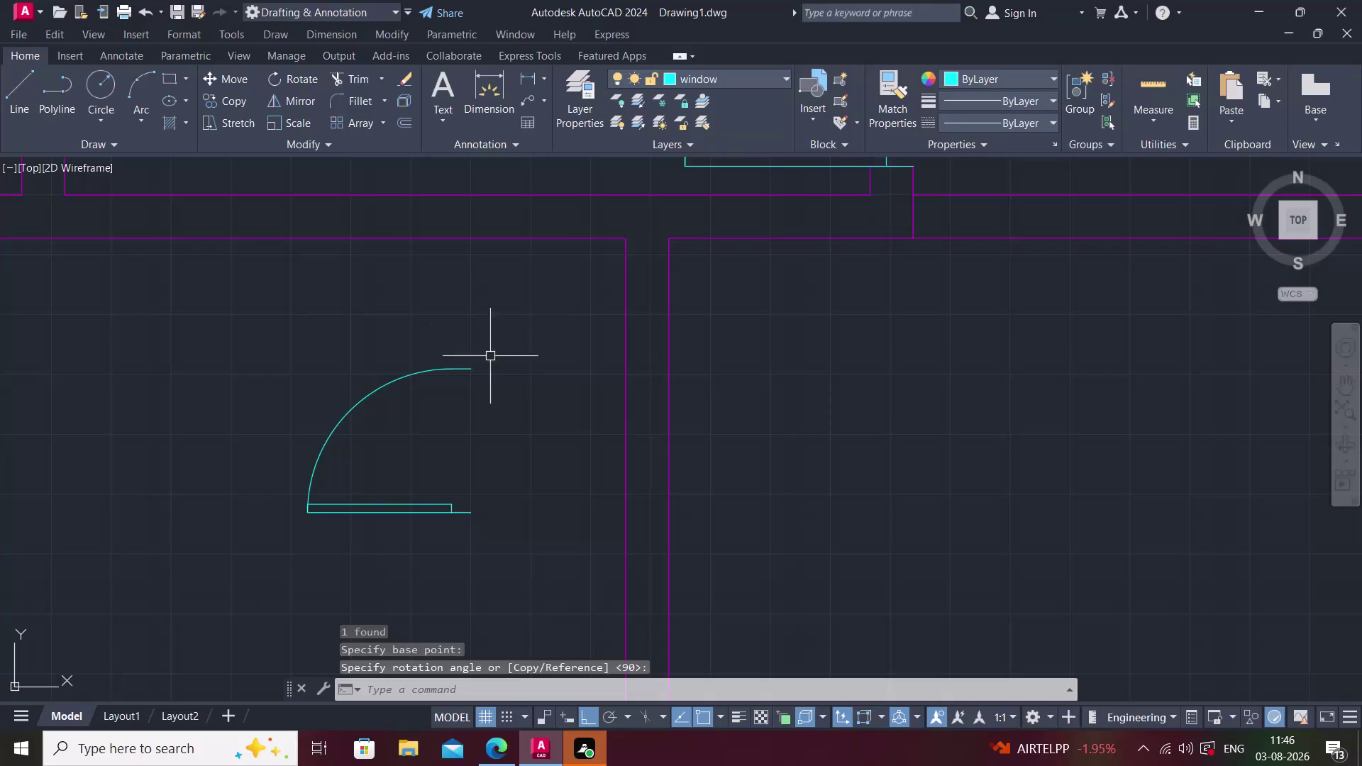
Try rotating the door symbol about its hinge corner, then abandon the rotation.
key(Escape)
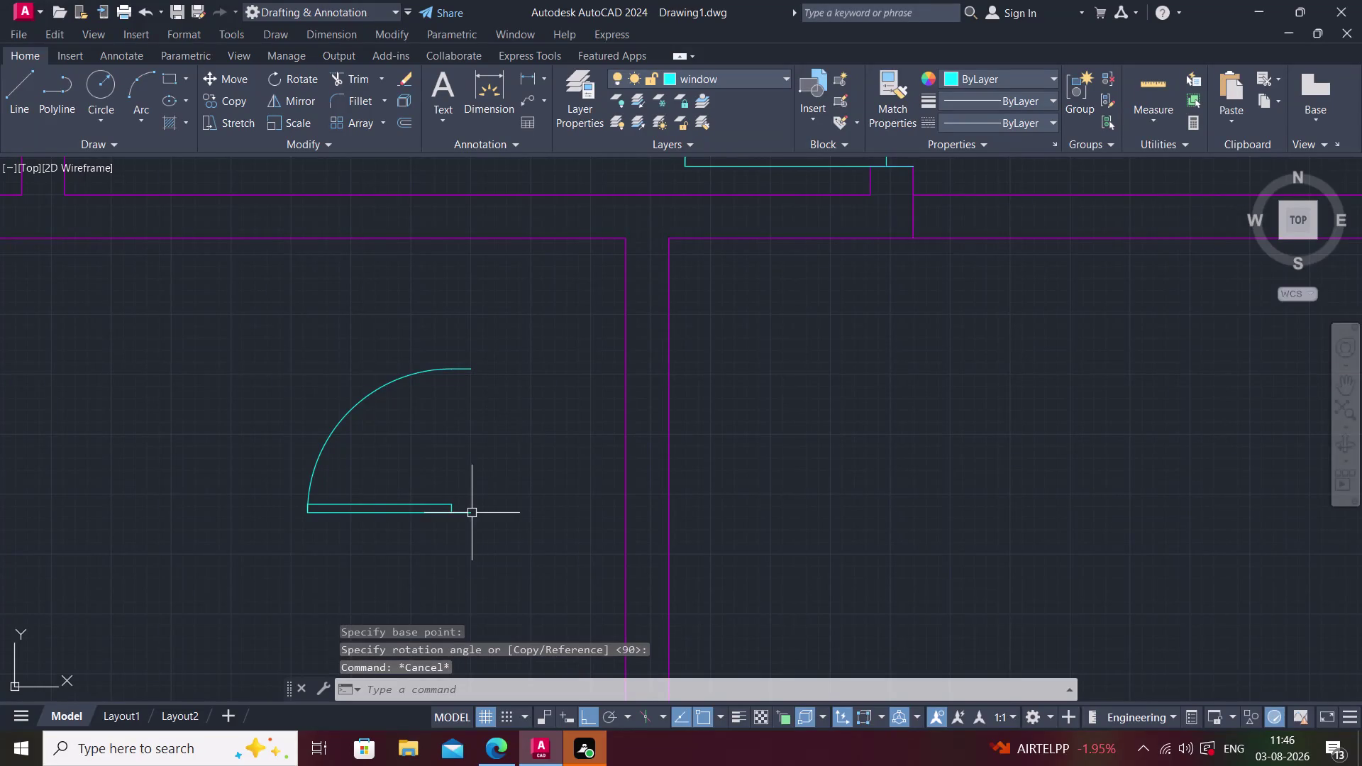
click(463, 510)
text(ro)
key(space)
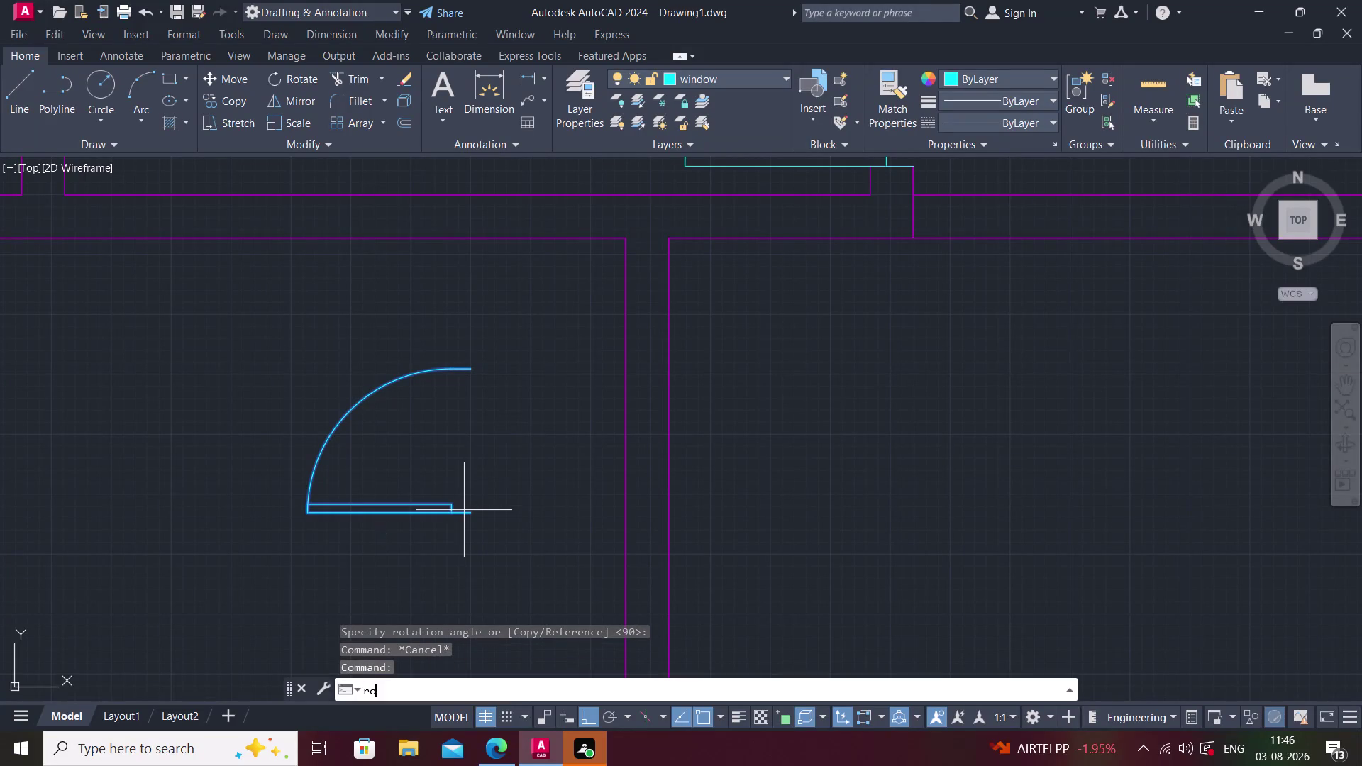
click(464, 509)
click(469, 517)
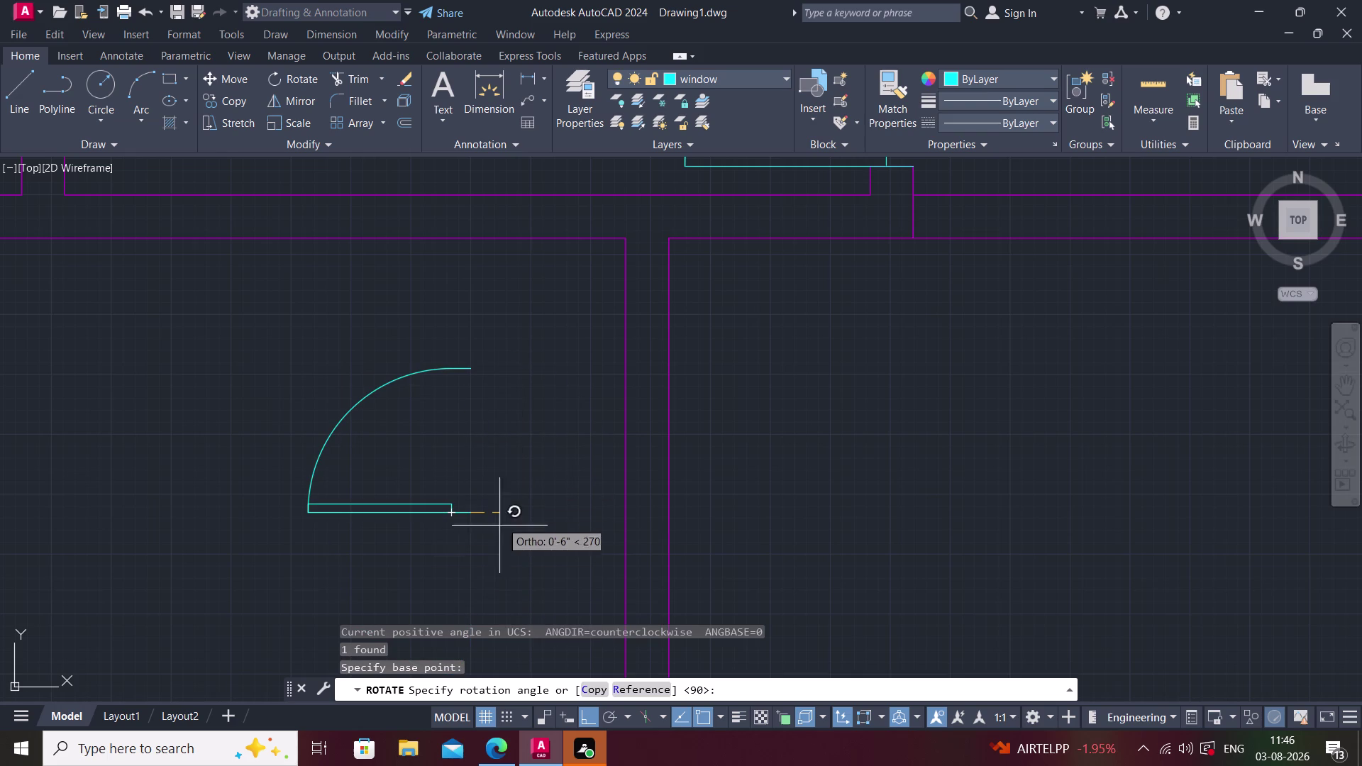
key(Escape)
Mirror the door about a horizontal line, erasing the original door.
middle_drag(507, 495, 556, 424)
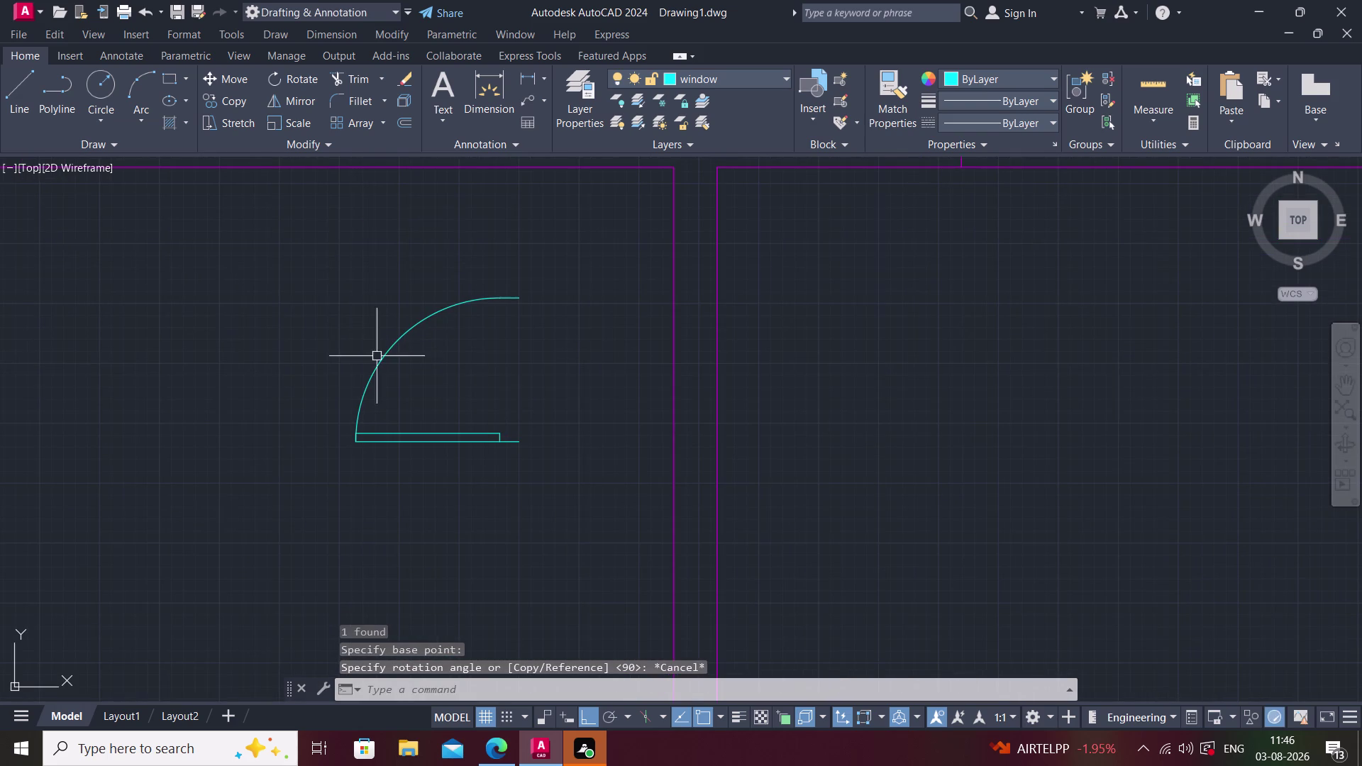
click(321, 308)
click(505, 484)
click(485, 440)
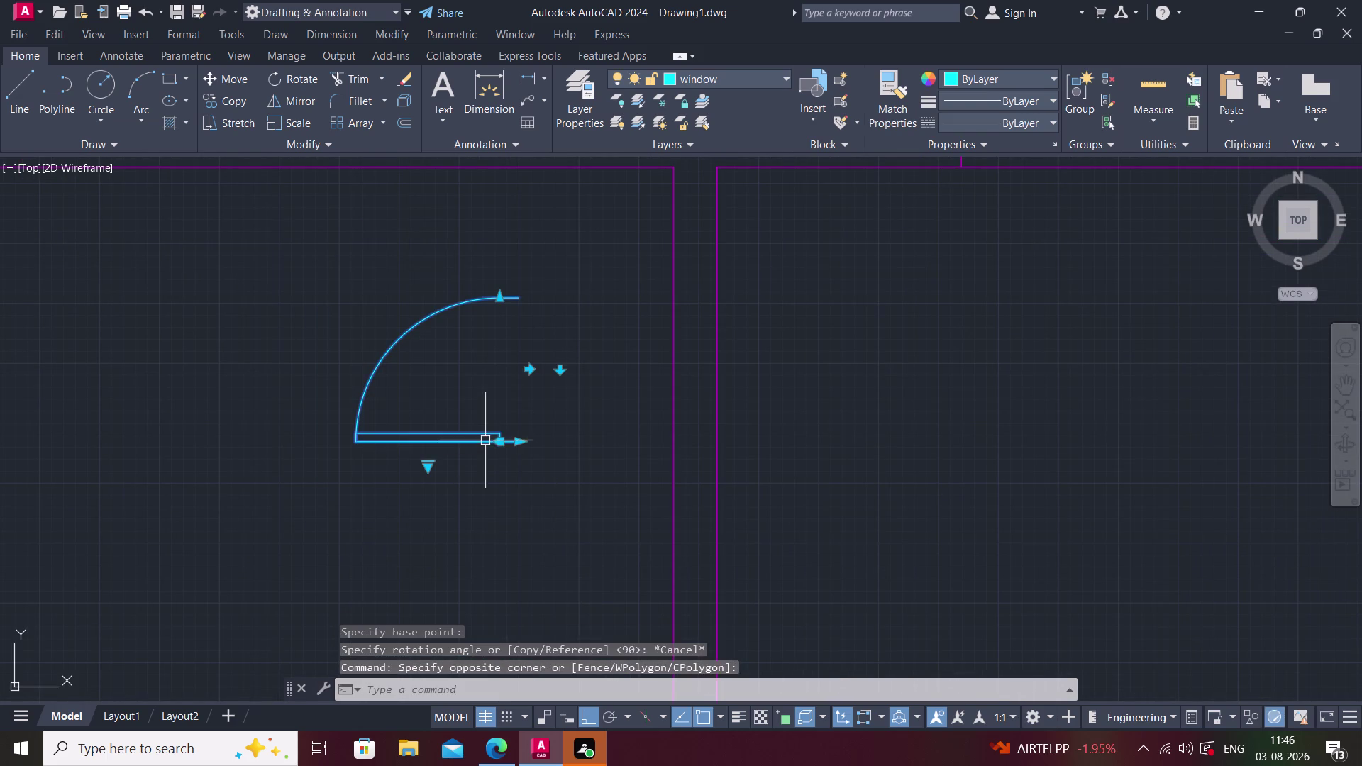
key(m)
text(i)
key(space)
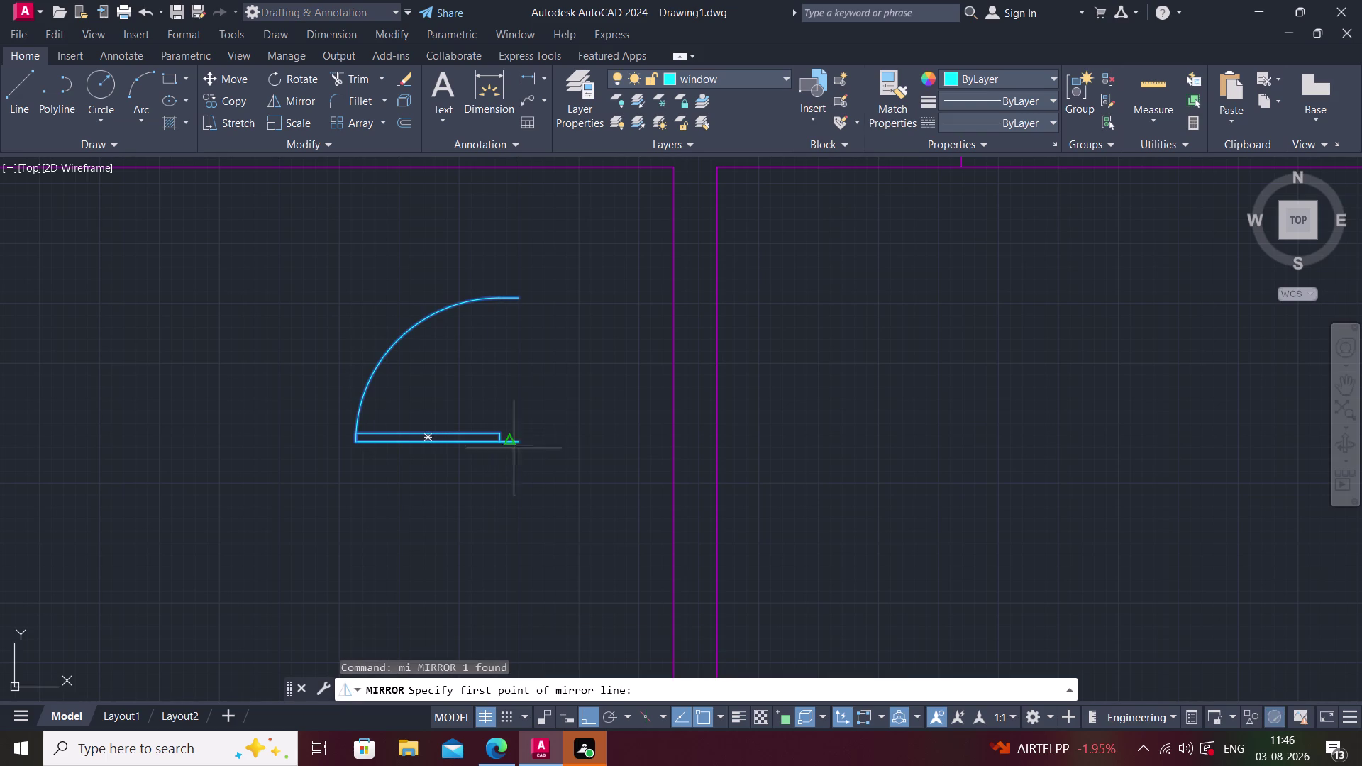
click(521, 445)
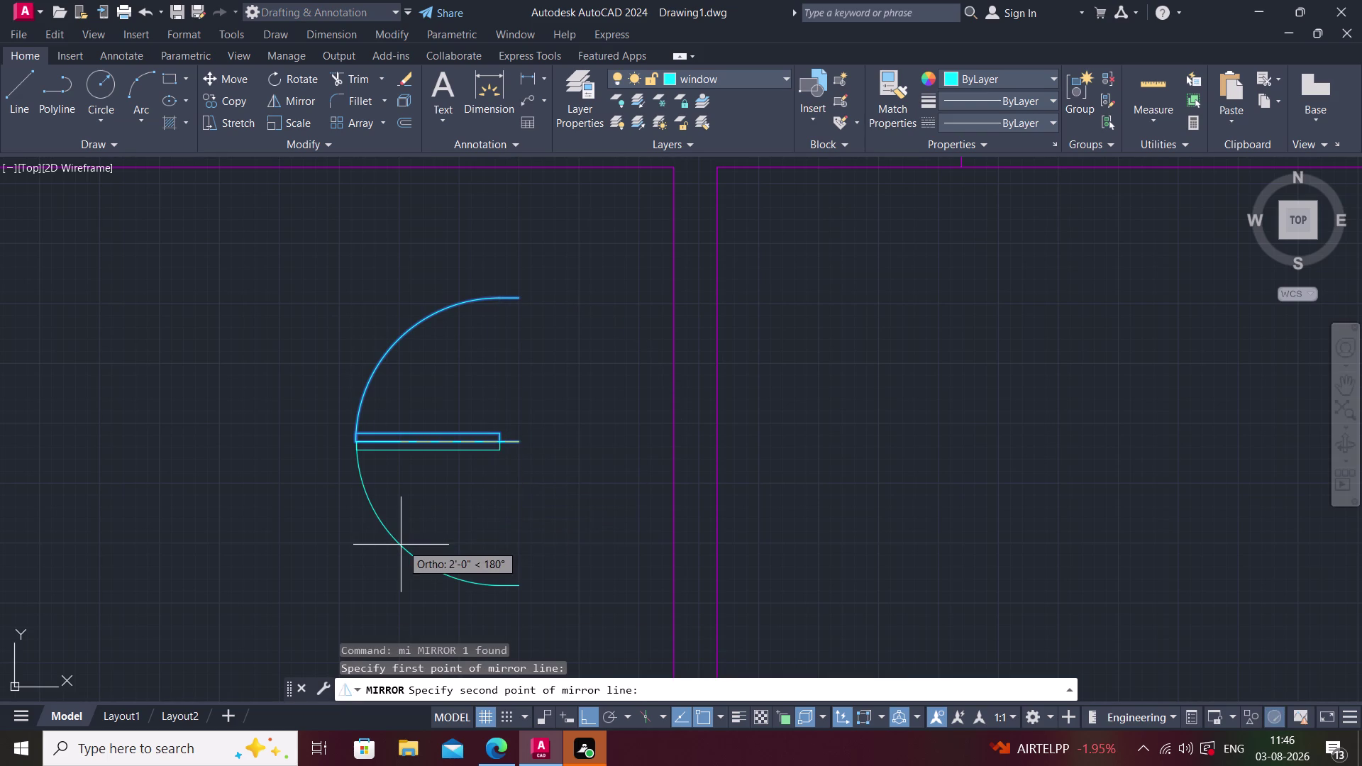
click(401, 545)
click(569, 690)
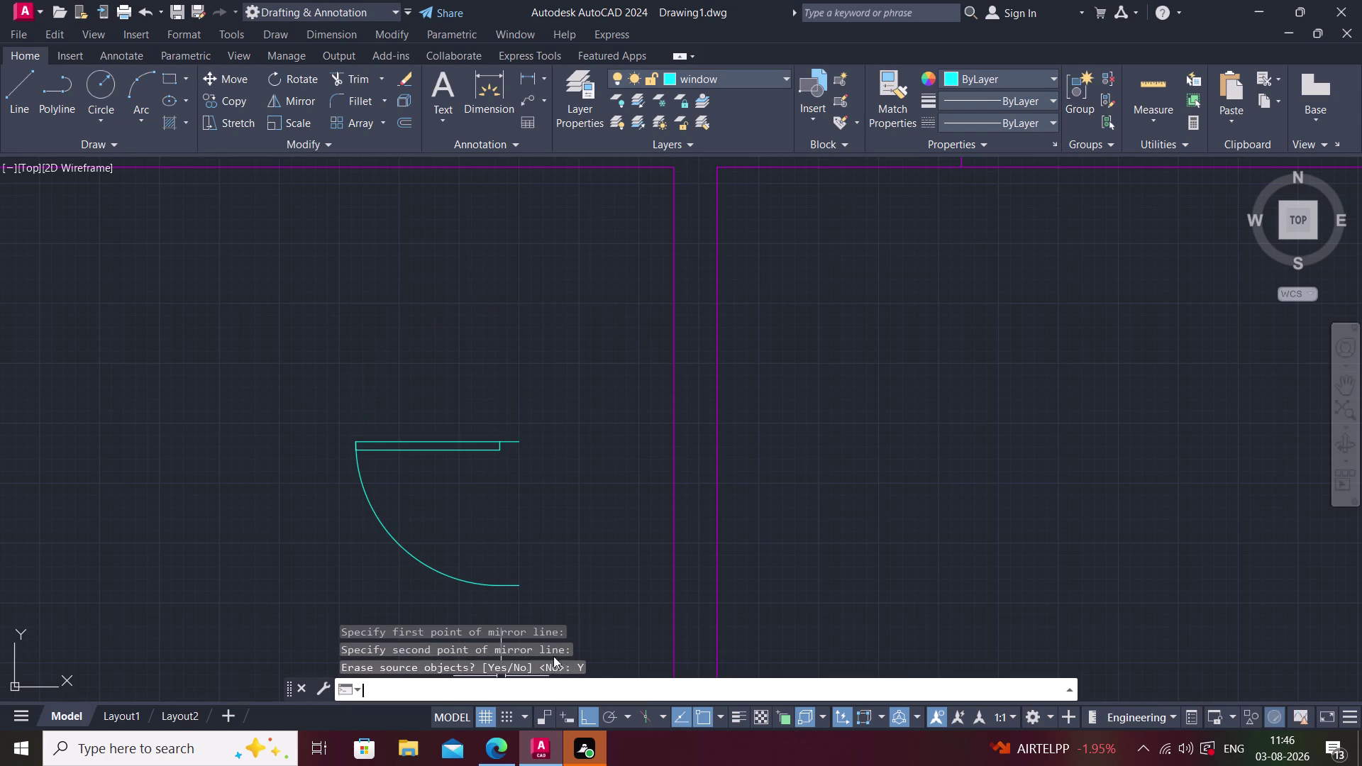
Move the flipped door by its hinge corner into the small lower-left room's wall opening.
click(497, 444)
text(mi)
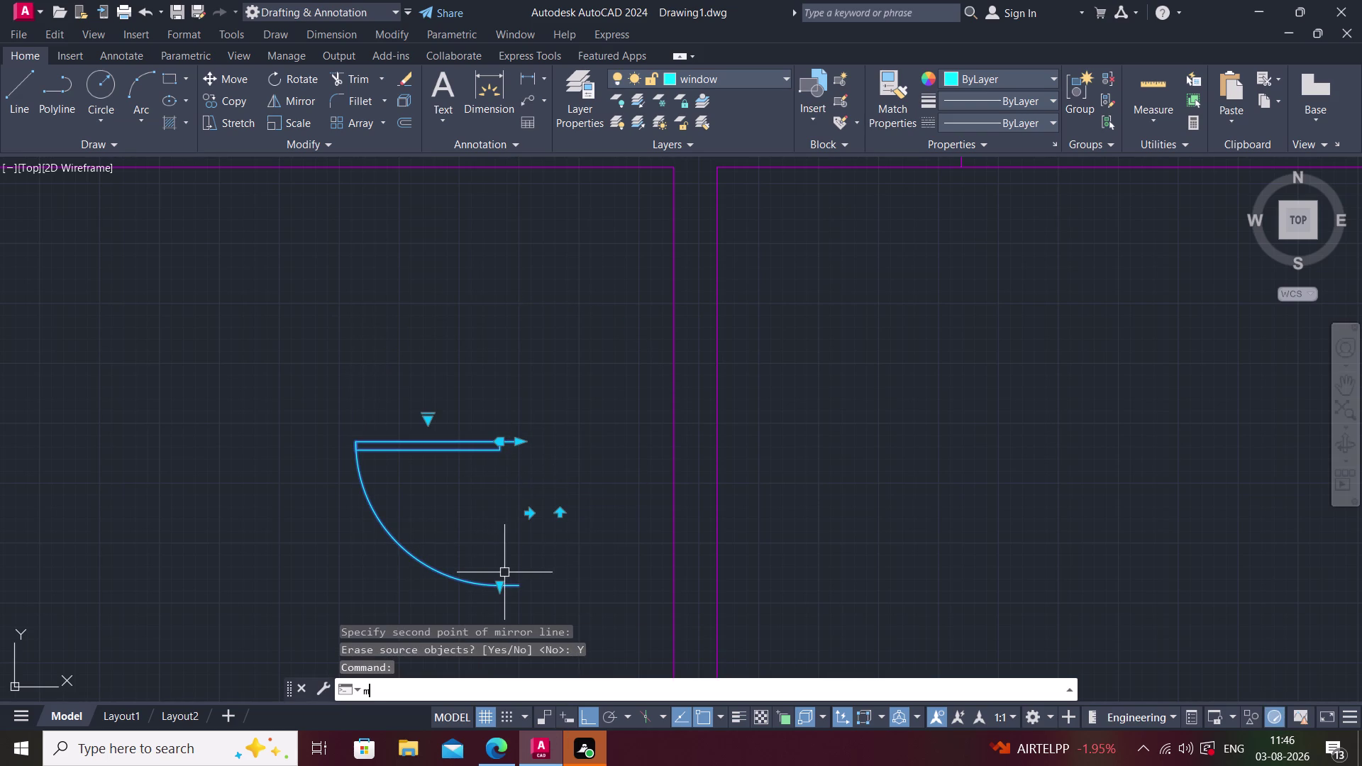
key(BackSpace)
key(space)
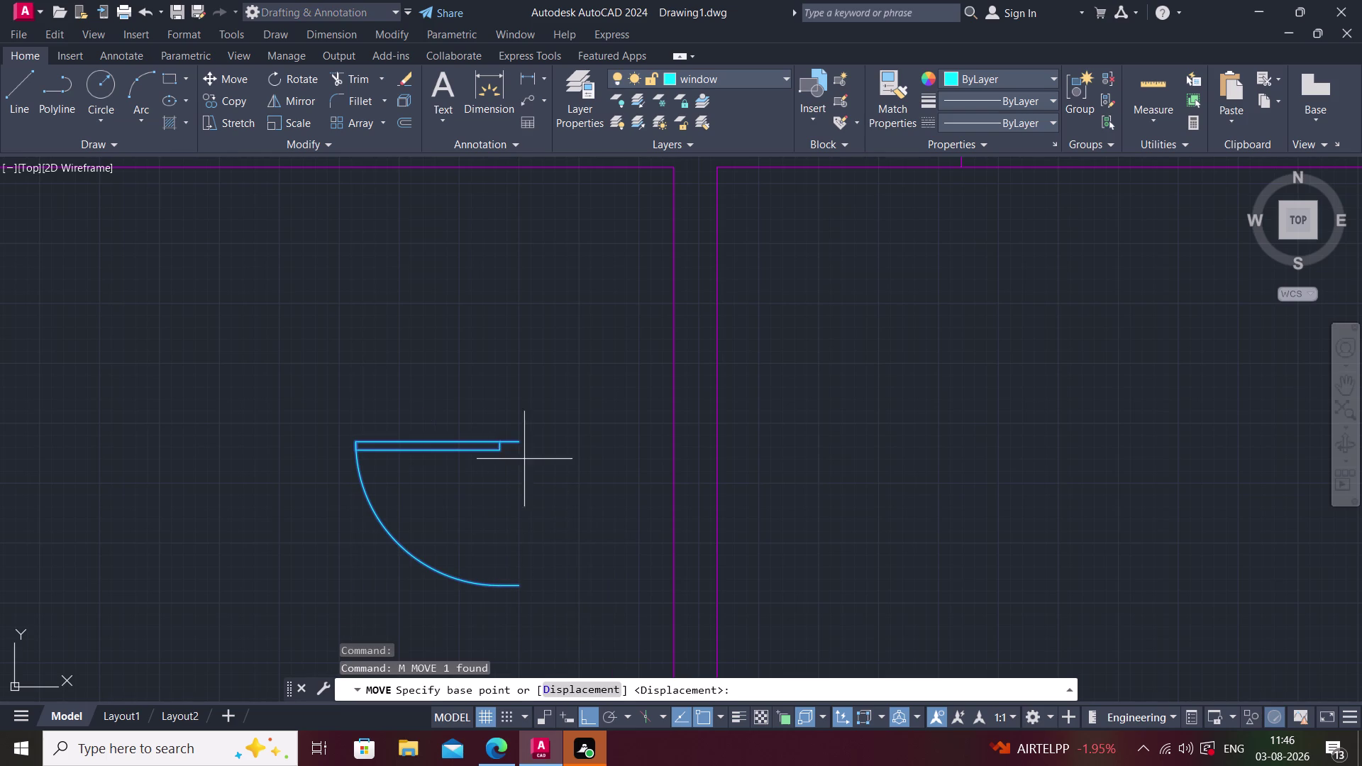
click(519, 439)
scroll(down, 3)
scroll(up, 3)
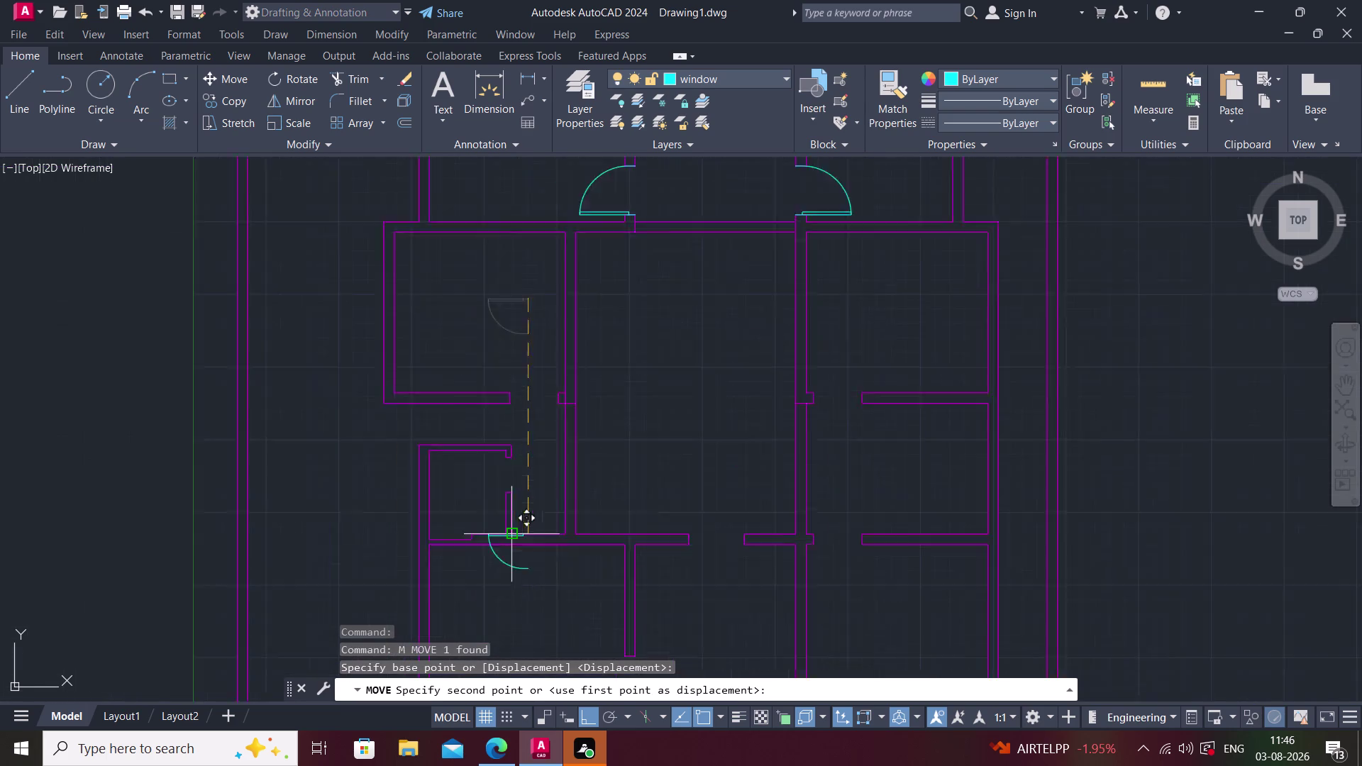
scroll(up, 3)
click(502, 313)
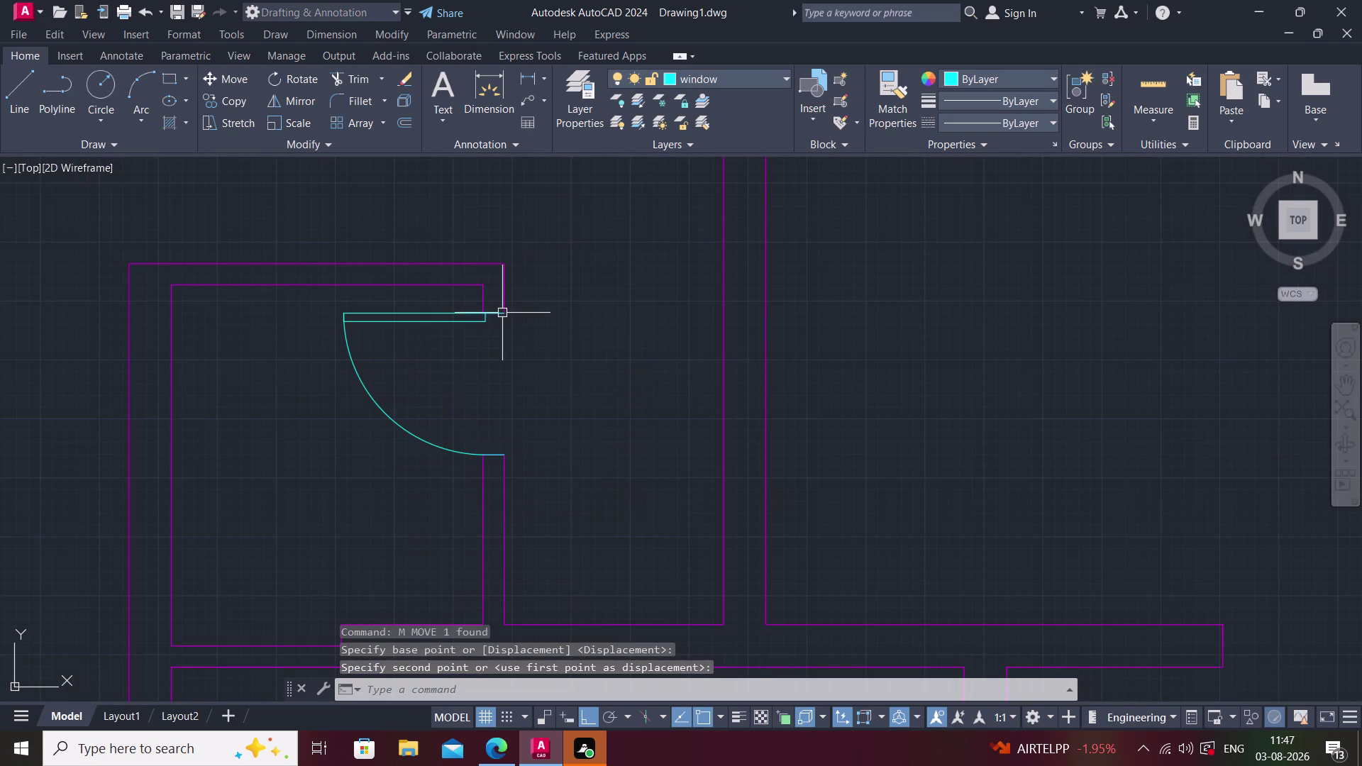
key(Escape)
middle_drag(485, 499, 377, 546)
scroll(down, 3)
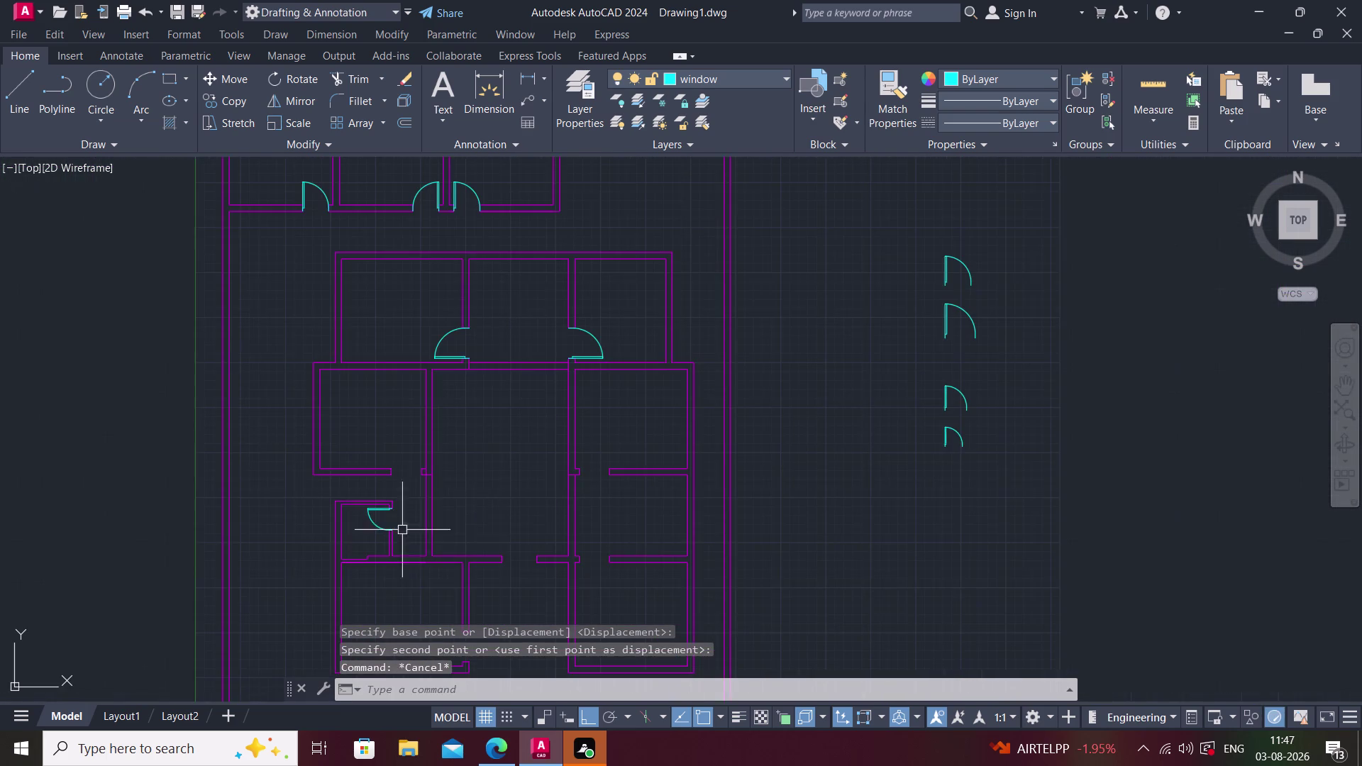
Copy a spare door symbol from its hinge into the right wall opening.
middle_drag(490, 501, 506, 428)
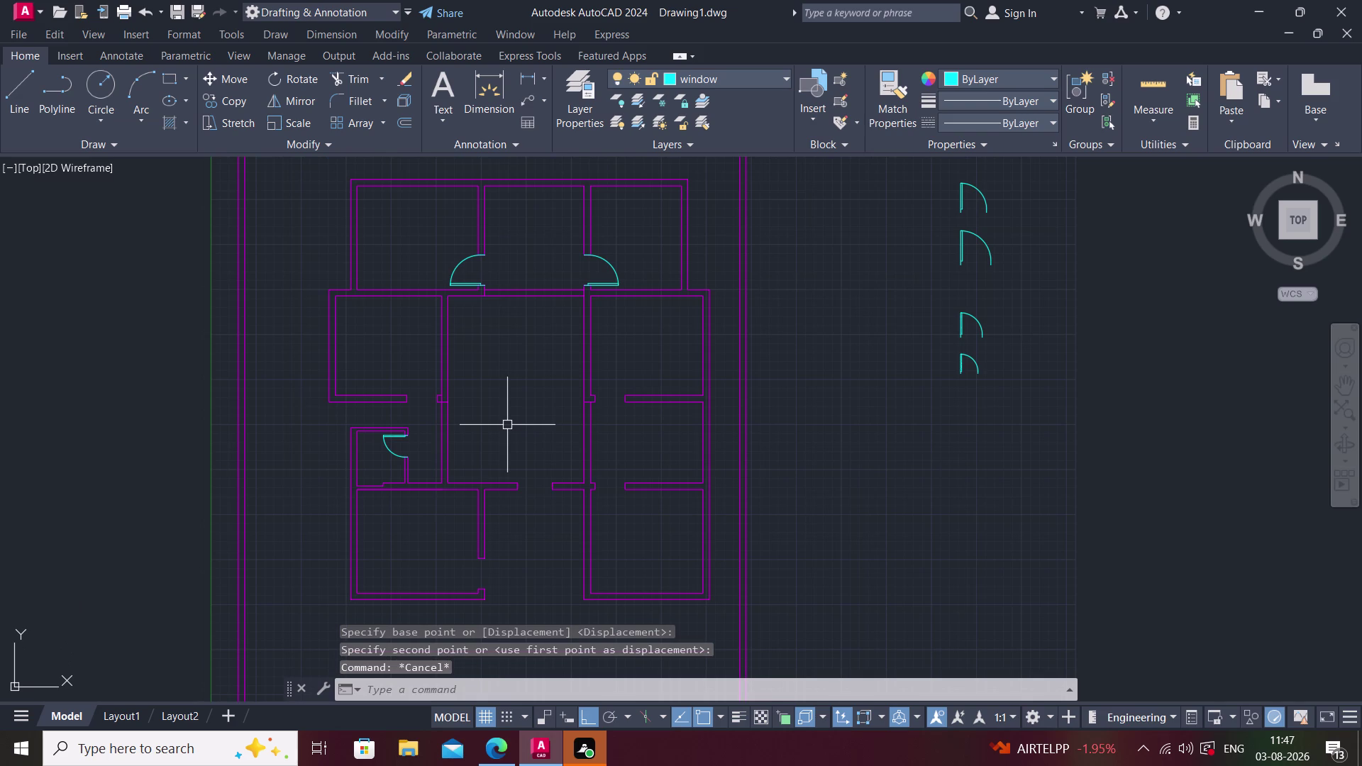
middle_drag(568, 434, 564, 448)
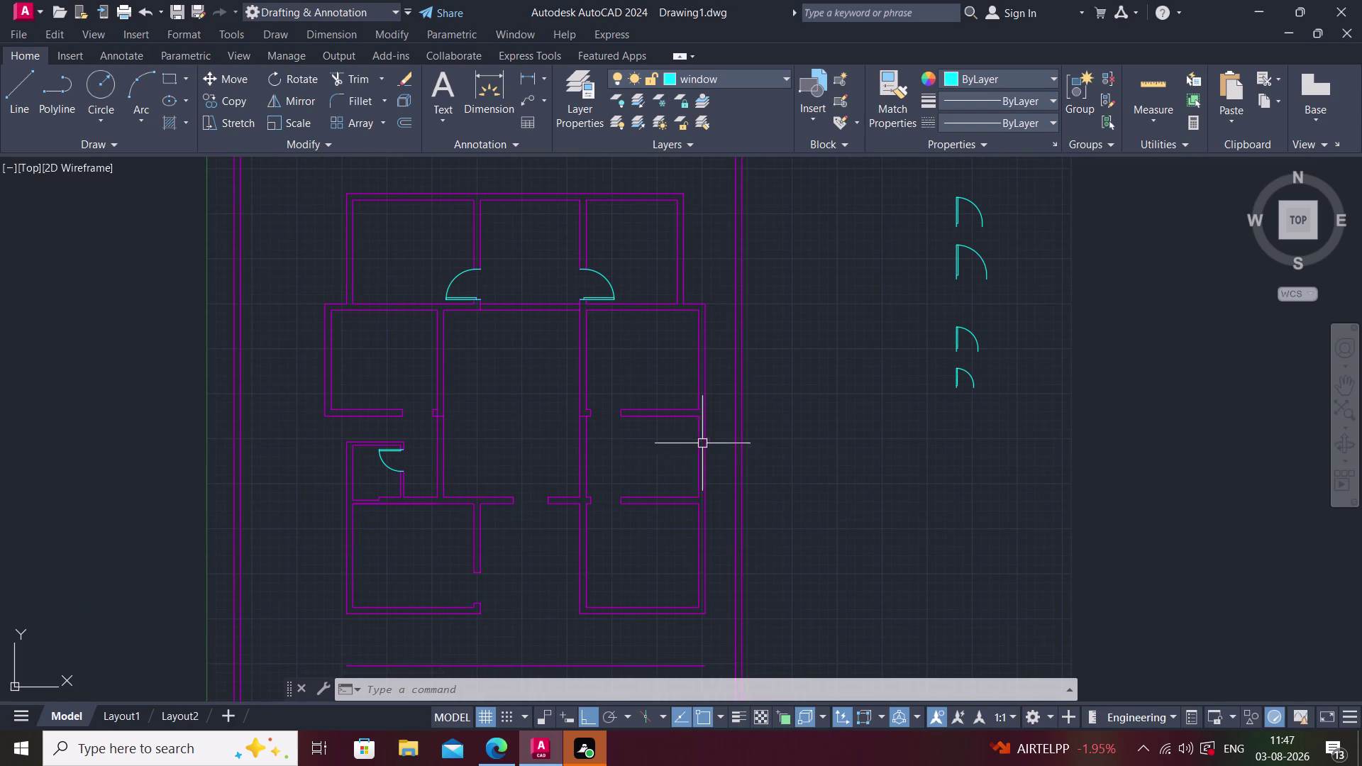
middle_drag(826, 670, 783, 700)
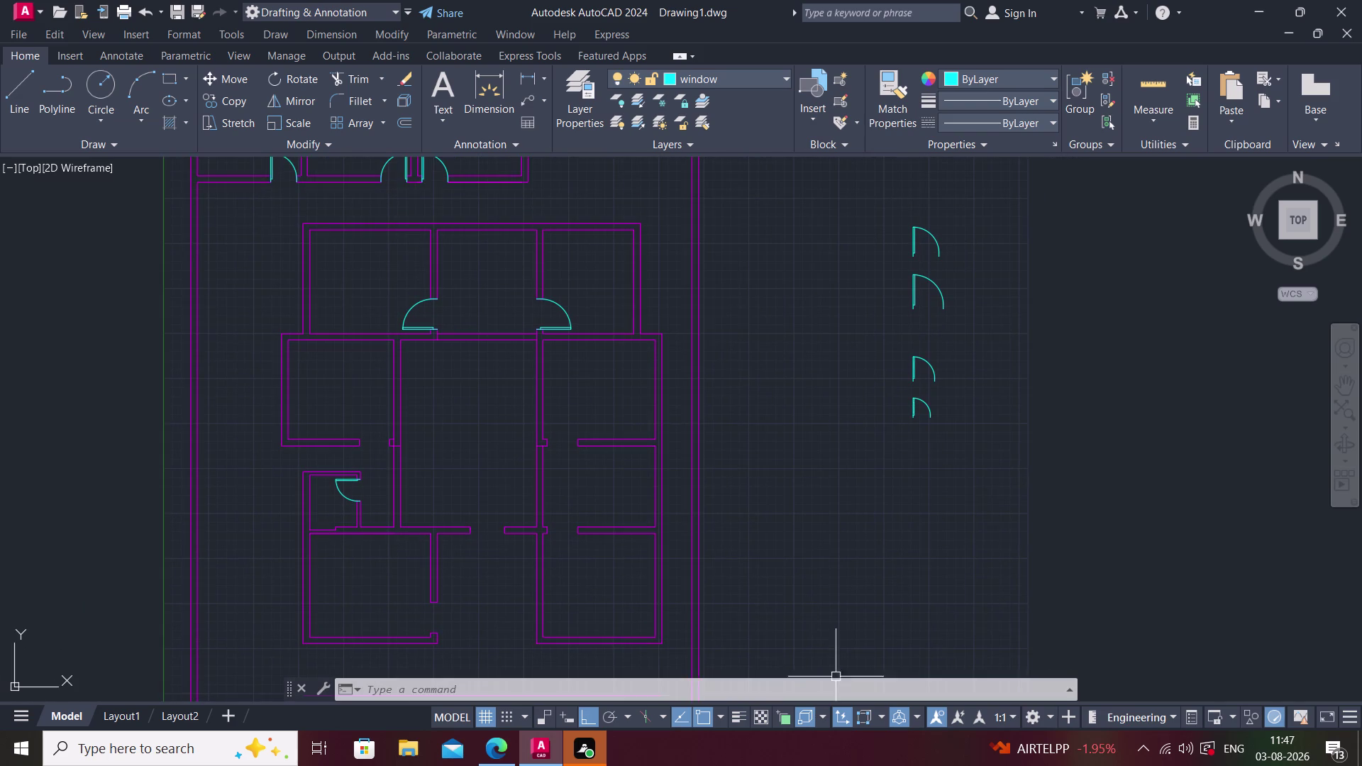
click(919, 288)
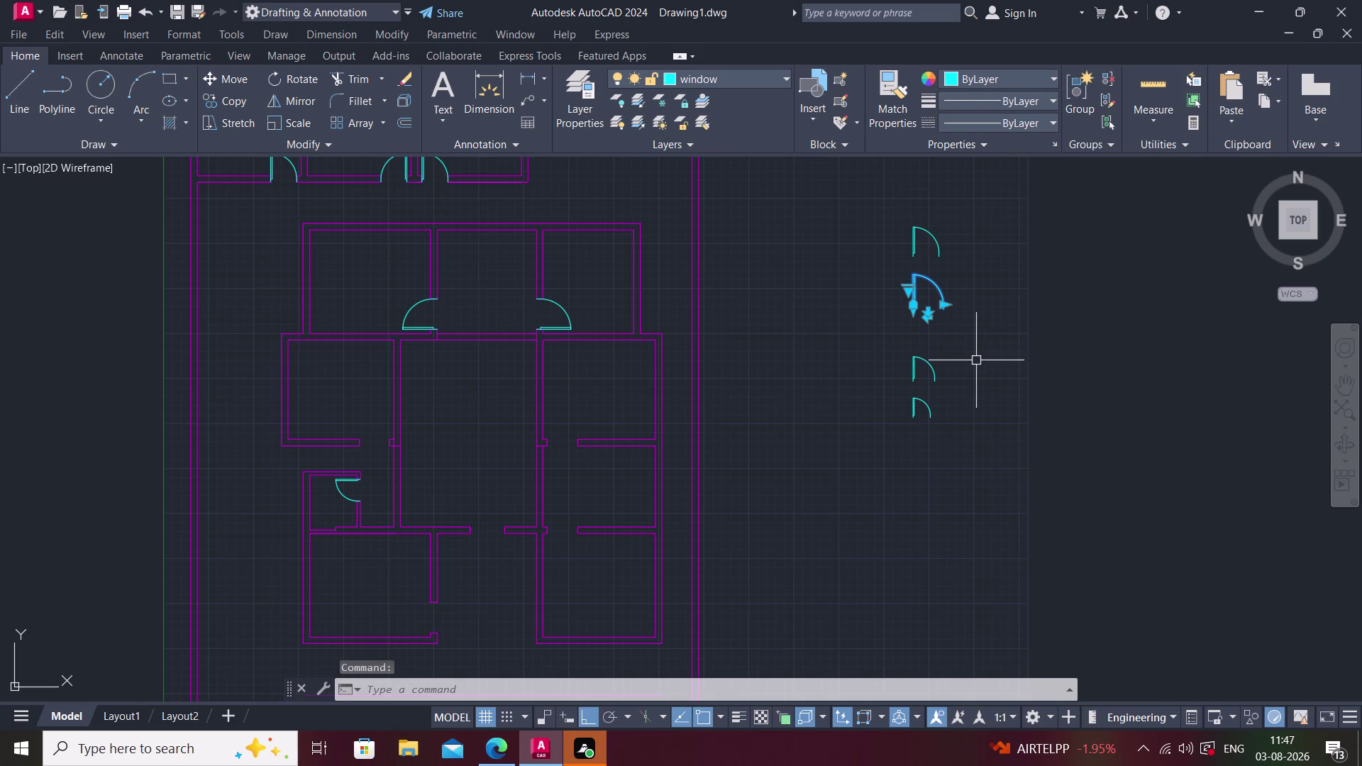
text(co)
key(space)
scroll(up, 3)
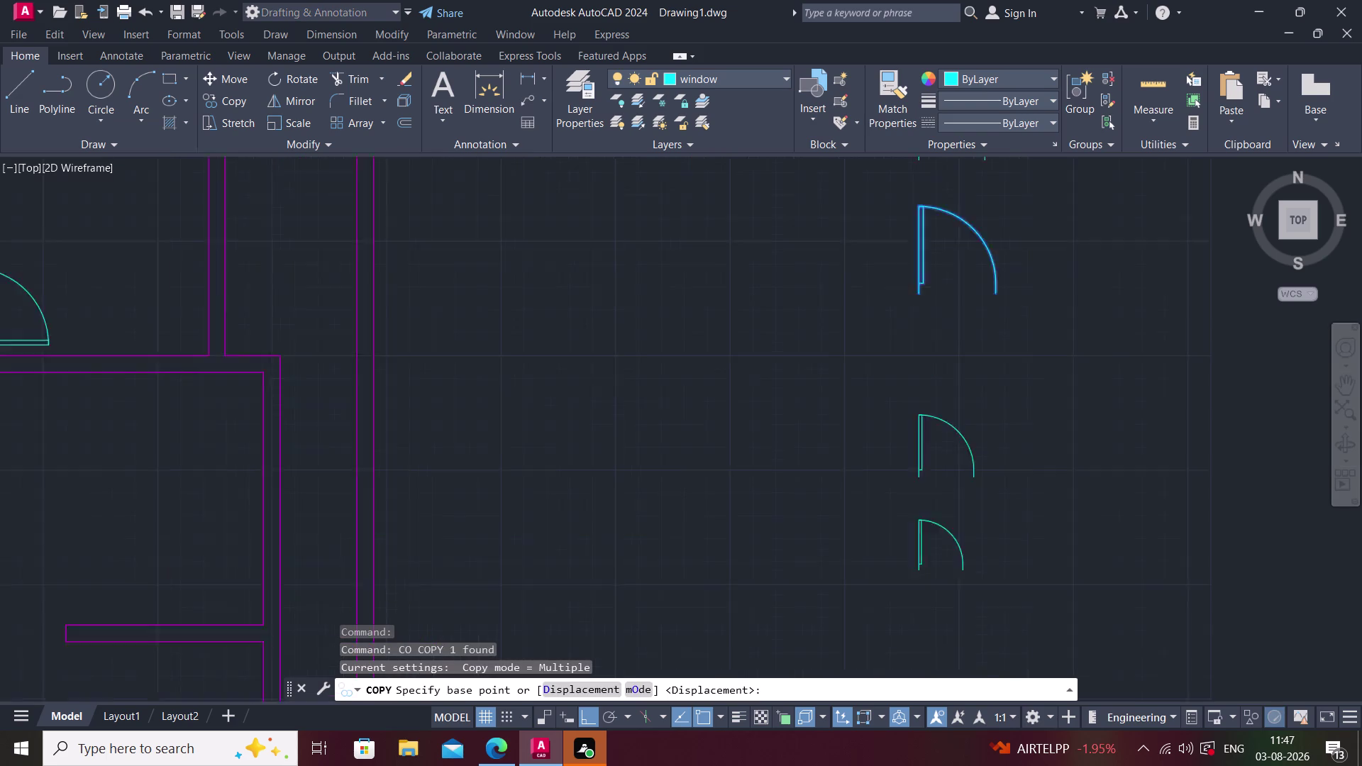
scroll(up, 3)
click(924, 280)
scroll(down, 3)
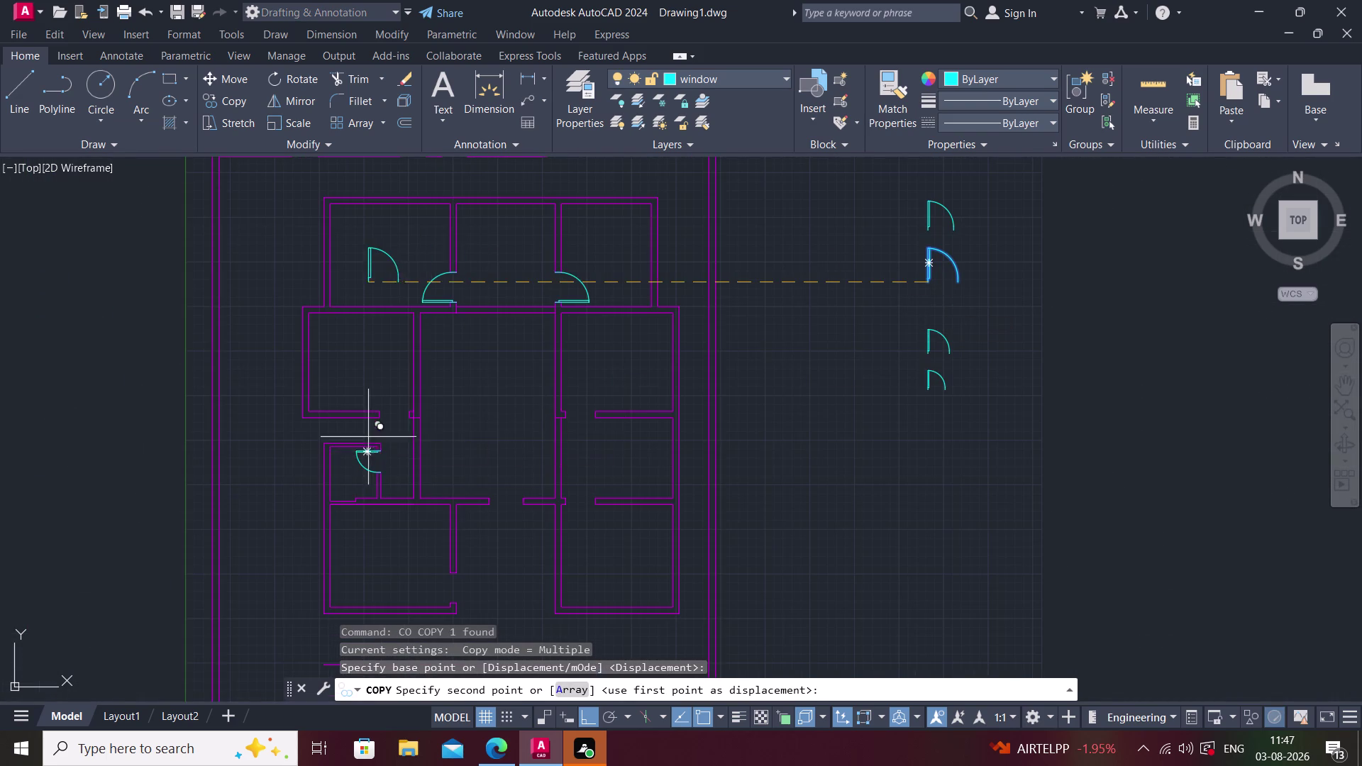
scroll(up, 3)
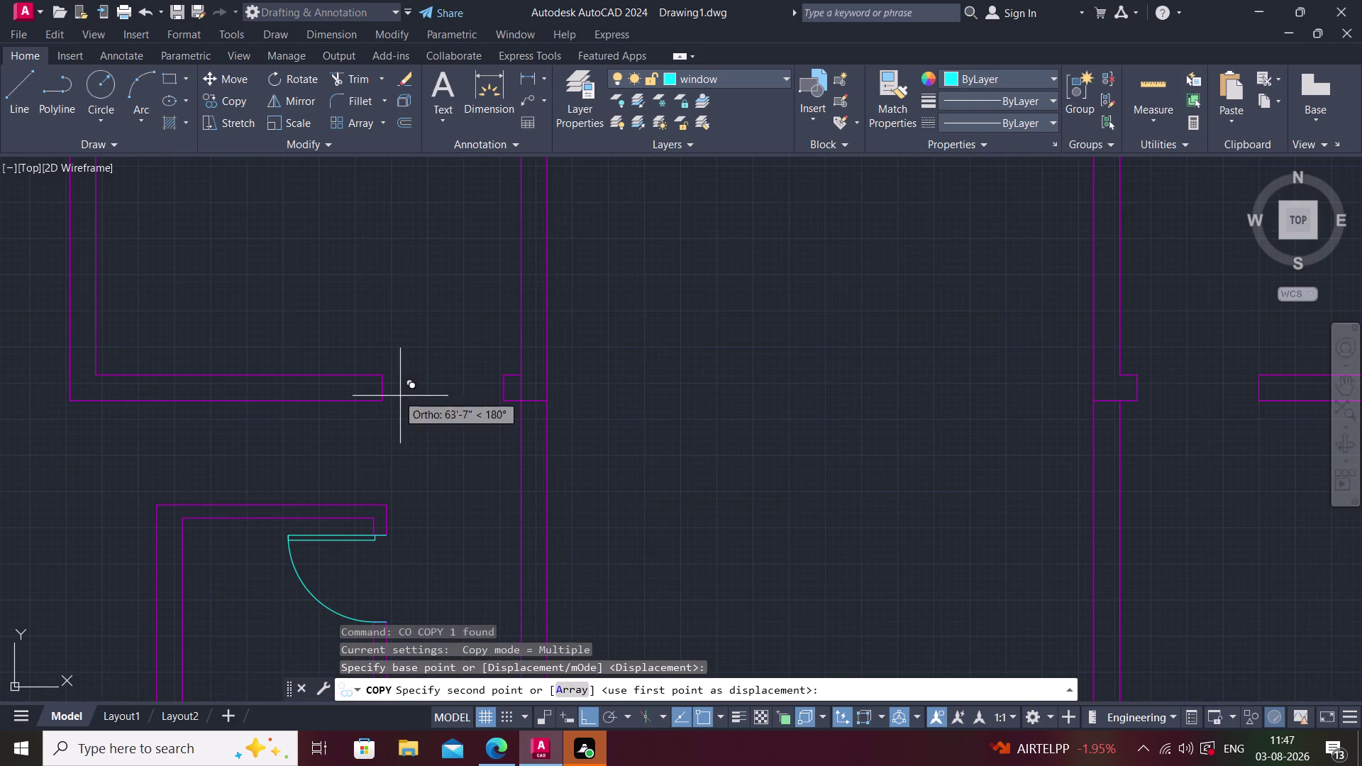
middle_drag(581, 417, 339, 482)
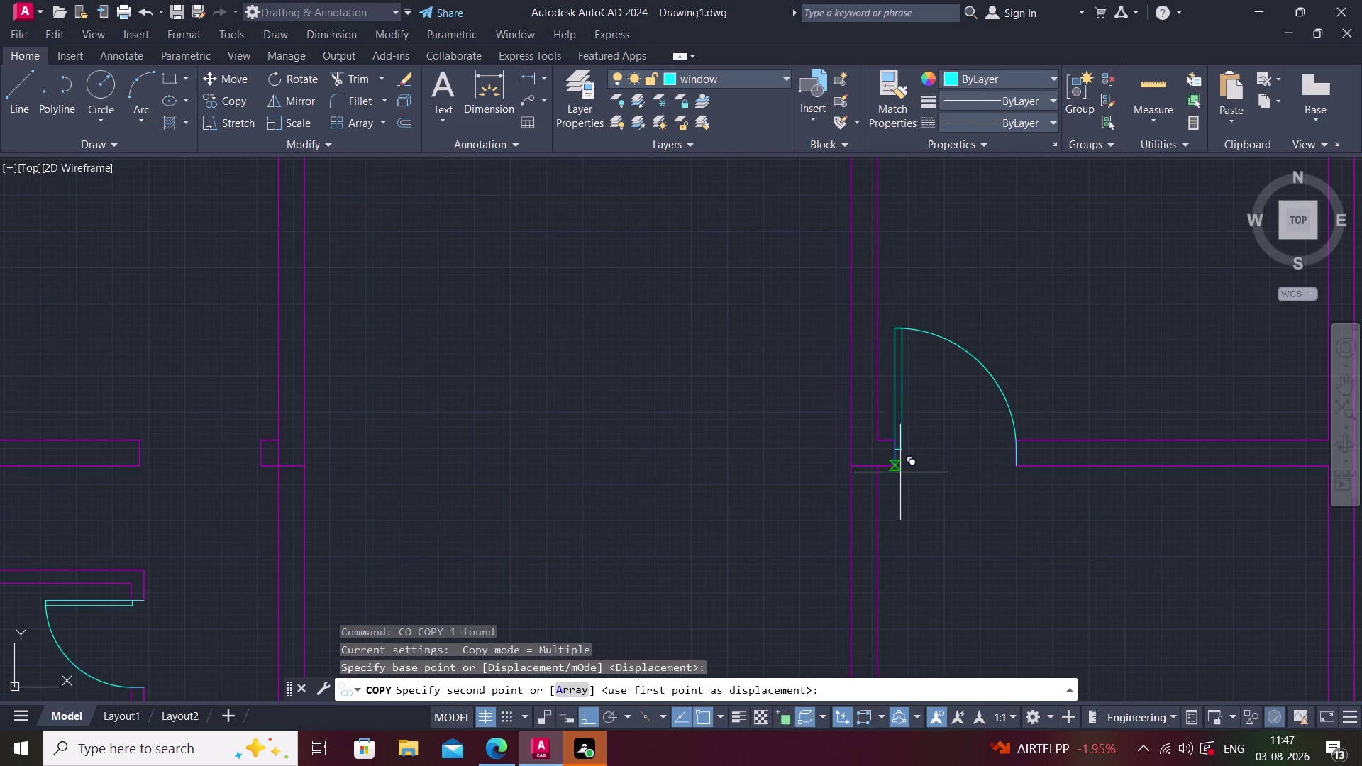
click(899, 463)
key(Escape)
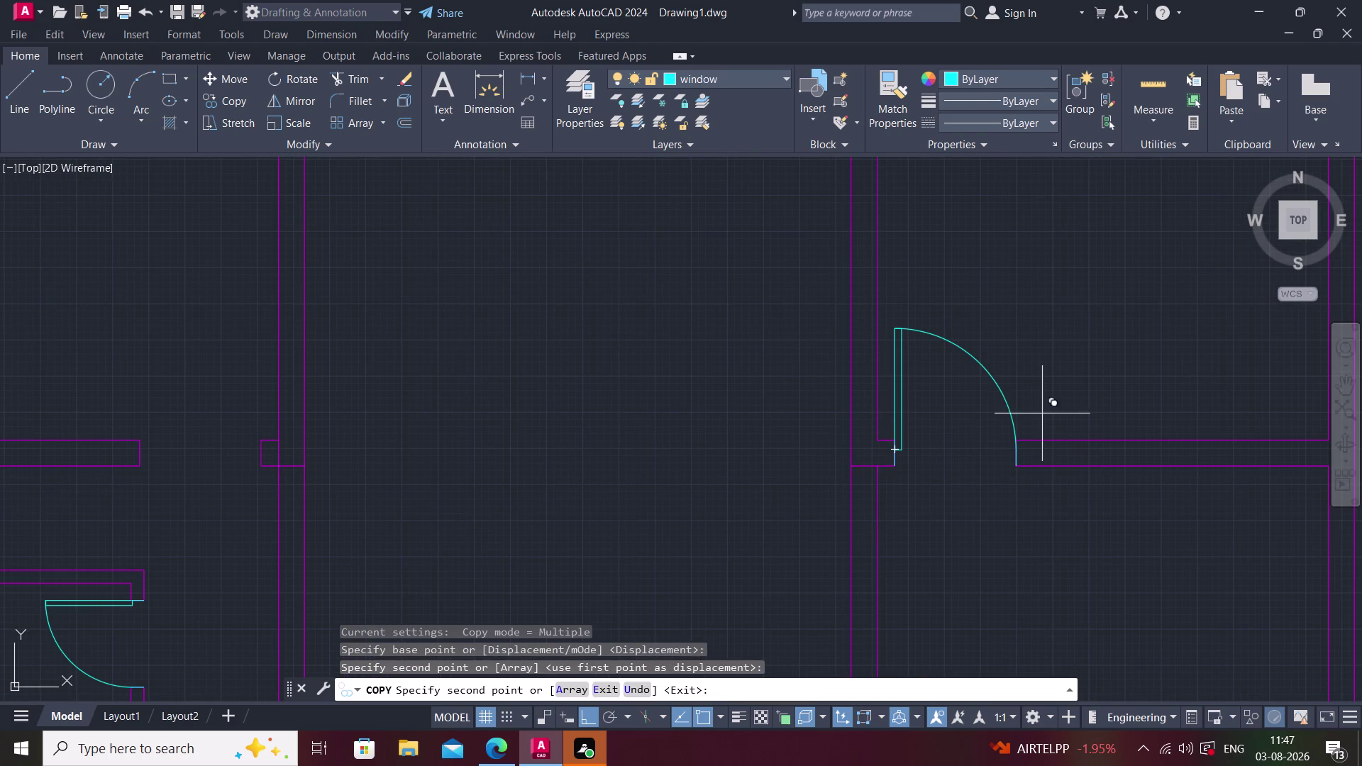
Copy the door again from its hinge into the left wall opening.
click(900, 364)
key(c)
key(o)
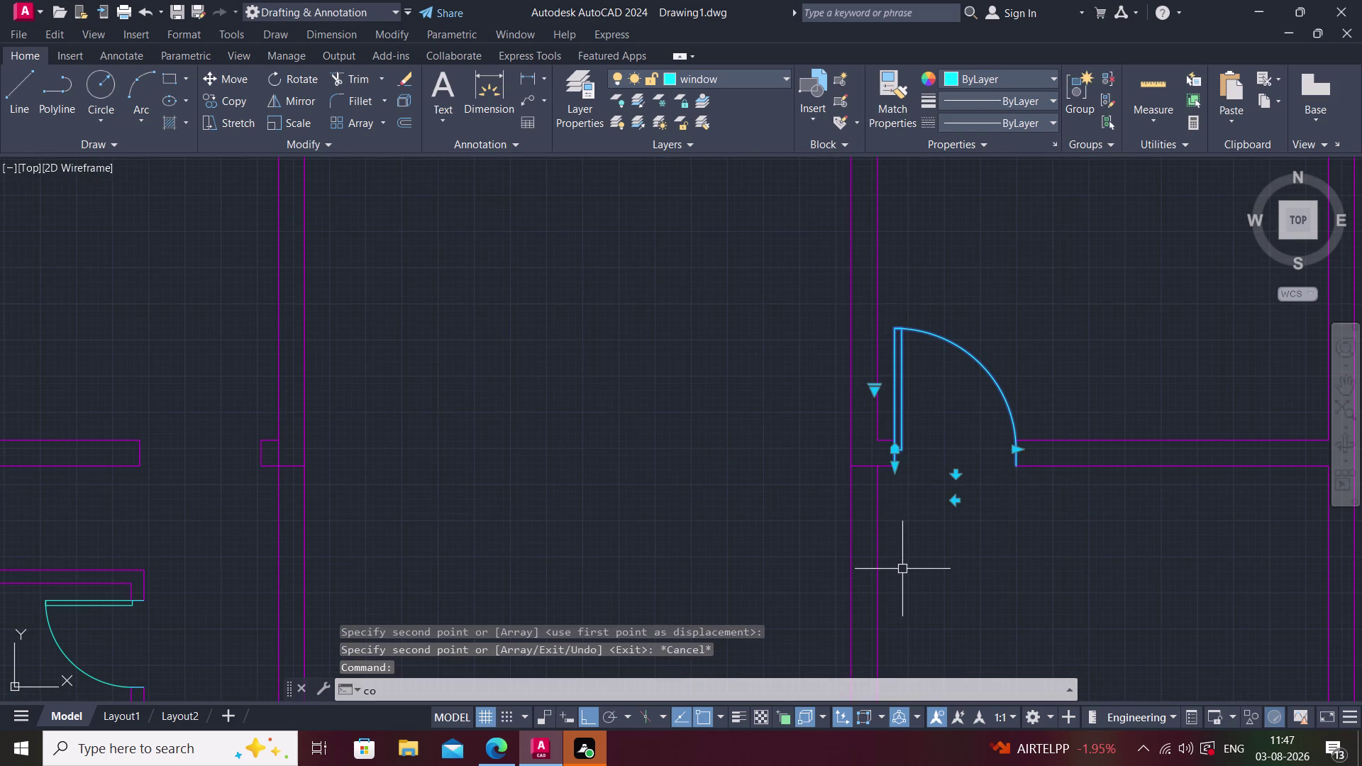
key(space)
click(898, 469)
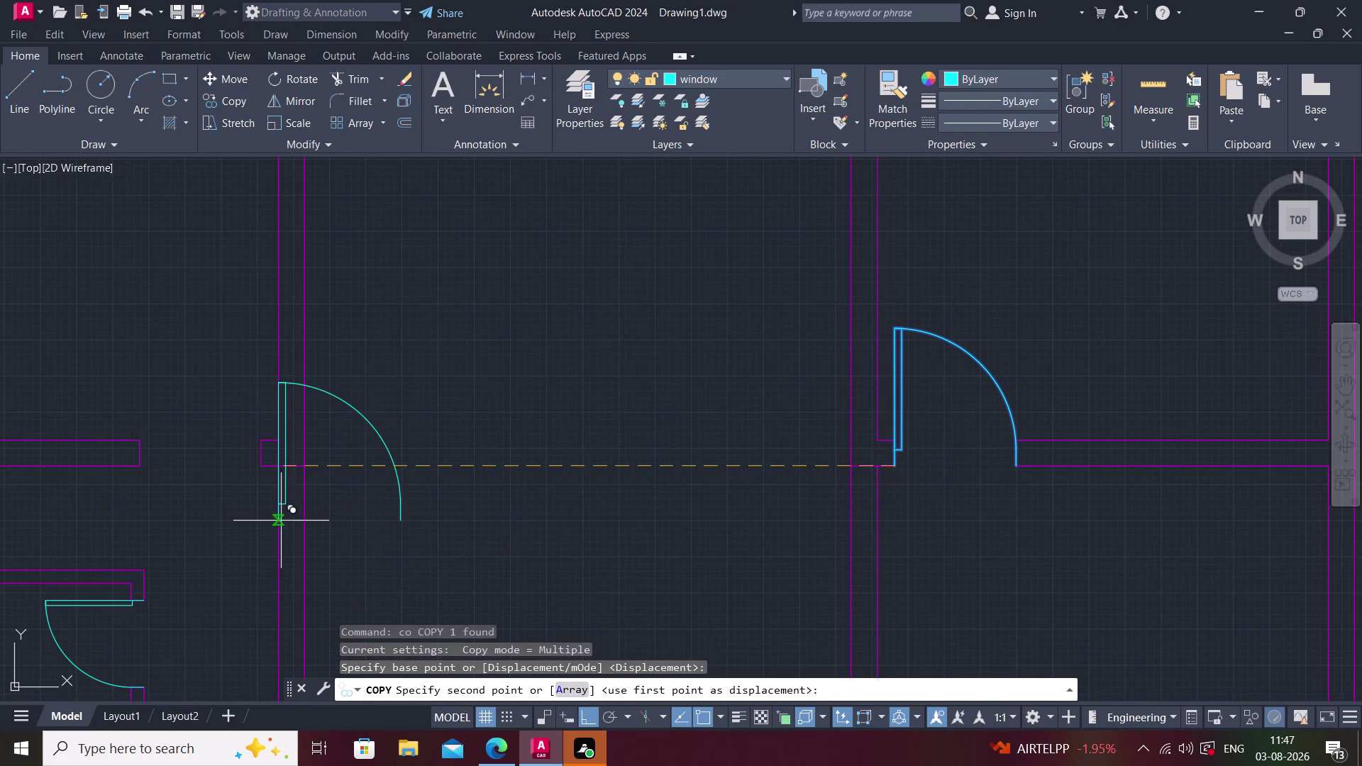
middle_drag(308, 520, 634, 505)
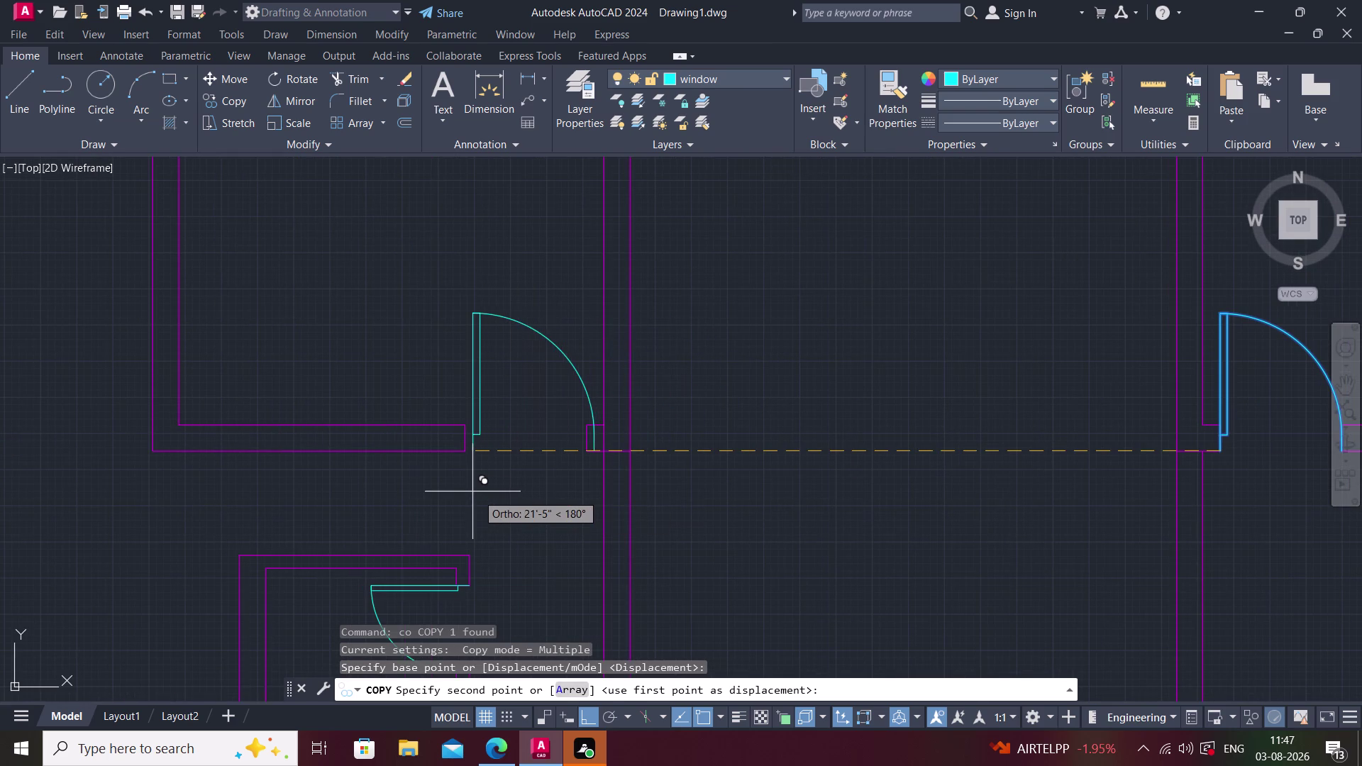
click(465, 490)
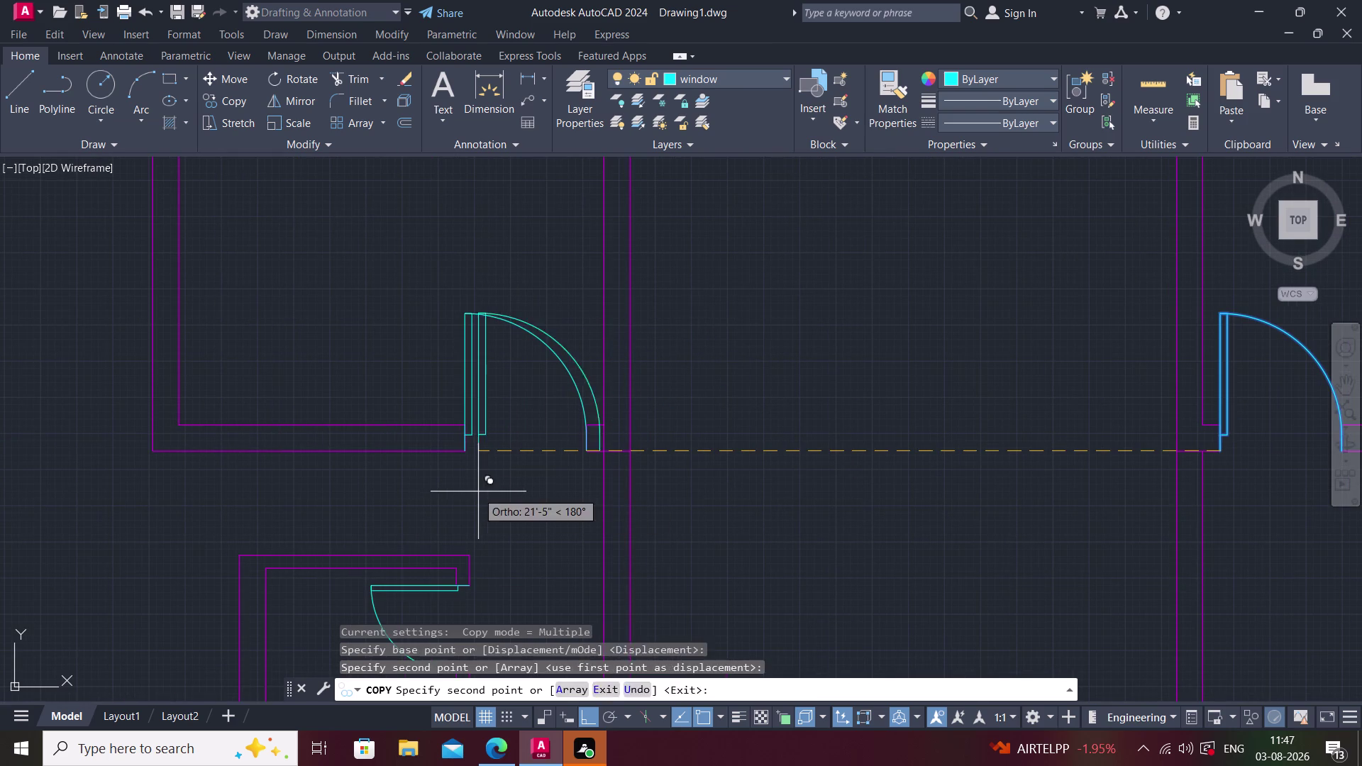
key(Escape)
Mirror the left door copy about a vertical line through its hinge, erasing the source.
click(466, 340)
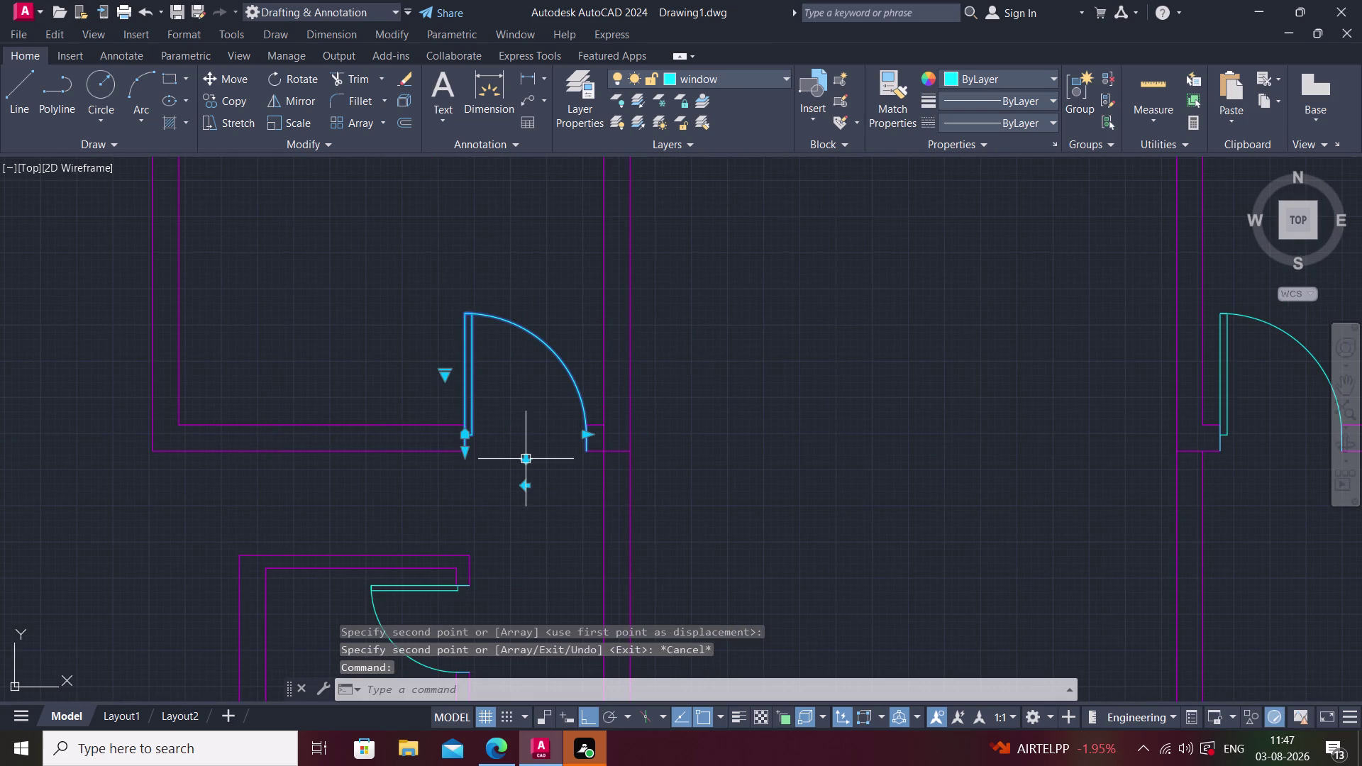
text(ro)
key(space)
key(Escape)
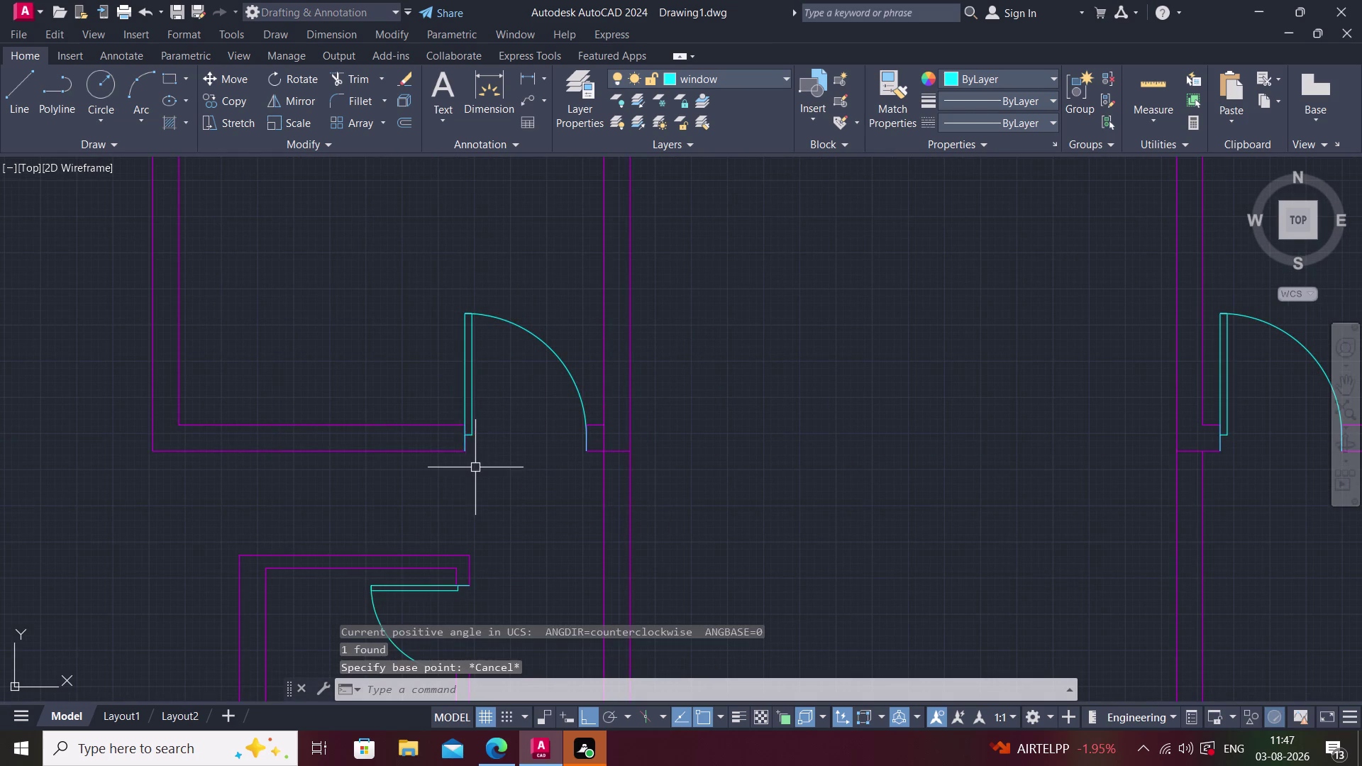
click(474, 365)
text(m)
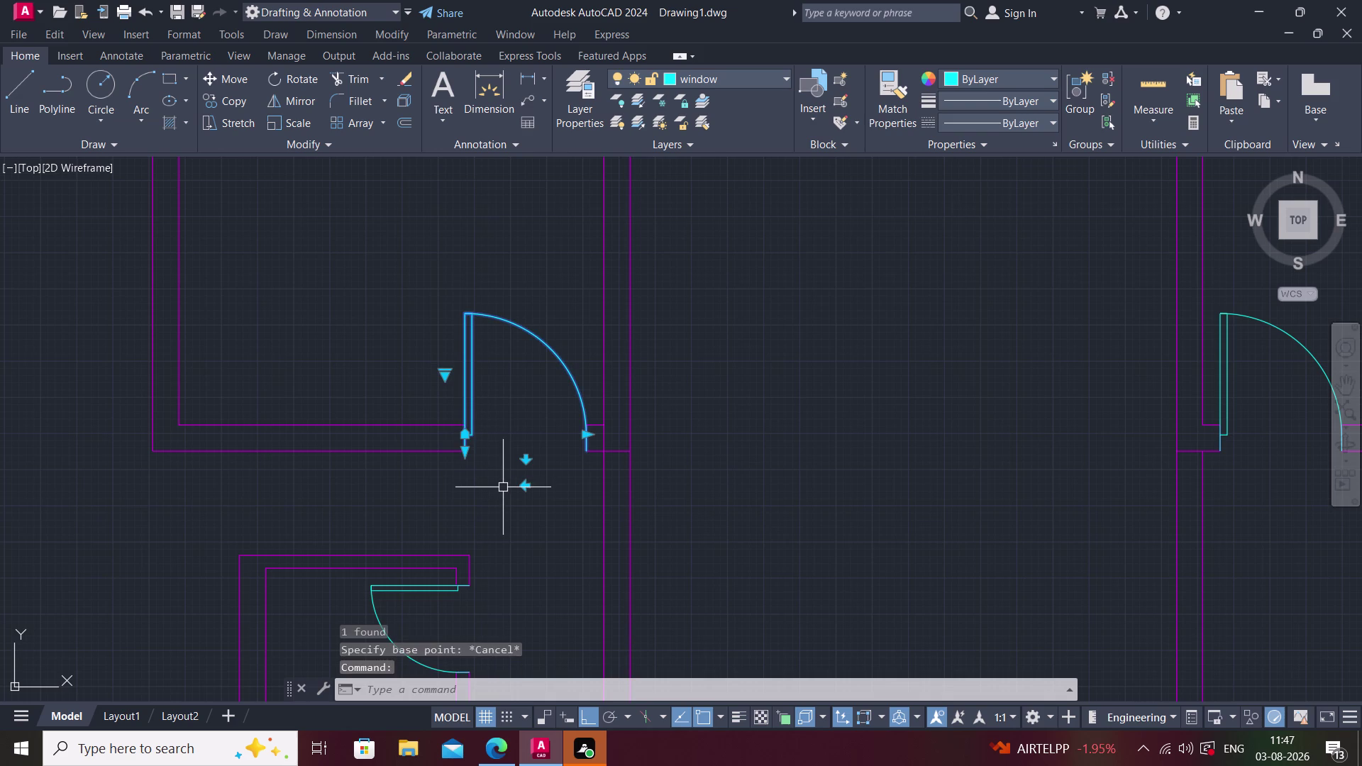
text(i)
key(space)
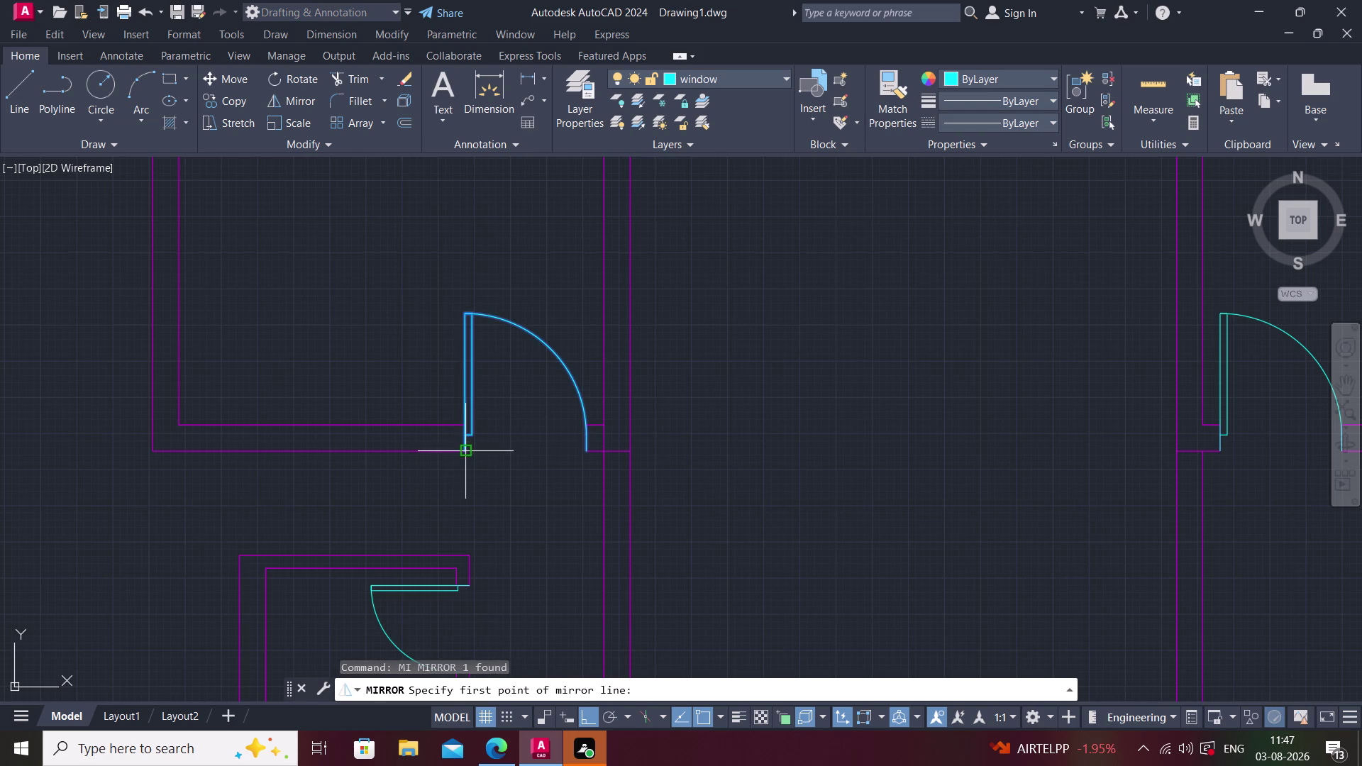
click(466, 456)
click(451, 266)
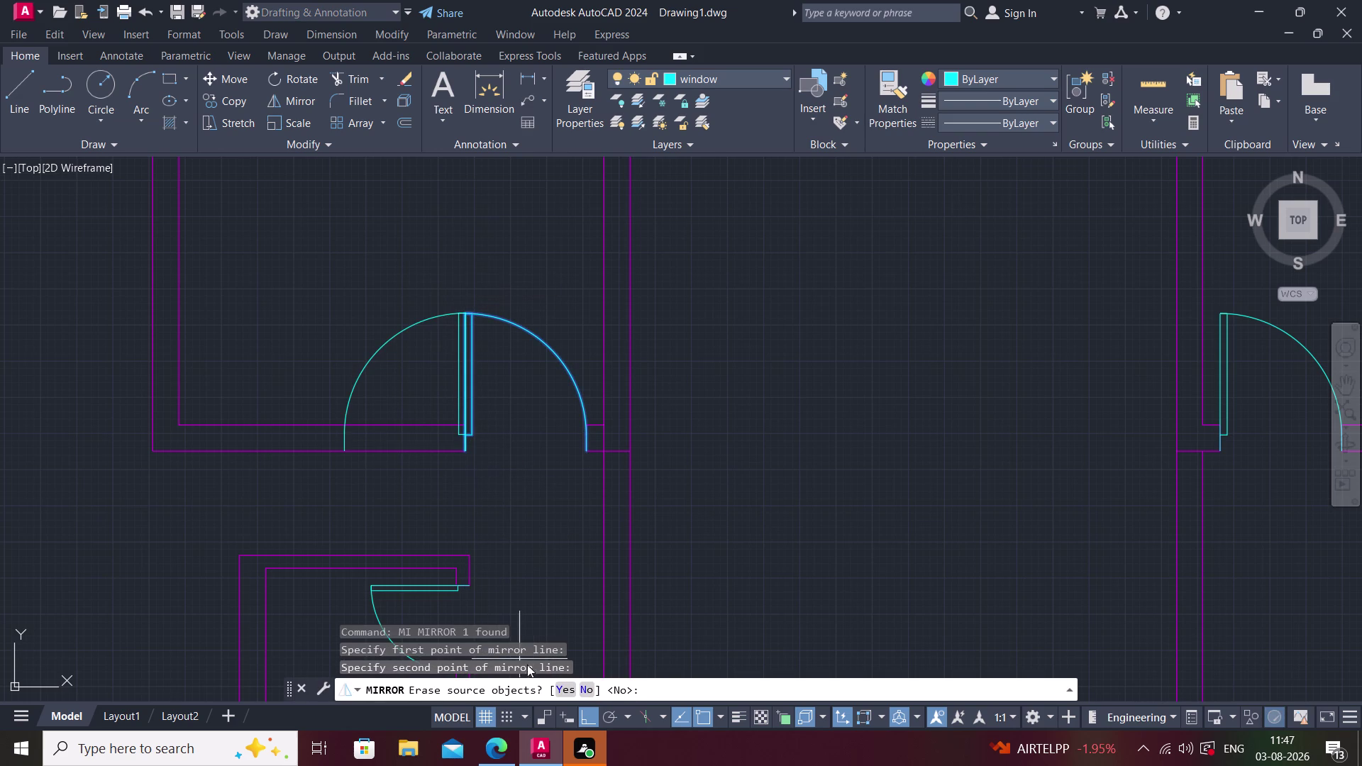
click(558, 692)
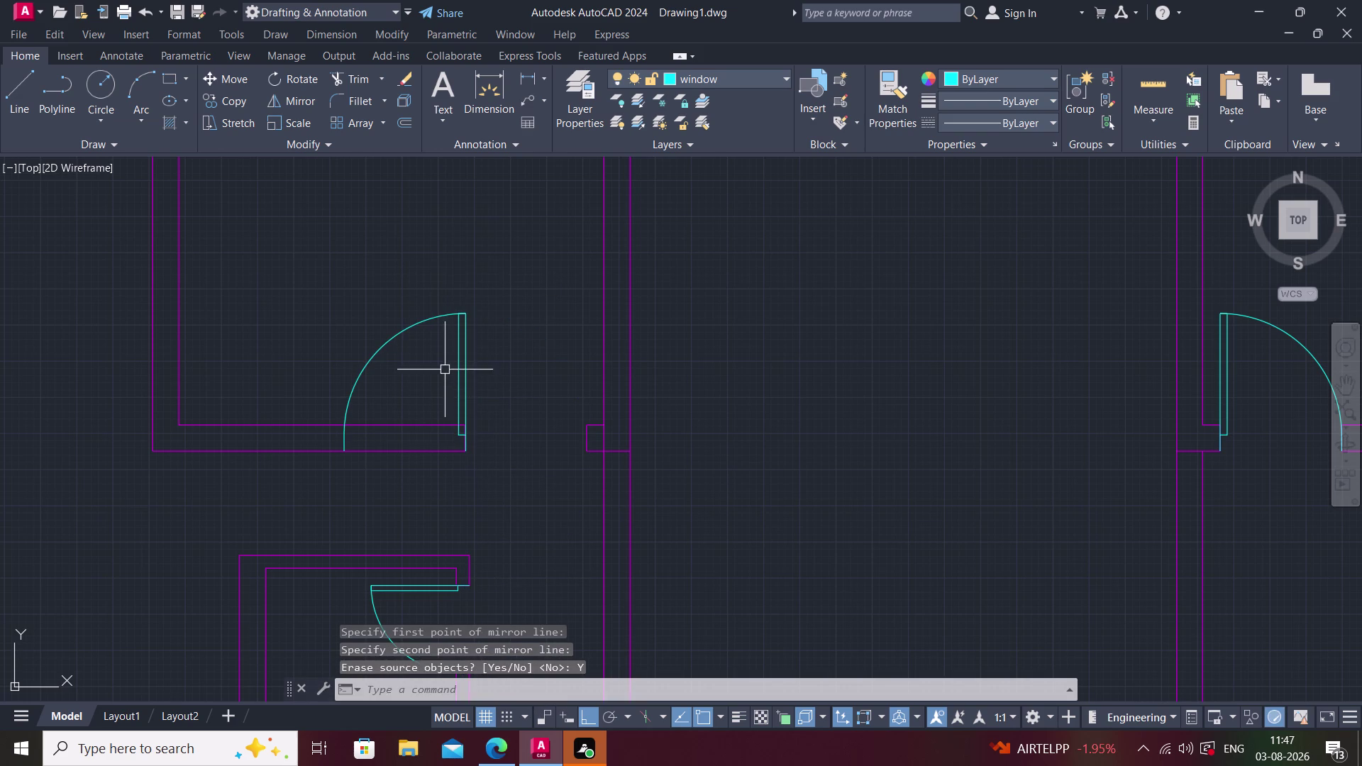
Move the flipped door 6'-0" right into the room's opening and zoom out.
click(469, 353)
key(m)
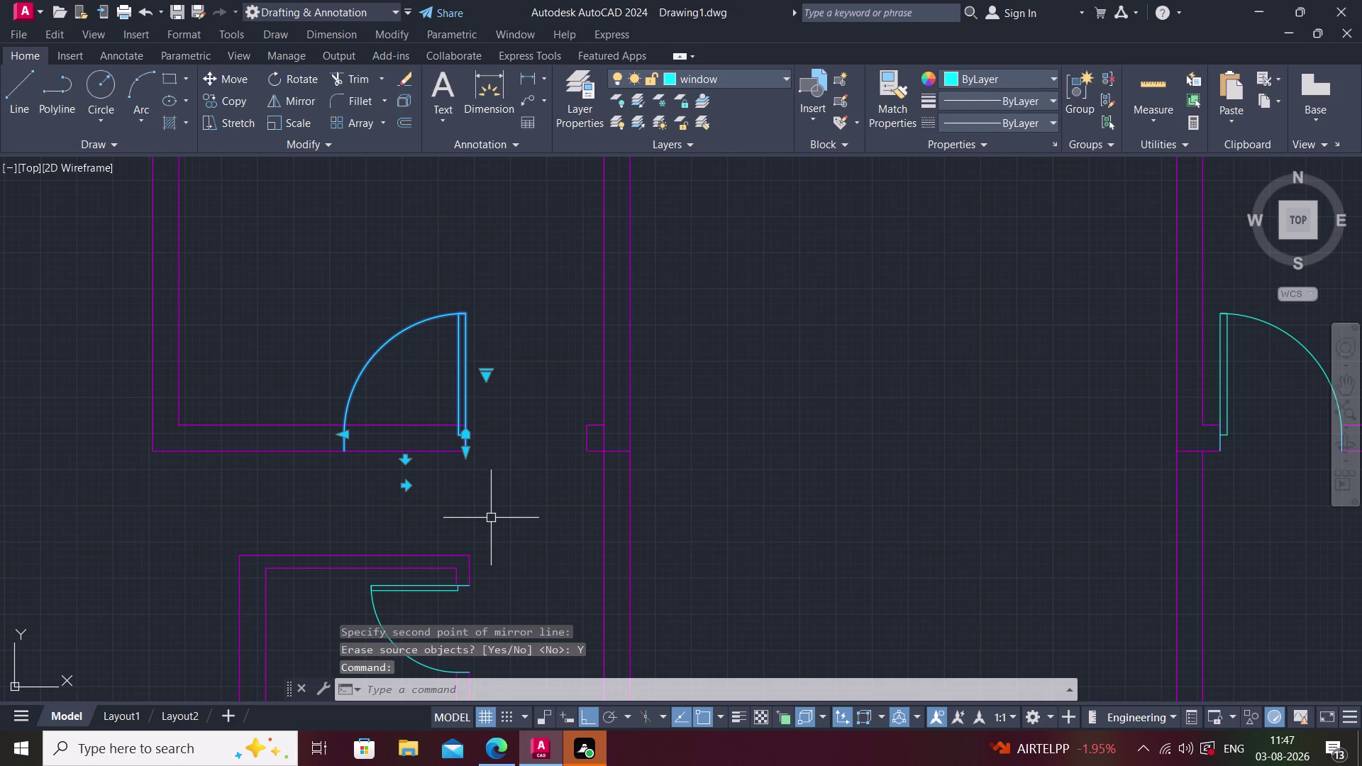
key(space)
click(466, 449)
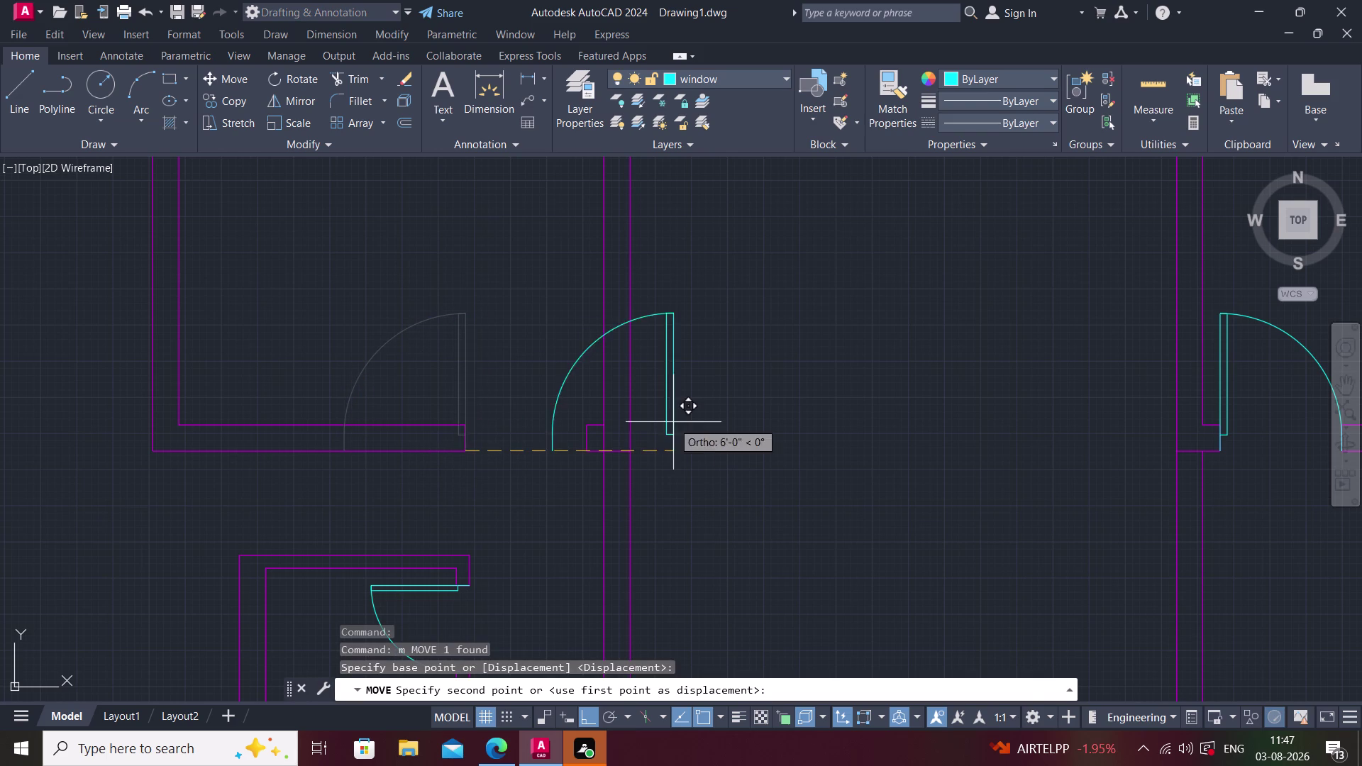
click(584, 452)
key(Escape)
middle_drag(708, 431, 587, 431)
scroll(down, 3)
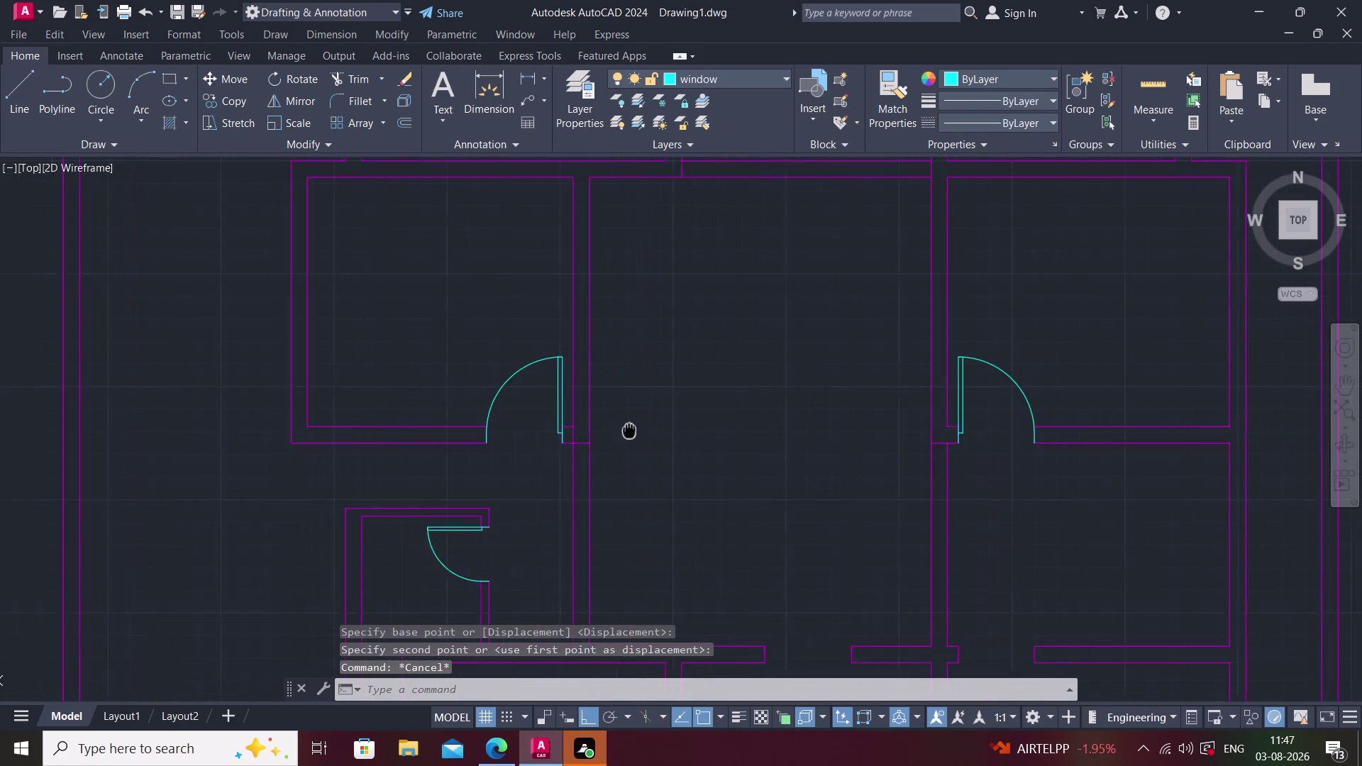
scroll(down, 3)
middle_drag(612, 477, 606, 447)
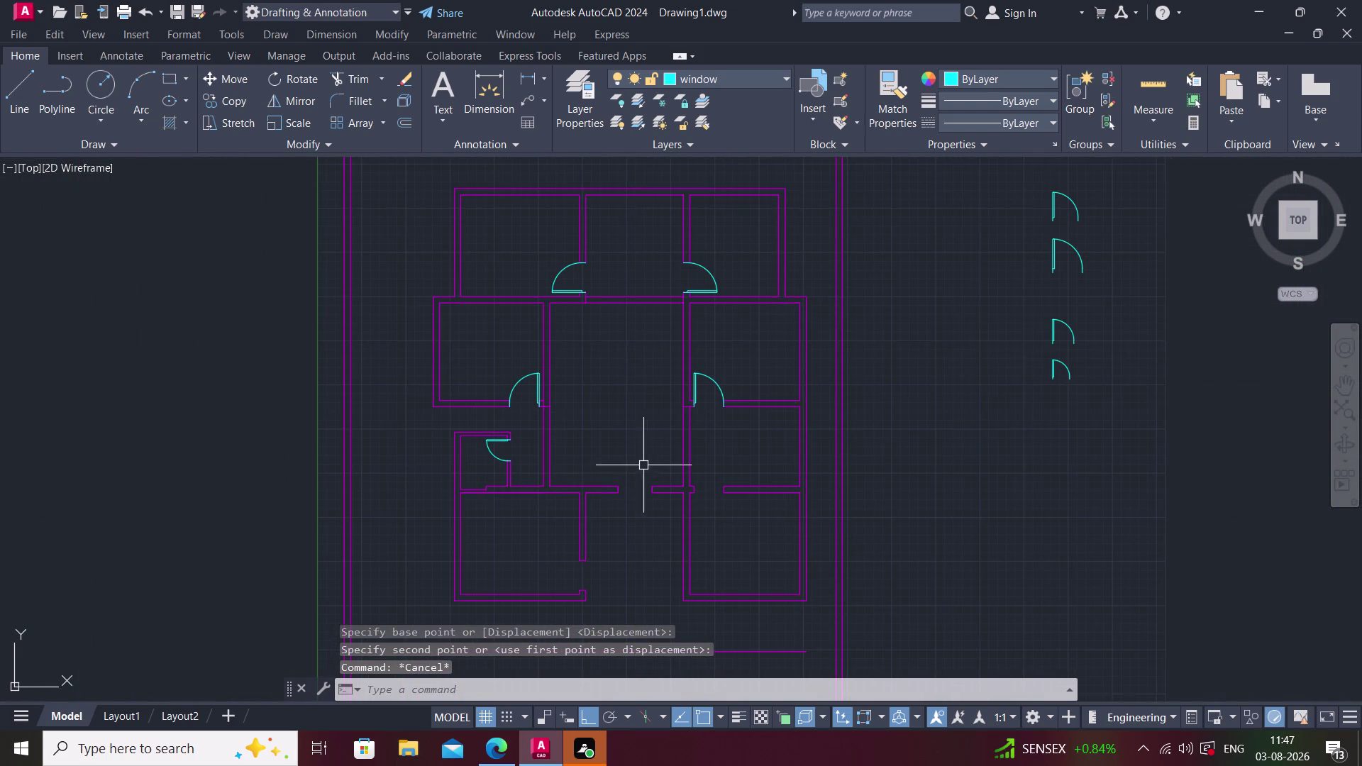
Copy a spare door symbol 3'-6" to the right of itself.
middle_drag(647, 469, 634, 396)
scroll(up, 3)
middle_drag(622, 437, 608, 456)
middle_drag(626, 462, 553, 491)
middle_drag(898, 433, 602, 455)
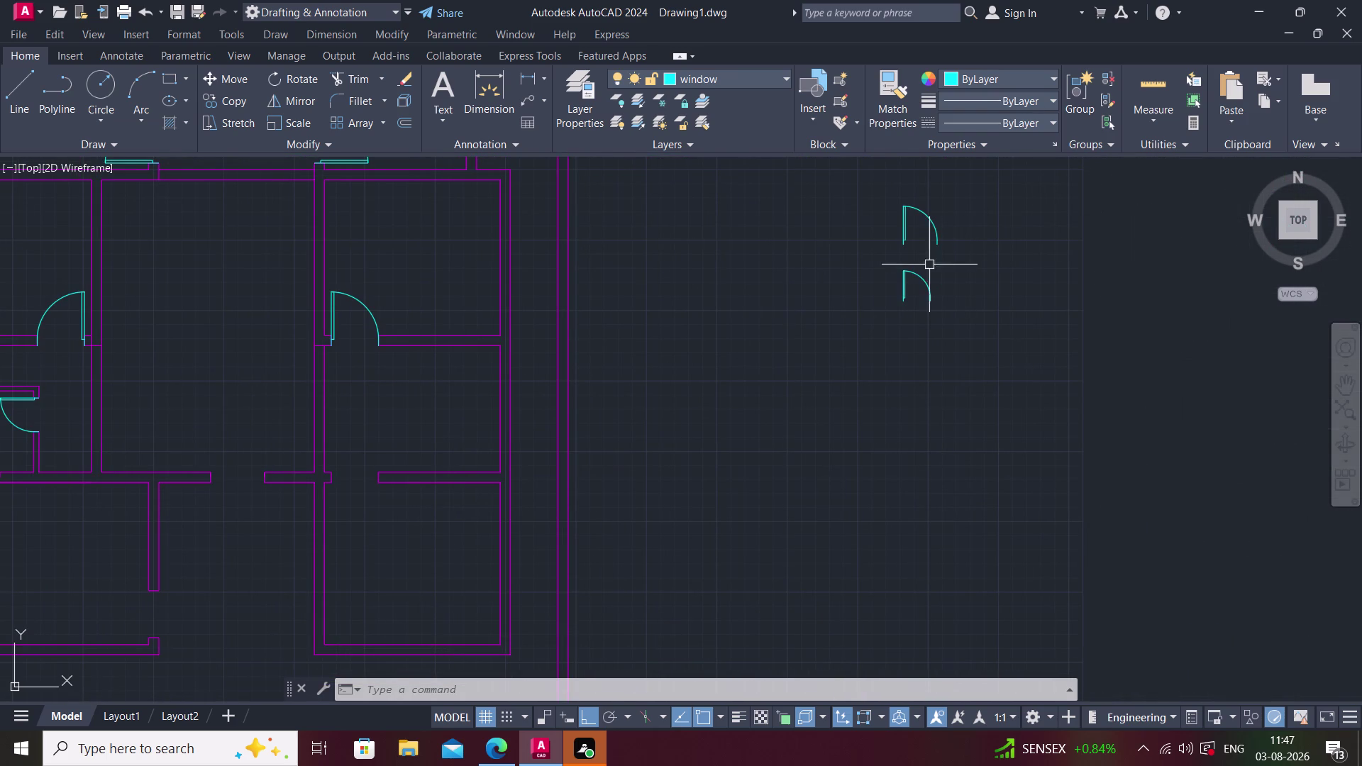
middle_drag(934, 280, 834, 366)
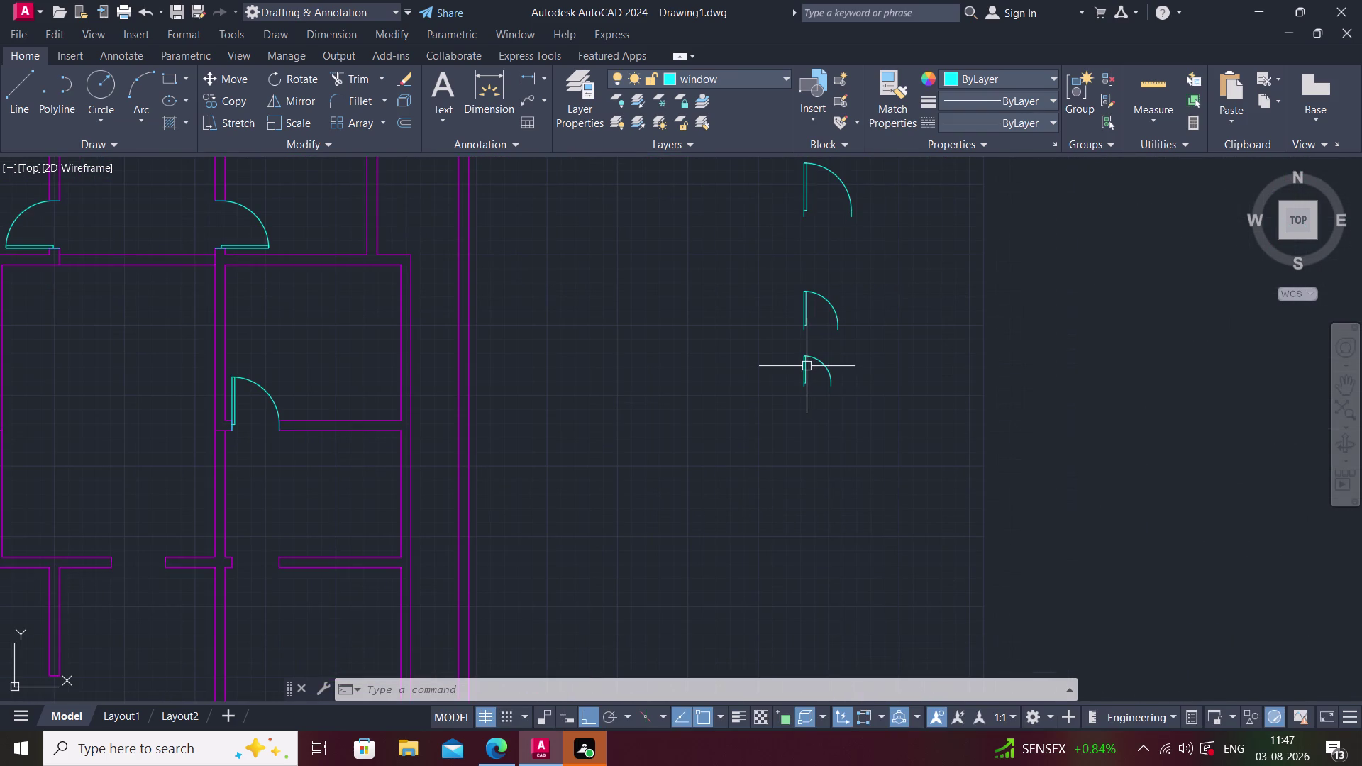
click(806, 366)
text(co)
key(space)
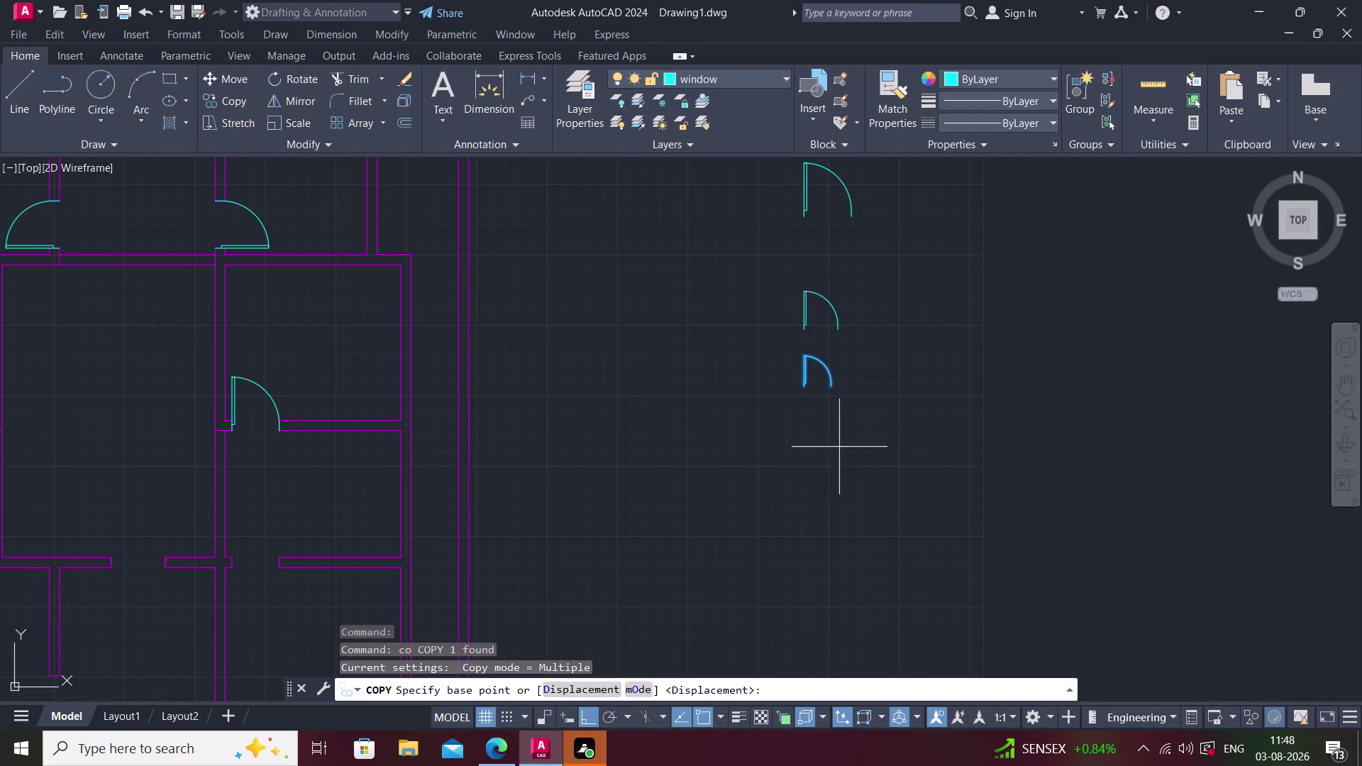
scroll(up, 3)
middle_drag(809, 412, 829, 481)
scroll(up, 3)
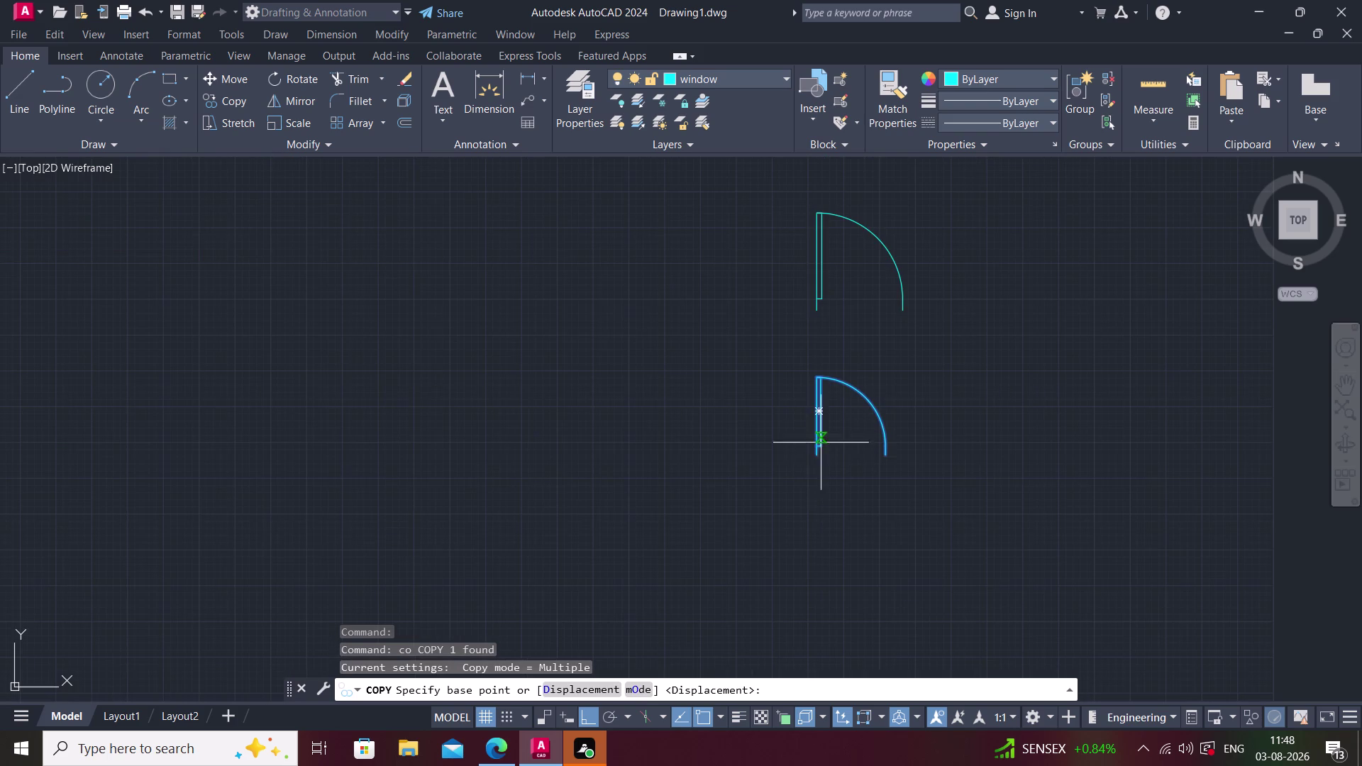
click(817, 454)
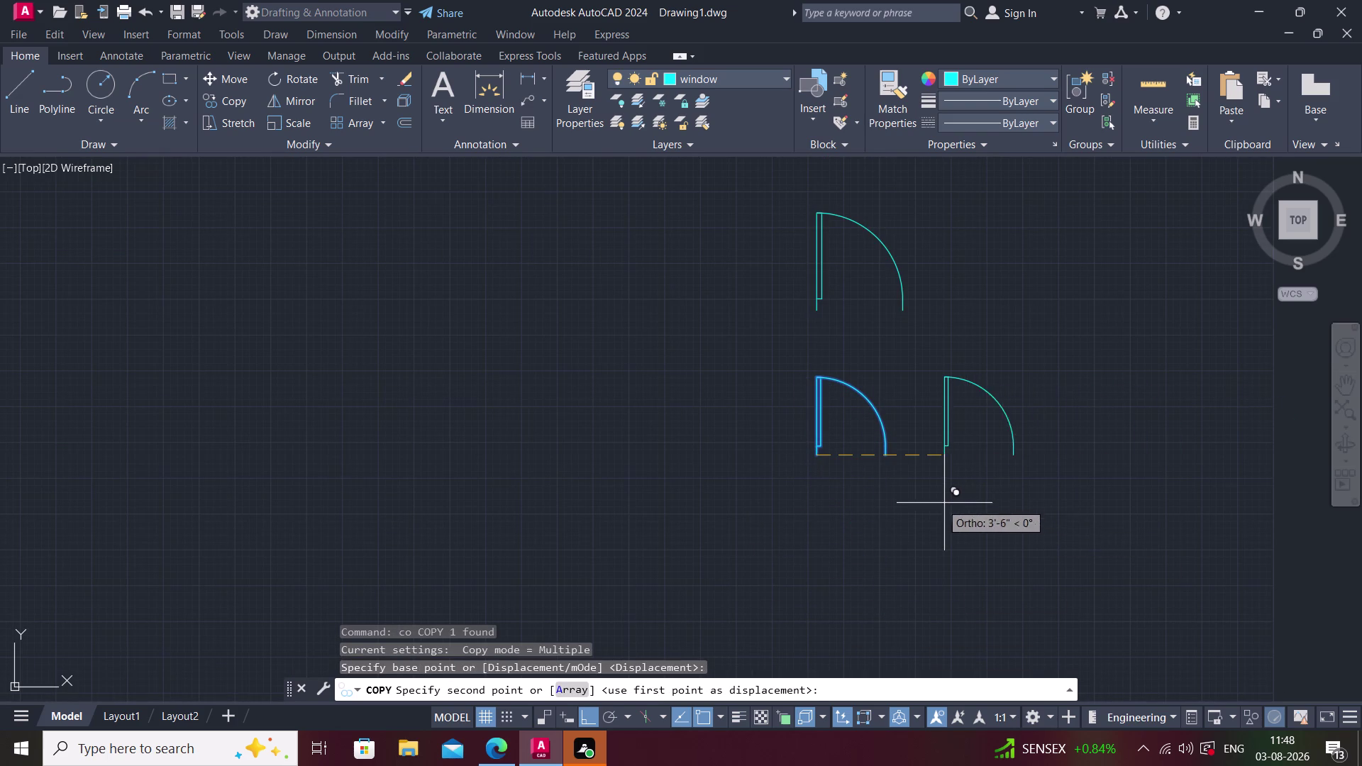
click(1004, 507)
key(Escape)
middle_drag(1194, 495, 1122, 513)
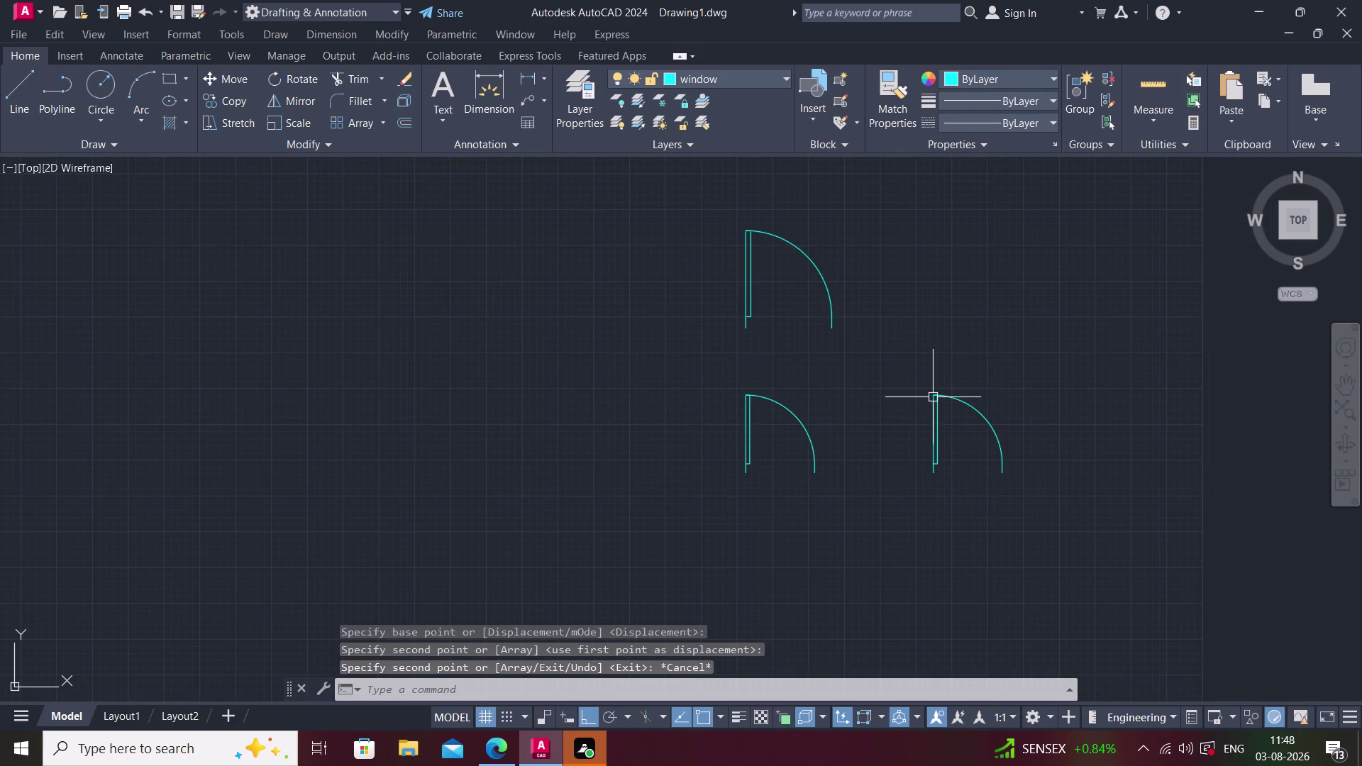
Mirror the copied door about a vertical line at its hinge, erasing the source.
click(932, 397)
key(m)
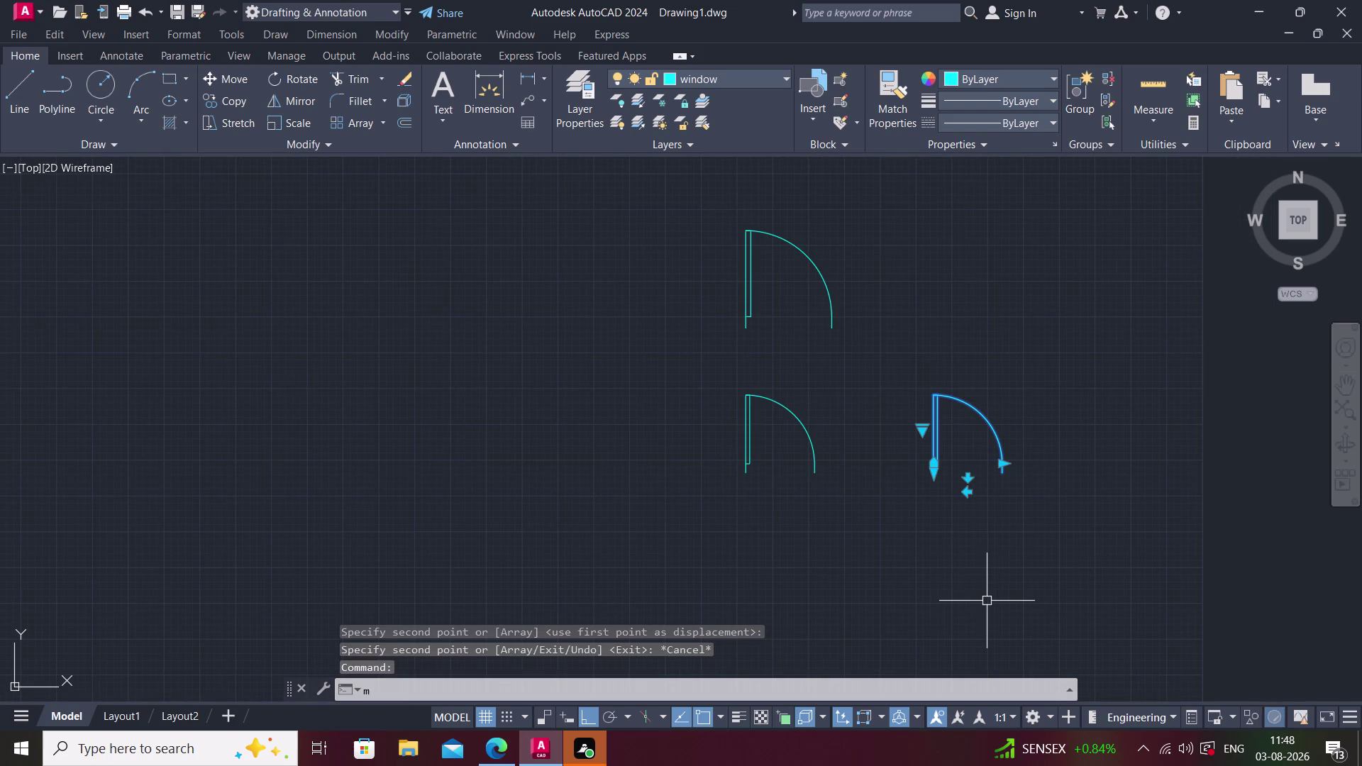
key(i)
key(space)
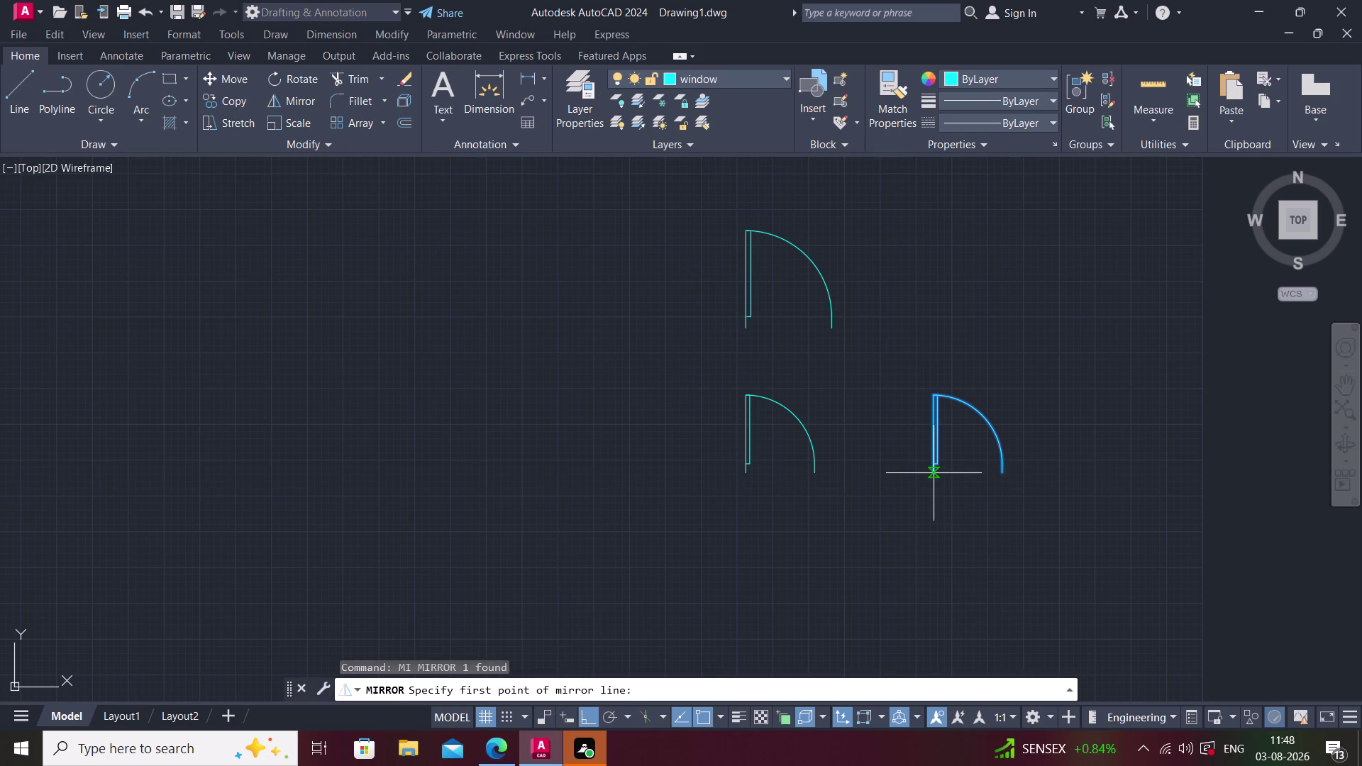
click(935, 474)
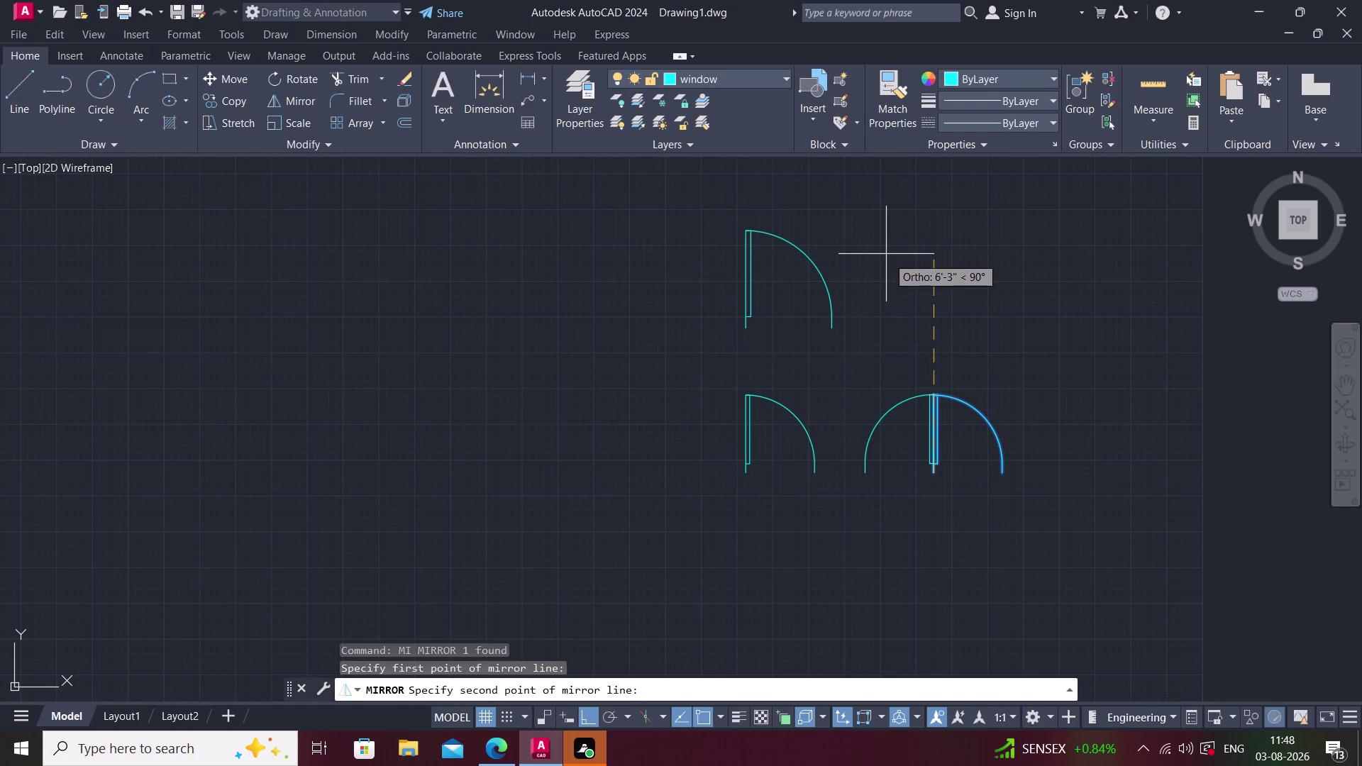
click(885, 253)
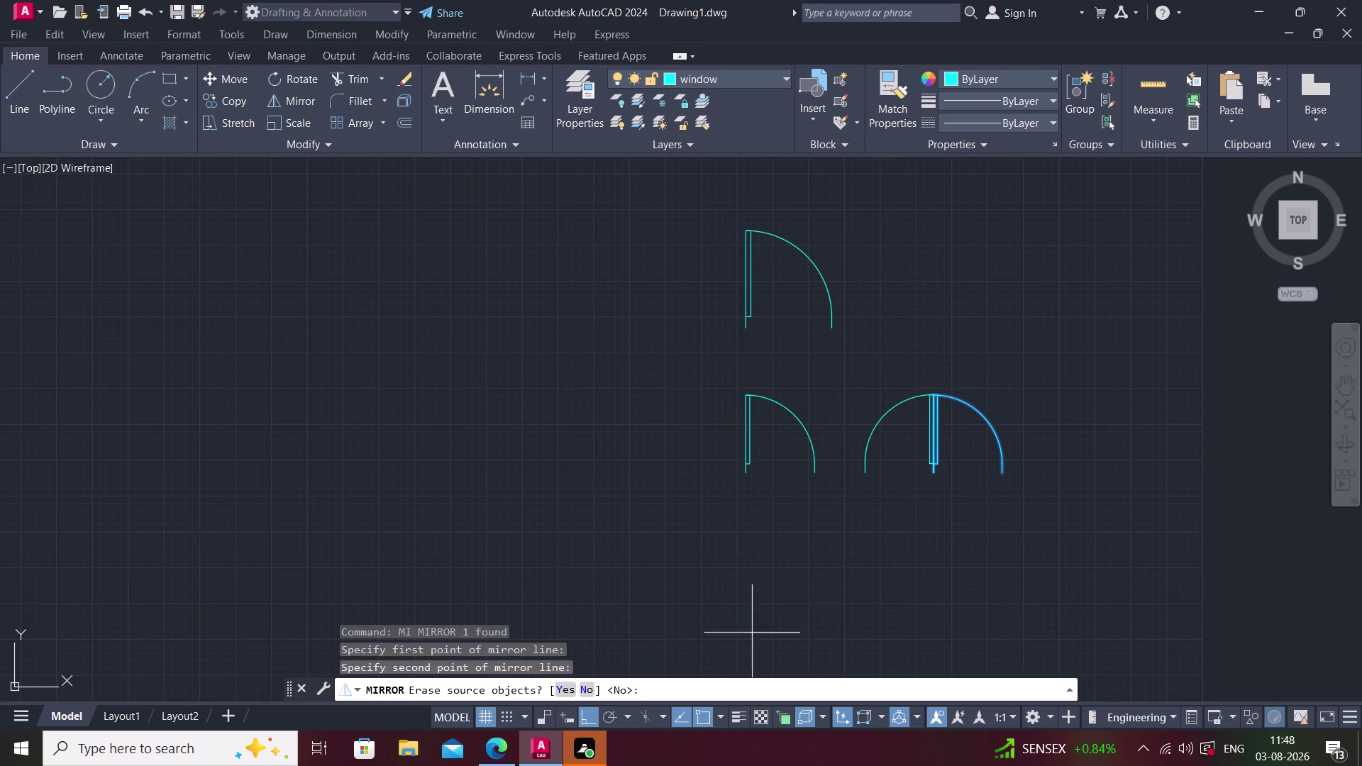
click(565, 688)
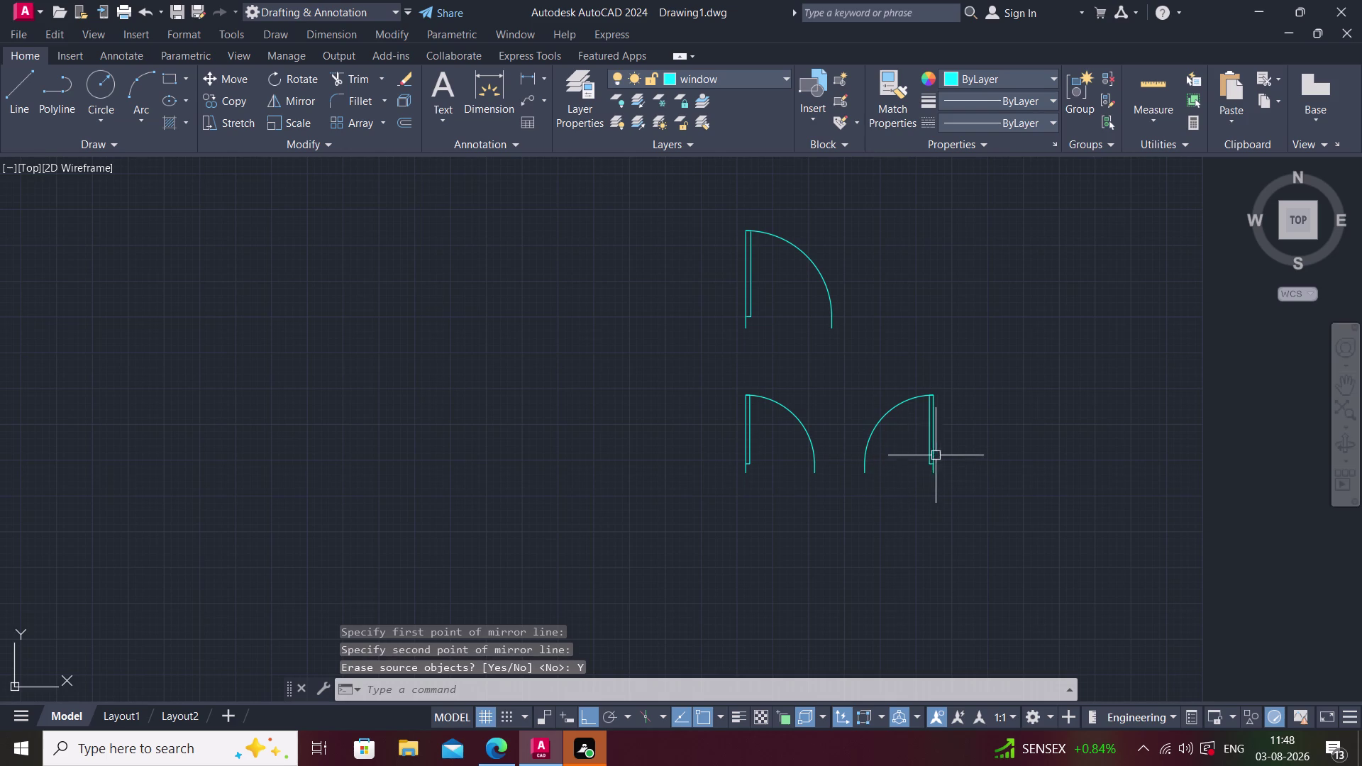
Move the flipped door so its arc end meets the other door's arc.
click(899, 407)
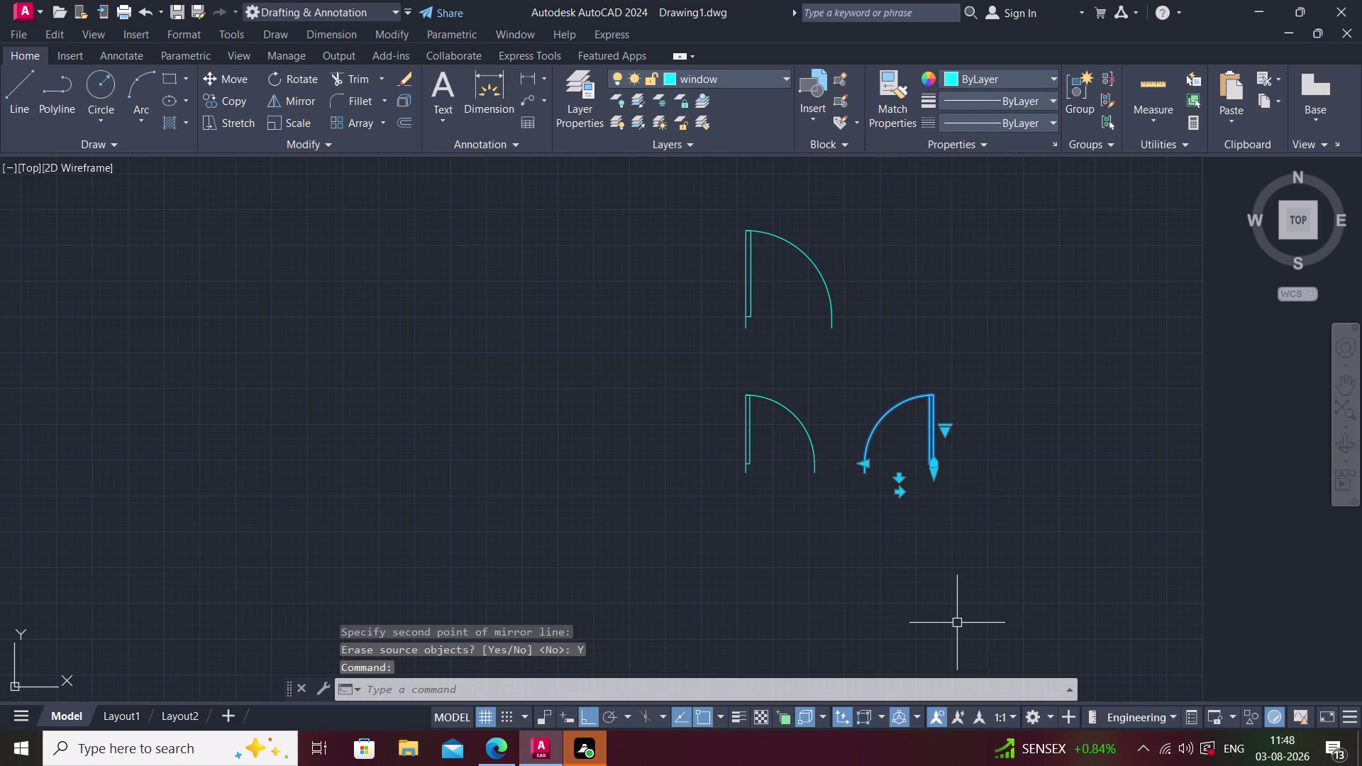
text(m)
key(space)
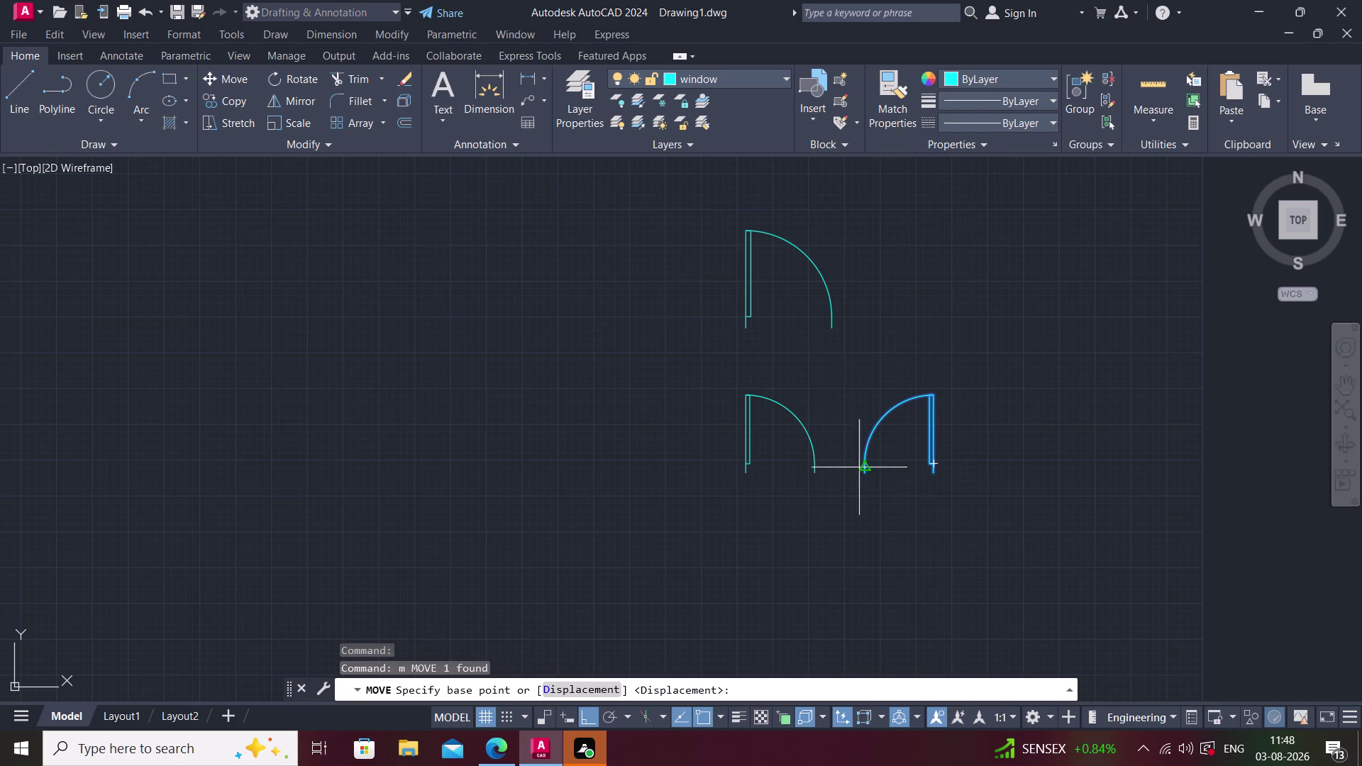
click(865, 475)
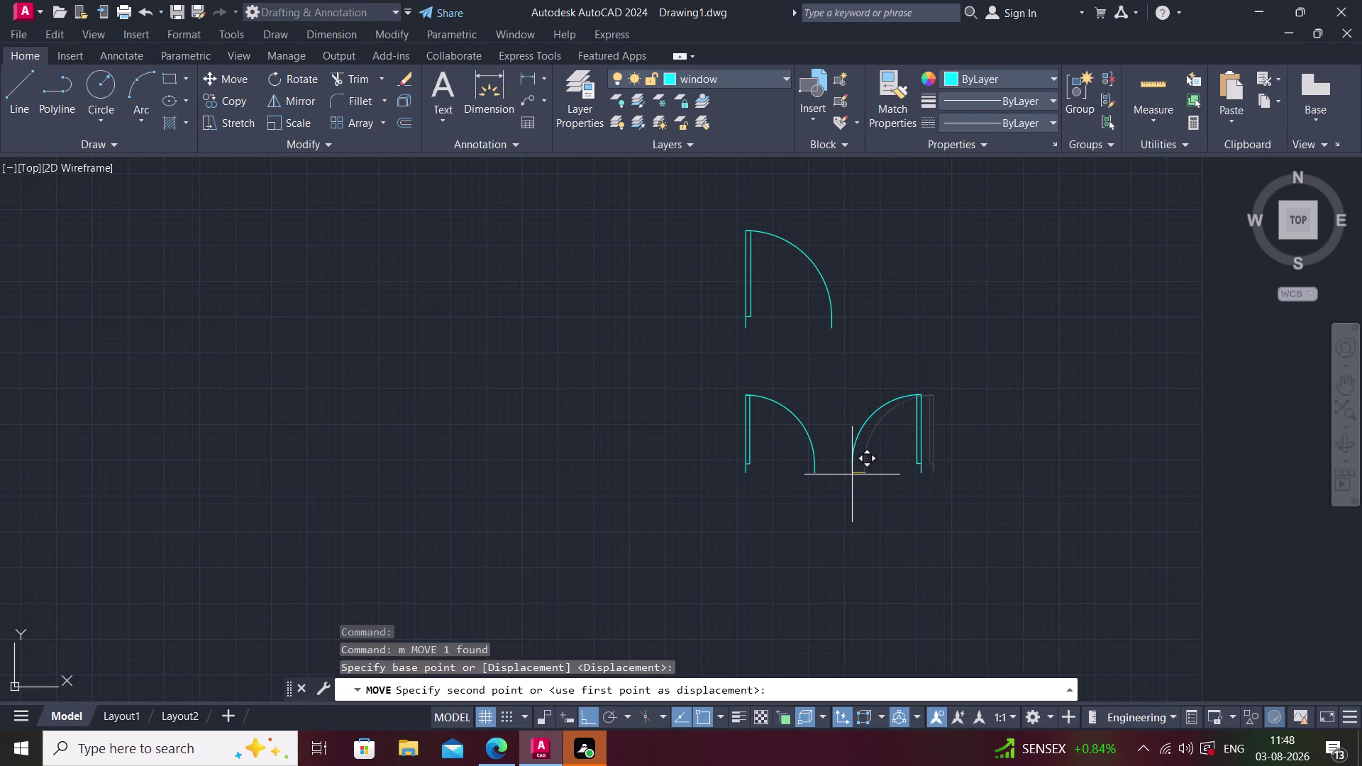
click(816, 473)
key(Escape)
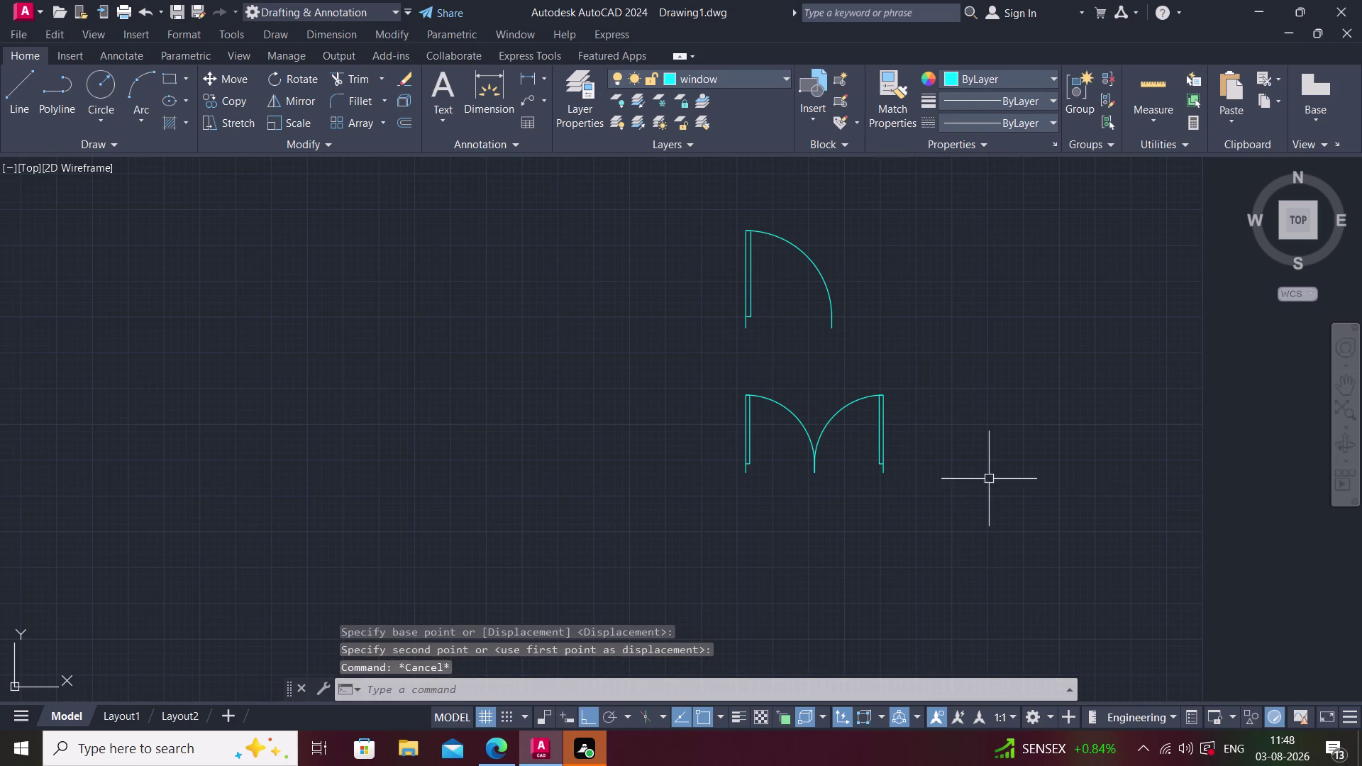
Select both leaves of the double door and begin moving them together.
click(835, 423)
middle_drag(898, 462, 916, 471)
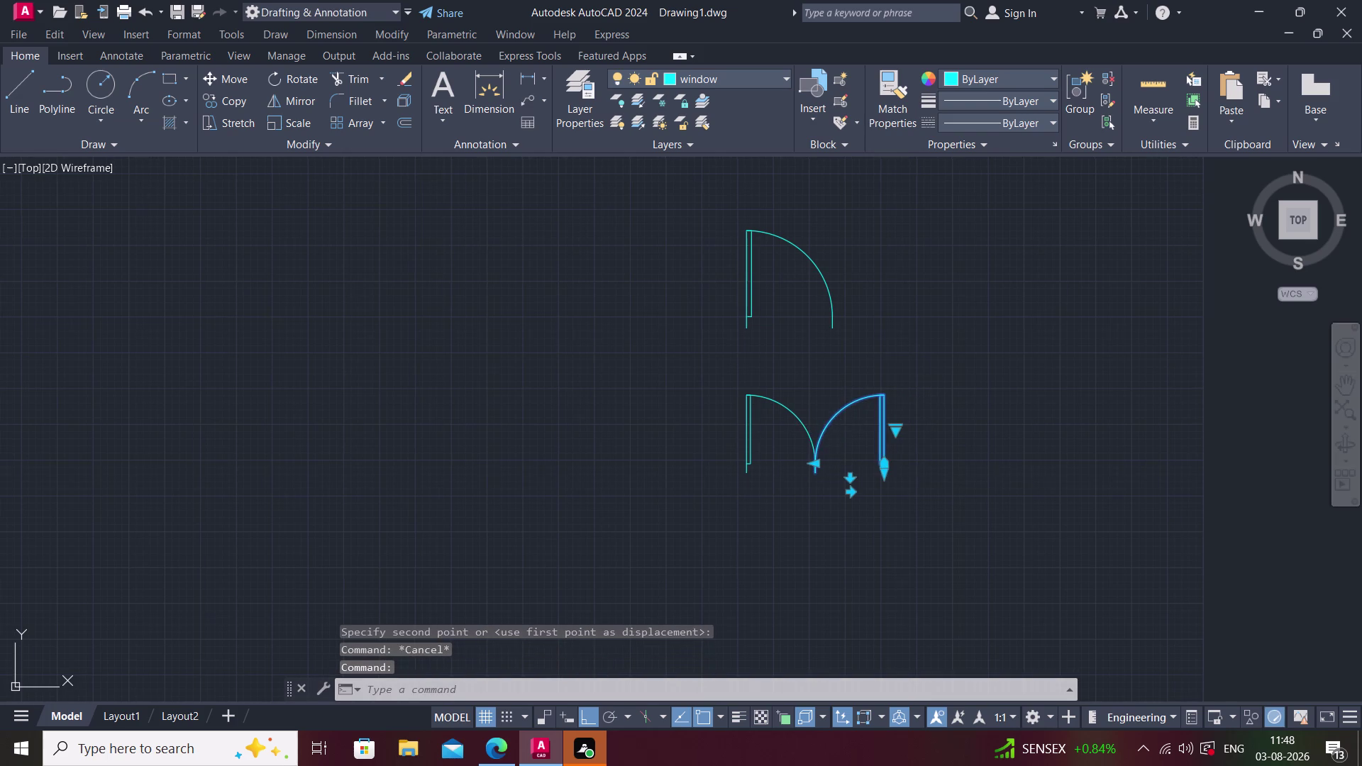
middle_drag(916, 471, 922, 473)
click(822, 427)
key(m)
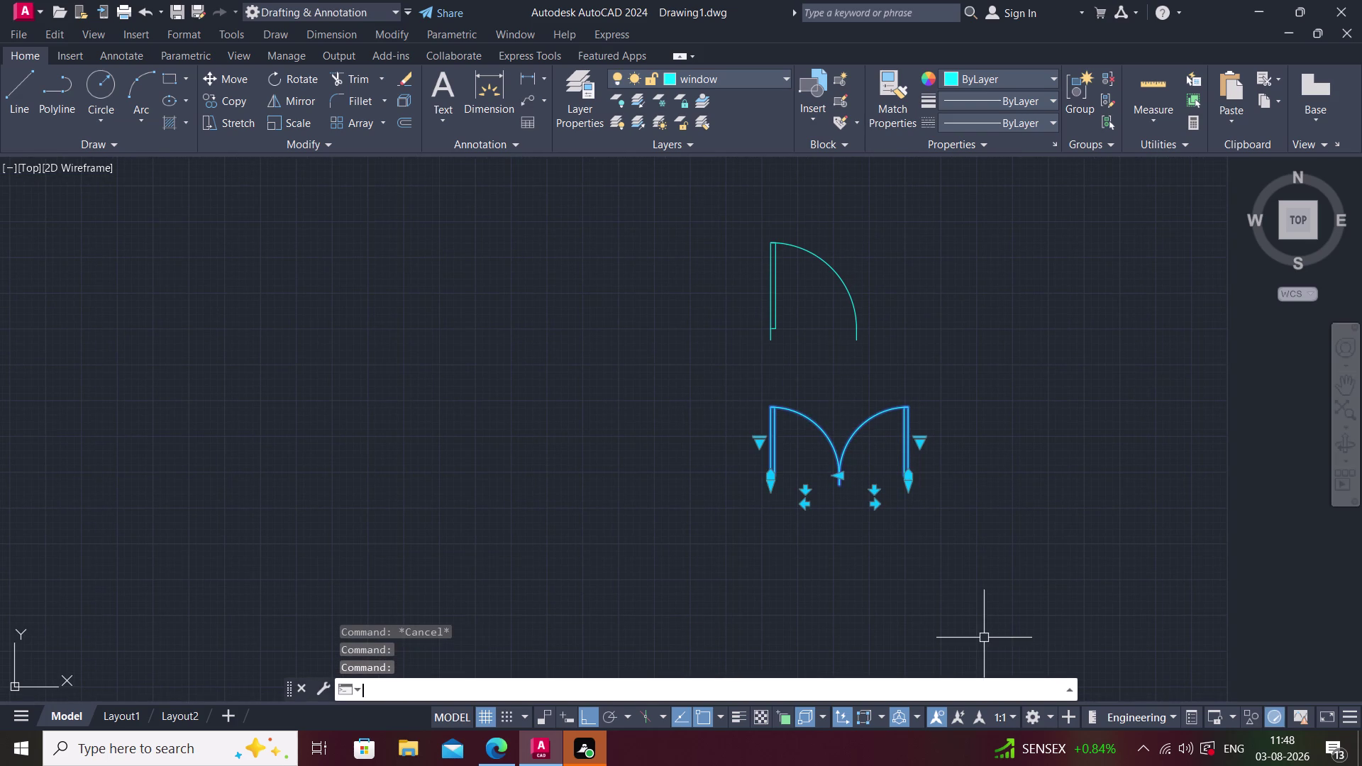
key(space)
scroll(up, 3)
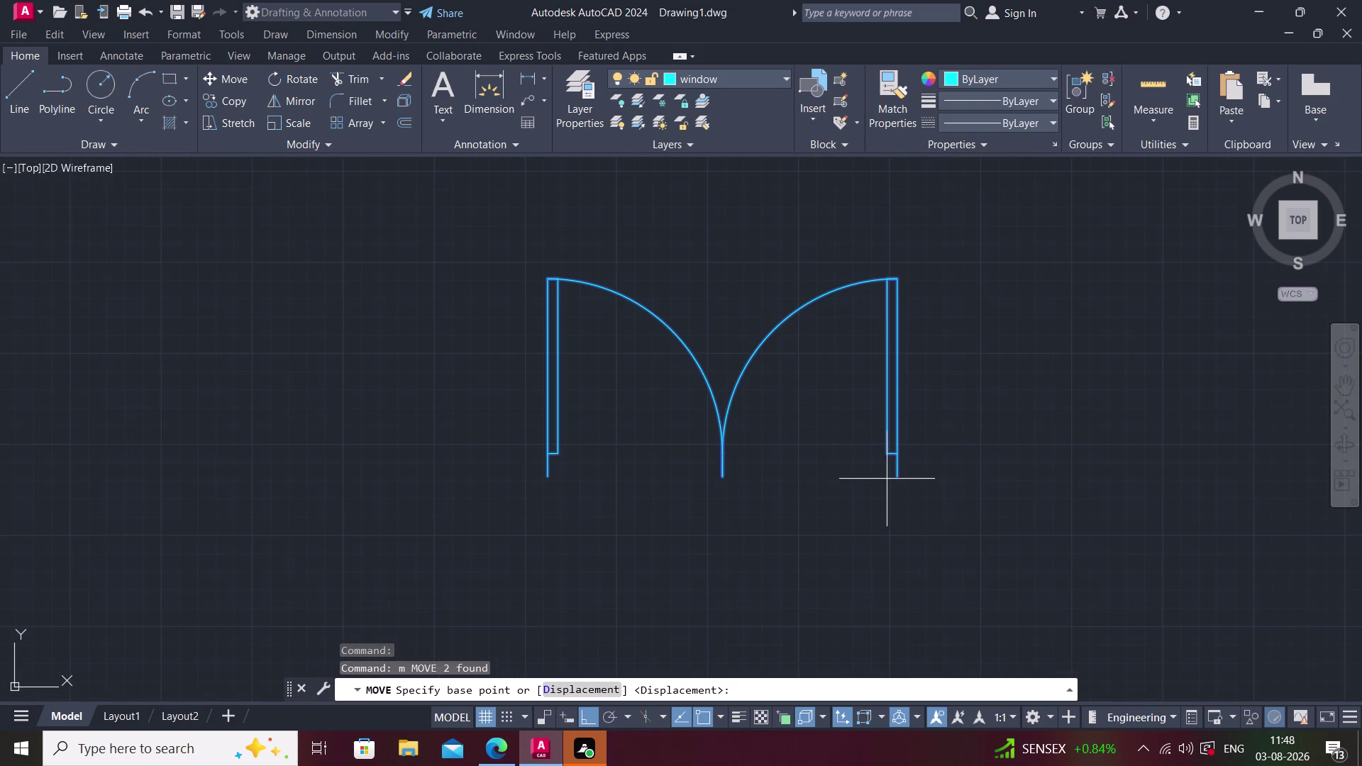
Drop the double door from its corner into the central partition opening.
click(896, 477)
scroll(down, 3)
middle_drag(839, 535, 1184, 336)
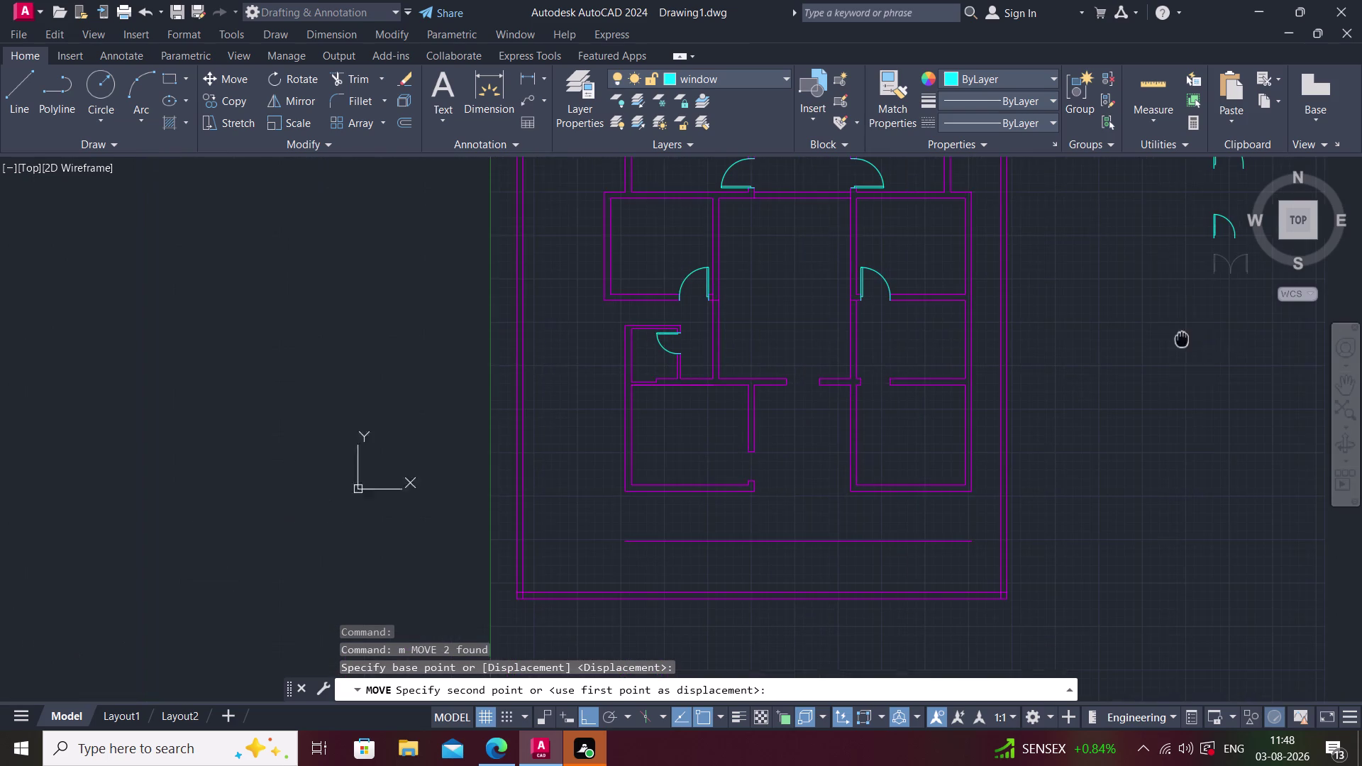
scroll(up, 3)
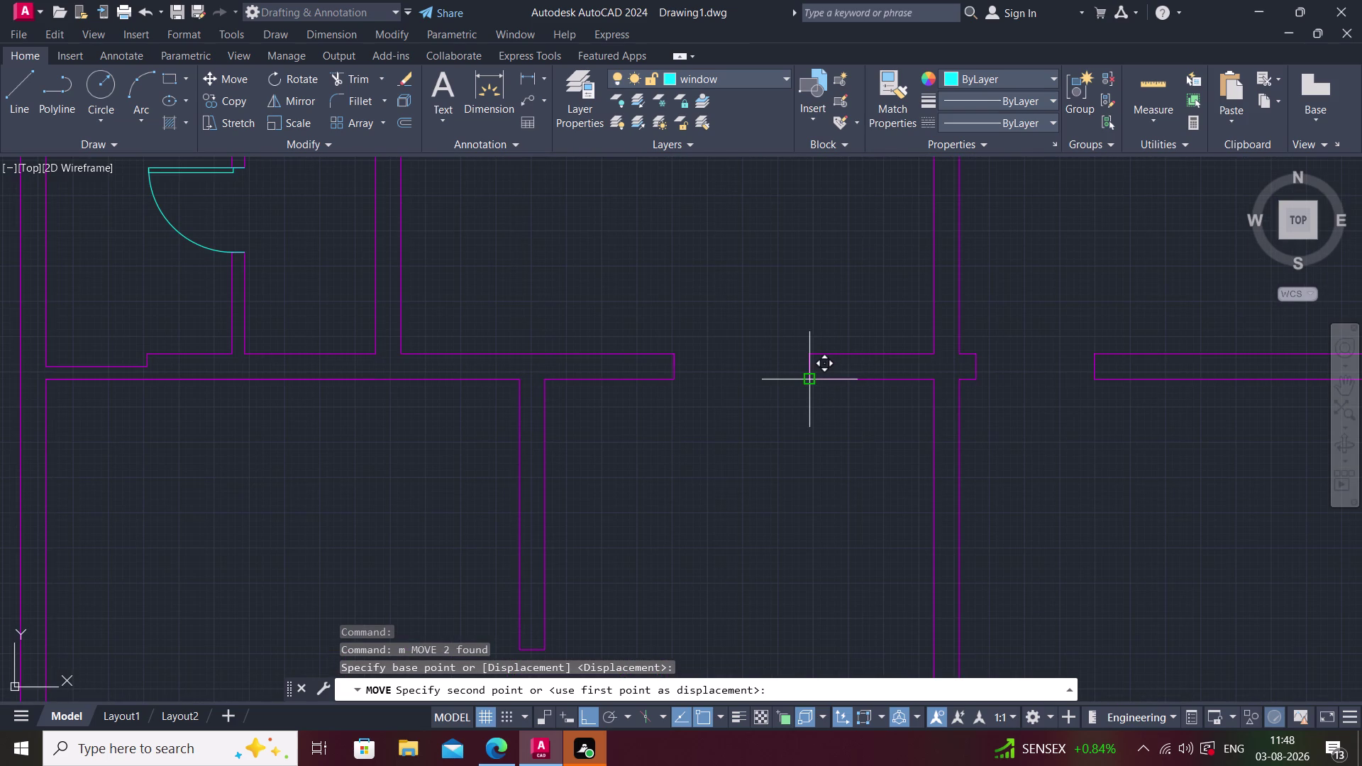
click(811, 377)
key(Escape)
middle_drag(998, 406, 857, 434)
scroll(down, 3)
middle_drag(876, 465, 861, 429)
middle_drag(865, 404, 830, 481)
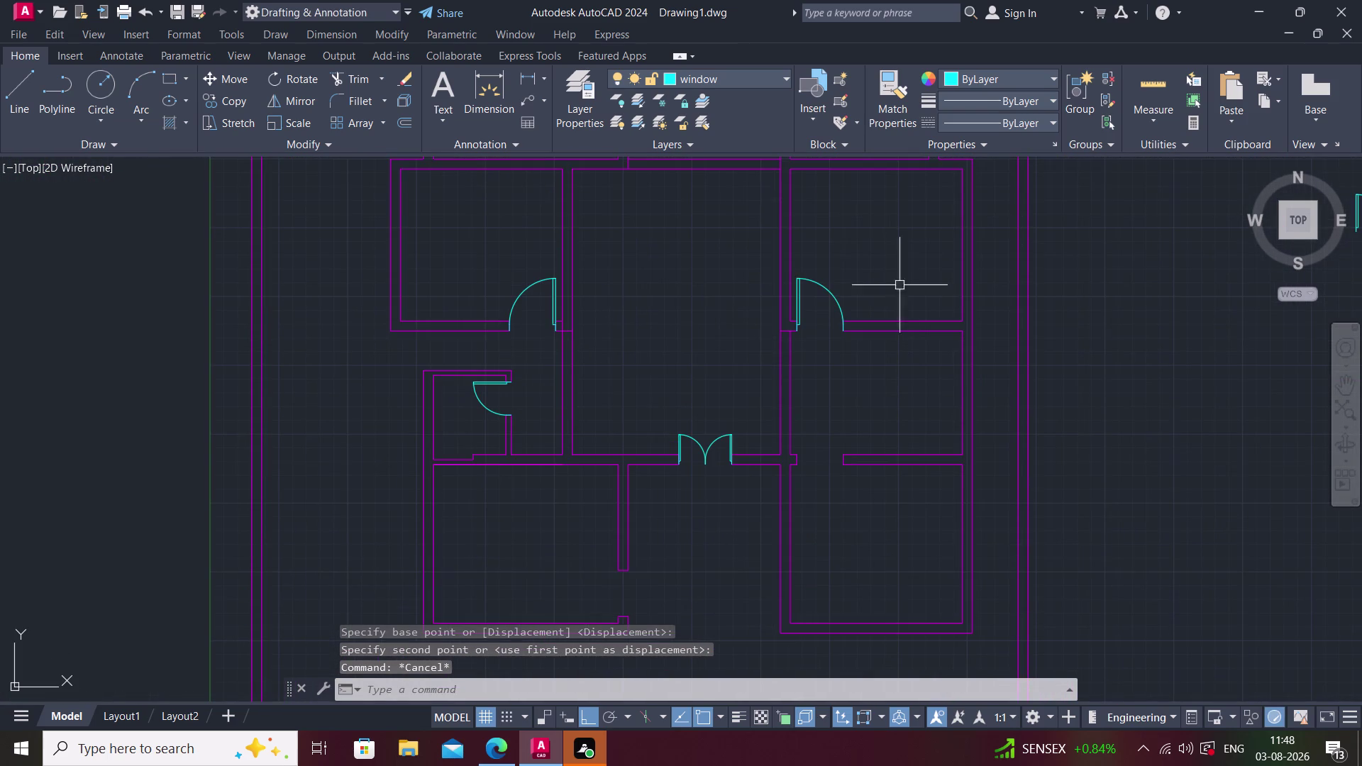
Mirror the right room's door across the wall line, keeping the original.
click(836, 299)
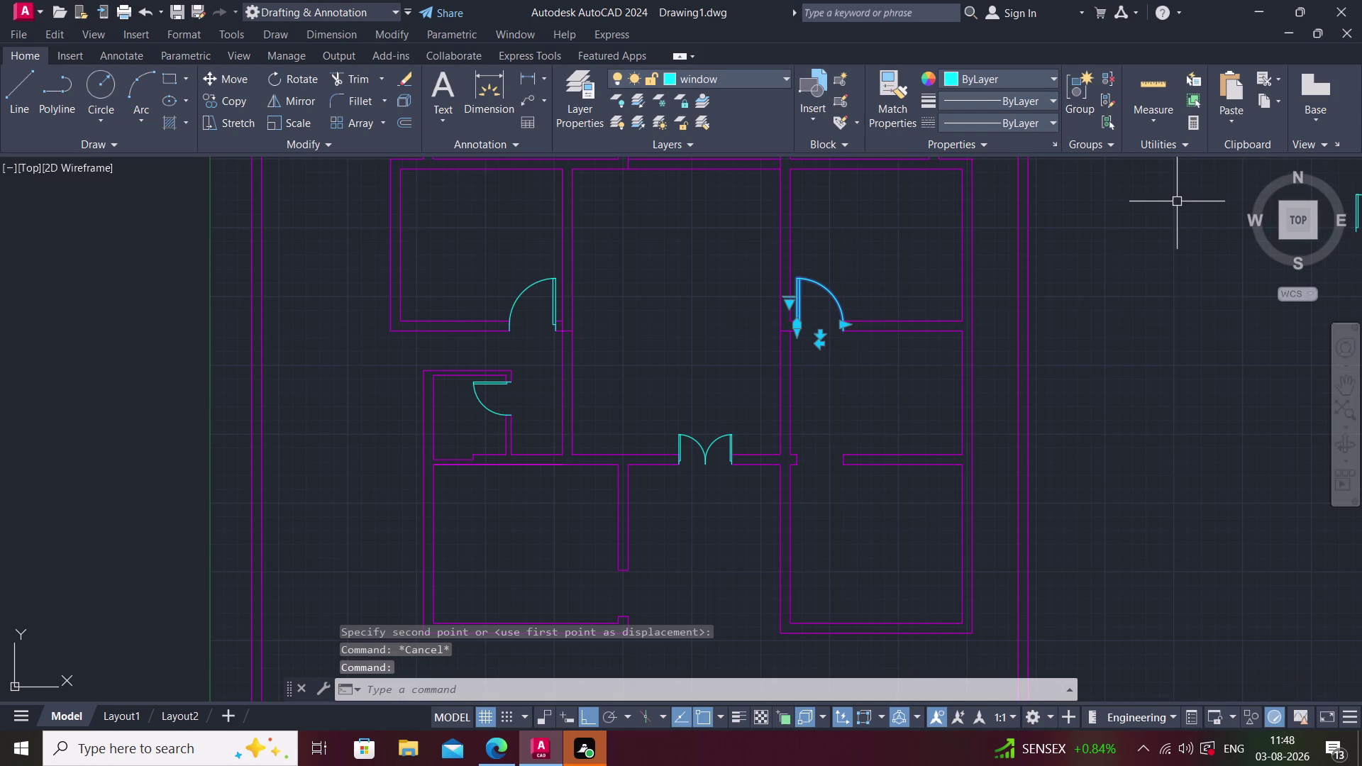
text(mi)
key(space)
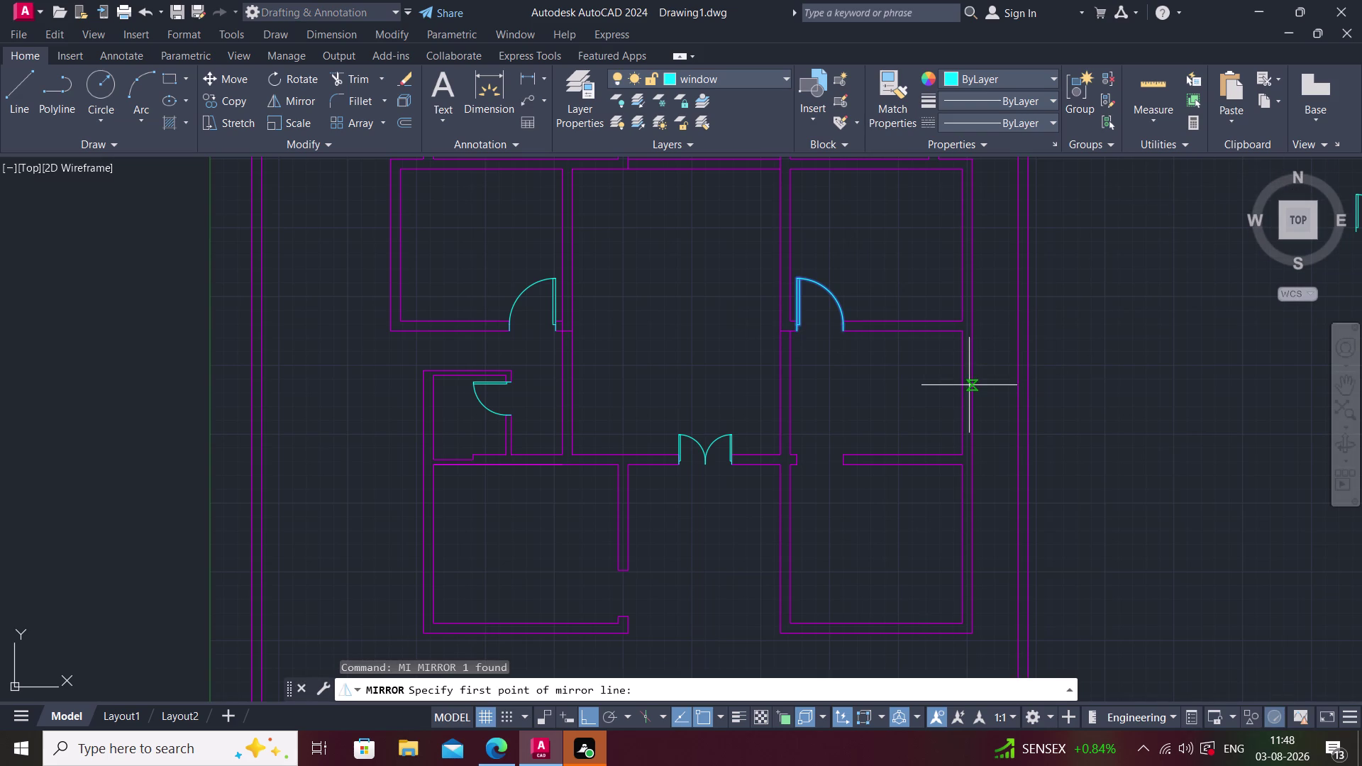
click(961, 390)
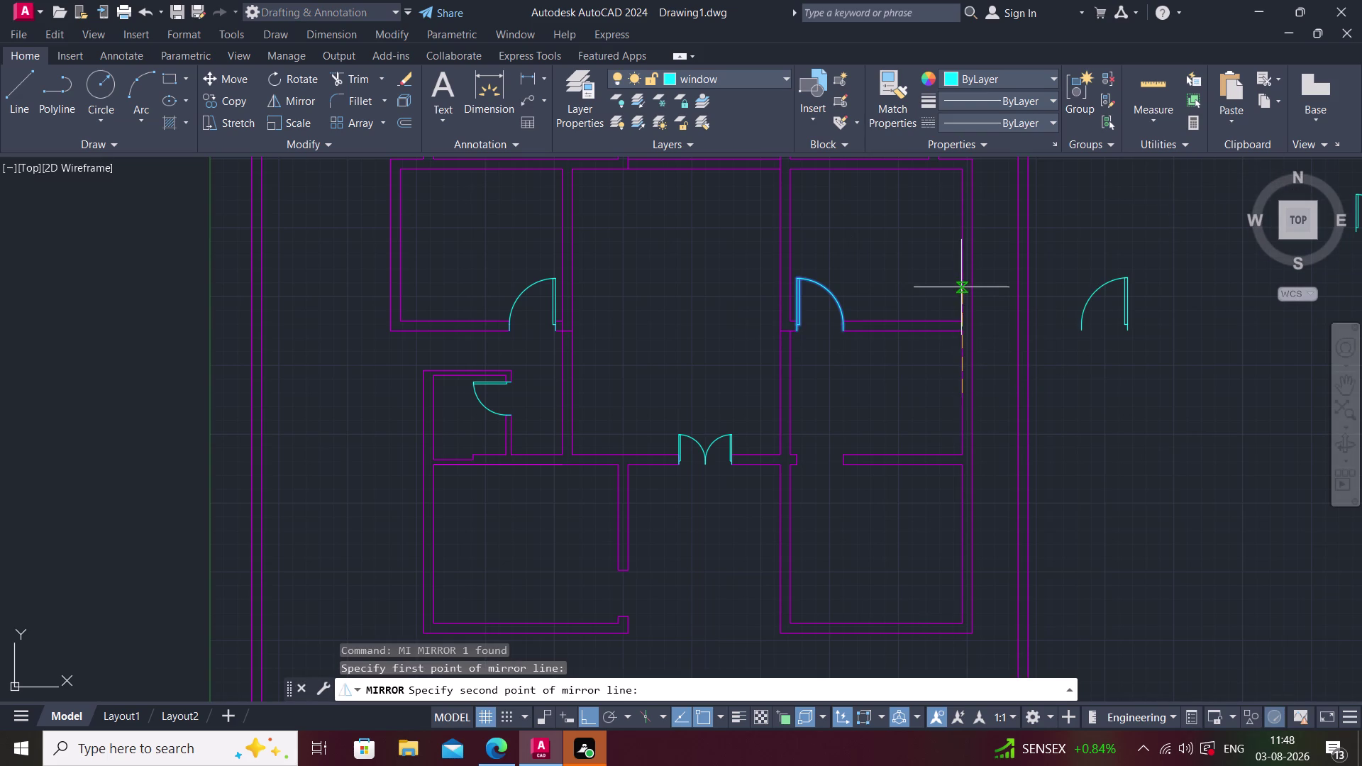
click(1185, 426)
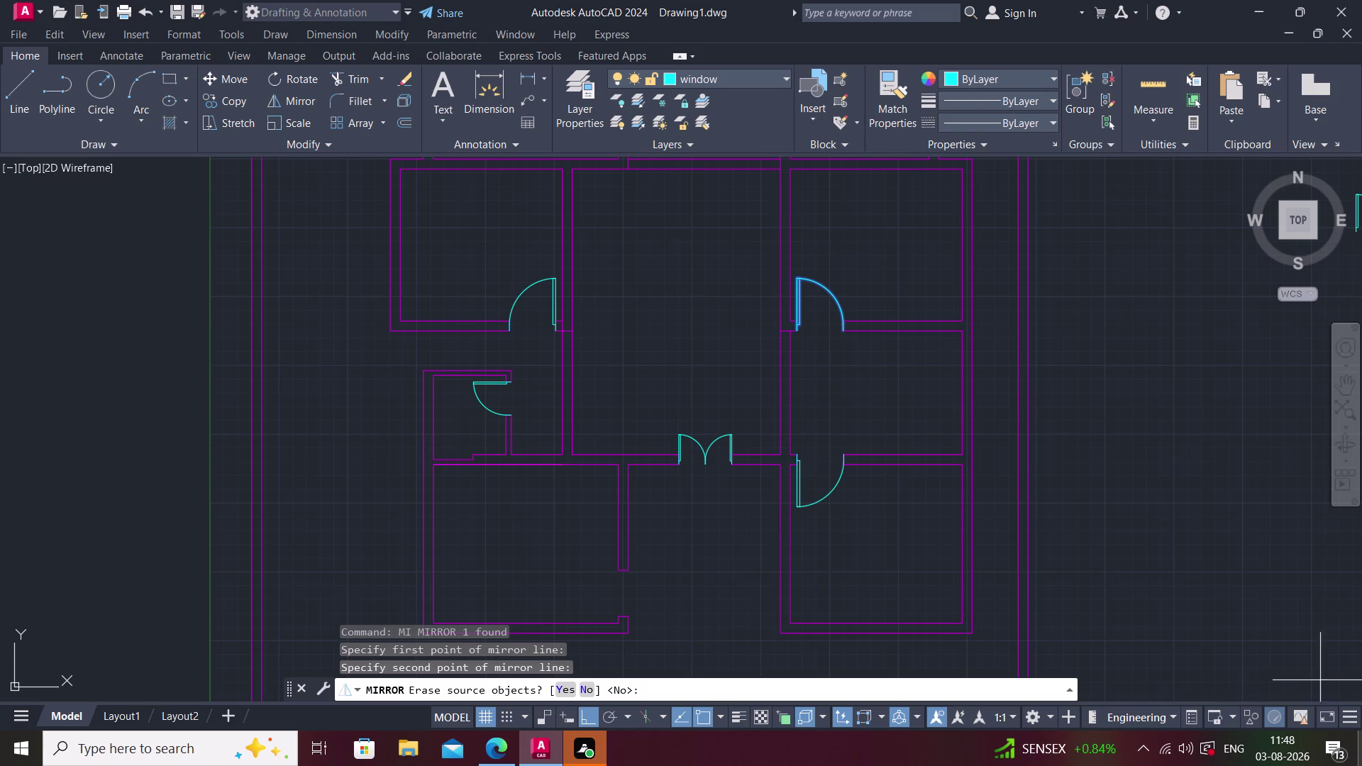
key(space)
middle_drag(845, 449, 786, 444)
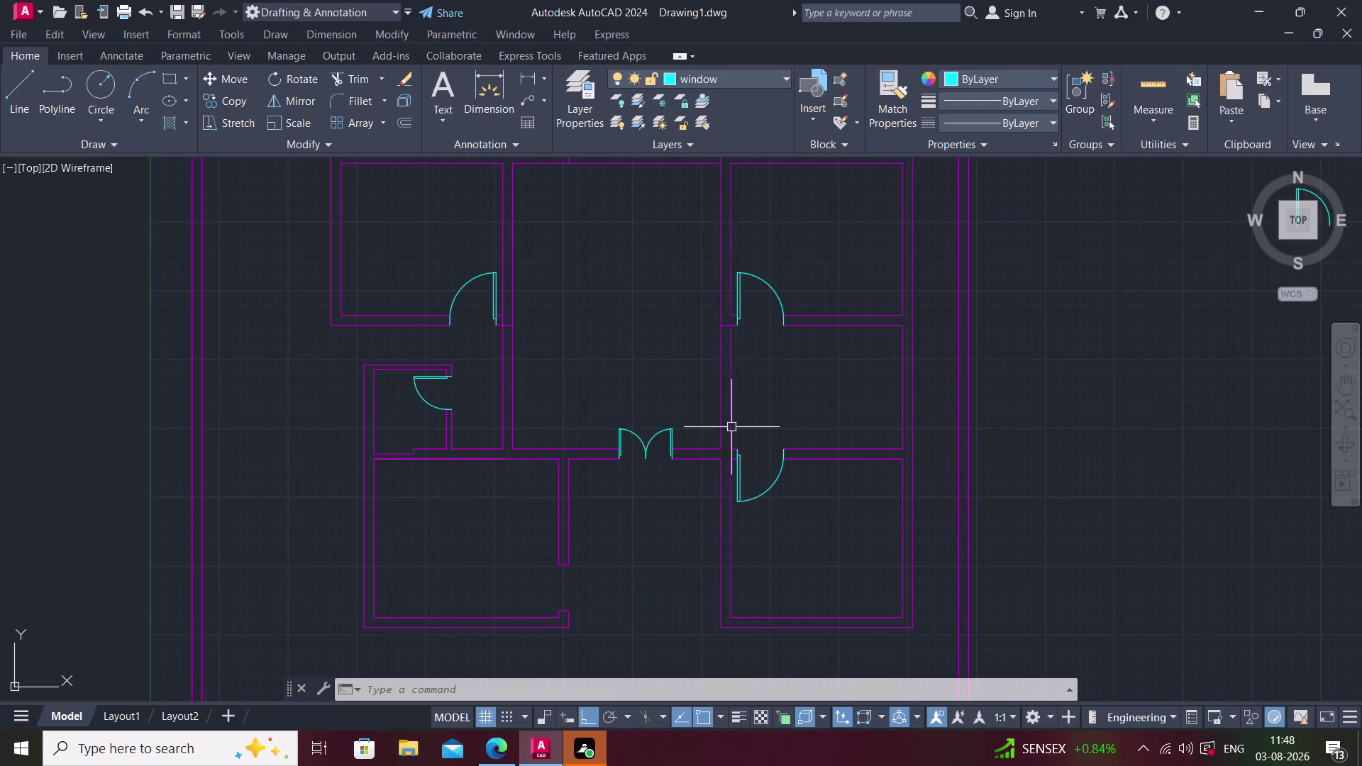
middle_drag(571, 572, 573, 505)
Start a linear dimension, cancel it, and shift the view toward the doors.
key(d)
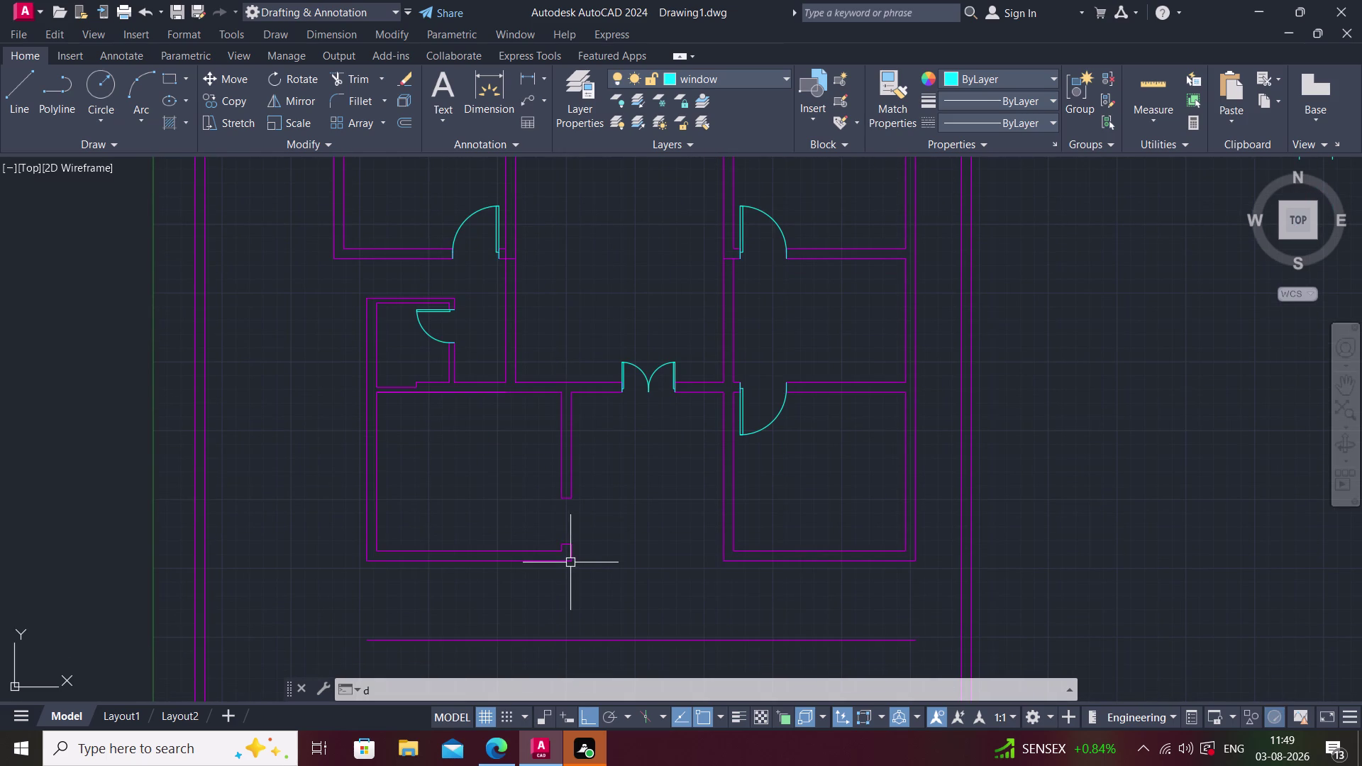
text(li)
key(space)
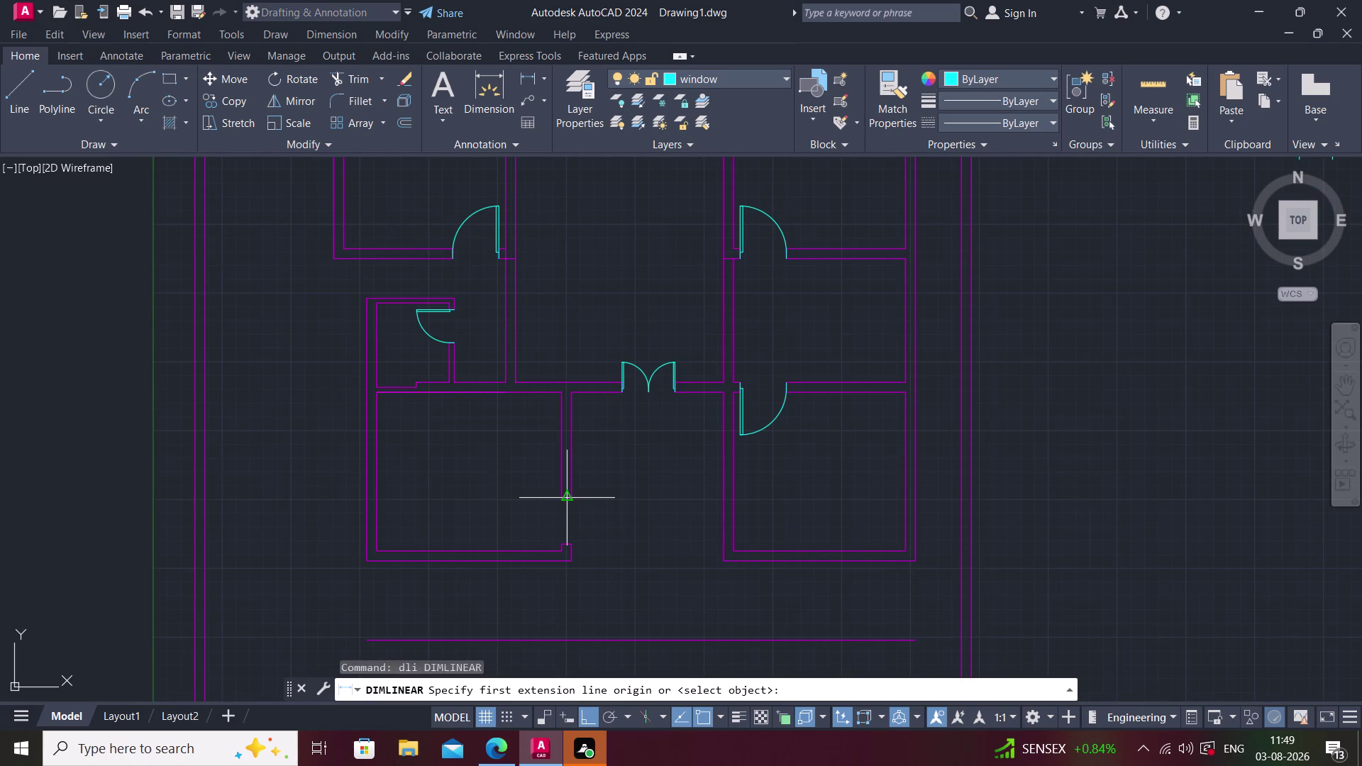
click(566, 500)
click(564, 542)
key(Escape)
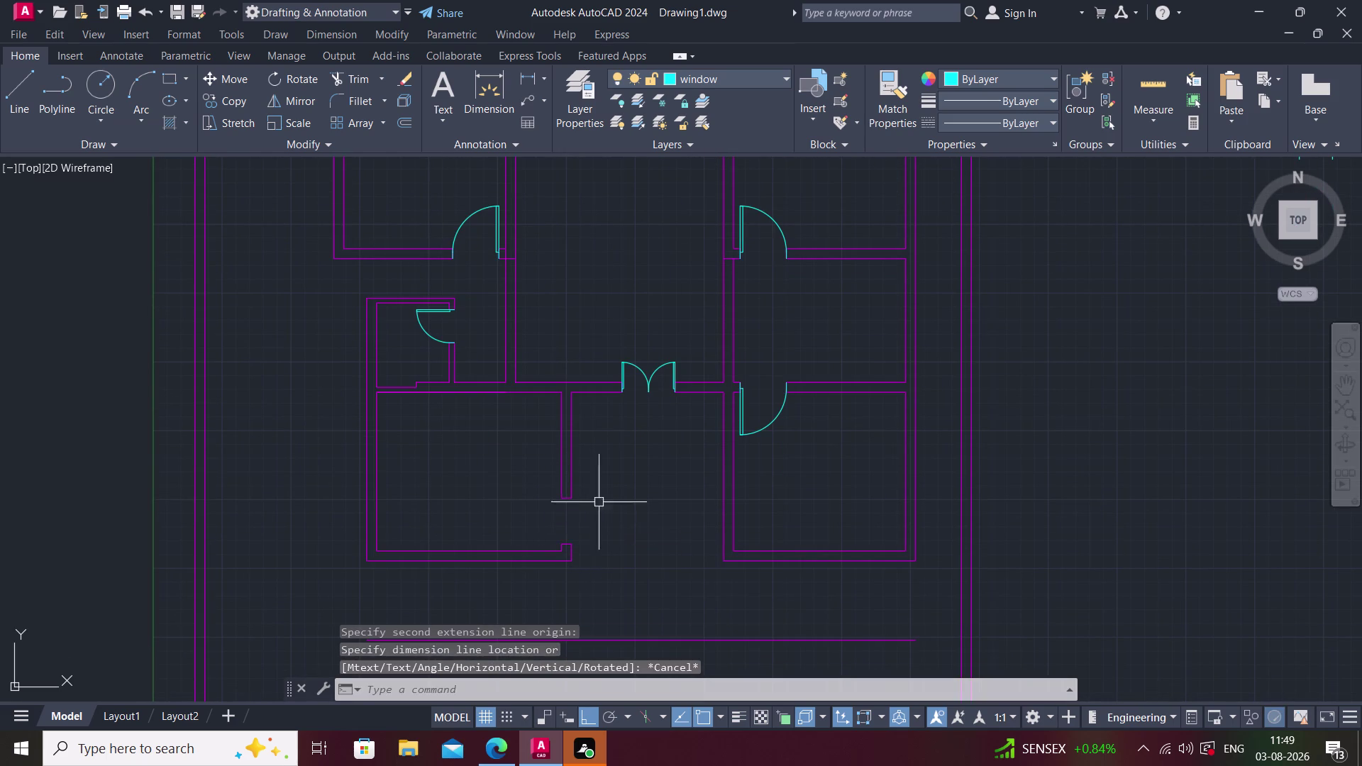
scroll(down, 3)
middle_drag(599, 502, 611, 591)
Copy a door swing onto the lower-left room's bottom wall.
click(566, 327)
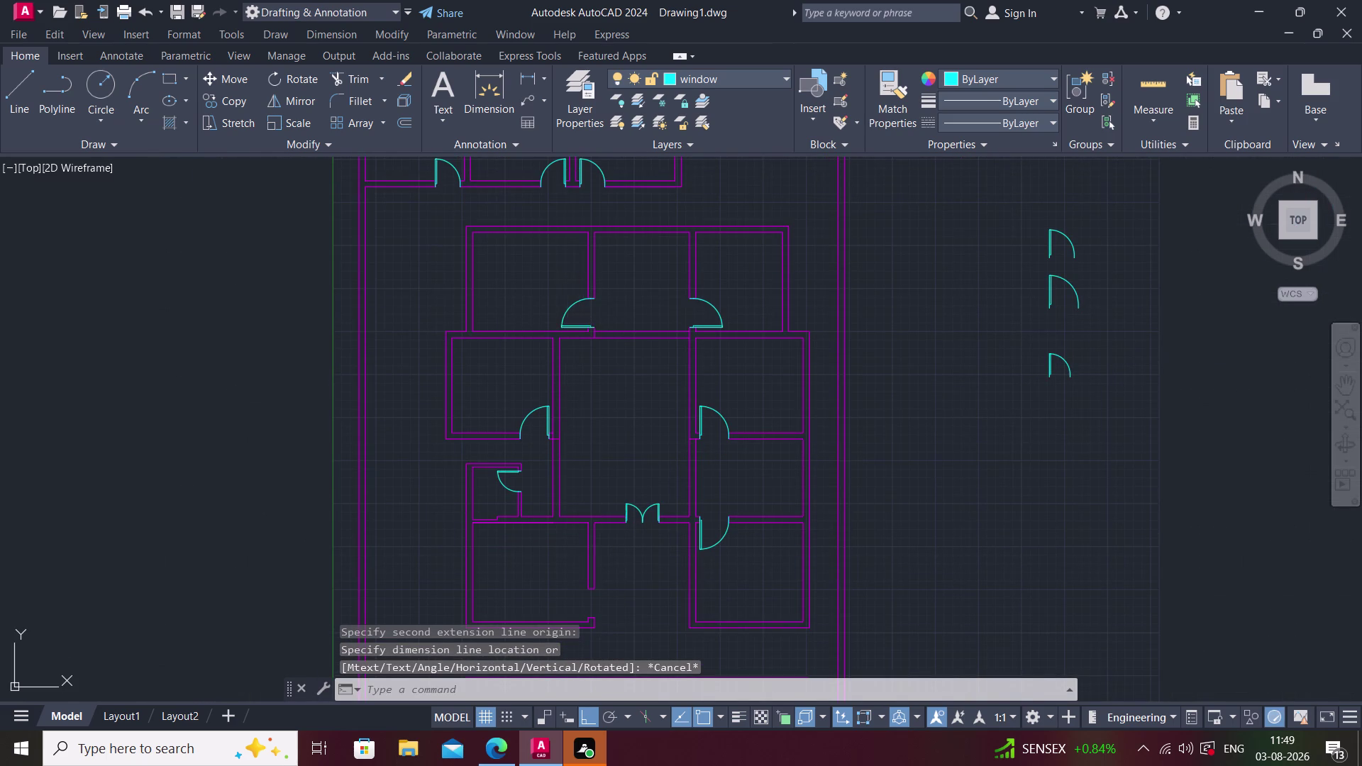
key(c)
key(o)
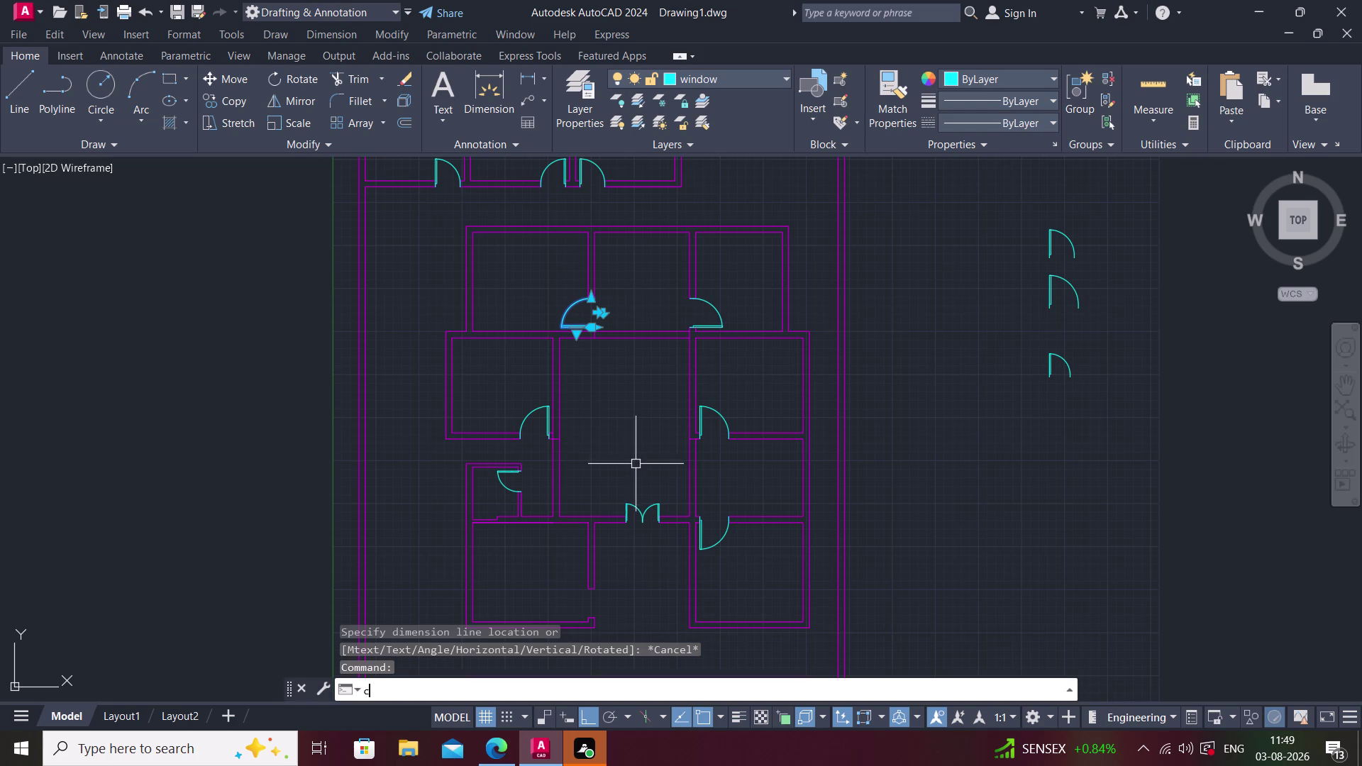
key(space)
scroll(up, 3)
click(596, 238)
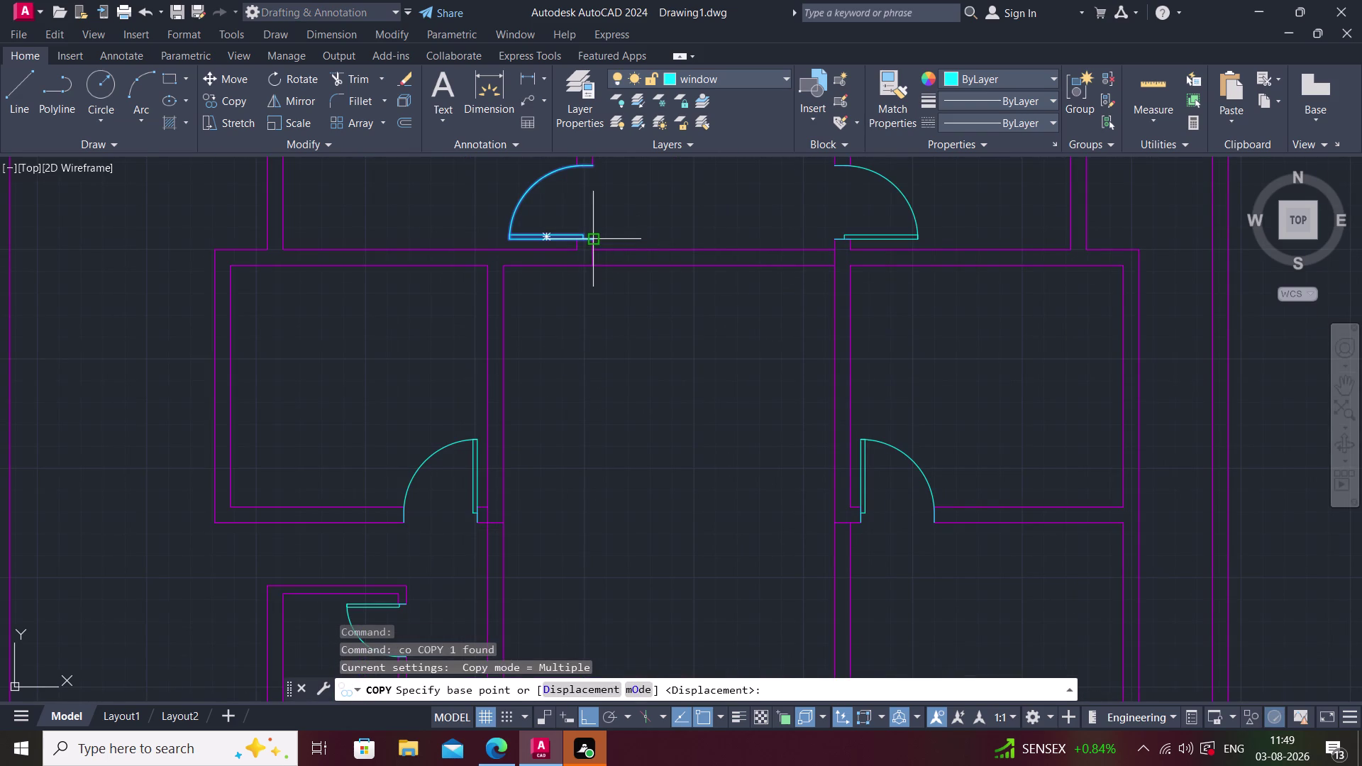
scroll(down, 3)
scroll(up, 3)
scroll(up, 3)
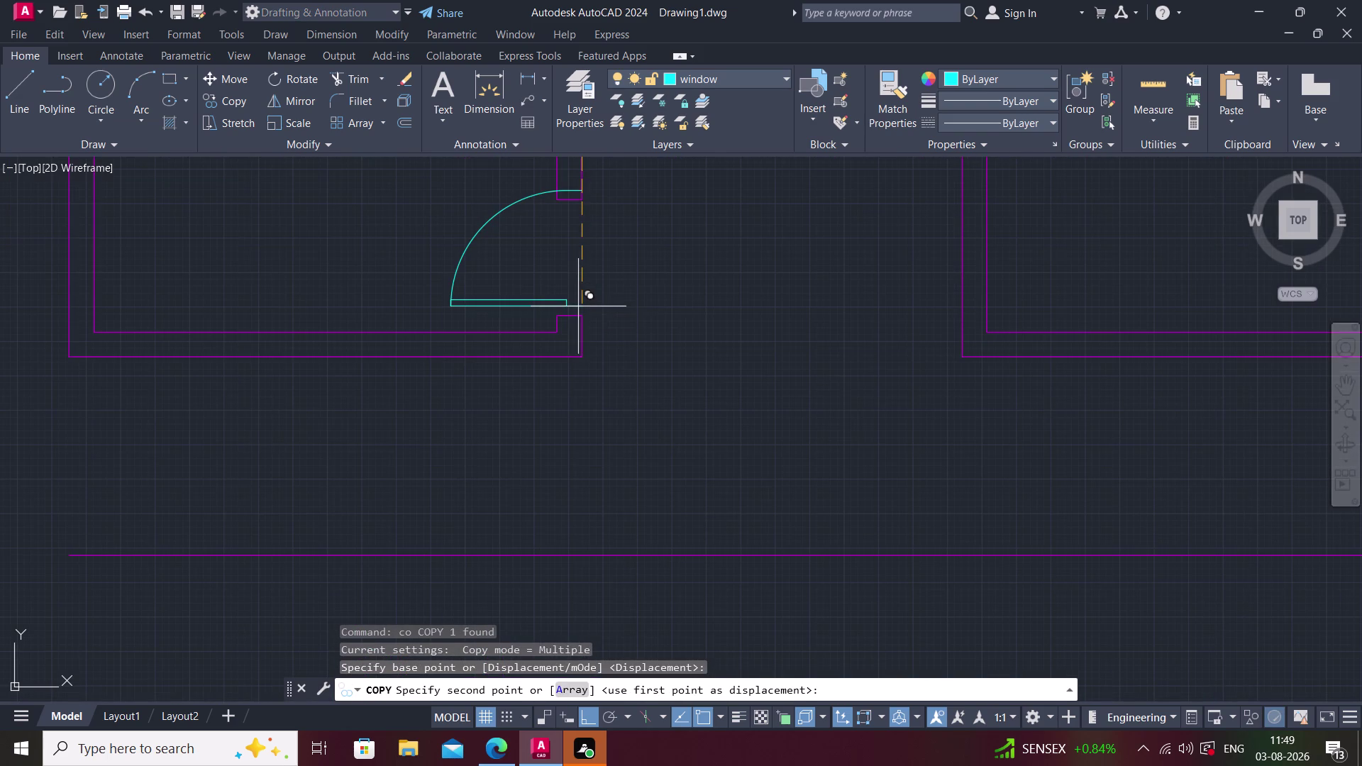
click(580, 316)
key(Escape)
Pan across the plan to center the small room area, cancelling a mistyped command.
middle_drag(644, 298, 539, 336)
scroll(down, 3)
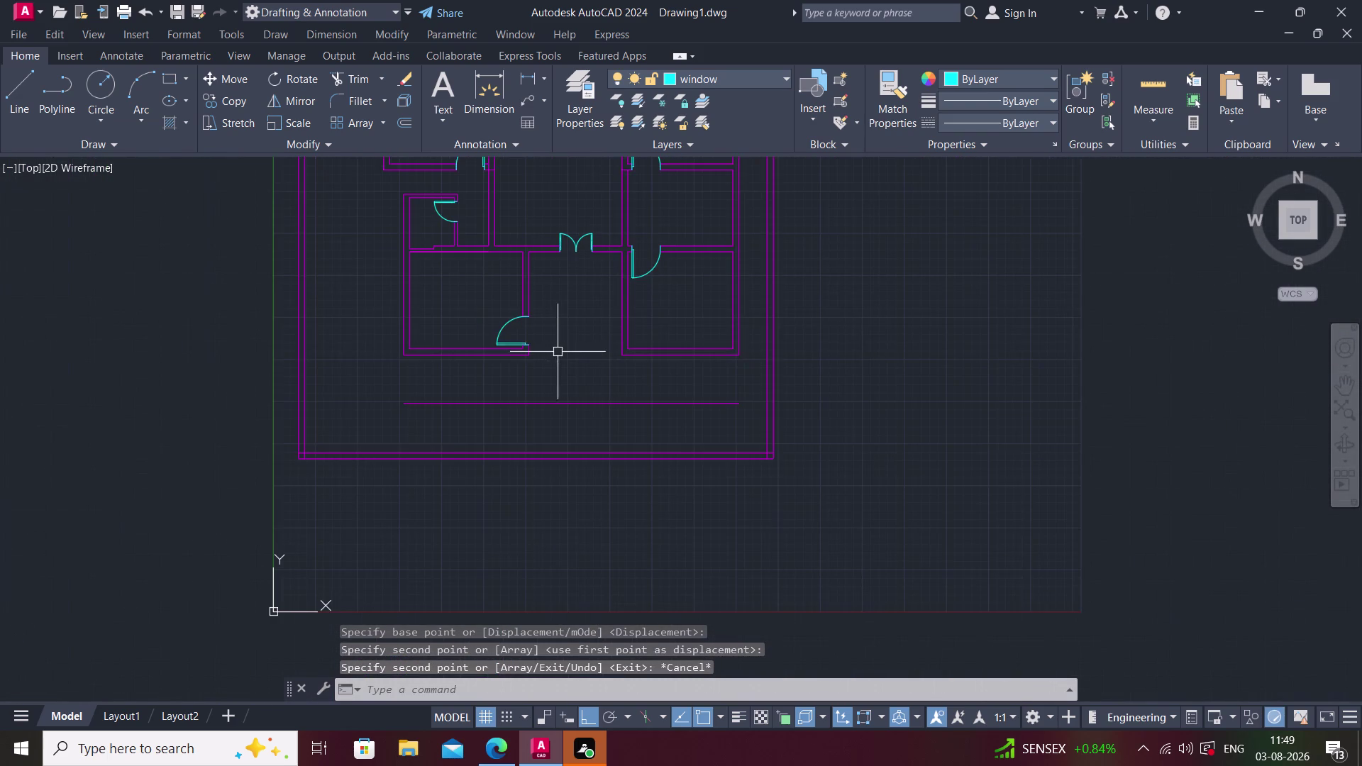
middle_drag(561, 351, 573, 365)
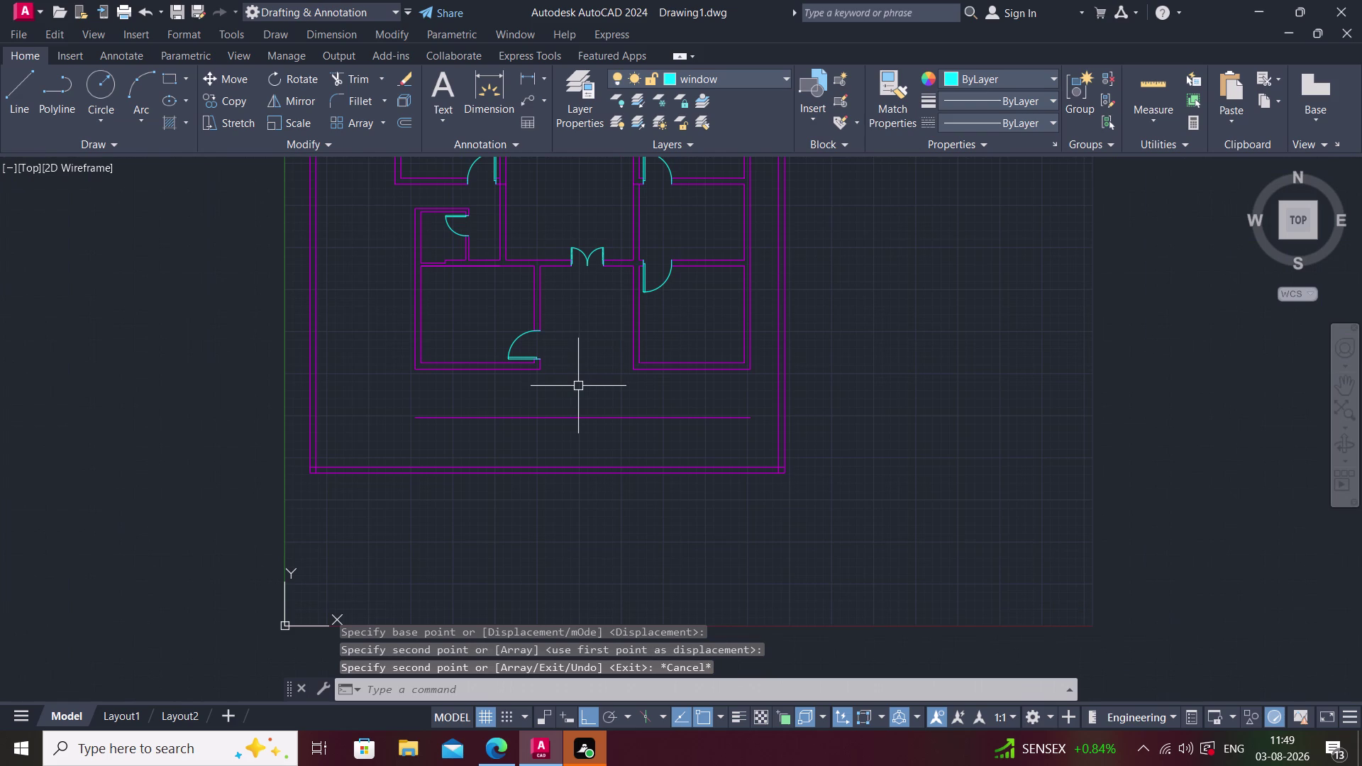
middle_drag(603, 366, 553, 459)
scroll(down, 3)
middle_drag(527, 363, 528, 362)
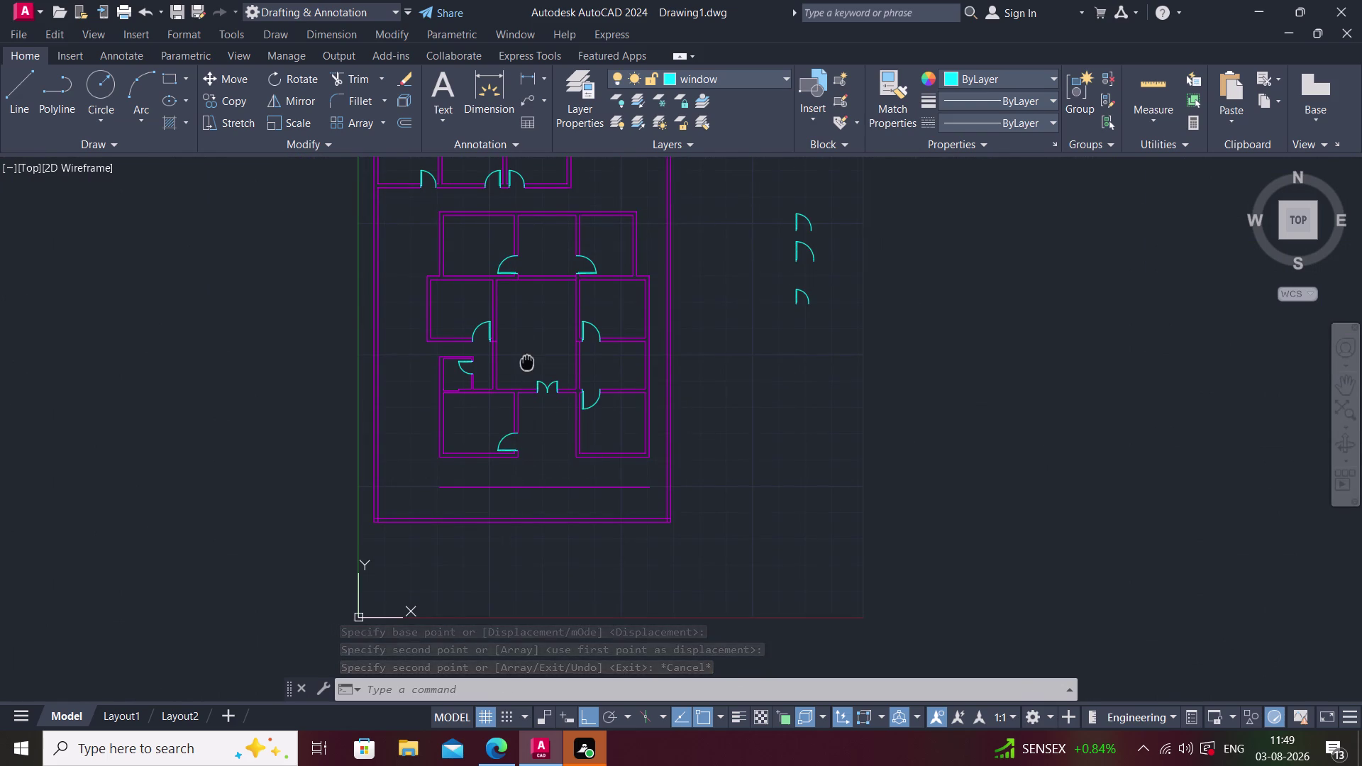
middle_drag(528, 363, 548, 387)
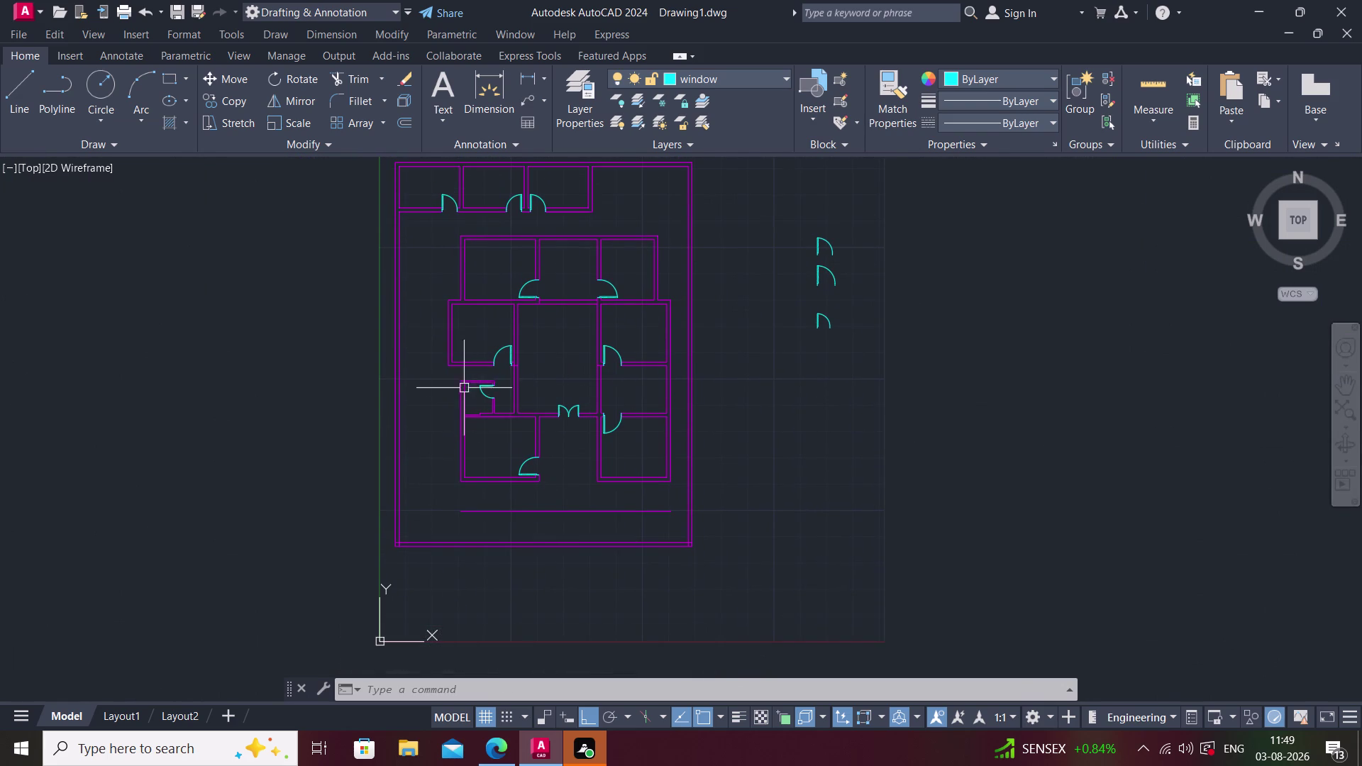
scroll(up, 3)
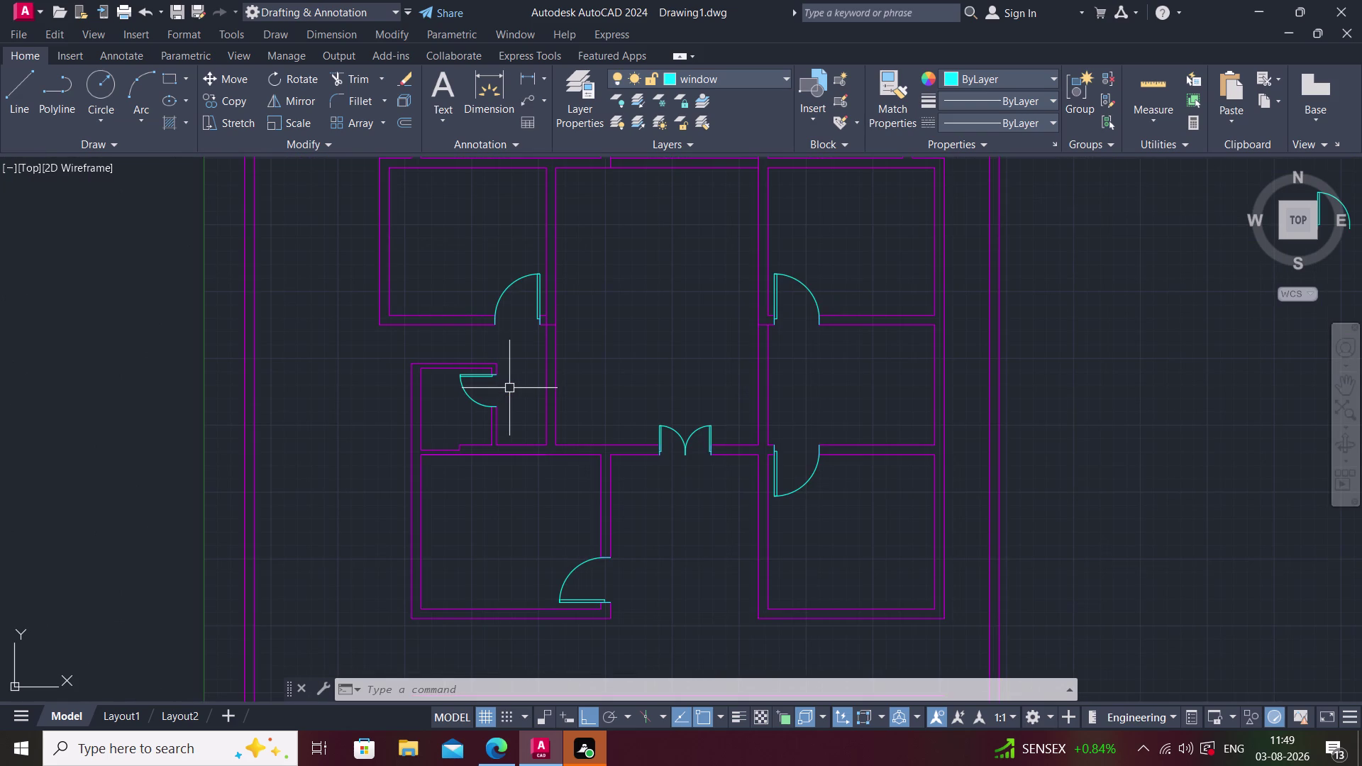
middle_drag(583, 374, 551, 404)
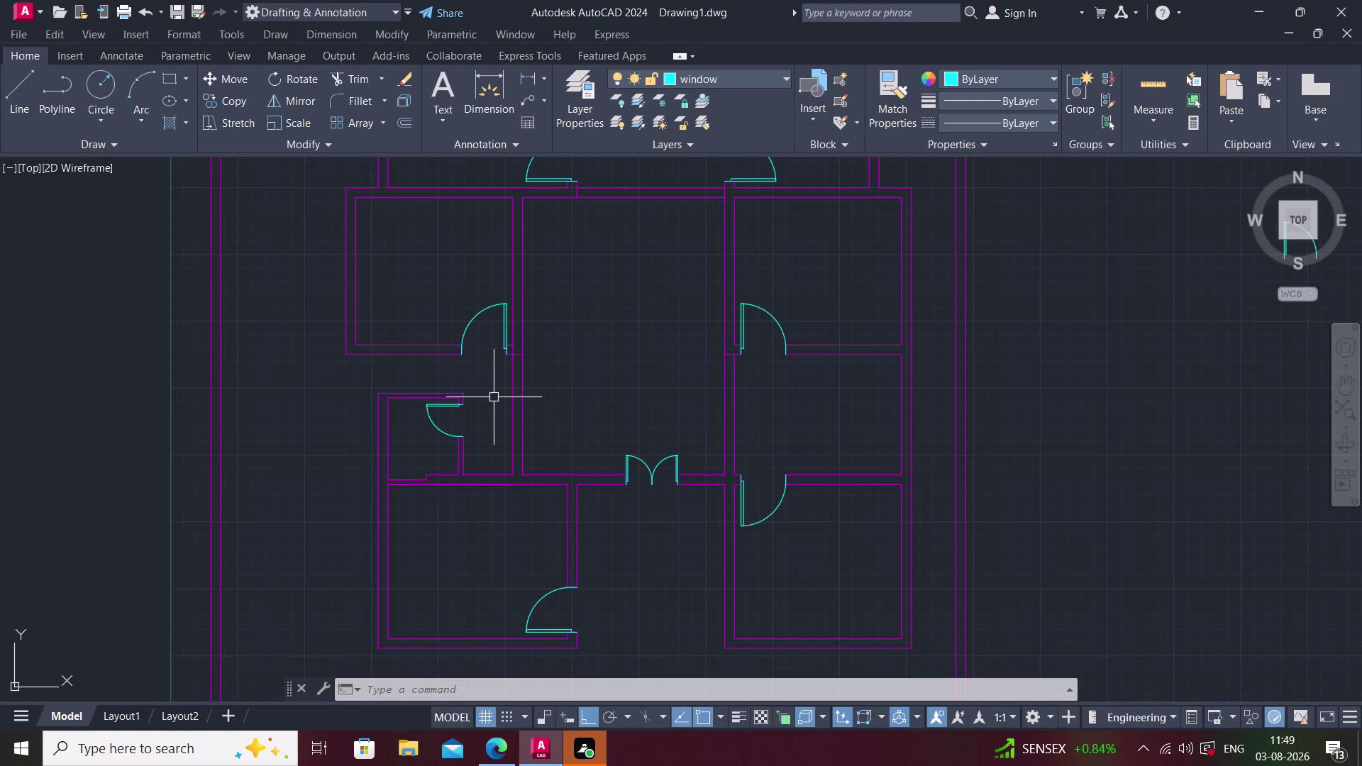
key(l)
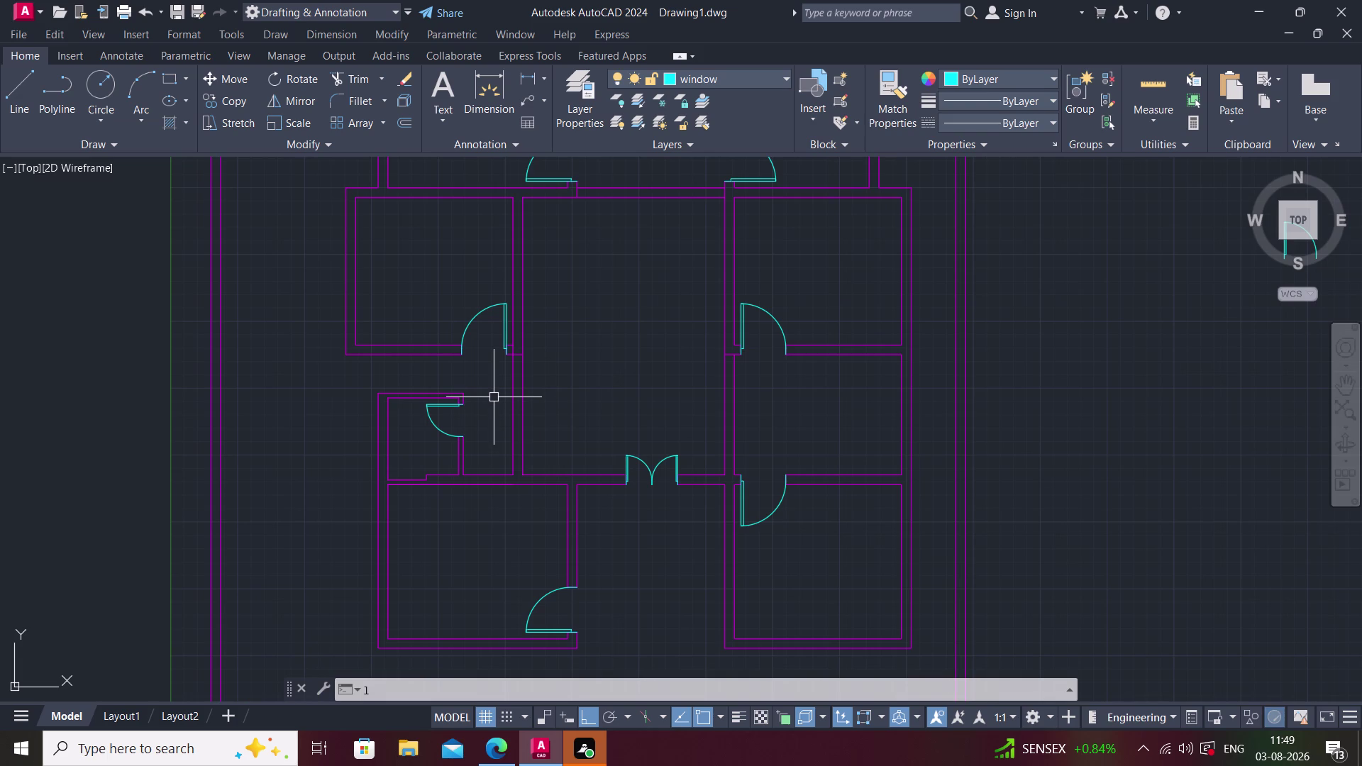
key(Escape)
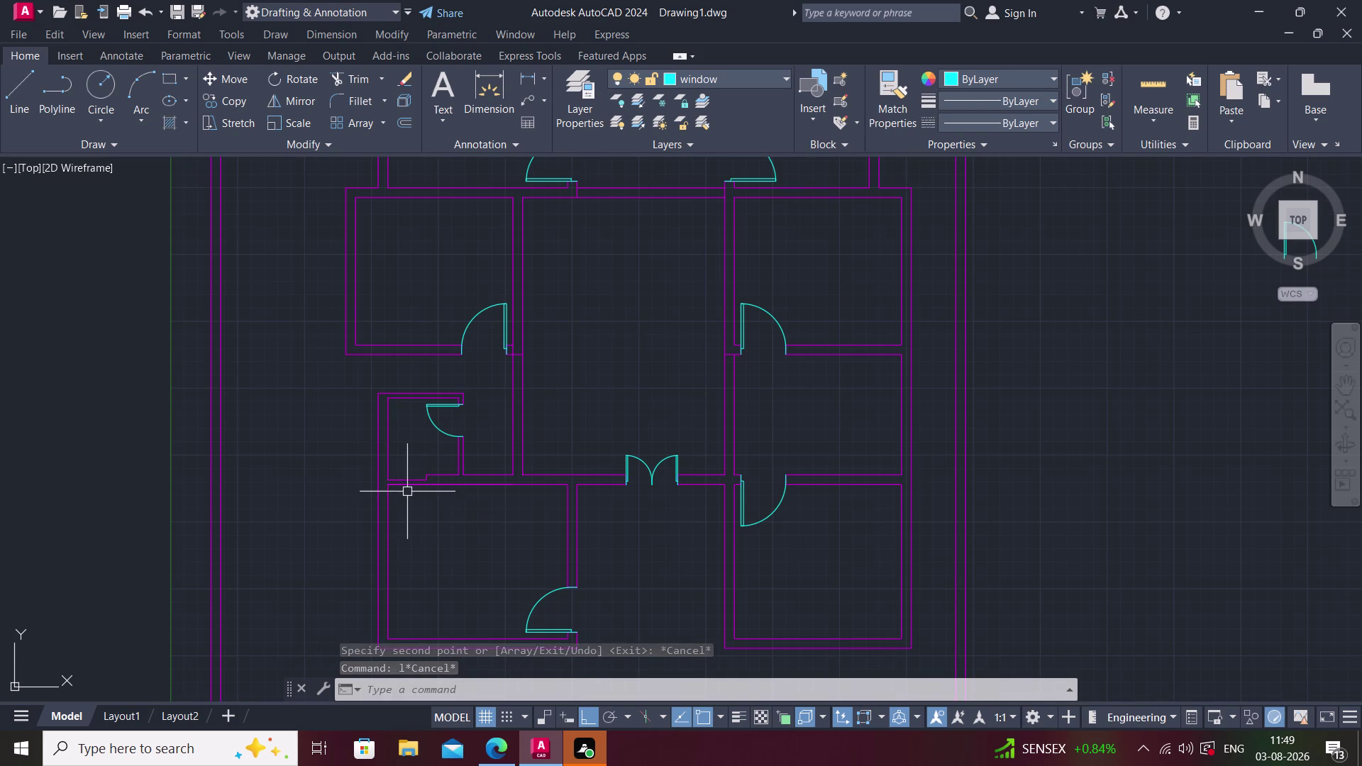
Cancel a line started on the wrong layer and make the wall layer current.
middle_drag(338, 437, 363, 444)
scroll(up, 3)
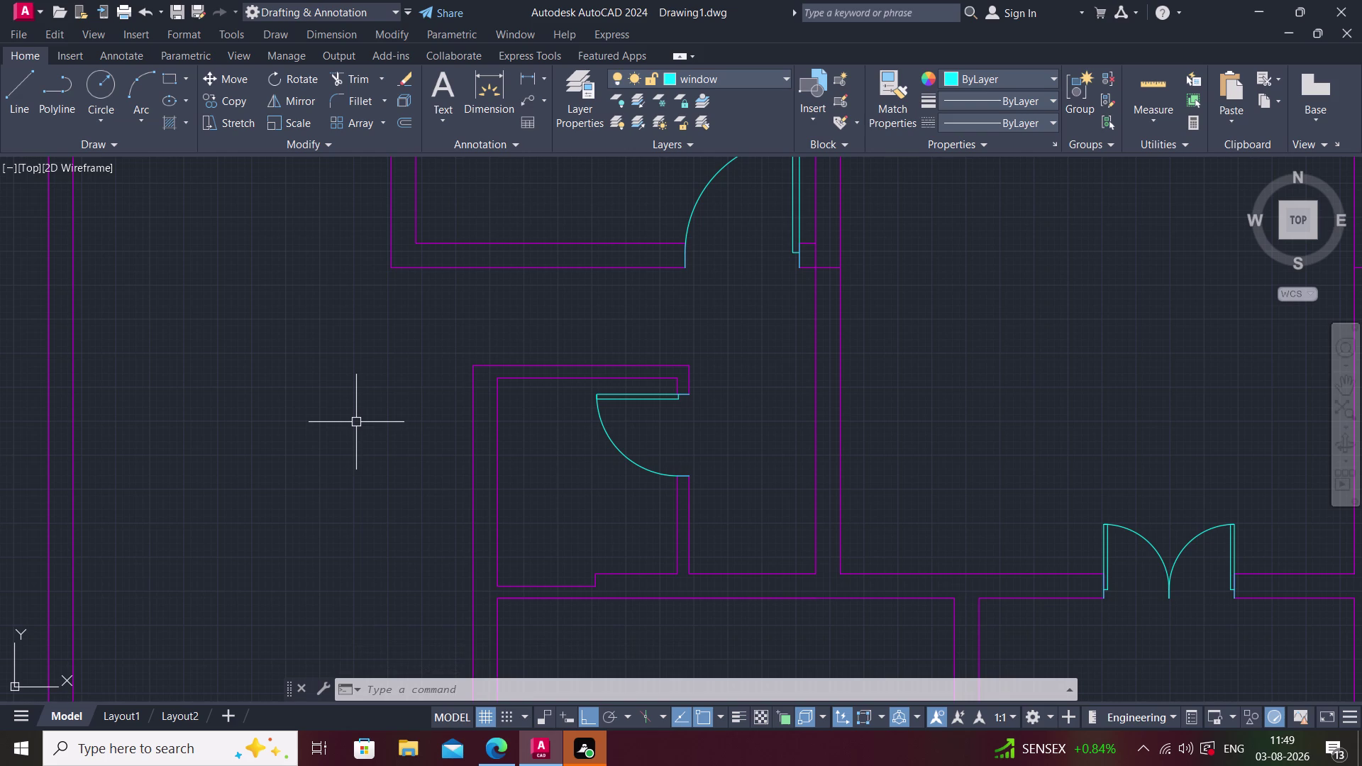
text(l)
key(space)
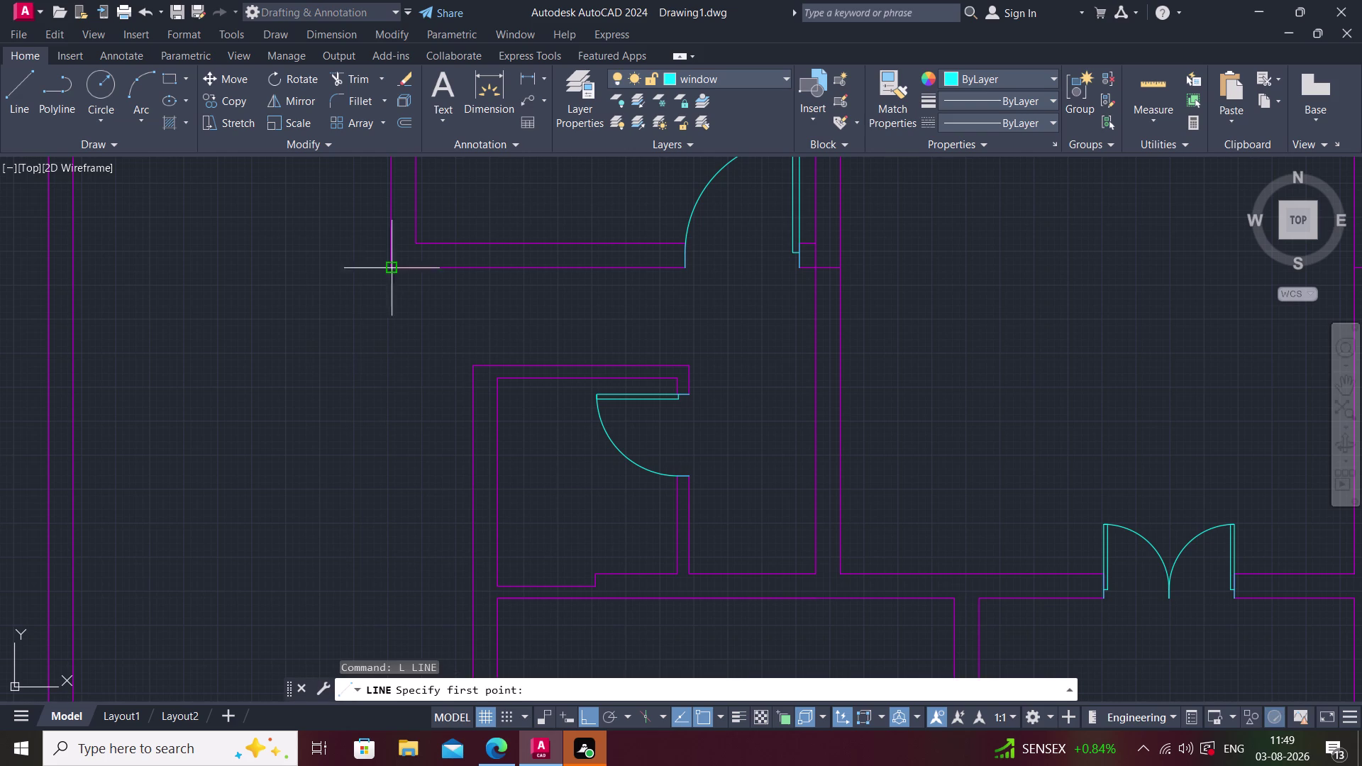
click(392, 269)
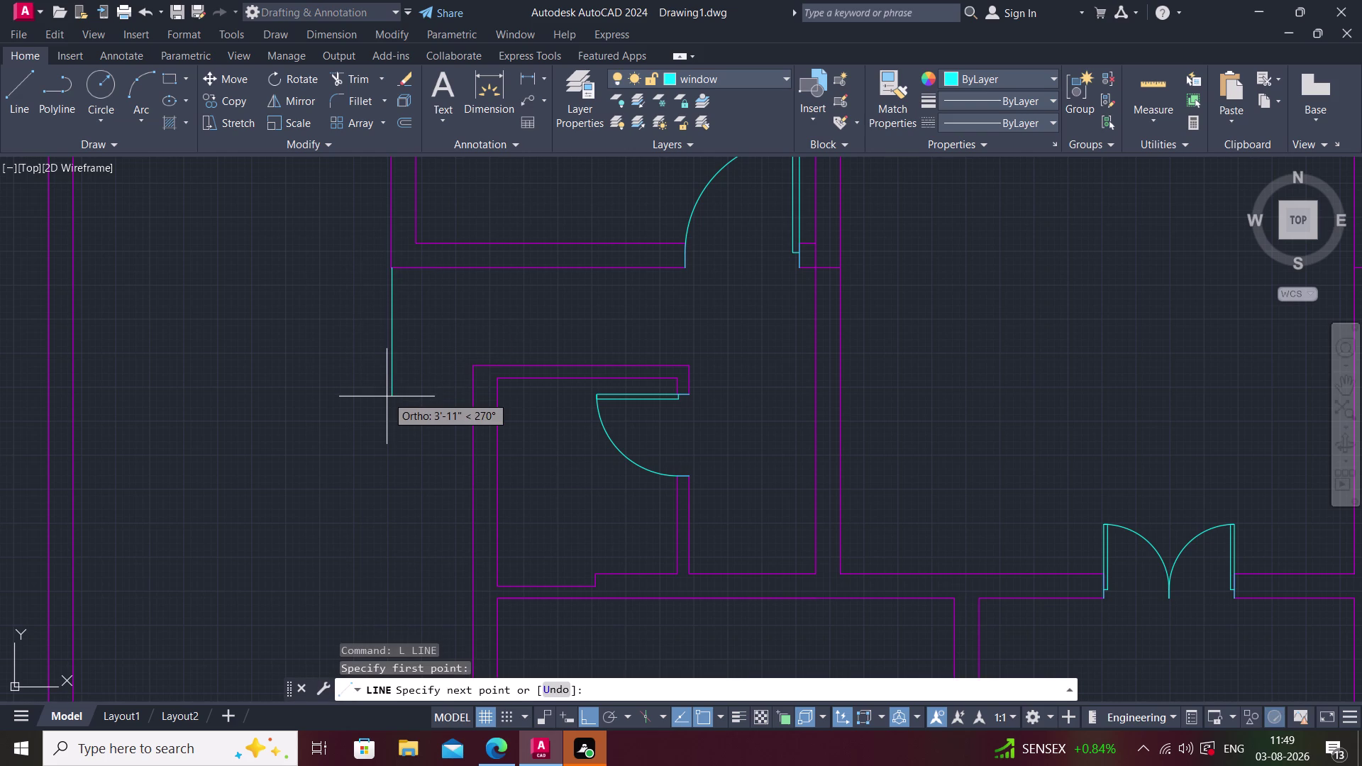
key(Escape)
click(741, 72)
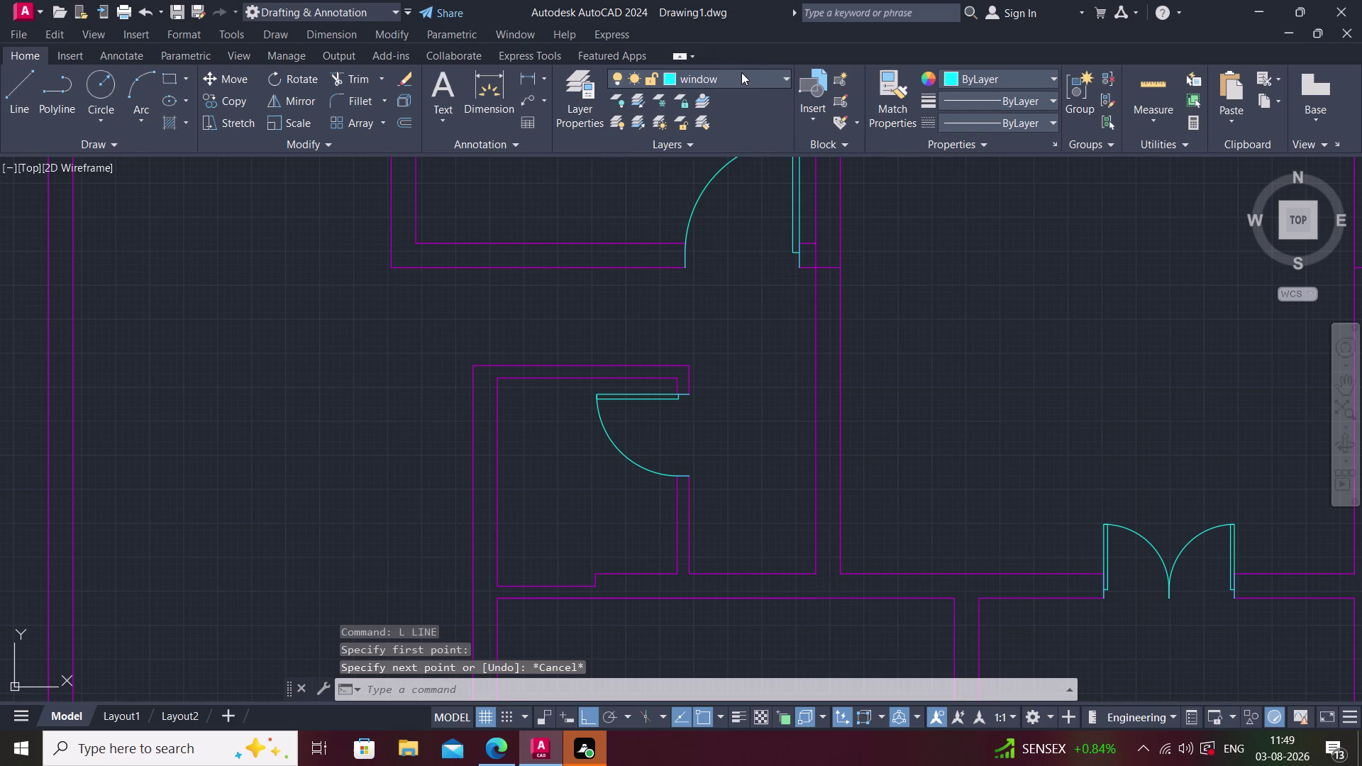
click(687, 263)
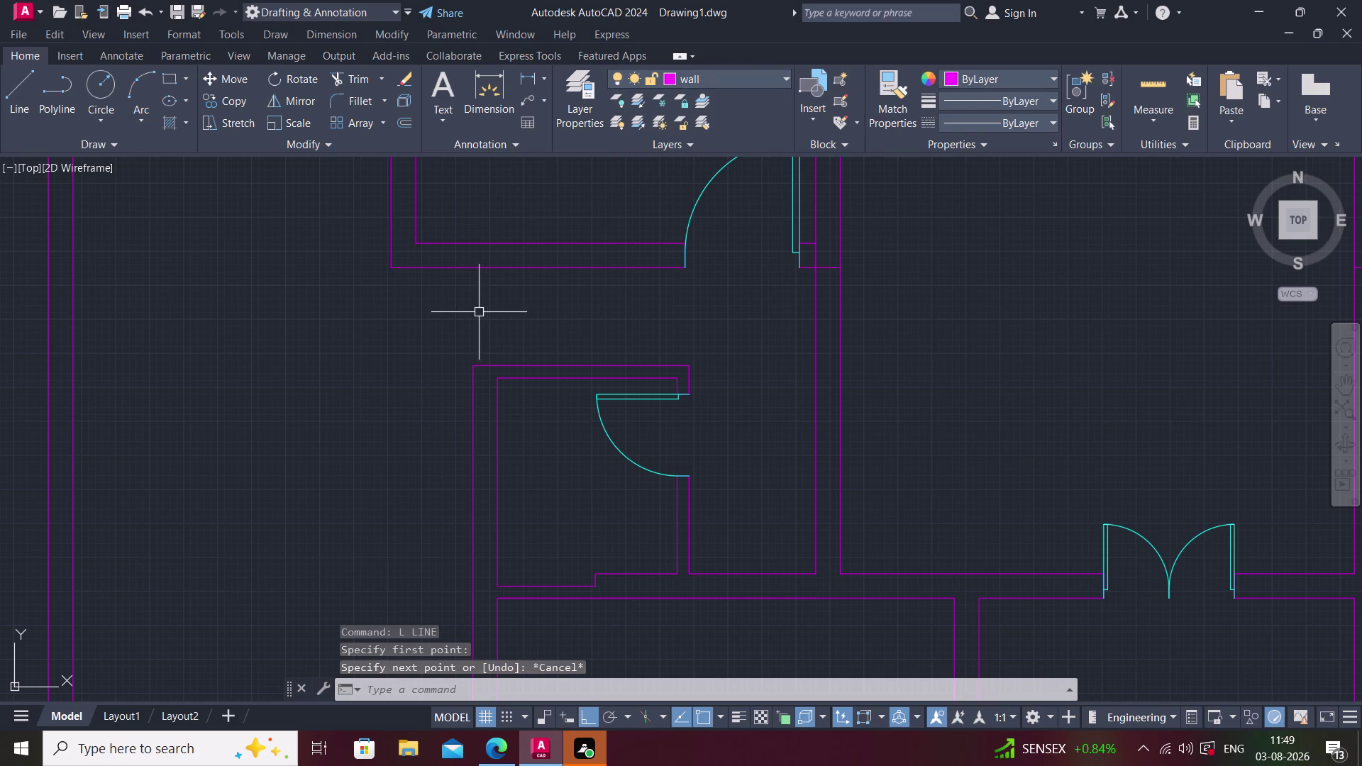
Draw a partition 5' down from the upper wall corner, then across to the small room.
key(l)
key(space)
click(393, 266)
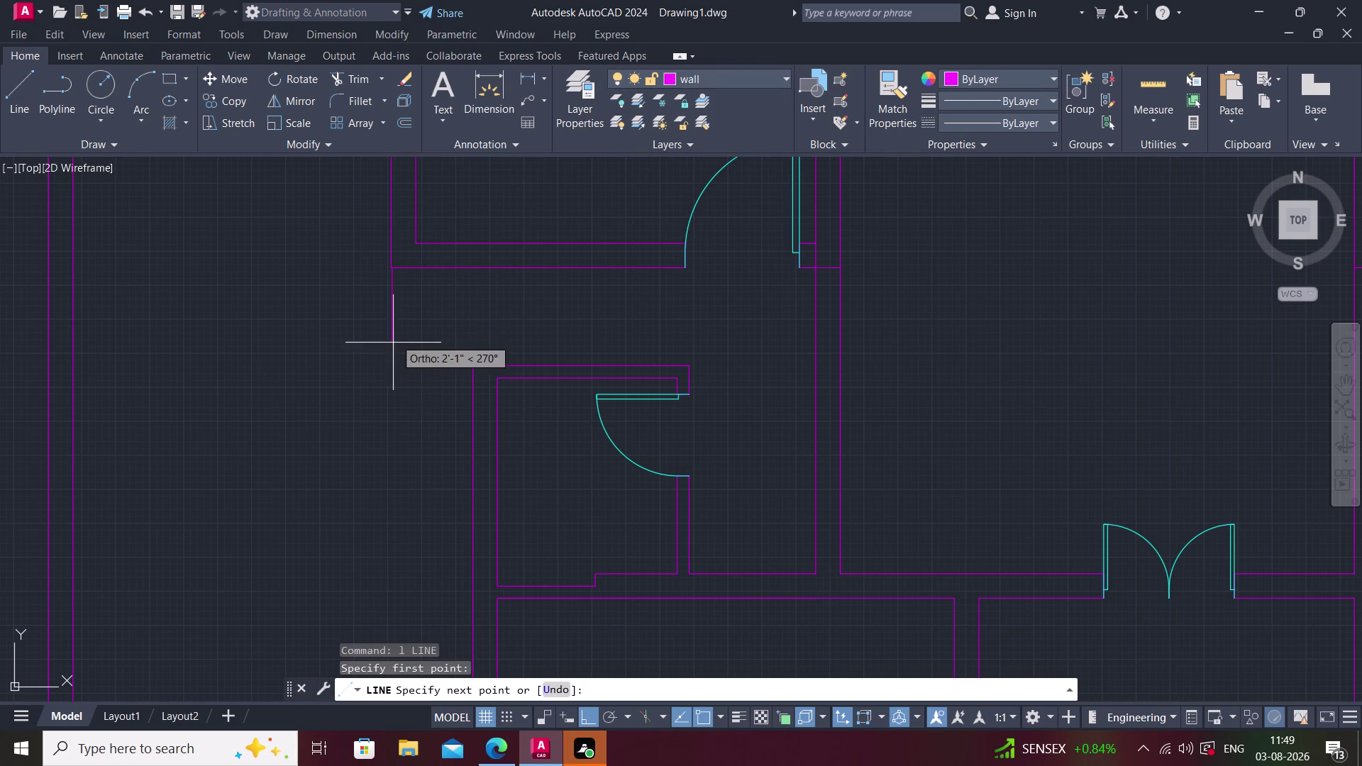
key(Escape)
key(space)
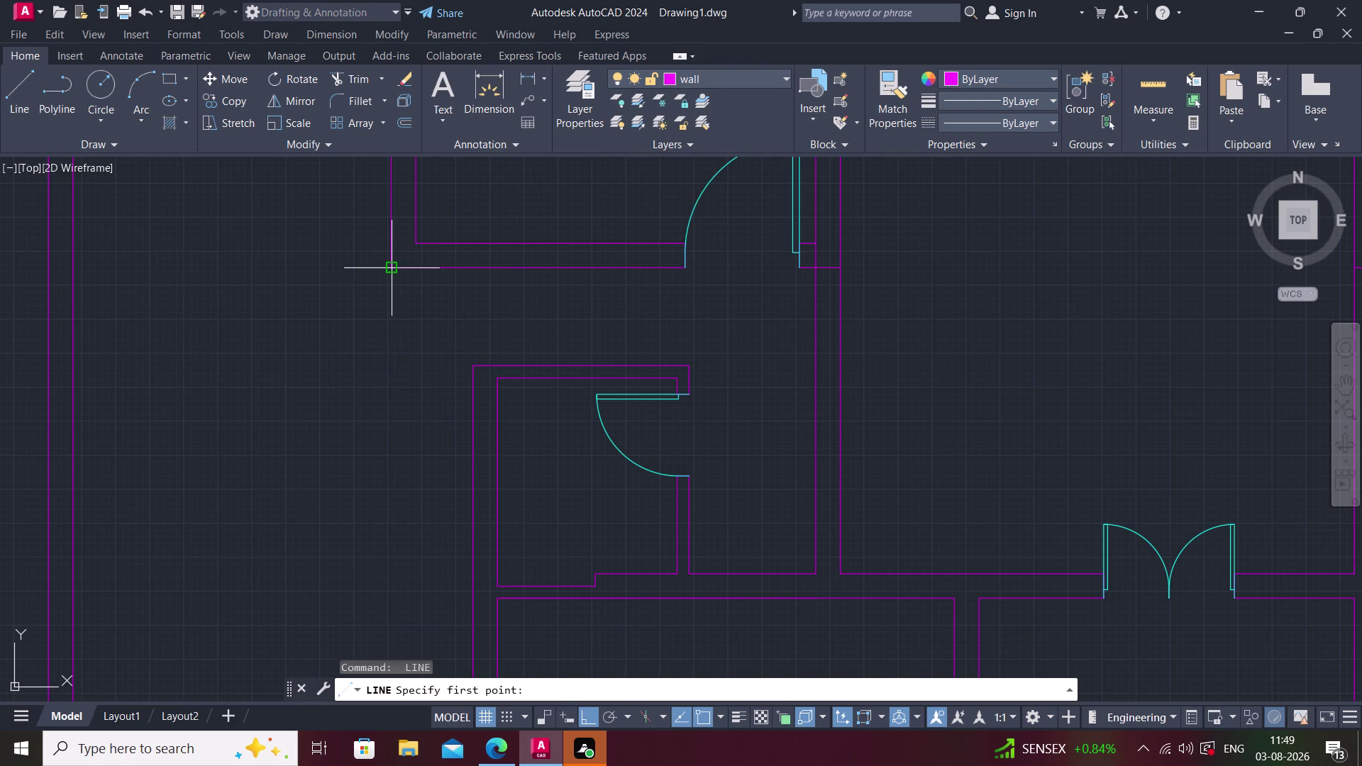
click(388, 266)
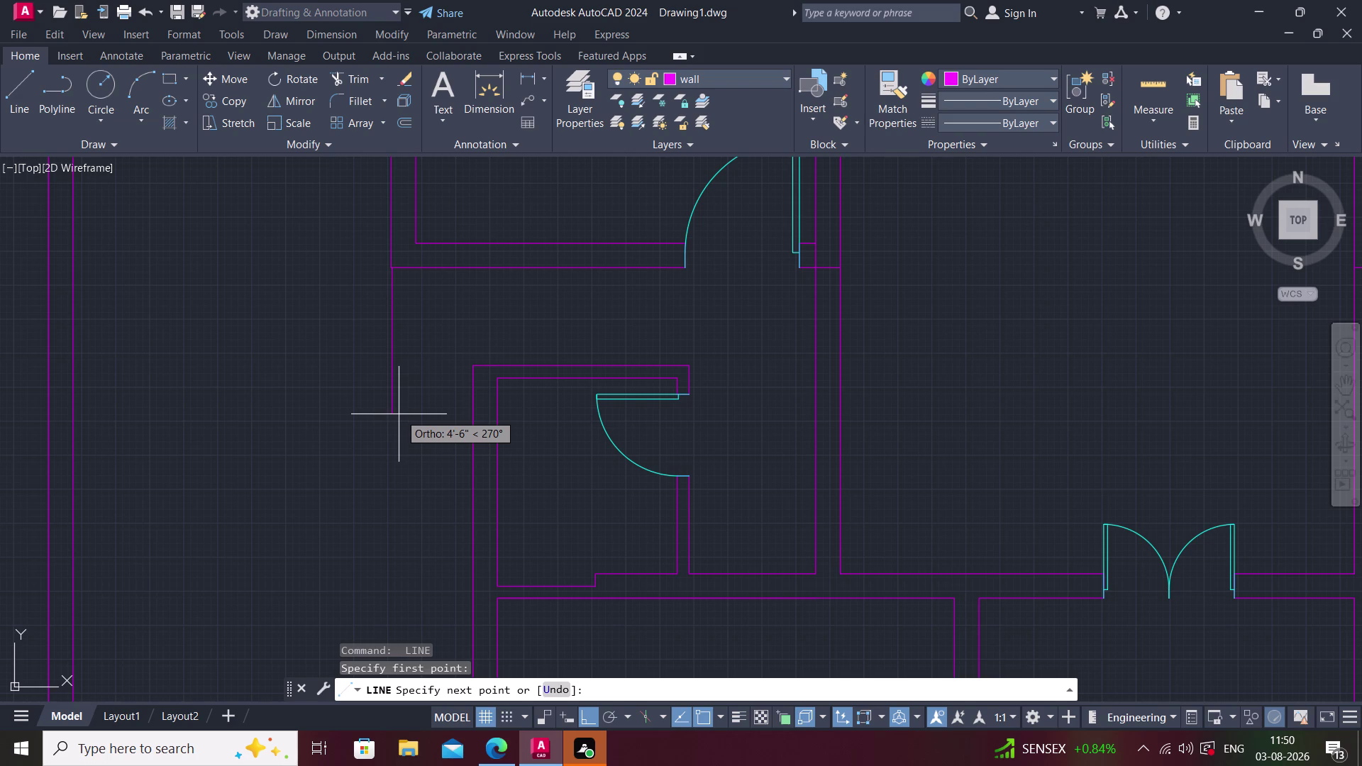
text(5')
key(Return)
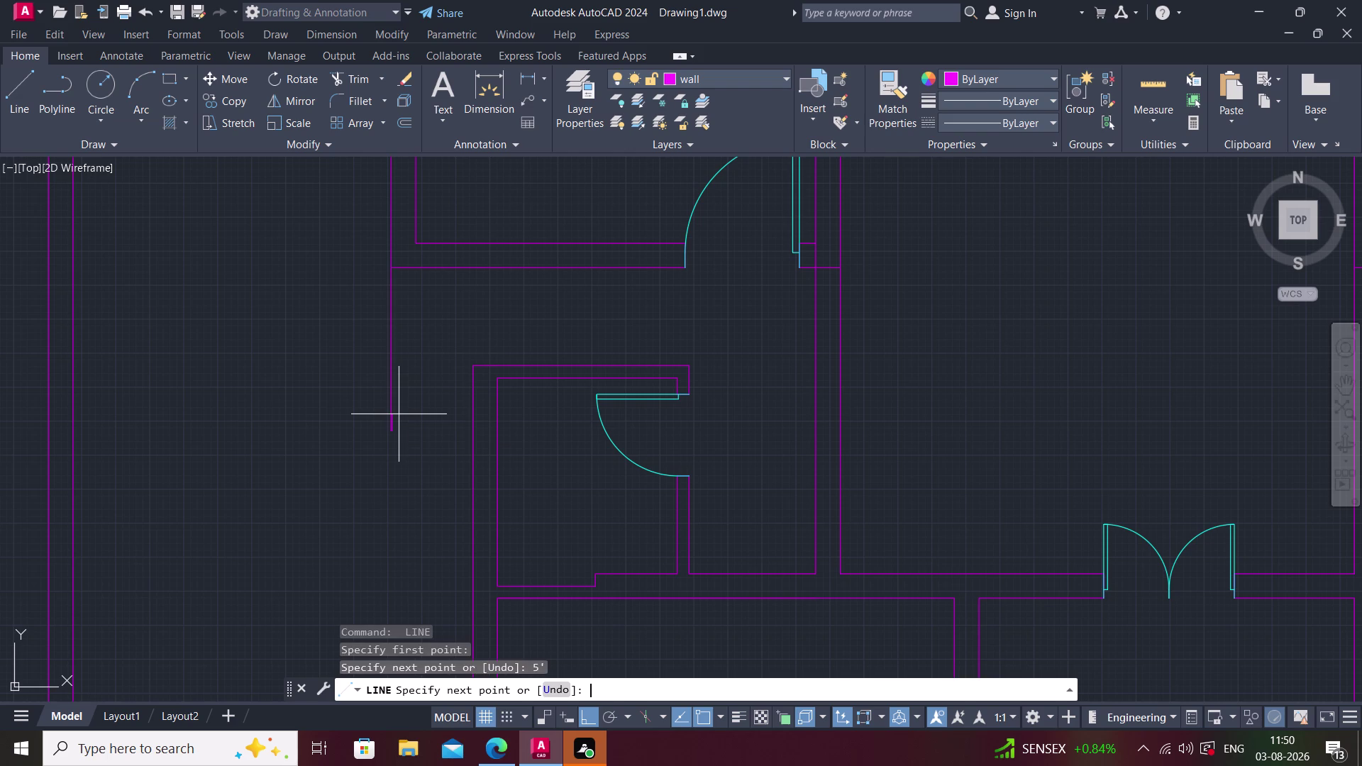
click(476, 434)
key(Escape)
key(space)
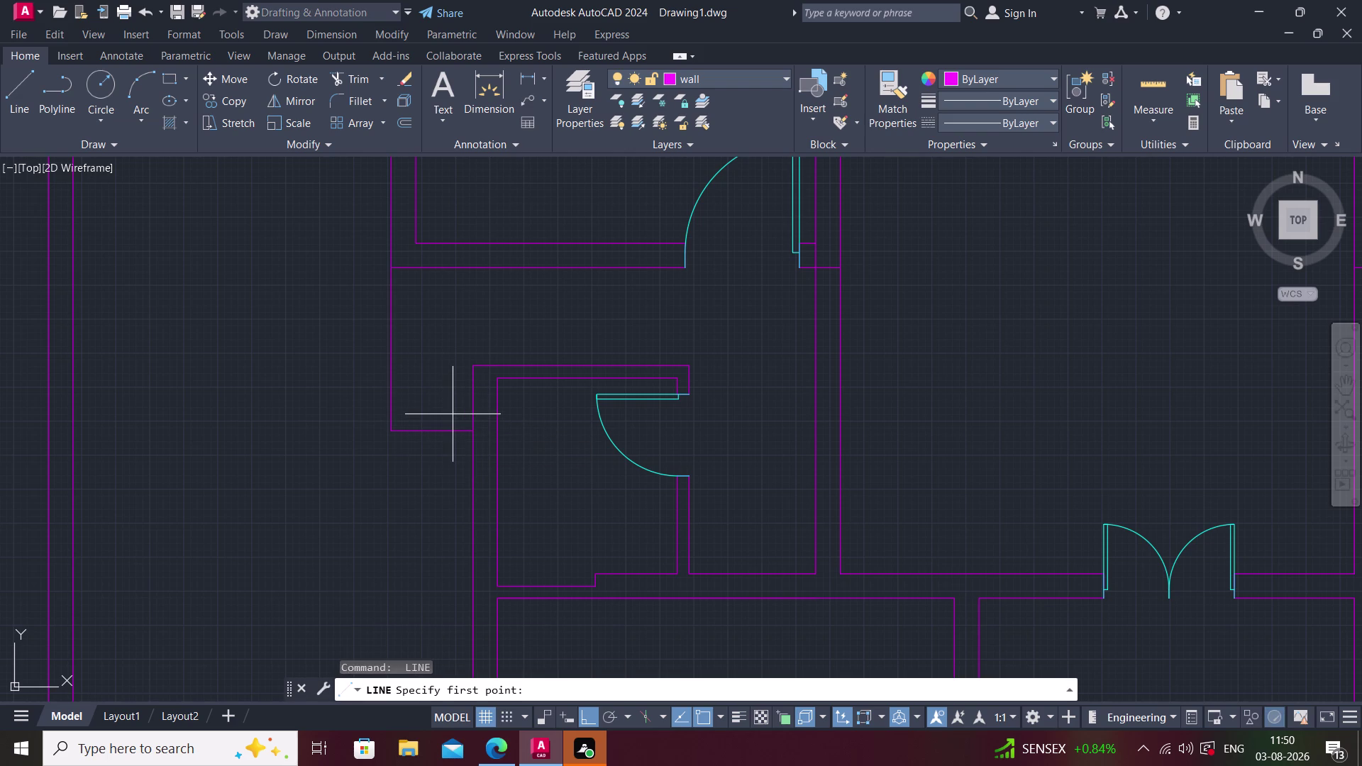
Offset the horizontal partition line repeatedly at a 6" distance.
key(space)
key(Escape)
key(Escape)
text(o)
key(space)
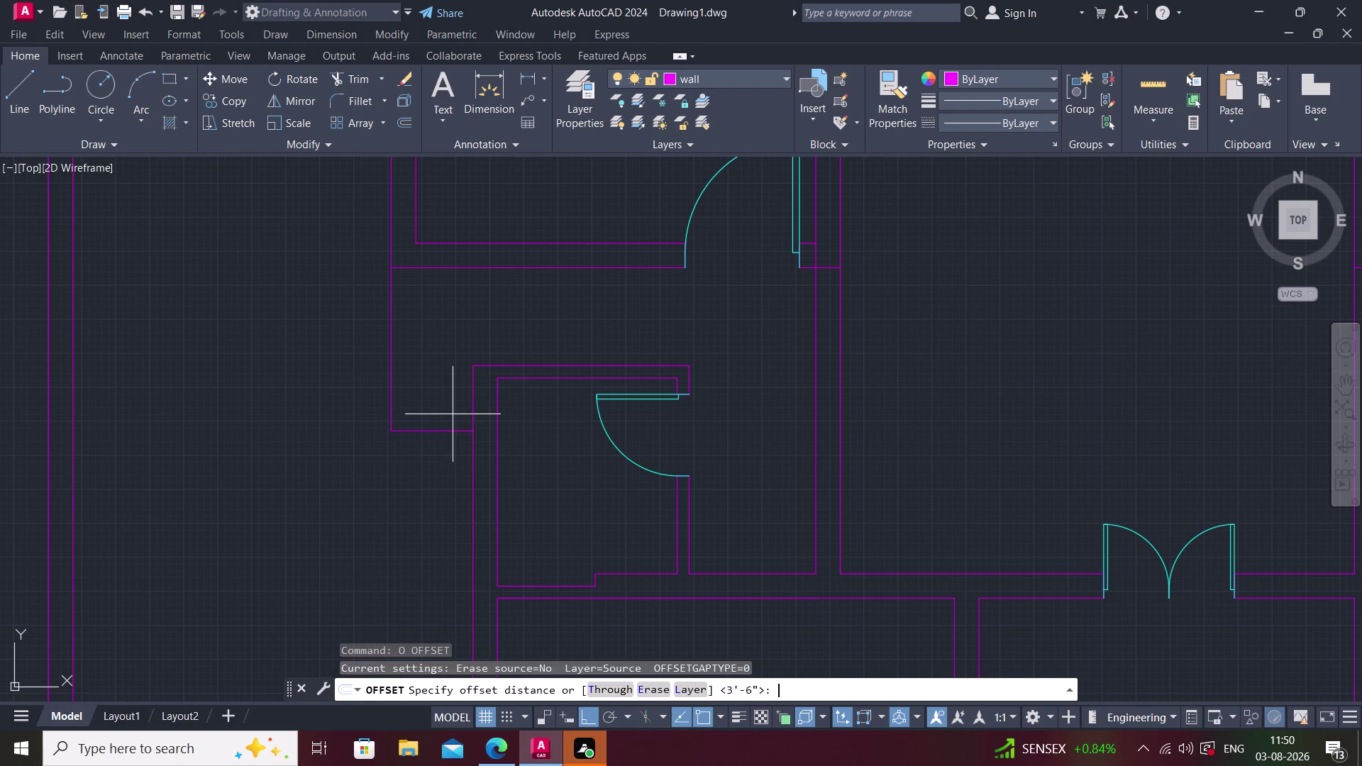
key(6)
key(shift+quotedbl)
key(Return)
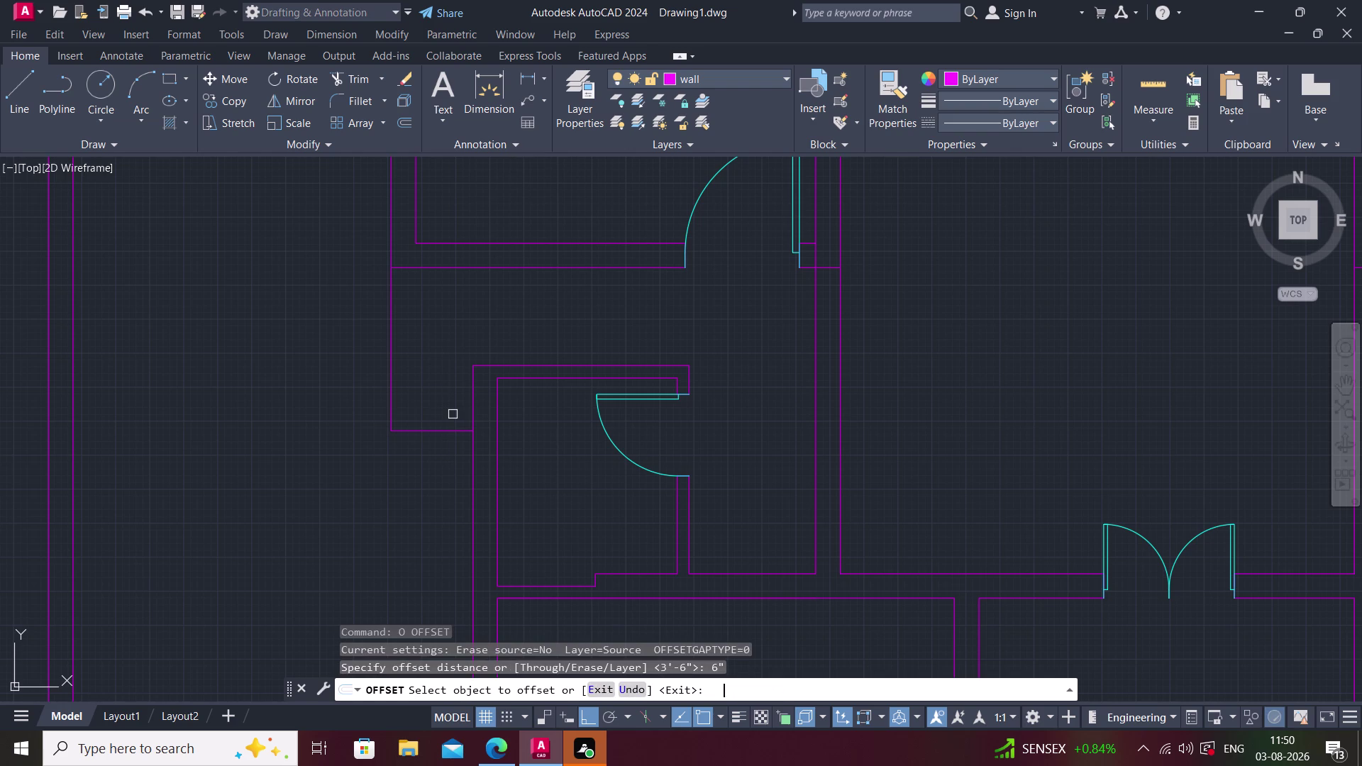
click(442, 430)
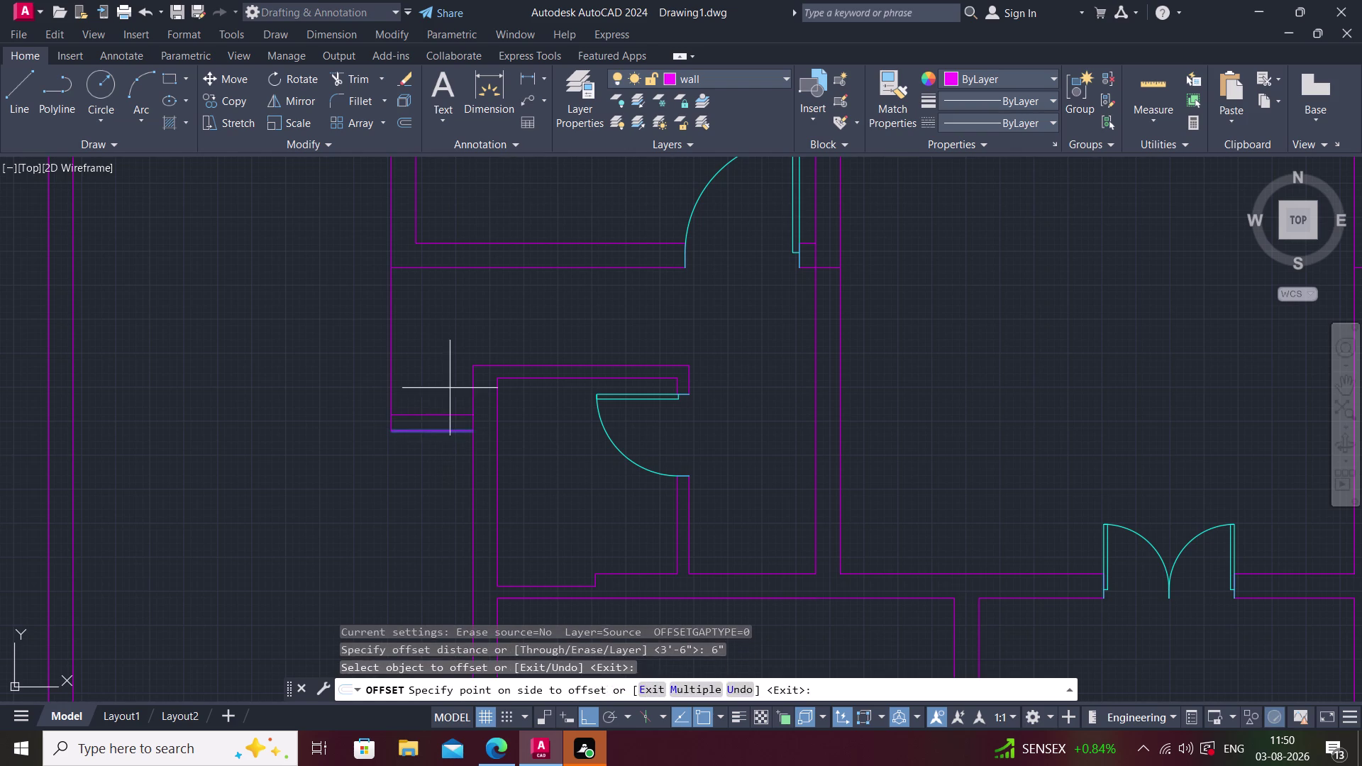
click(450, 387)
click(448, 414)
click(448, 350)
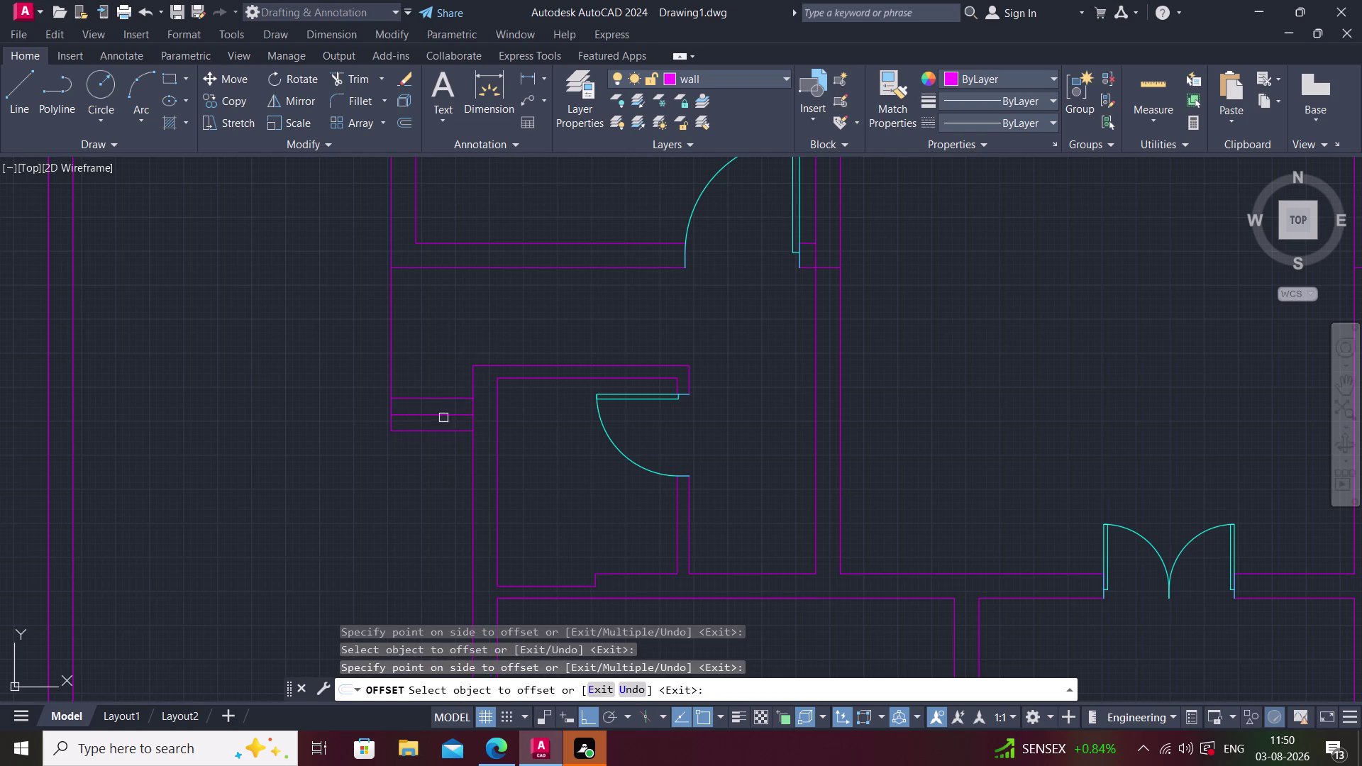
click(443, 400)
click(448, 348)
click(441, 384)
click(442, 361)
key(Escape)
Delete the extra offset wall lines.
click(443, 384)
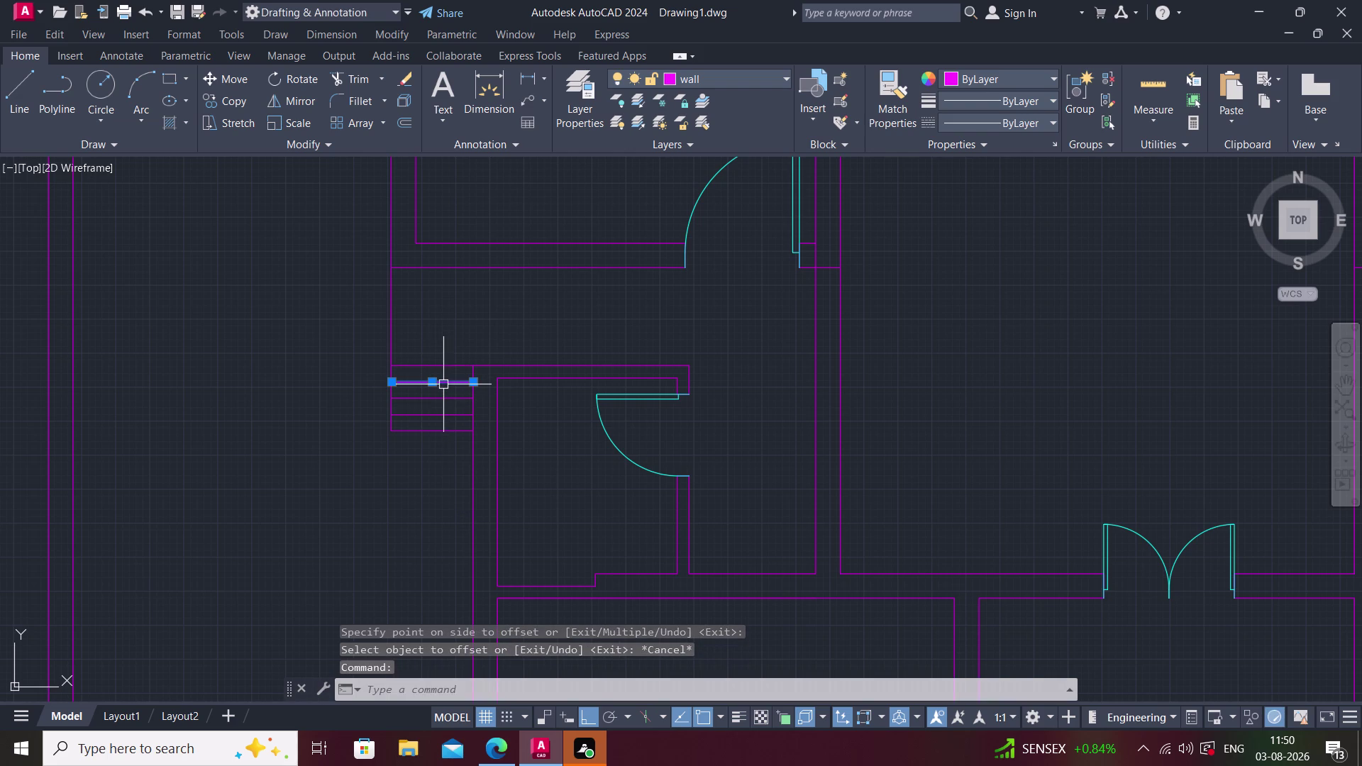
key(Delete)
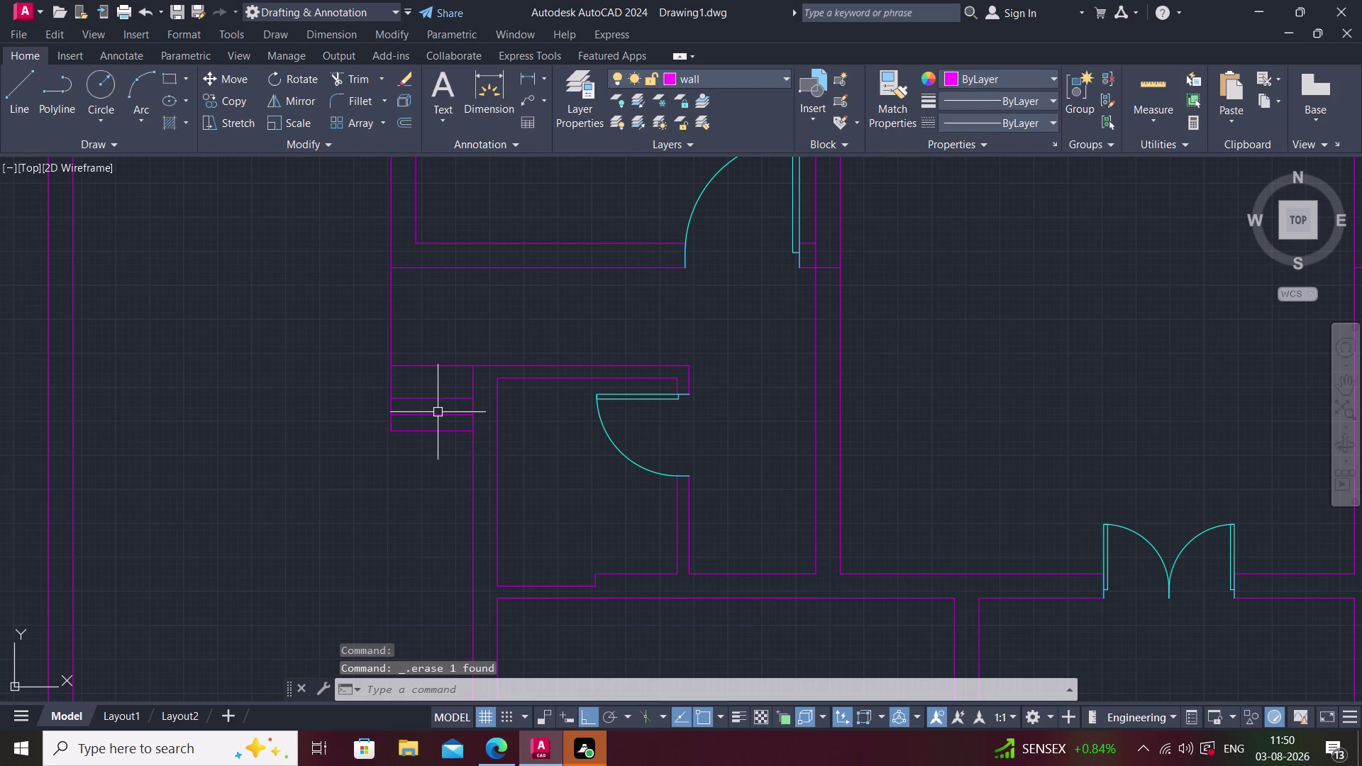
click(438, 415)
key(Delete)
scroll(up, 3)
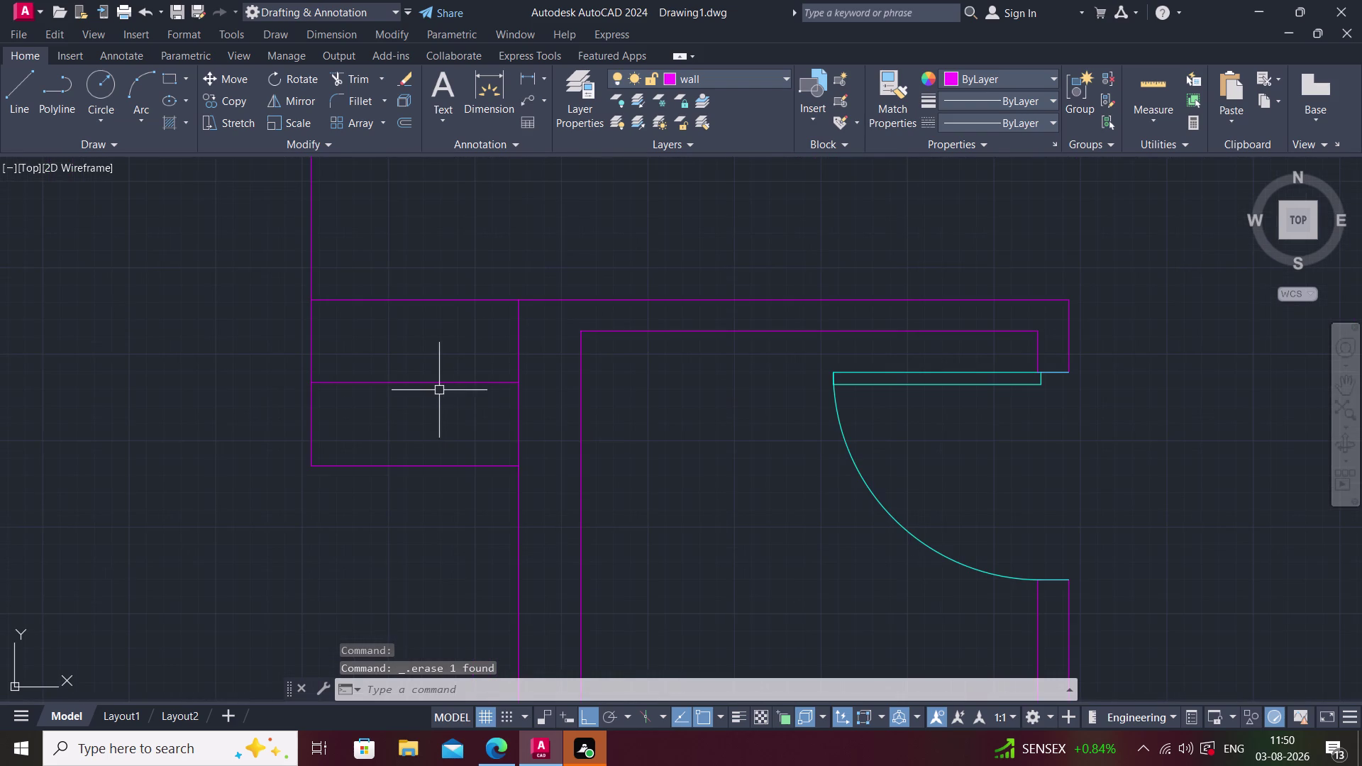
click(439, 382)
key(Delete)
key(space)
key(Escape)
Offset the rectangle's top edge downward twice at 8" to form three strips.
text(o)
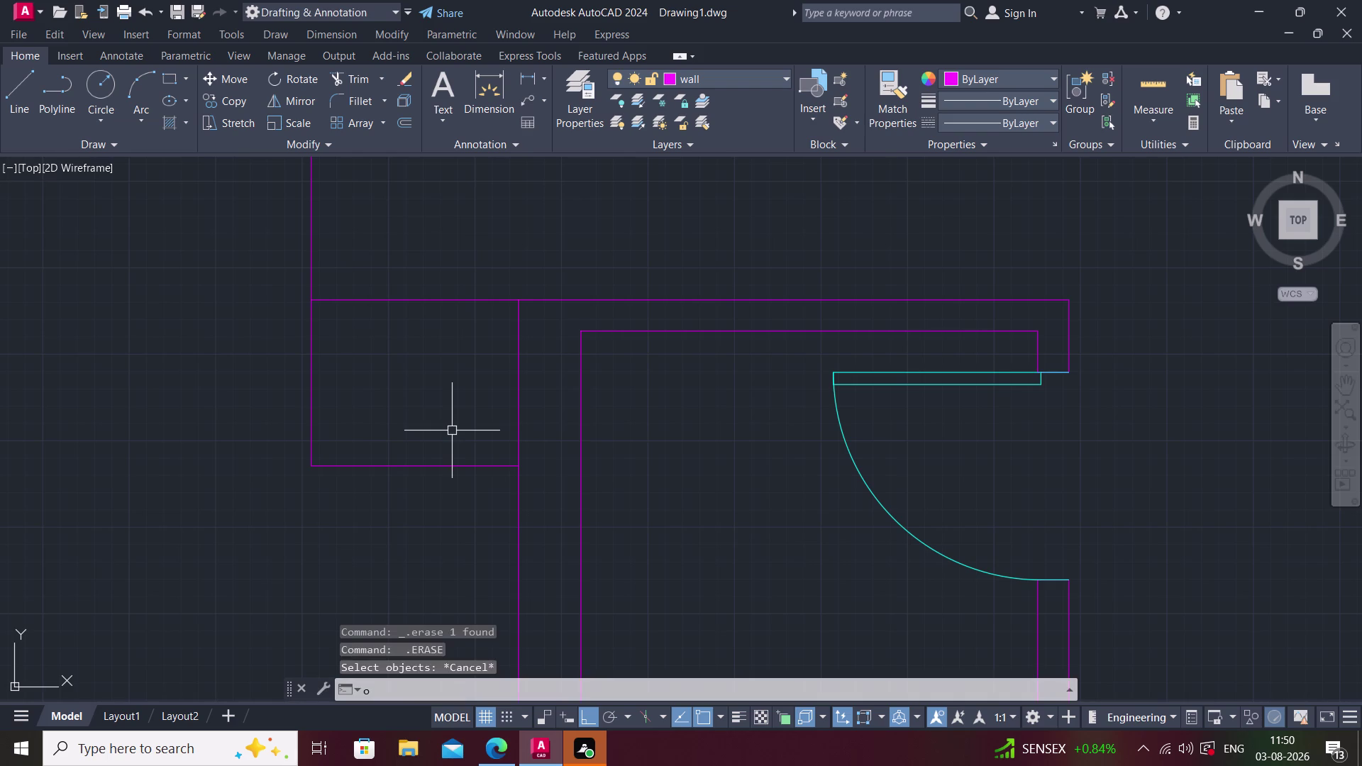
key(space)
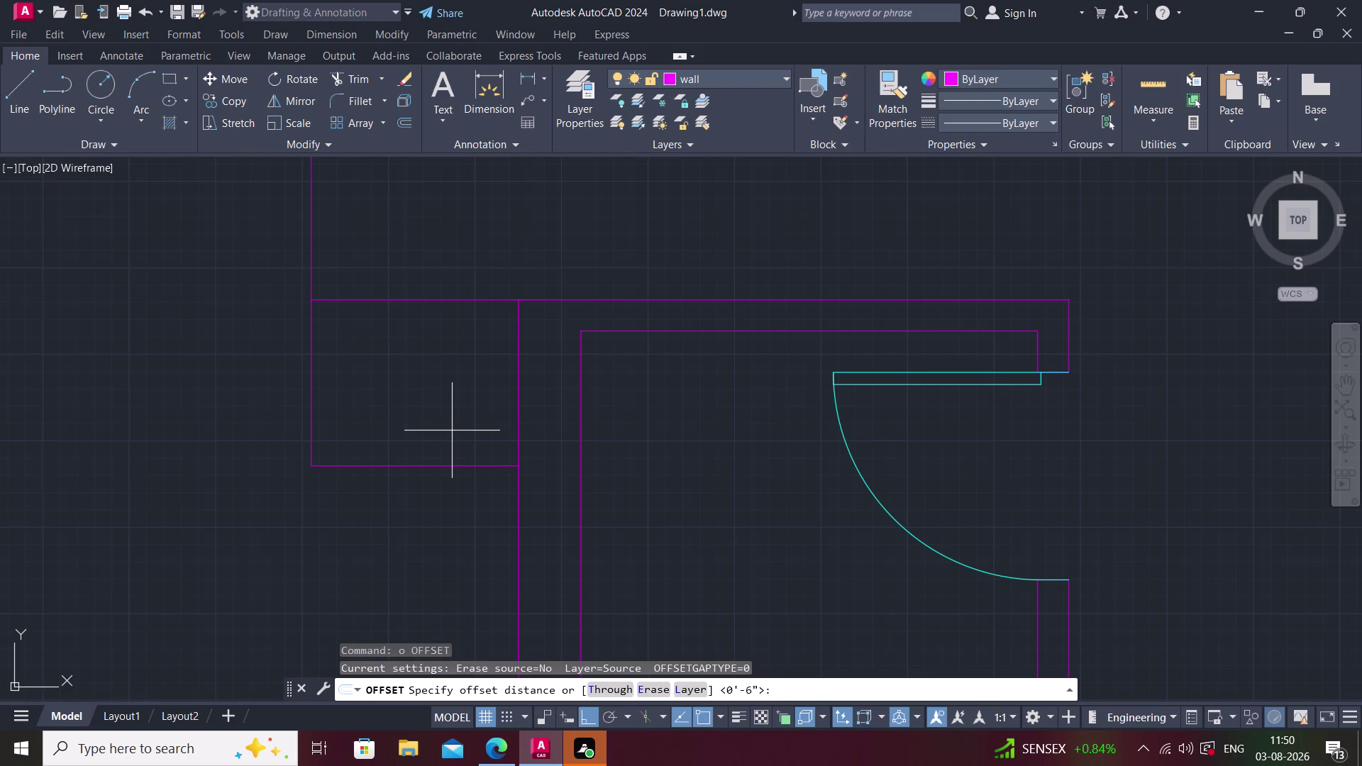
text(8")
key(Return)
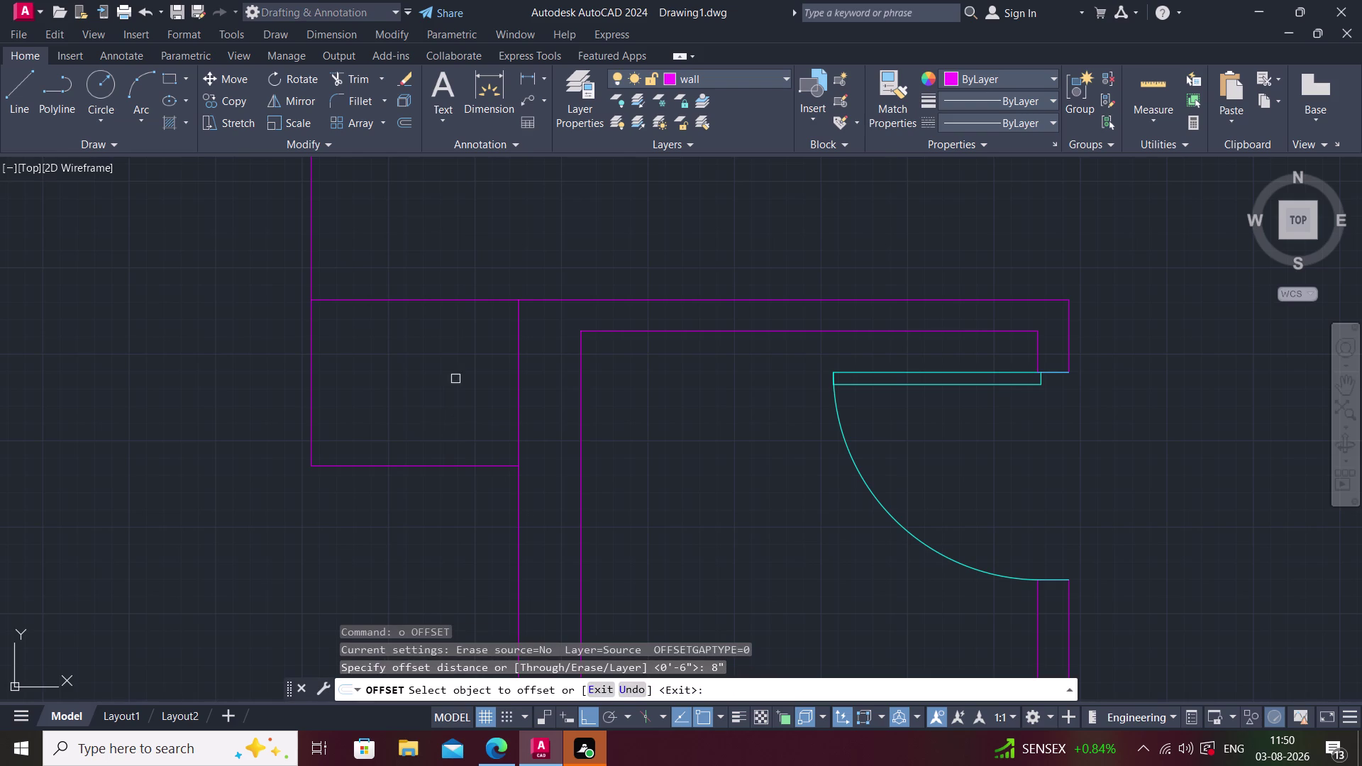
click(453, 297)
click(444, 410)
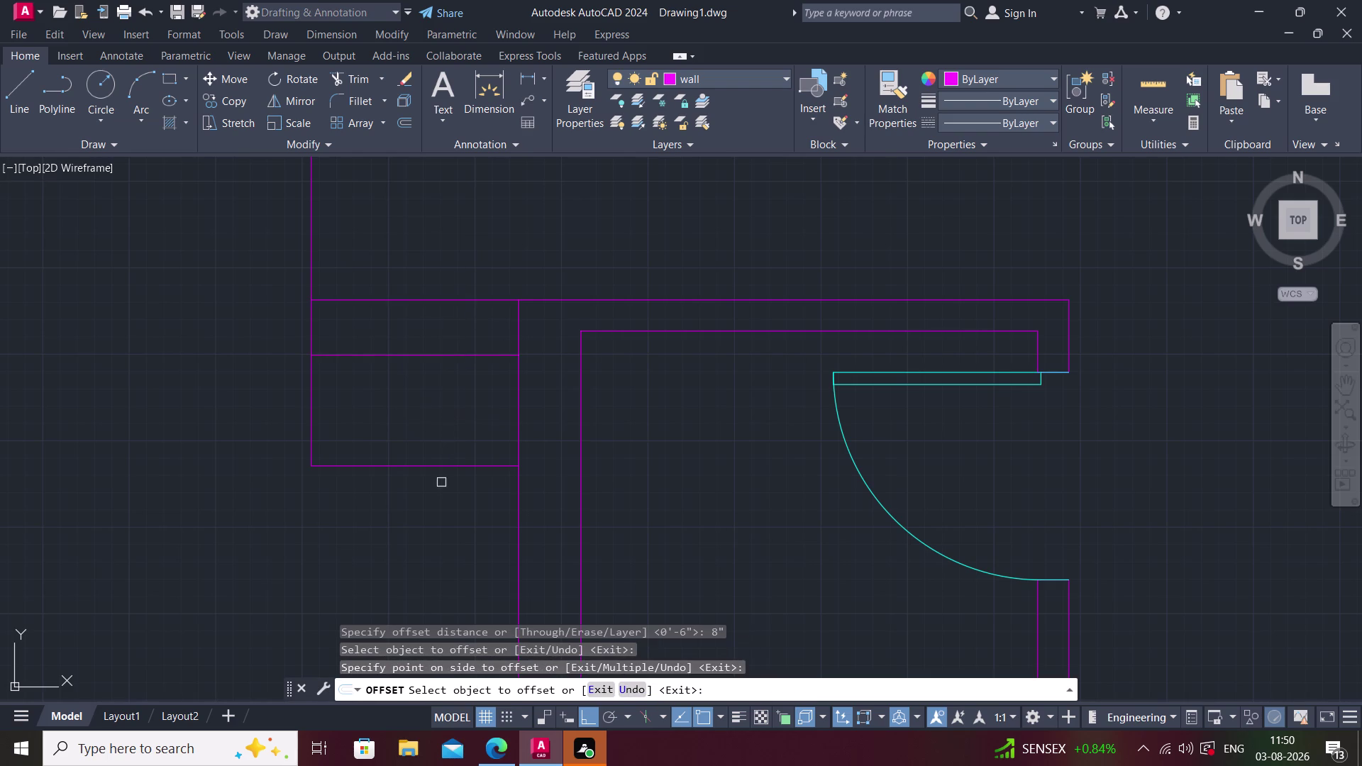
click(442, 467)
click(449, 399)
key(Escape)
Pan and zoom the view over the central rooms.
middle_drag(527, 442, 498, 447)
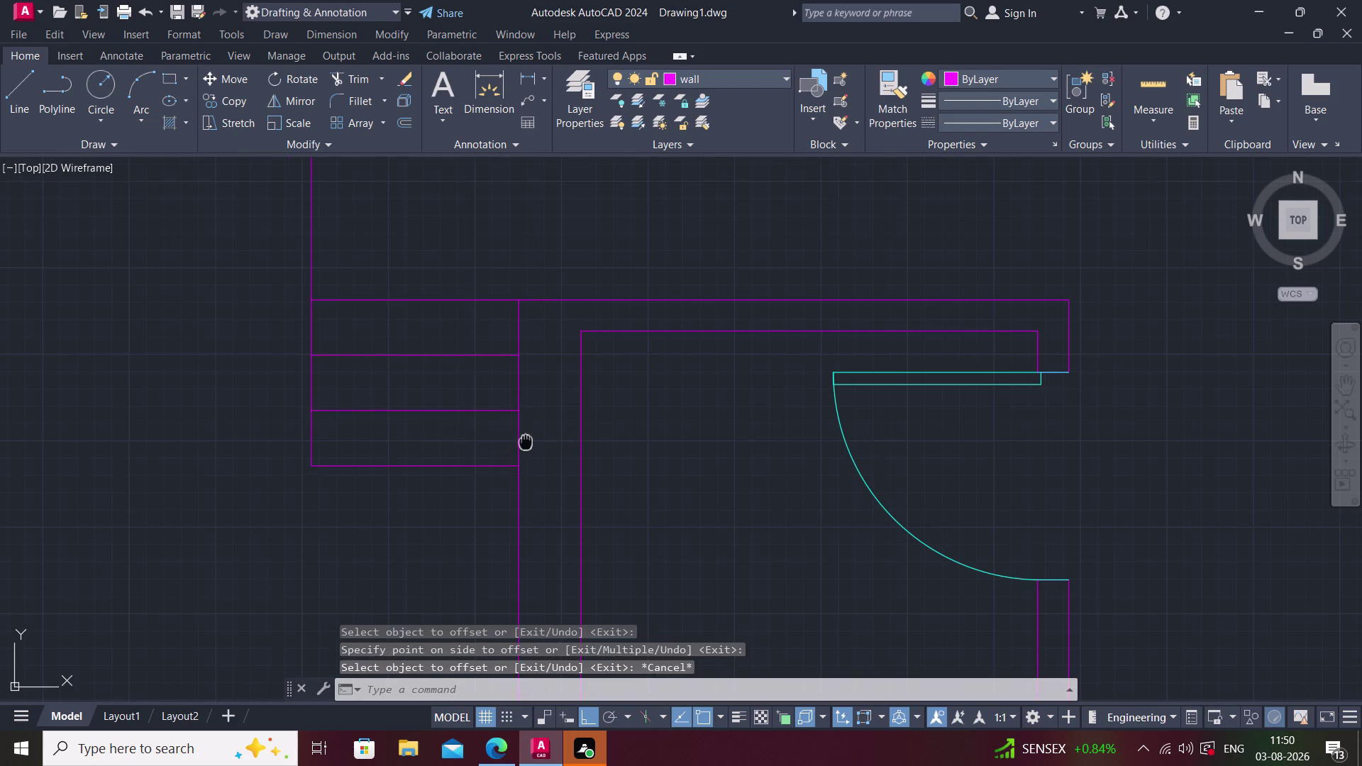
middle_drag(499, 448, 412, 458)
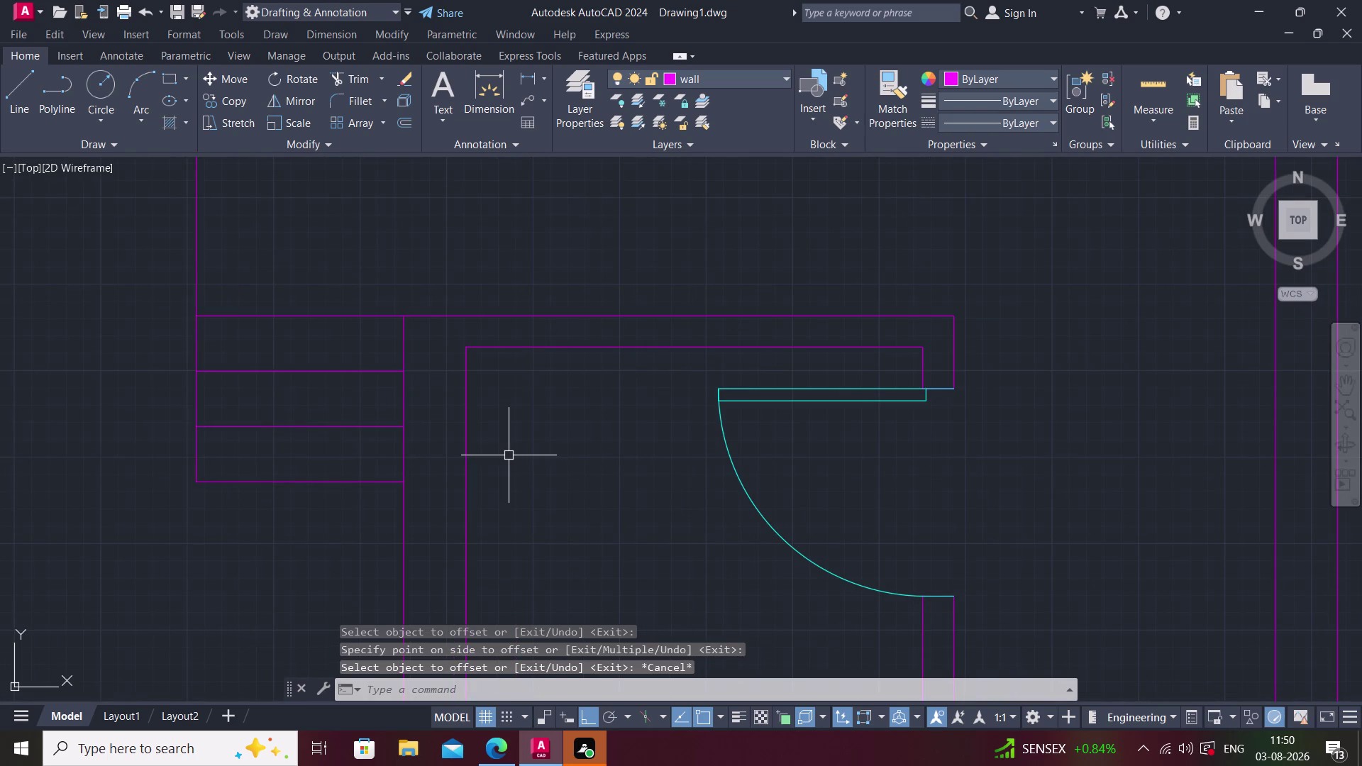
middle_drag(512, 456, 500, 483)
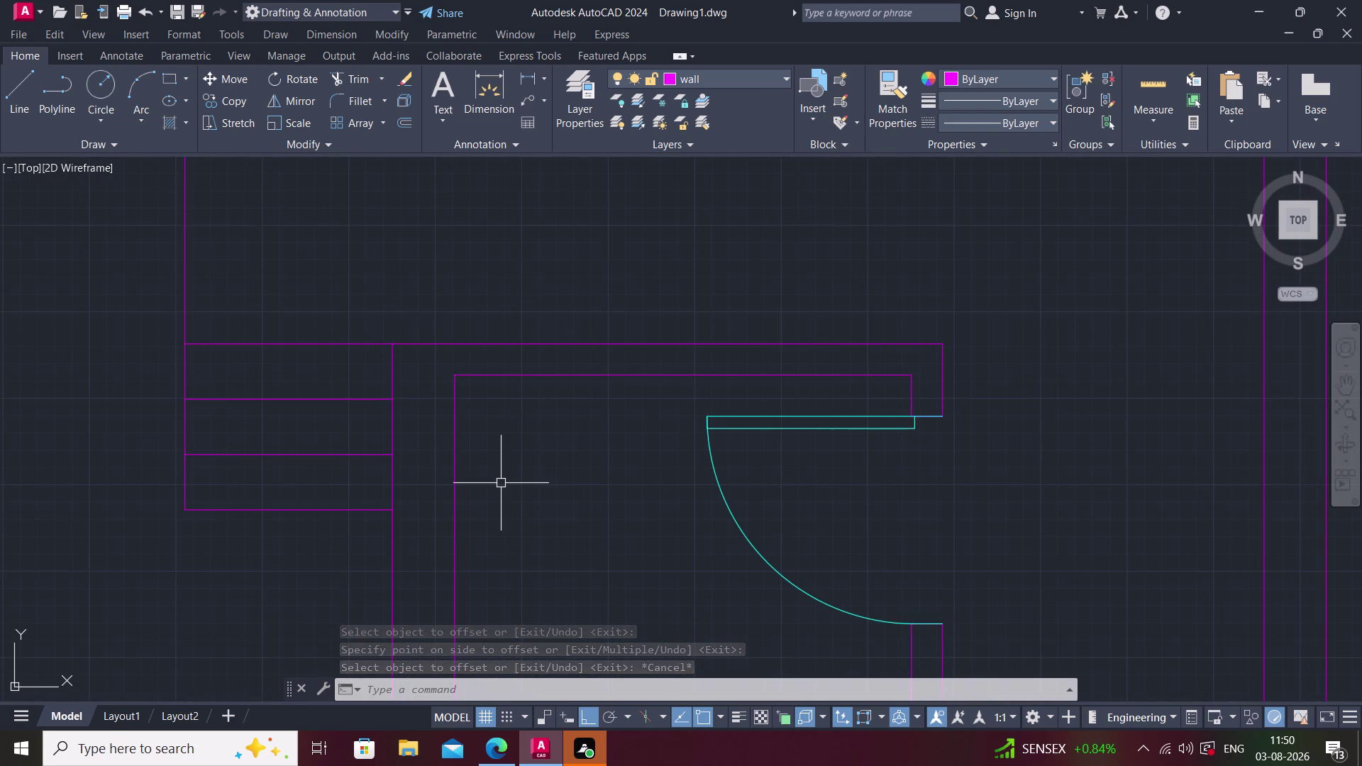
middle_drag(678, 435, 554, 557)
scroll(down, 3)
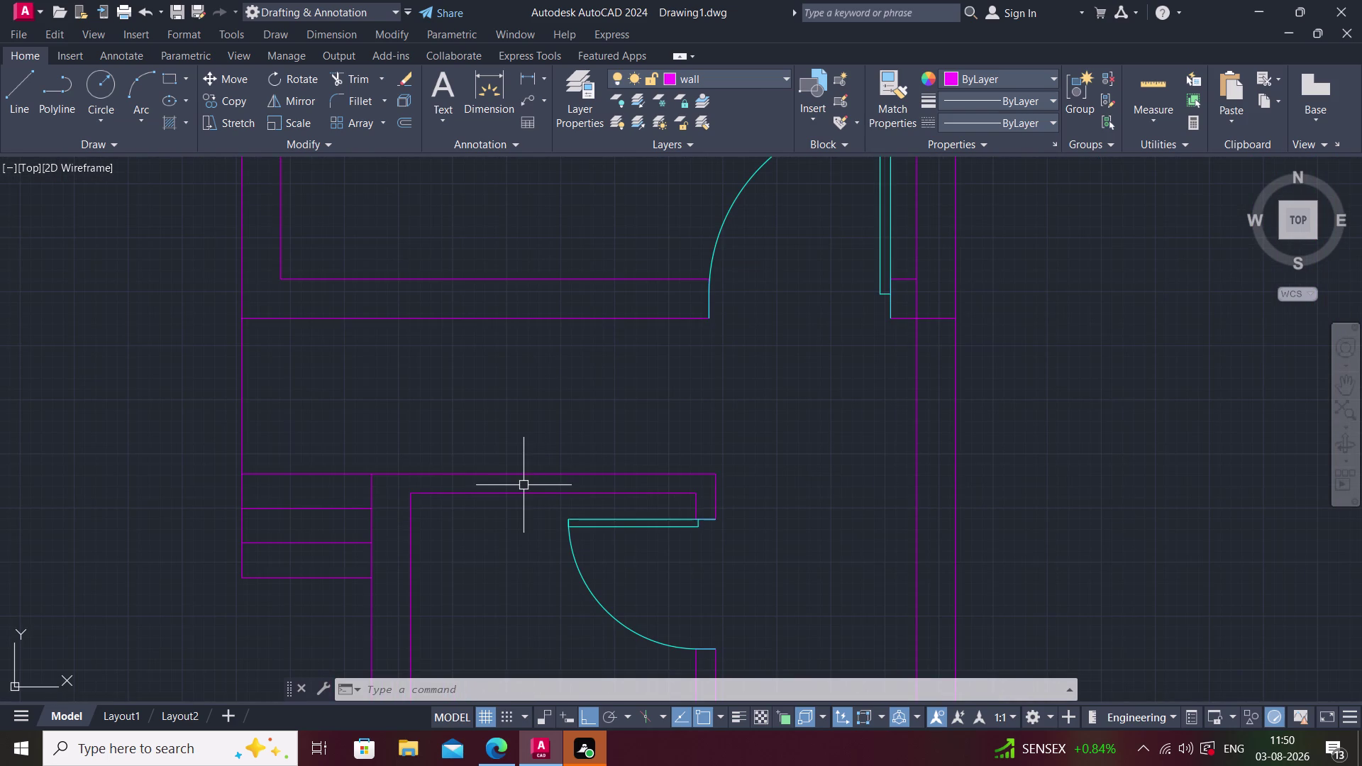
scroll(down, 3)
middle_drag(550, 456, 422, 605)
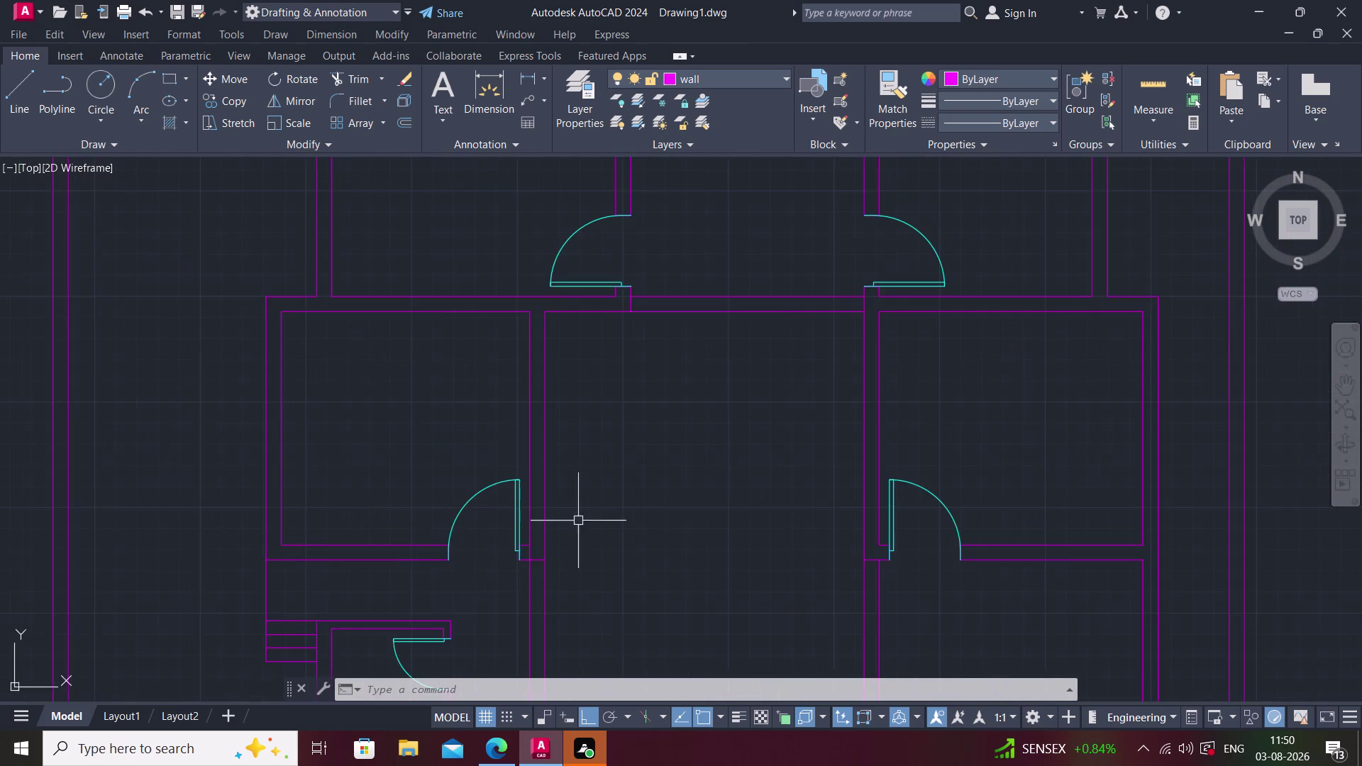
scroll(down, 3)
Assign colour 130 to the window layer and open the Layer Properties Manager.
click(759, 72)
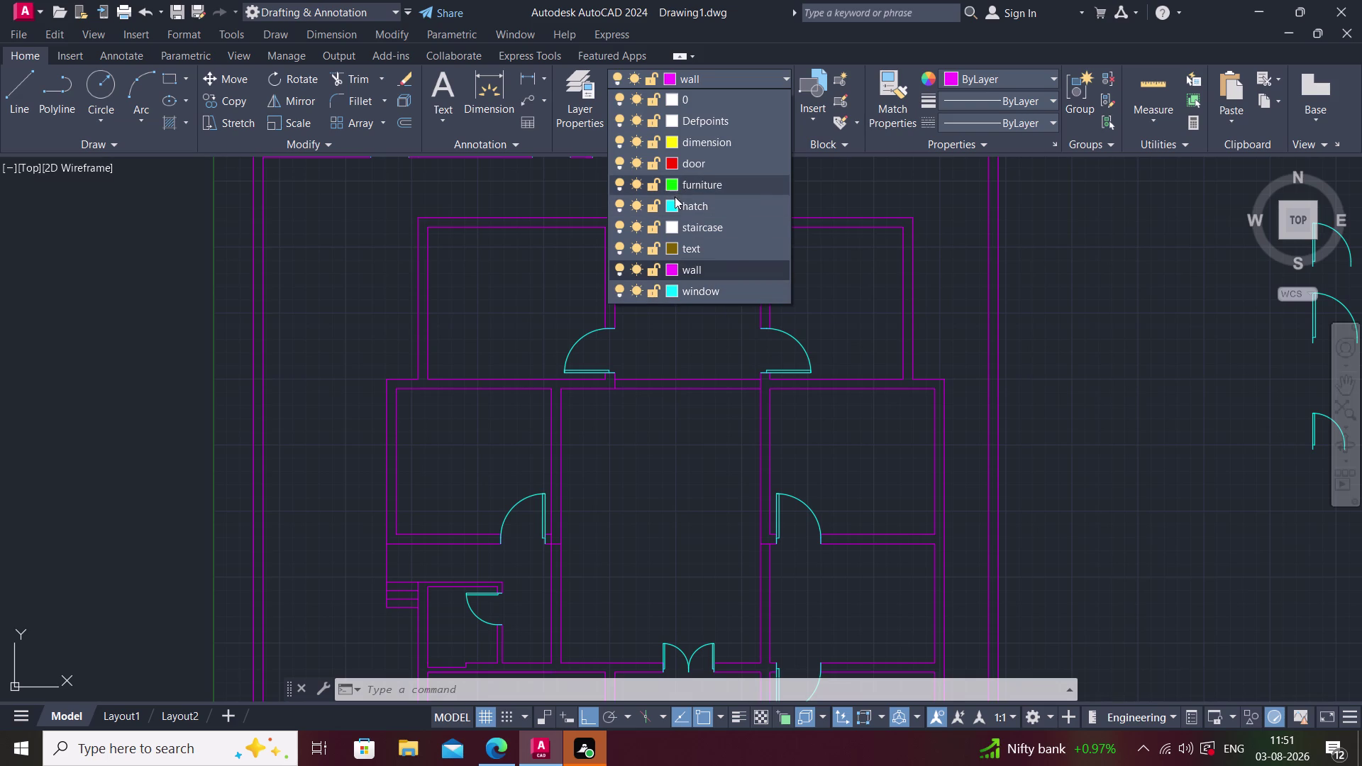
click(679, 290)
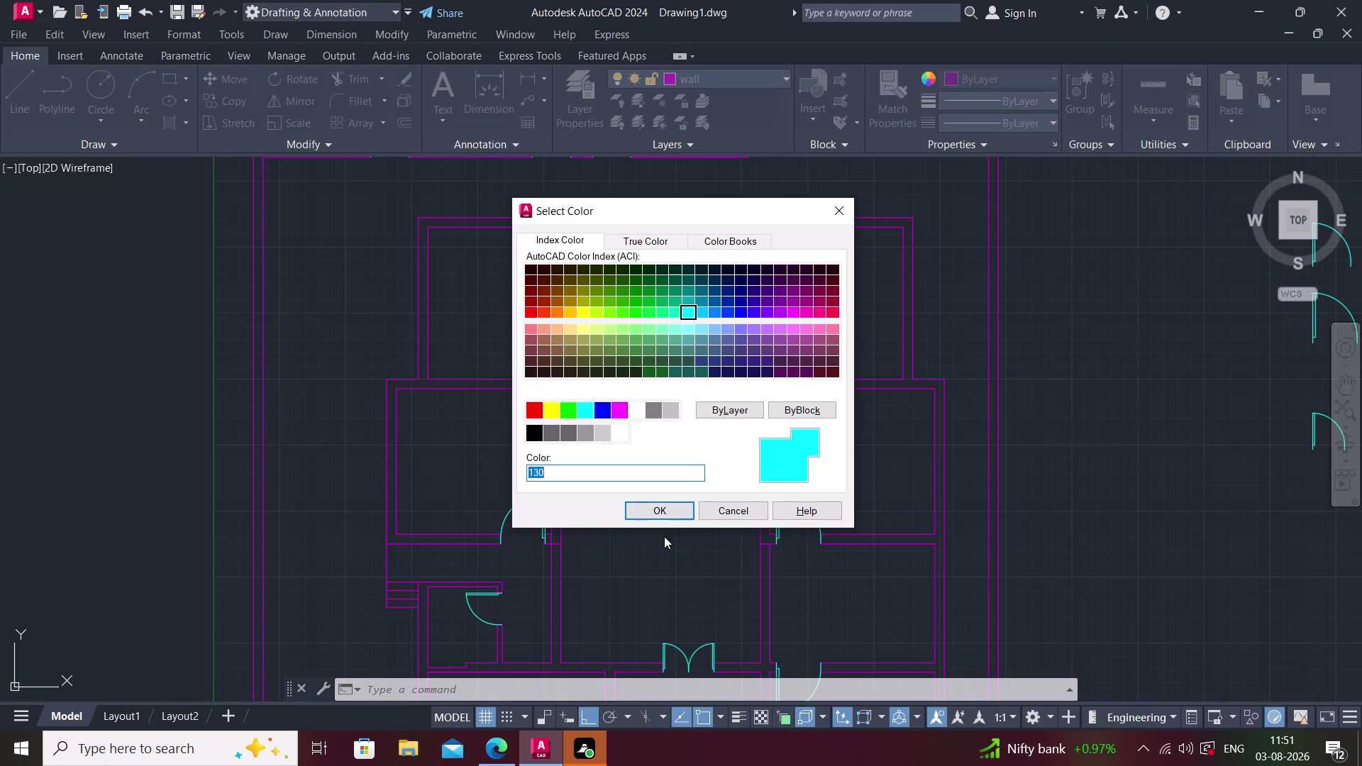
click(657, 513)
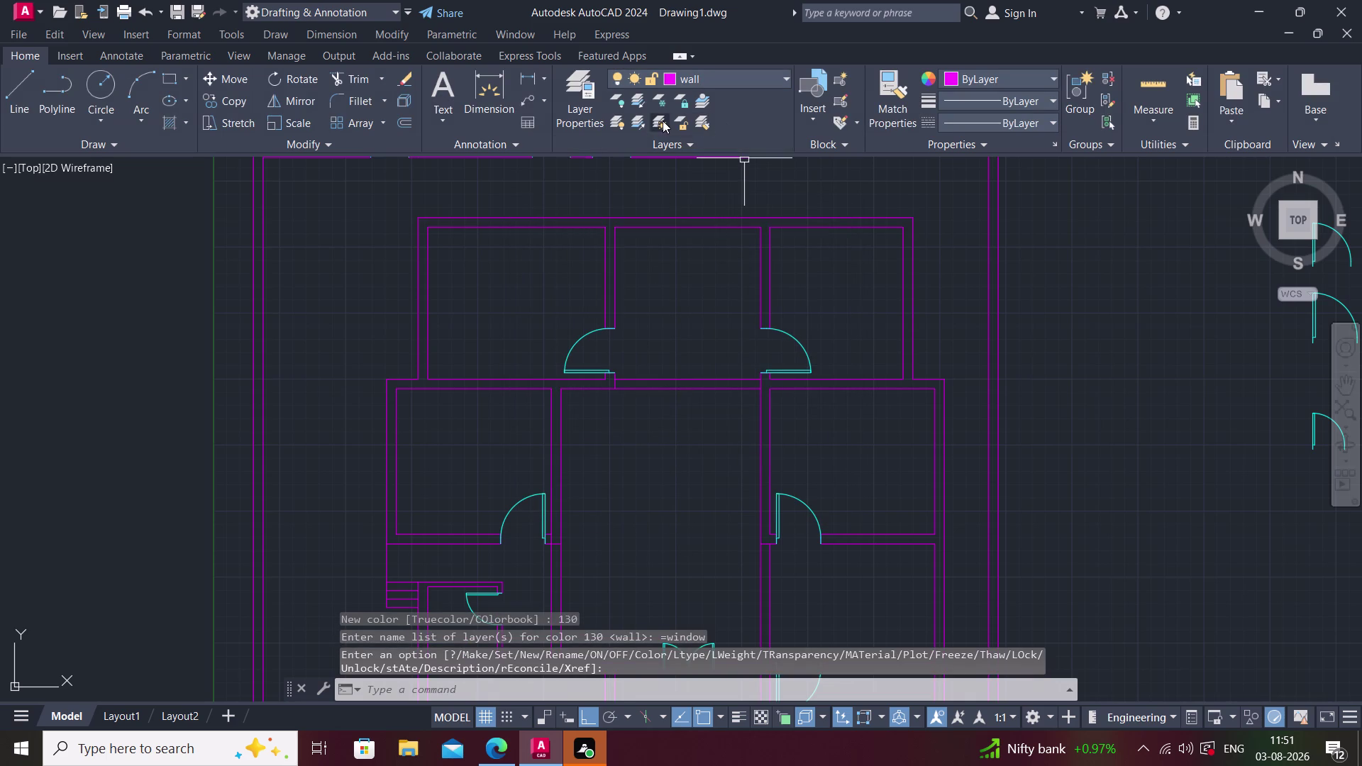
click(583, 123)
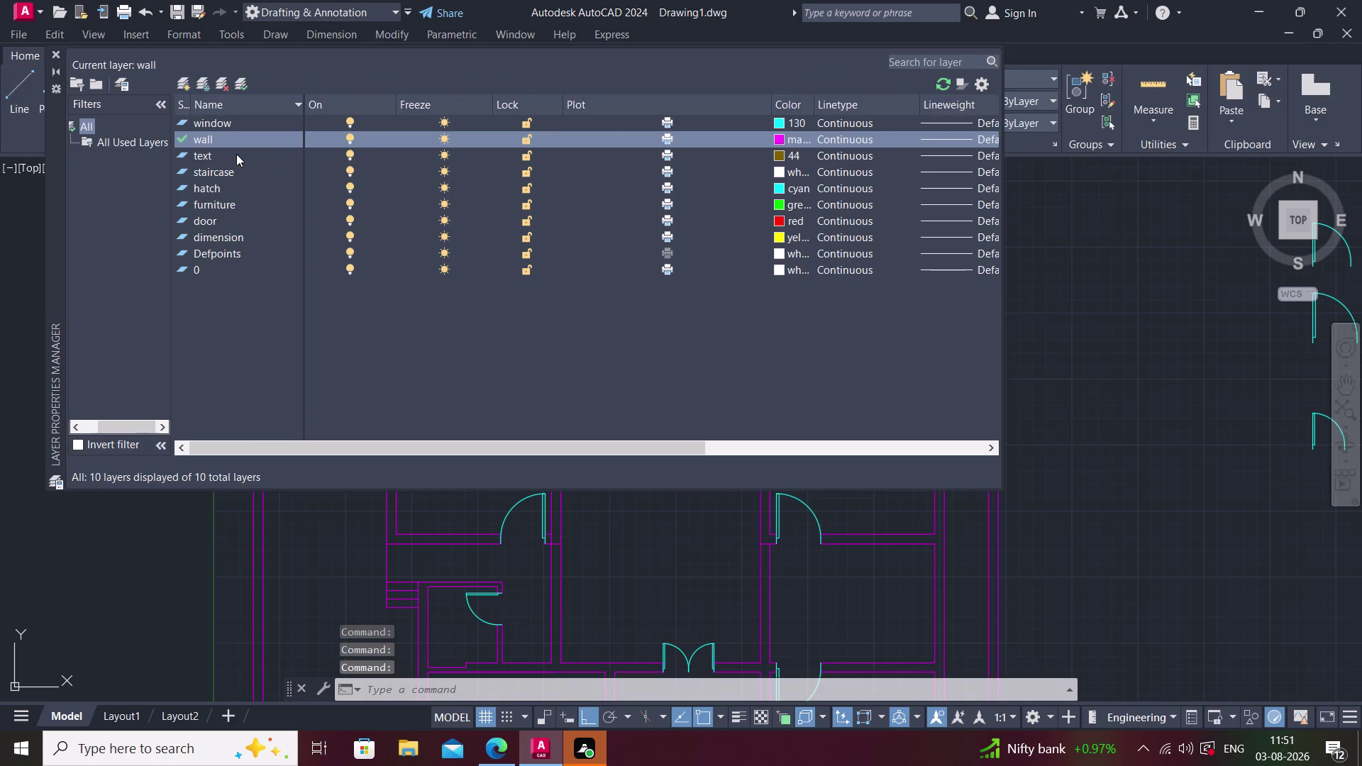
Make the window layer current and try renaming it door, cancelling the name conflict.
click(778, 123)
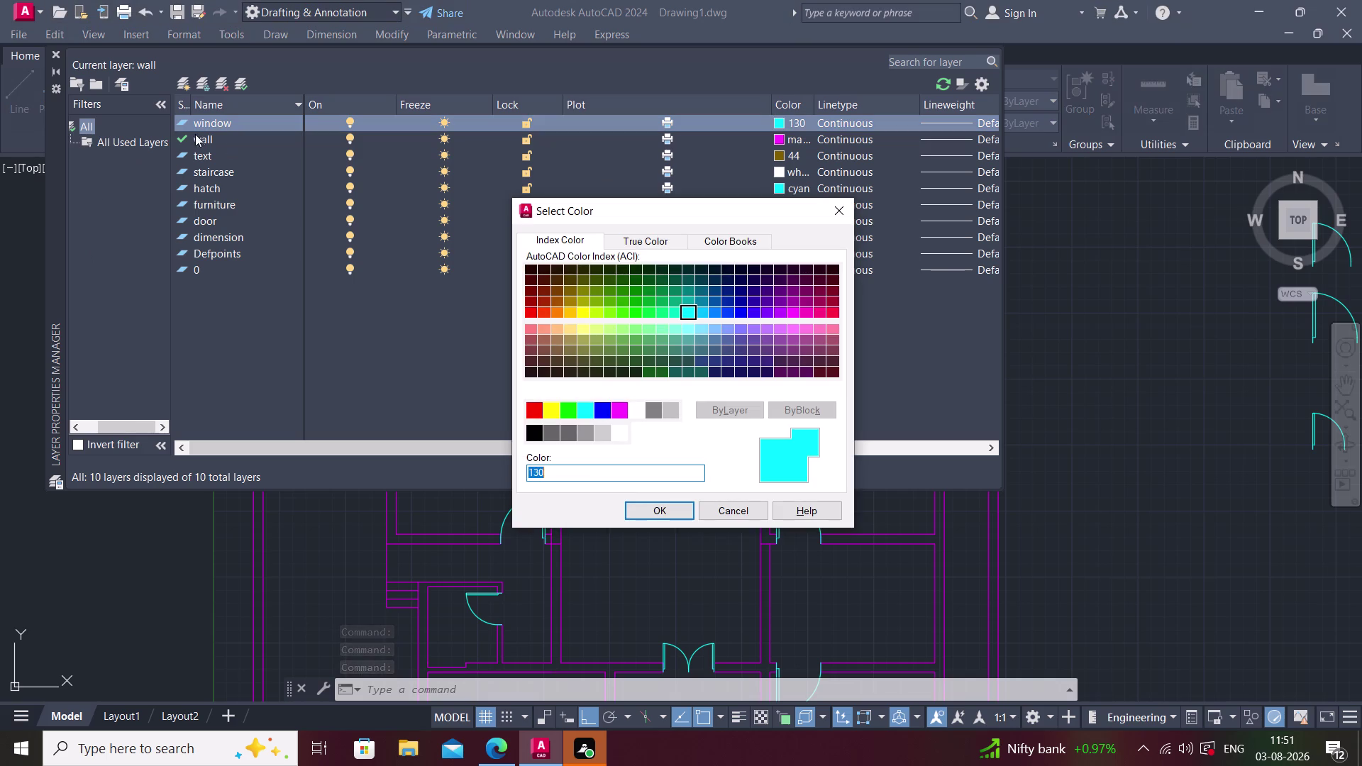
click(842, 209)
double_click(259, 118)
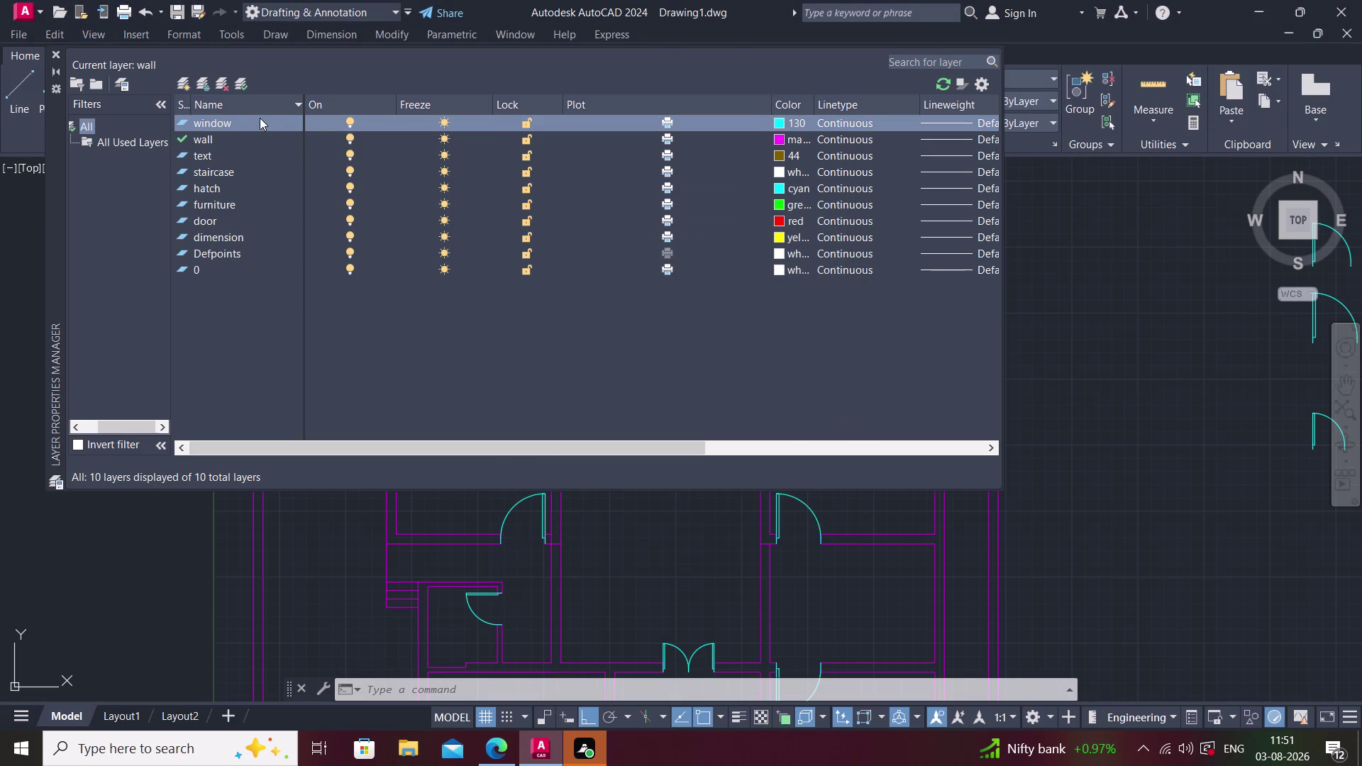
click(260, 118)
click(240, 124)
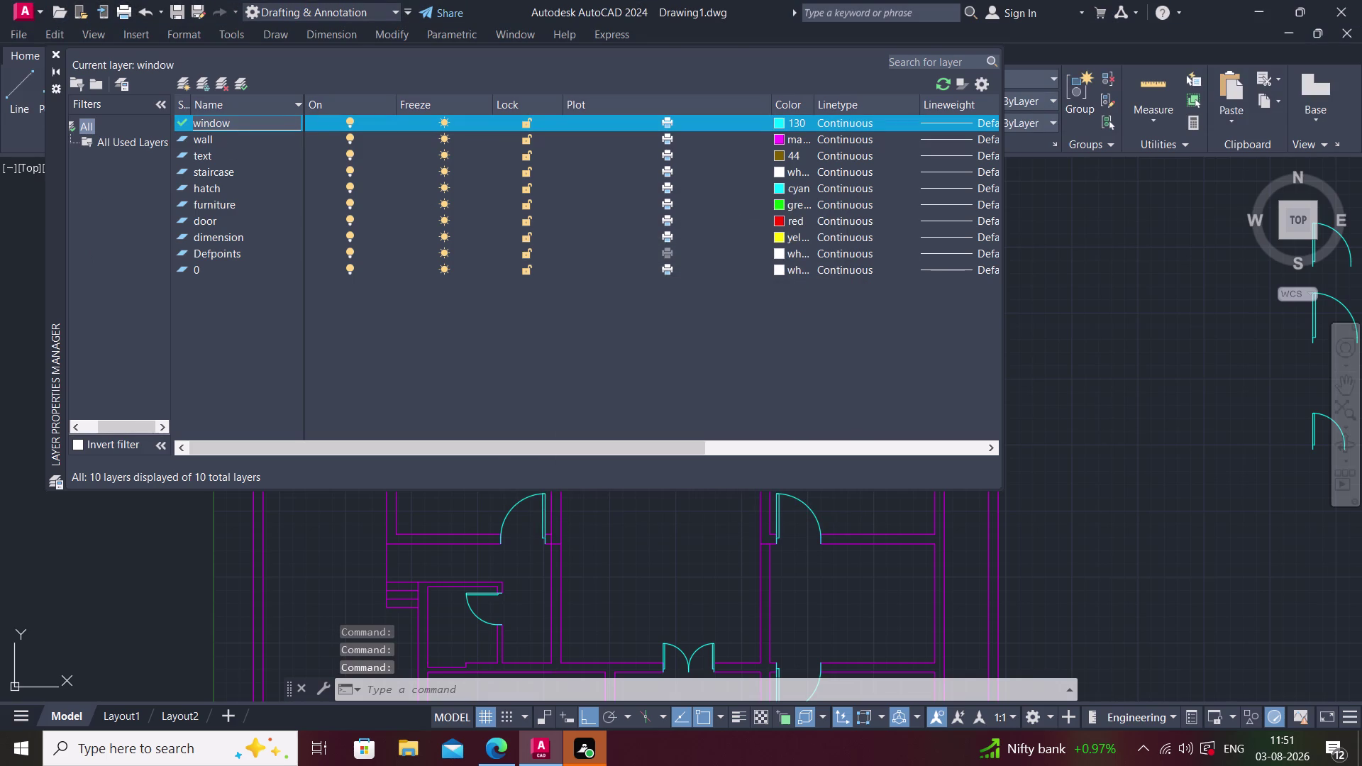
click(239, 124)
key(BackSpace)
key(BackSpace)
key(BackSpace)
text(door)
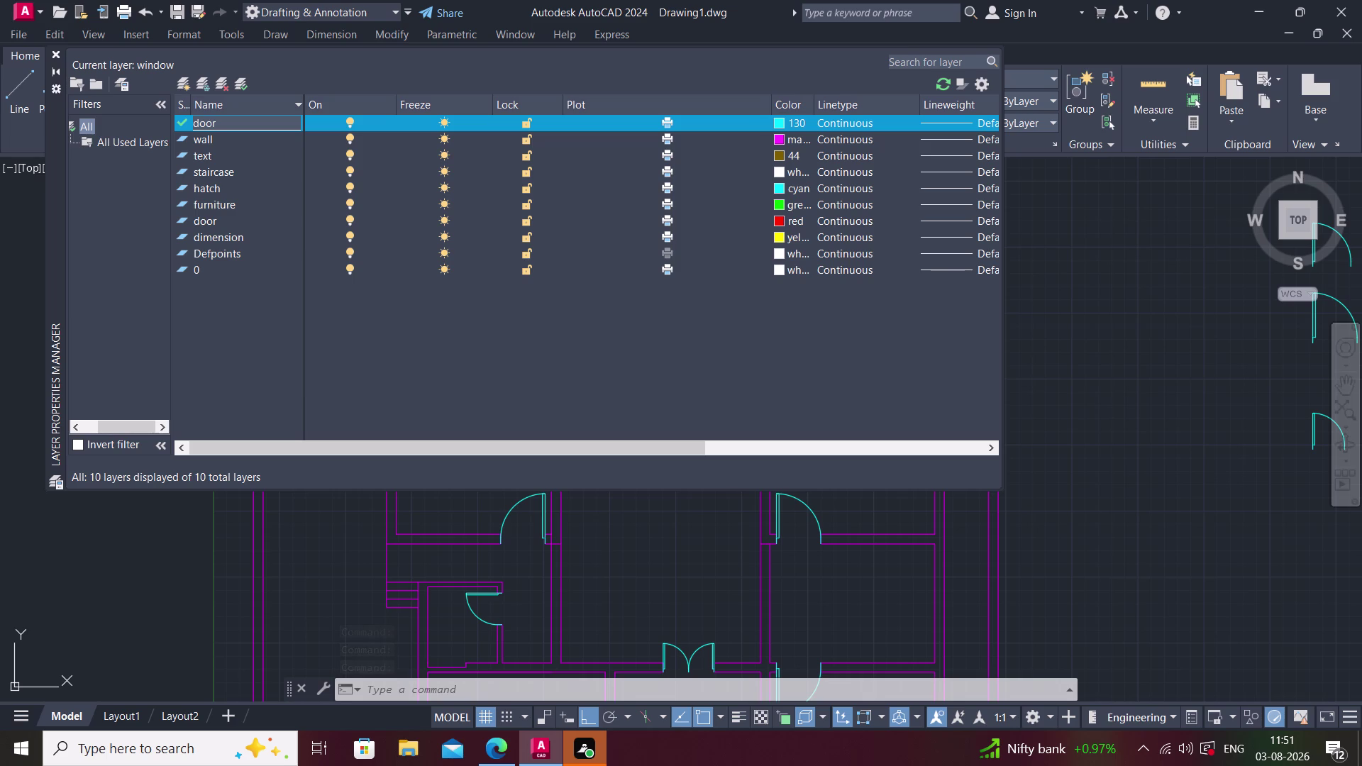
click(217, 221)
click(794, 382)
key(Escape)
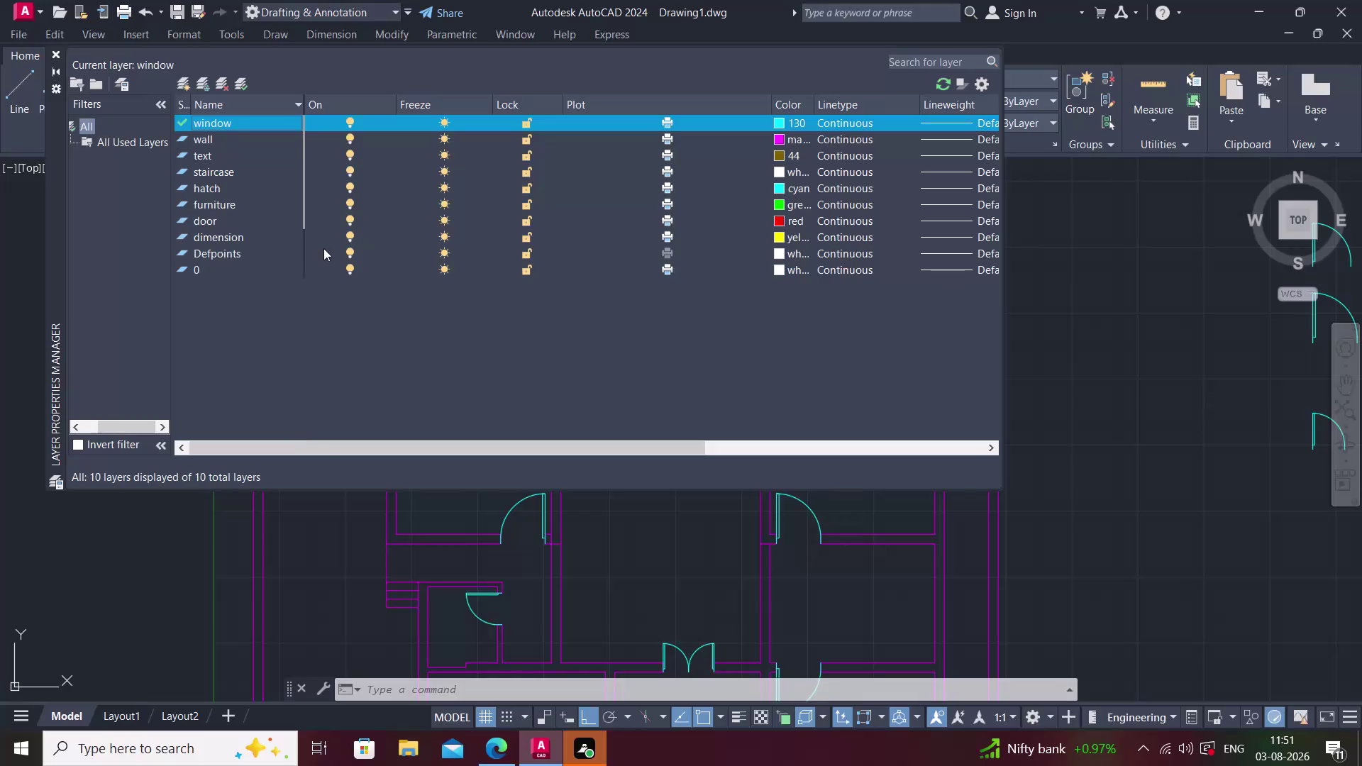
Rename the door layer to the temporary name qwe.
click(215, 222)
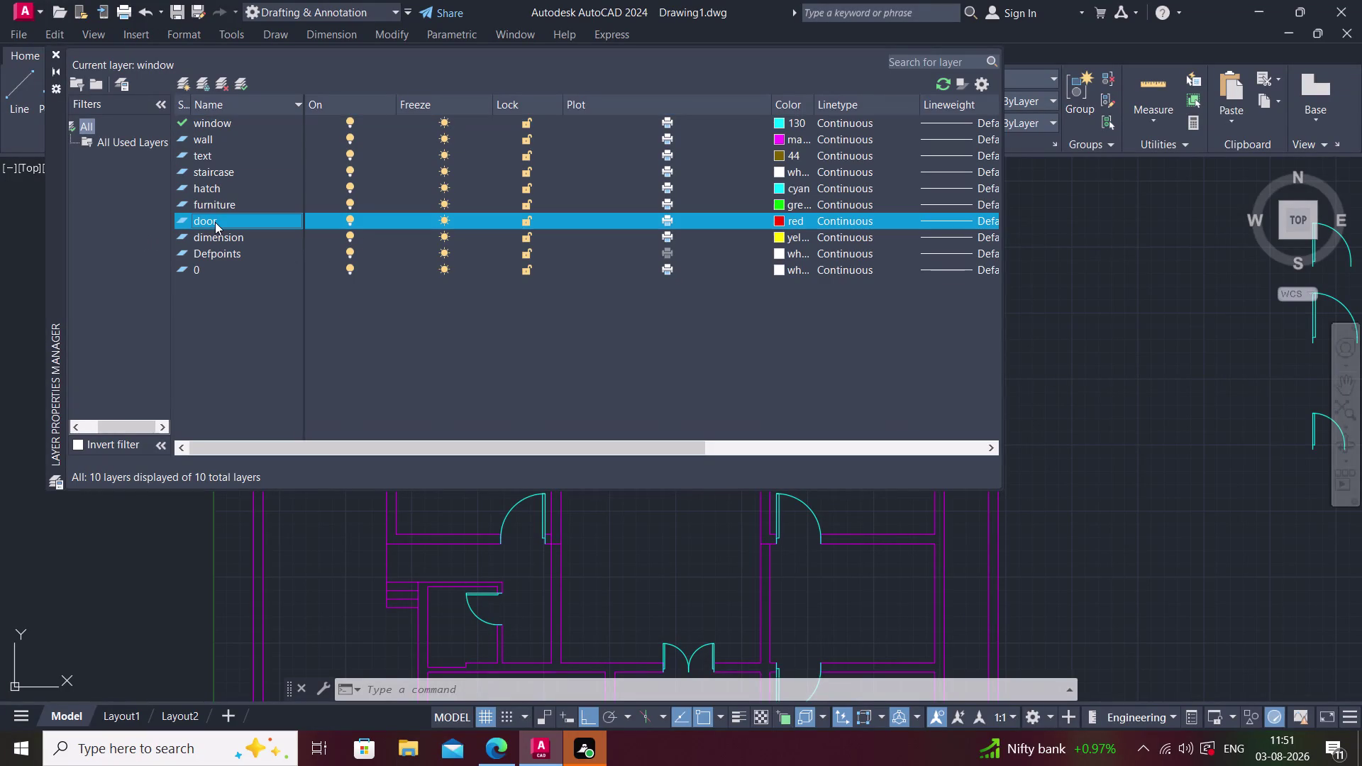
double_click(216, 222)
double_click(230, 219)
triple_click(229, 219)
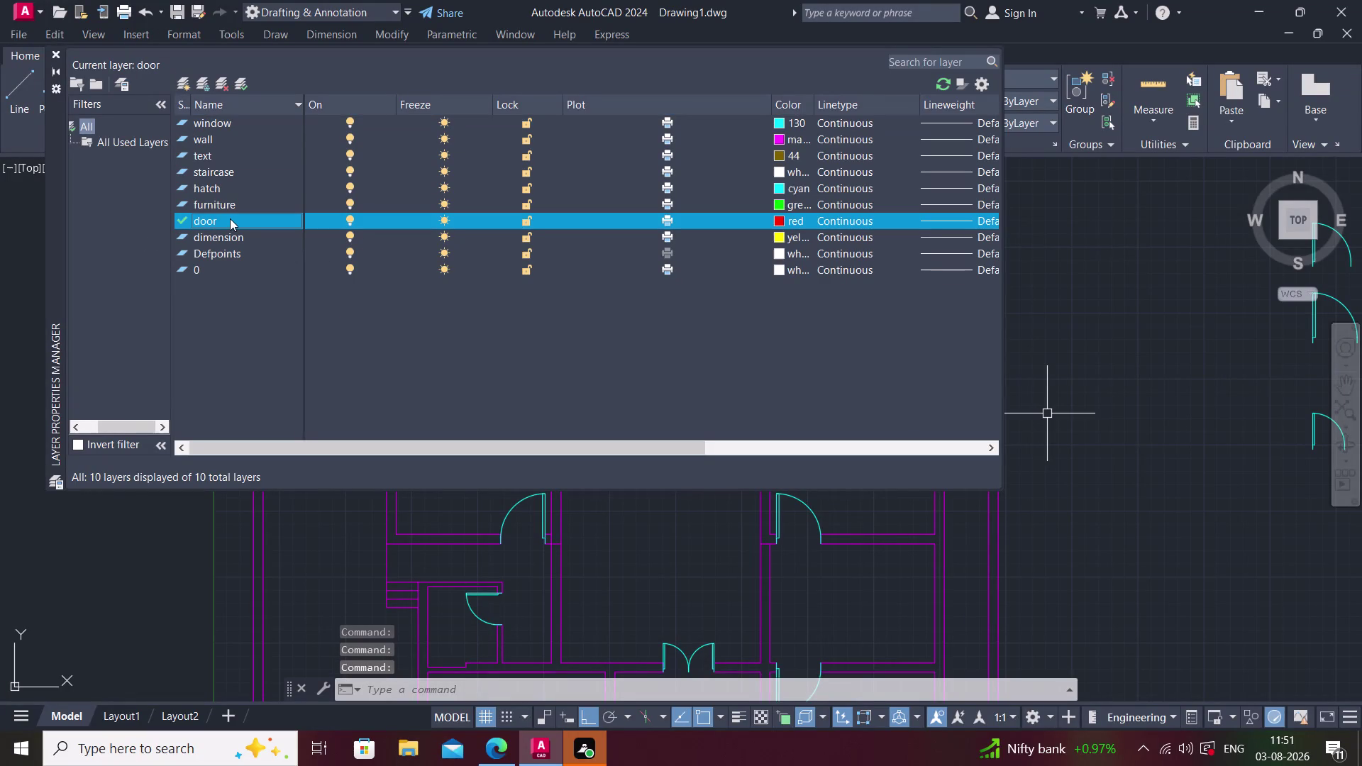
click(230, 218)
double_click(266, 219)
key(Escape)
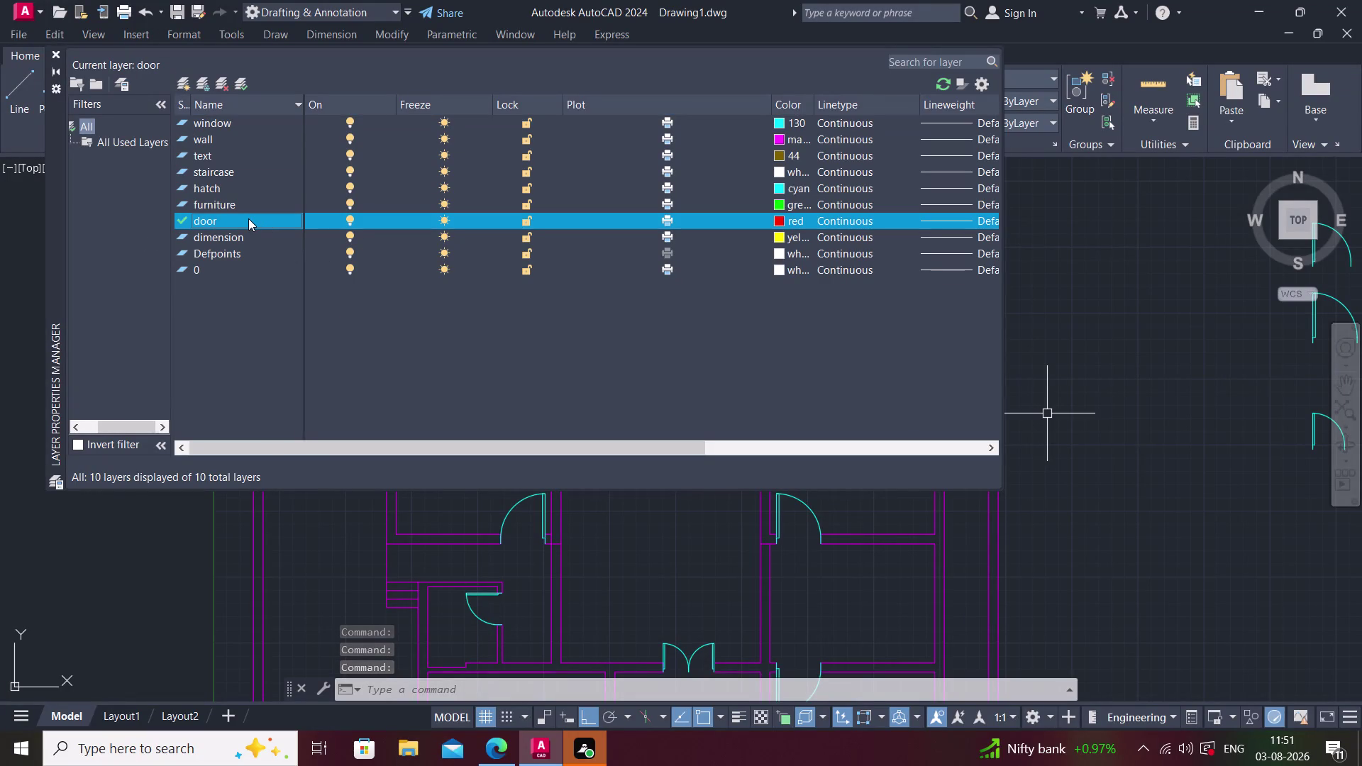
click(248, 218)
key(space)
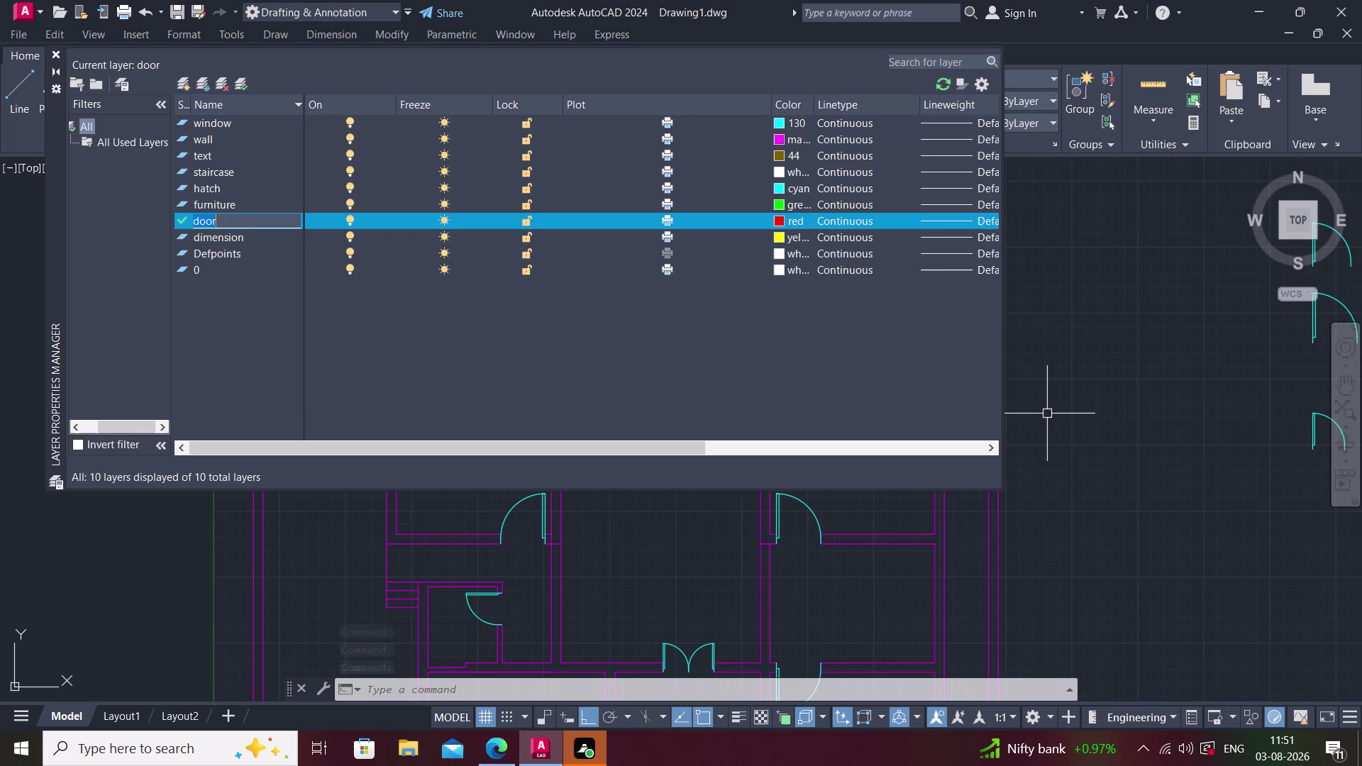
text(qwe)
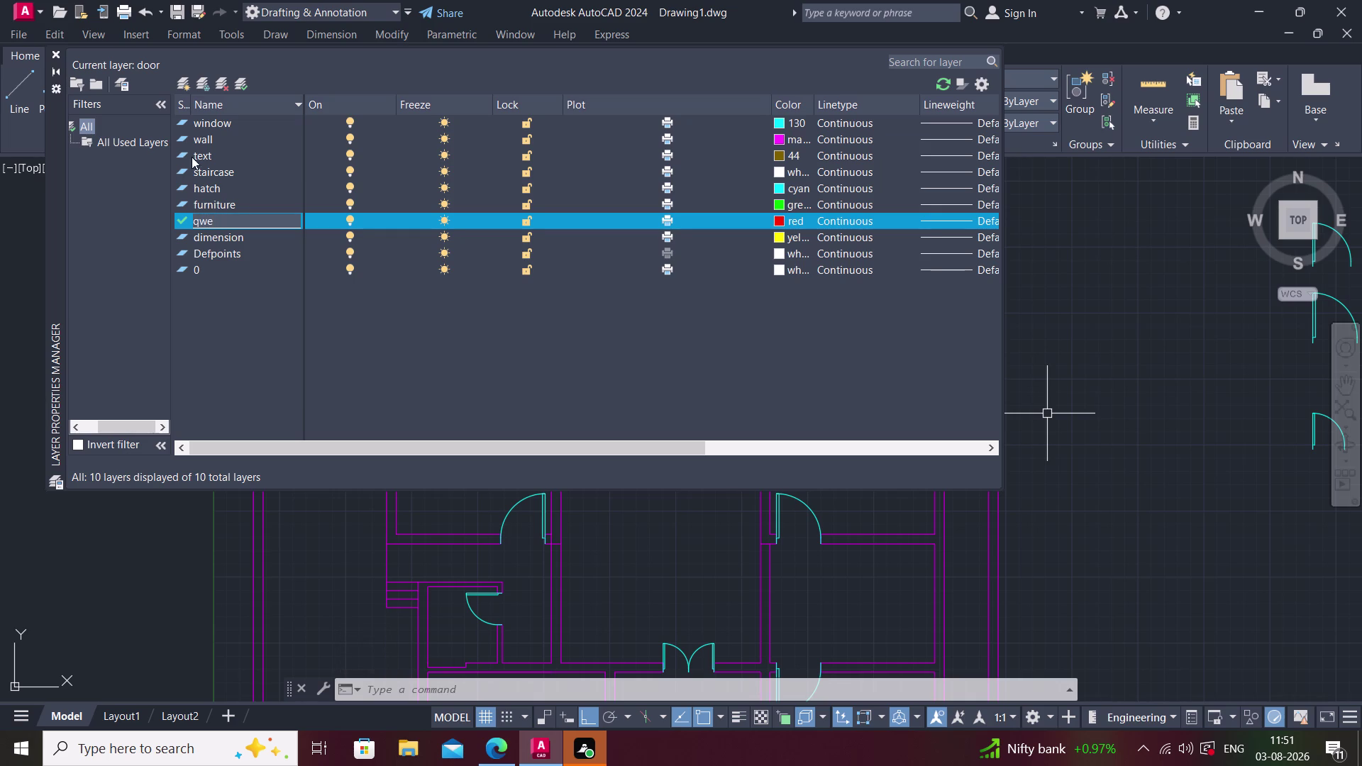
key(space)
key(Return)
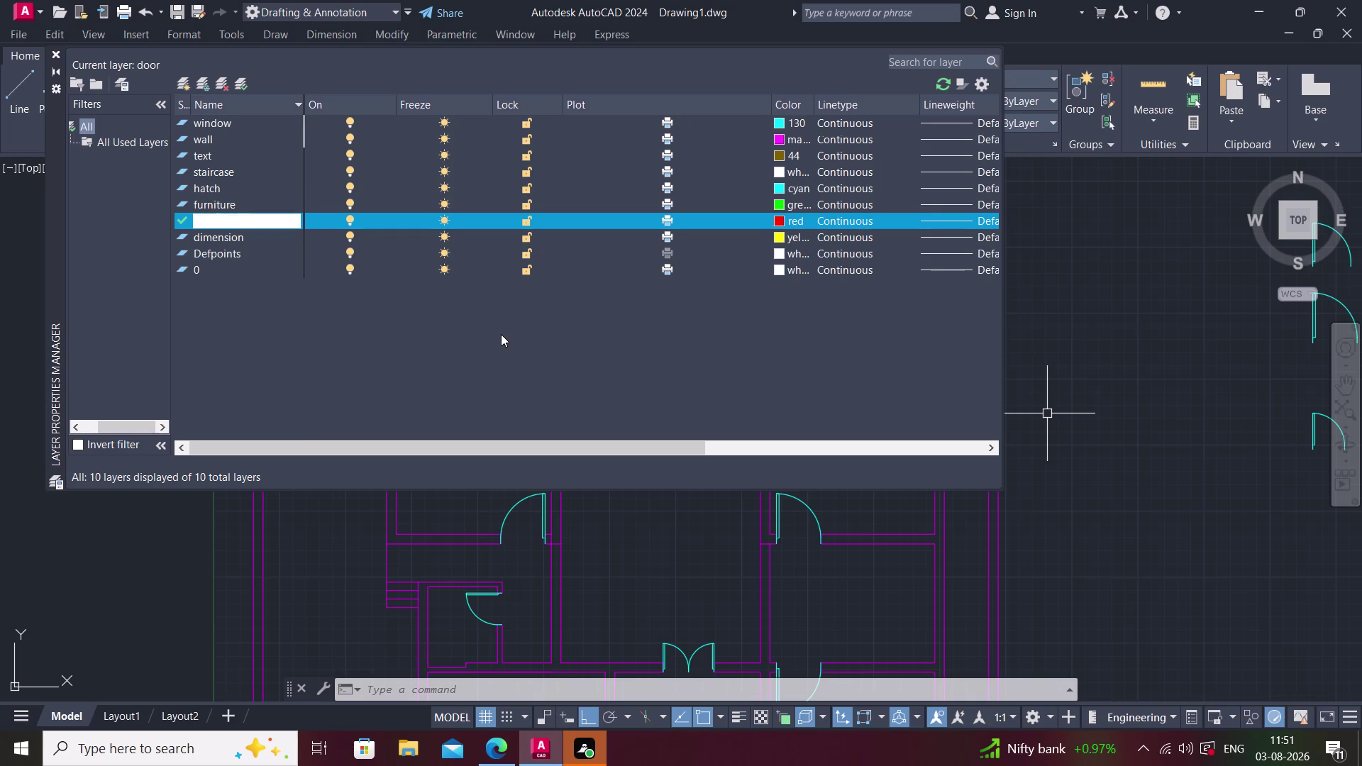
Make the window layer current and rename it to door.
click(219, 138)
click(229, 119)
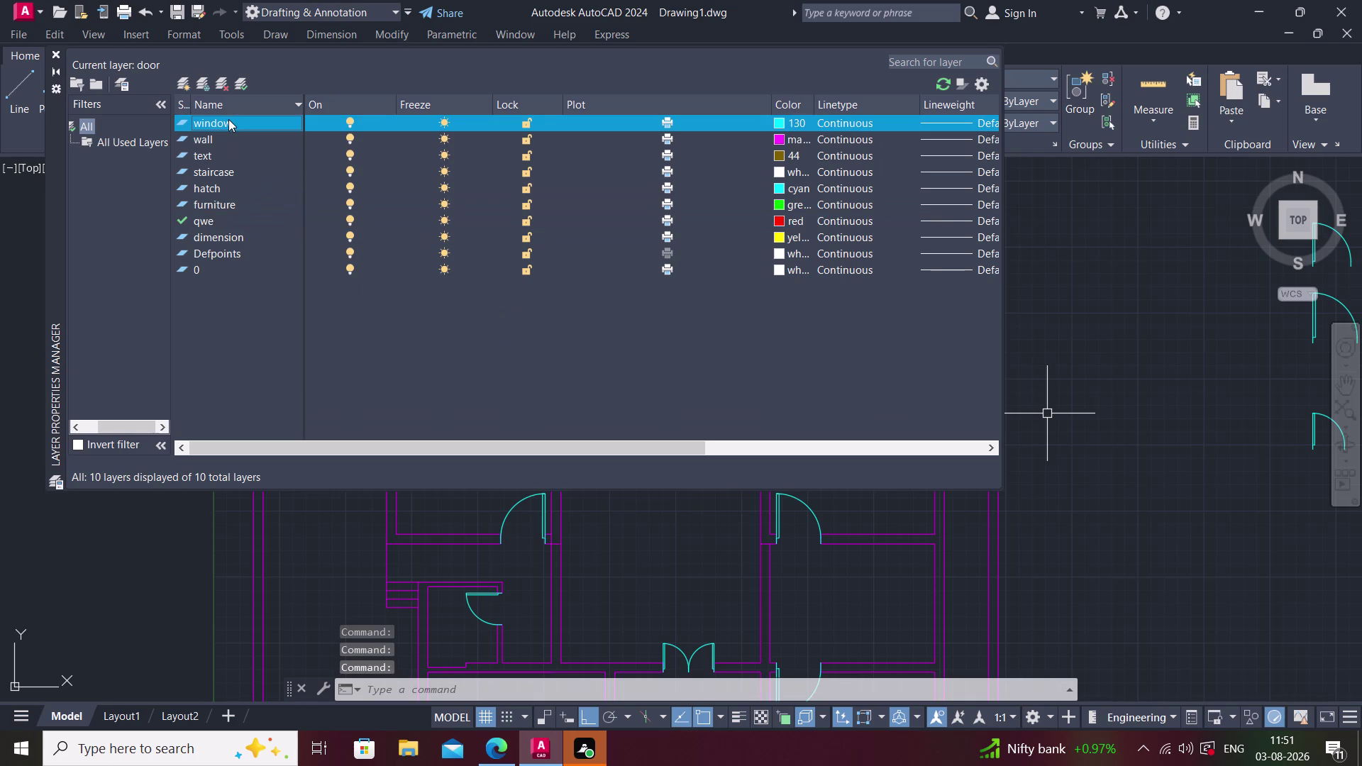
double_click(230, 119)
double_click(235, 120)
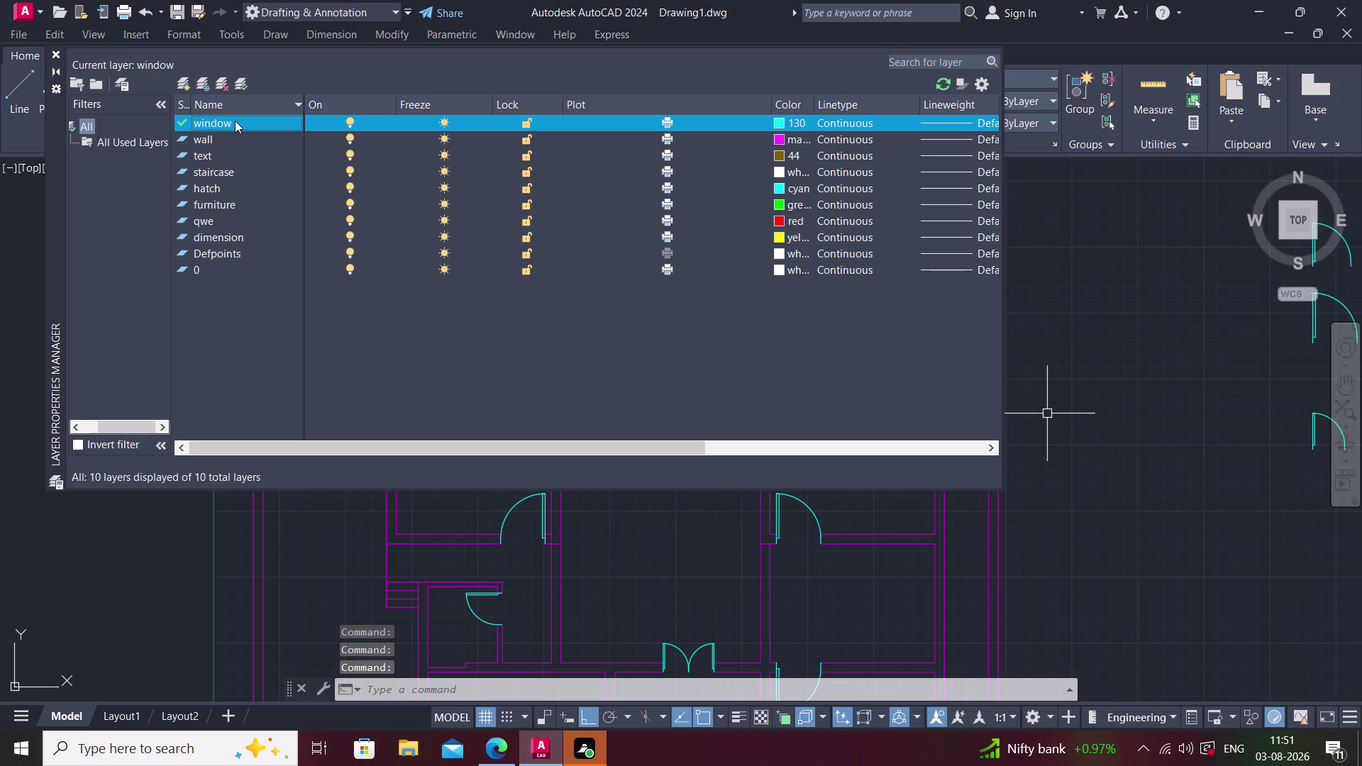
double_click(235, 121)
key(Escape)
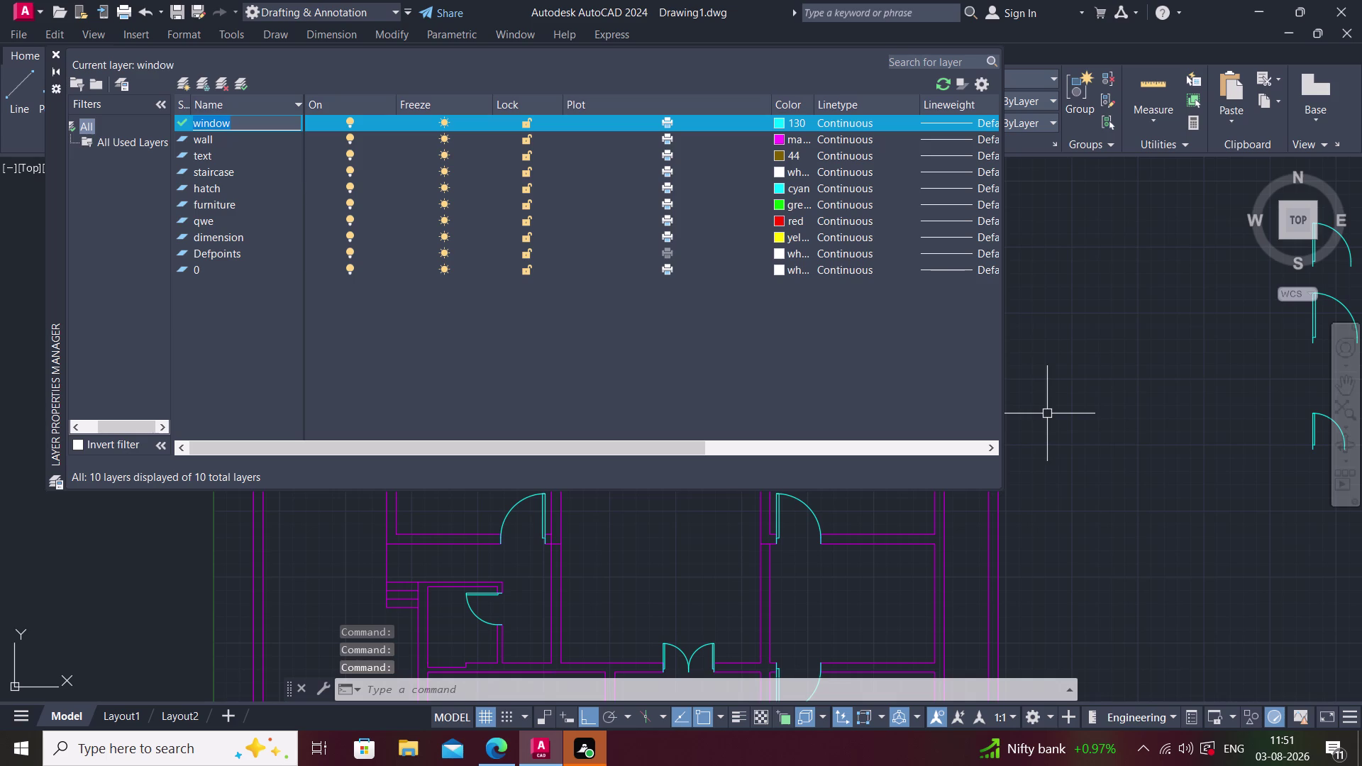
text(doo)
key(r)
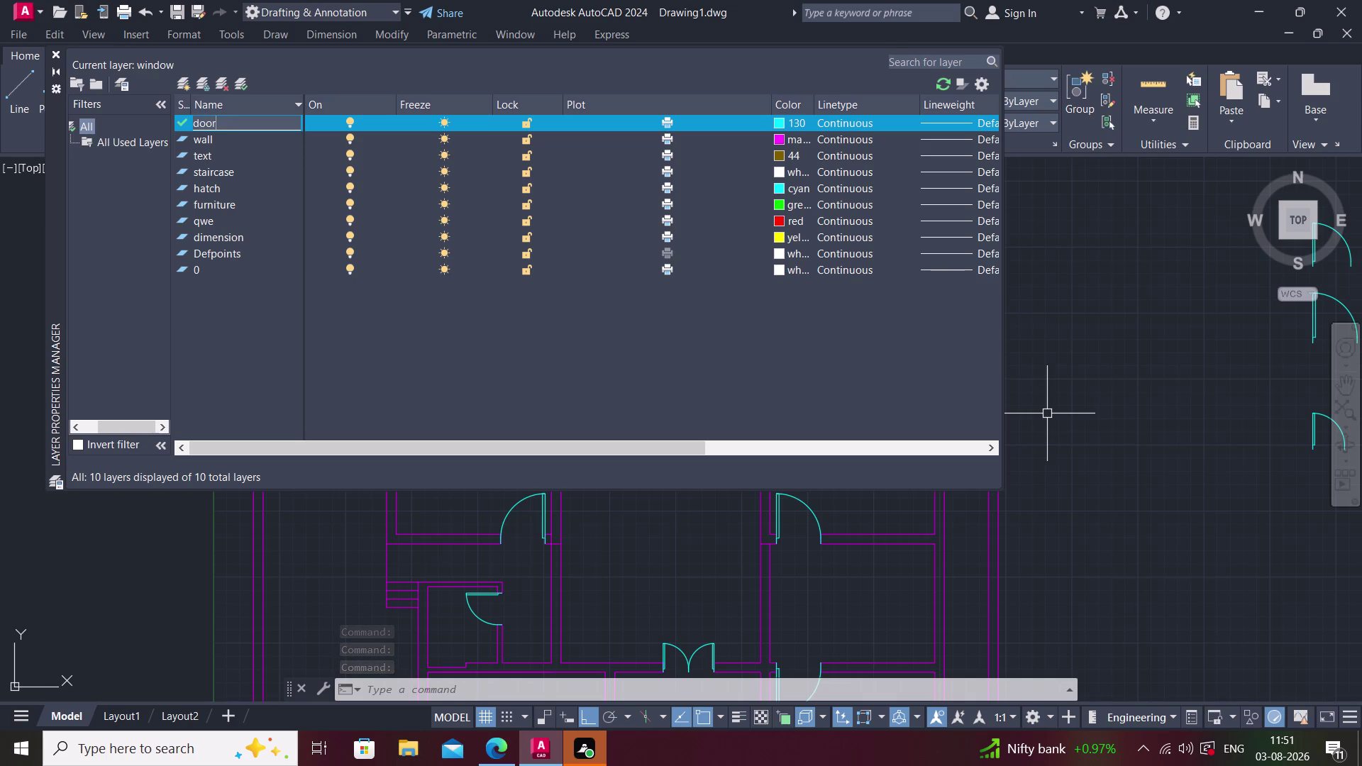
key(Return)
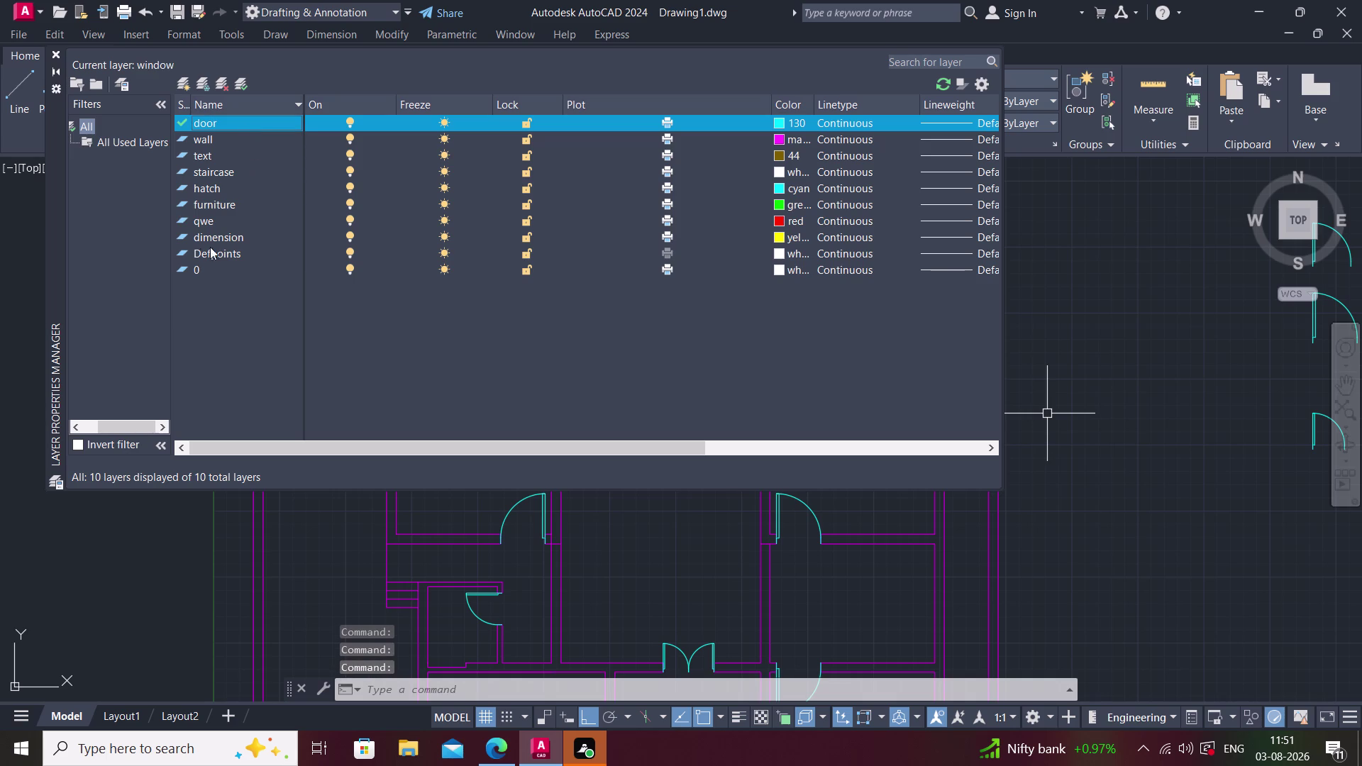
Rename the qwe layer to window and close the Layer Properties Manager.
click(225, 223)
triple_click(226, 218)
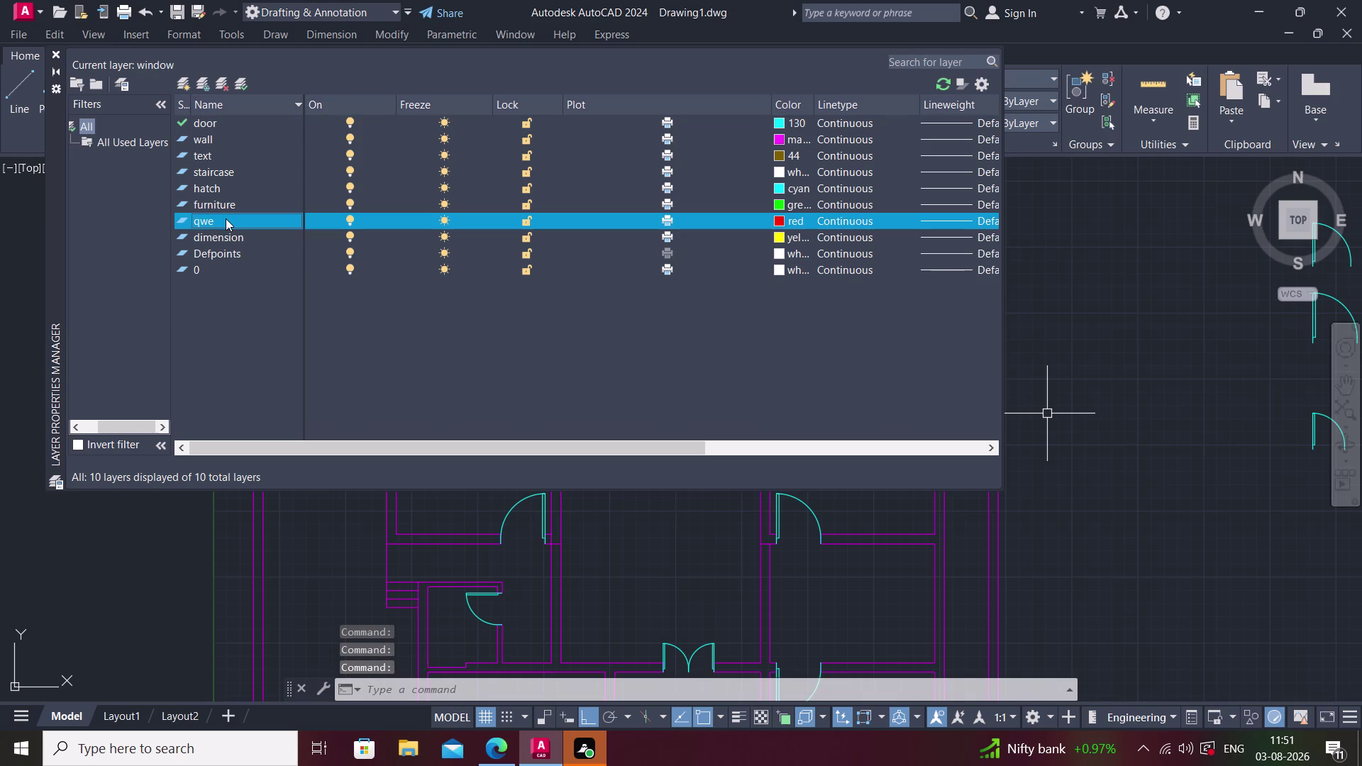
double_click(225, 218)
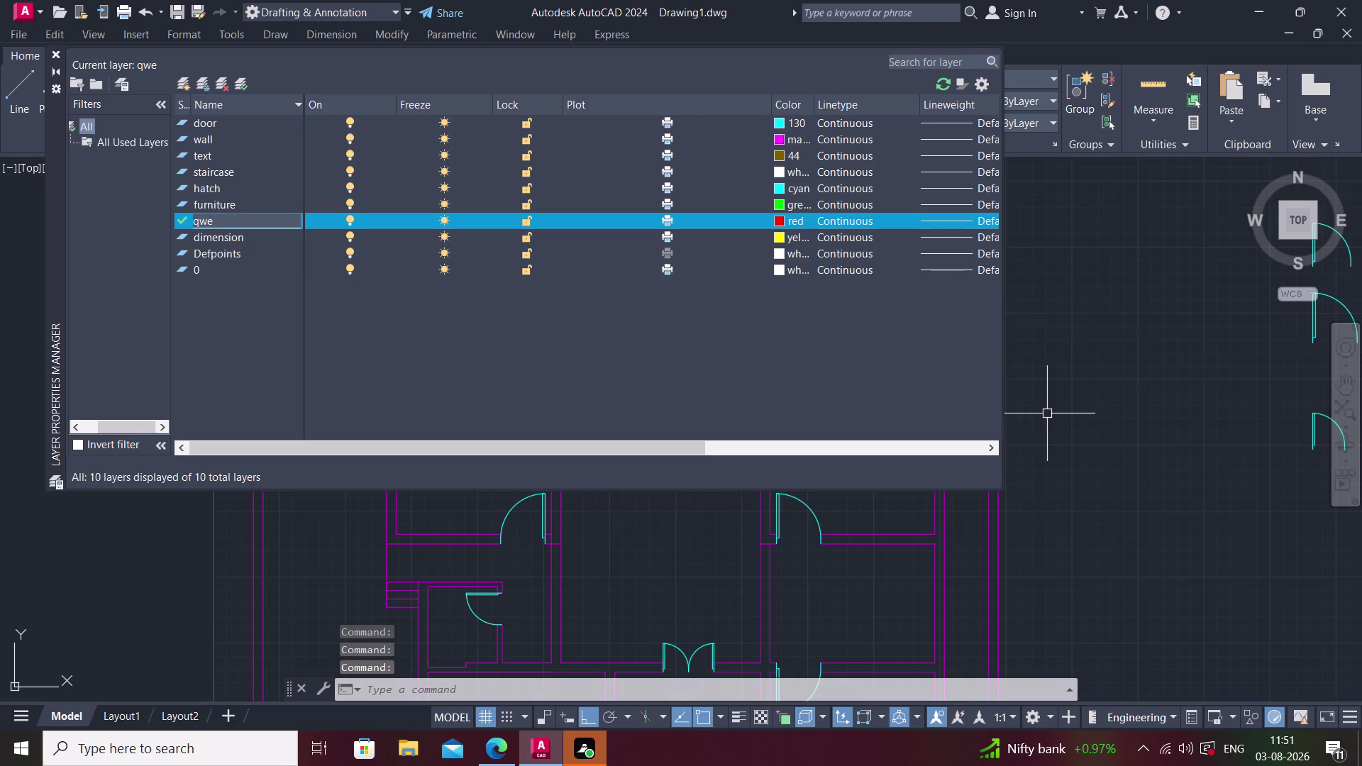
key(BackSpace)
key(BackSpace)
key(BackSpace)
key(BackSpace)
text(windo)
text(w)
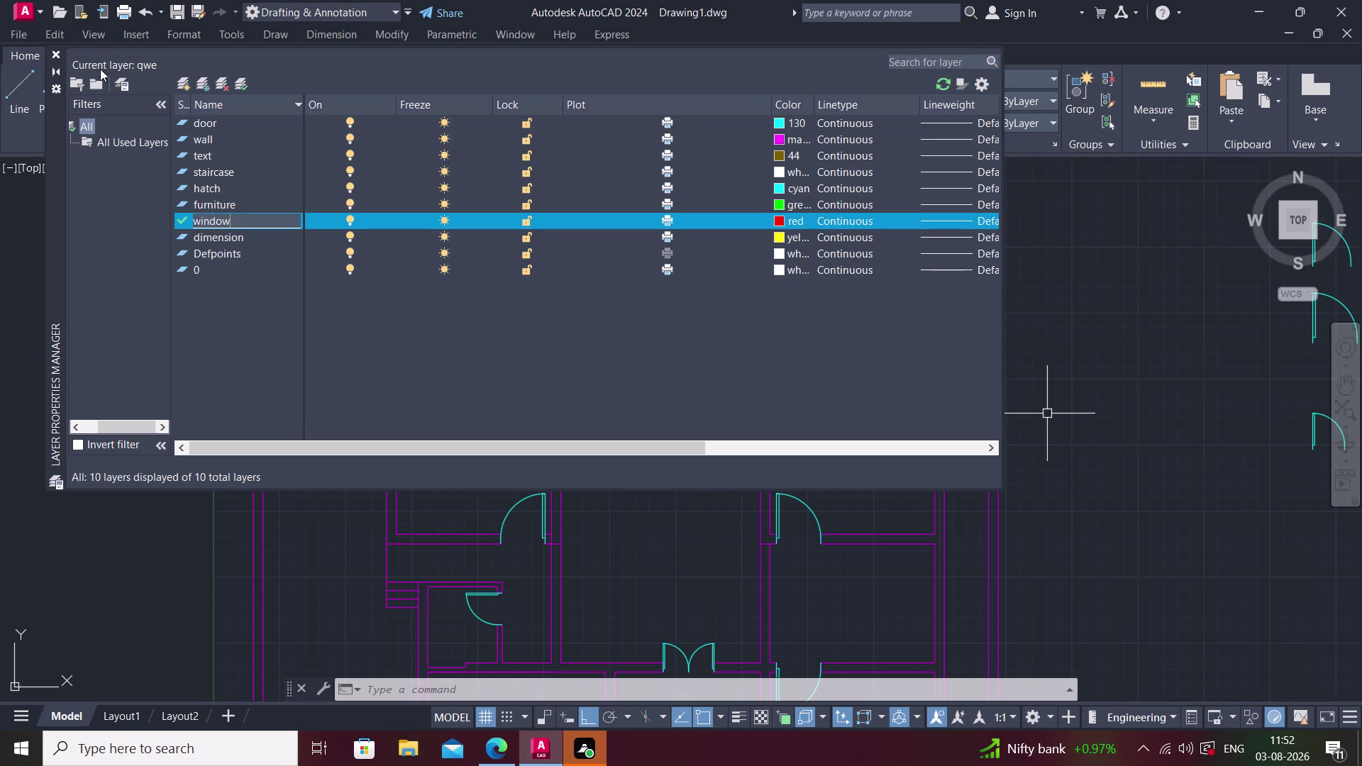
key(Return)
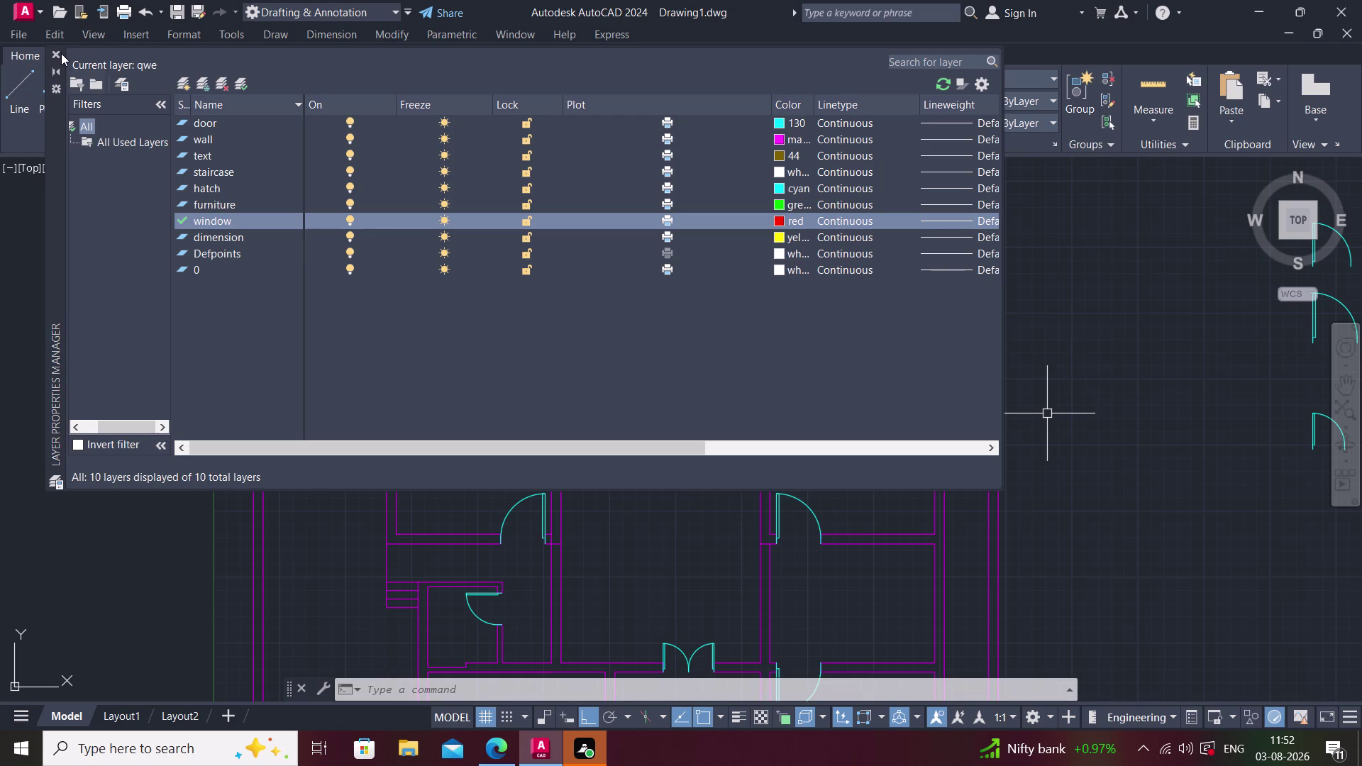
click(61, 54)
click(718, 82)
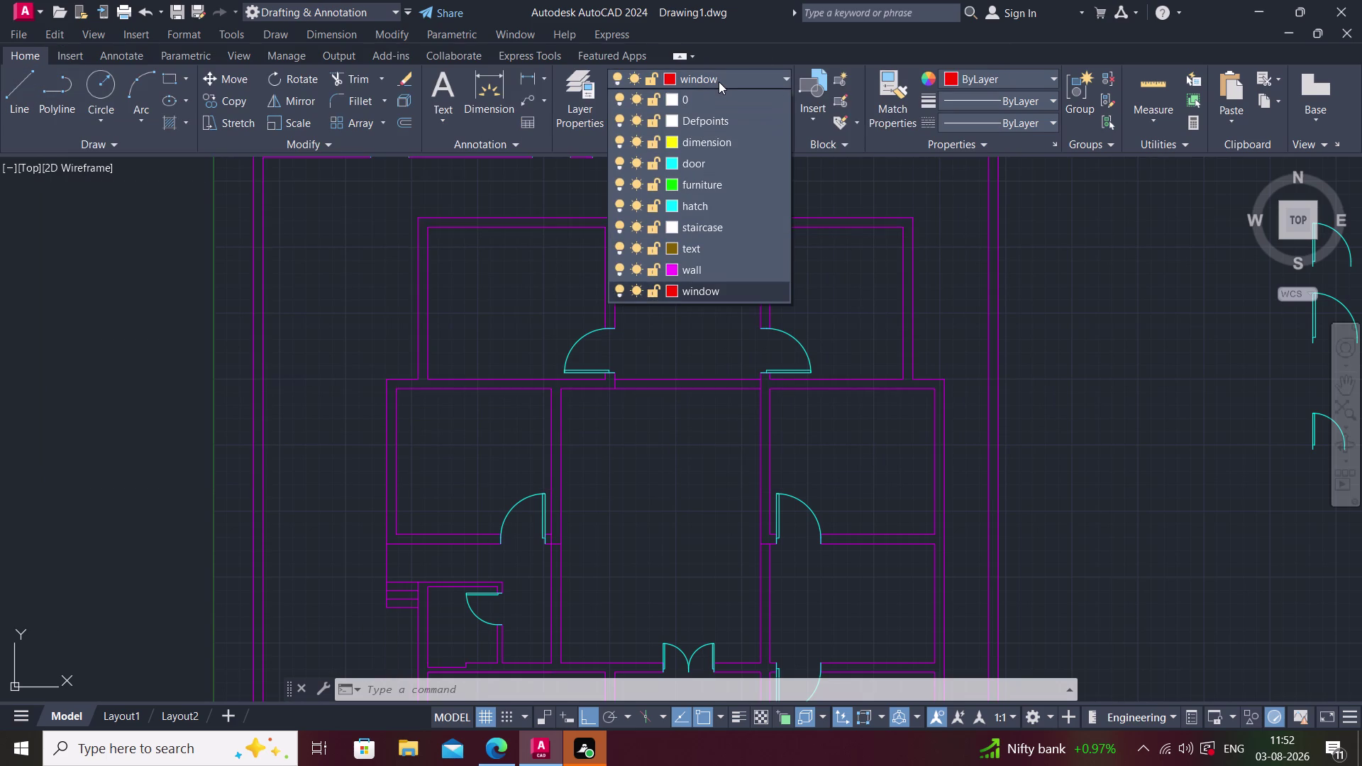
Pick door from the Layer dropdown and centre the view on the middle rooms.
click(701, 173)
middle_drag(673, 293, 594, 233)
middle_drag(468, 598, 561, 547)
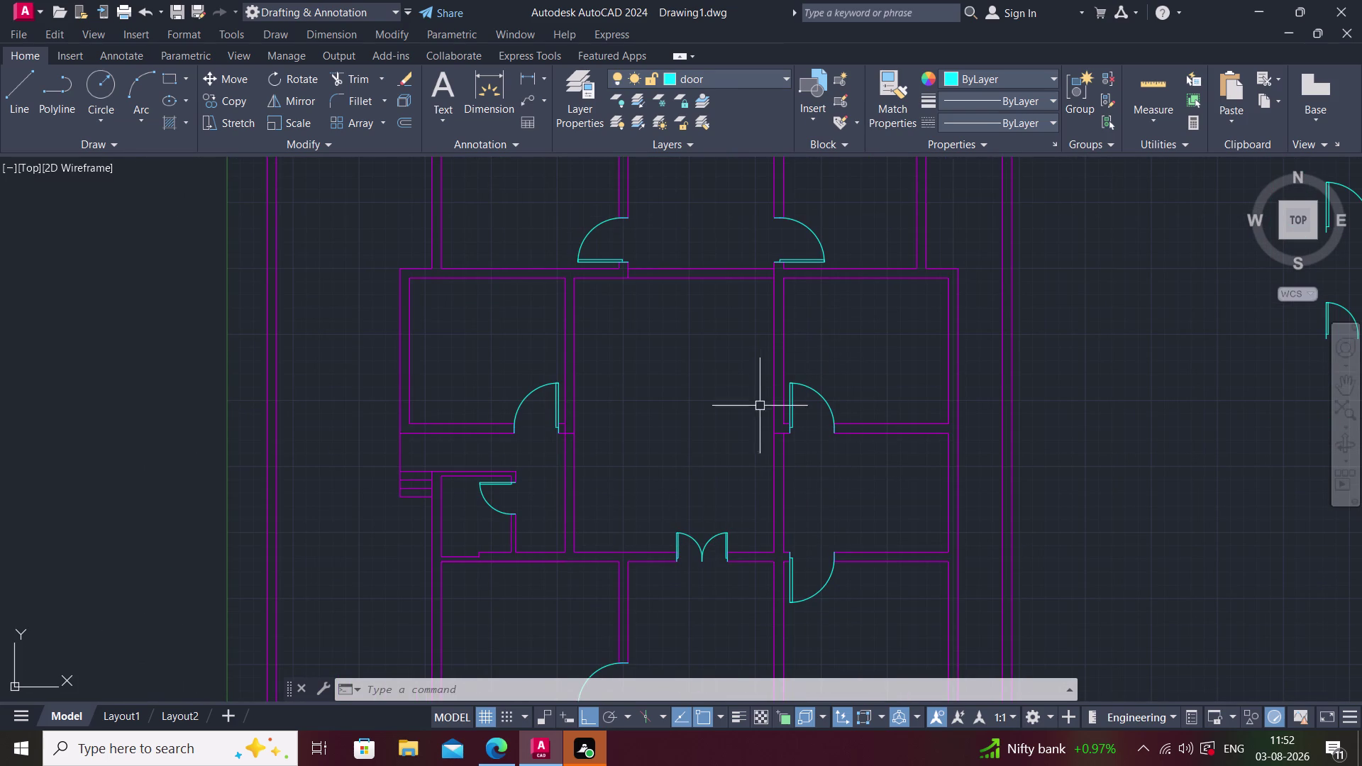
click(799, 259)
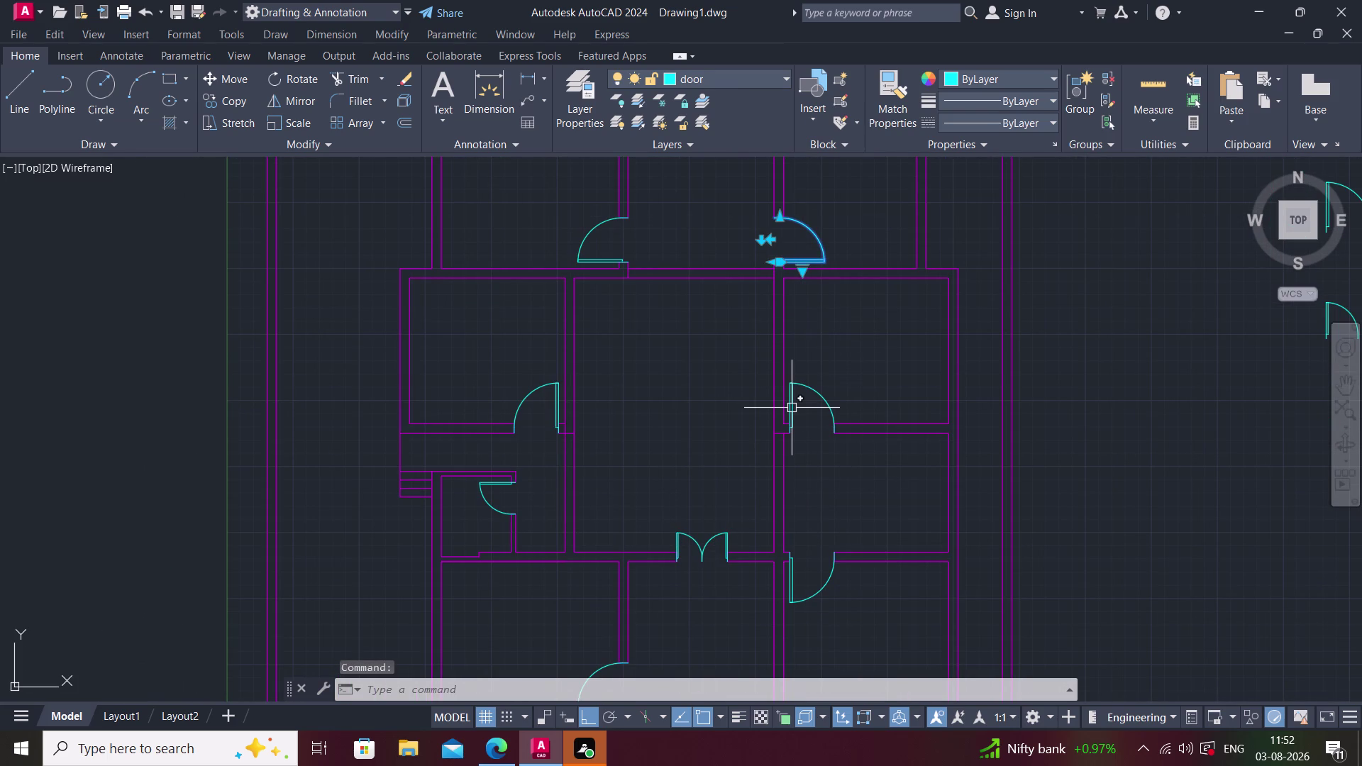
Copy the selected door from its corner to a spot near the staircase.
text(co)
key(space)
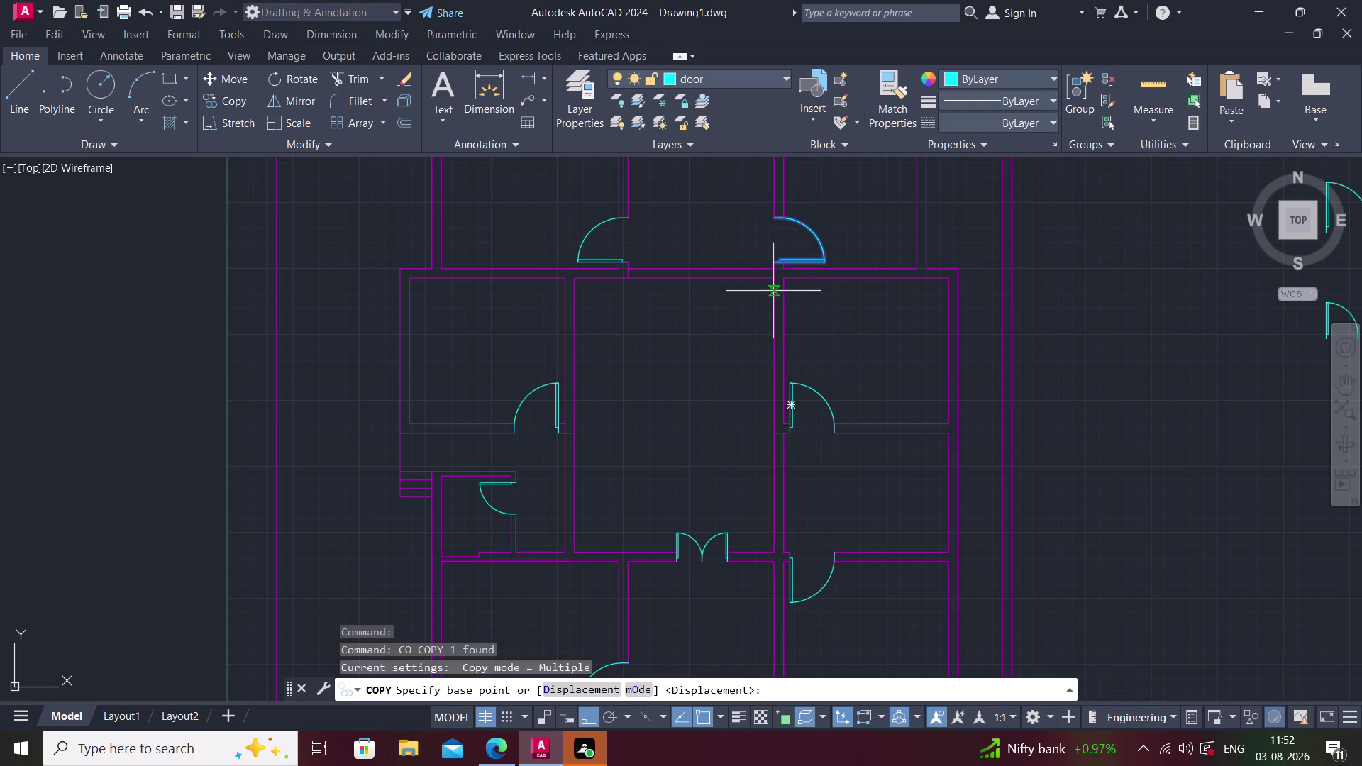
scroll(up, 3)
click(768, 298)
scroll(down, 3)
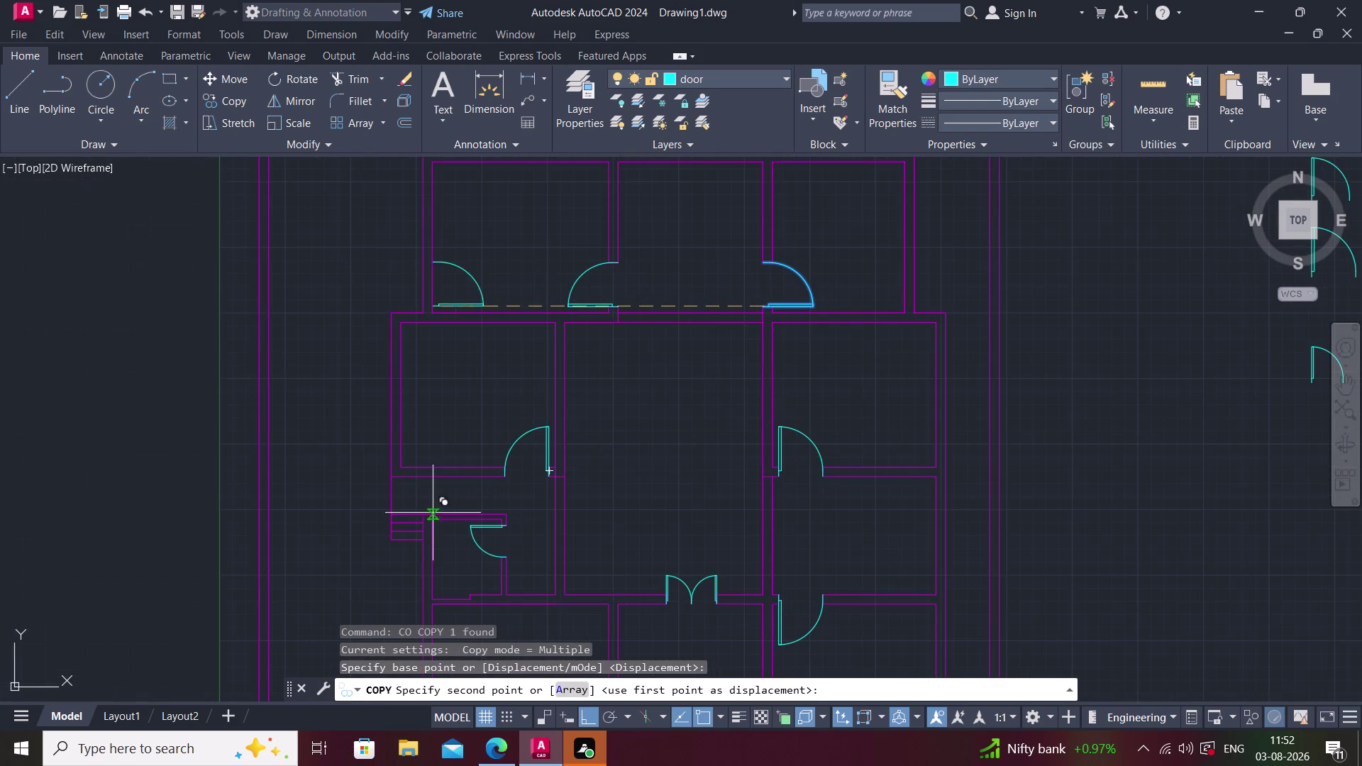
scroll(up, 3)
scroll(up, 3)
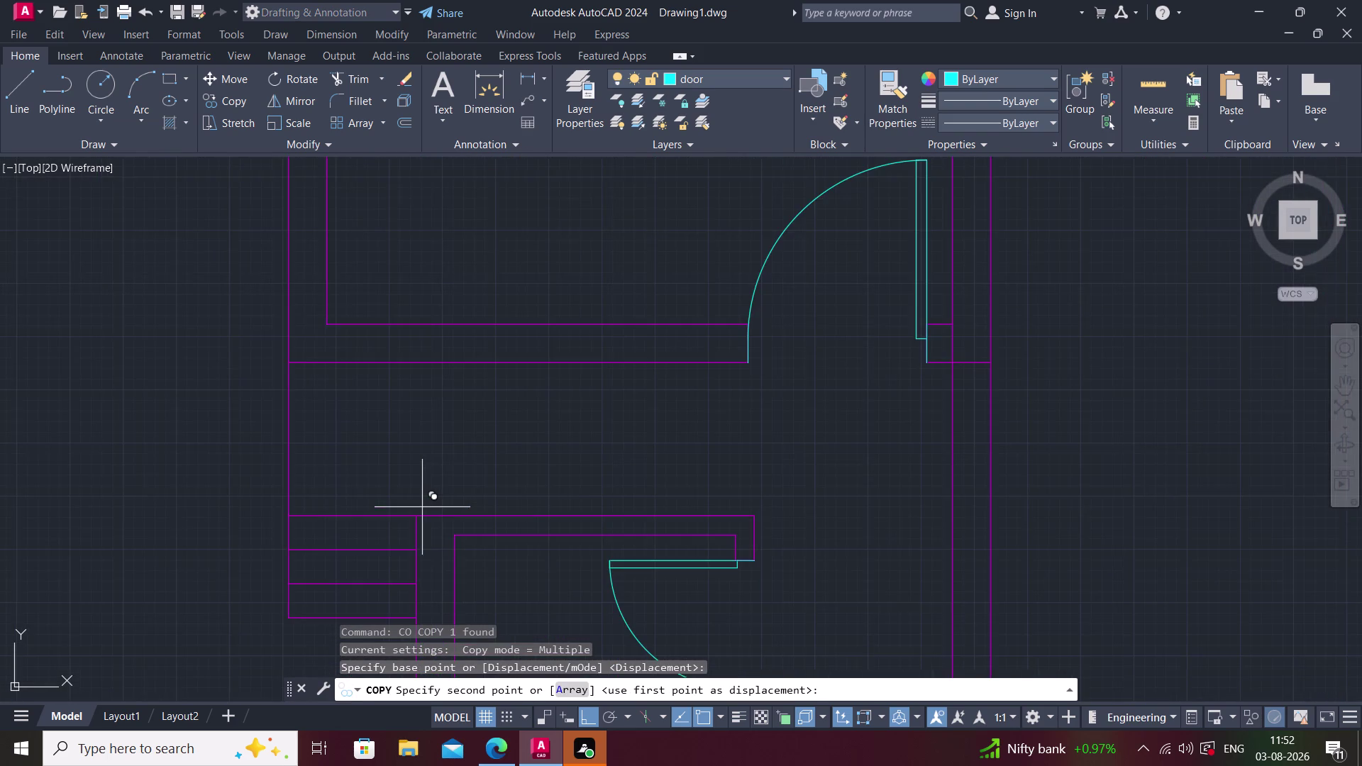
click(413, 518)
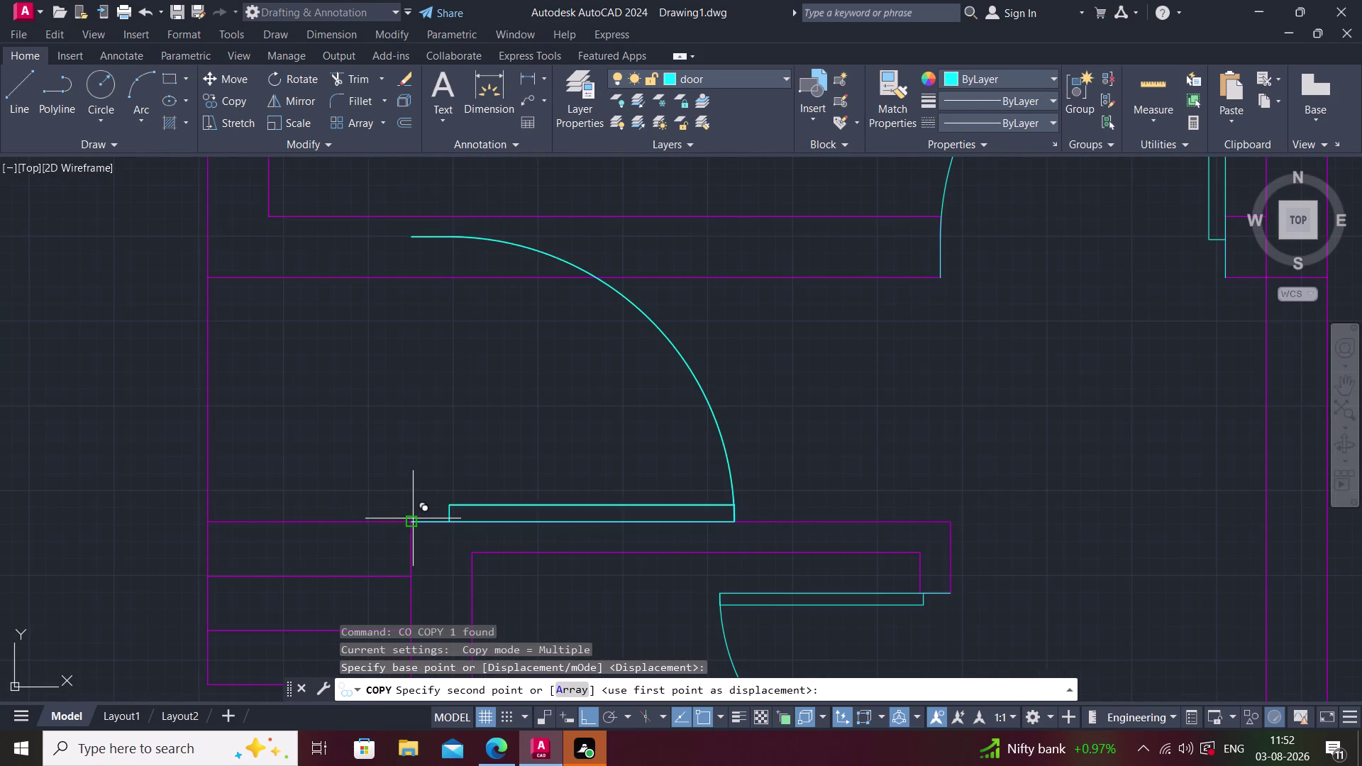
scroll(down, 3)
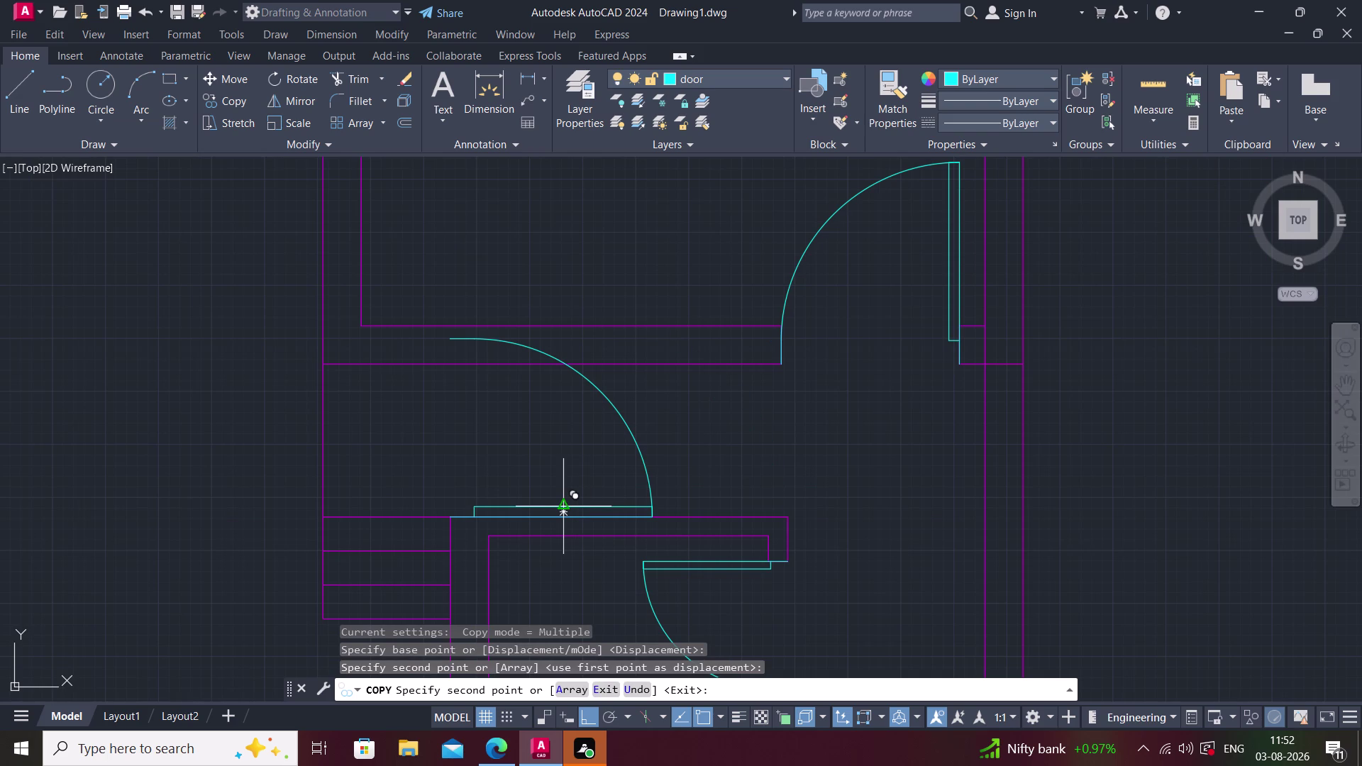
key(Escape)
Erase the unwanted door copy and frame the upper rooms of the plan.
click(618, 414)
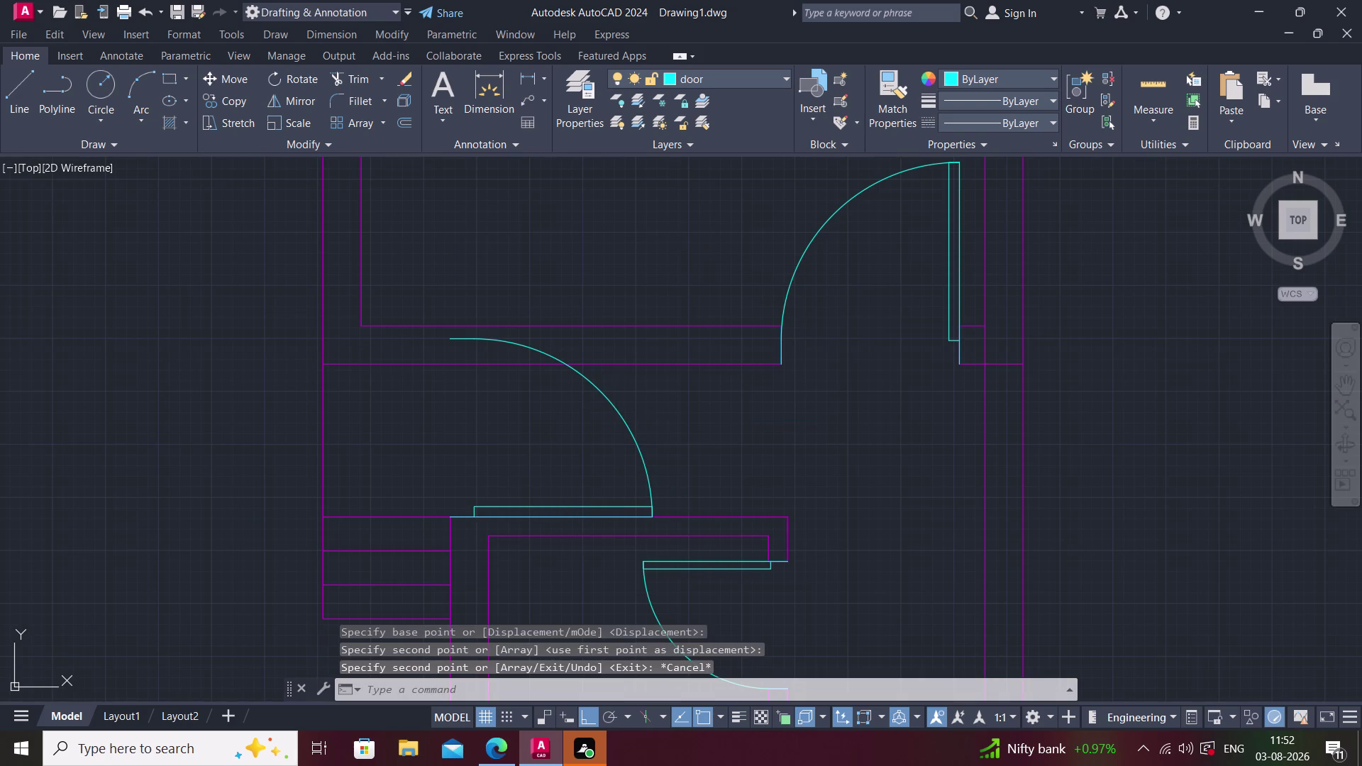
key(Delete)
middle_drag(619, 414, 517, 390)
scroll(down, 3)
middle_drag(610, 423, 606, 415)
middle_drag(618, 479, 578, 462)
scroll(down, 3)
middle_drag(588, 402, 482, 481)
middle_drag(517, 376, 487, 474)
scroll(down, 3)
middle_drag(539, 298, 556, 458)
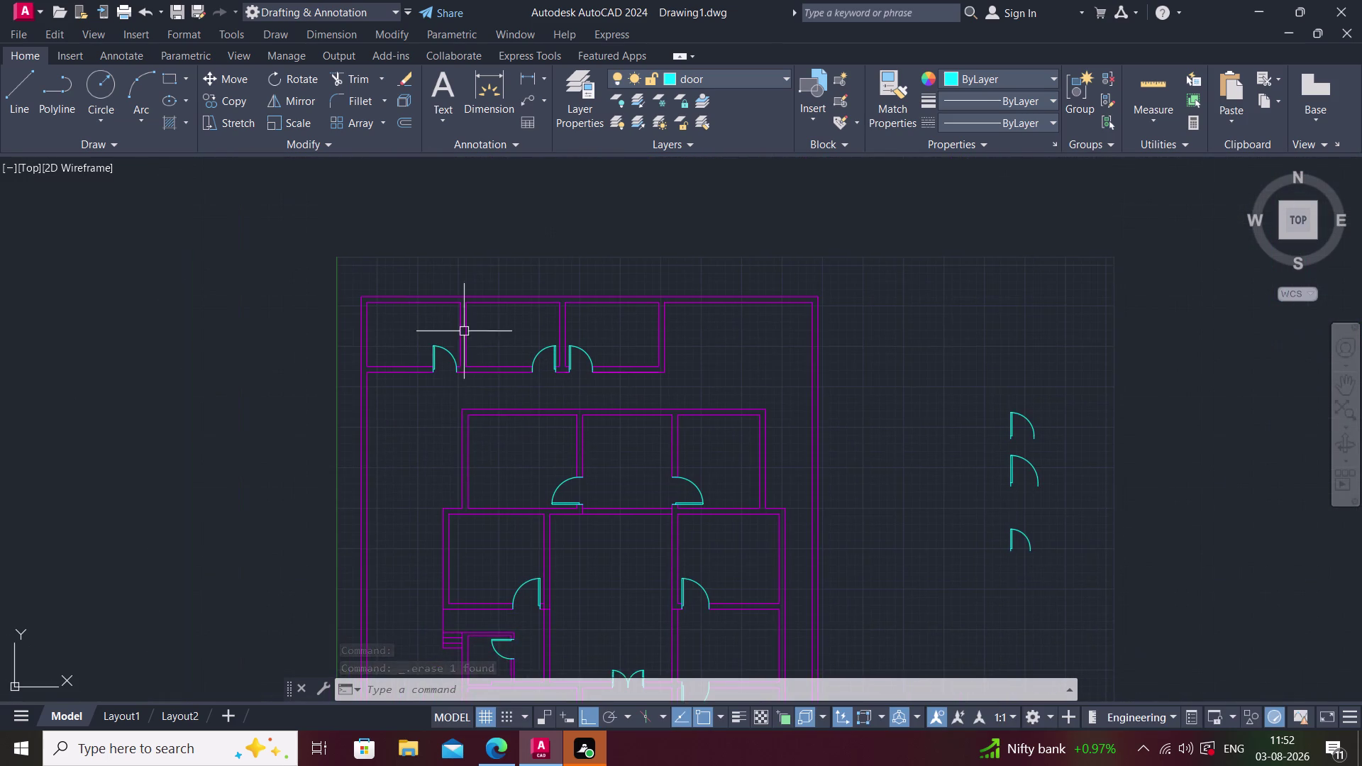
scroll(up, 3)
Start copying the top-left room's door toward the staircase with CO.
click(421, 352)
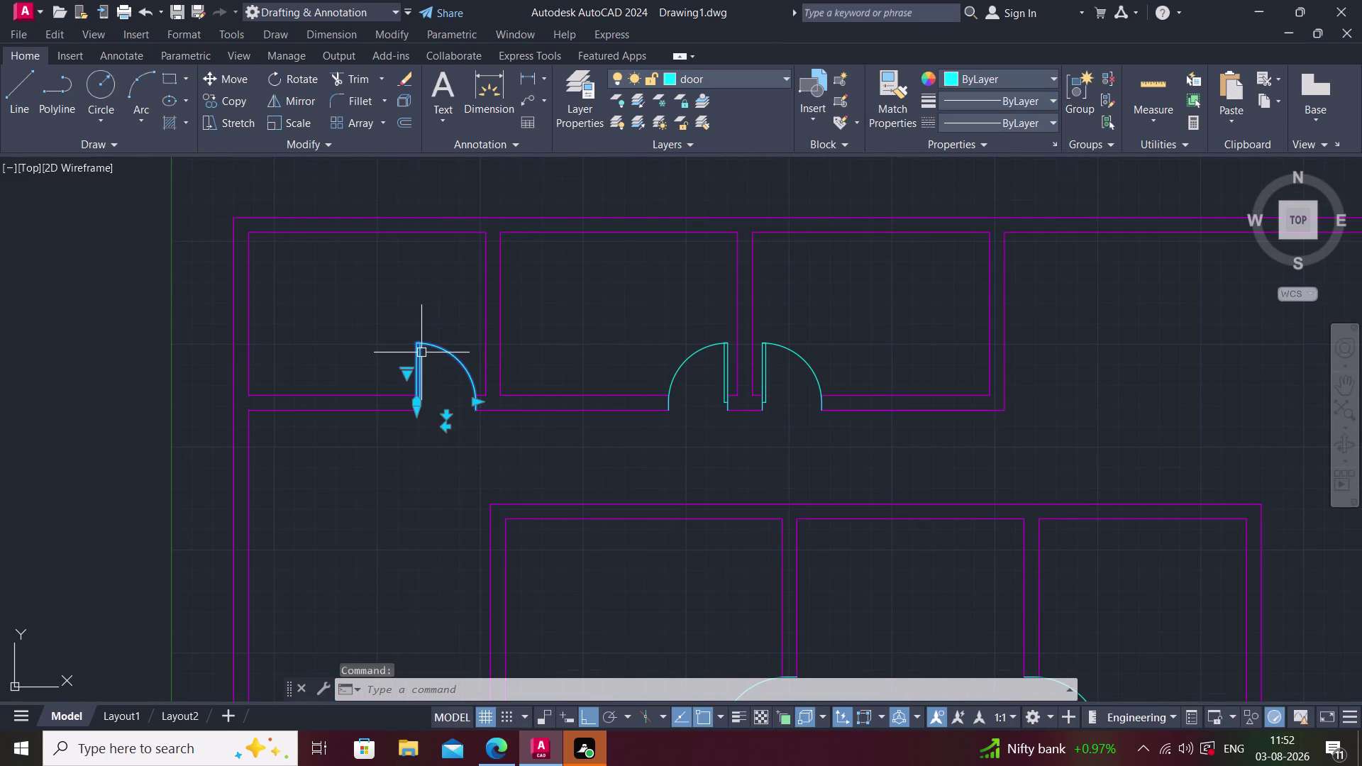
text(co)
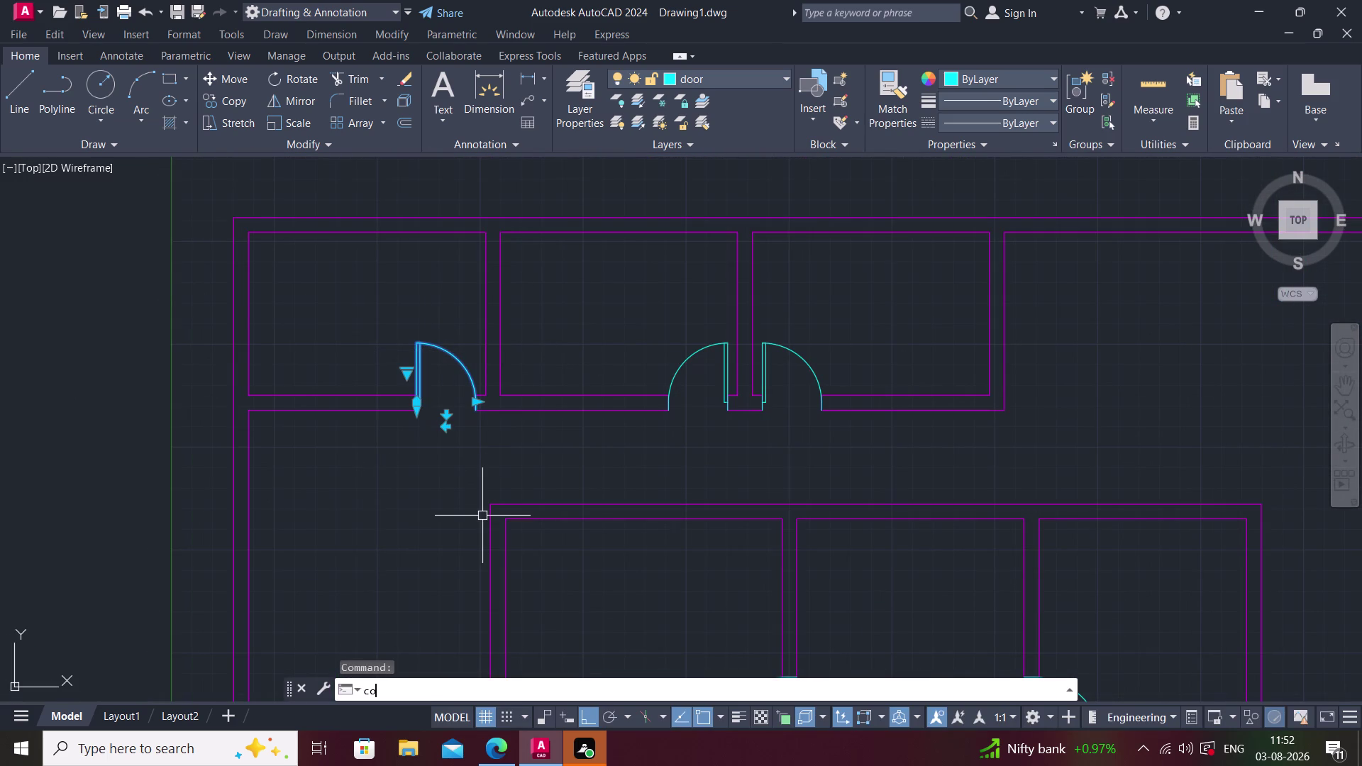
key(space)
scroll(up, 3)
click(409, 399)
scroll(down, 3)
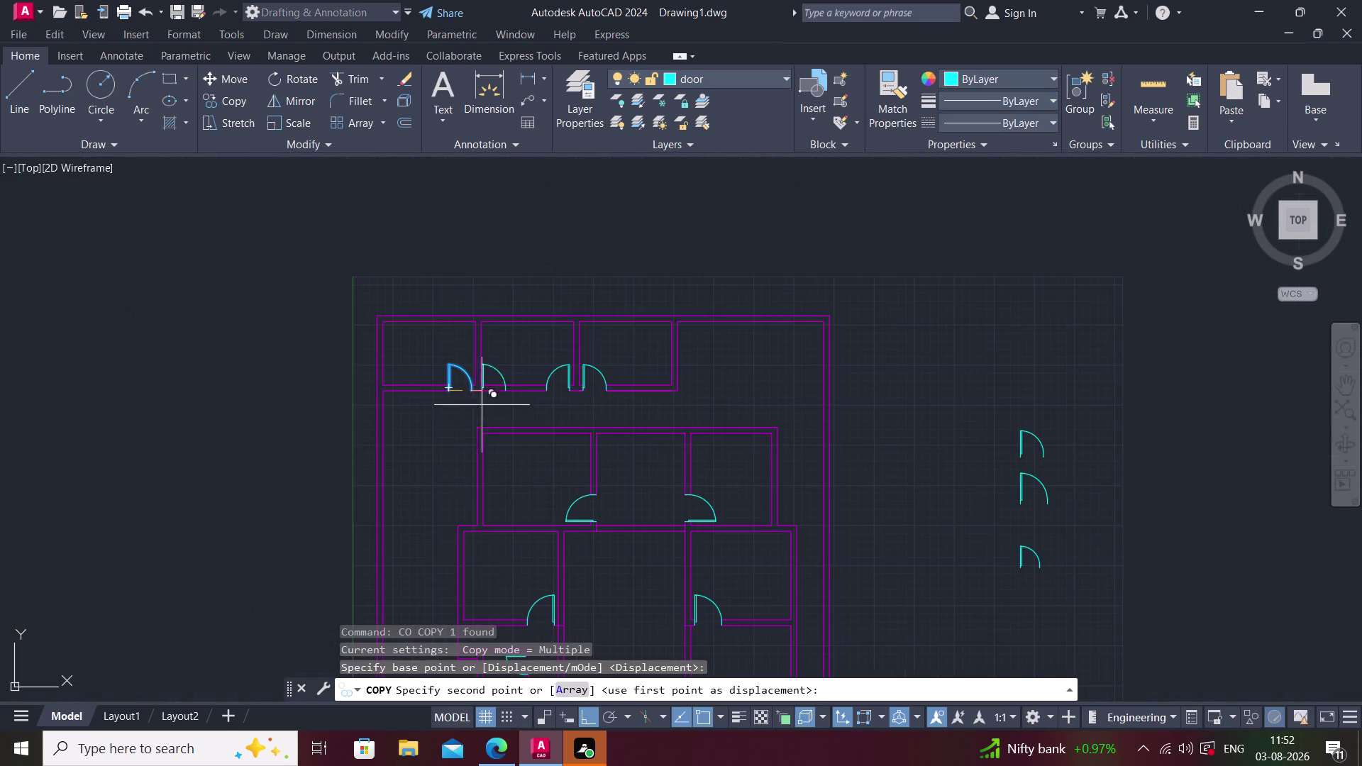
middle_drag(466, 622, 481, 404)
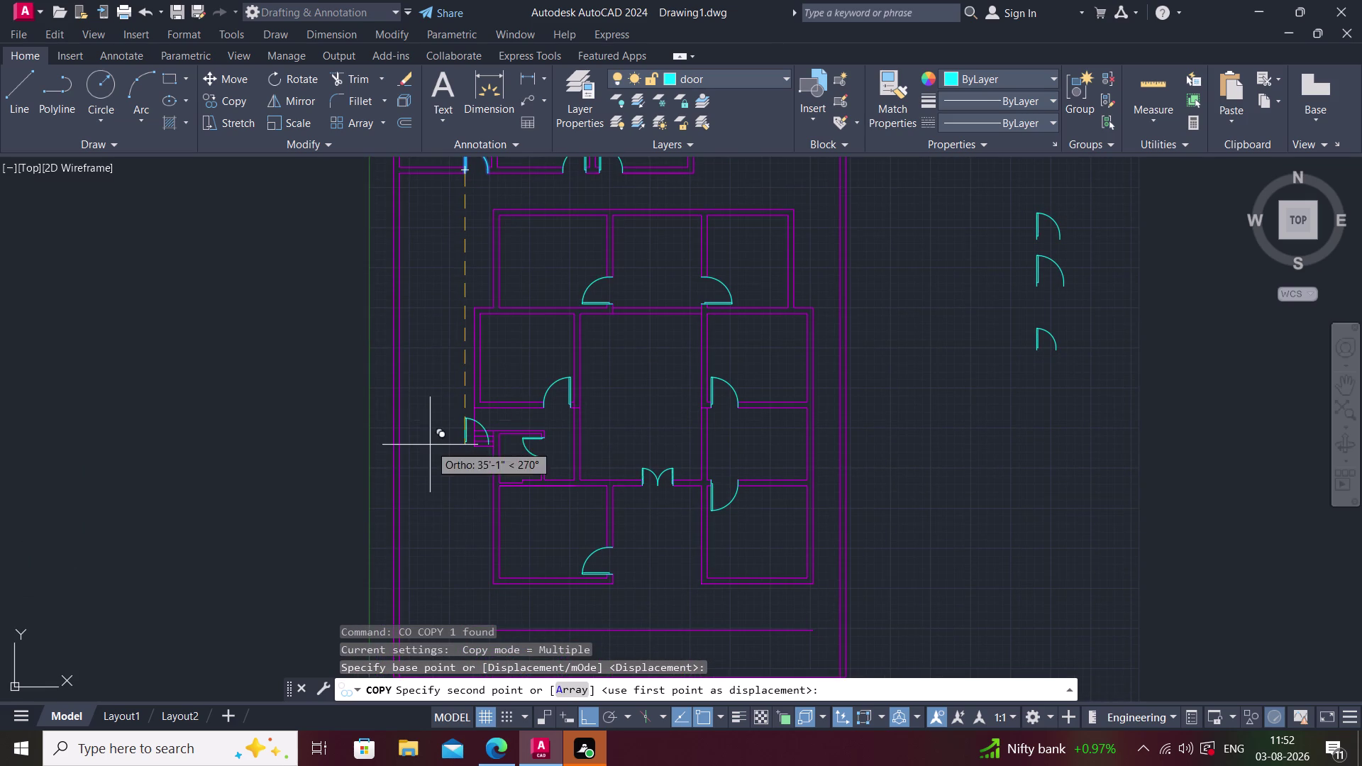
Place the door copy beside the staircase and rotate it so it swings downward.
click(427, 432)
key(Escape)
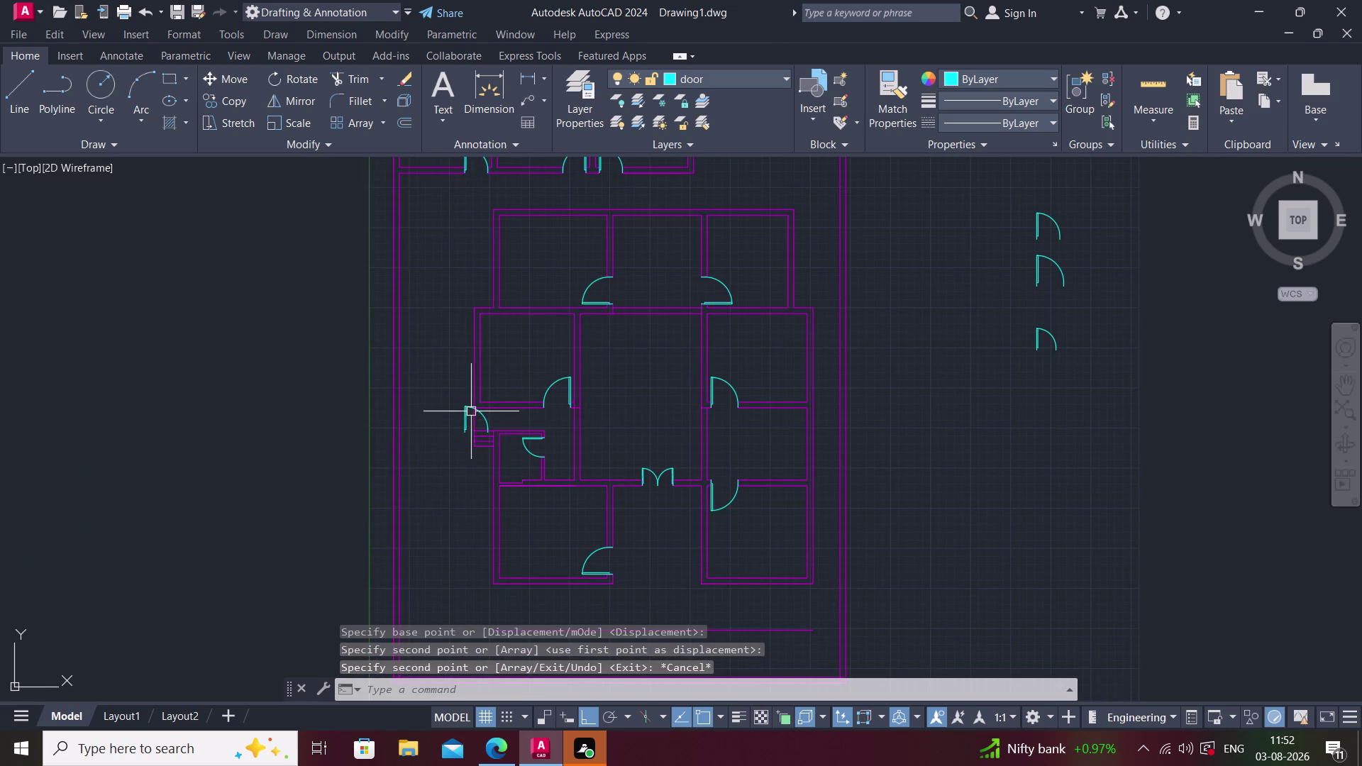
click(464, 409)
key(r)
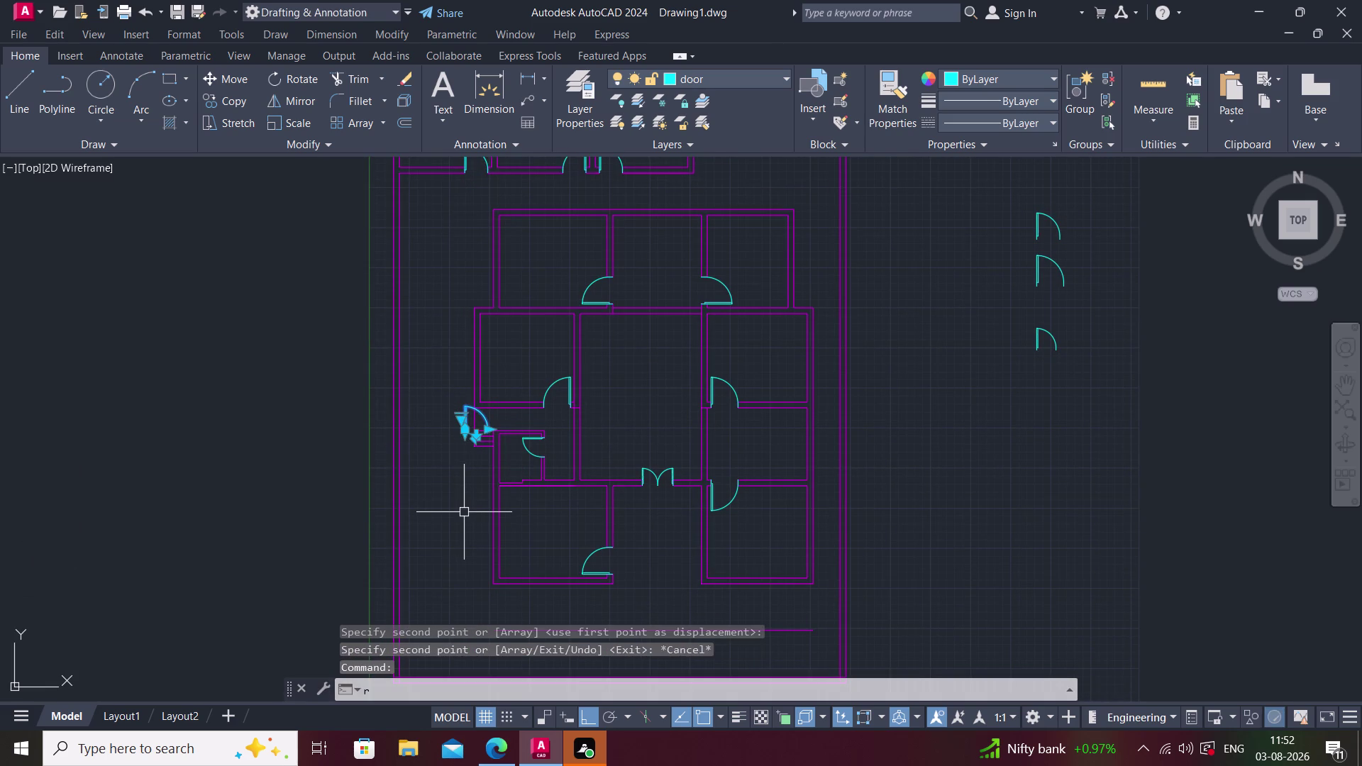
text(o)
key(space)
scroll(up, 3)
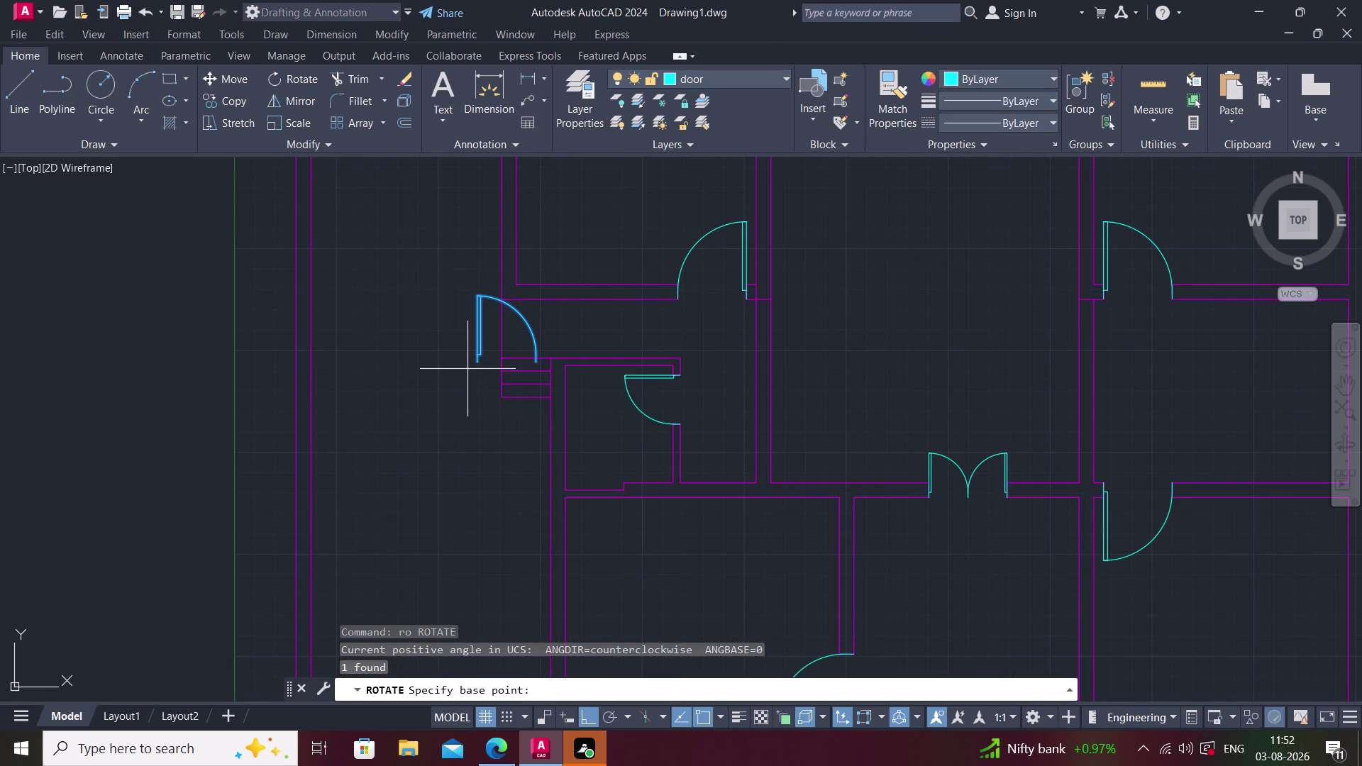
click(473, 366)
click(434, 610)
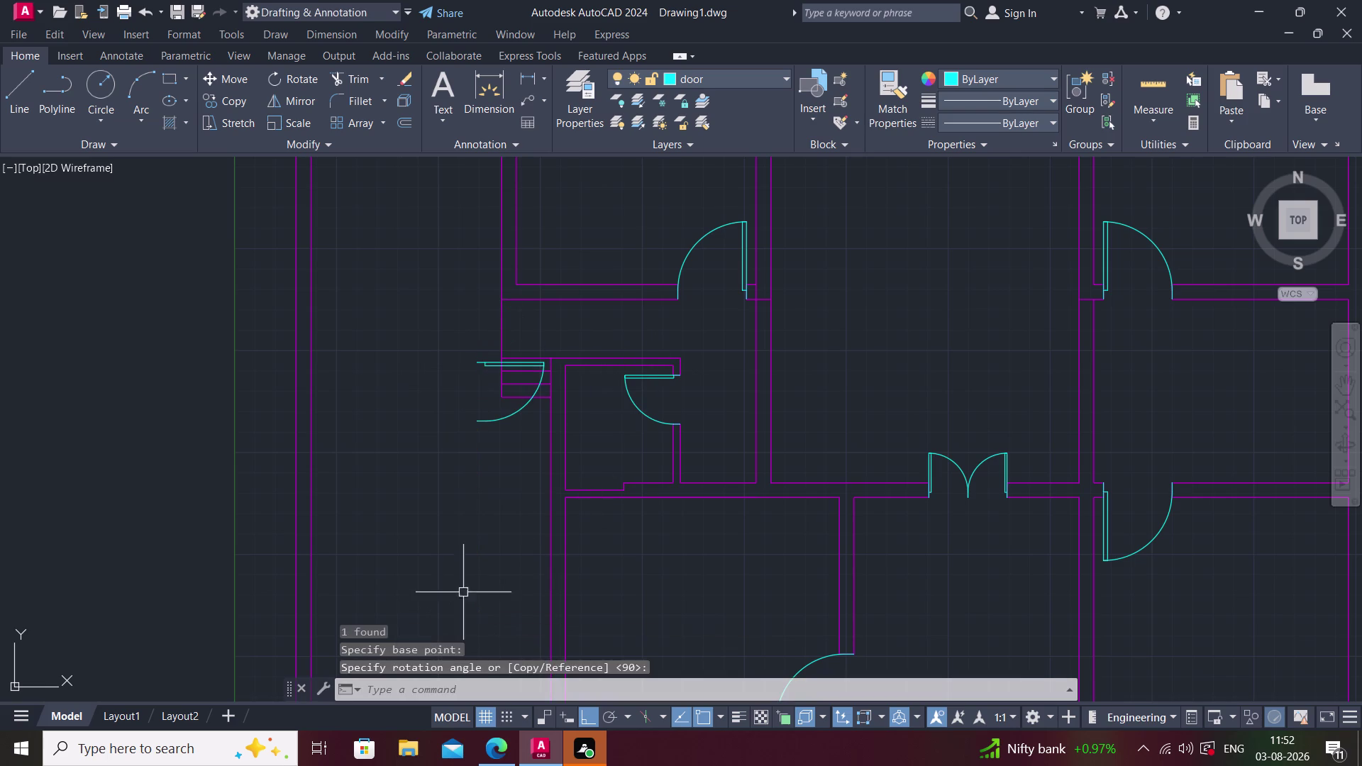
key(Escape)
Reselect the rotated door and abandon a move and a second rotation attempt.
click(481, 362)
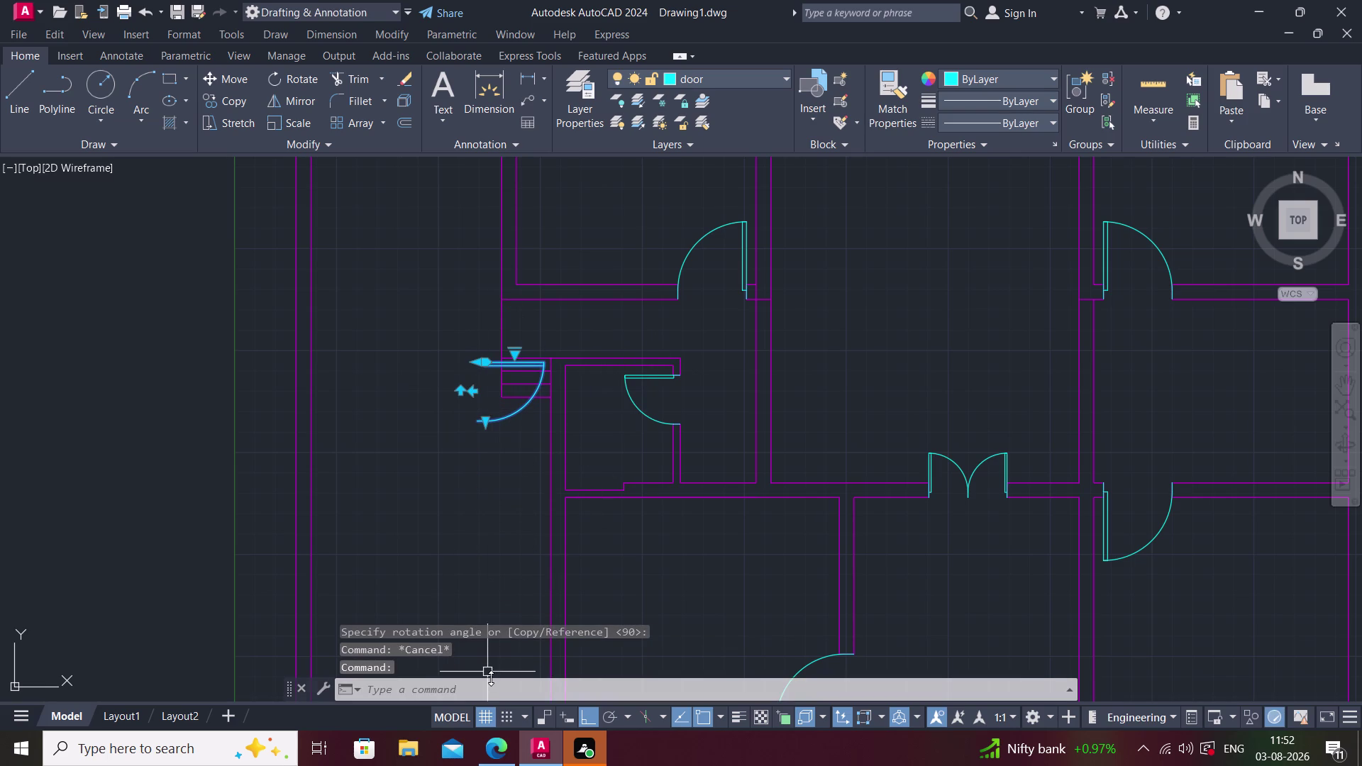
text(m)
key(space)
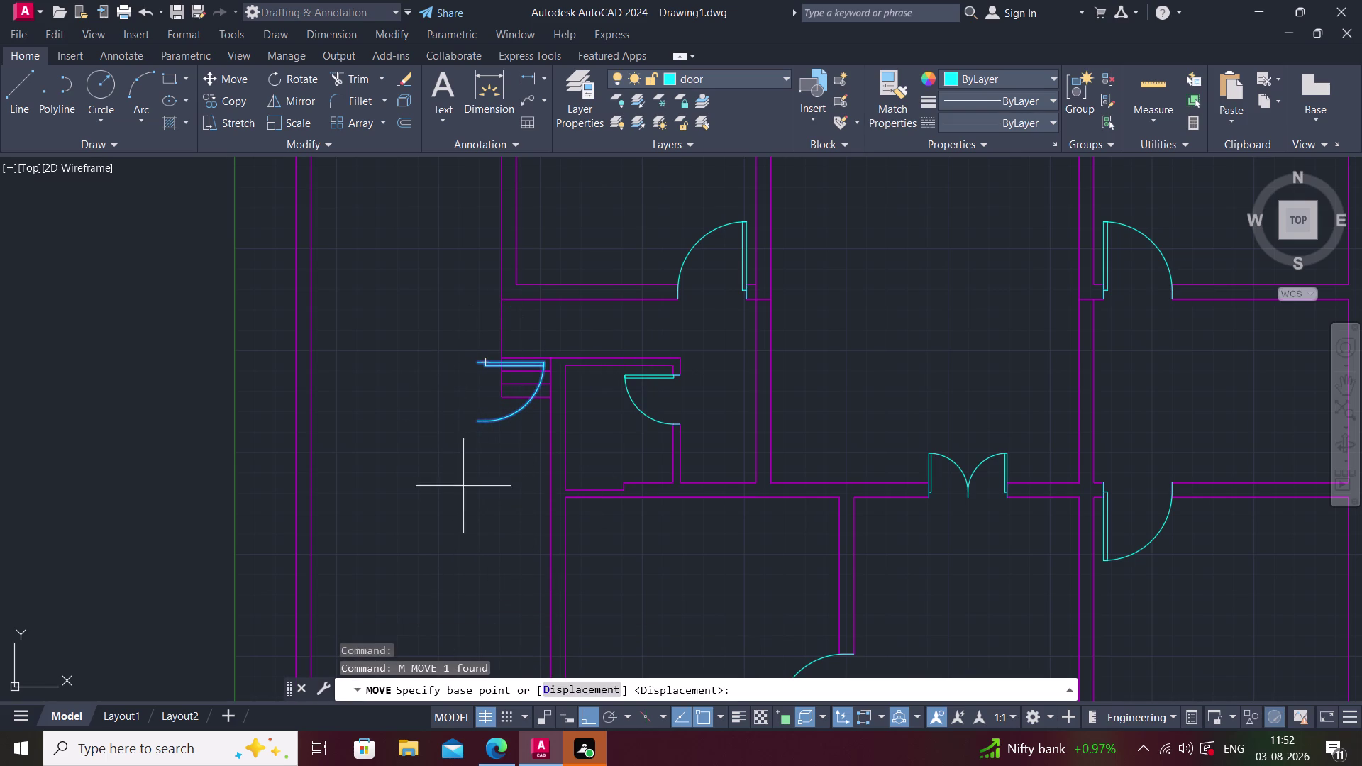
key(Escape)
click(484, 364)
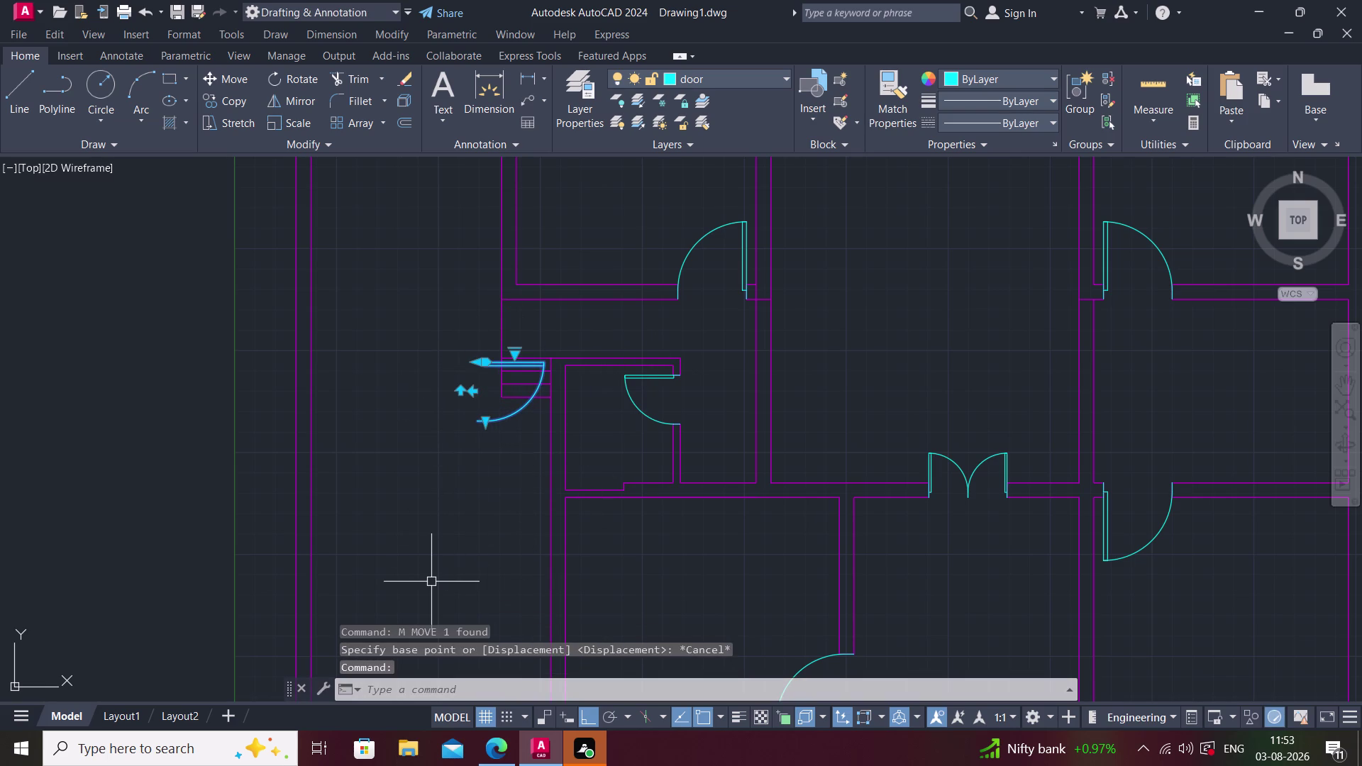
text(ro)
key(space)
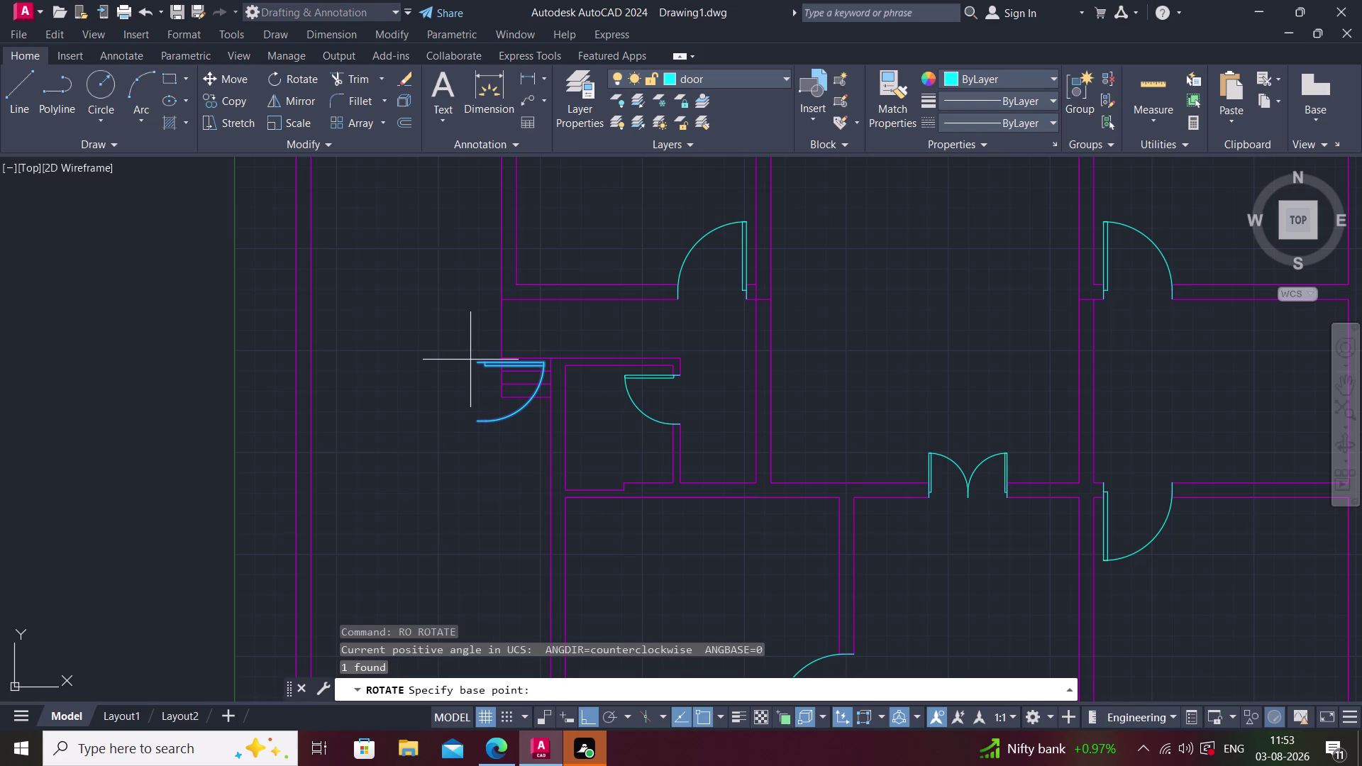
click(475, 358)
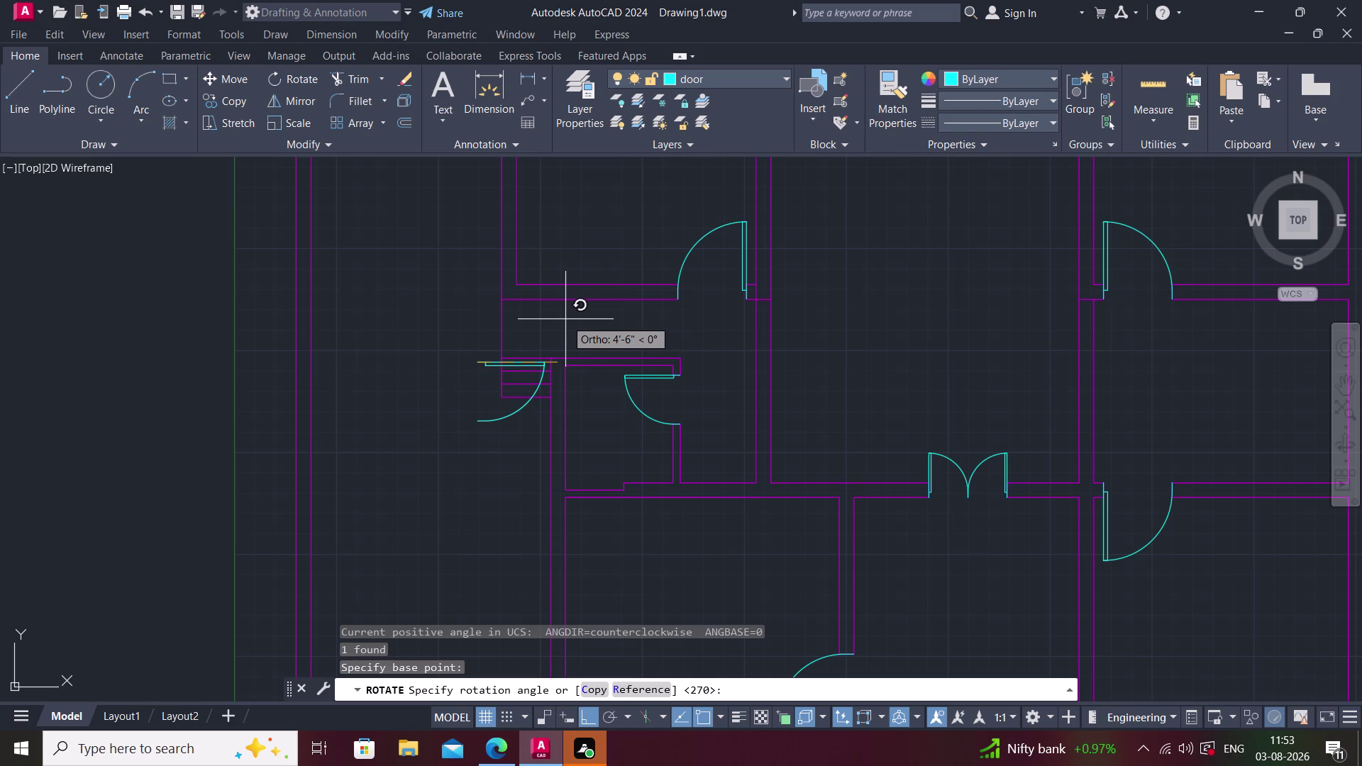
key(Escape)
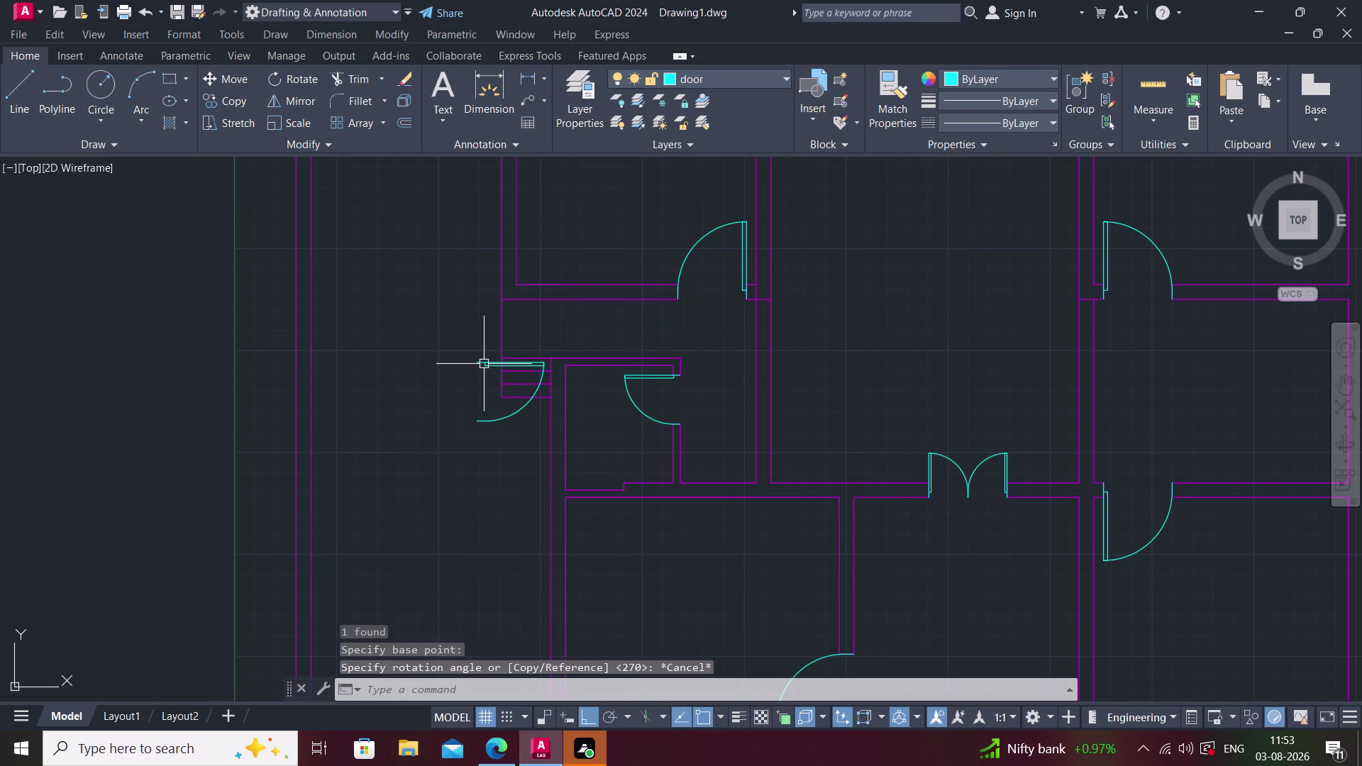
Select the door by the staircase and start mirroring it with MI.
click(483, 364)
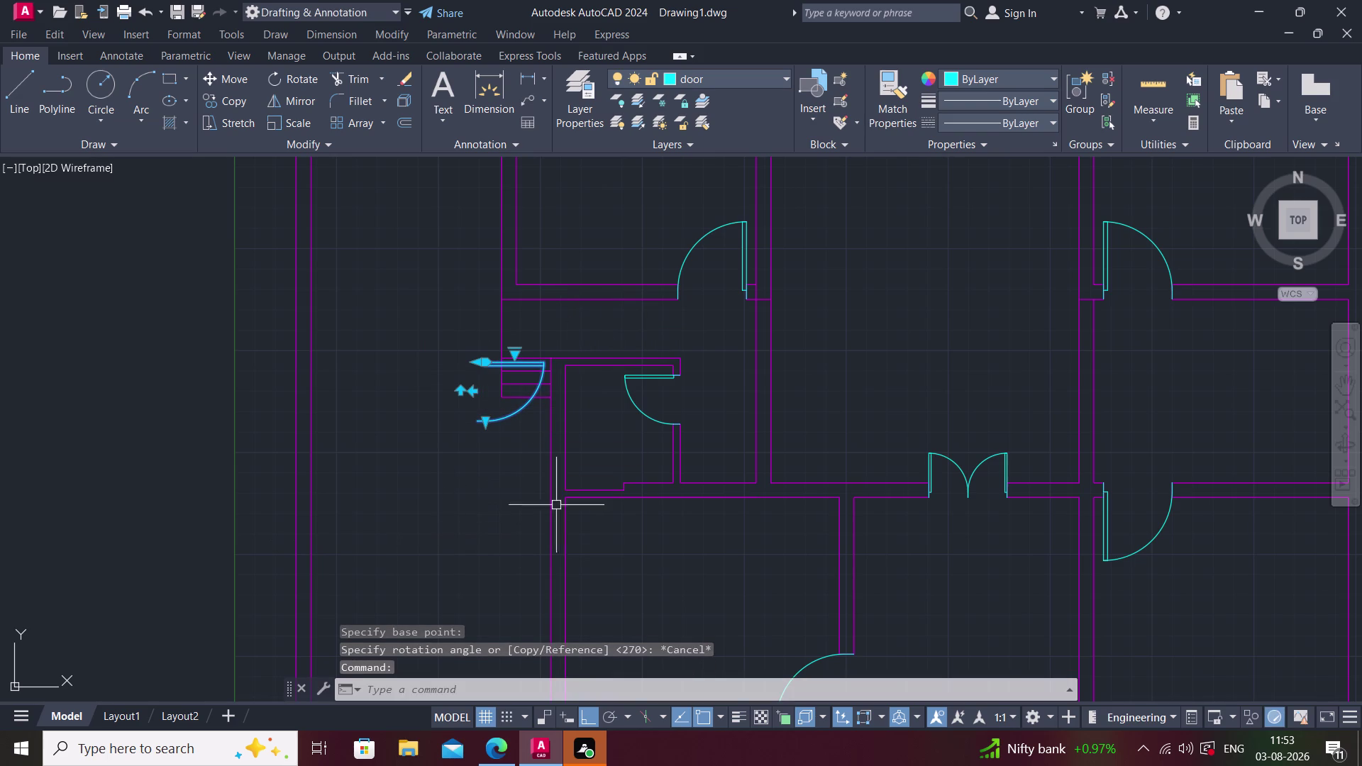
key(Escape)
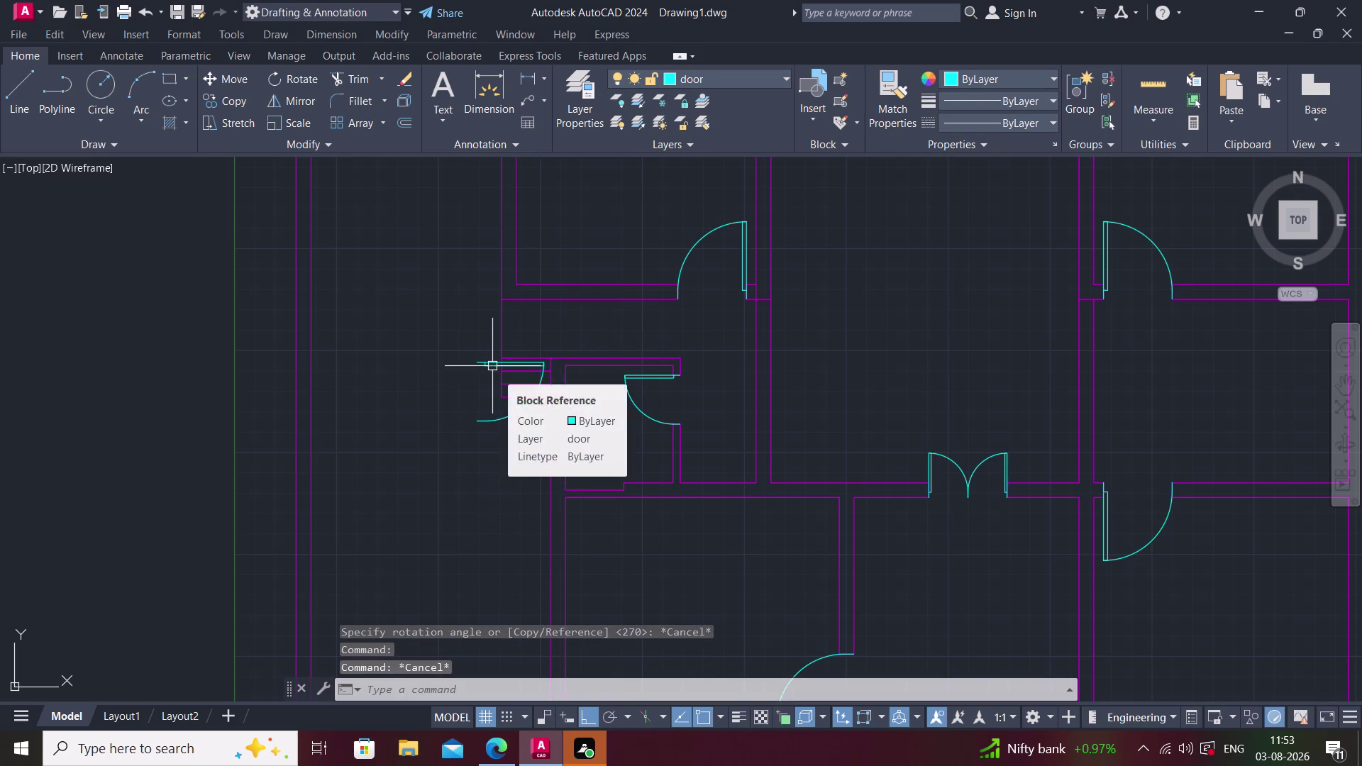
click(486, 367)
key(m)
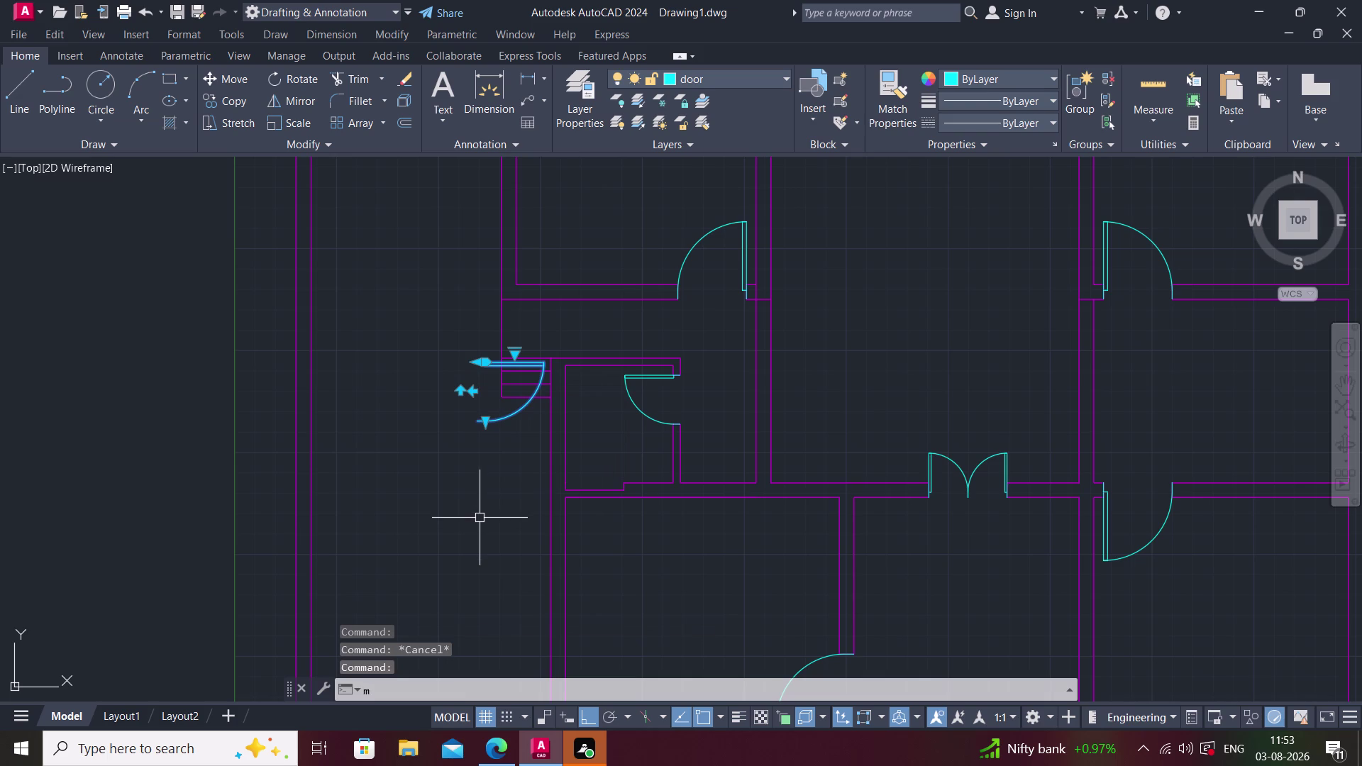
key(i)
key(space)
Mirror the door across a two-point line, discarding the original.
click(475, 361)
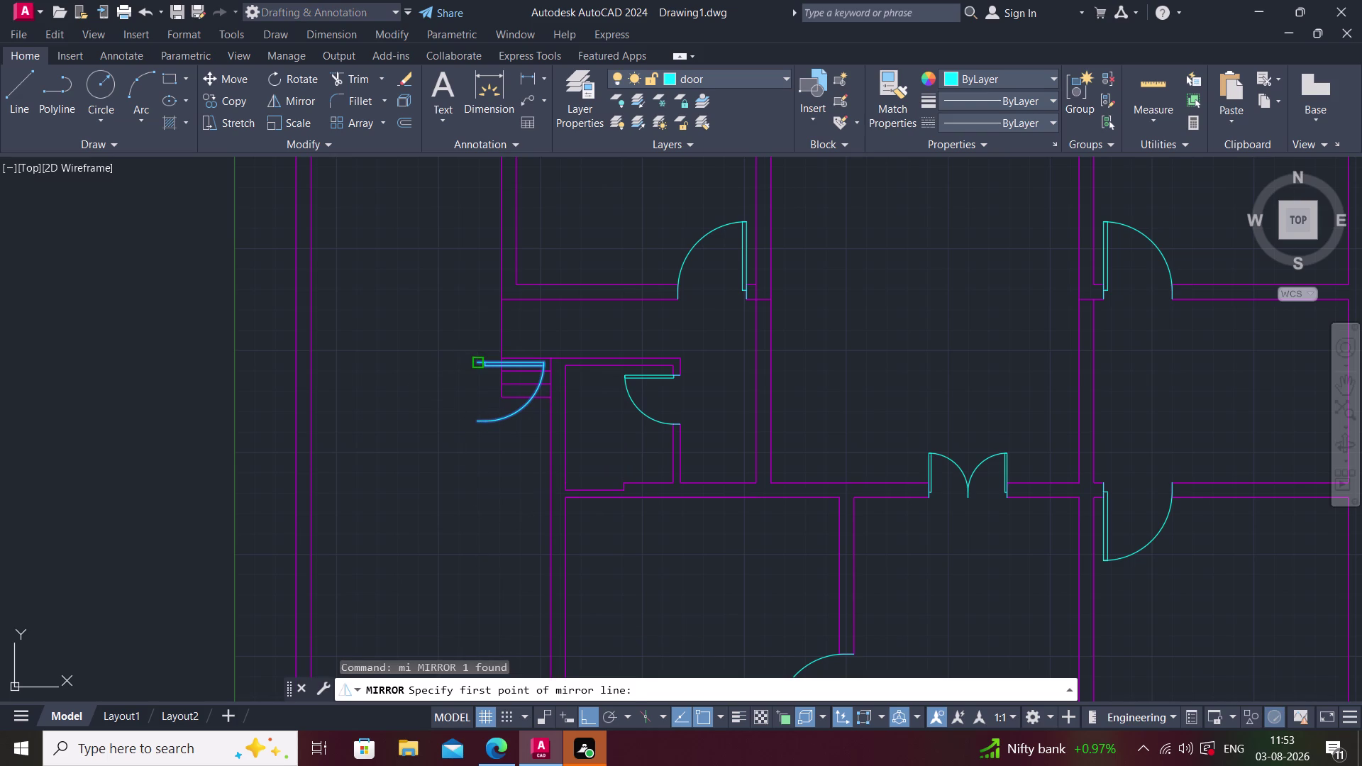
click(701, 336)
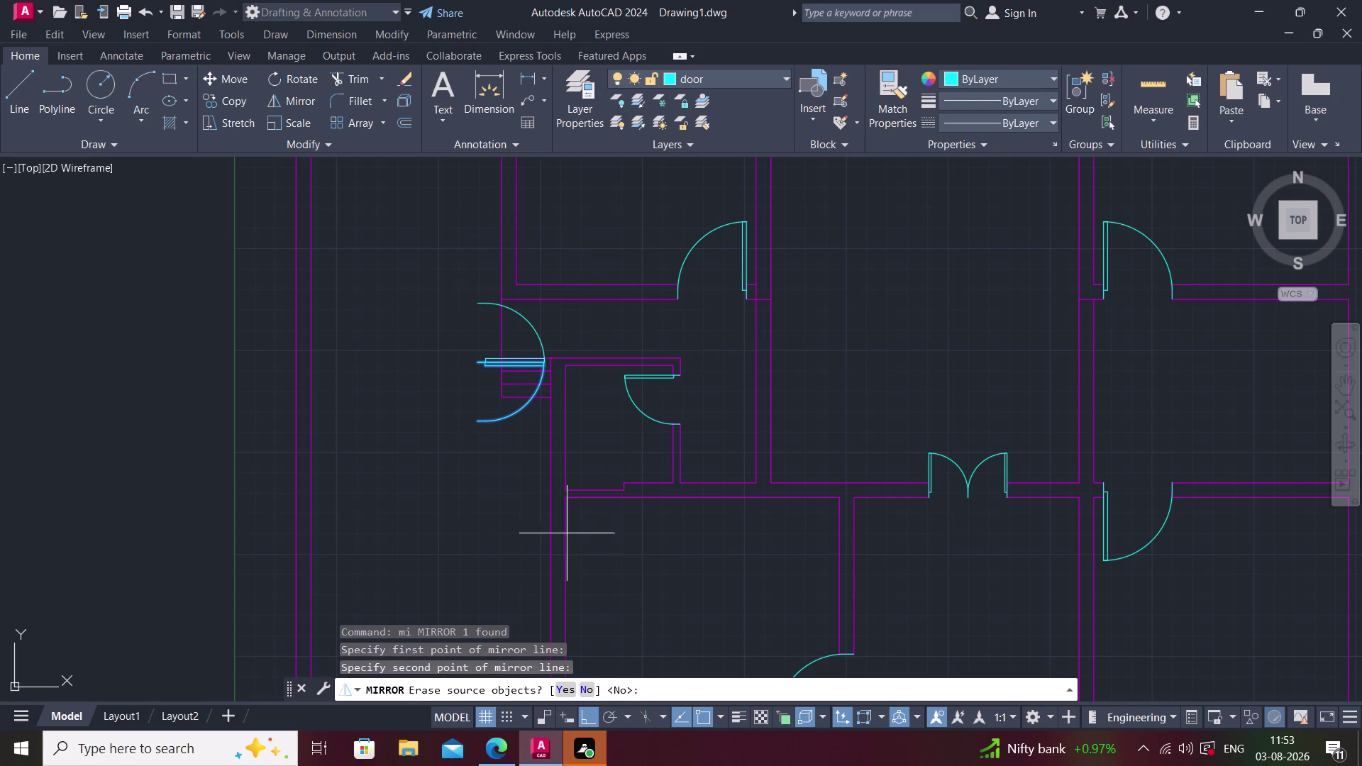
click(559, 690)
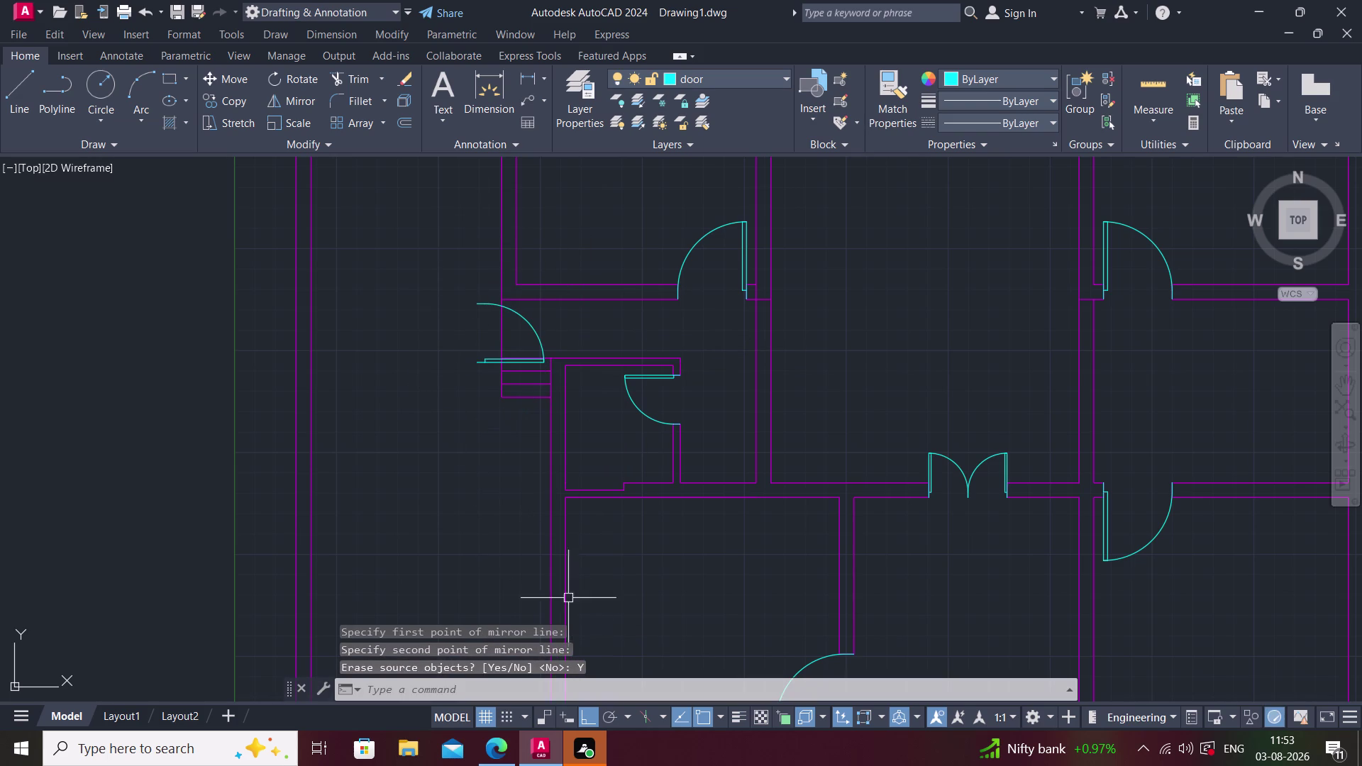
Move the flipped door from its corner into the wall opening.
click(484, 361)
key(m)
key(space)
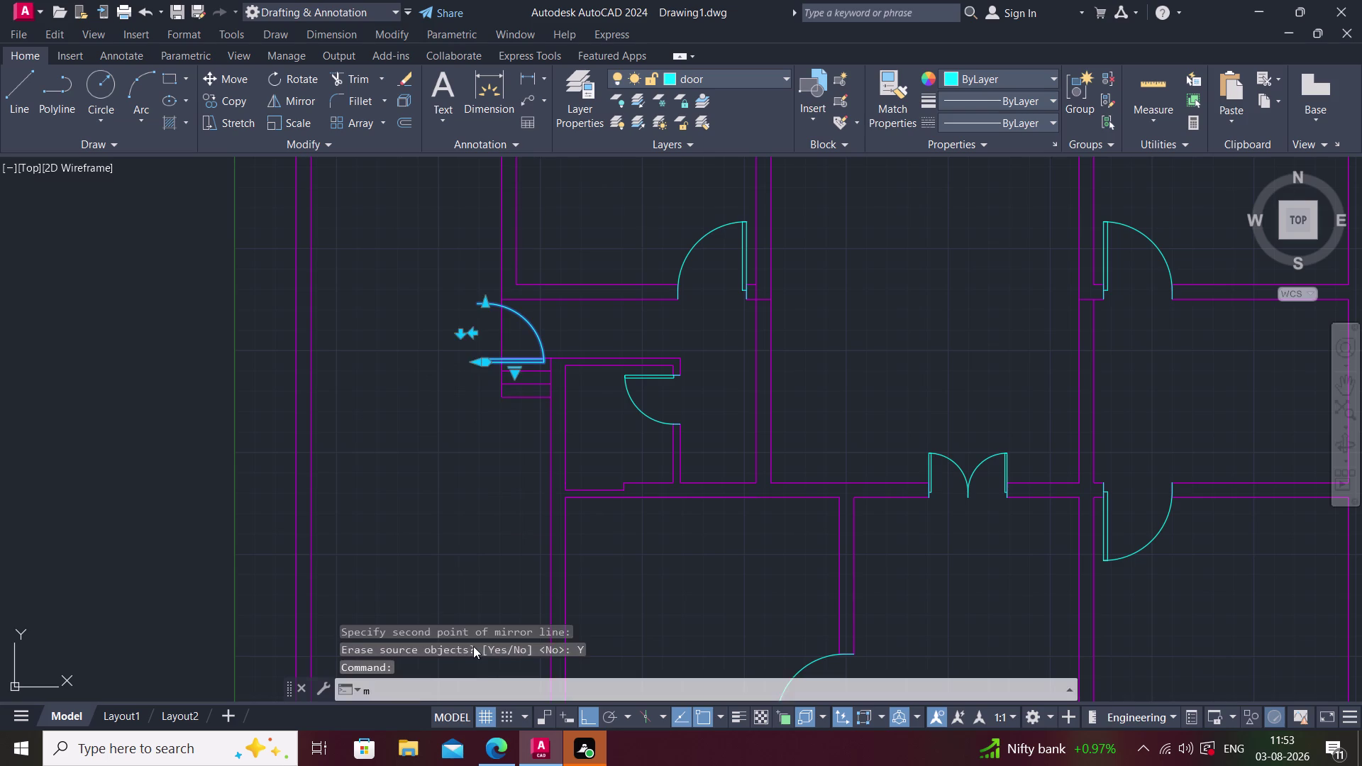
scroll(up, 3)
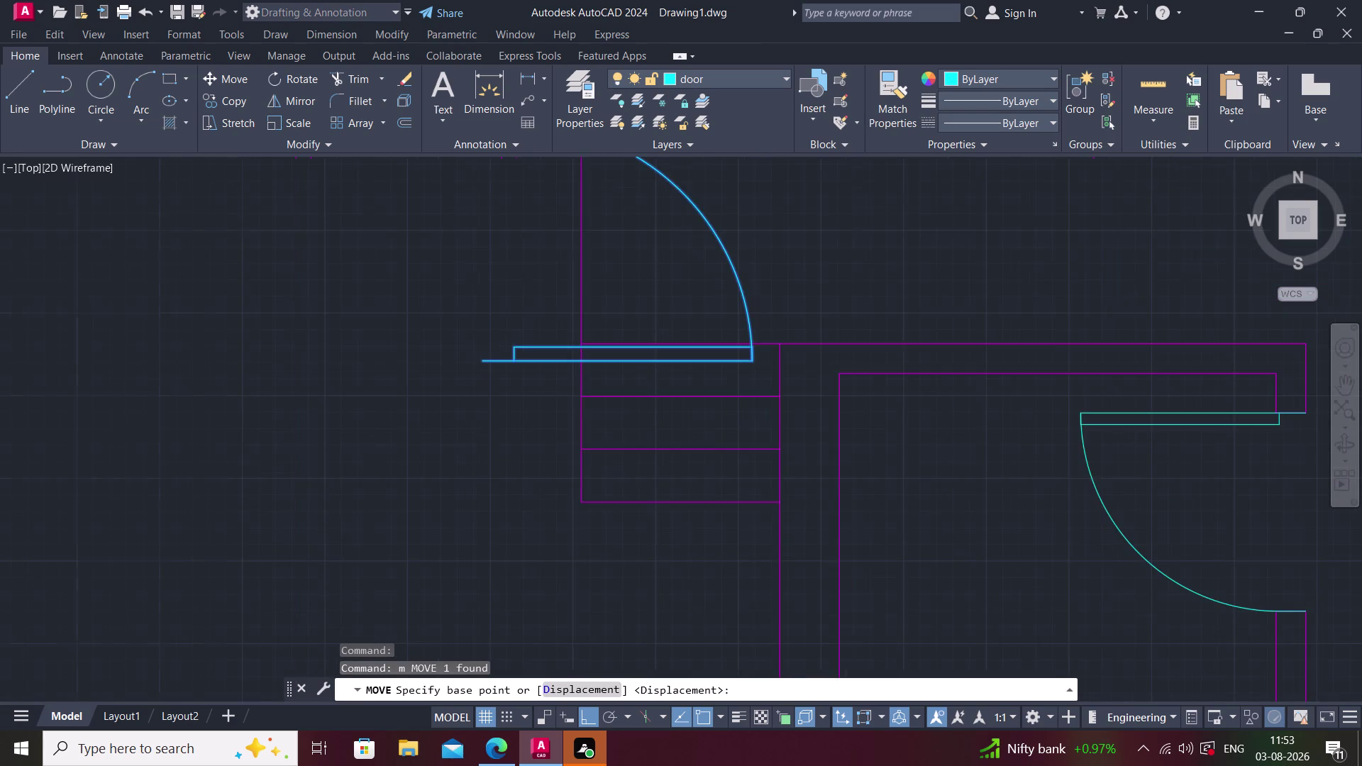
scroll(up, 3)
click(483, 361)
scroll(down, 3)
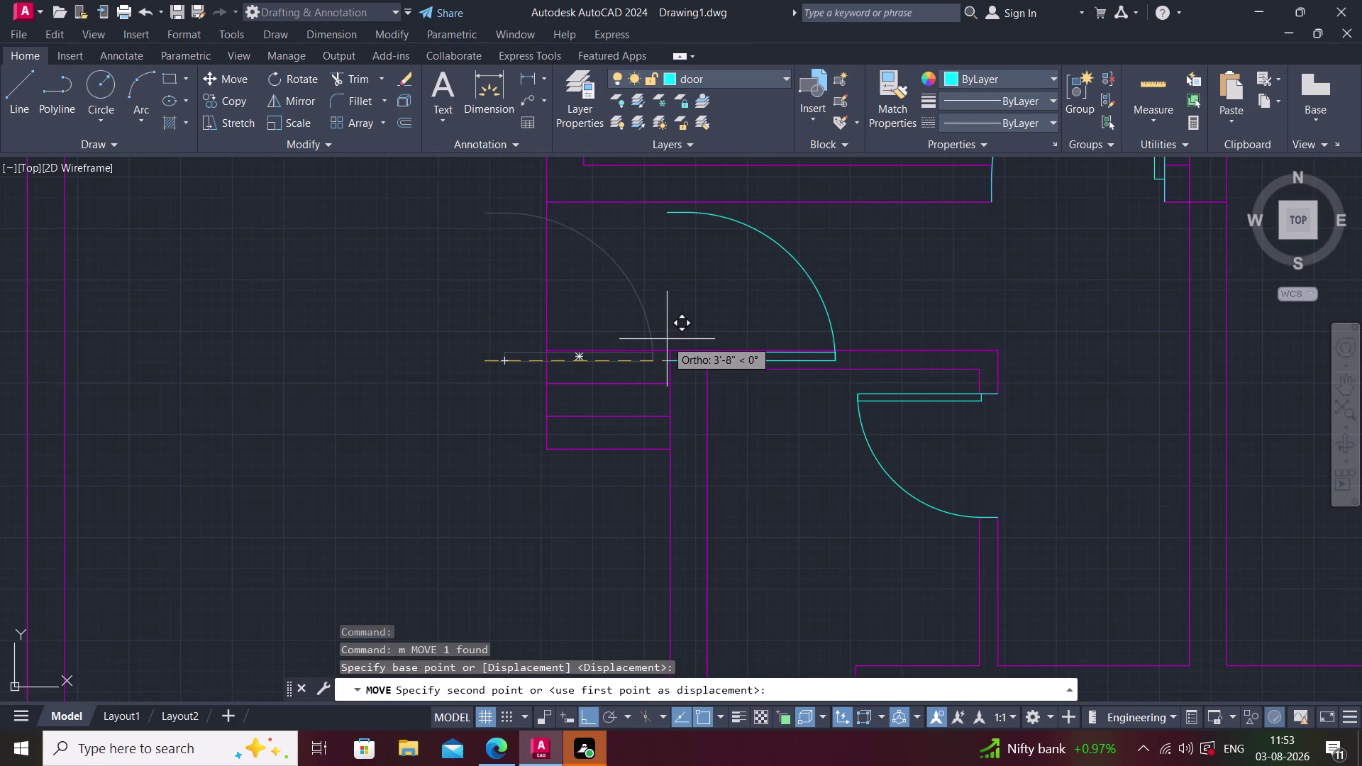
scroll(up, 3)
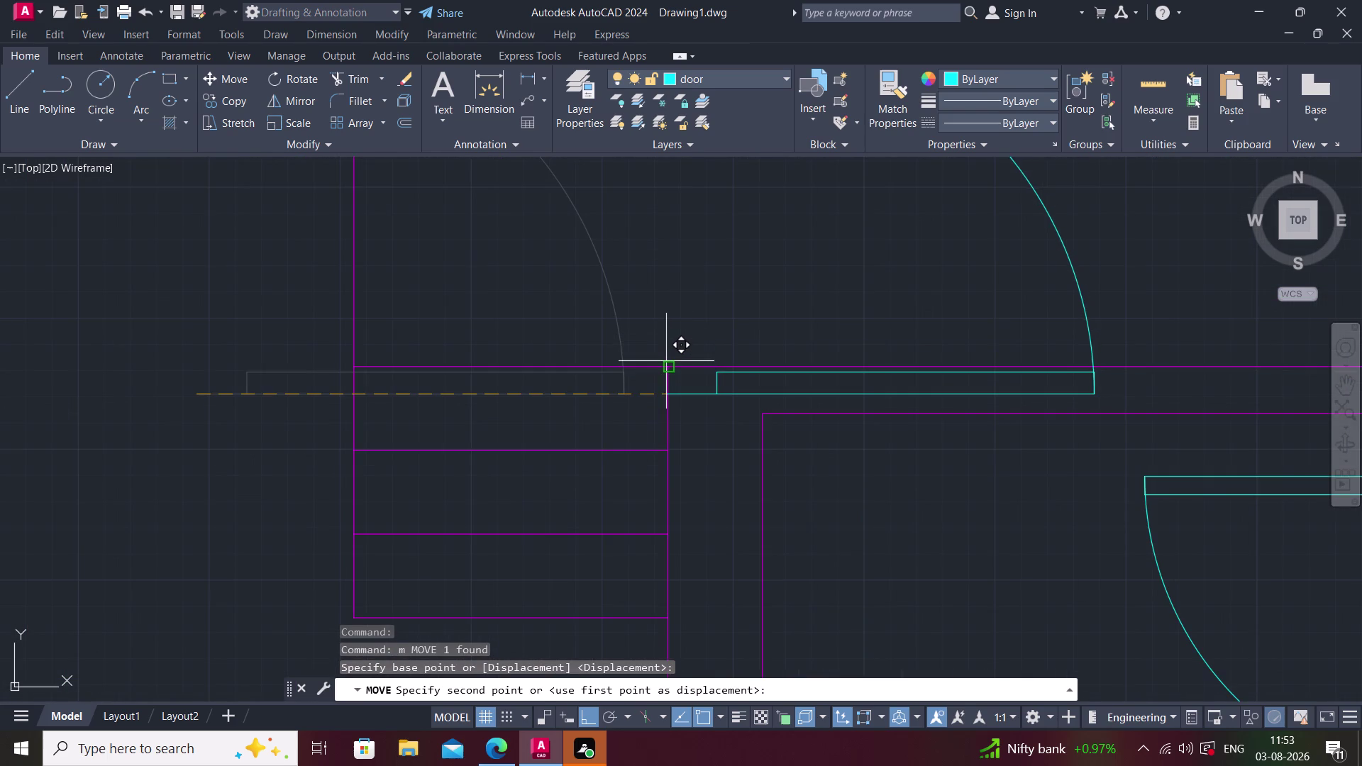
scroll(up, 3)
click(661, 381)
scroll(down, 3)
key(Escape)
scroll(down, 3)
Pan and zoom out across the floor plan over the lower rooms.
middle_drag(661, 381, 409, 461)
middle_drag(637, 404, 442, 427)
scroll(down, 3)
scroll(down, 3)
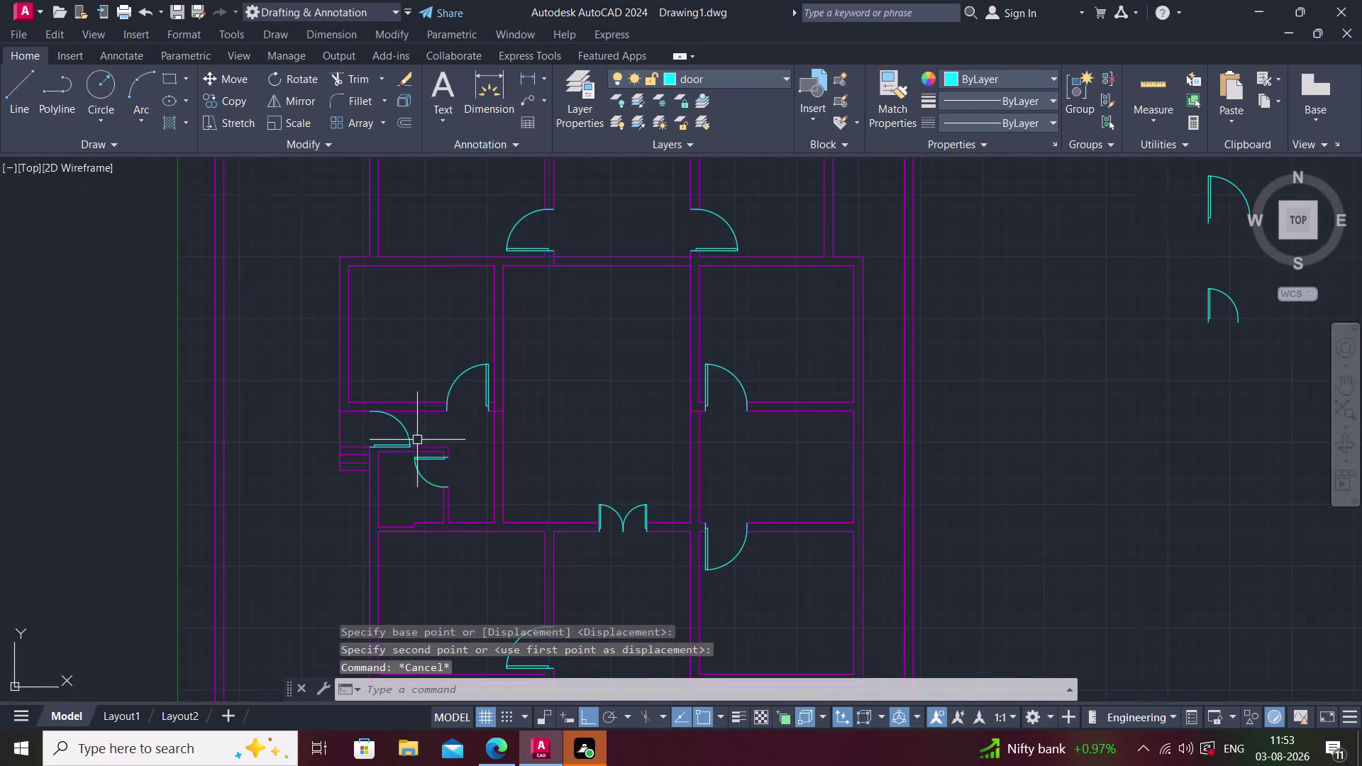
middle_drag(468, 458, 447, 380)
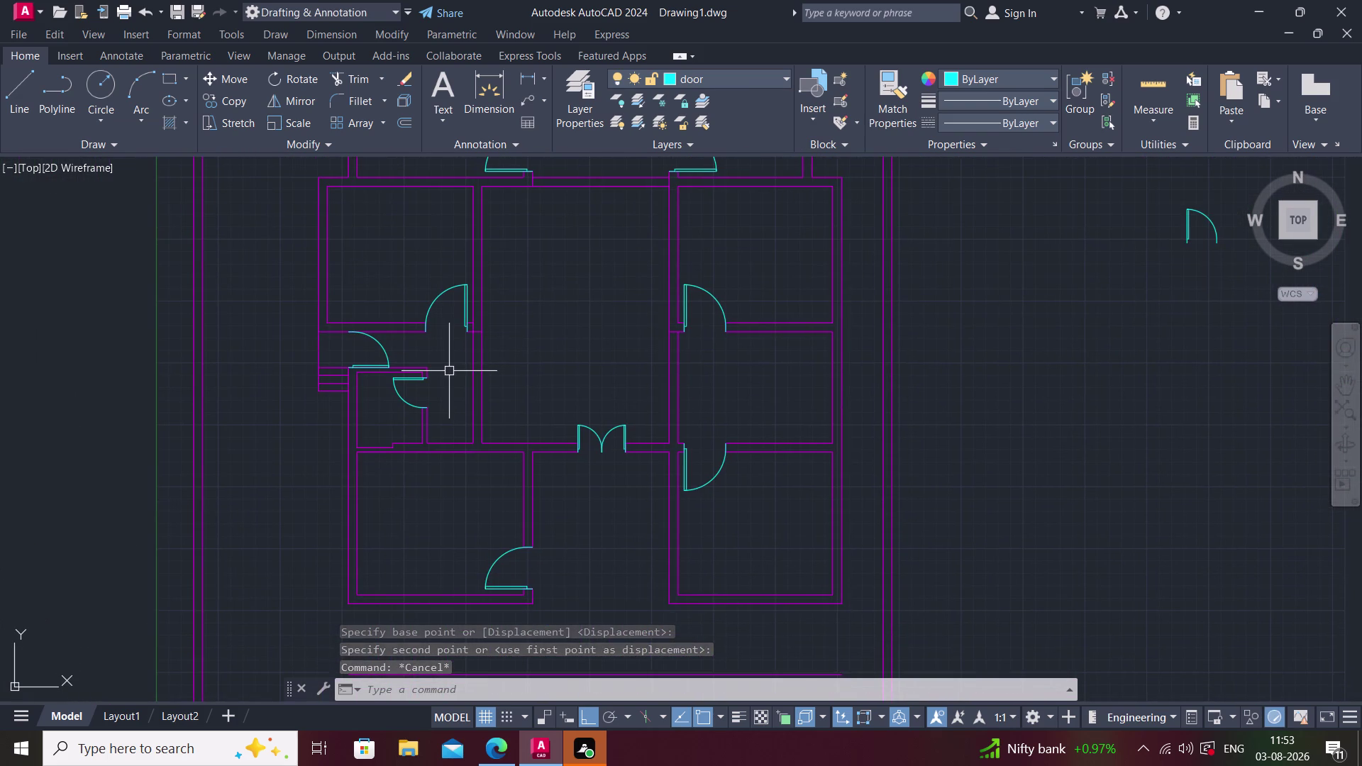
middle_drag(557, 406, 522, 406)
middle_drag(542, 527, 546, 451)
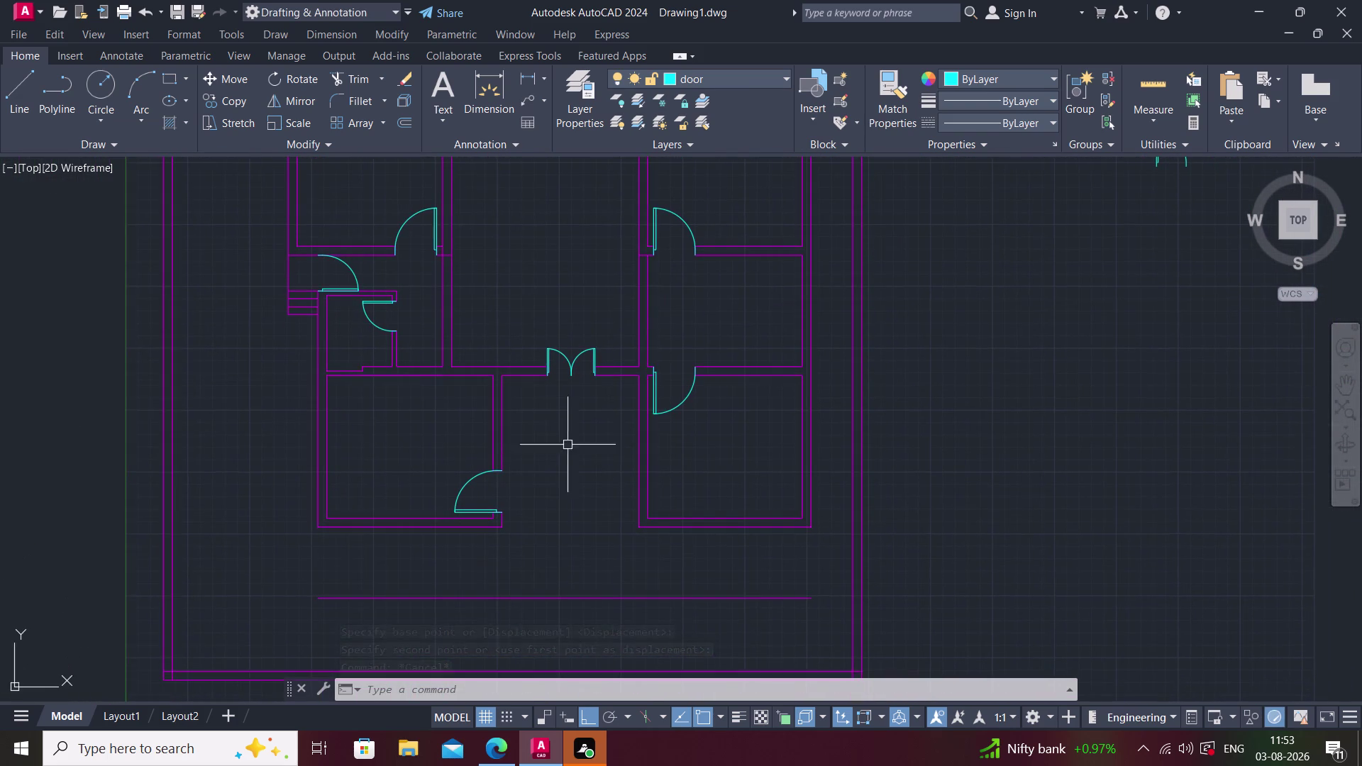
middle_drag(585, 419, 500, 557)
scroll(down, 3)
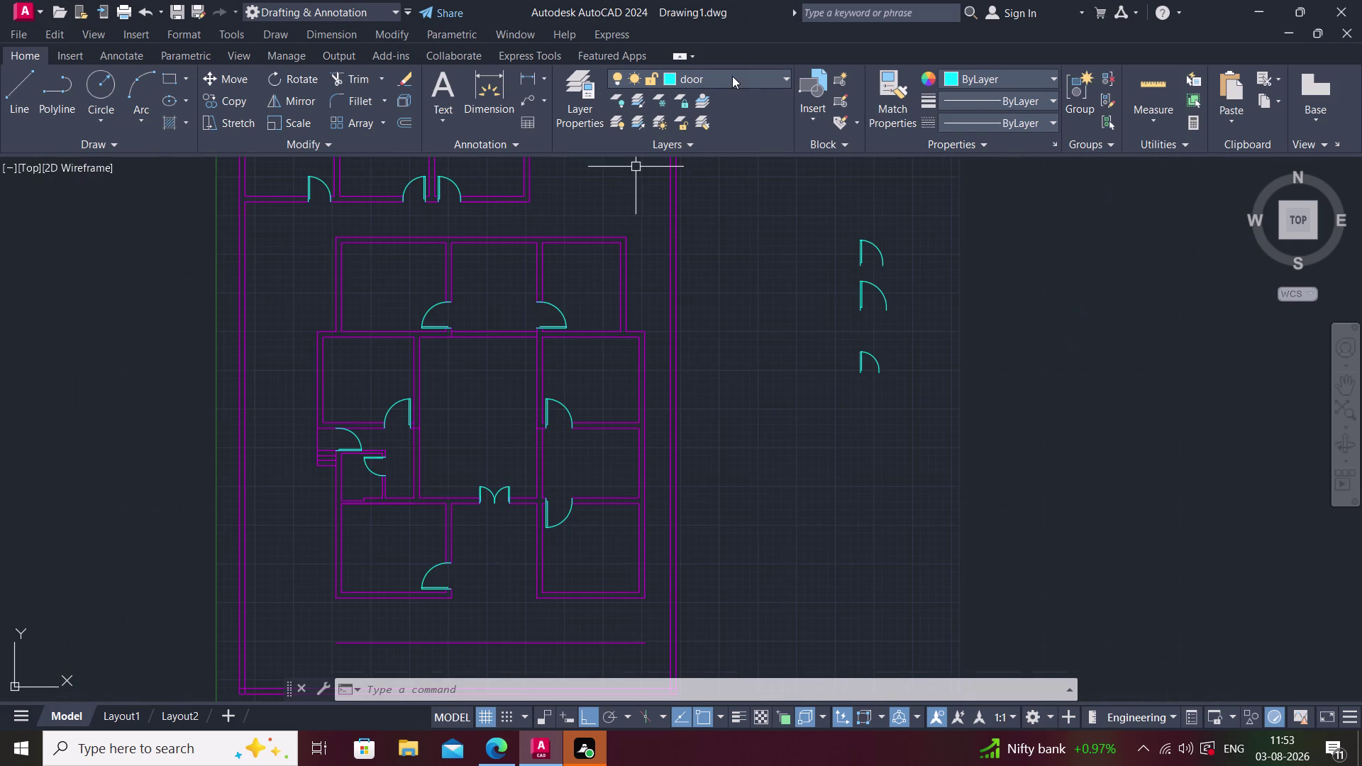
Make 'furniture' the current layer and zoom out to show the whole floor plan.
click(732, 76)
click(701, 180)
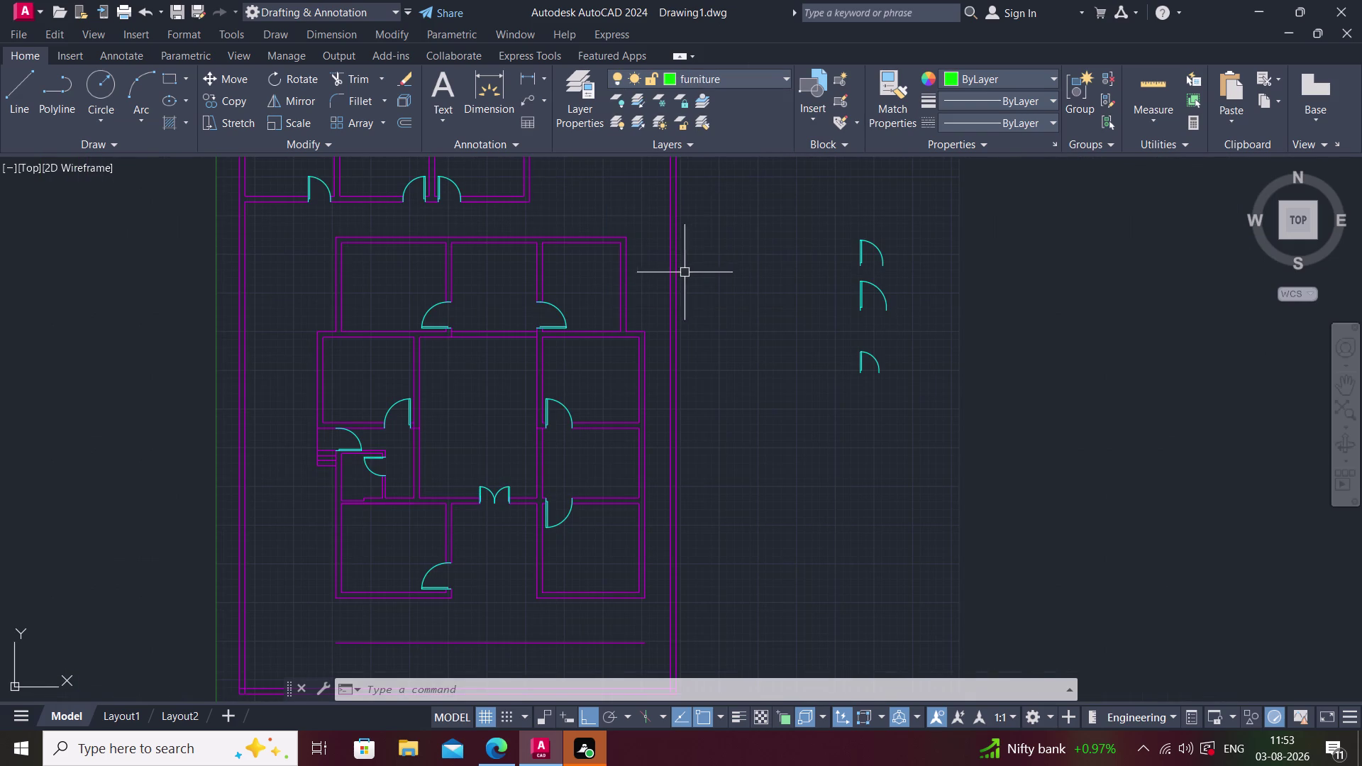
middle_drag(694, 286, 699, 303)
scroll(down, 3)
middle_drag(738, 398, 688, 368)
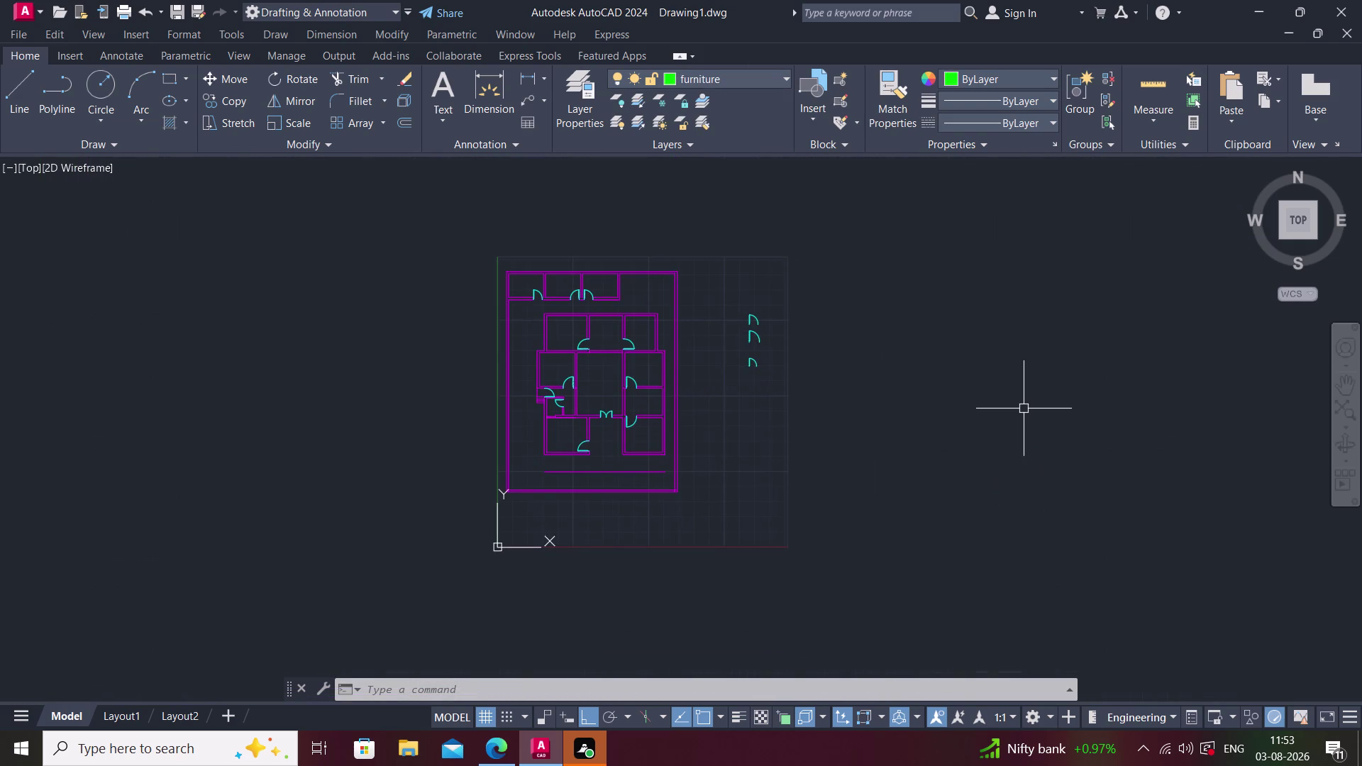
Browse the Blocks palette's current-drawing and favourites tabs, then close it.
text(i)
key(space)
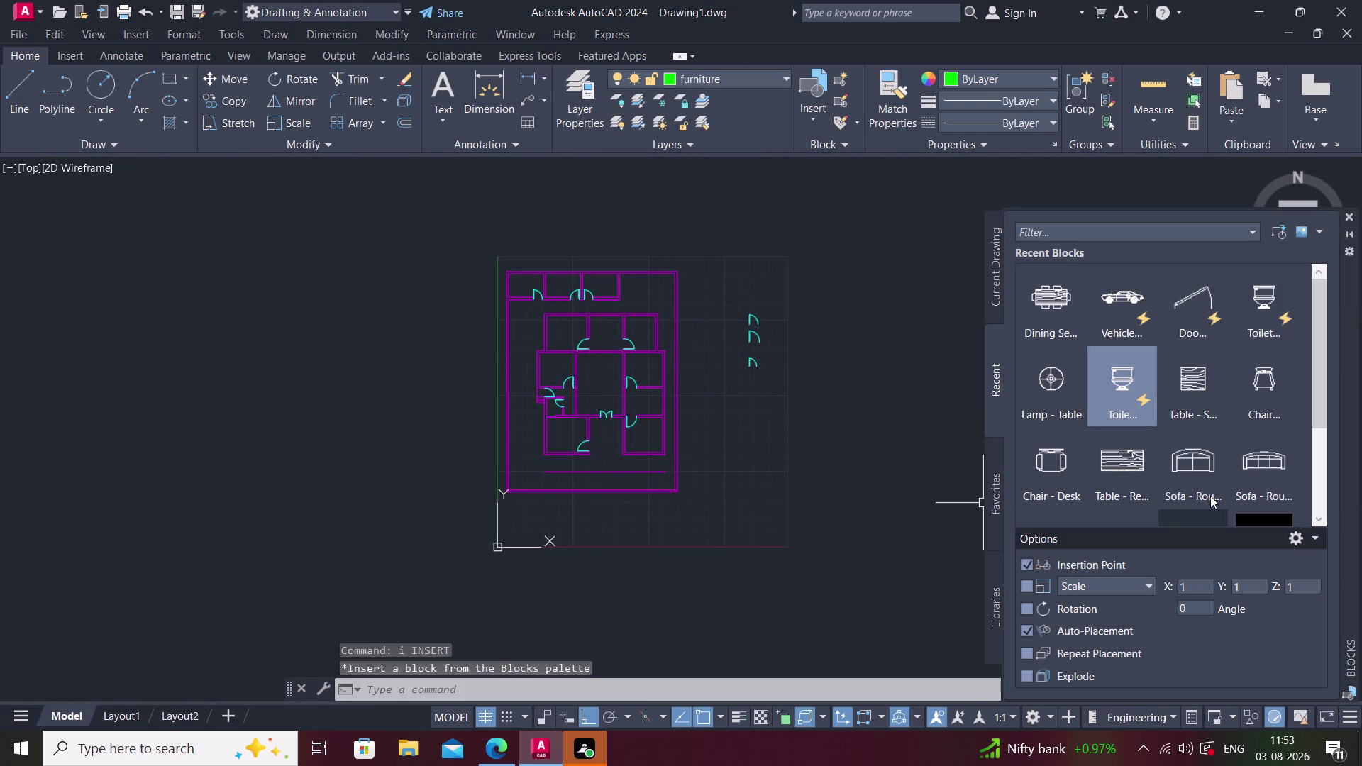
scroll(down, 3)
scroll(down, 3)
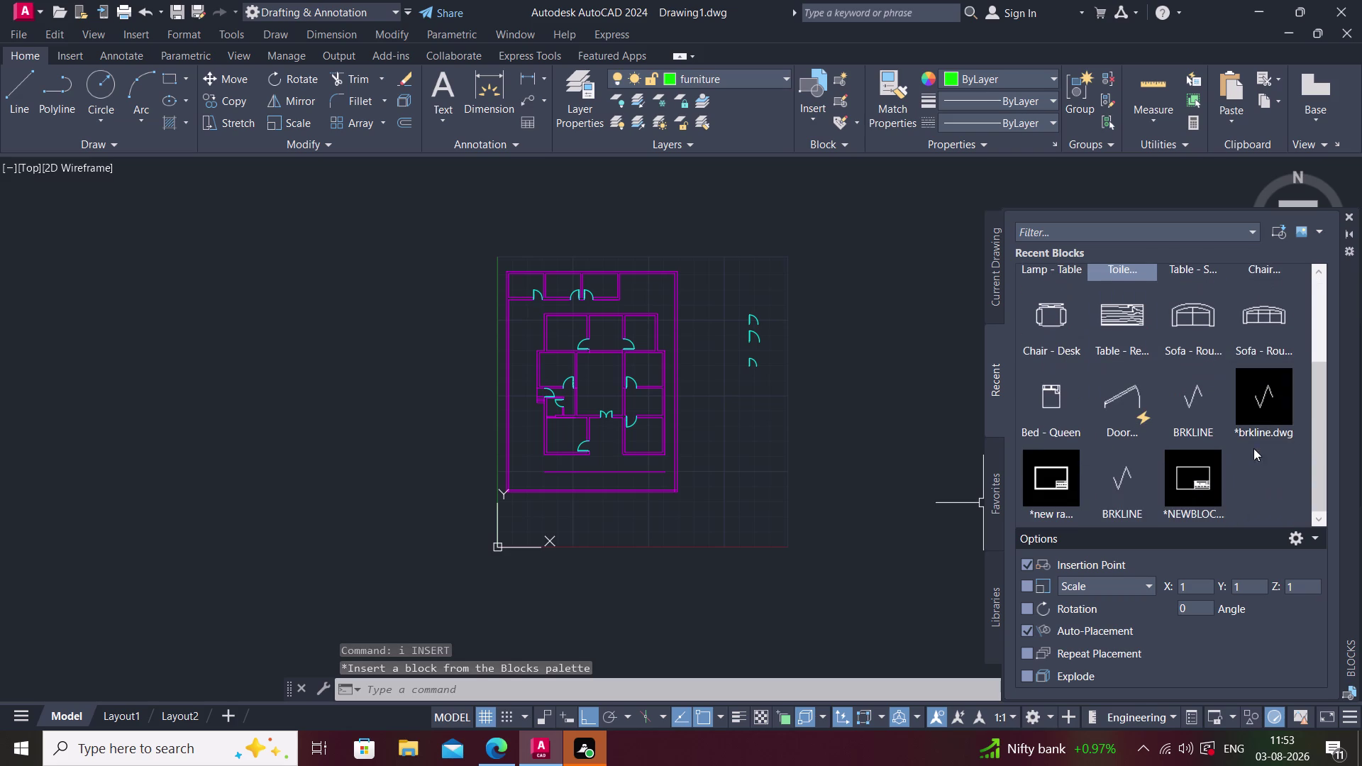
scroll(up, 3)
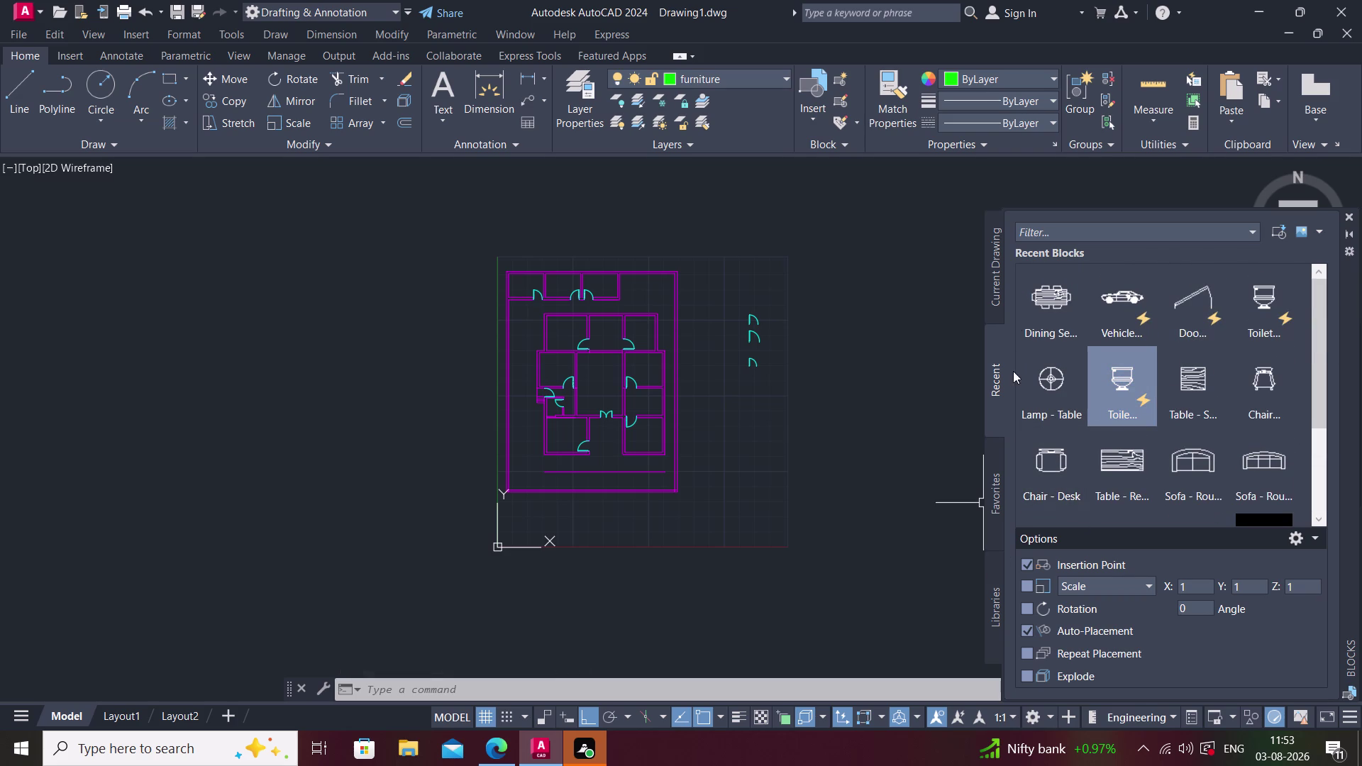
click(997, 265)
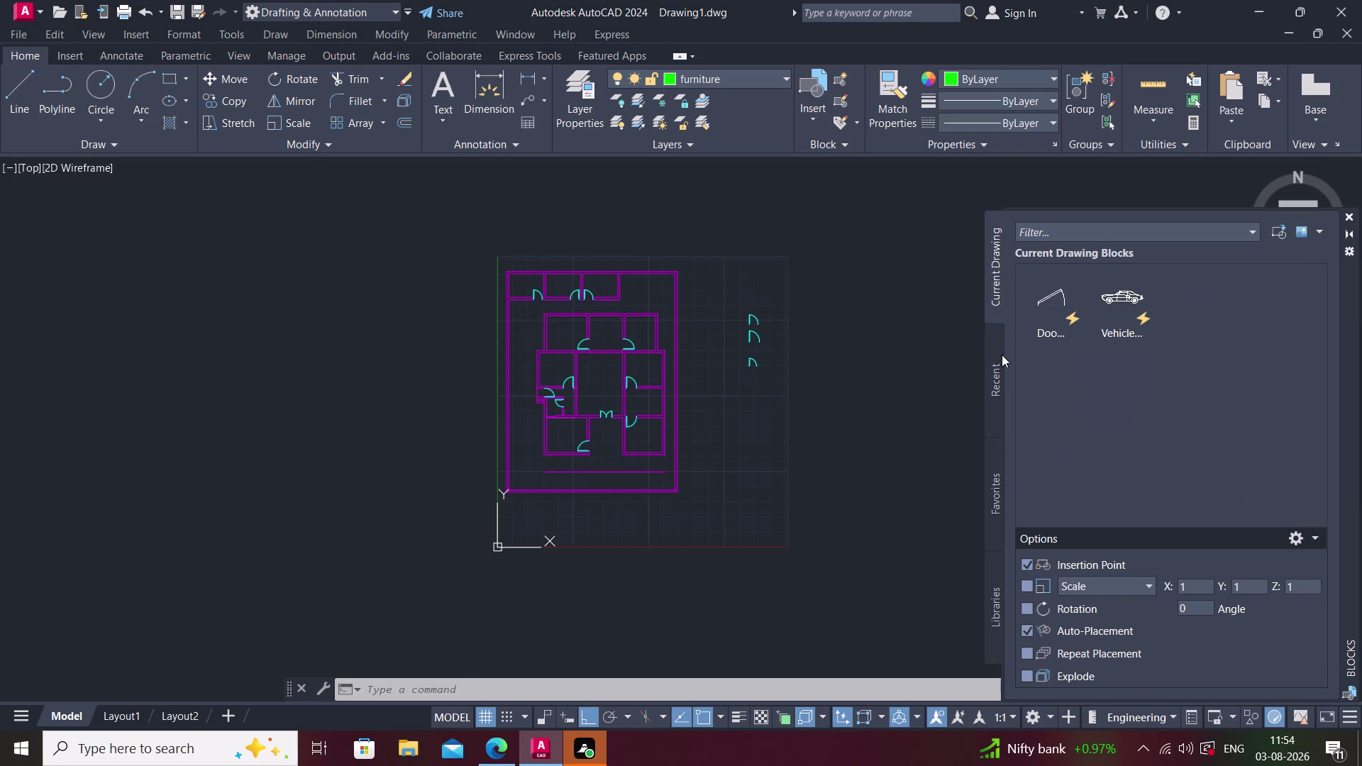
click(998, 364)
click(992, 486)
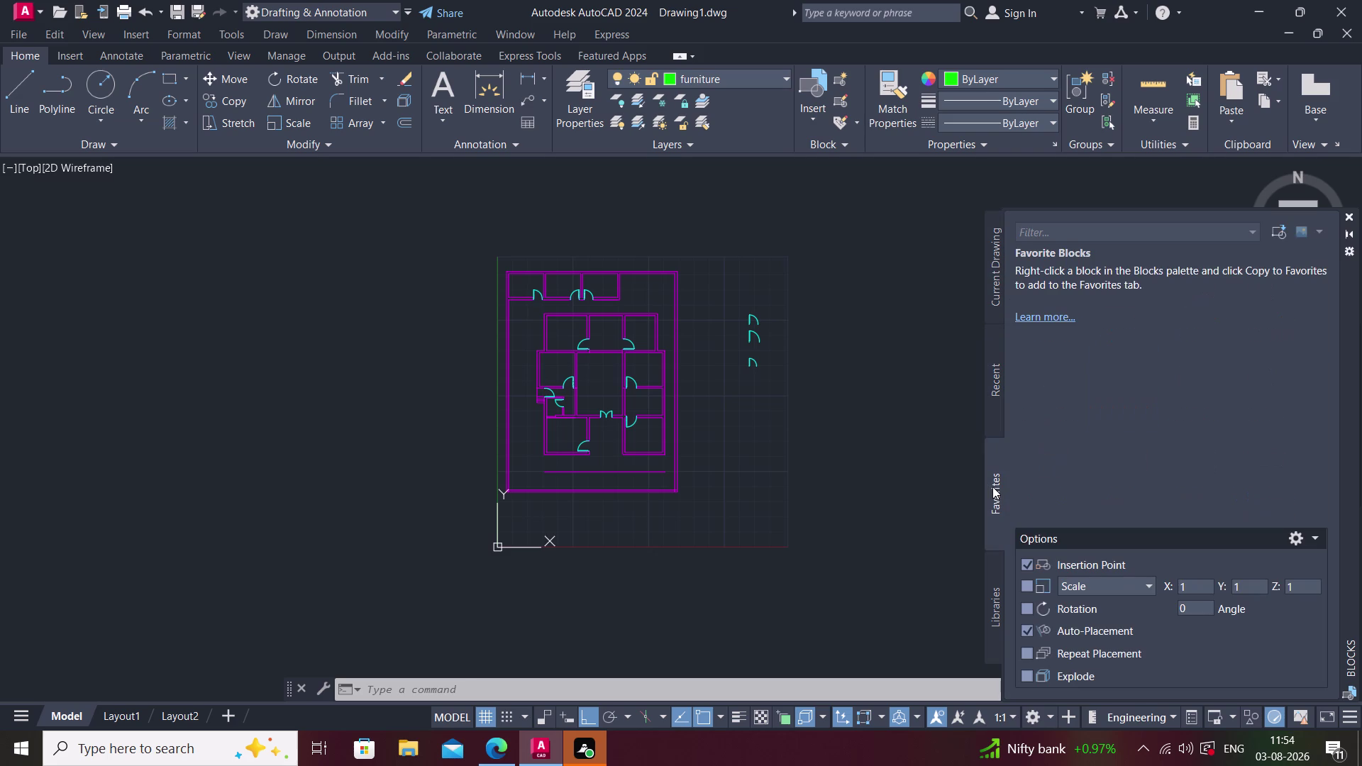
click(1350, 219)
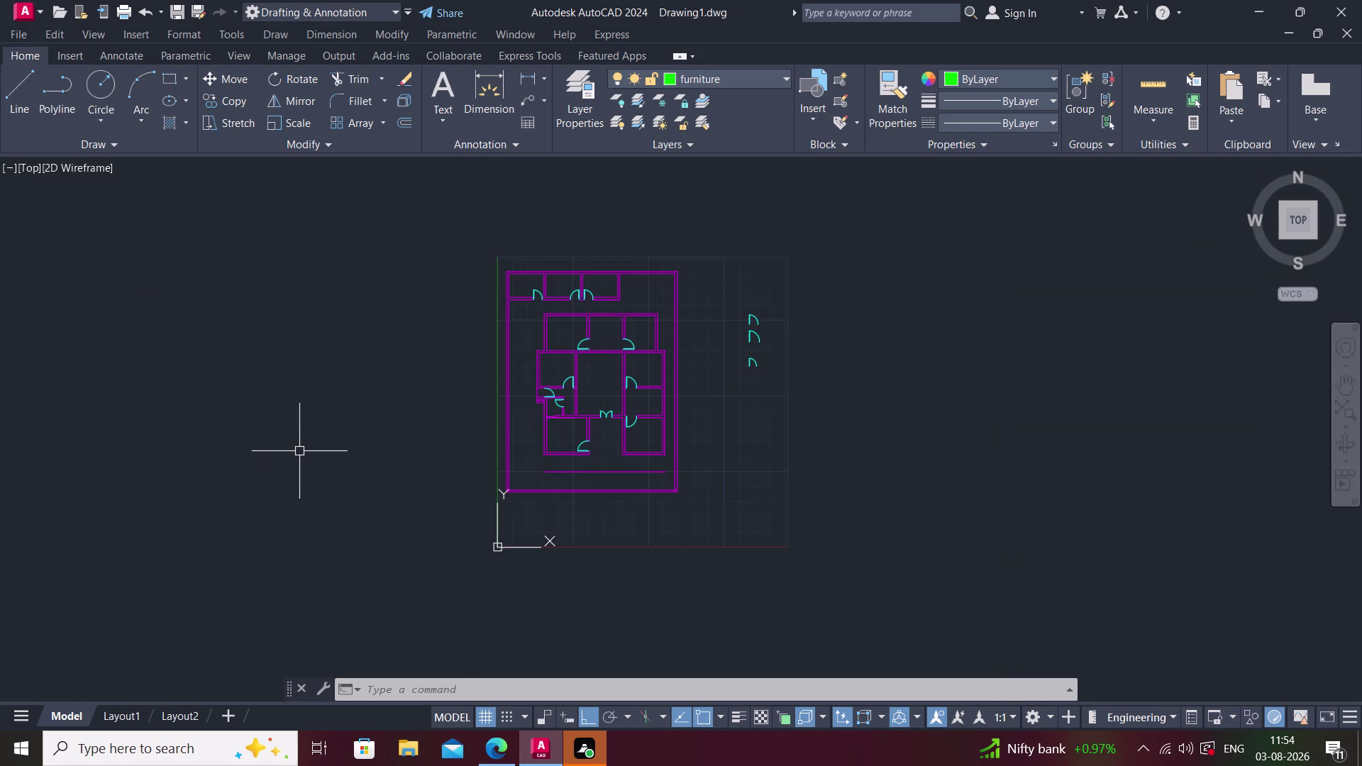
key(ctrl+2)
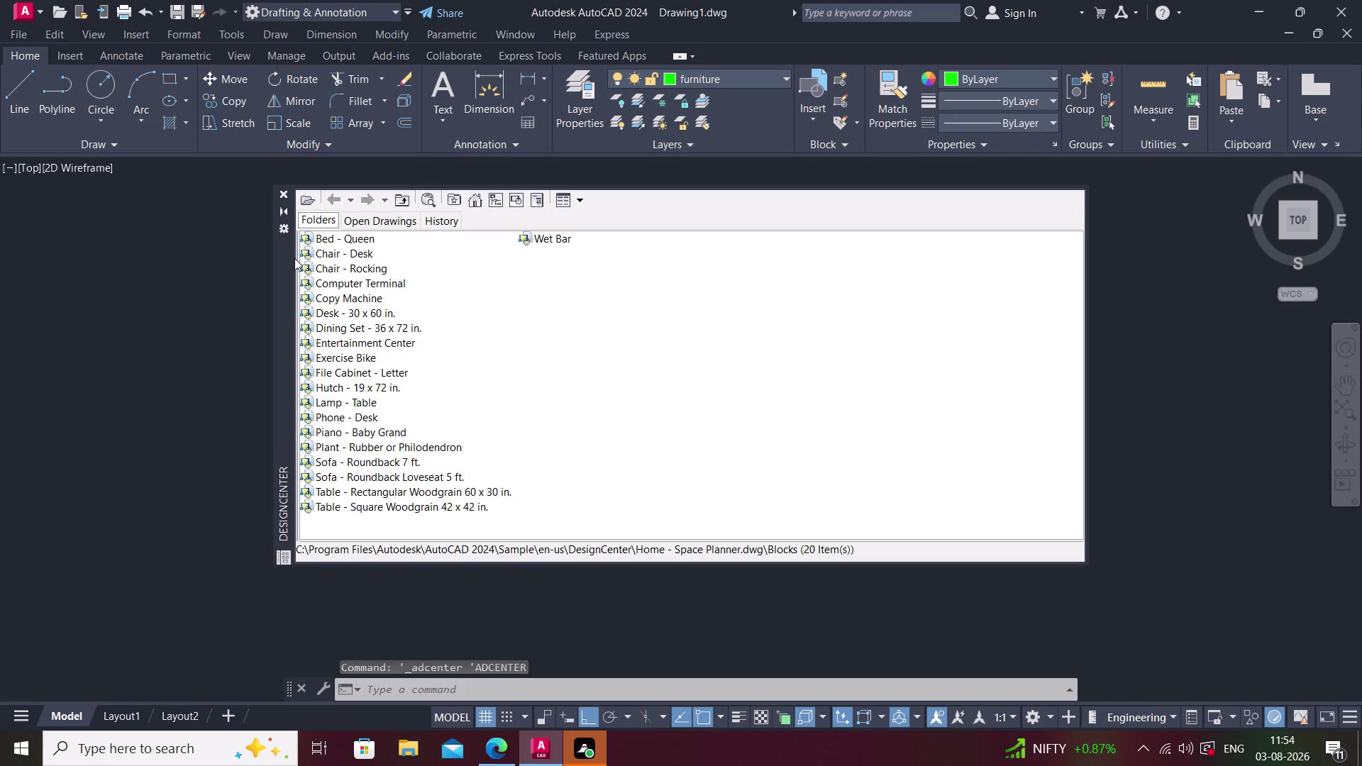
Click through entries in the DesignCenter folder tree.
click(332, 197)
key(Escape)
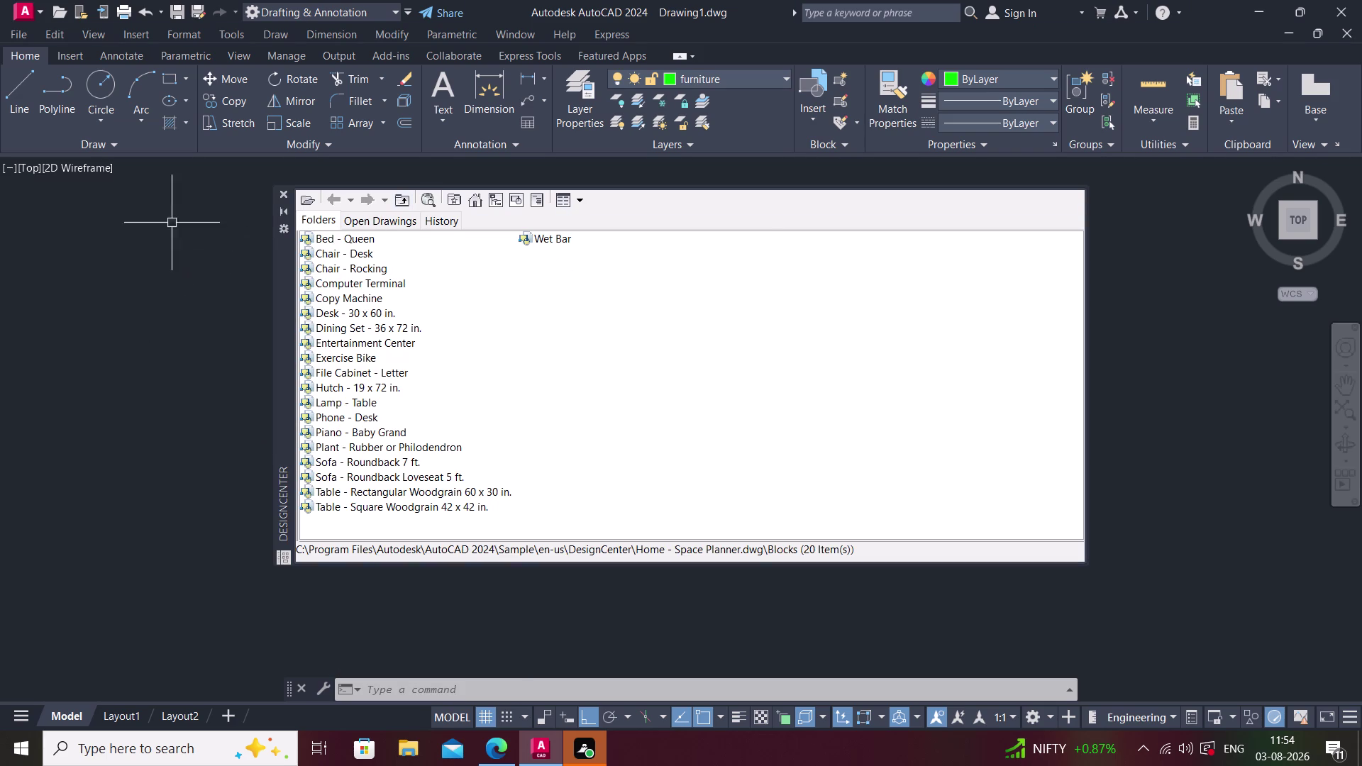
click(283, 196)
Scroll through the sample Tool Palettes, close them, and return to DesignCenter's Load.
key(ctrl+3)
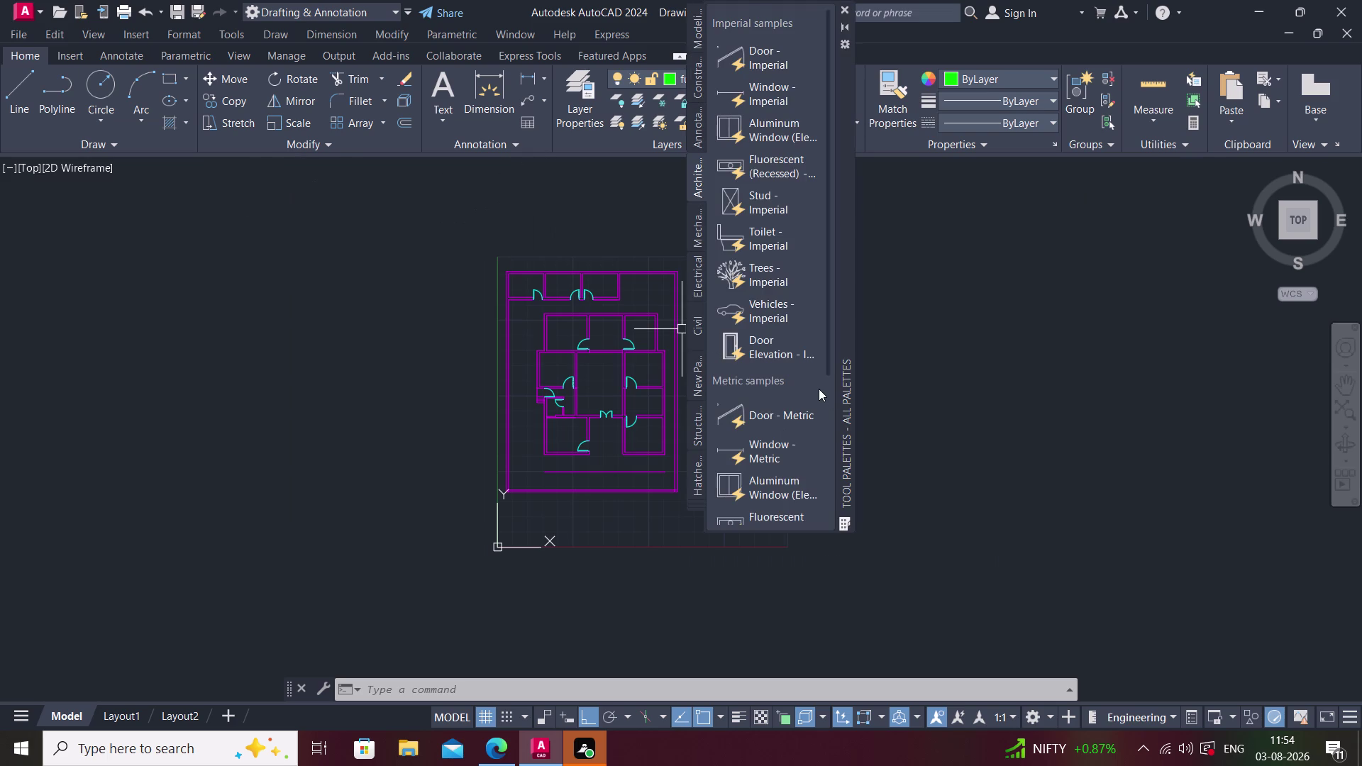
scroll(down, 3)
scroll(down, 3)
scroll(down, 3)
scroll(up, 3)
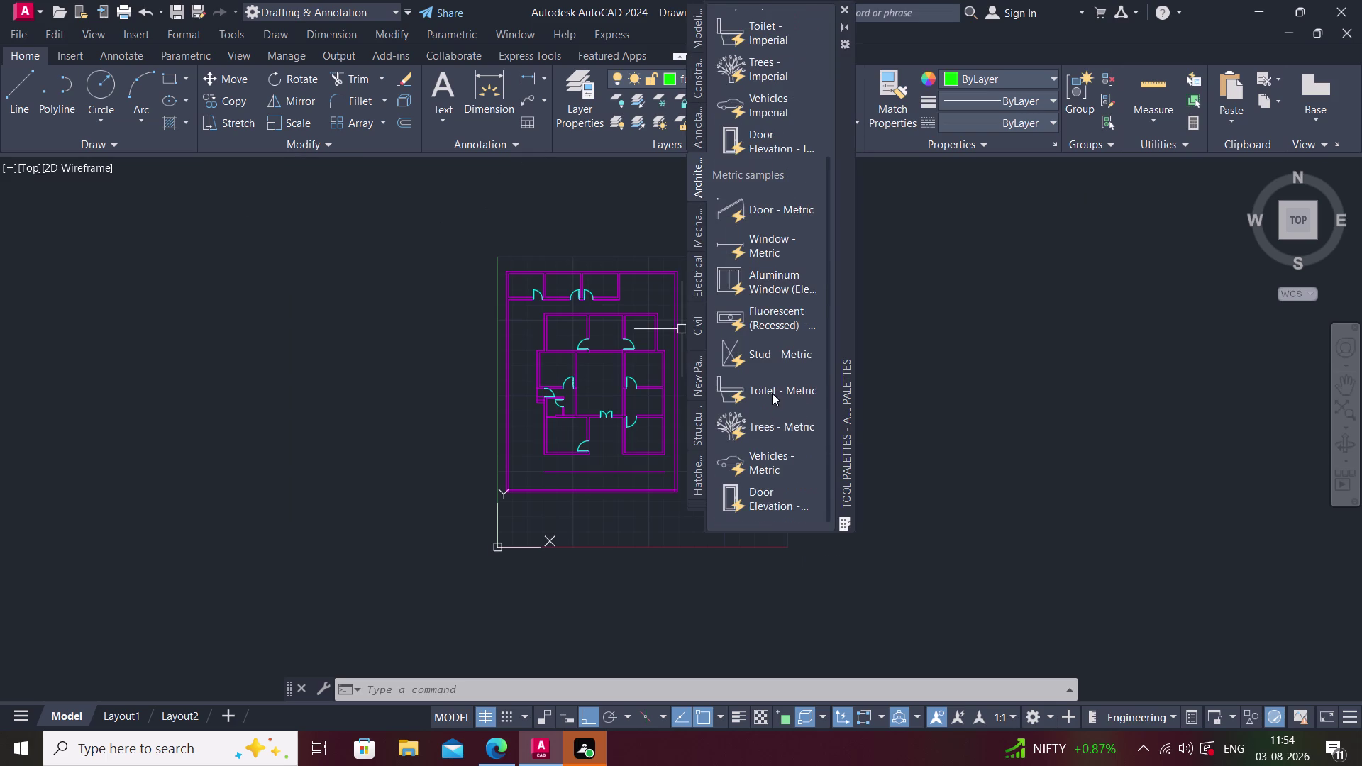
scroll(up, 3)
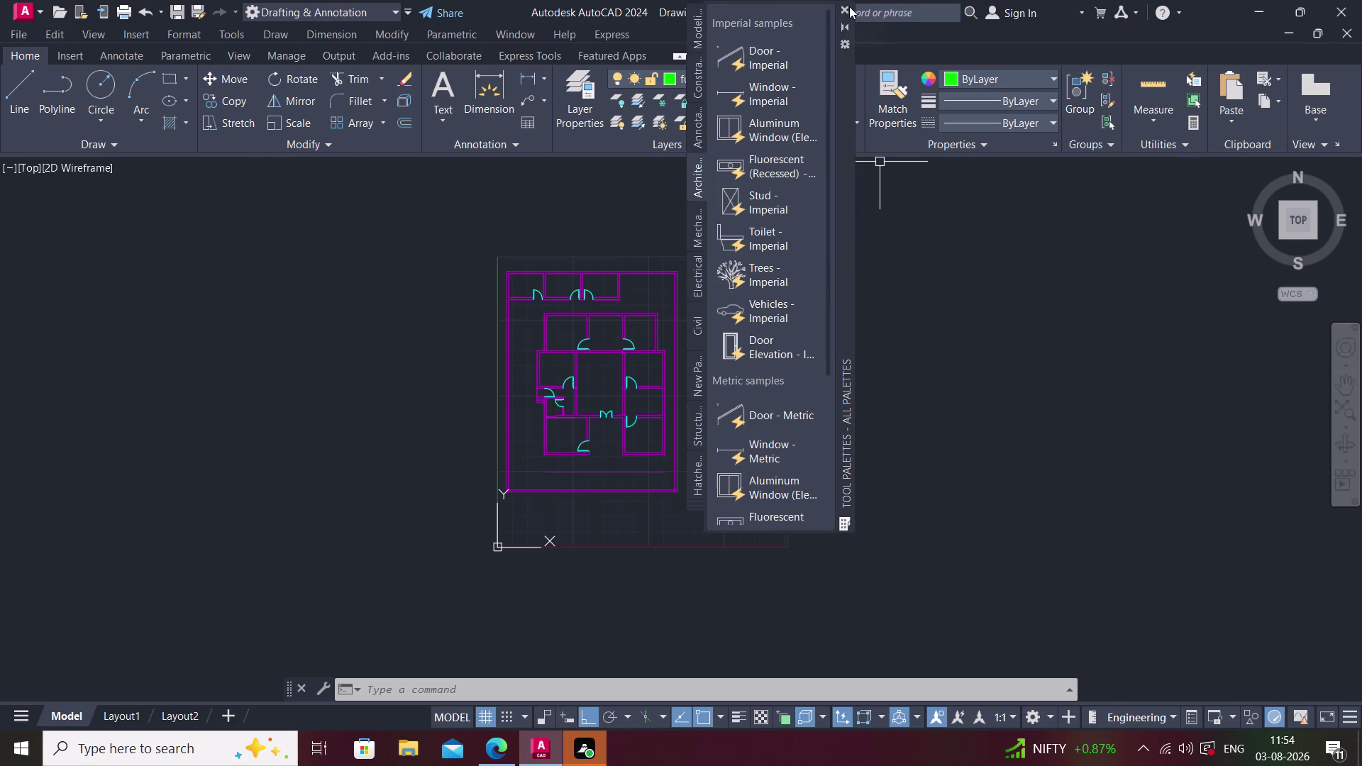
click(849, 6)
key(ctrl+2)
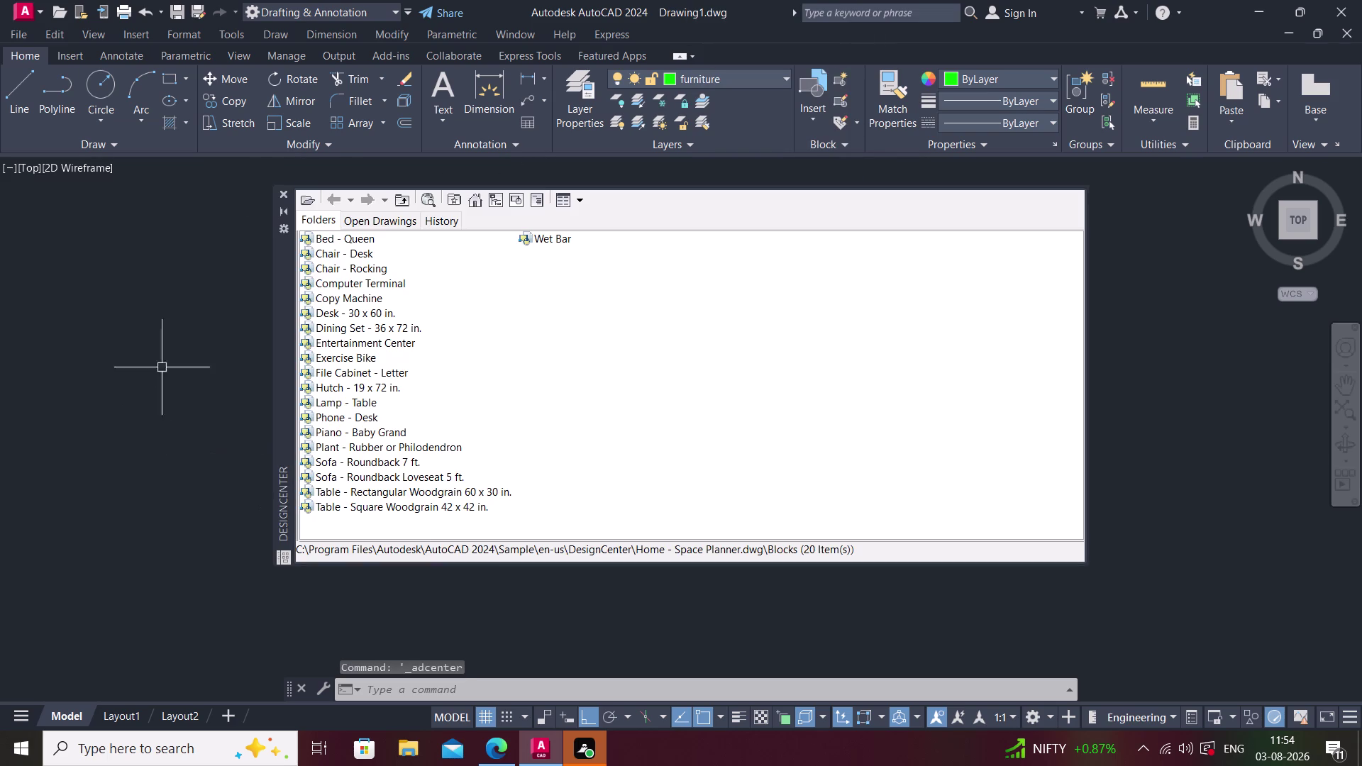
click(317, 196)
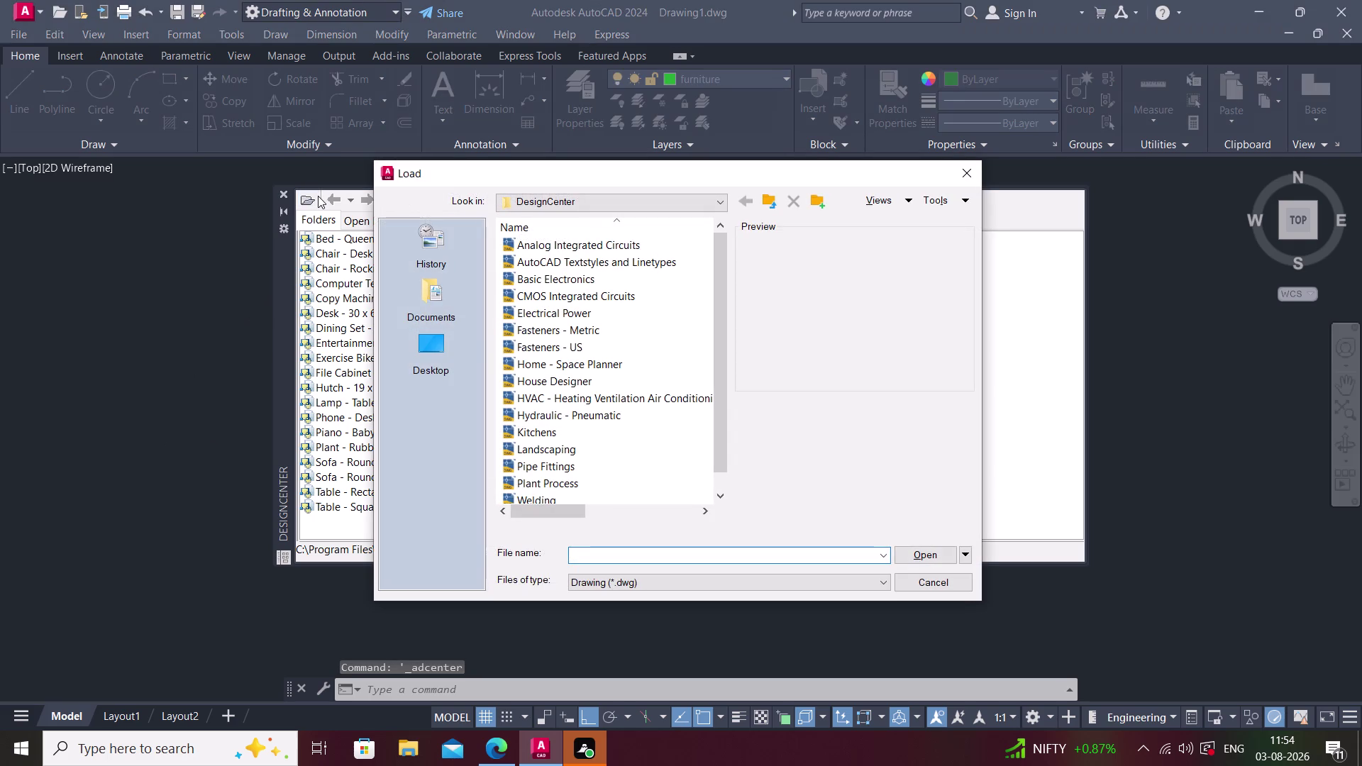
Browse from This PC through Program Files and Autodesk into the AutoCAD 2024 folder.
click(432, 341)
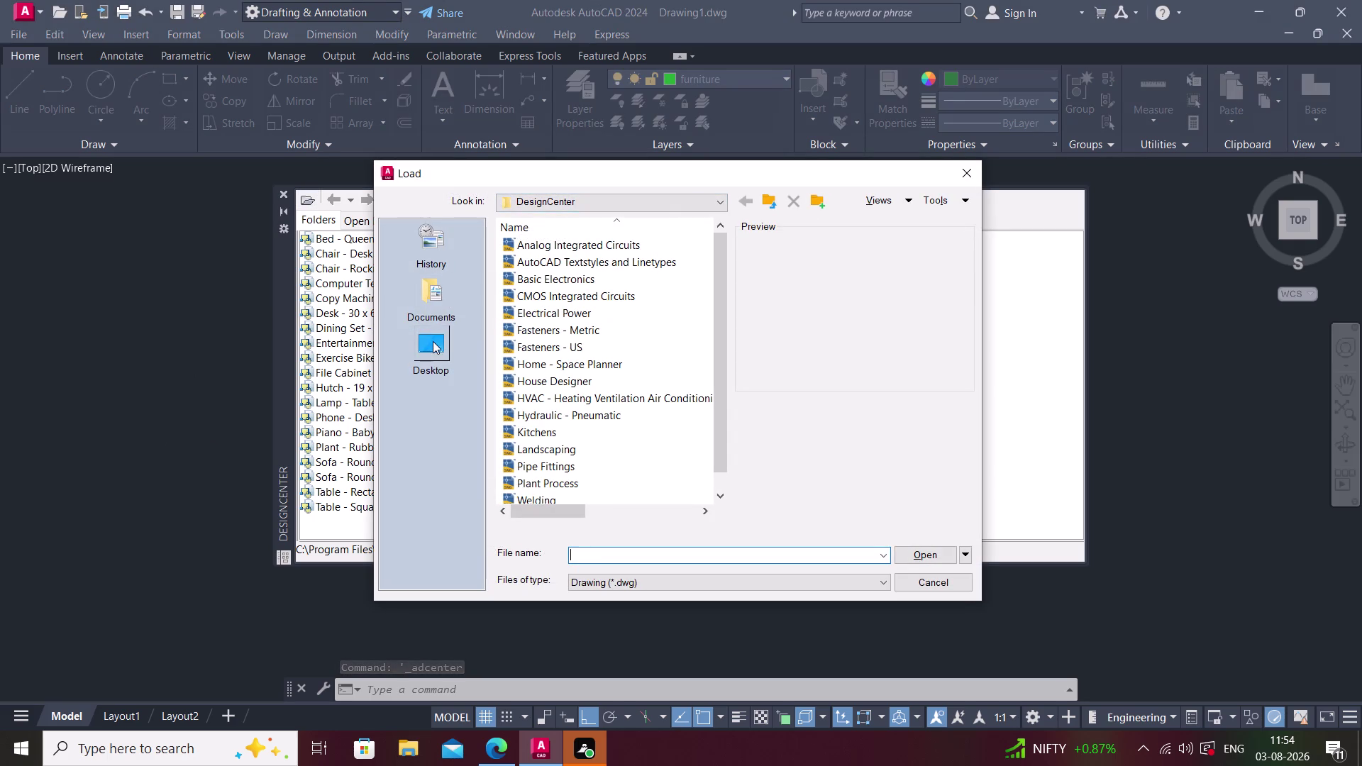
click(682, 209)
click(574, 237)
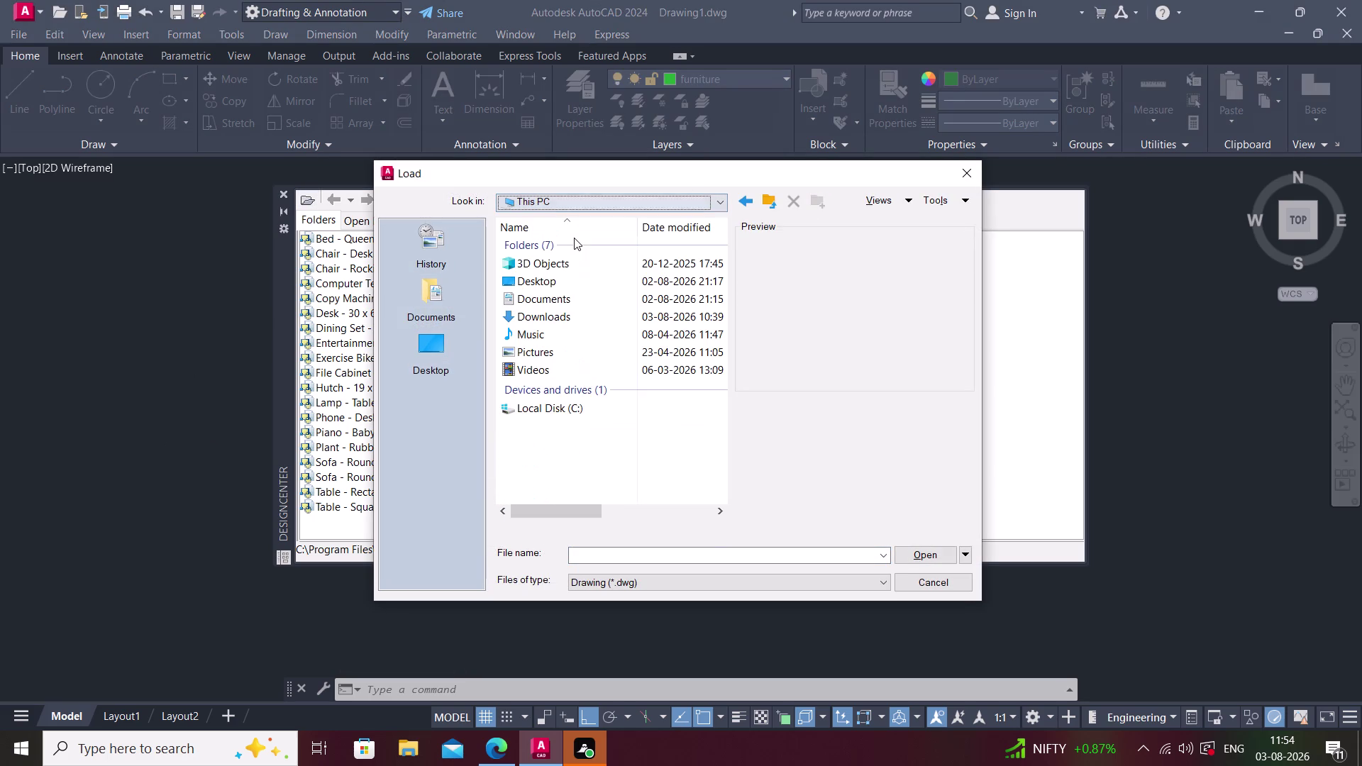
click(553, 404)
double_click(552, 404)
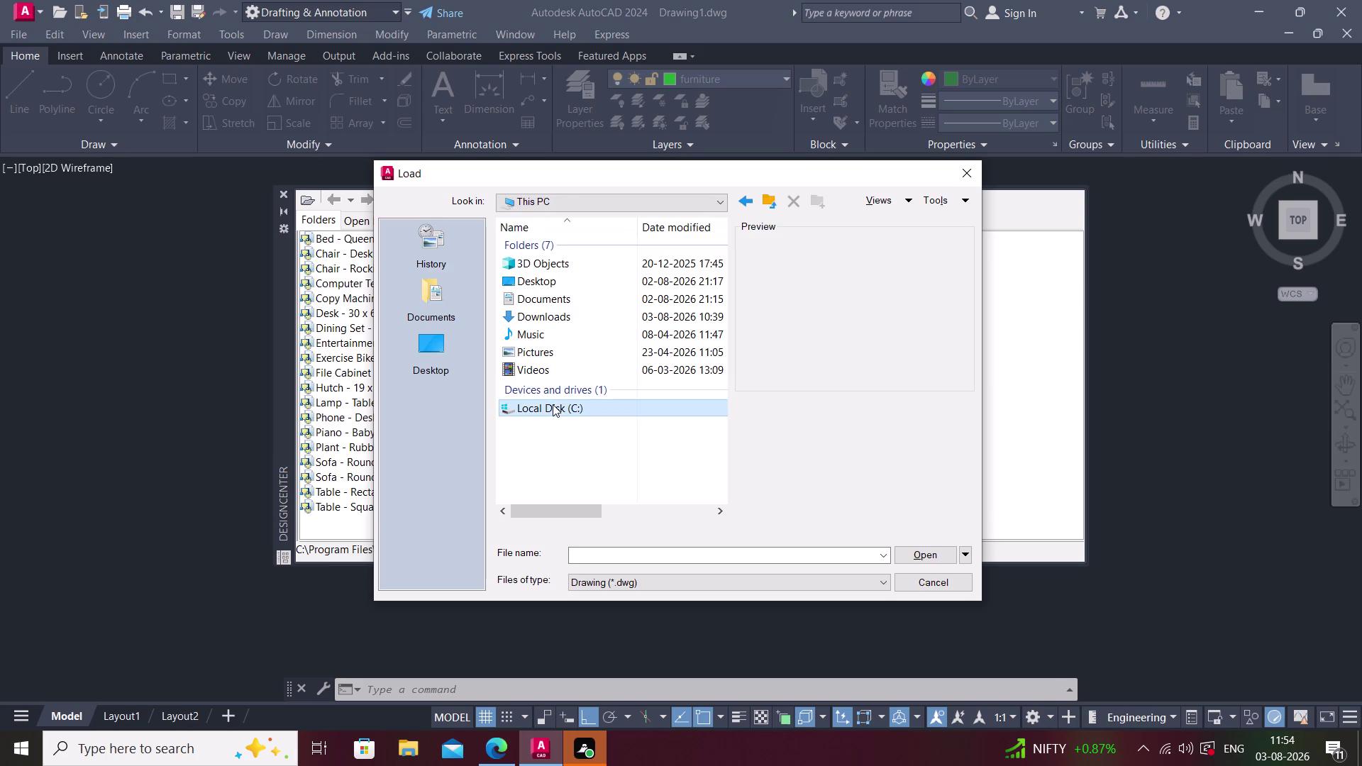
double_click(551, 327)
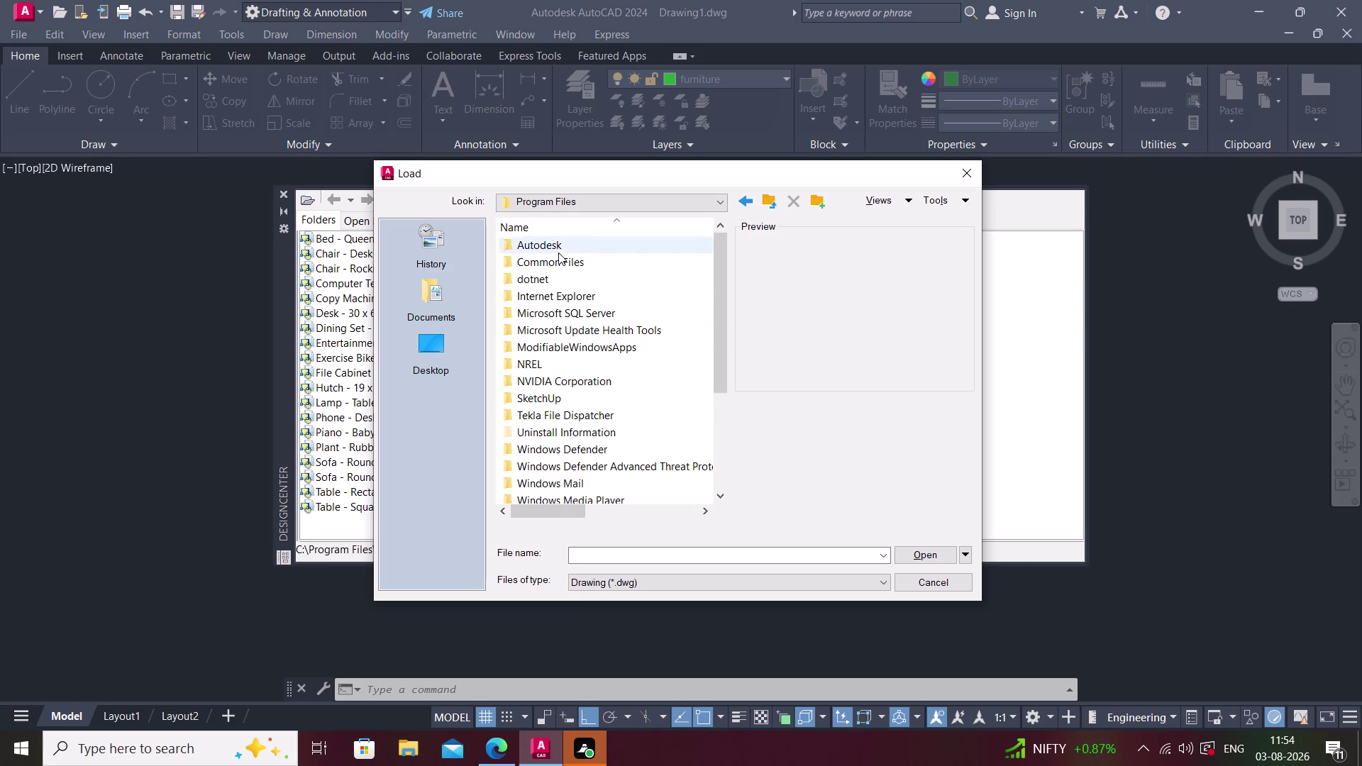
double_click(575, 249)
click(559, 270)
double_click(559, 279)
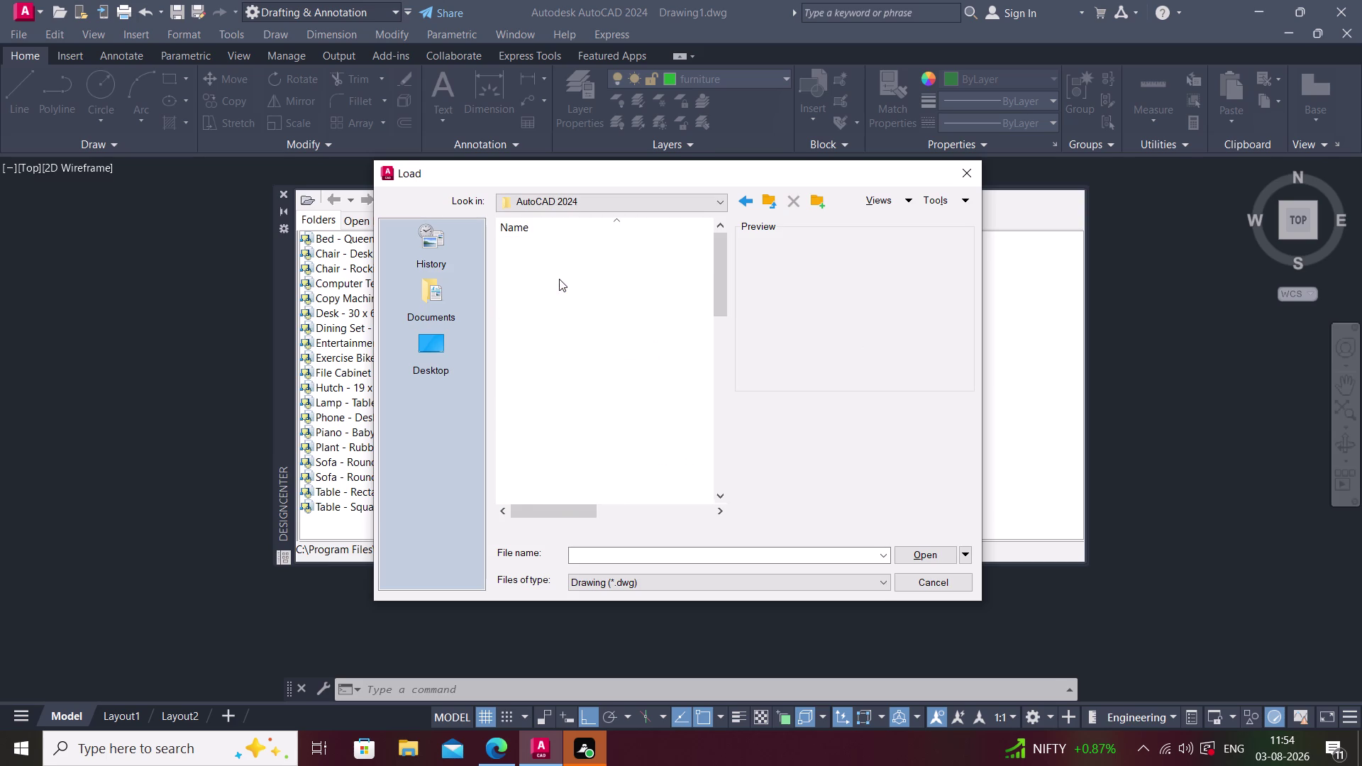
Open the Sample, en-us and DesignCenter sample folders.
scroll(down, 3)
scroll(up, 3)
scroll(down, 3)
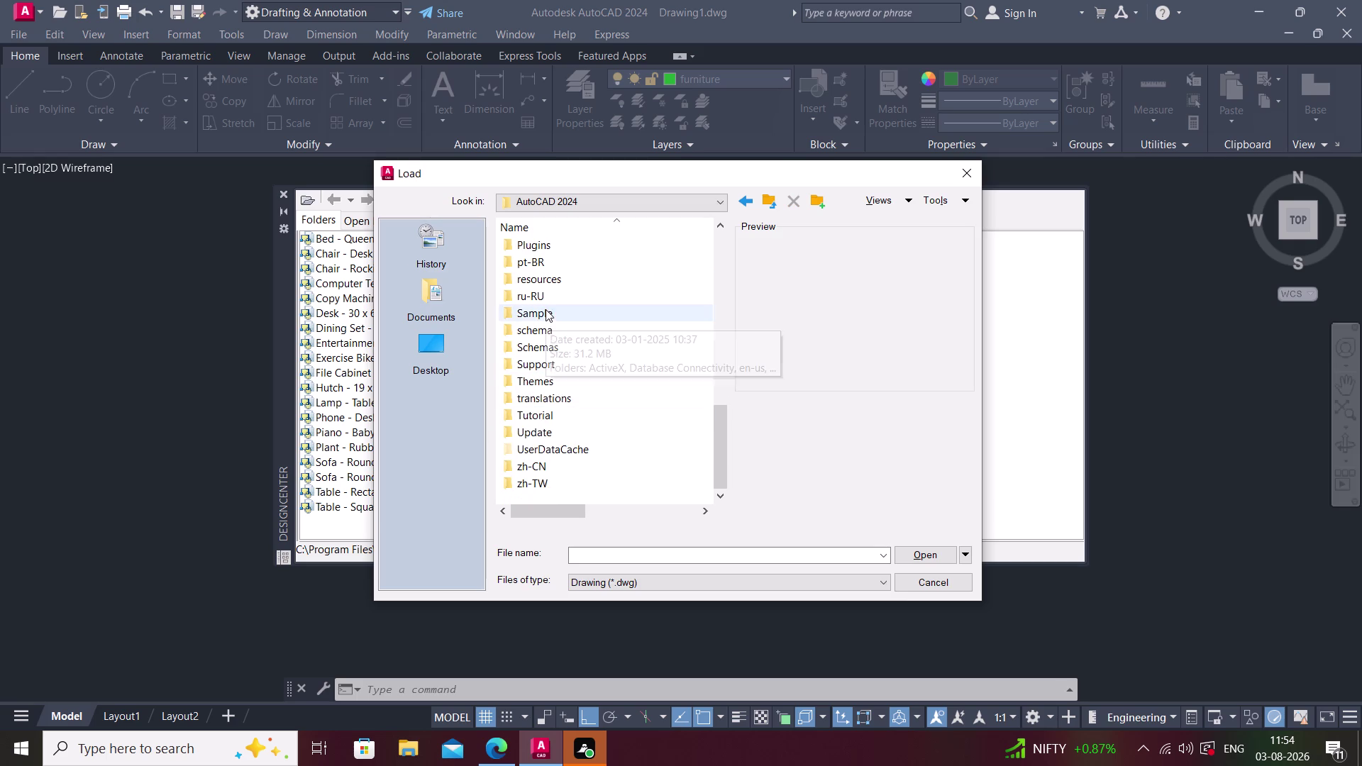
scroll(down, 3)
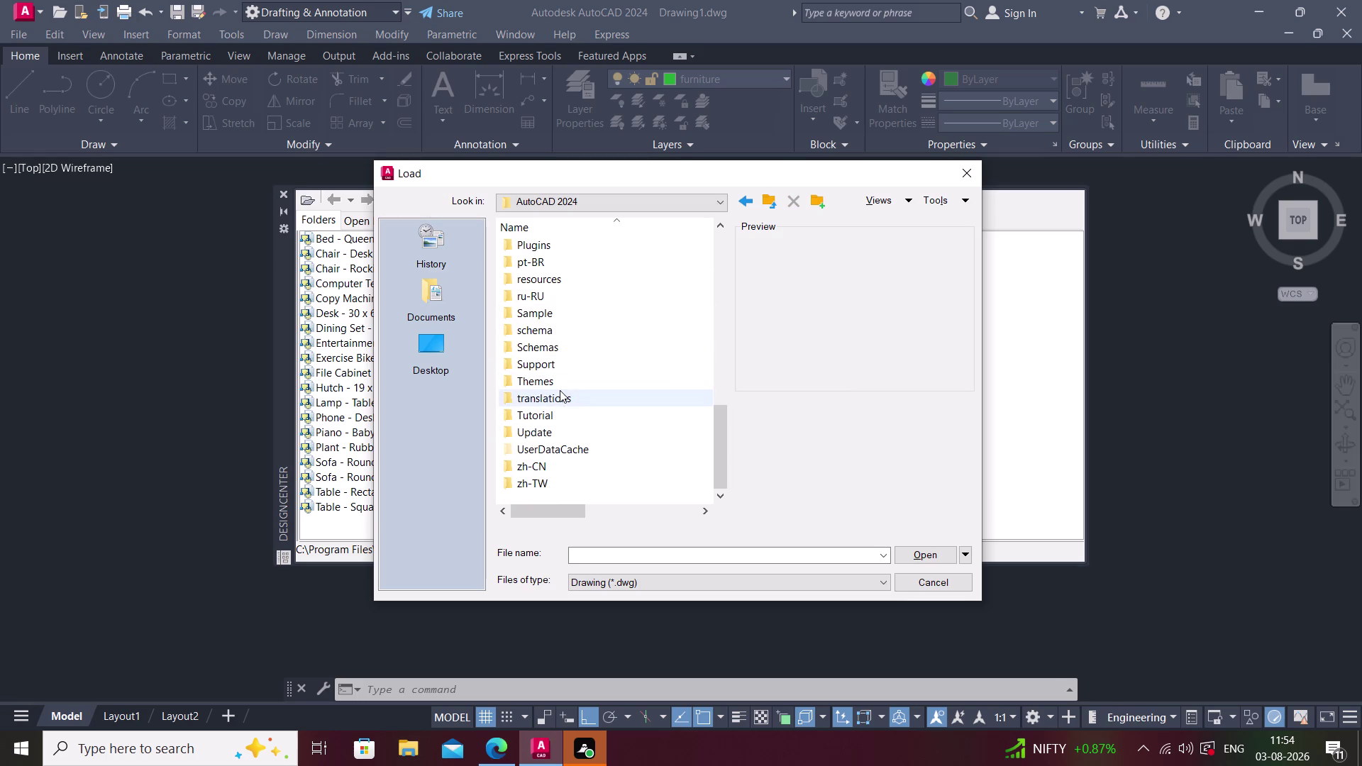
scroll(down, 3)
scroll(up, 3)
scroll(up, 3)
scroll(down, 3)
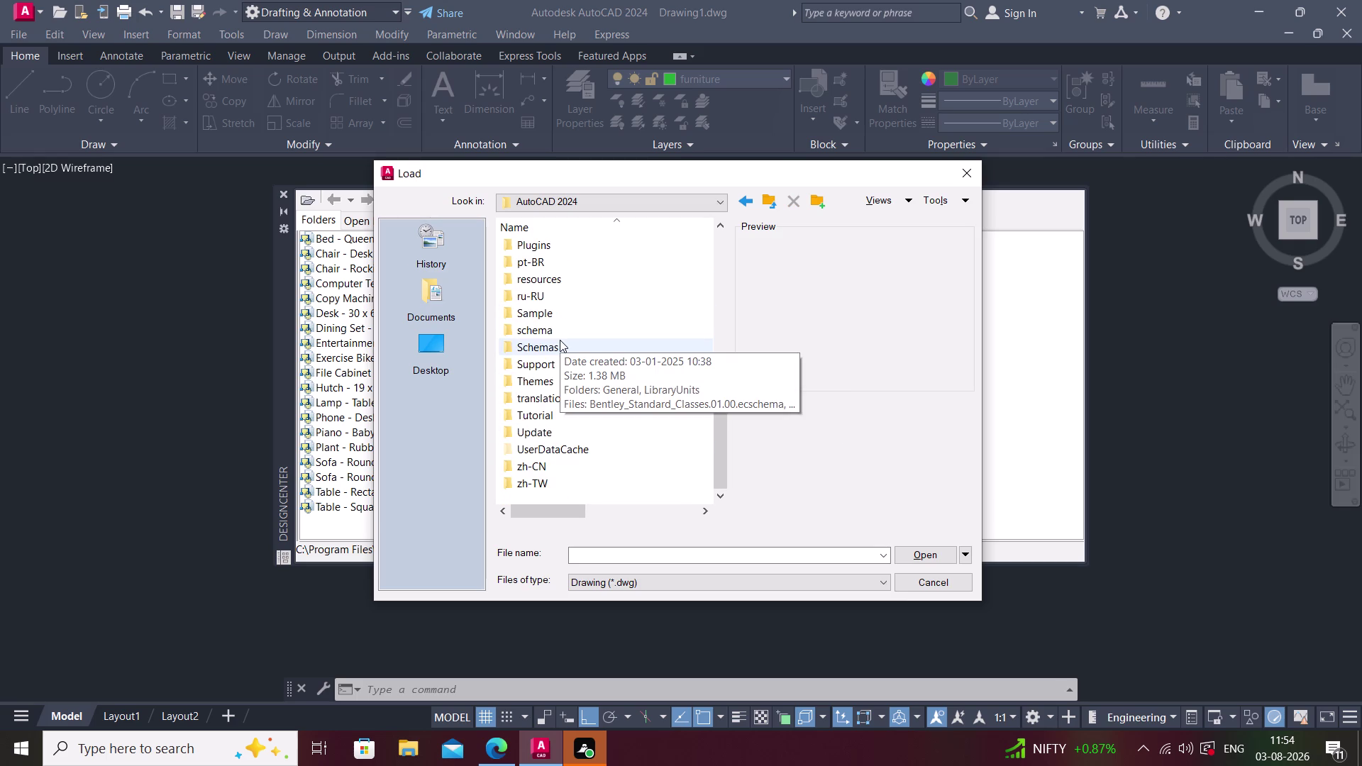
scroll(up, 3)
double_click(540, 421)
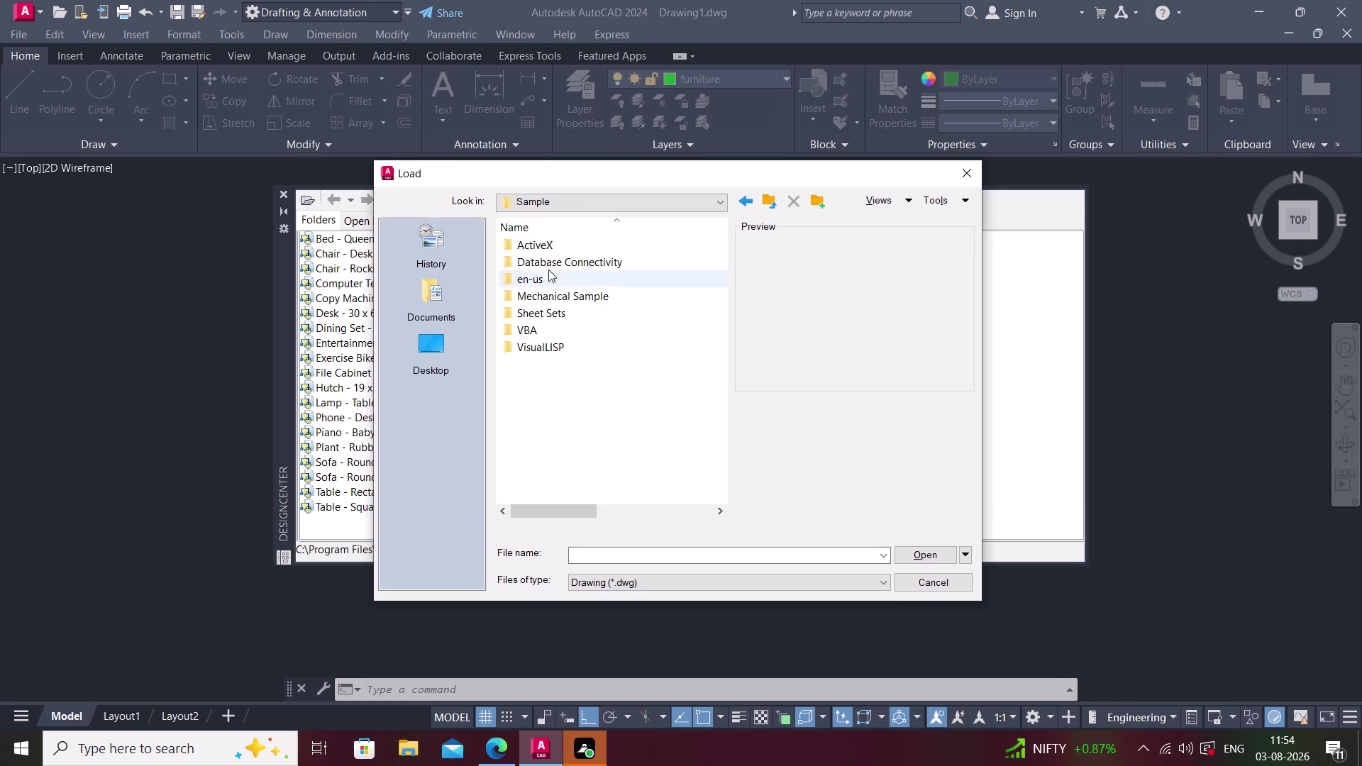
double_click(539, 279)
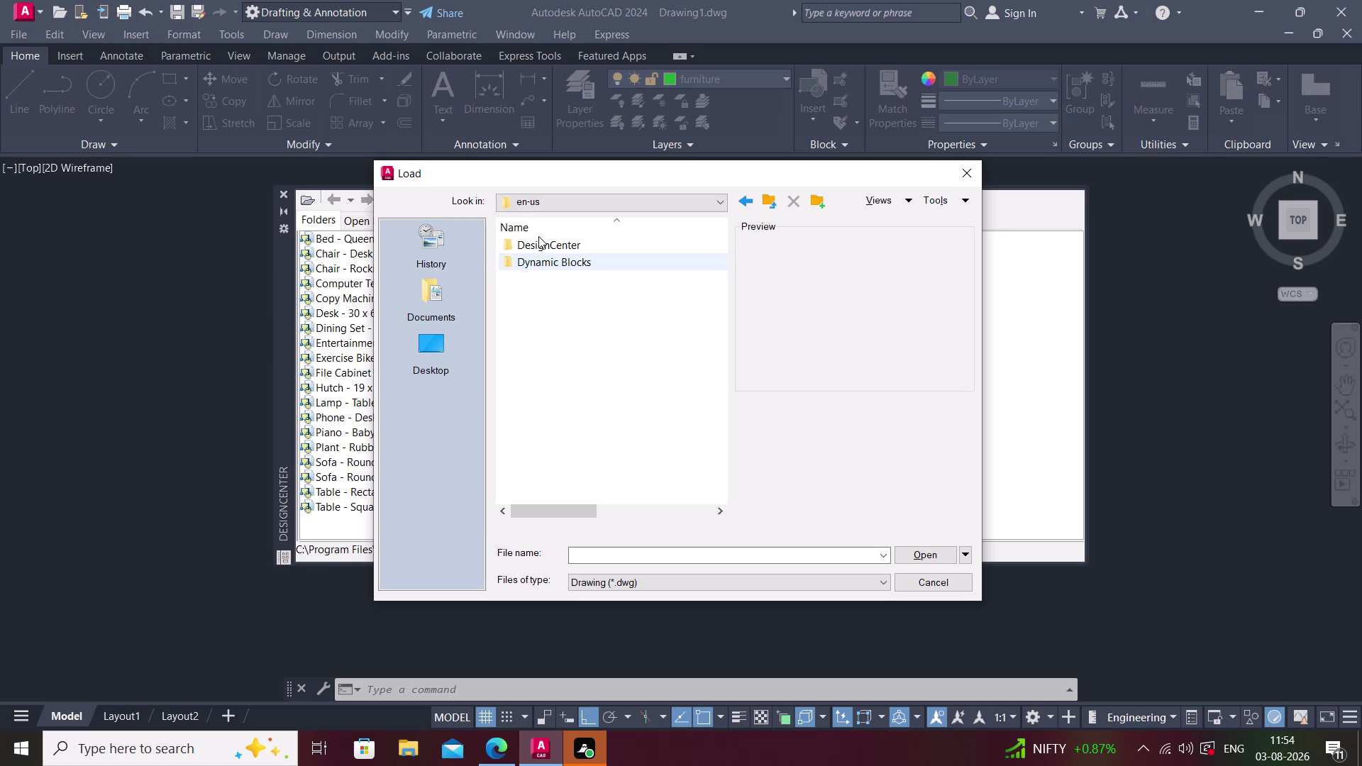
double_click(539, 241)
Select Home - Space Planner.dwg and open it in DesignCenter.
scroll(down, 3)
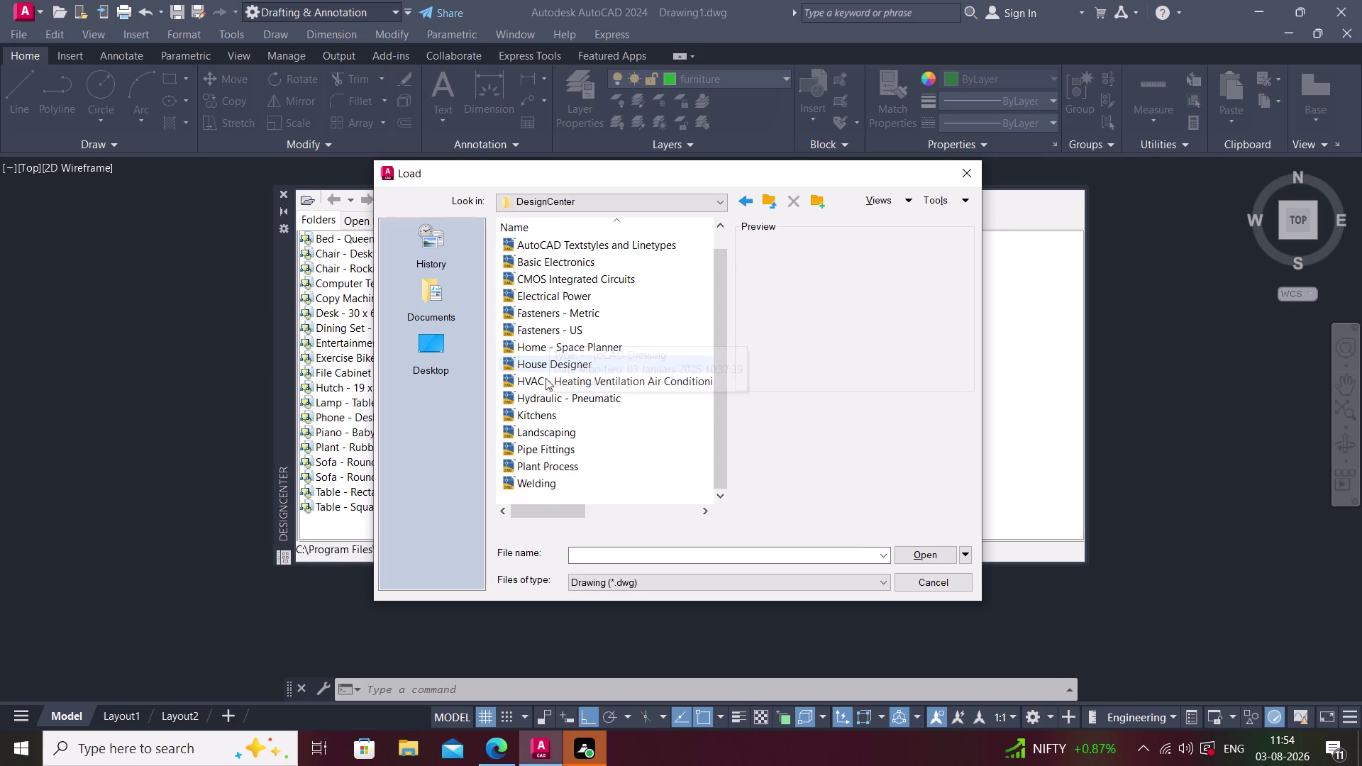
click(538, 362)
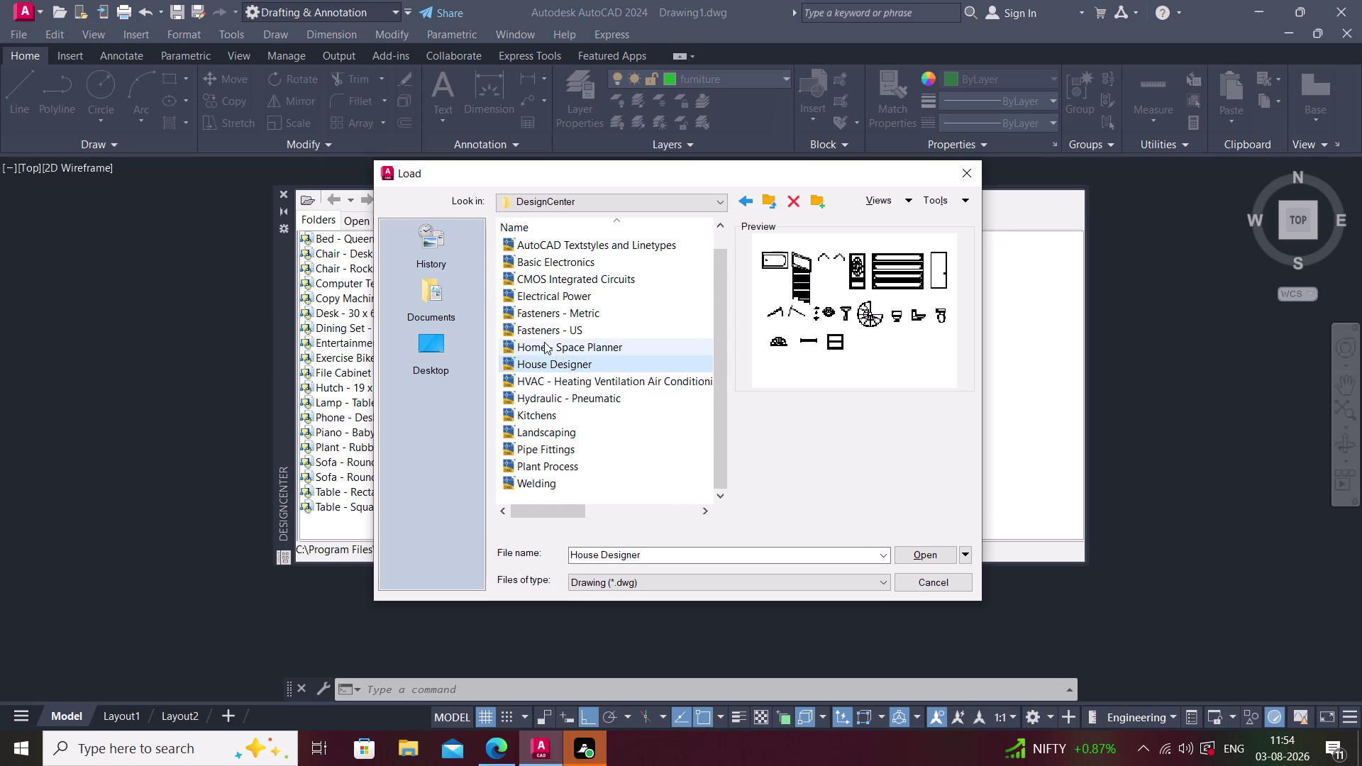
click(544, 341)
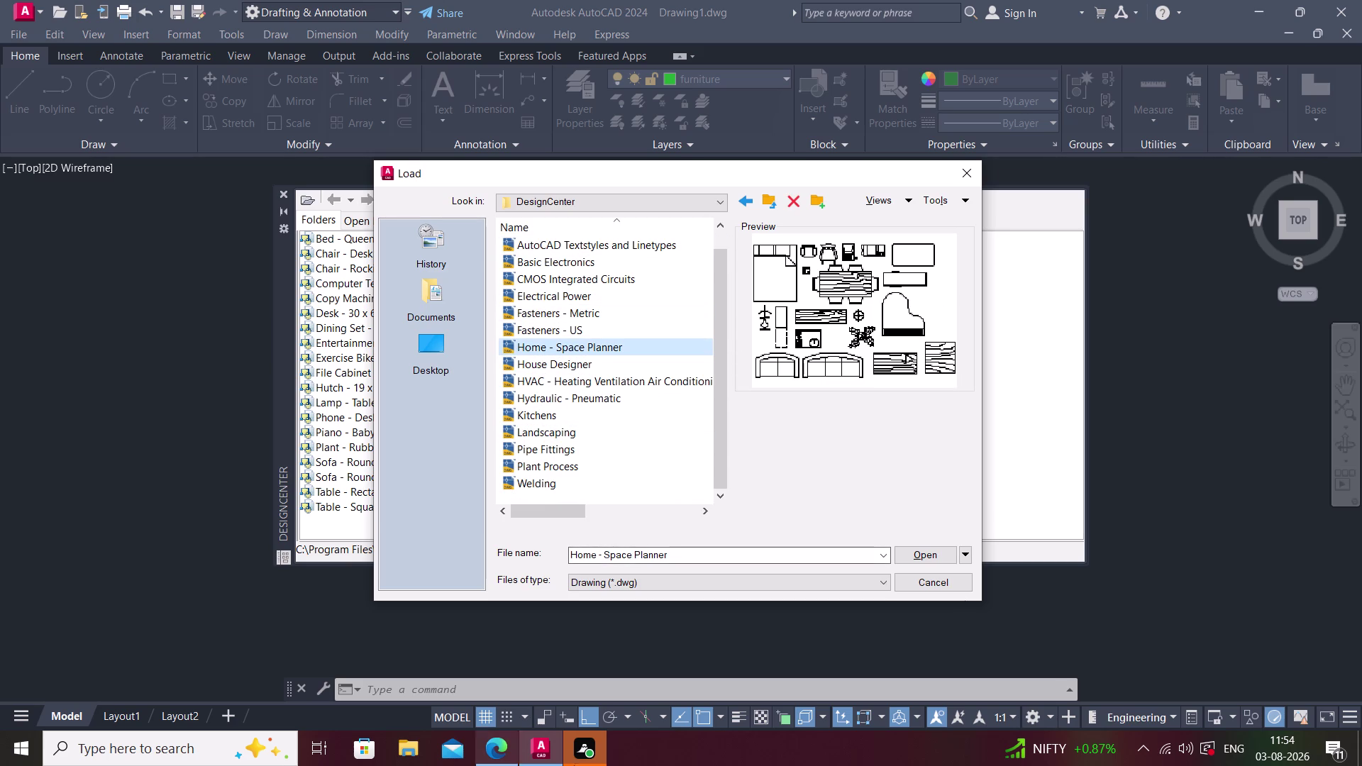
click(947, 556)
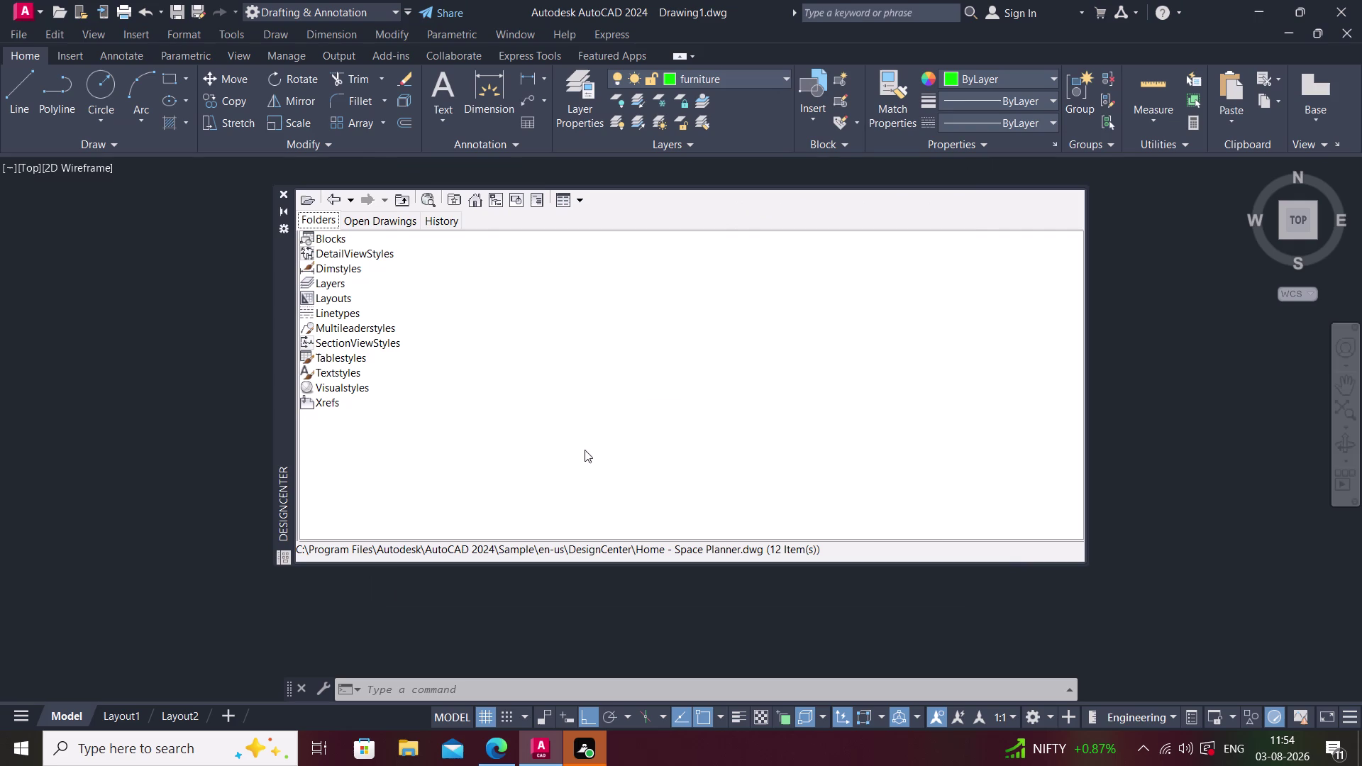
List the sample's blocks and place the queen bed, desk chair and rocking chair.
double_click(324, 237)
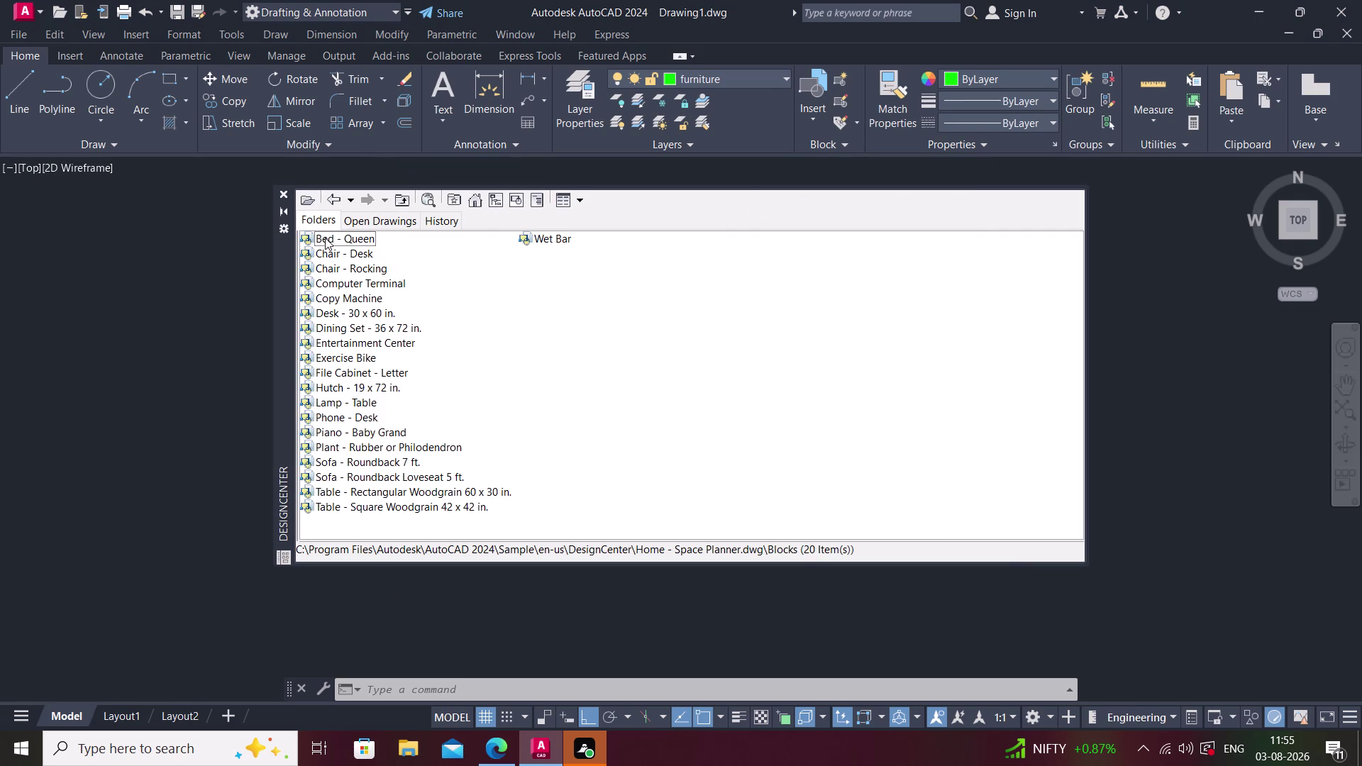
click(336, 241)
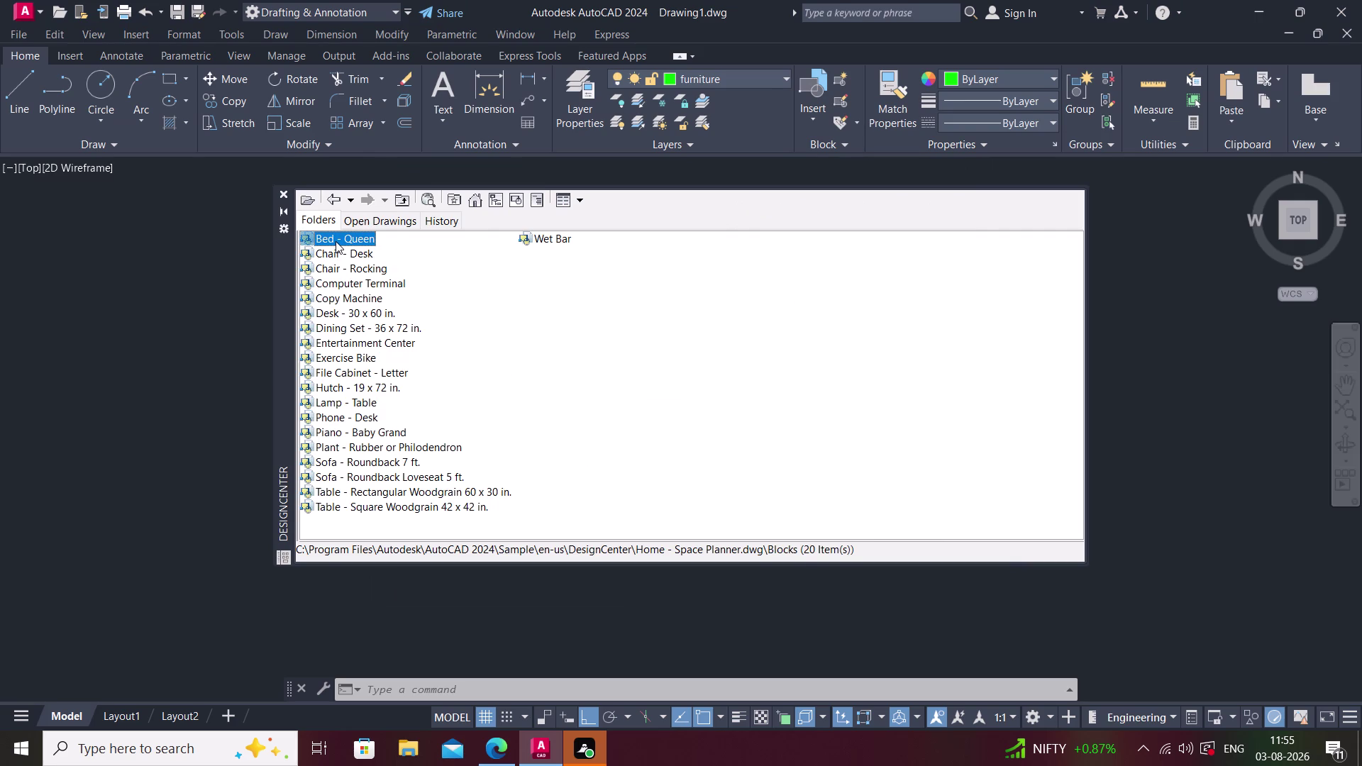
click(335, 241)
drag(336, 234, 269, 317)
drag(268, 317, 204, 375)
drag(353, 252, 106, 412)
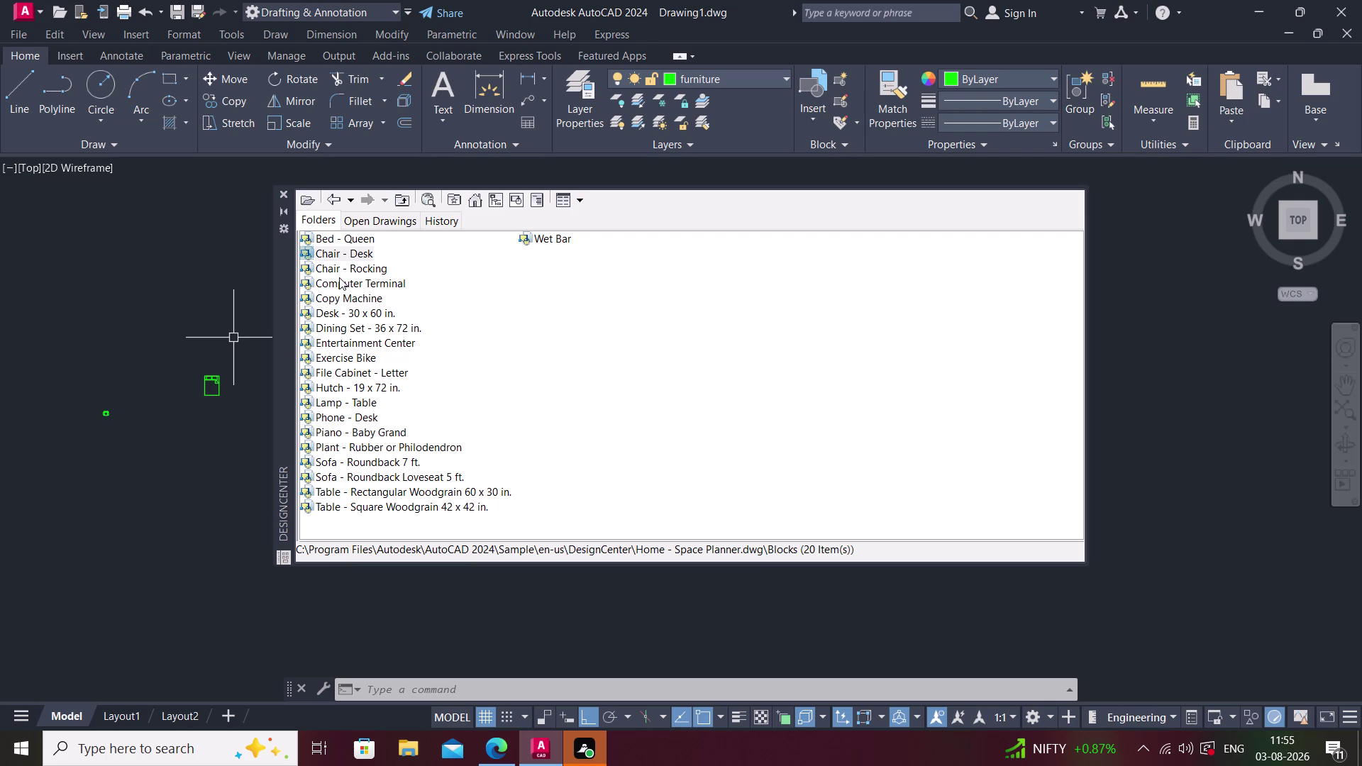
drag(362, 270, 110, 350)
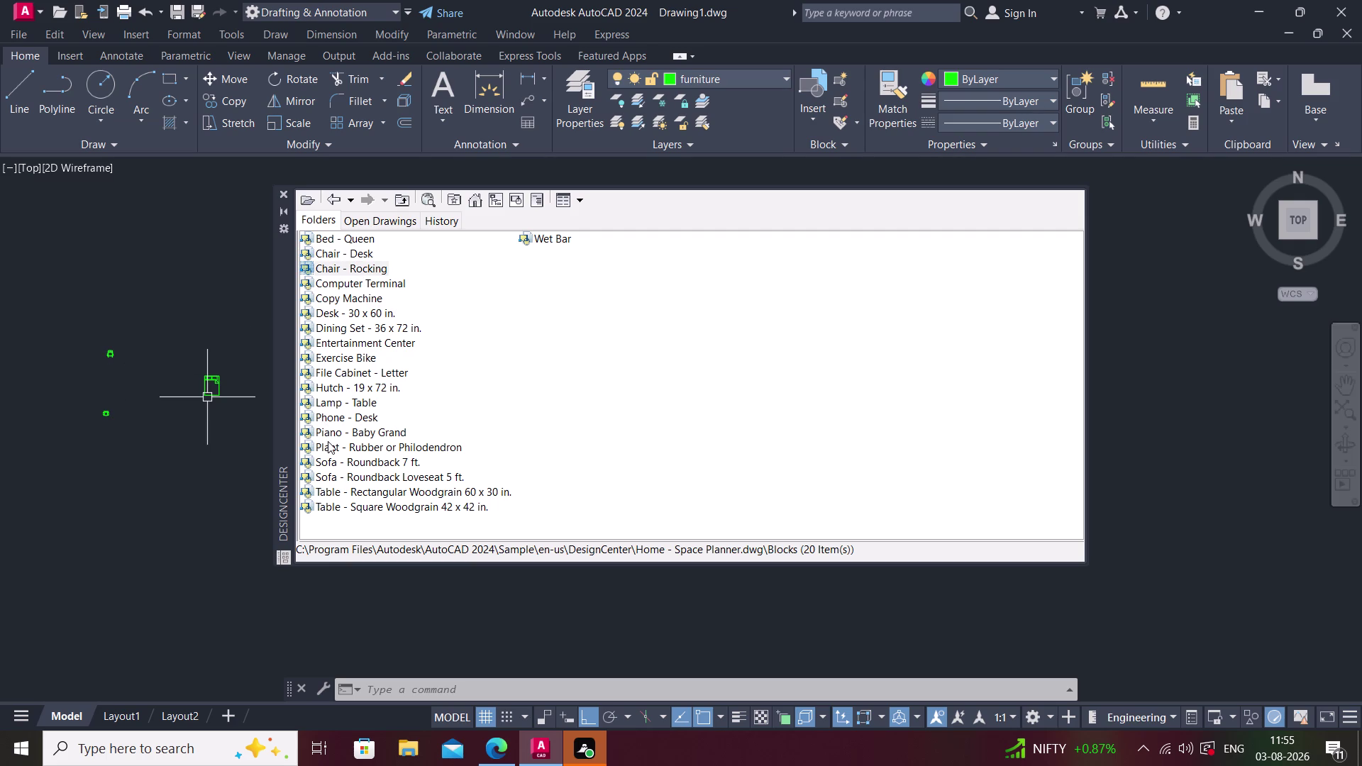
drag(332, 460, 210, 498)
drag(209, 498, 147, 518)
drag(320, 476, 141, 480)
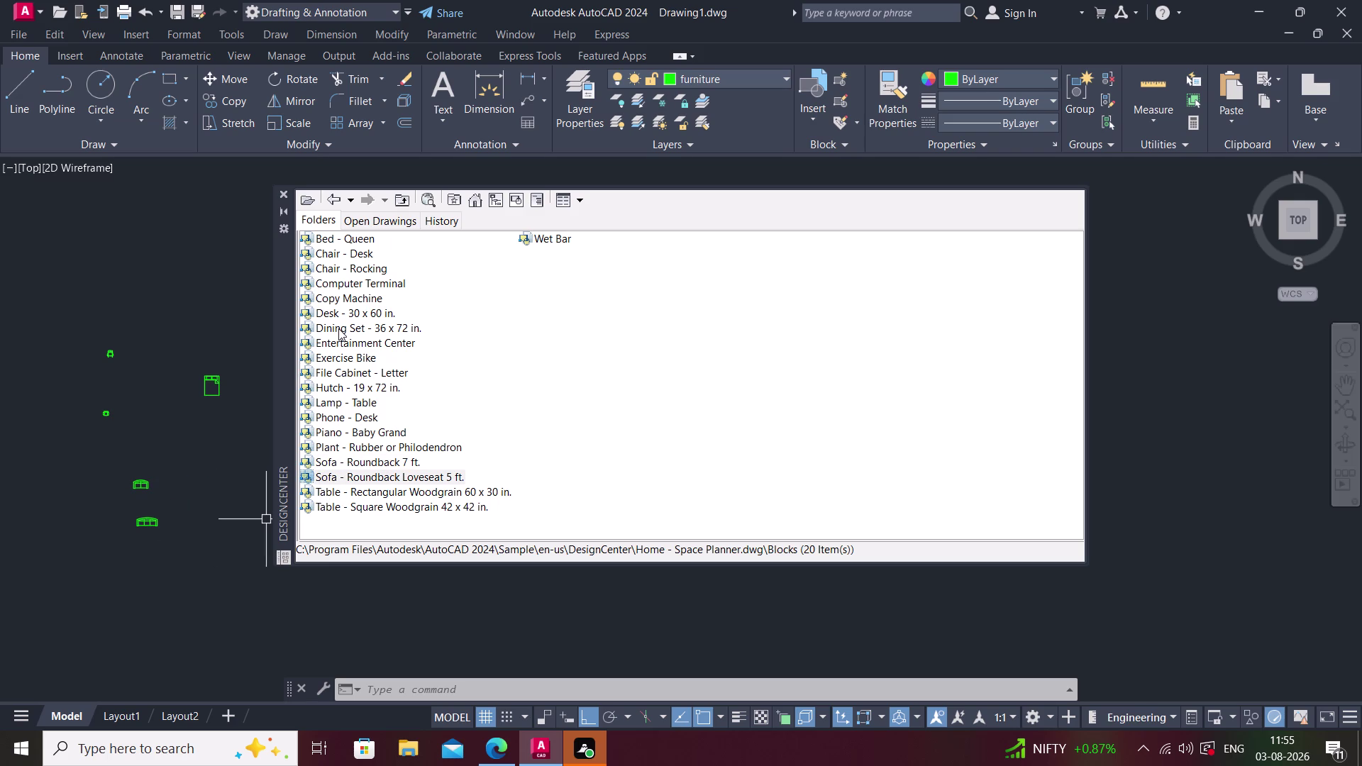
Place the dining set, 30 x 60 desk, copy machine, terminal and tables, then close DesignCenter.
drag(338, 328, 166, 436)
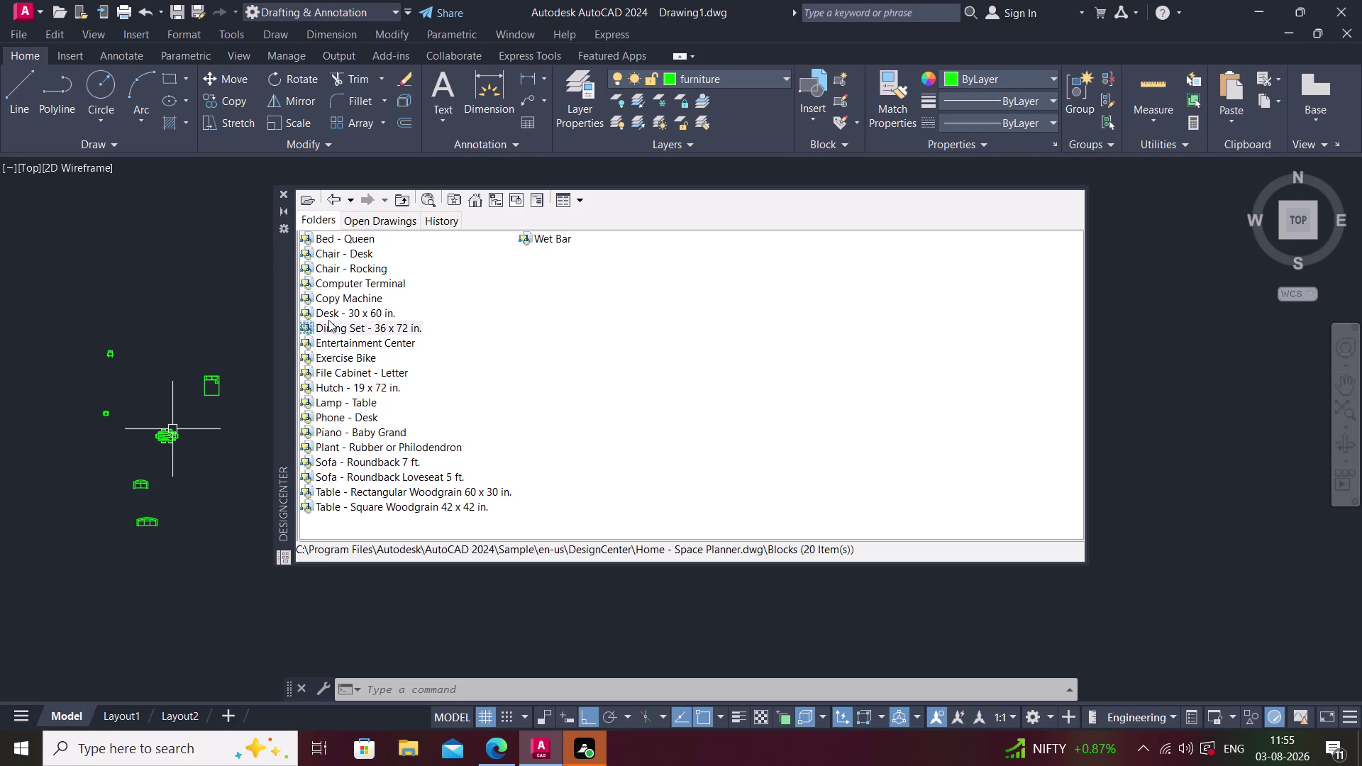
drag(334, 315, 217, 326)
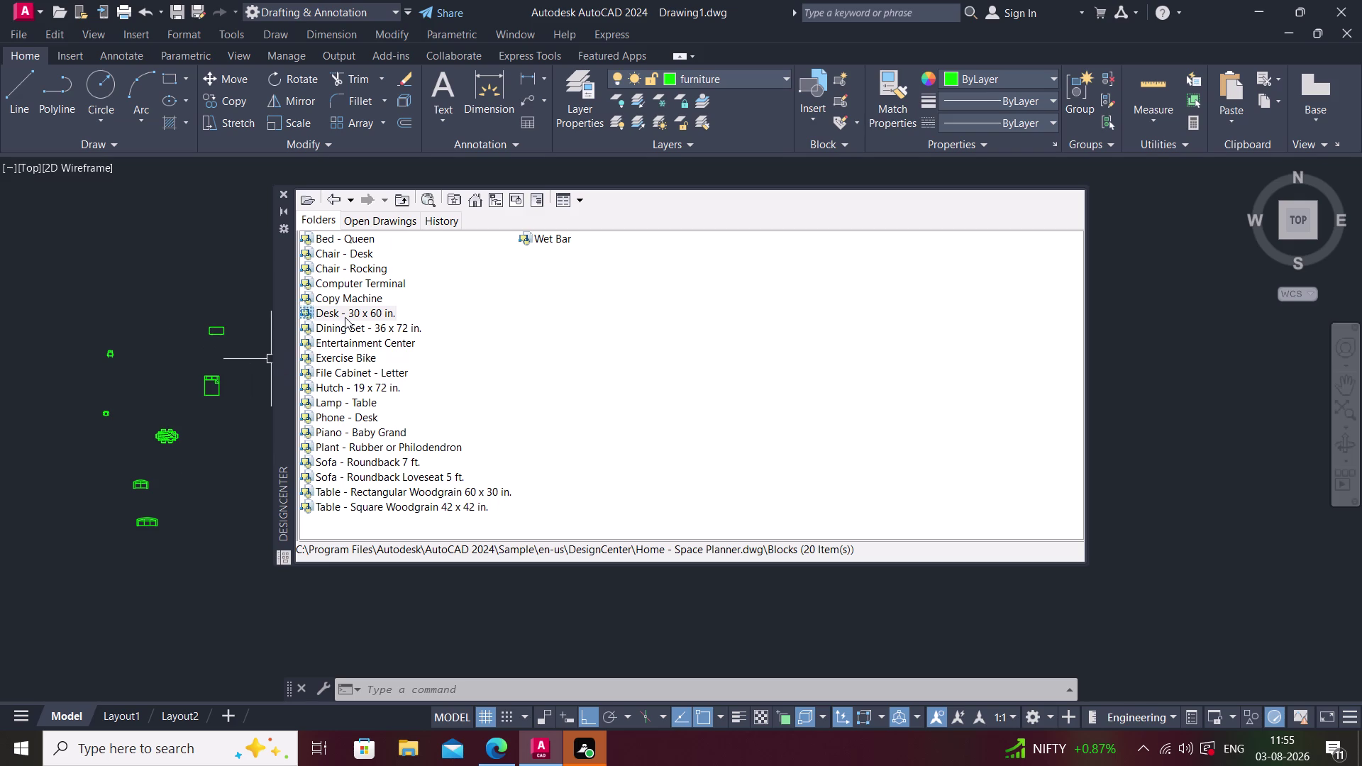
drag(338, 299, 178, 297)
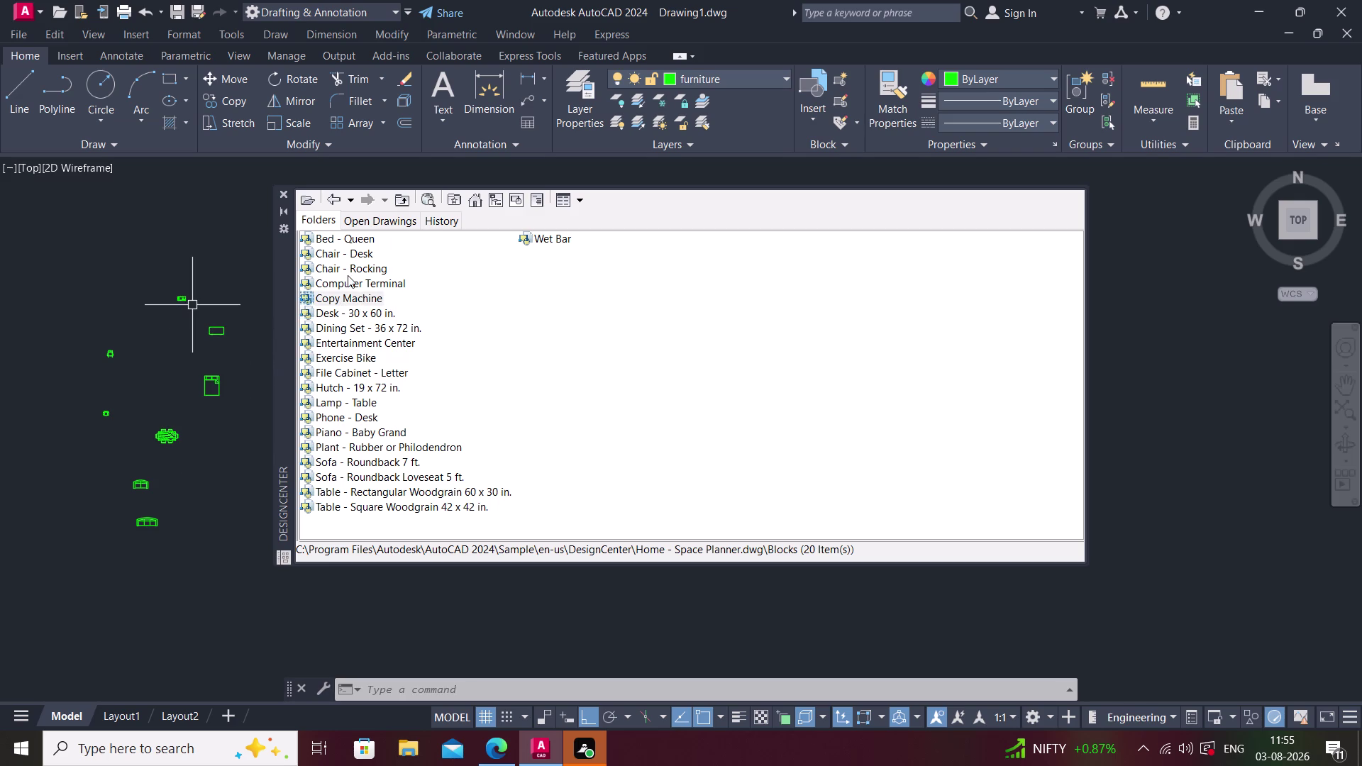
drag(345, 279, 210, 243)
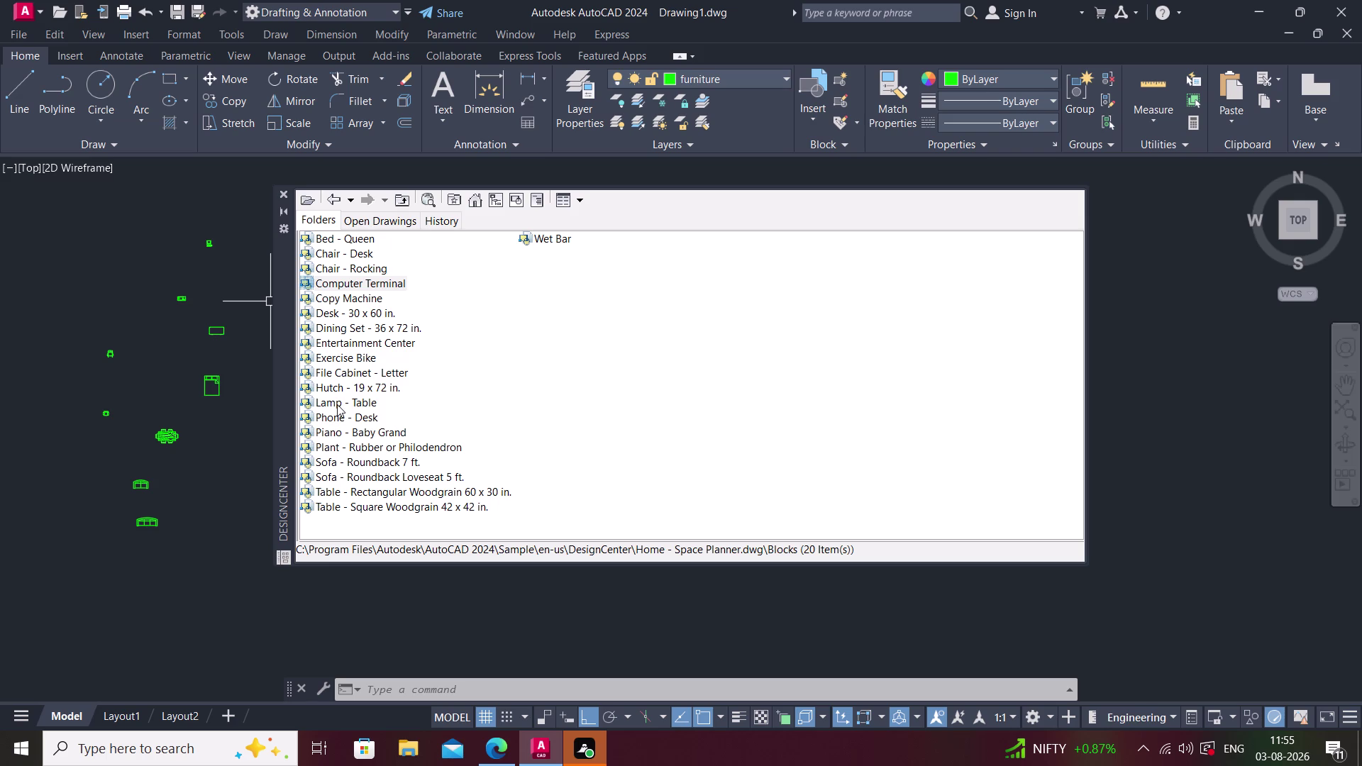
drag(336, 405, 235, 433)
drag(345, 505, 228, 529)
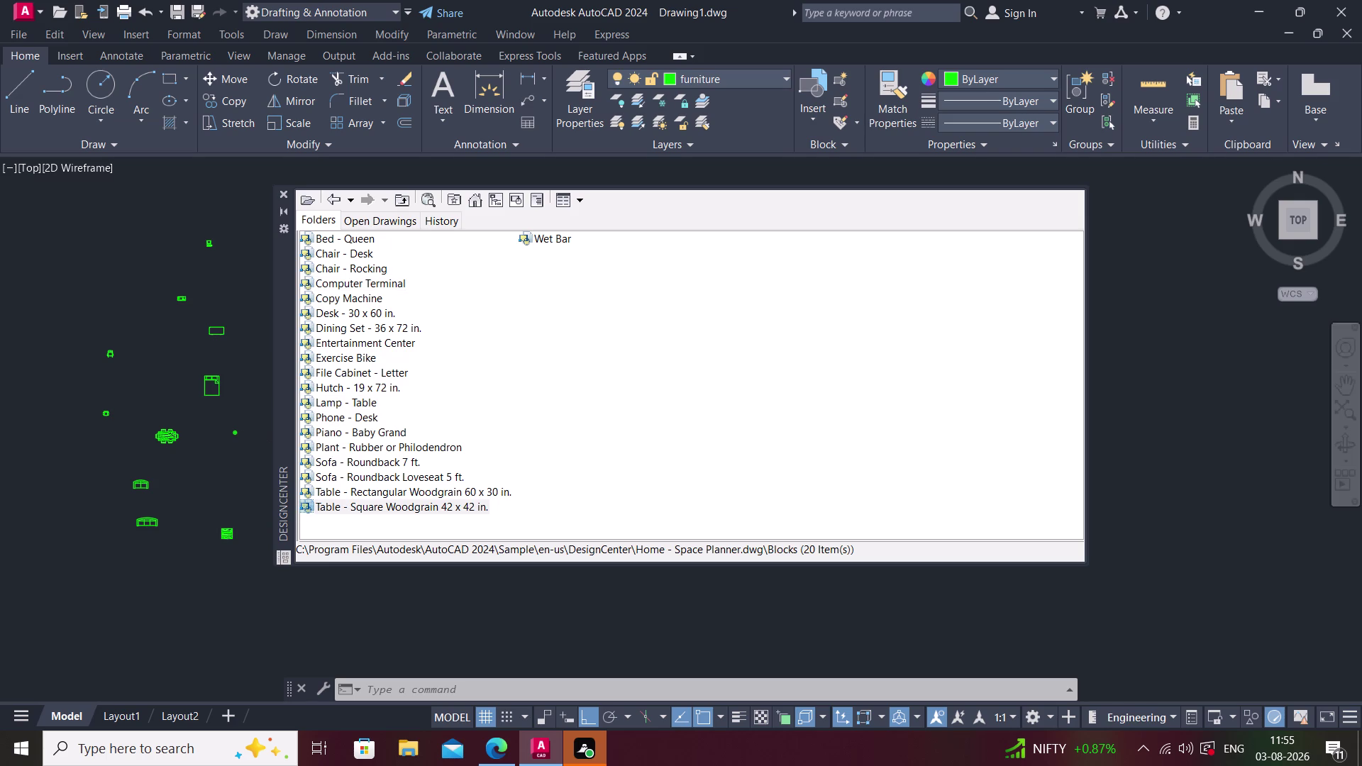
drag(229, 529, 219, 529)
drag(339, 490, 219, 498)
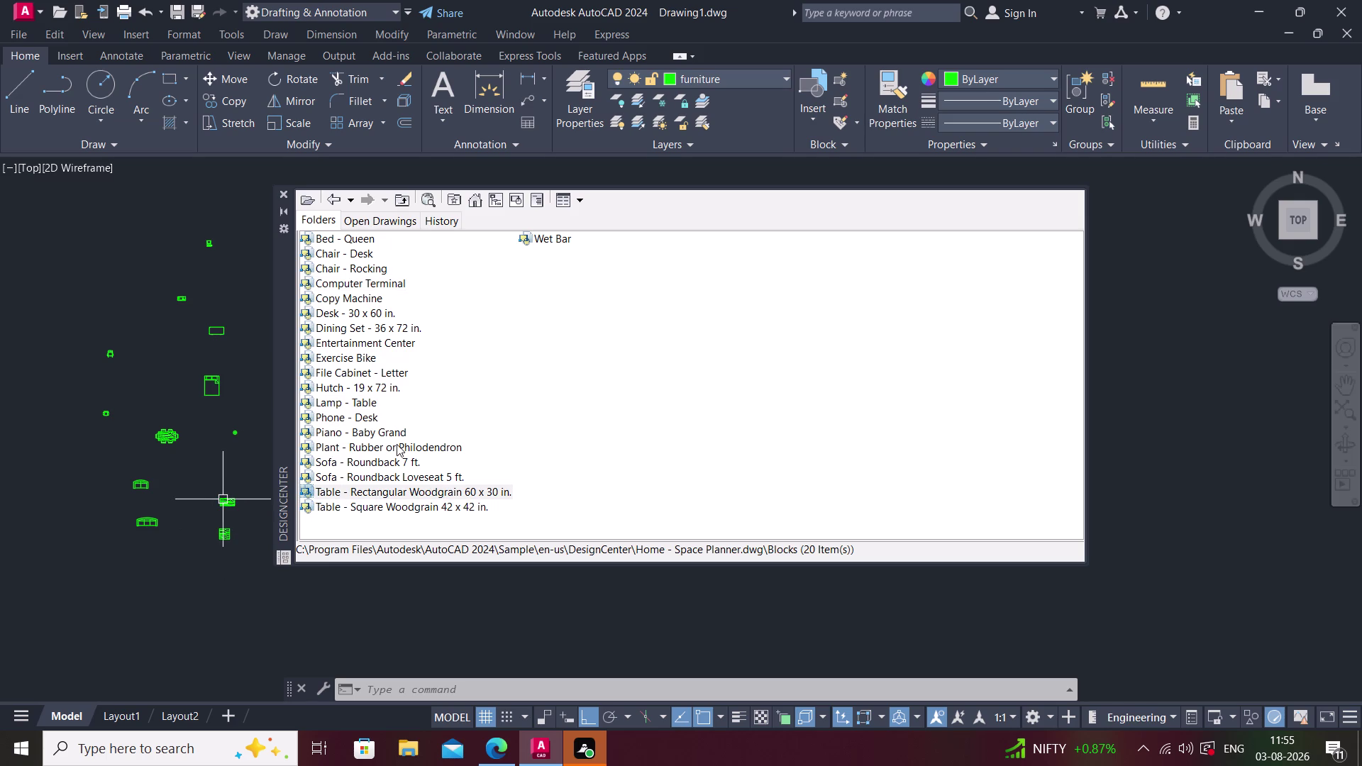
click(284, 199)
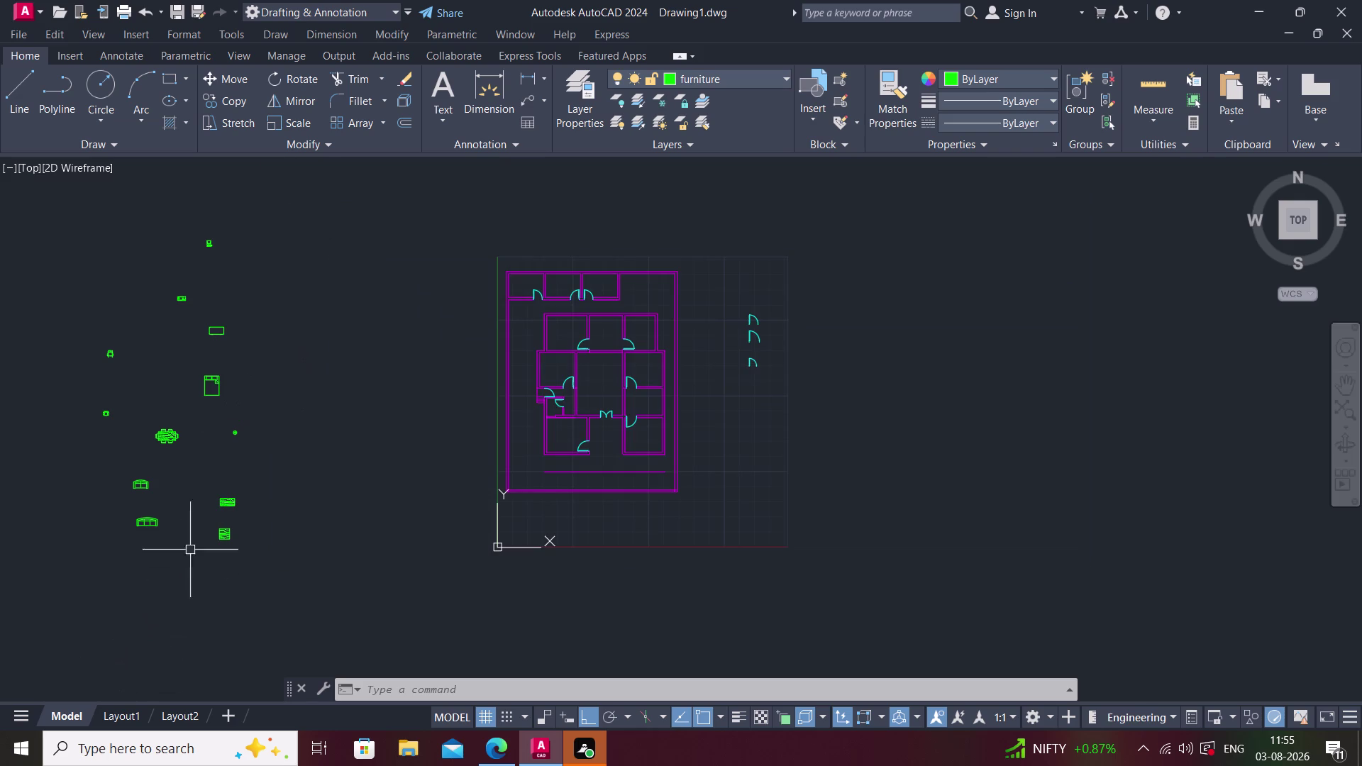
Start copying the queen bed with CO, using its top corner as base point.
scroll(up, 3)
click(205, 347)
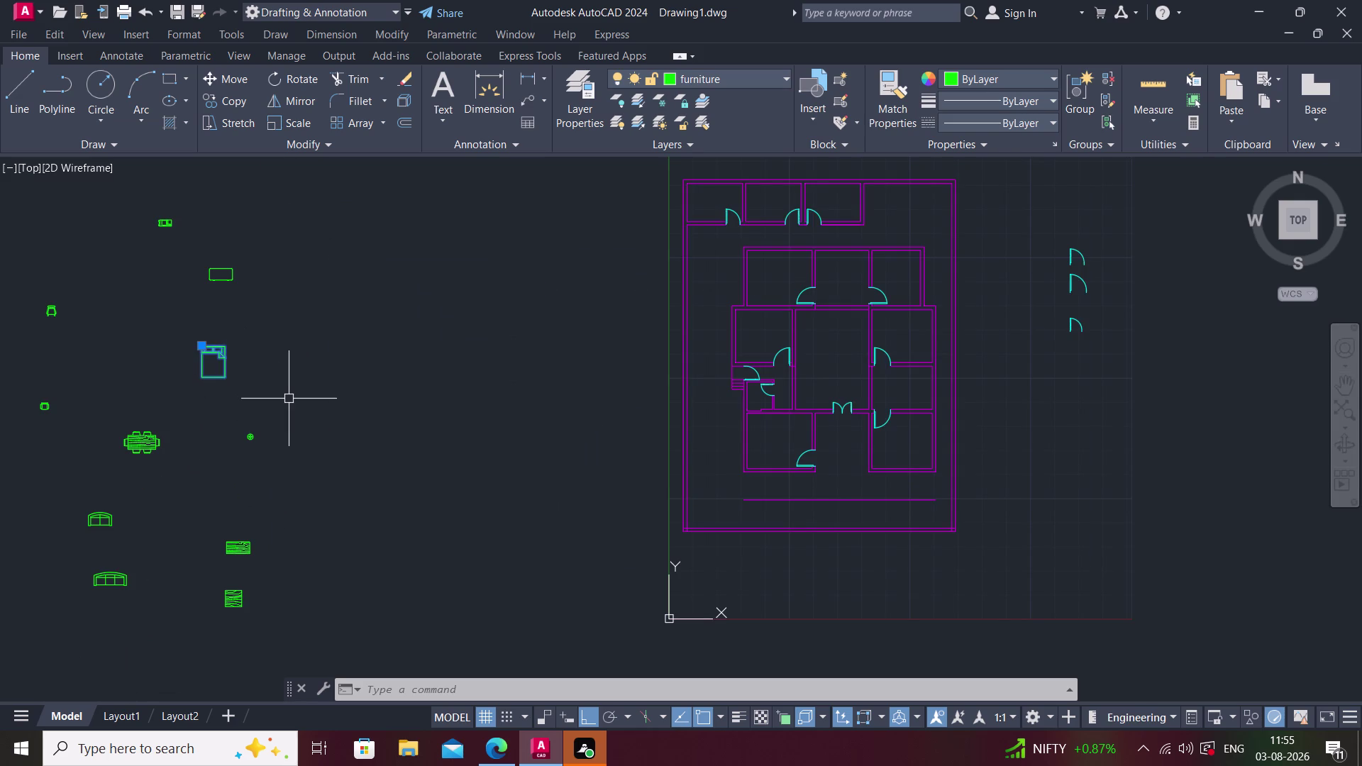
key(c)
text(o)
key(space)
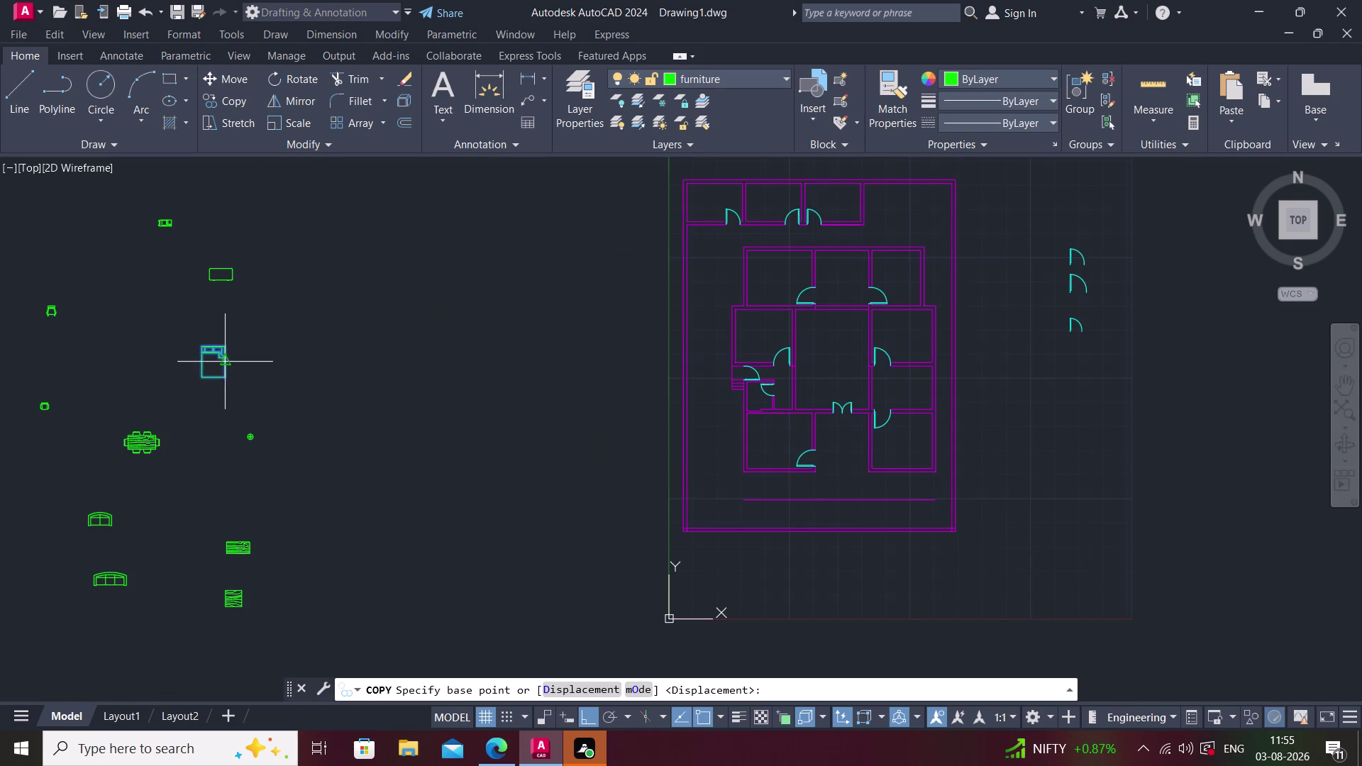
scroll(up, 3)
scroll(up, 3)
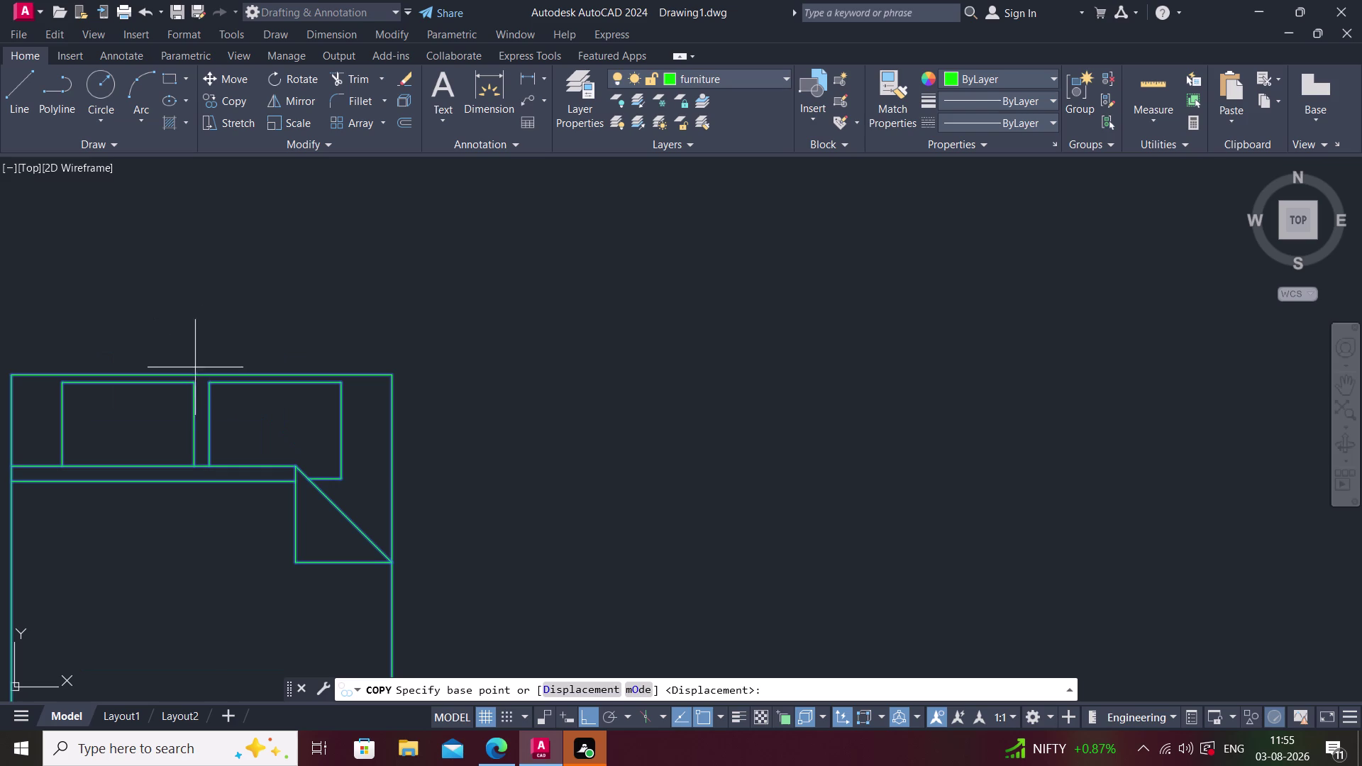
click(199, 377)
Turn Ortho off and drop the bed copy against the middle room's top wall.
scroll(down, 3)
middle_drag(388, 397, 331, 417)
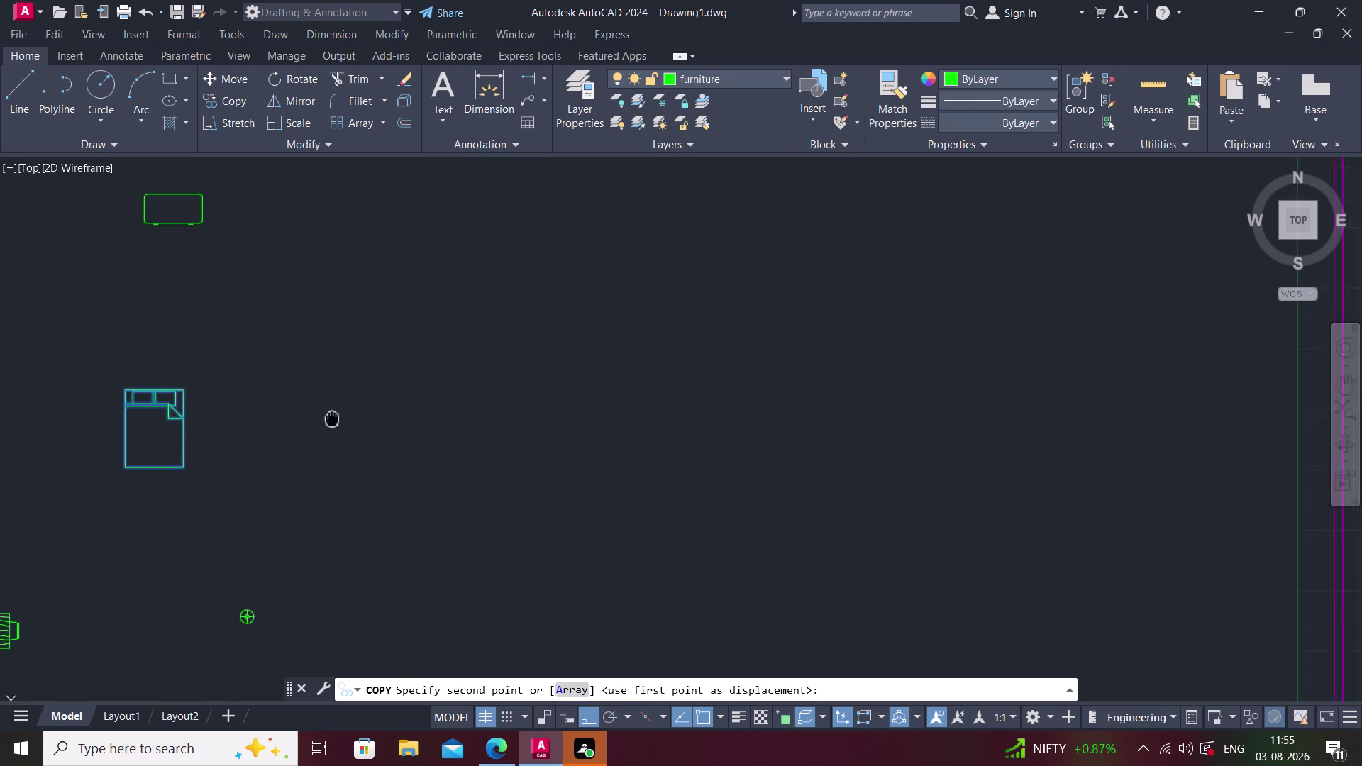
middle_drag(332, 417, 146, 473)
scroll(down, 3)
middle_drag(309, 465, 199, 541)
scroll(up, 3)
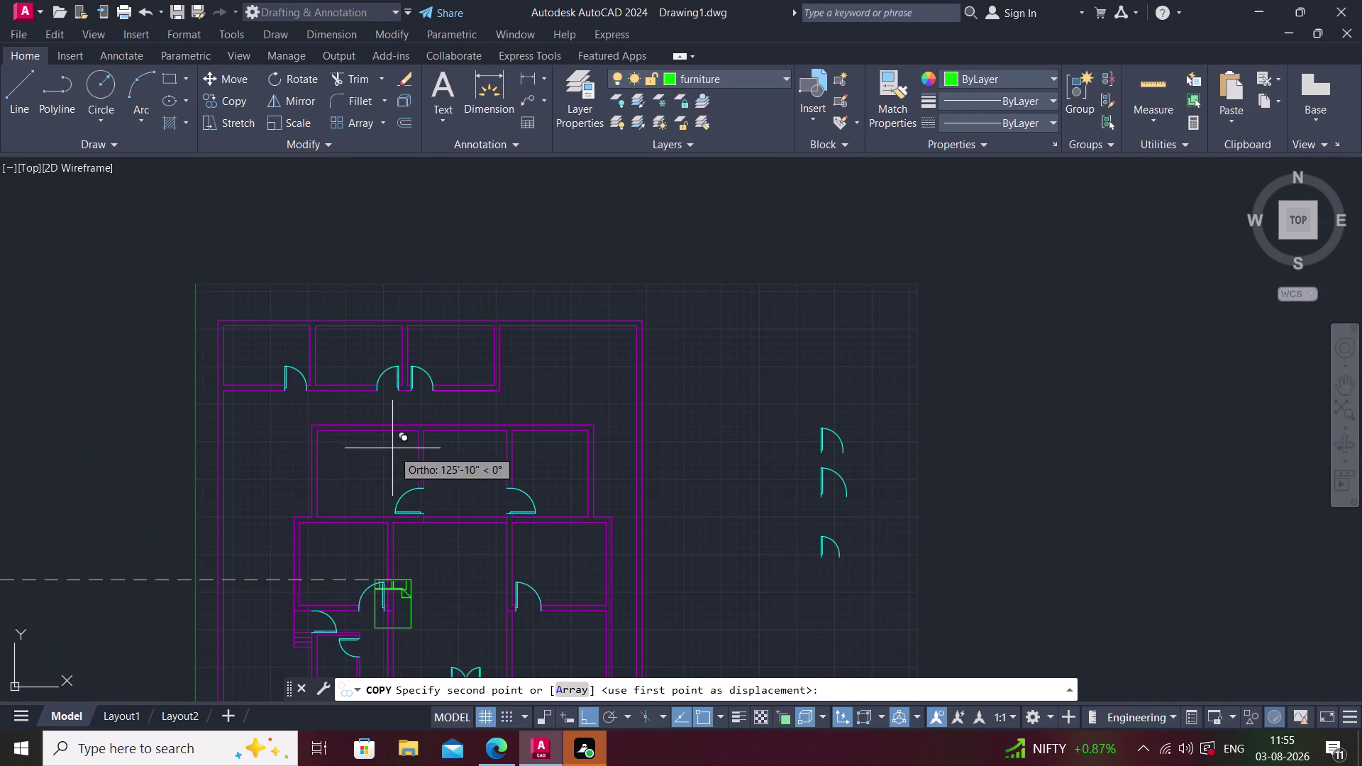
key(F8)
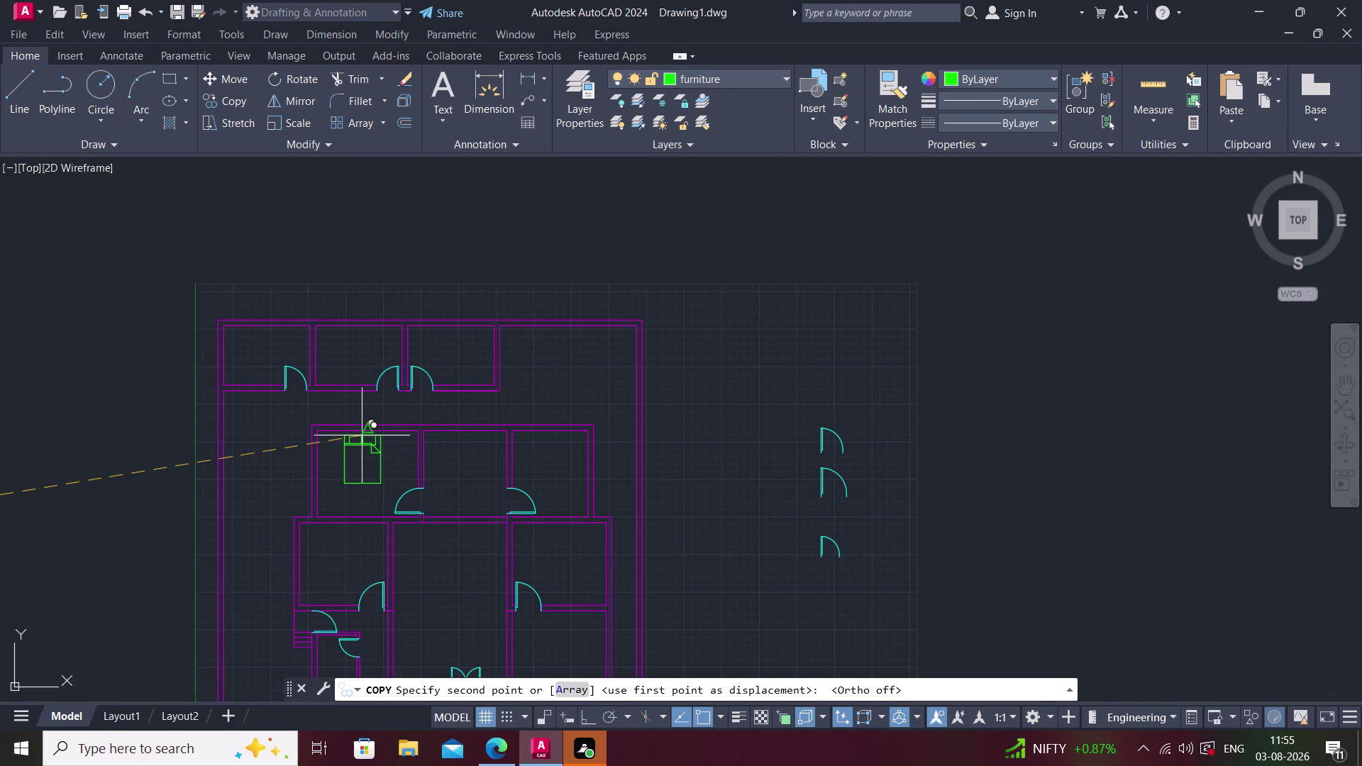
scroll(up, 3)
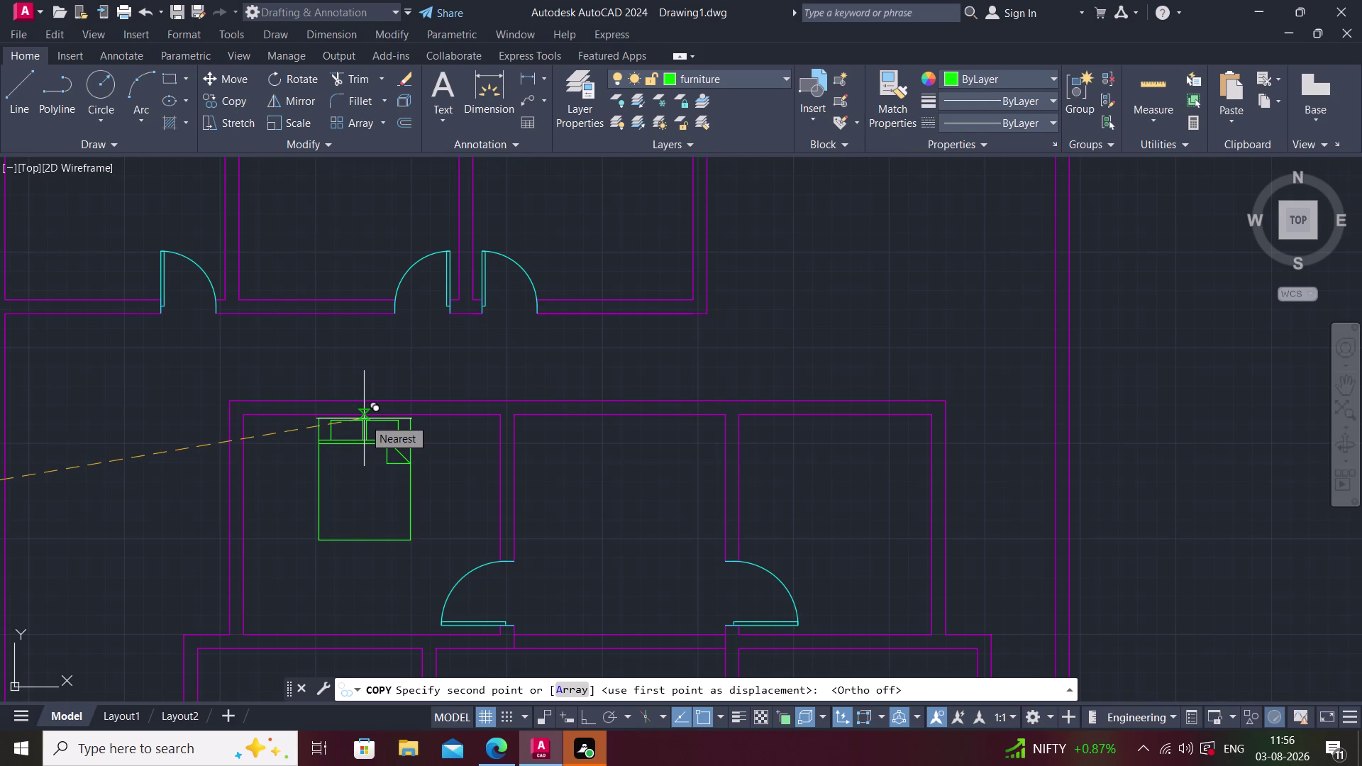
click(364, 419)
key(Escape)
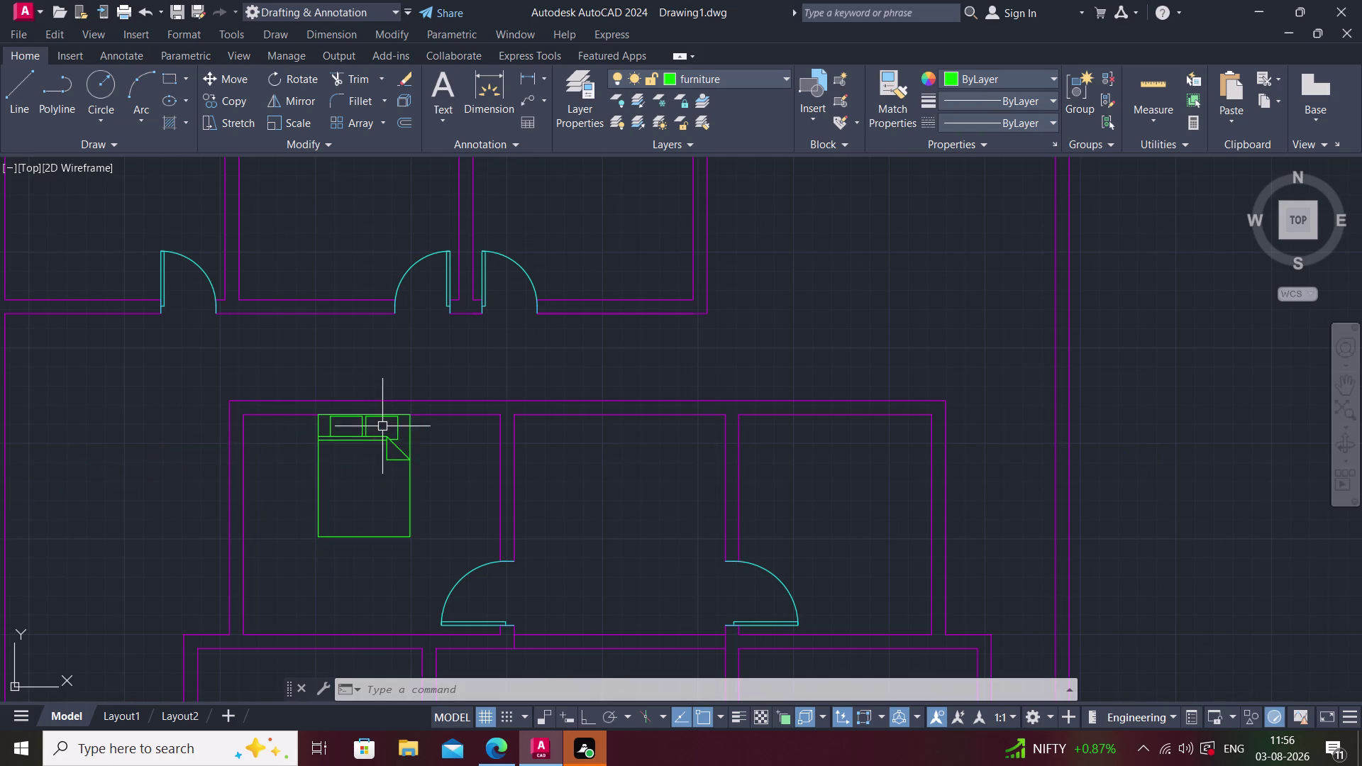
key(Escape)
click(363, 429)
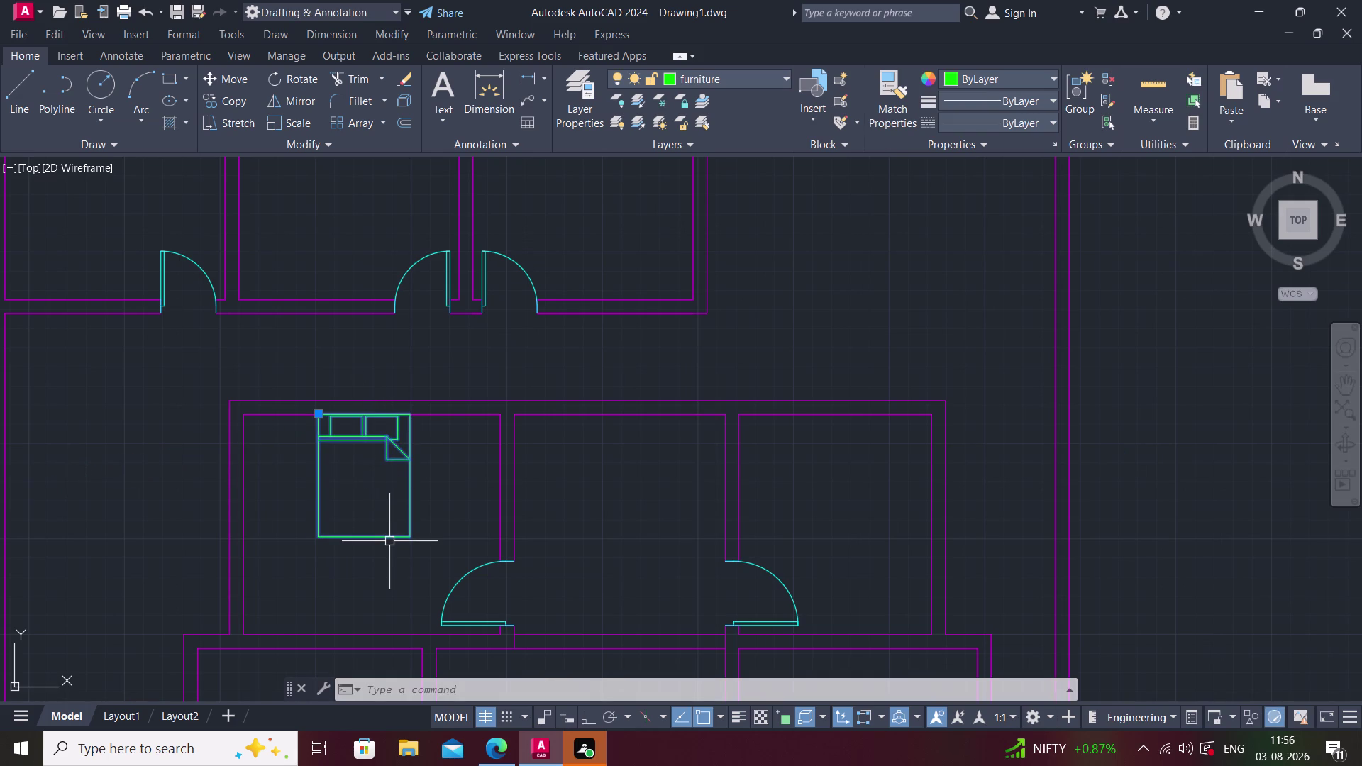
Scale the bed copy up from its corner to fit the room.
text(sc)
key(space)
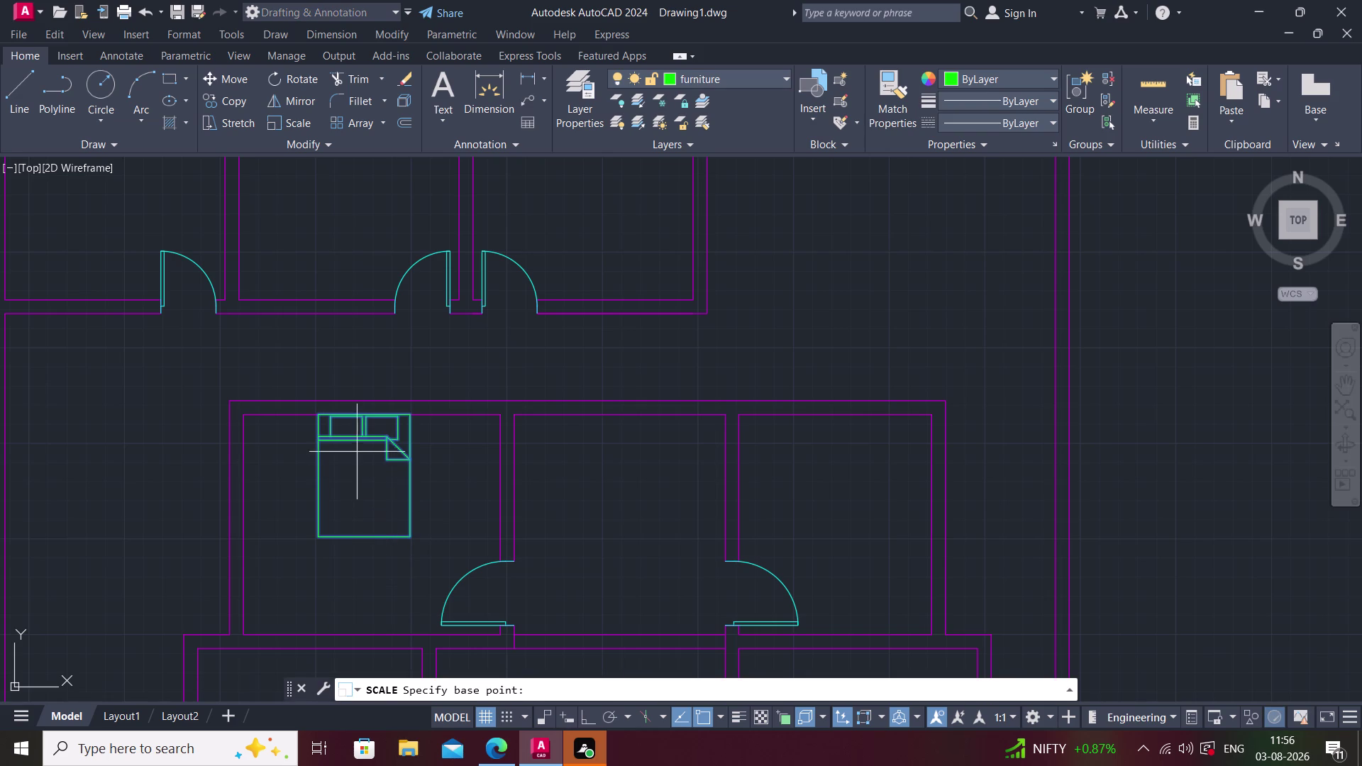
click(407, 536)
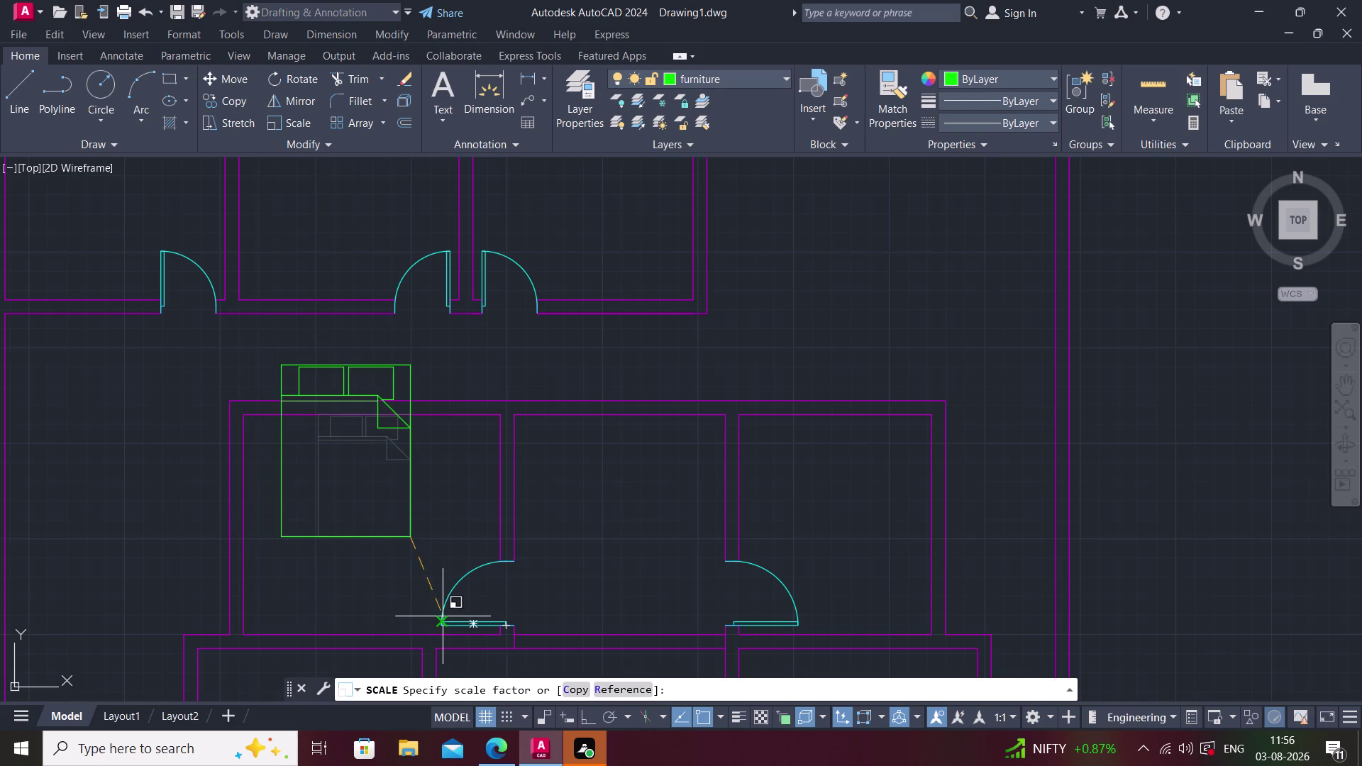
click(442, 617)
key(Escape)
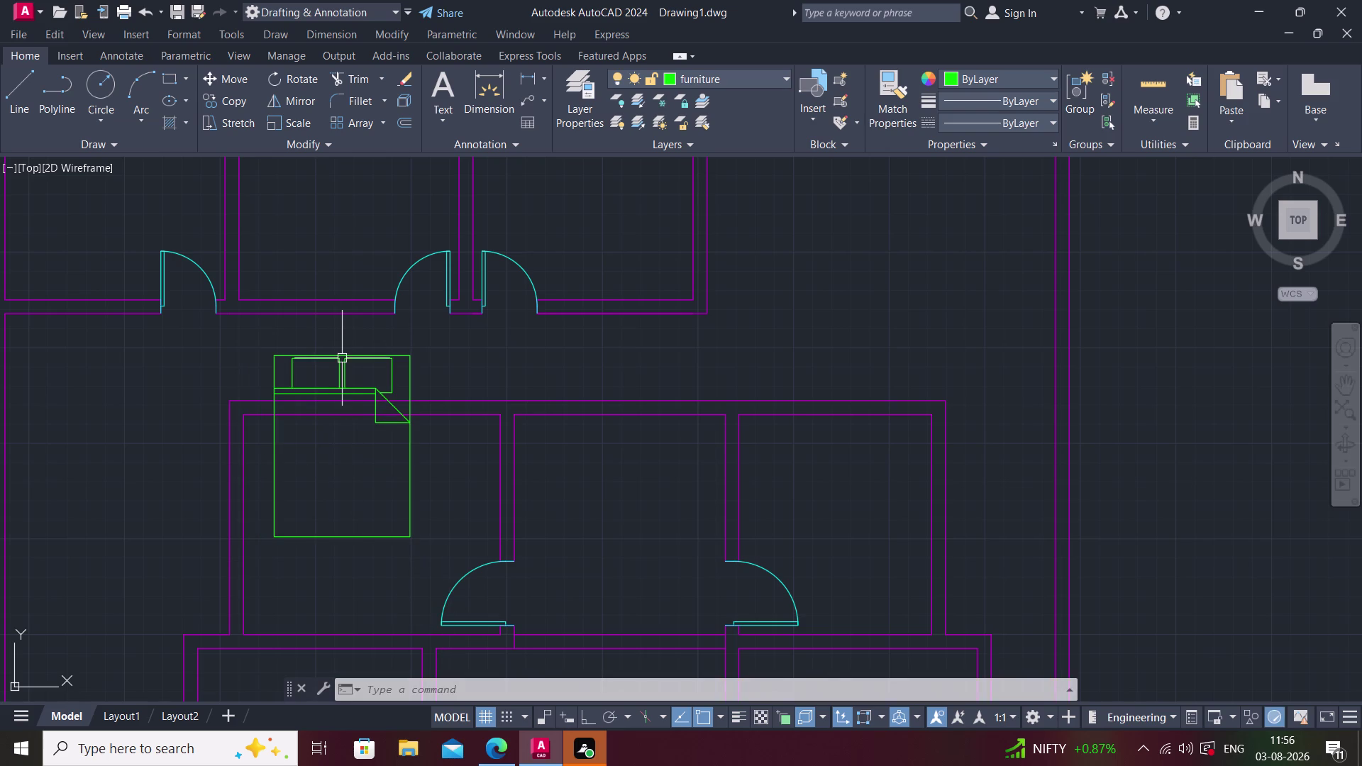
Select the enlarged bed and start a copy, then cancel it.
click(343, 359)
key(c)
text(o)
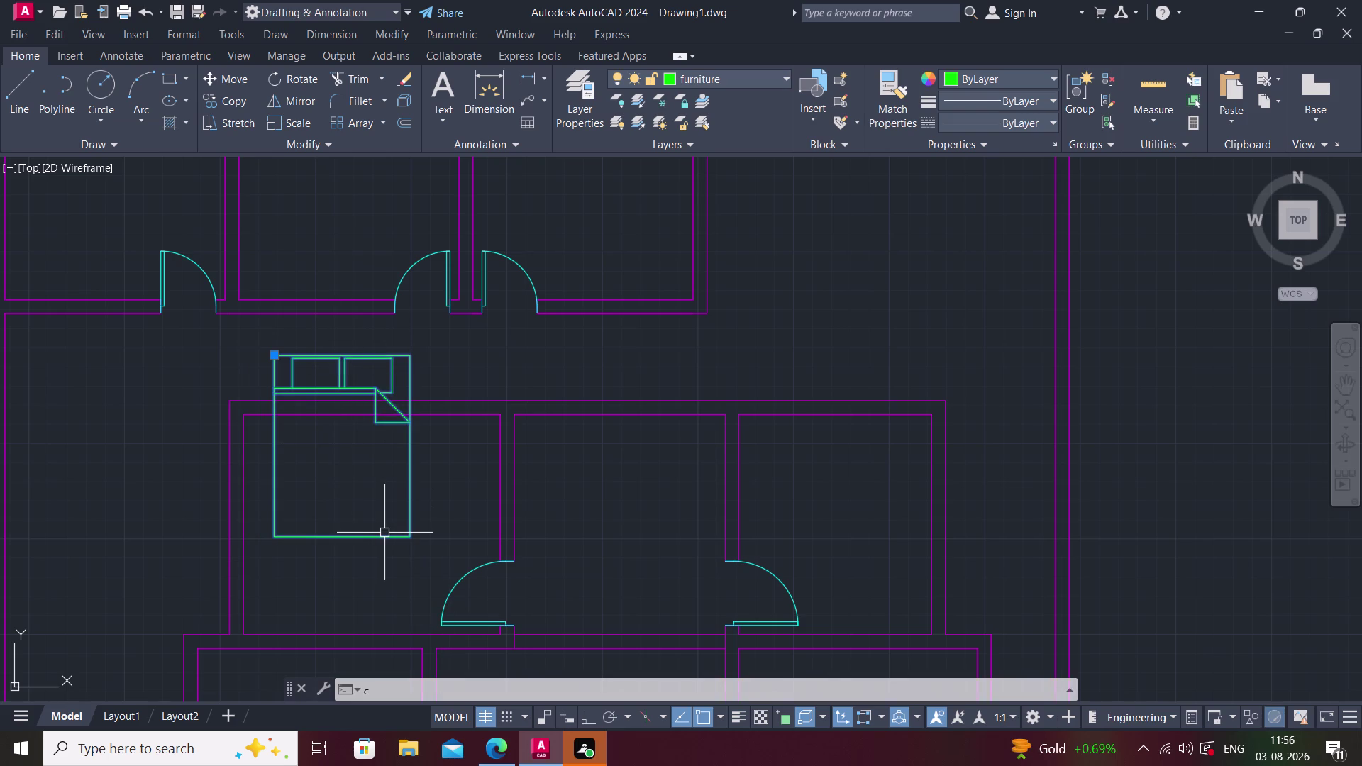
key(space)
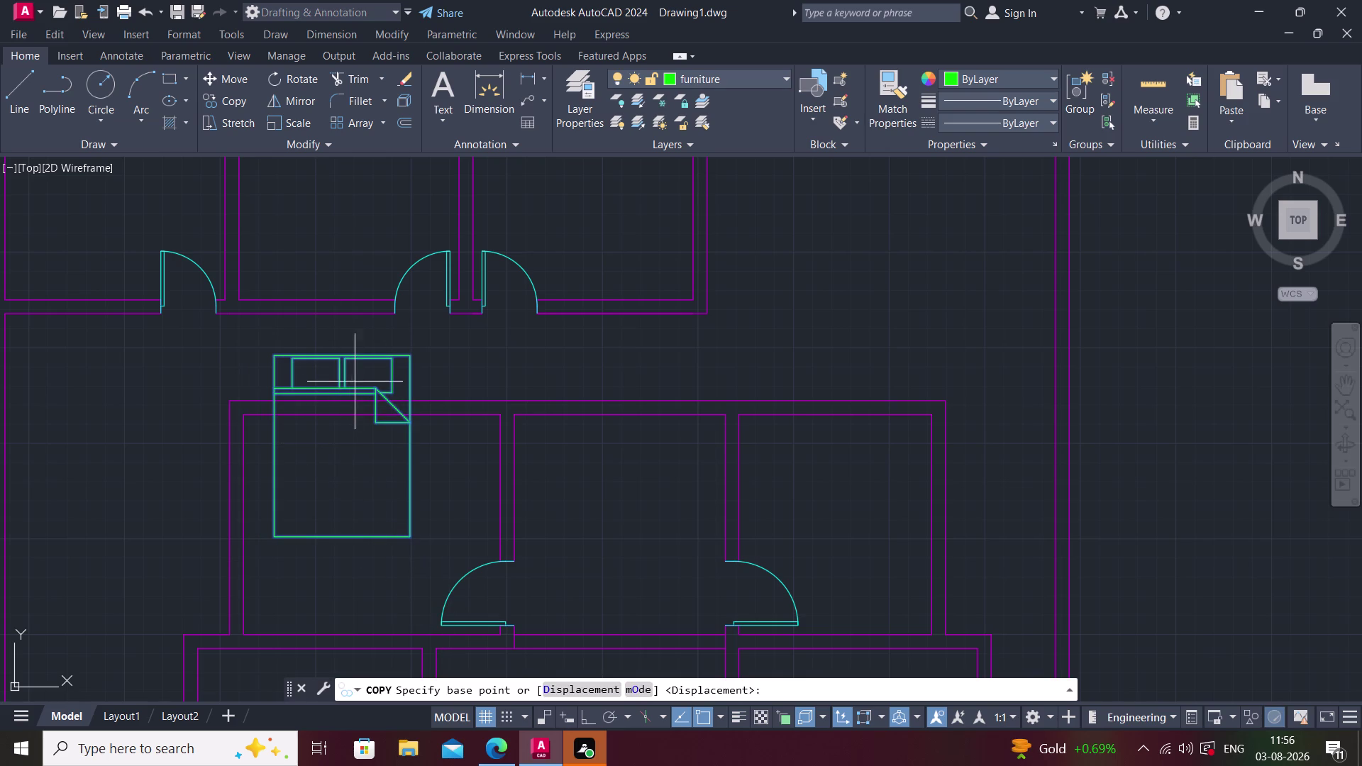
key(Escape)
Window-select the bed and begin a move, then cancel and undo three times.
click(331, 368)
click(342, 367)
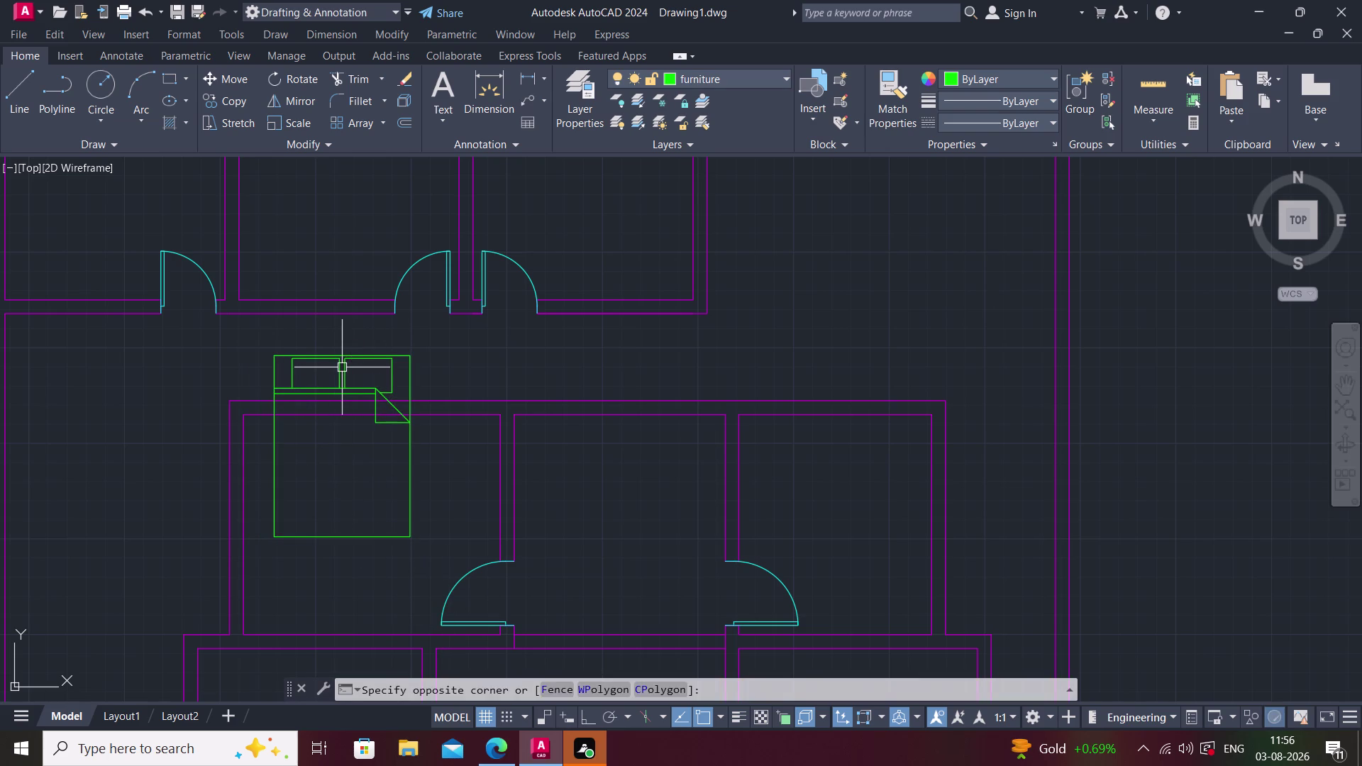
click(342, 362)
key(m)
key(space)
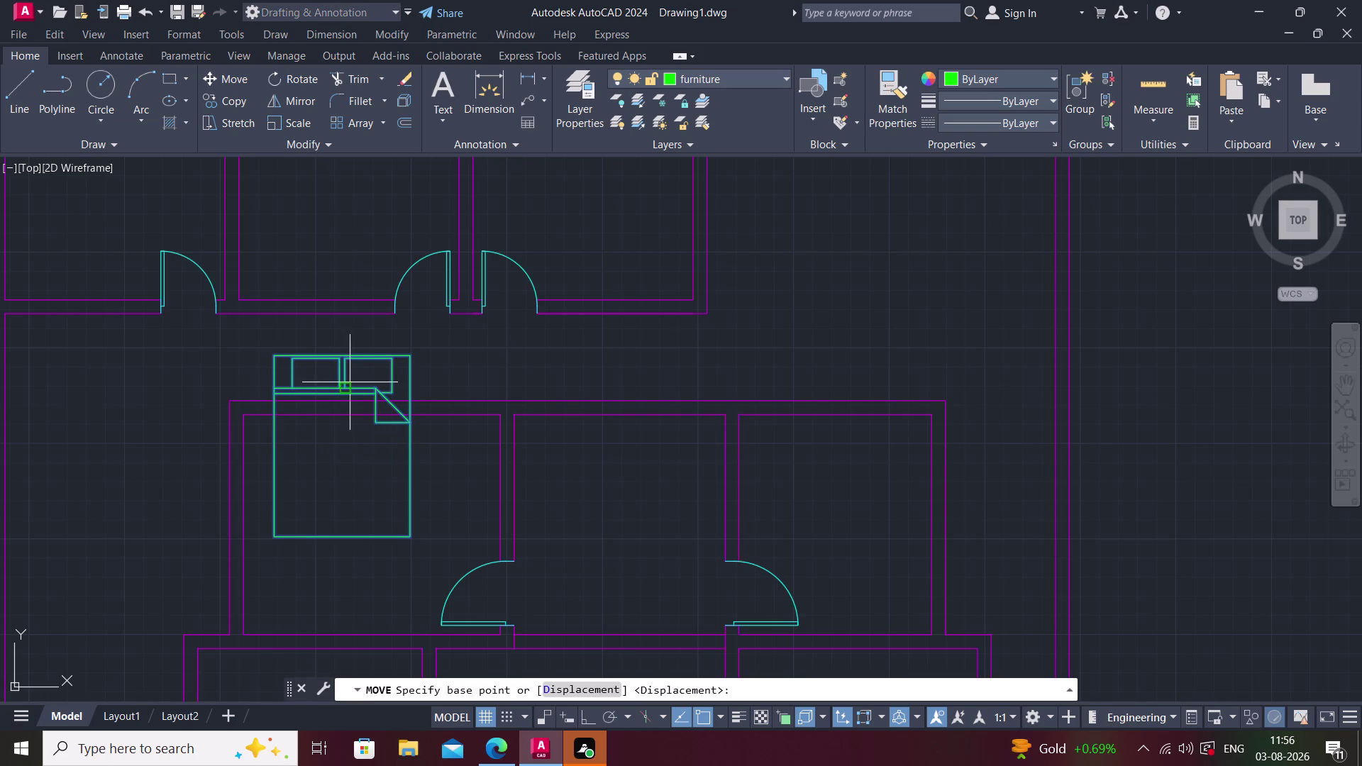
click(343, 354)
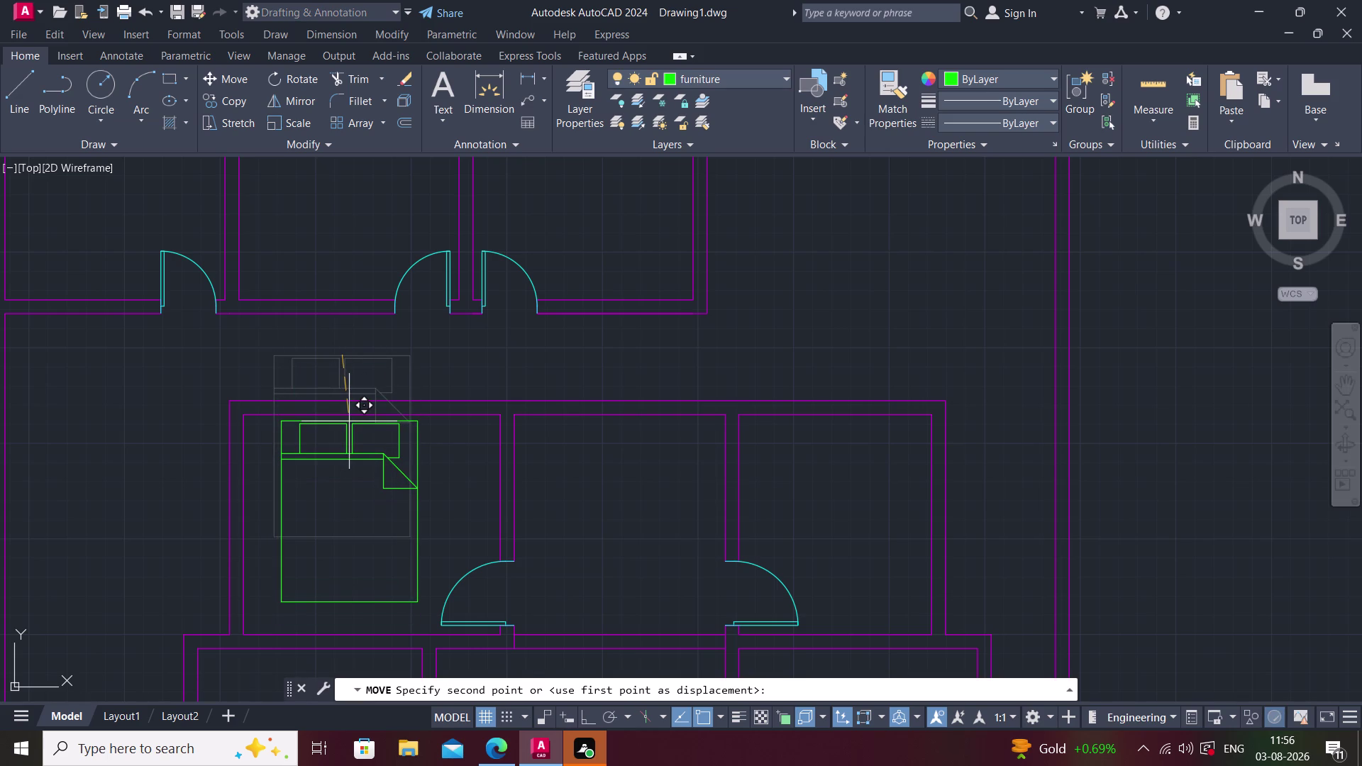
key(Escape)
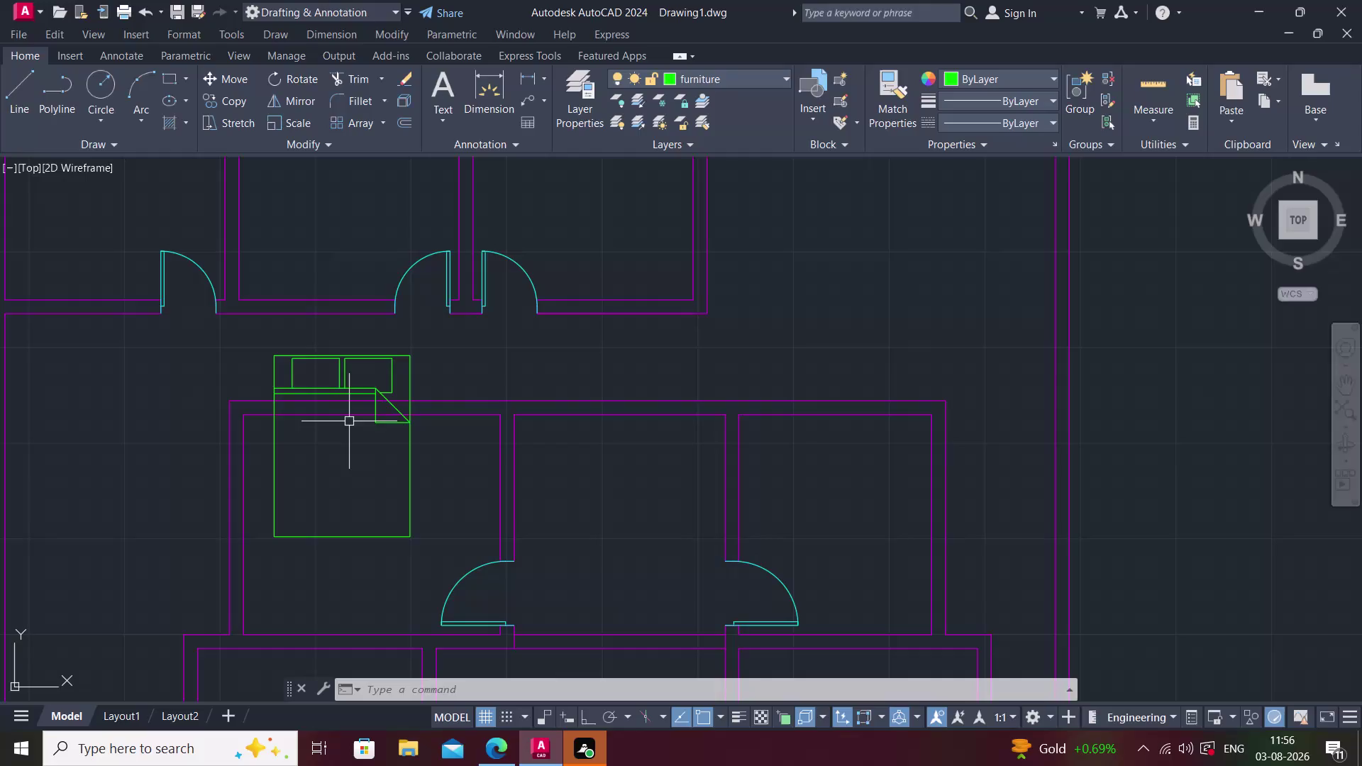
key(ctrl+z)
key(ctrl+z)
key(ctrl+z)
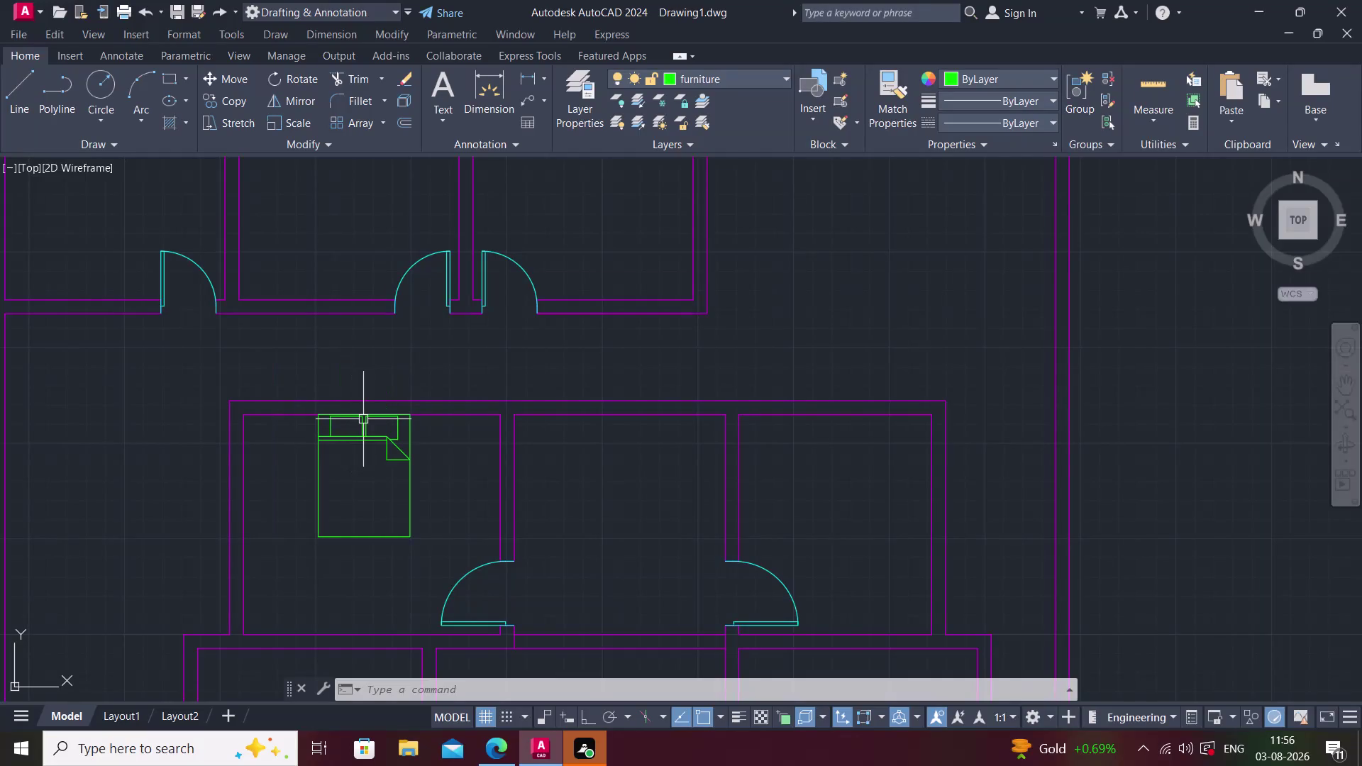
Move the bed from its top edge into the room's inner corner with Ortho on.
click(366, 422)
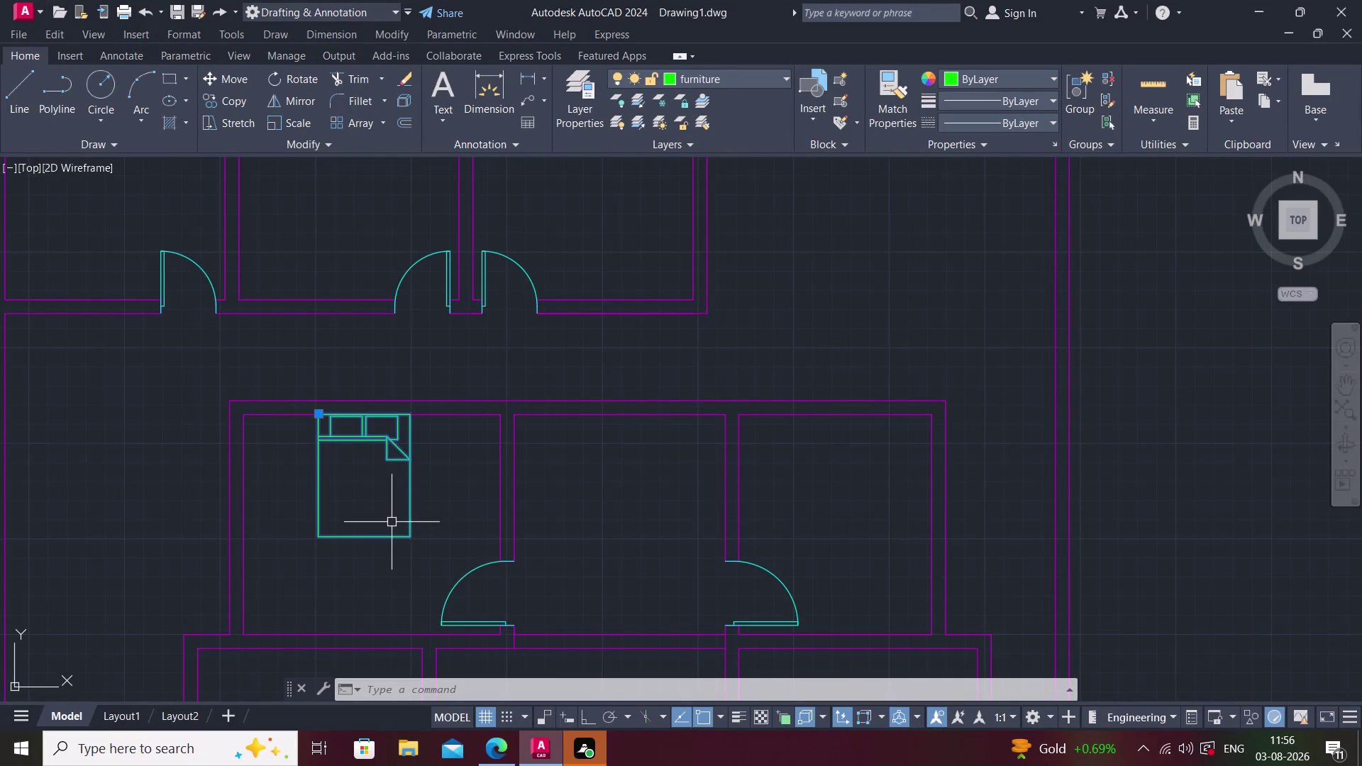
text(m)
key(space)
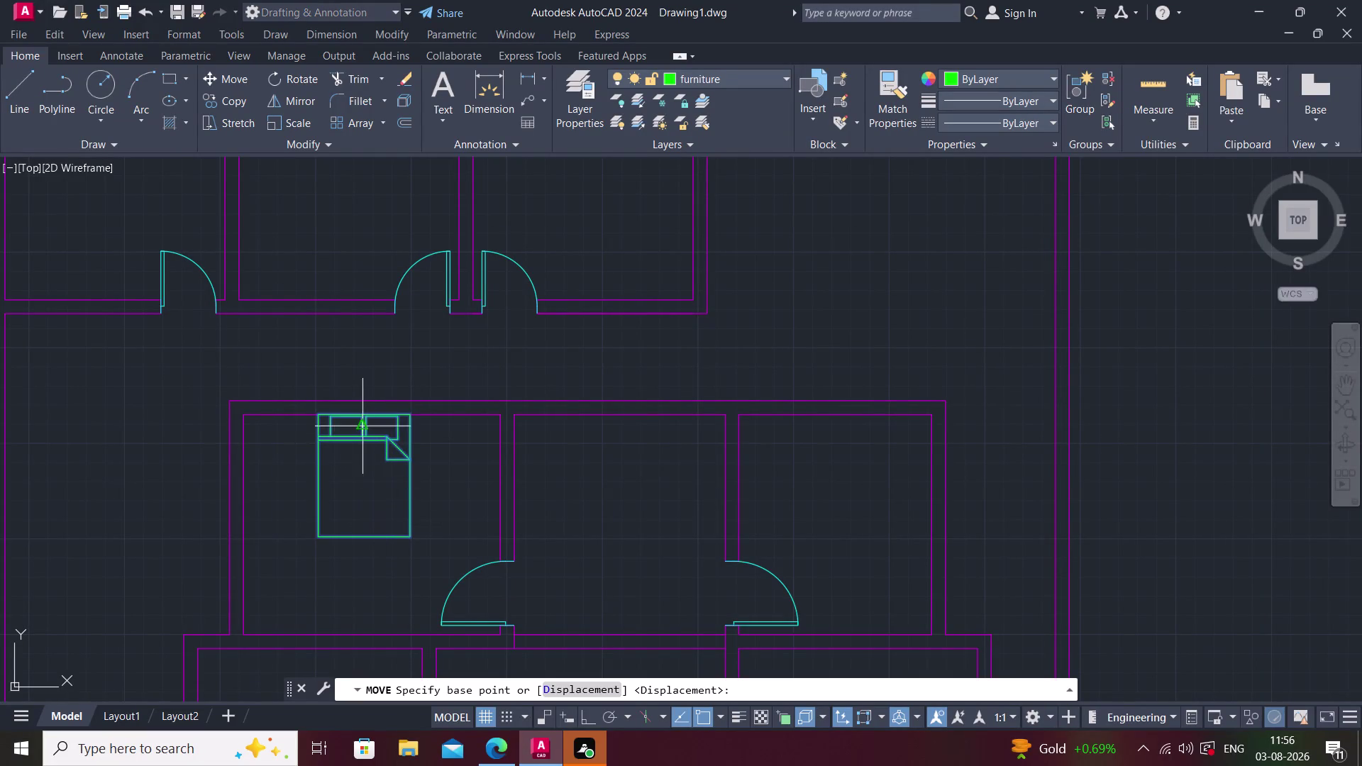
click(365, 414)
scroll(up, 3)
scroll(up, 3)
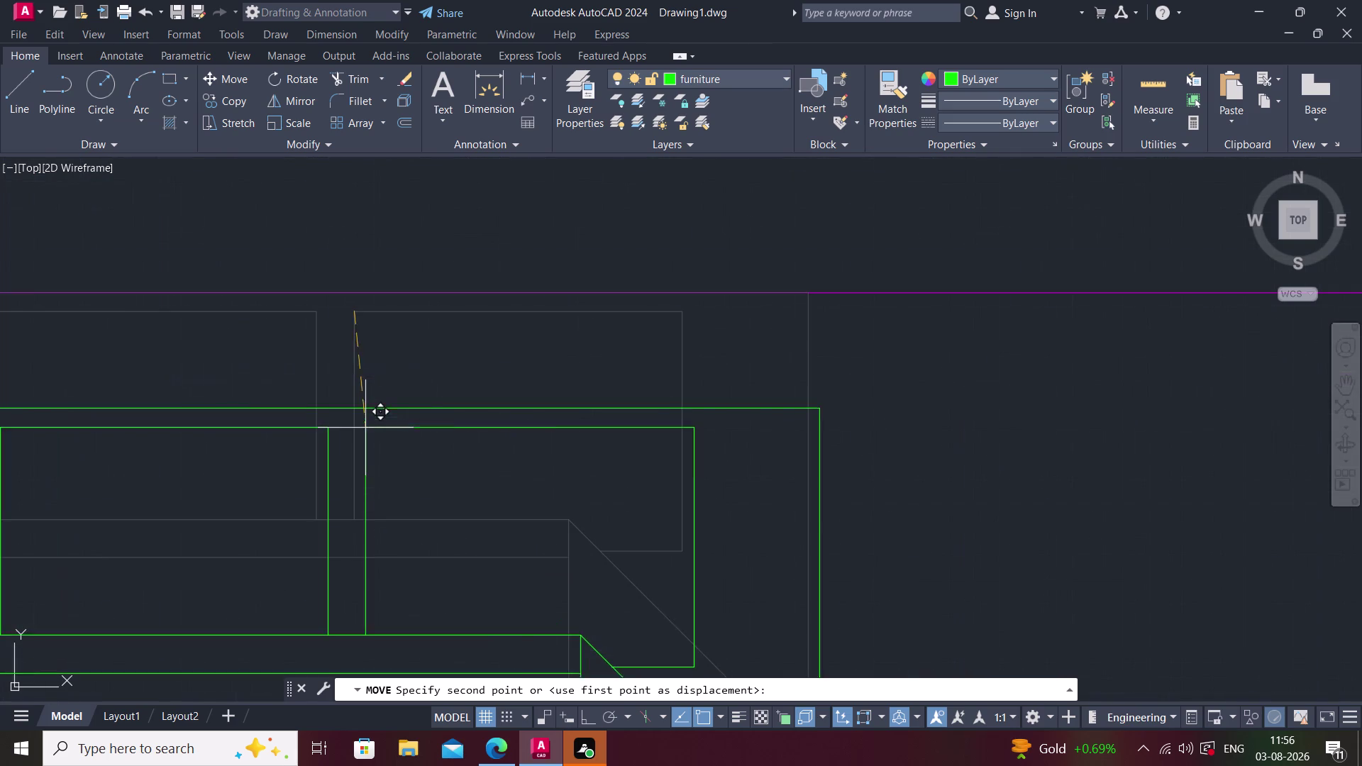
key(F8)
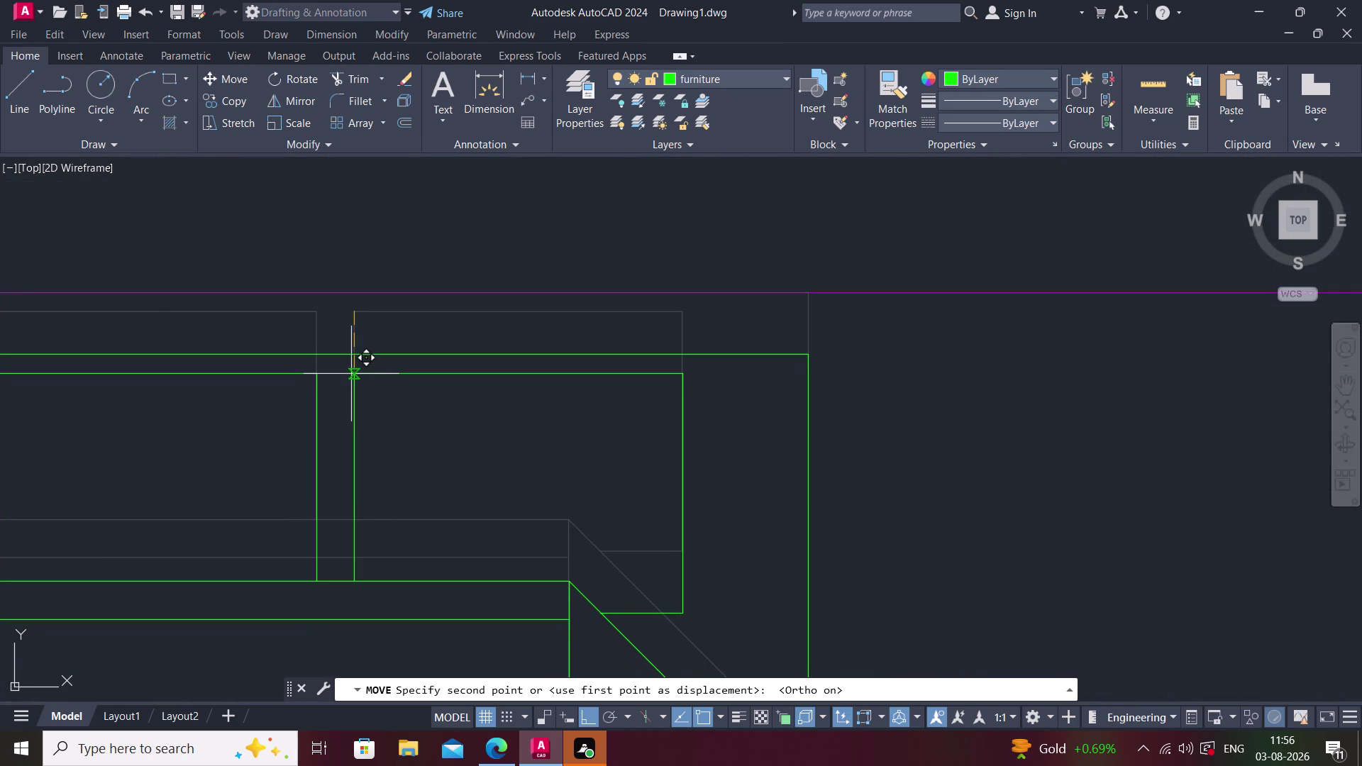
click(351, 373)
Check the bed's placement, reselect it, and start SCALE from a new base point.
middle_drag(415, 409, 429, 393)
scroll(down, 3)
middle_drag(387, 481, 380, 336)
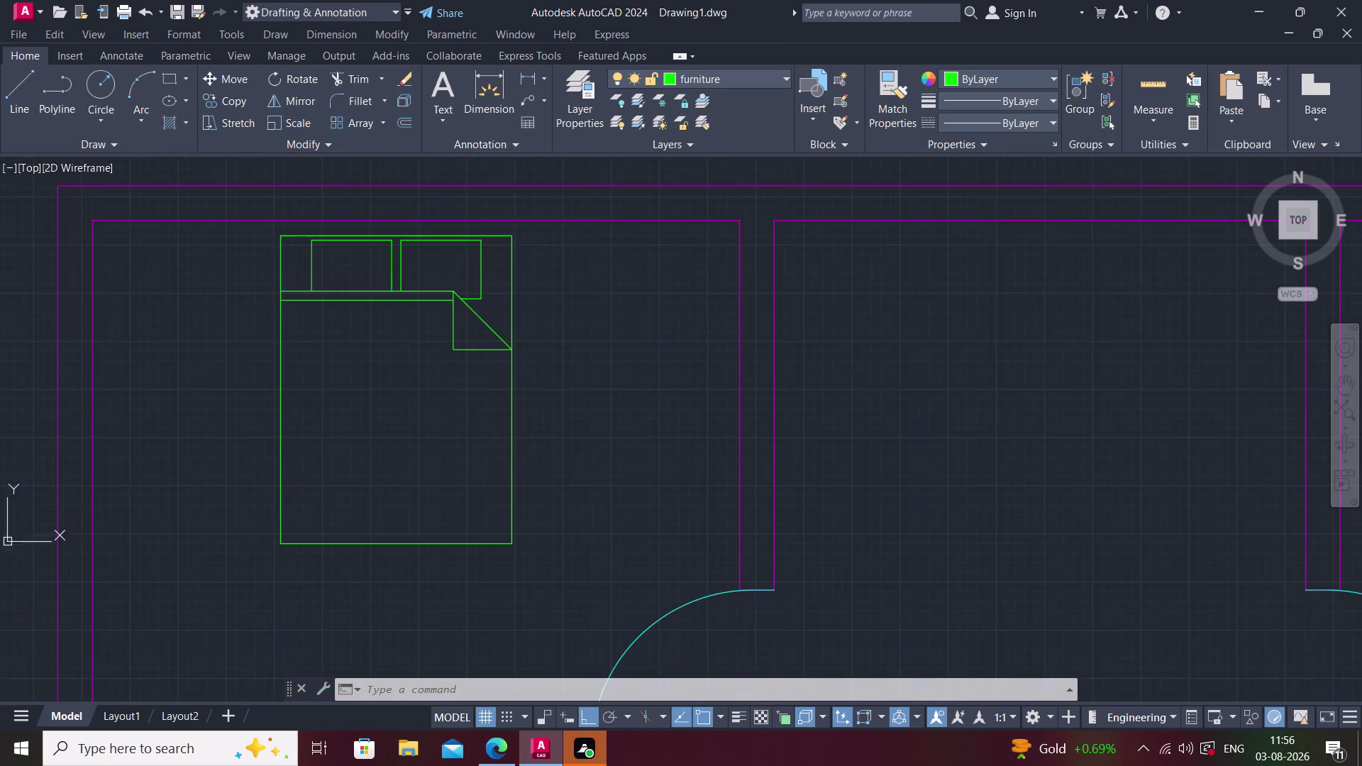
scroll(down, 3)
middle_drag(388, 555, 368, 566)
scroll(down, 3)
middle_drag(376, 568, 261, 551)
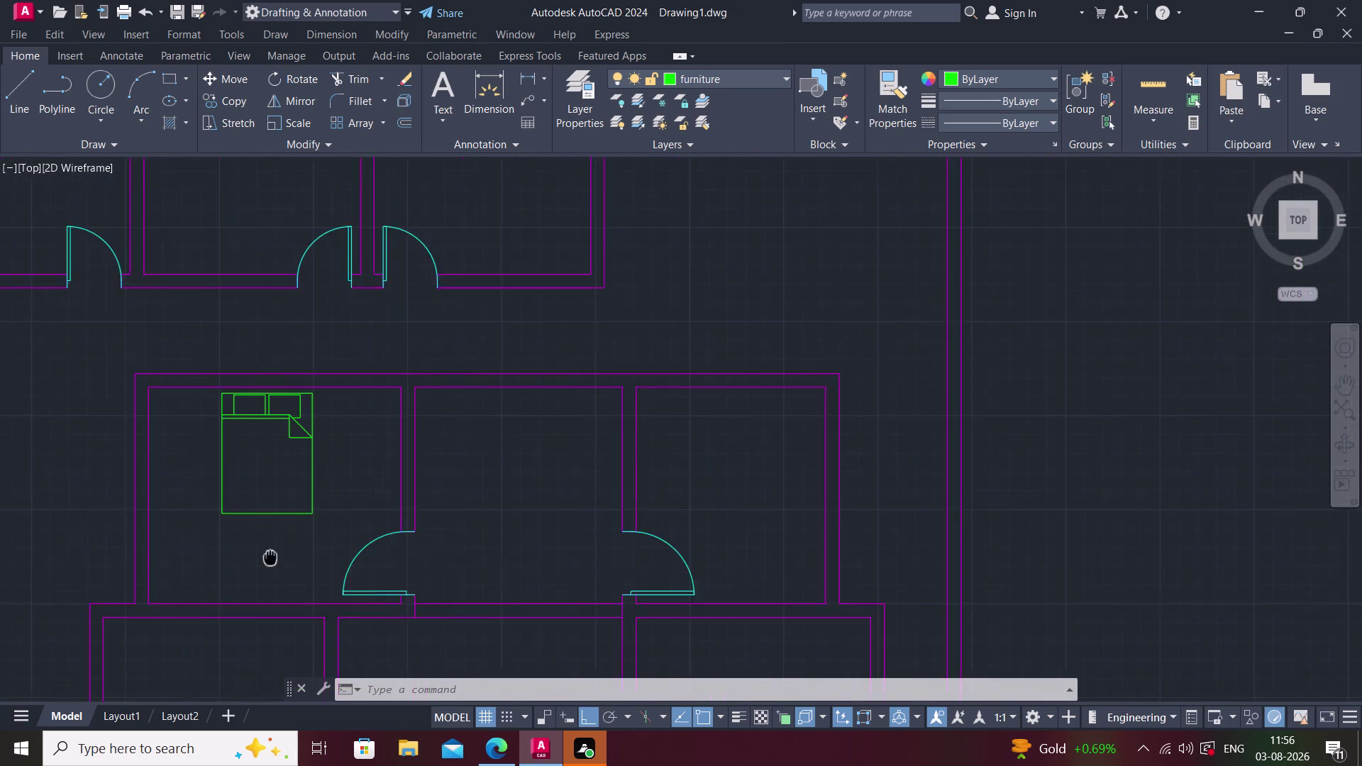
scroll(down, 3)
middle_drag(275, 548, 331, 459)
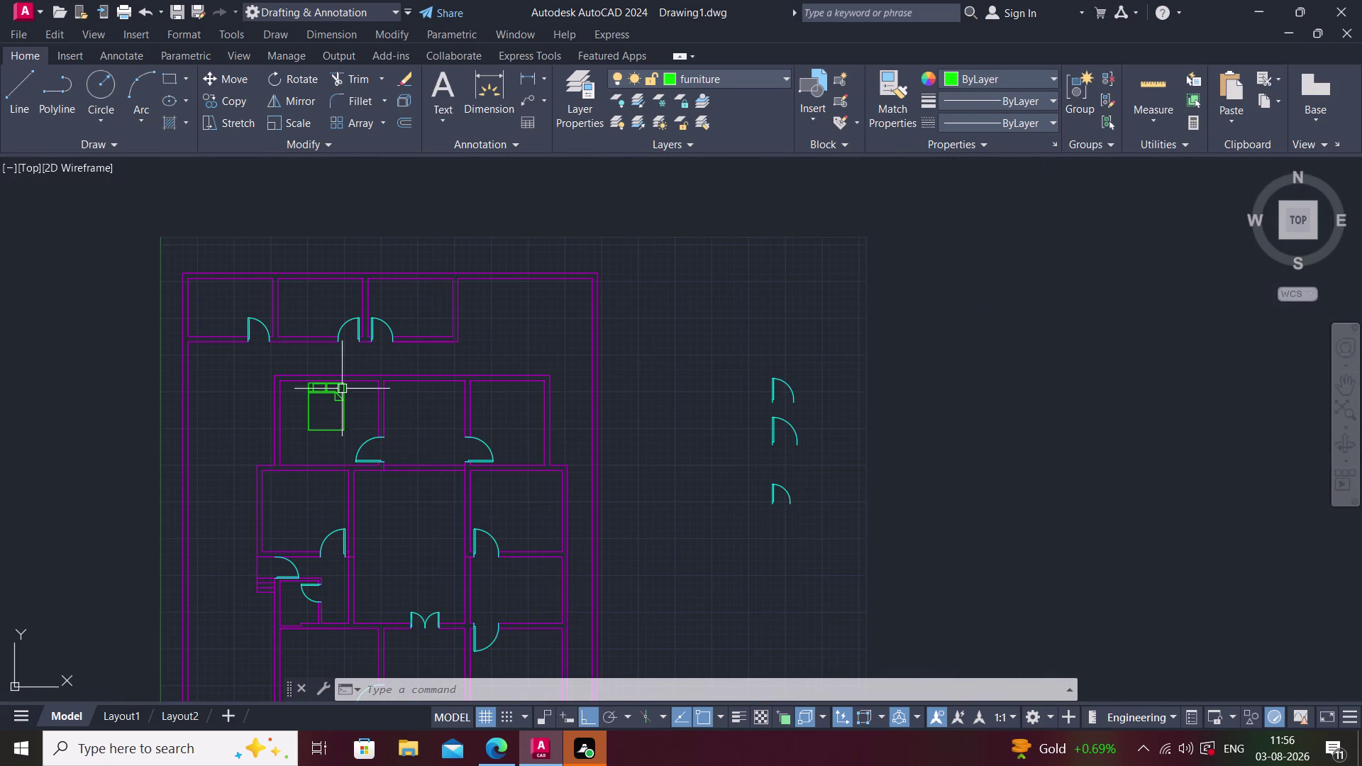
click(317, 386)
text(sc)
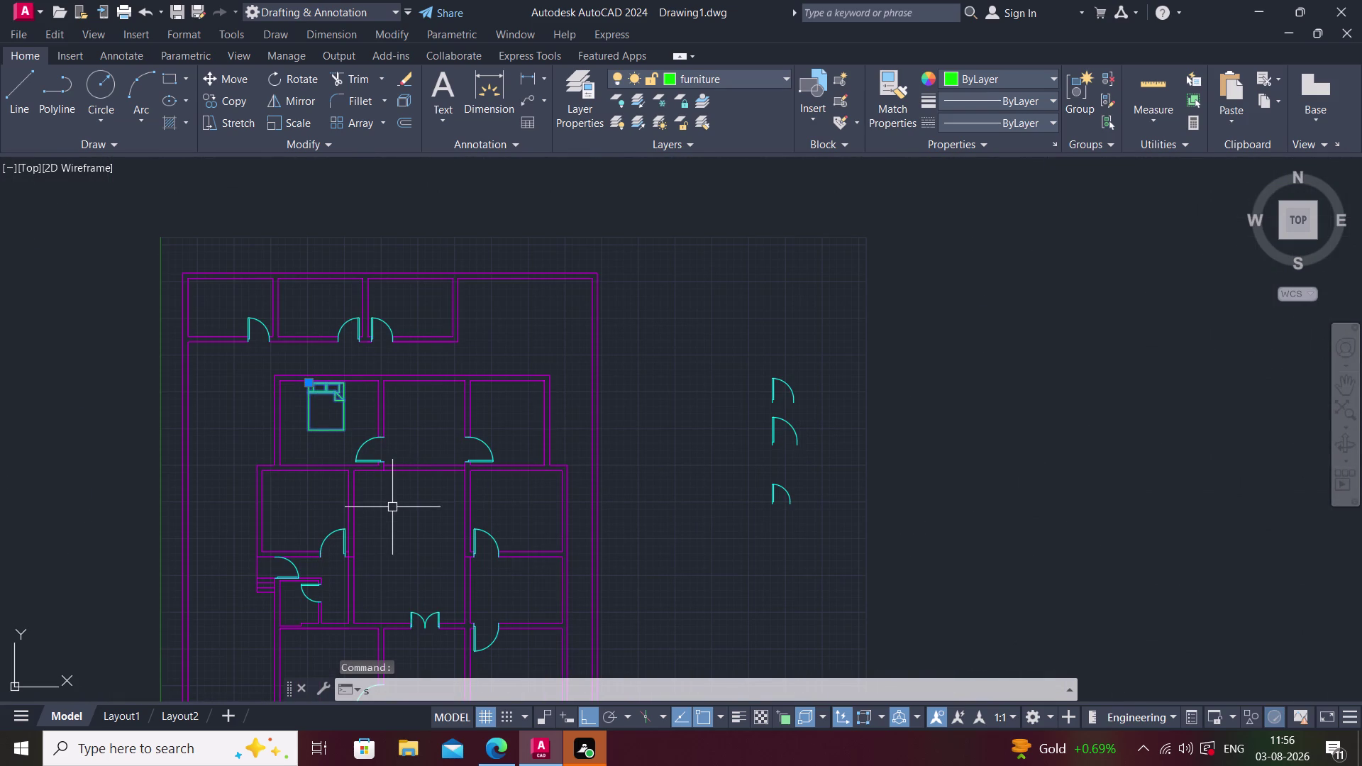
key(space)
scroll(up, 3)
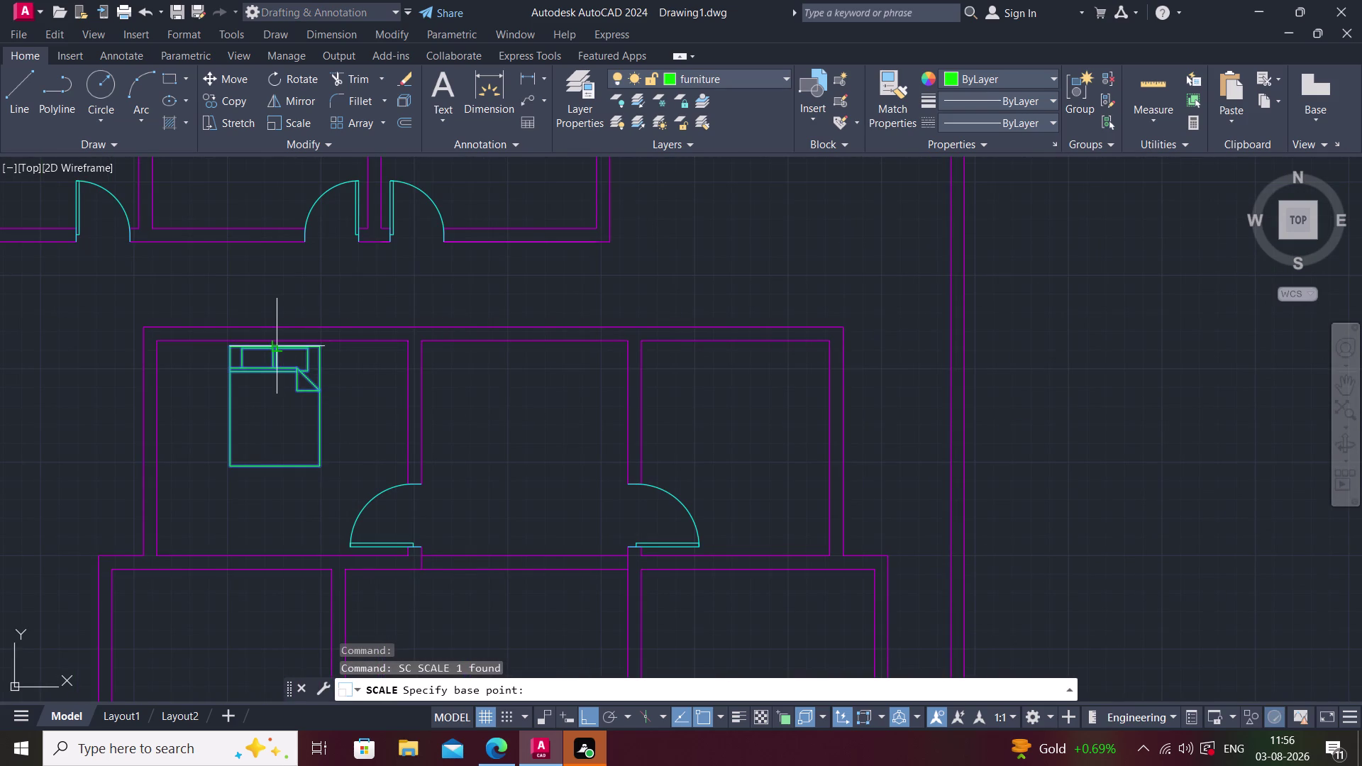
click(275, 348)
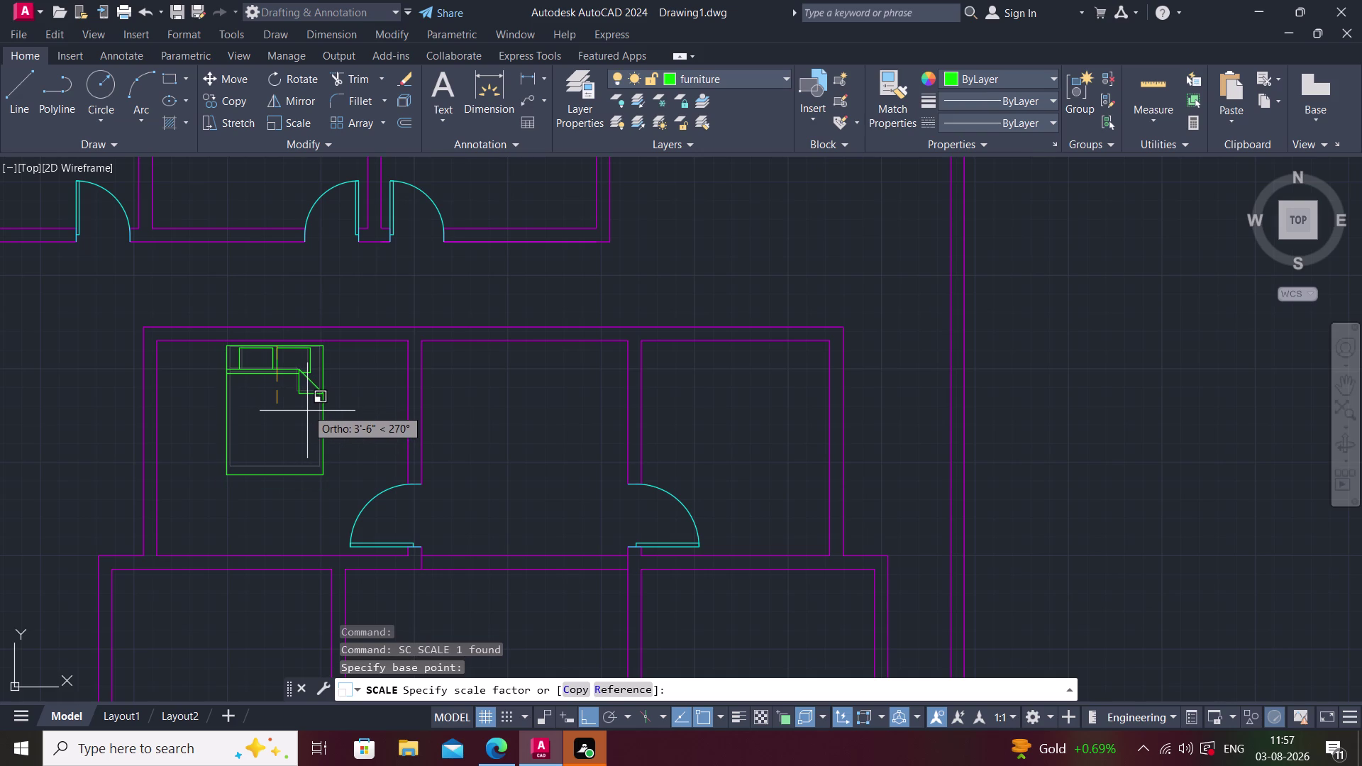
click(307, 411)
key(Escape)
middle_drag(339, 403, 348, 412)
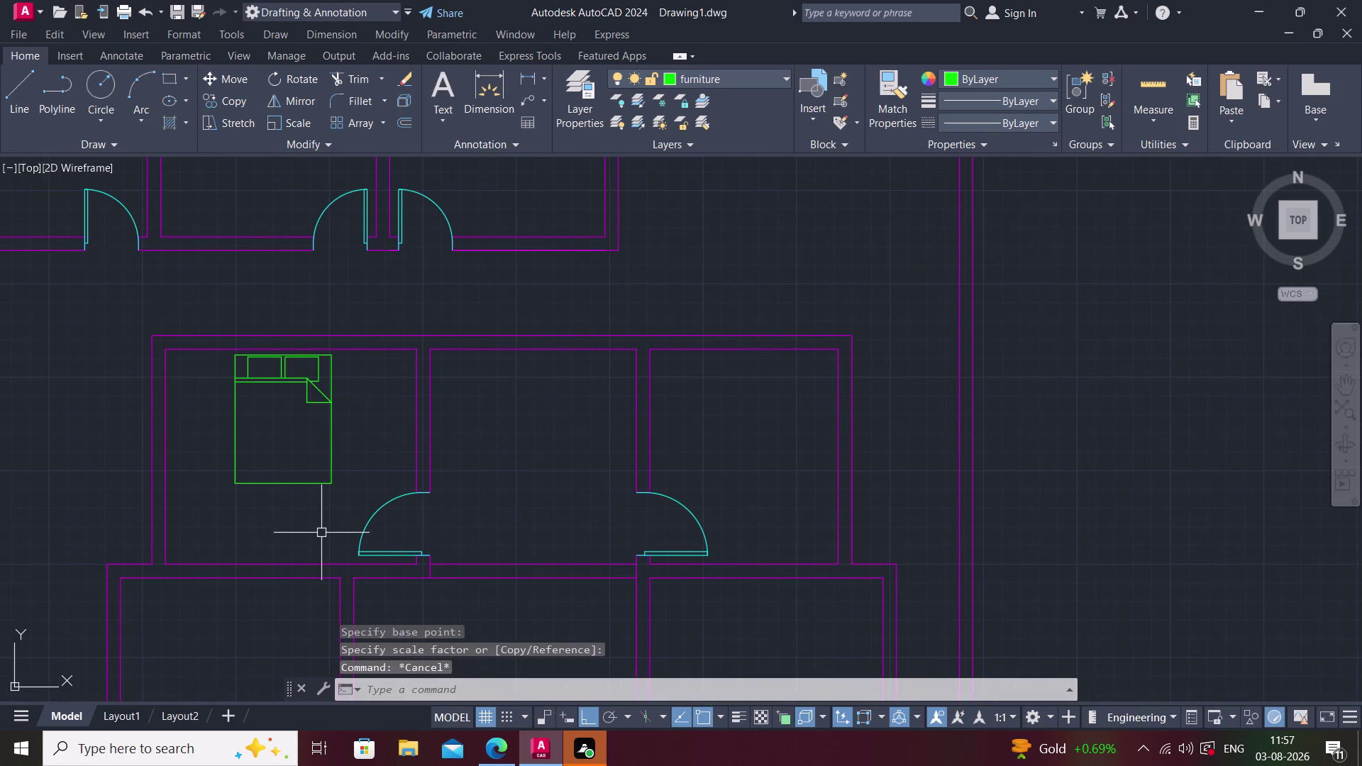
text(rec)
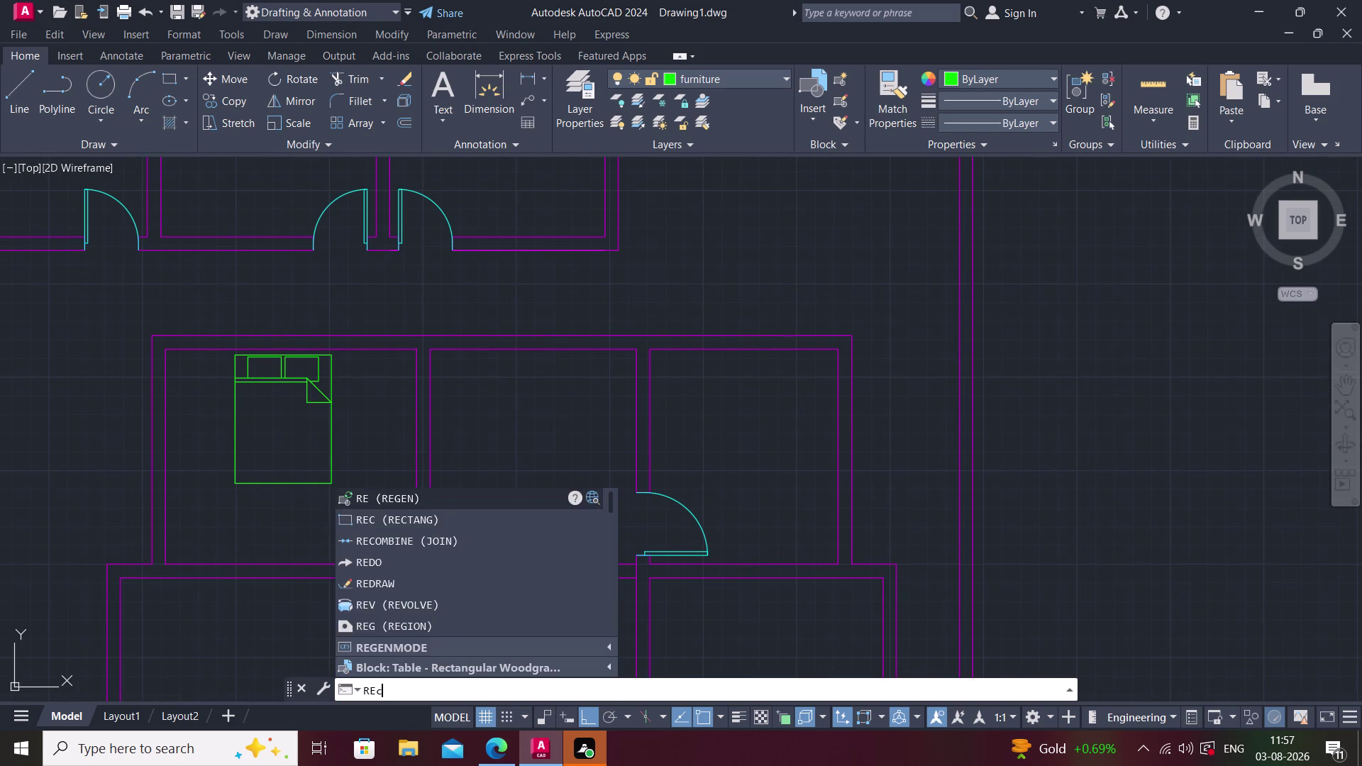
Draw a small square nightstand beside the bed's headboard.
key(space)
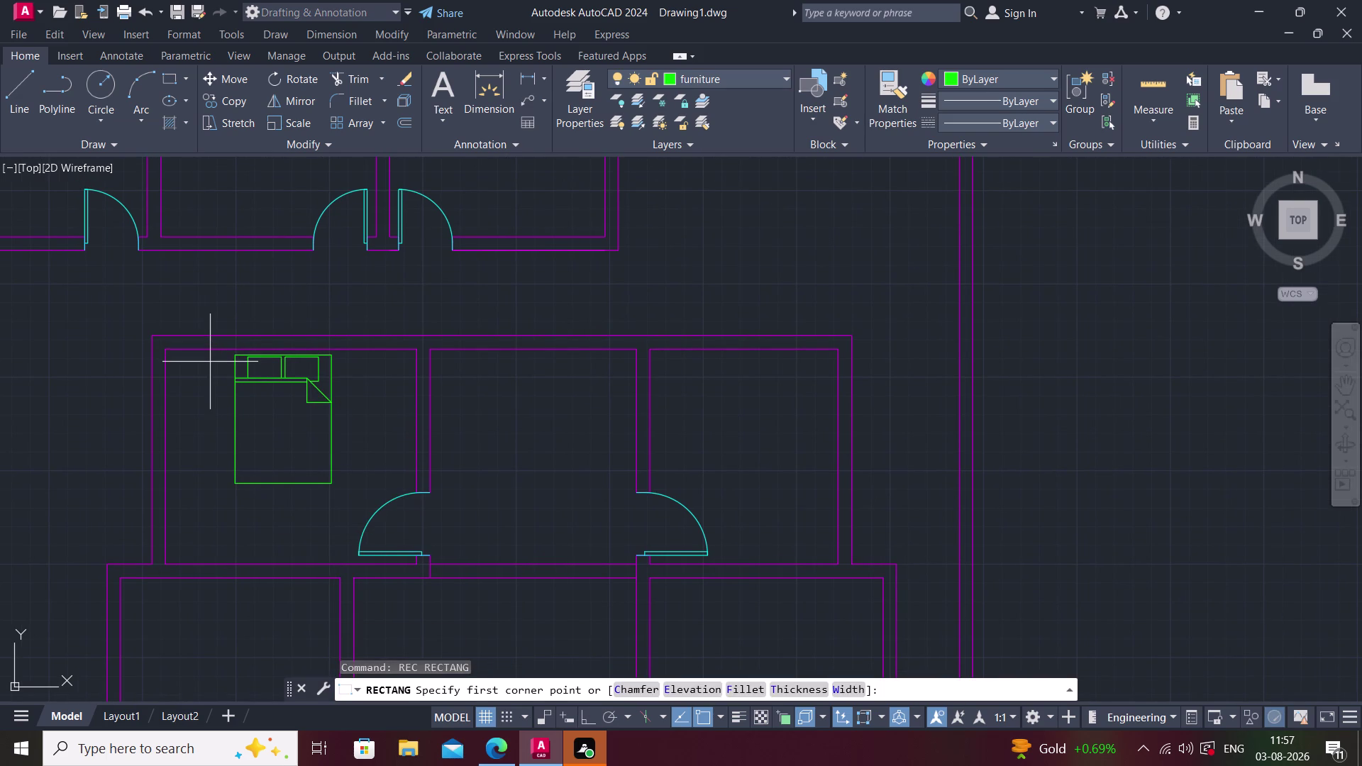
scroll(up, 3)
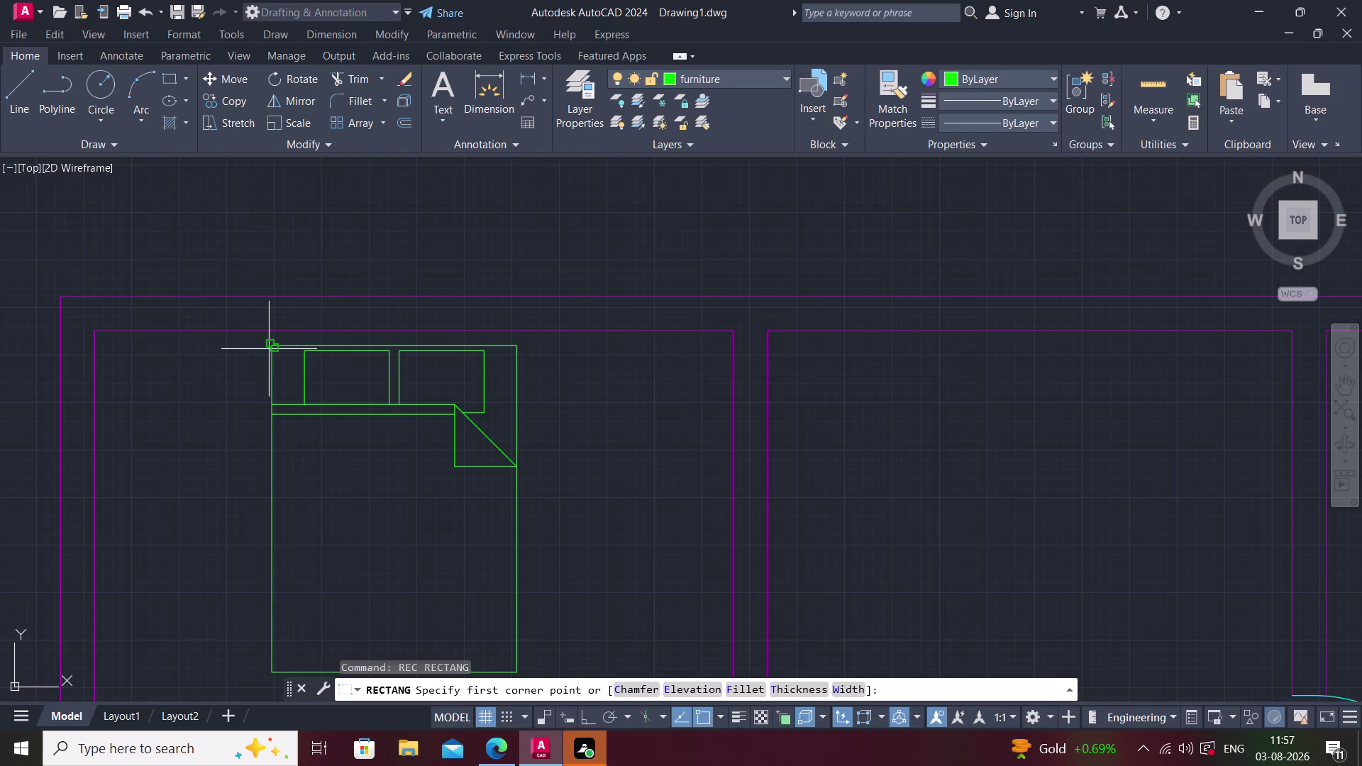
click(200, 346)
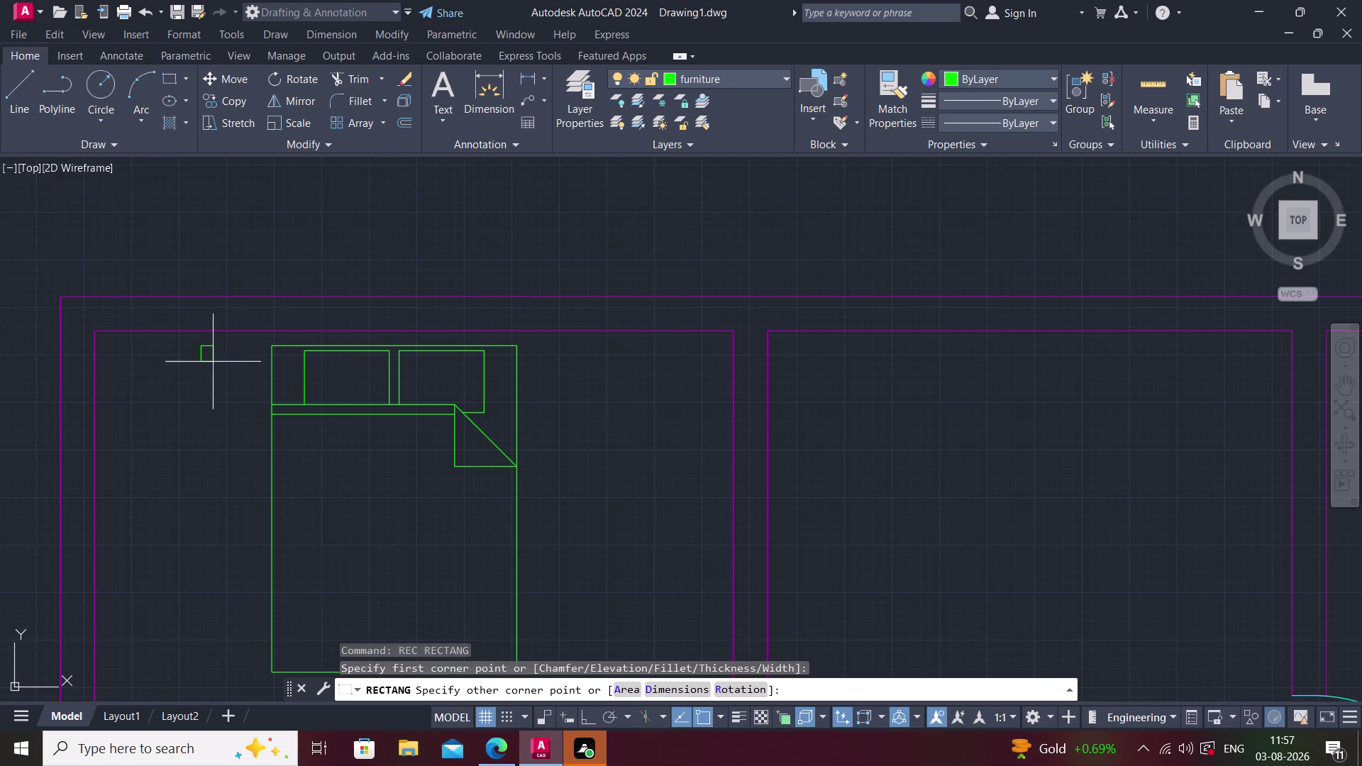
click(260, 398)
key(Escape)
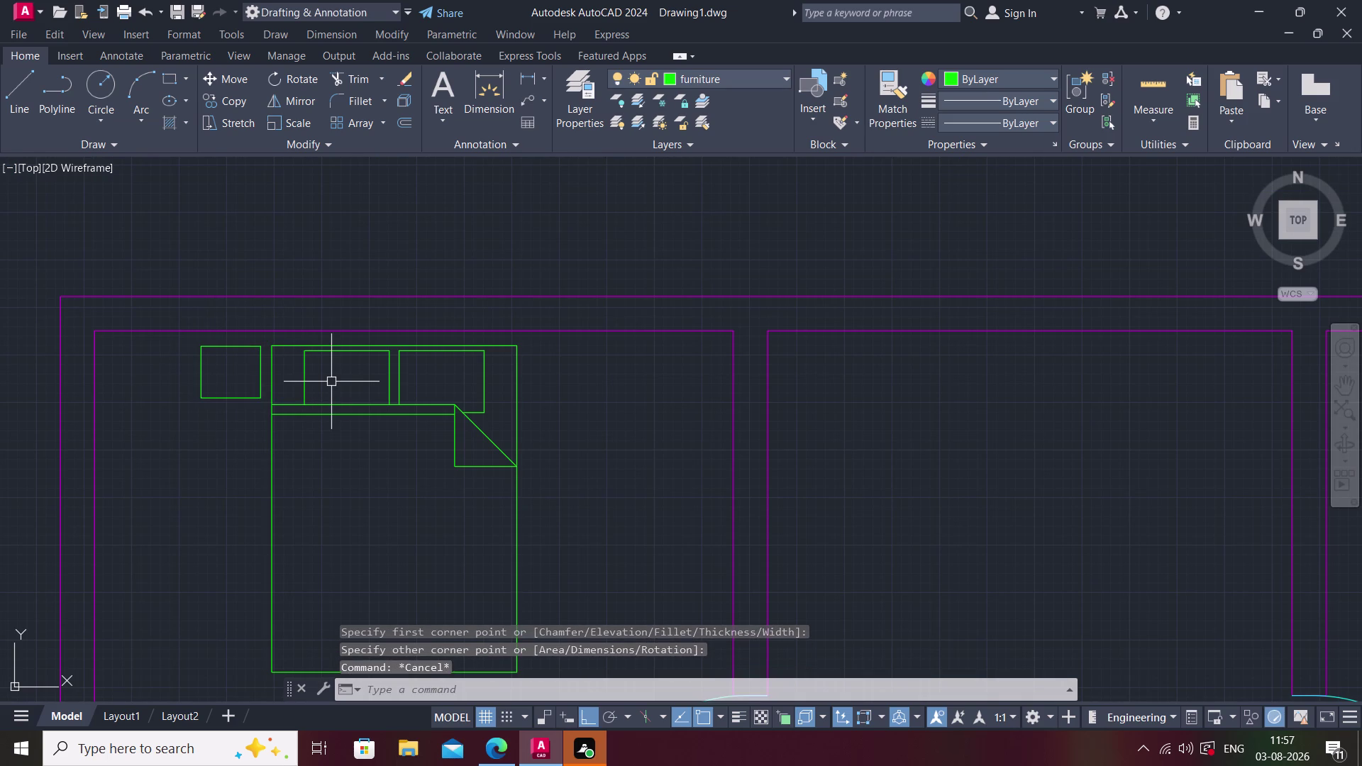
Draw three concentric lamp circles centred inside the nightstand.
text(c)
key(space)
scroll(up, 3)
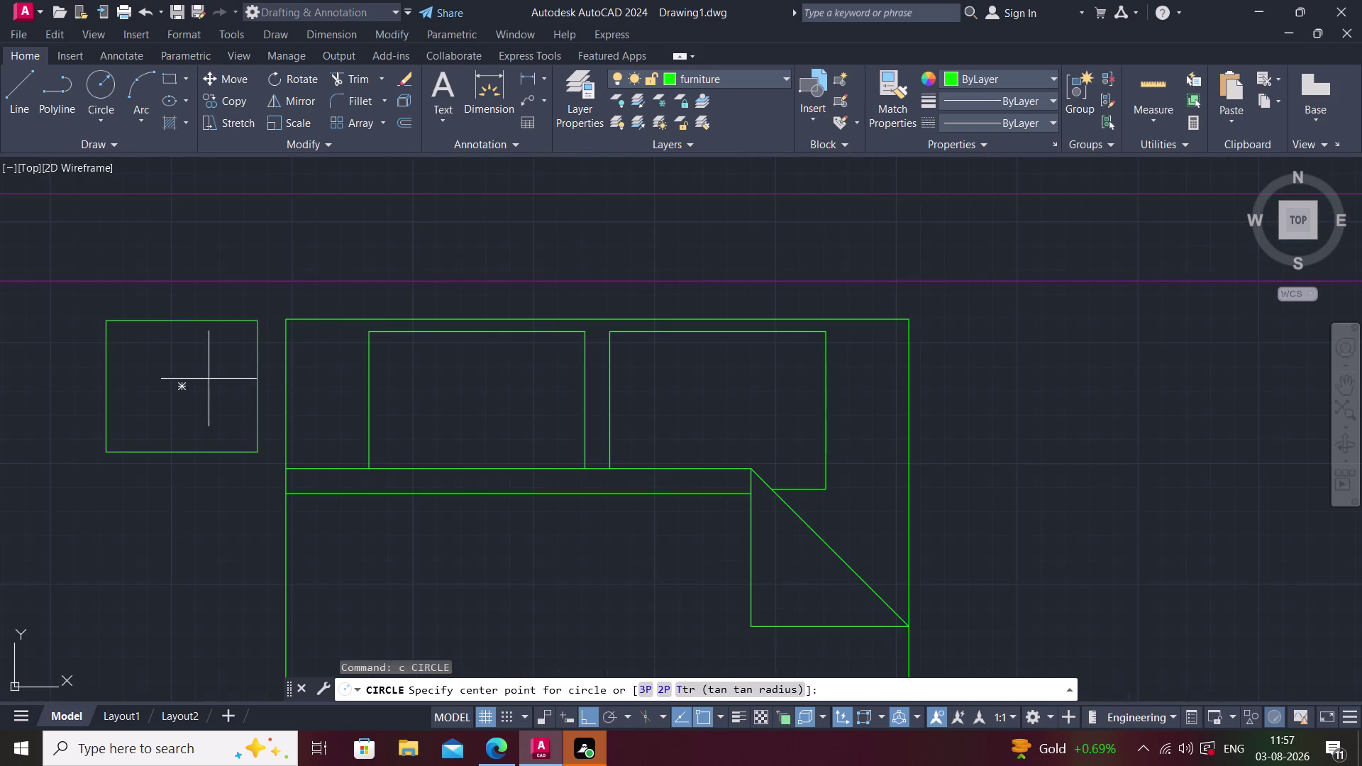
click(180, 391)
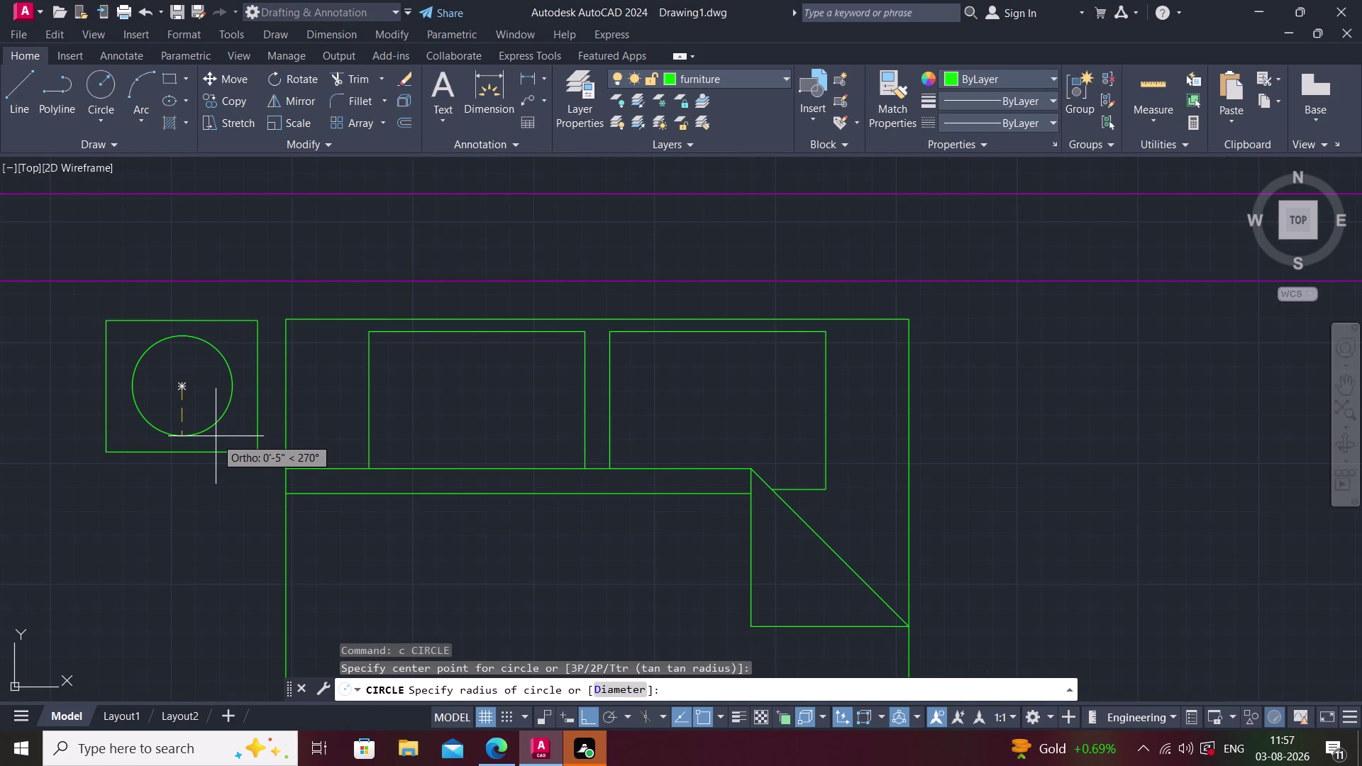
click(223, 444)
key(space)
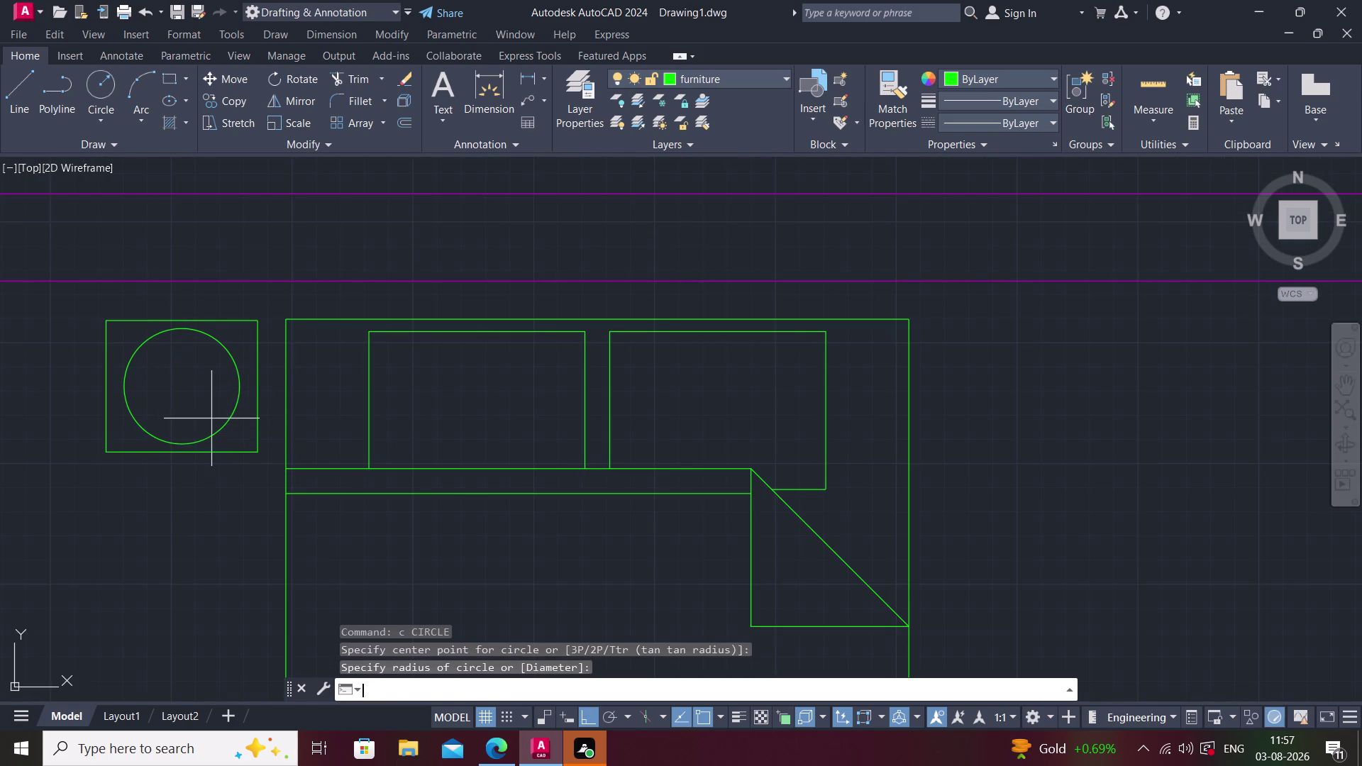
key(space)
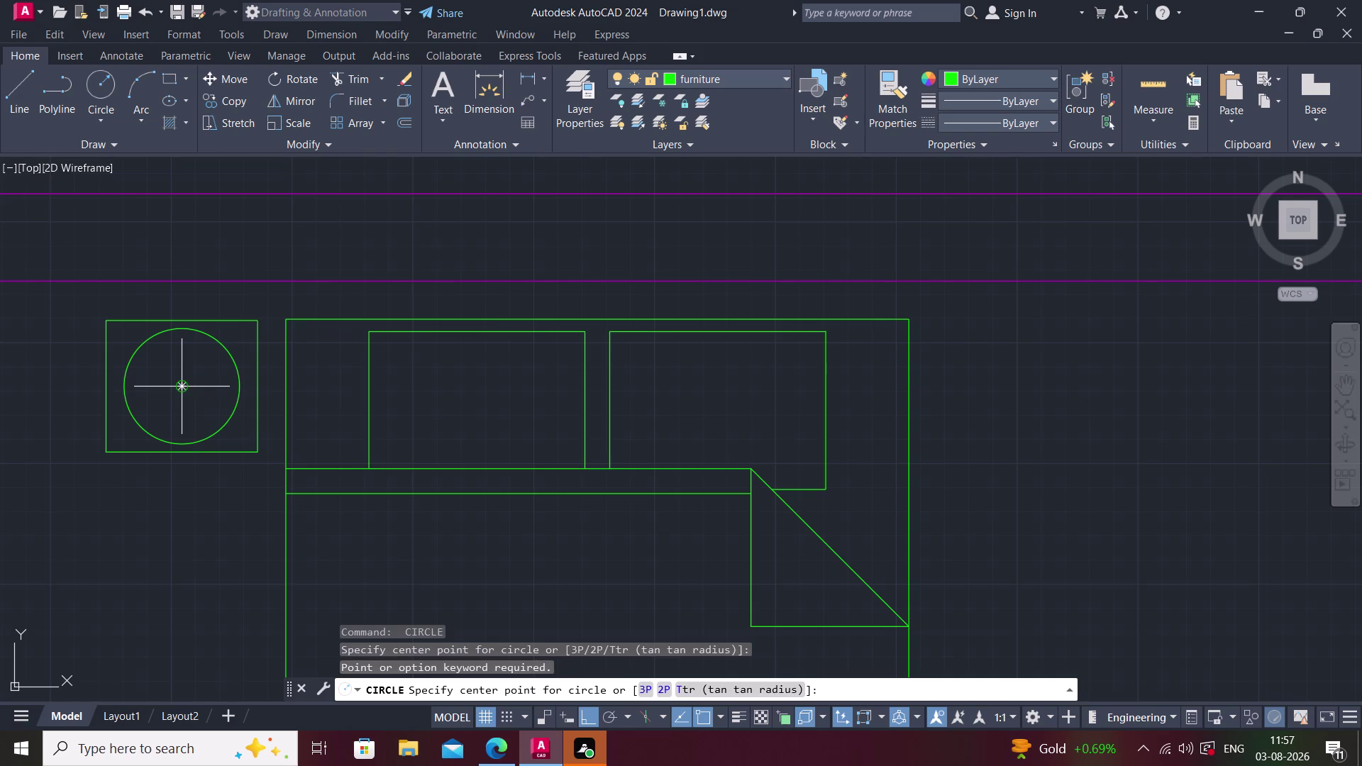
click(184, 387)
click(215, 428)
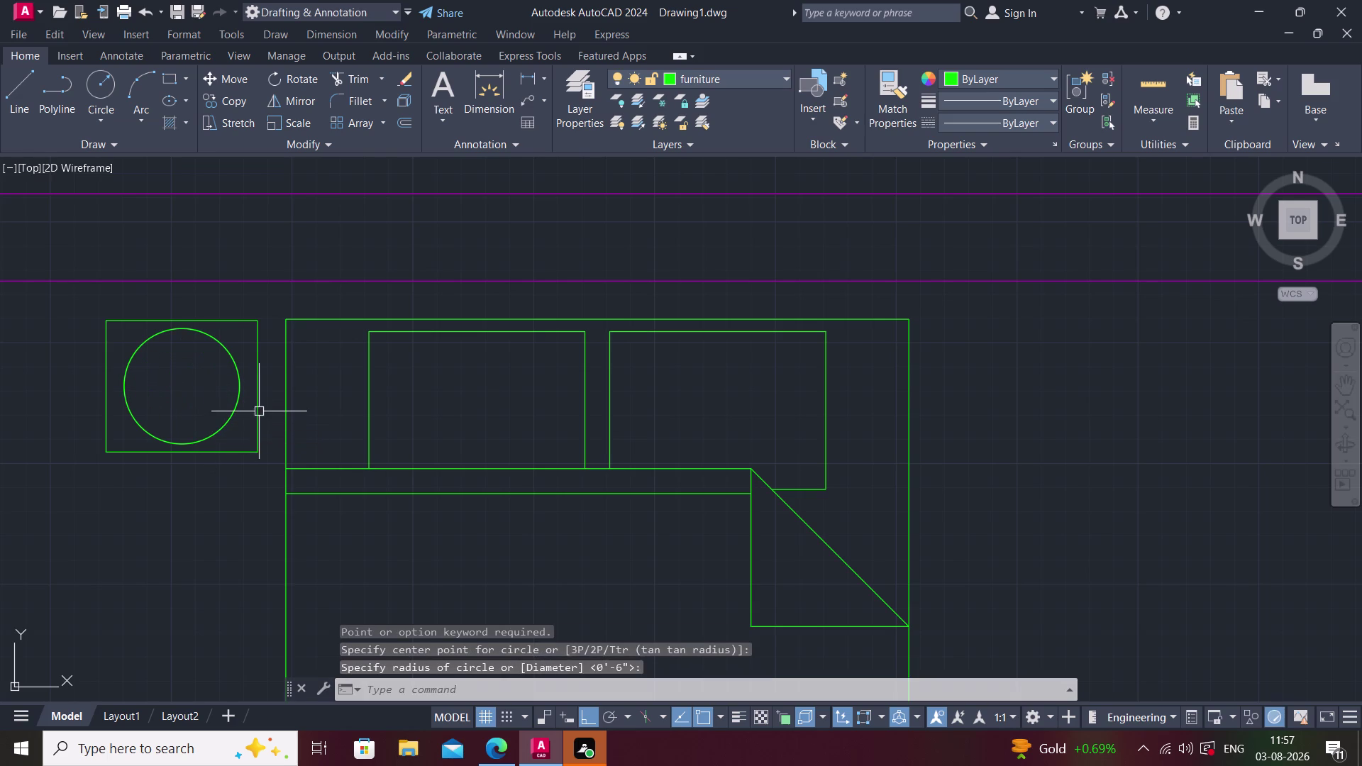
key(space)
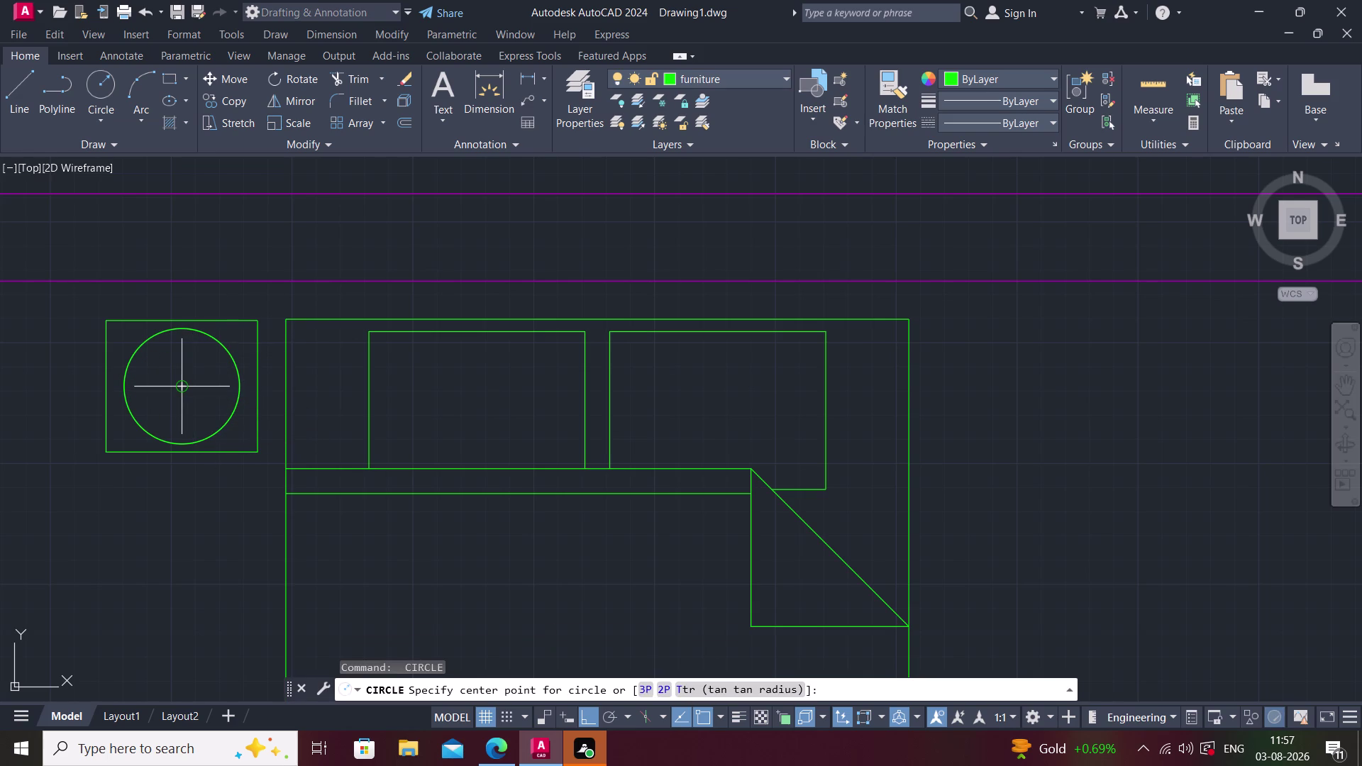
click(184, 384)
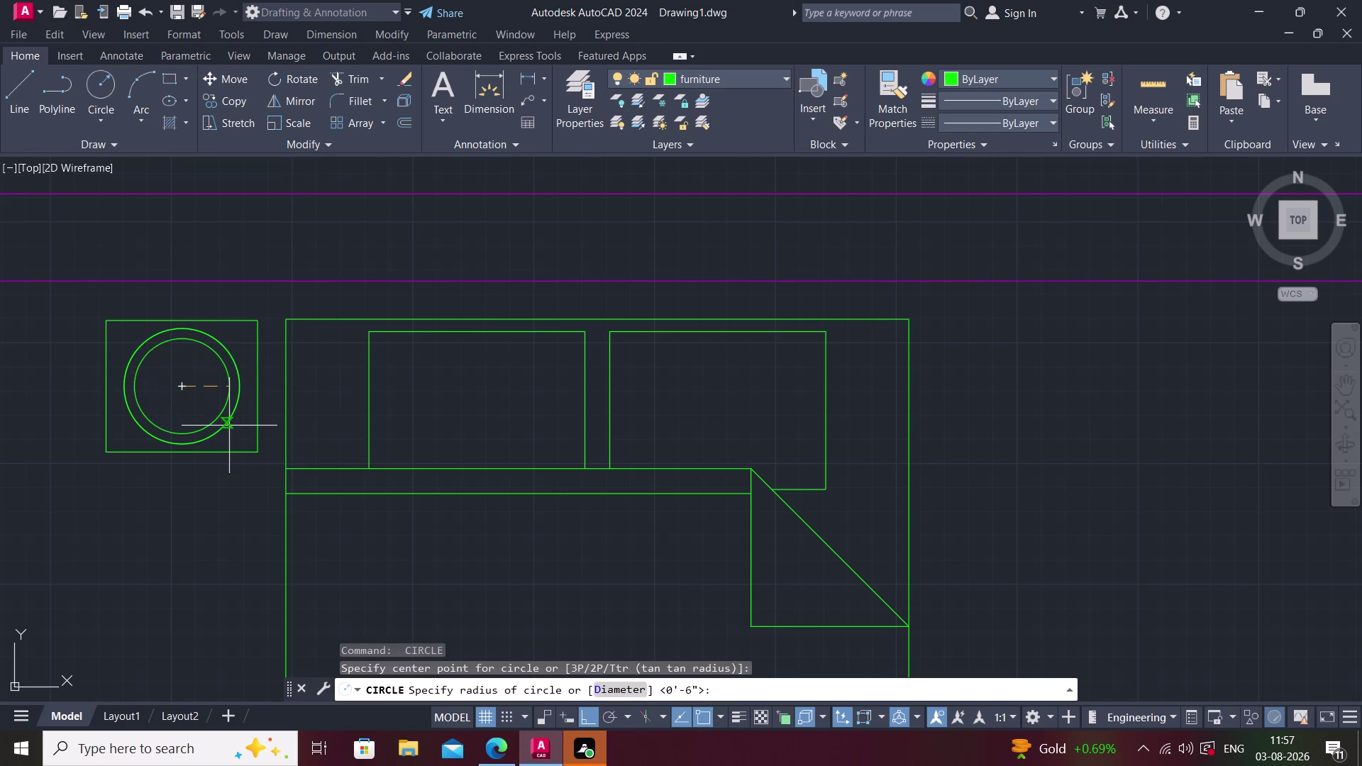
click(223, 423)
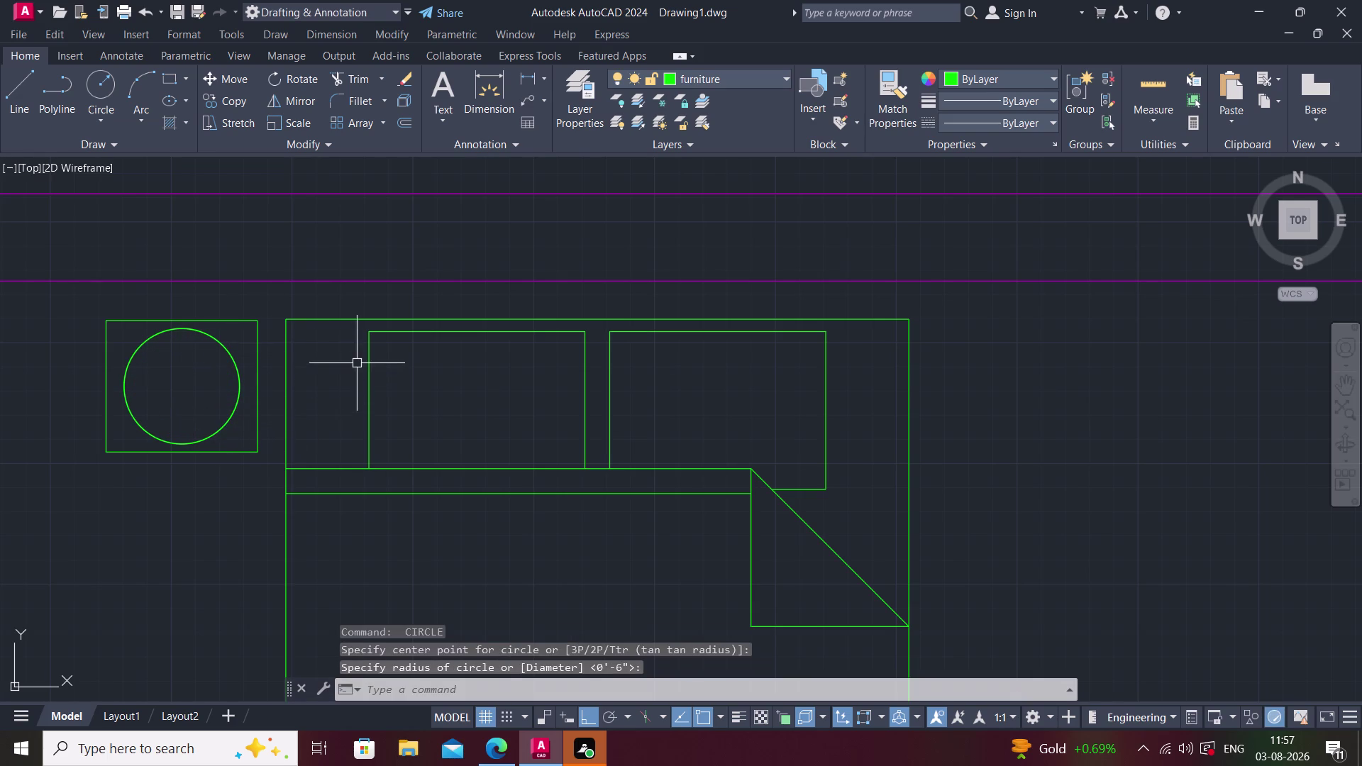
Add three more concentric circles on the lamp centre.
middle_drag(359, 362, 434, 334)
key(space)
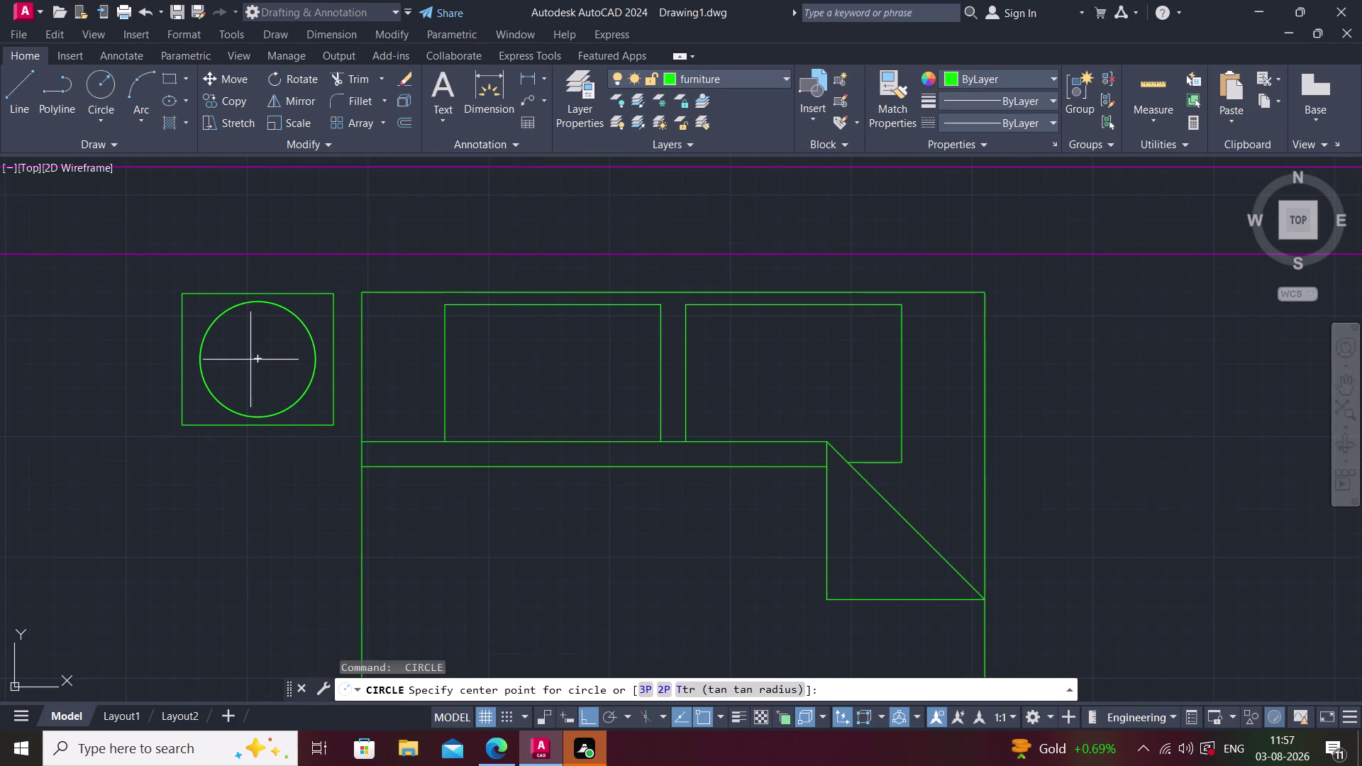
click(257, 358)
click(279, 382)
key(space)
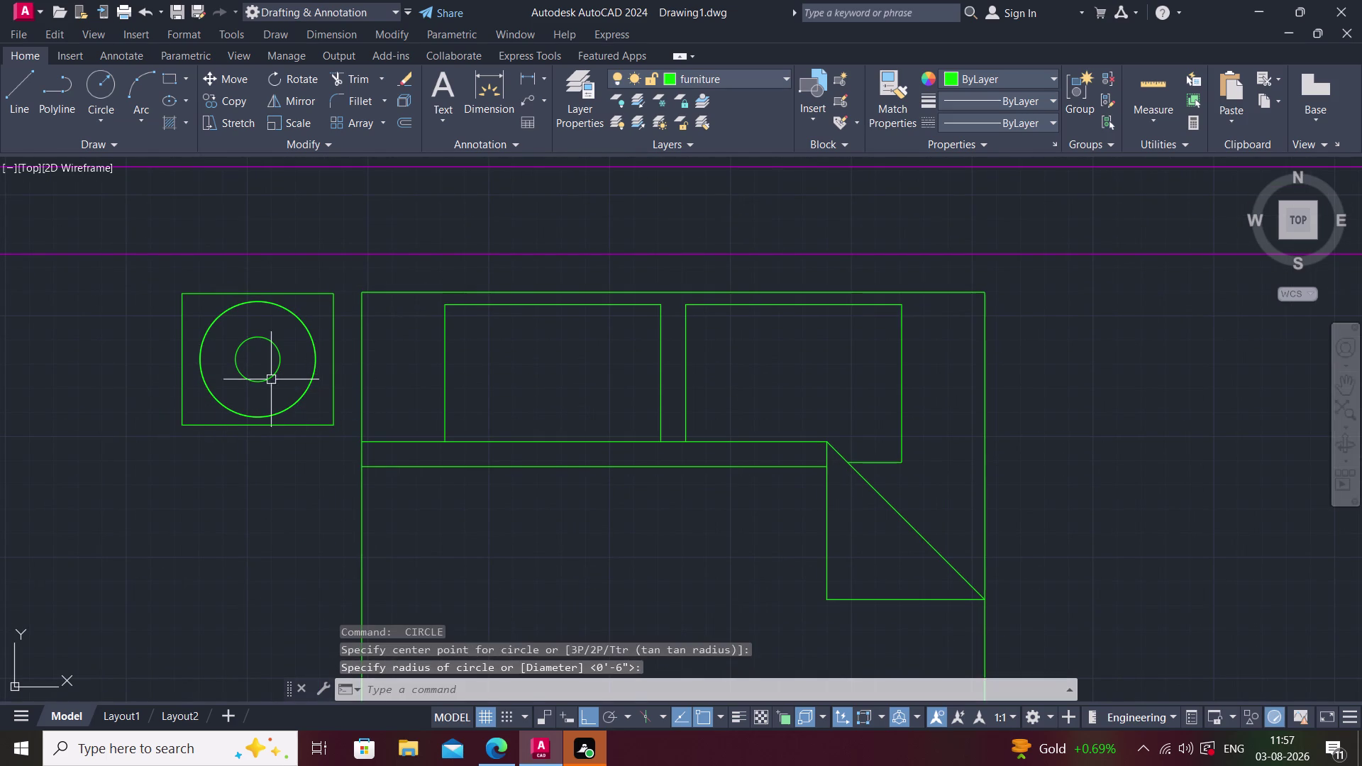
click(255, 357)
click(301, 393)
key(space)
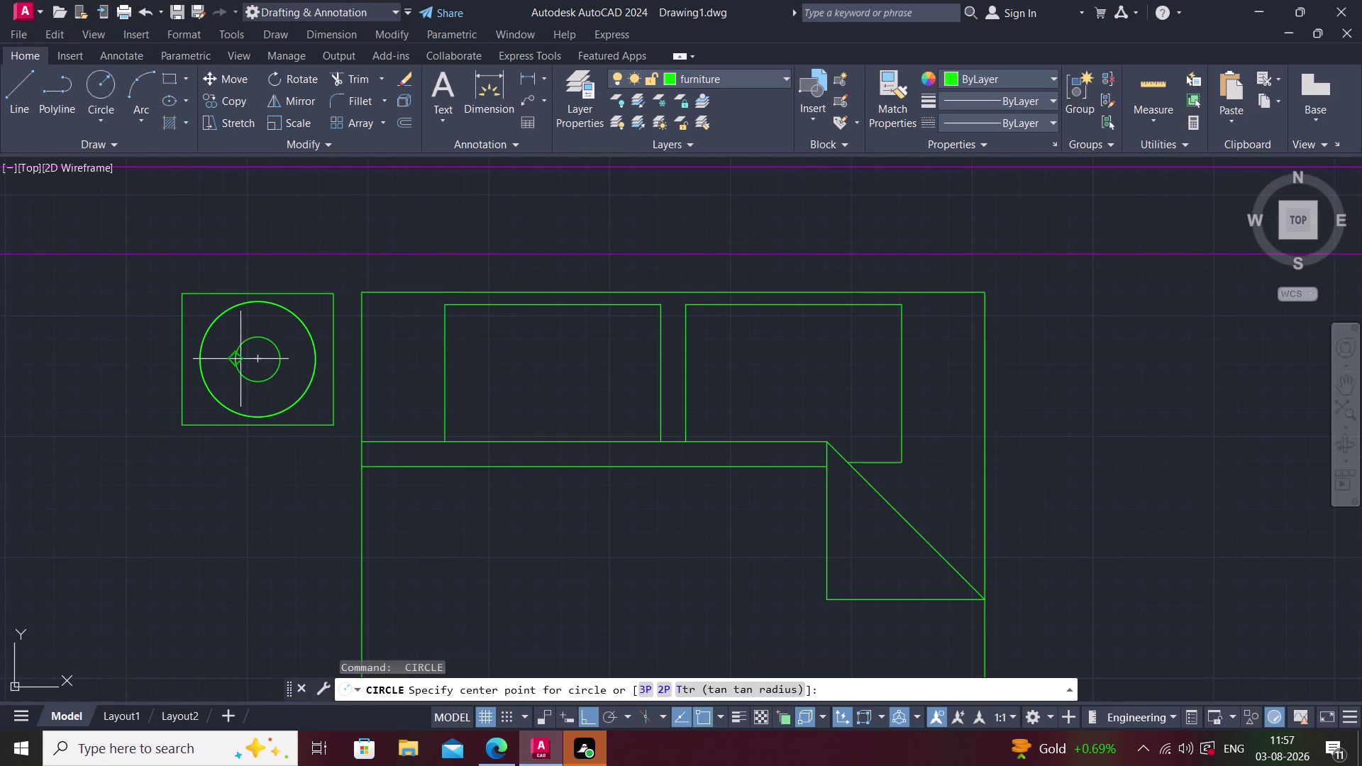
click(256, 357)
scroll(up, 3)
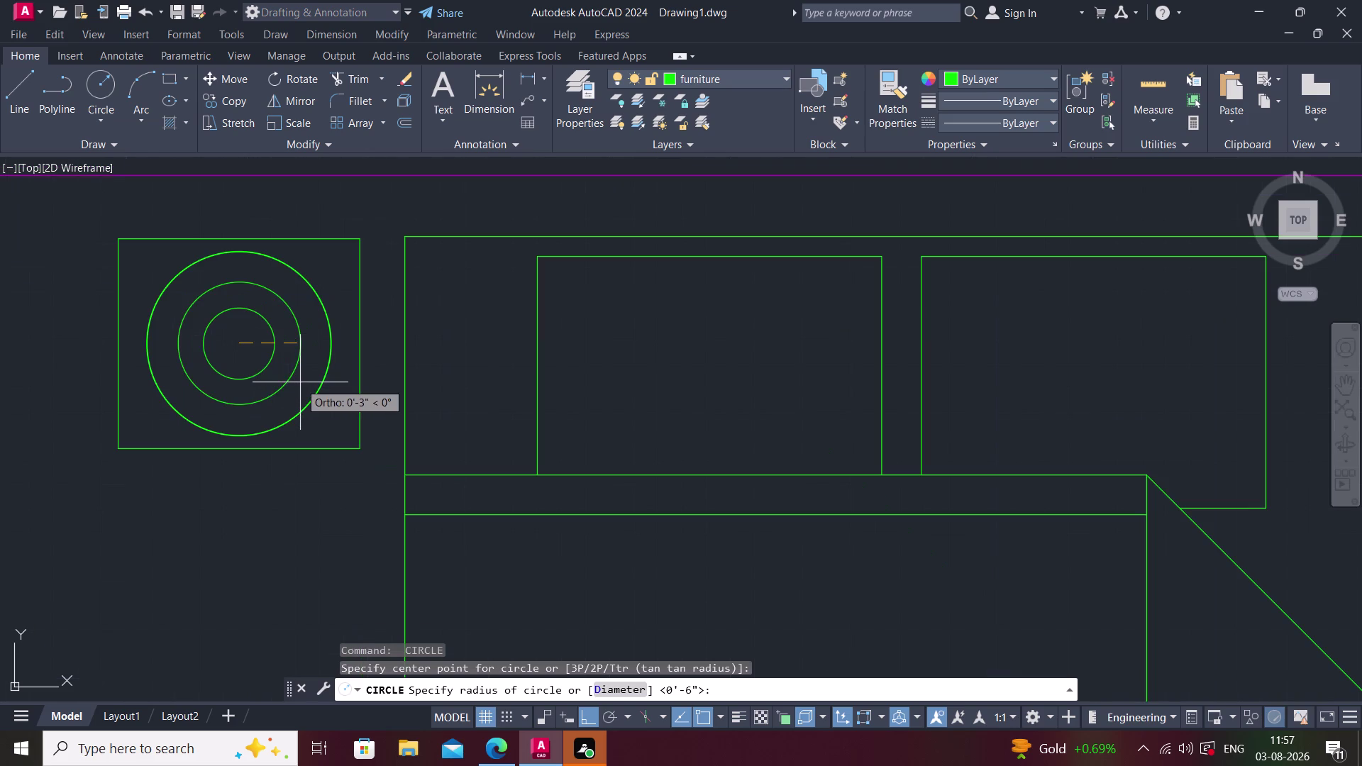
click(314, 406)
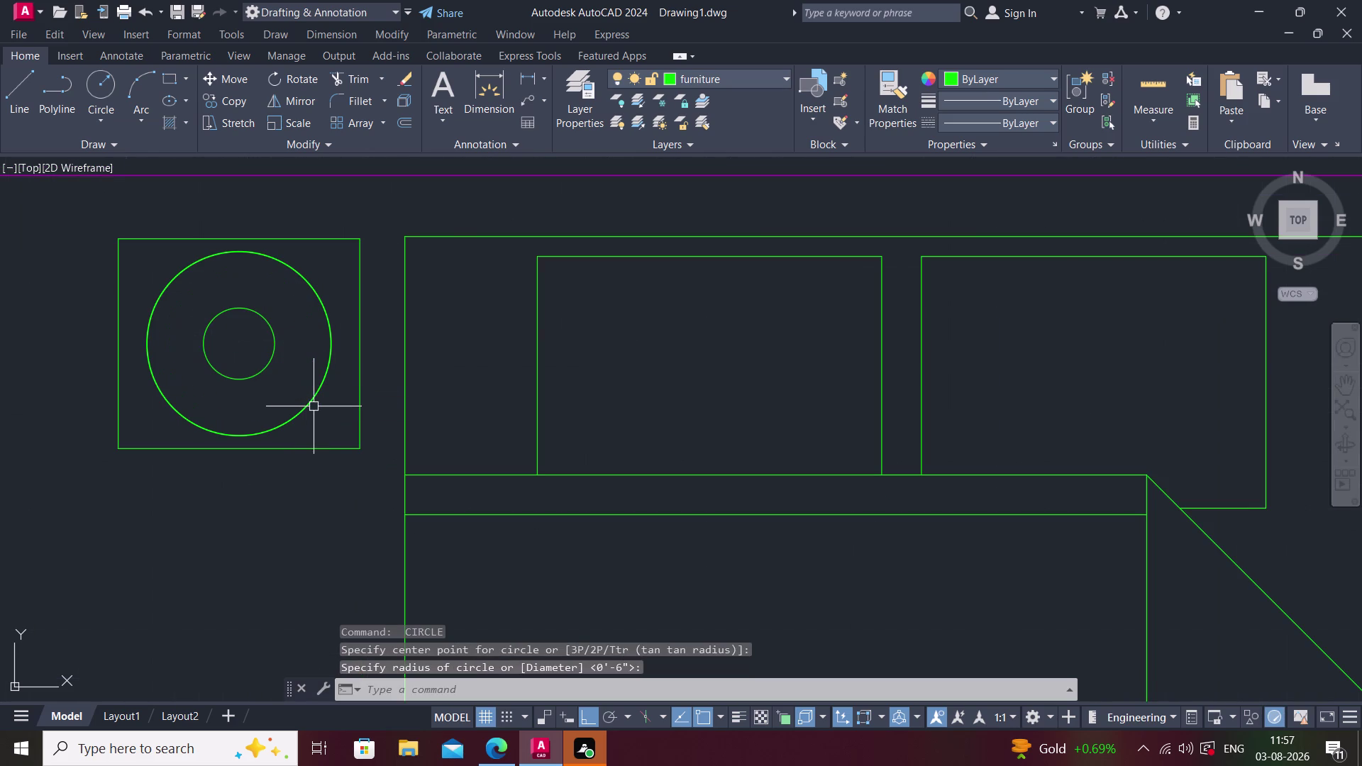
Draw the inner and outer lamp rings centred on the lamp table.
key(space)
click(239, 345)
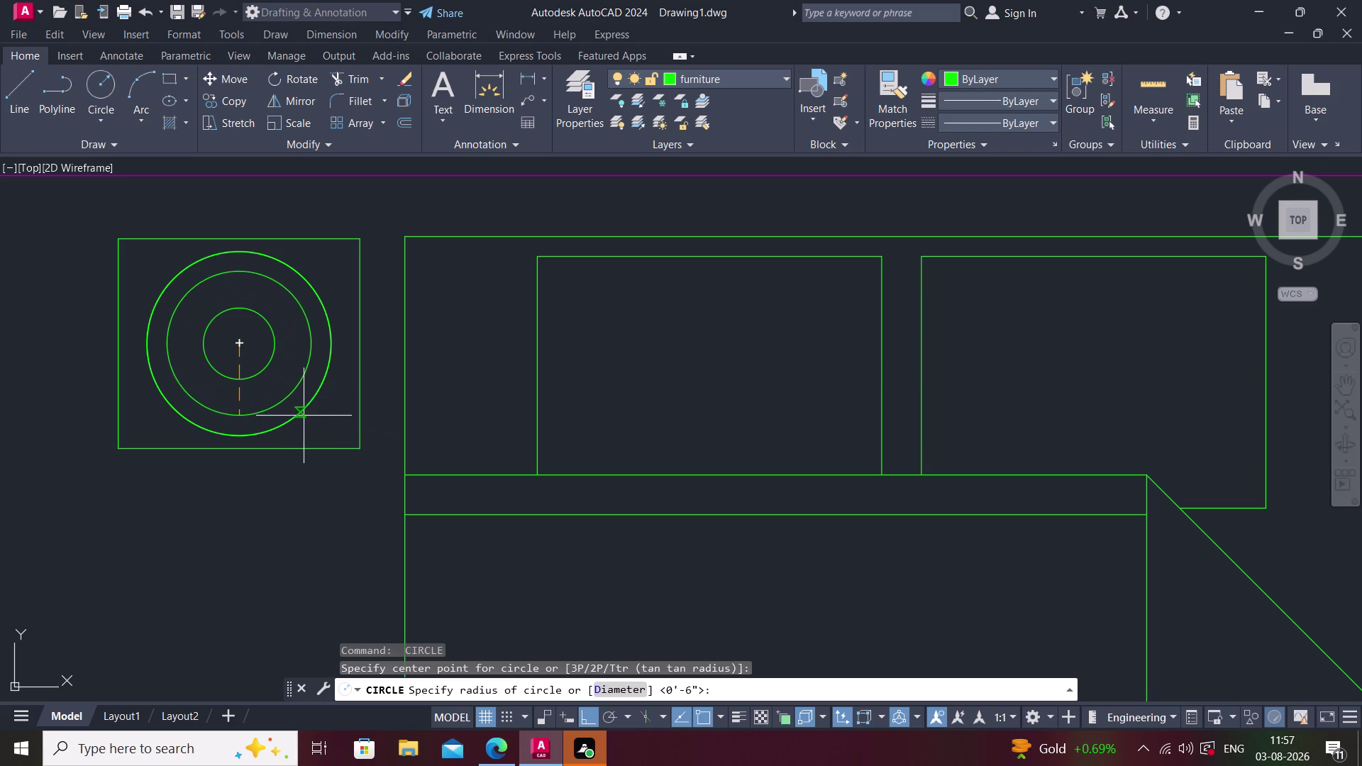
click(296, 399)
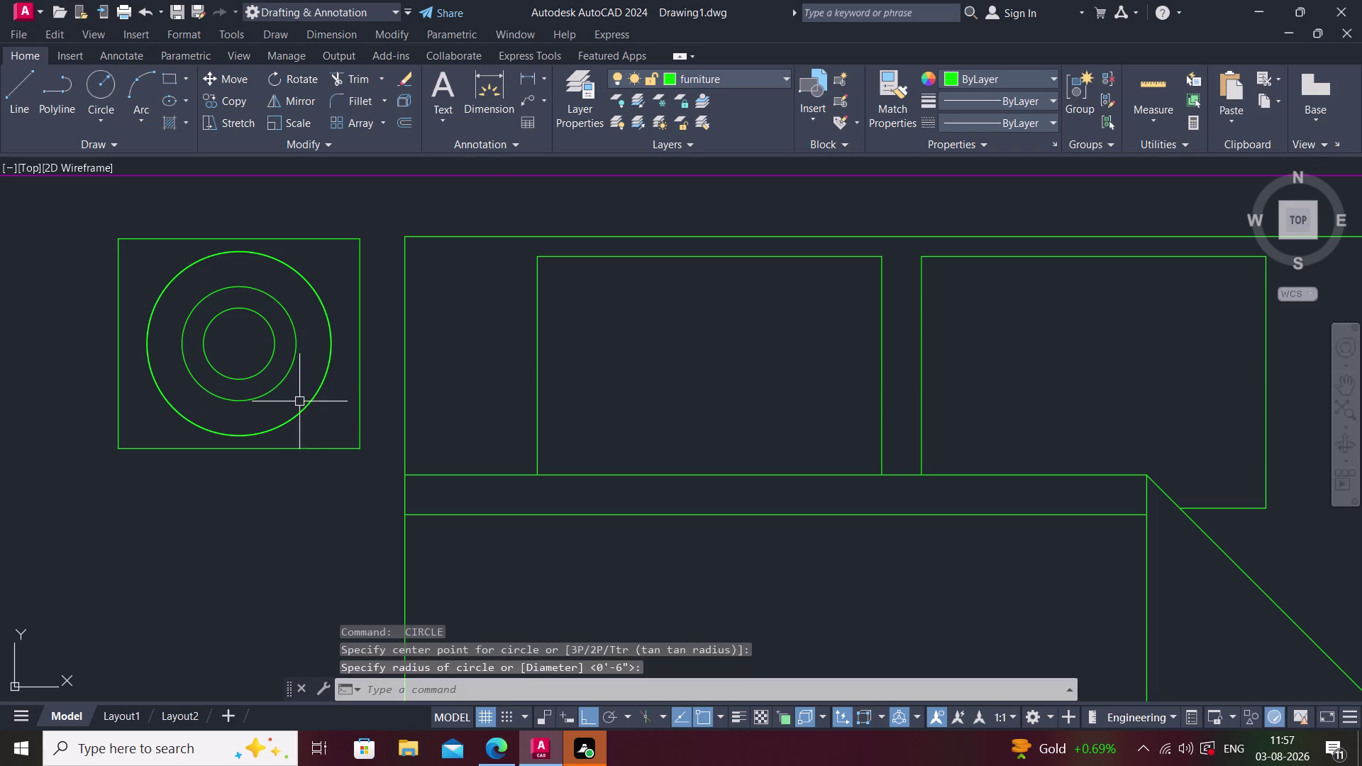
key(space)
click(234, 342)
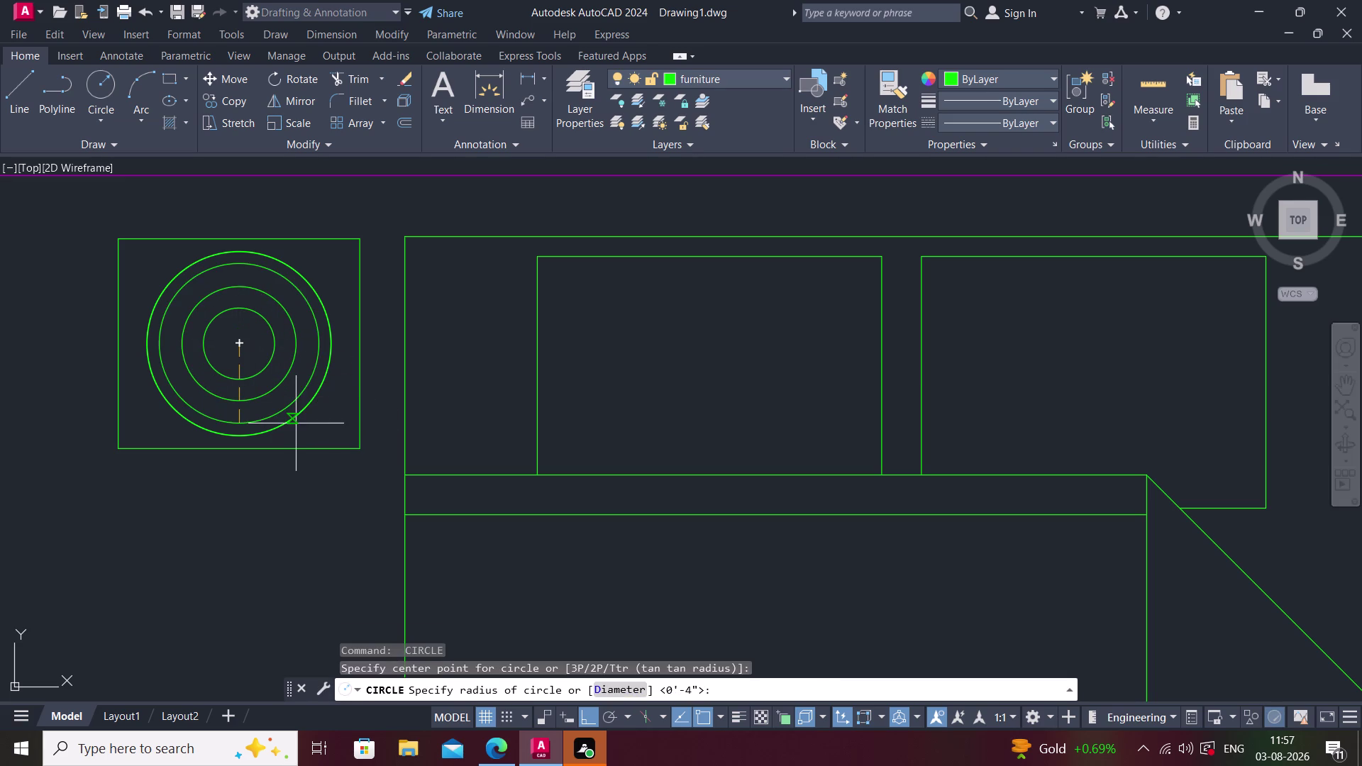
click(296, 424)
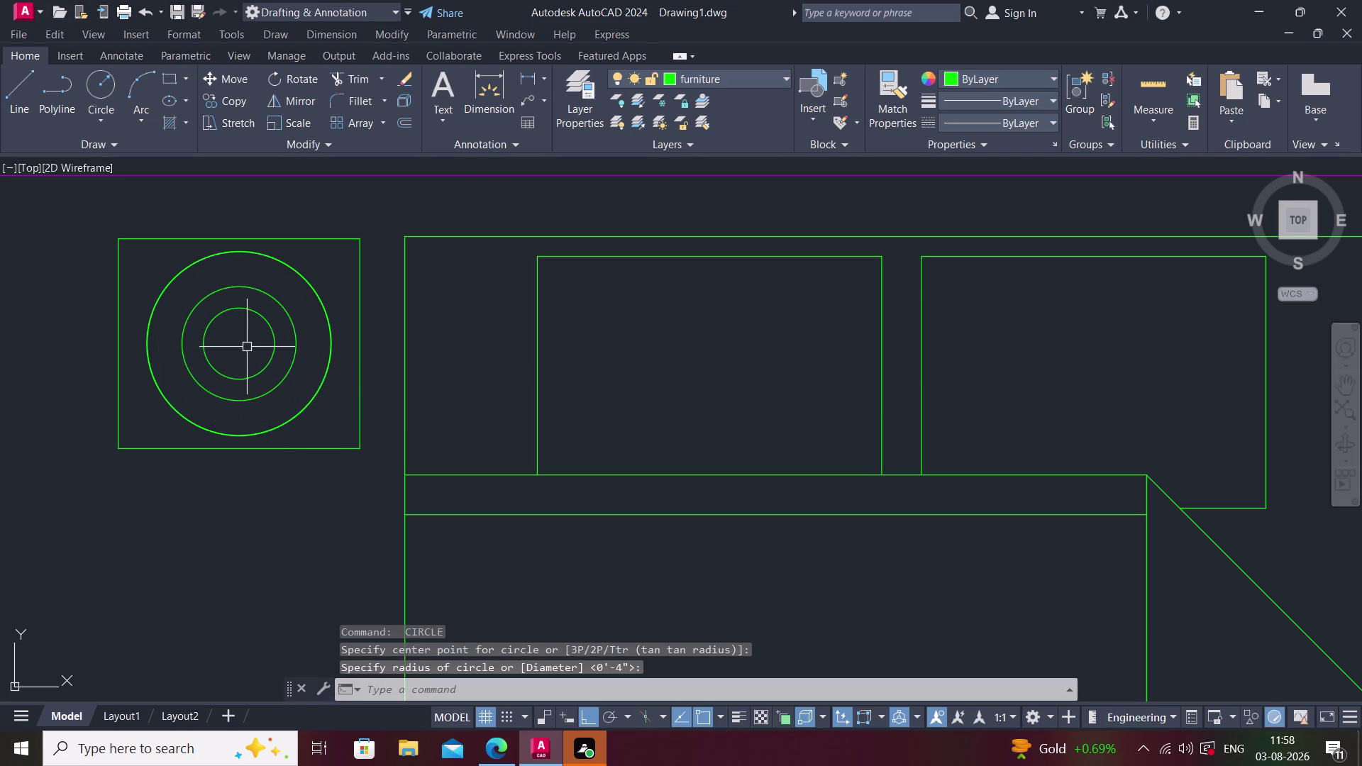
key(space)
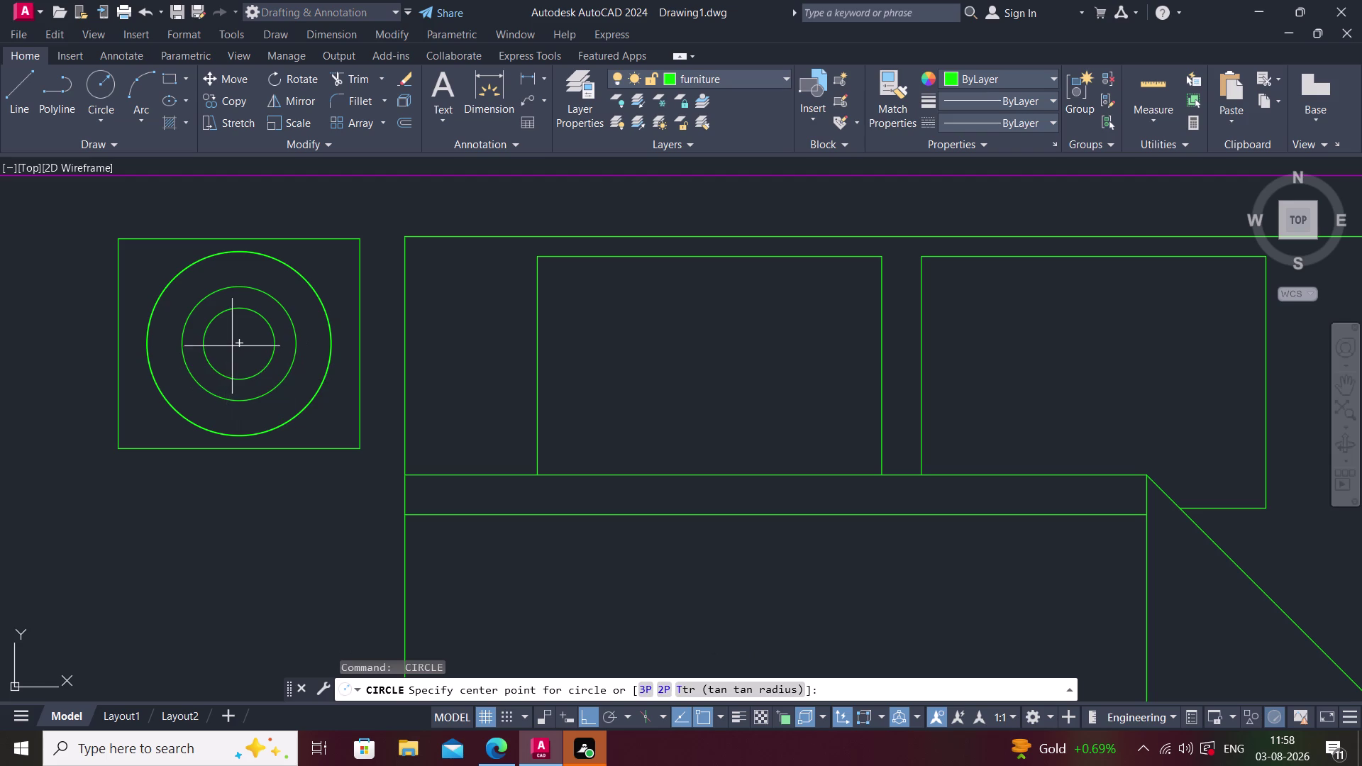
click(241, 343)
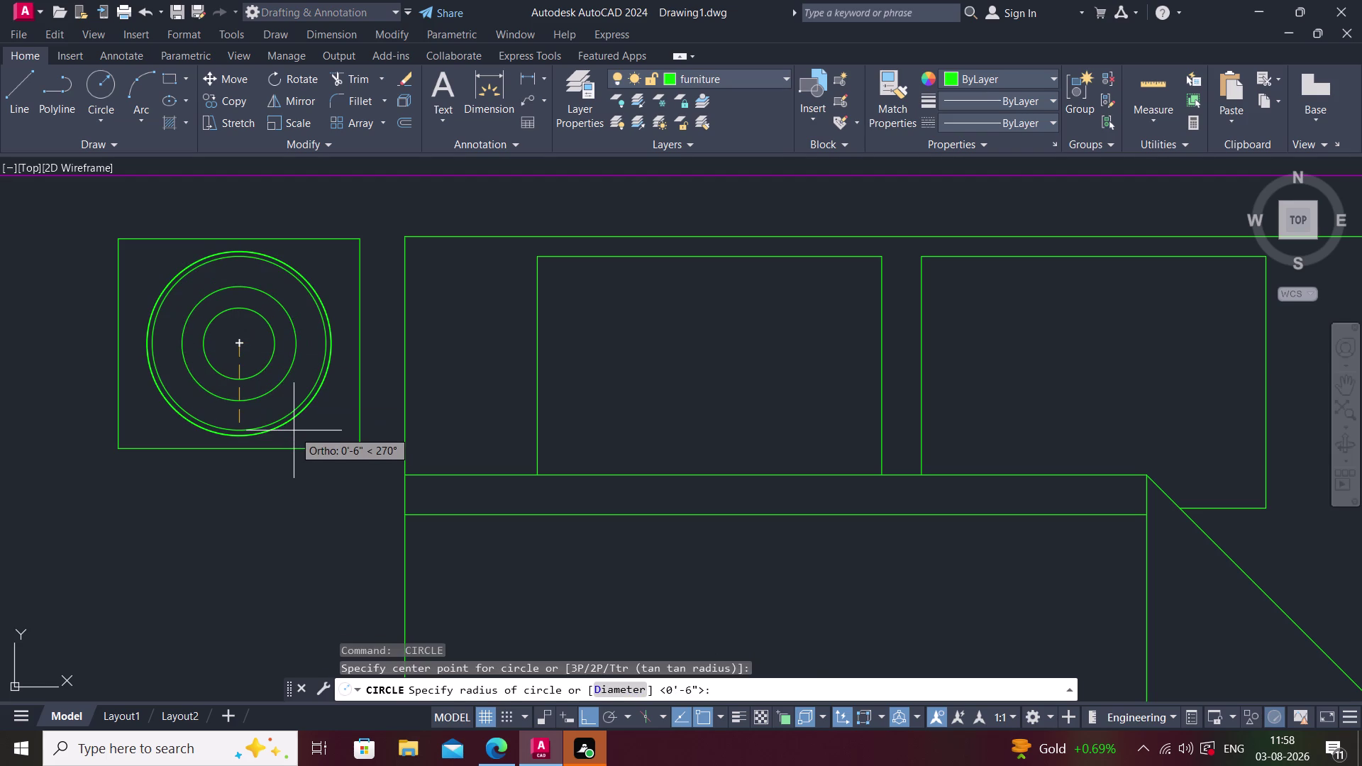
scroll(up, 3)
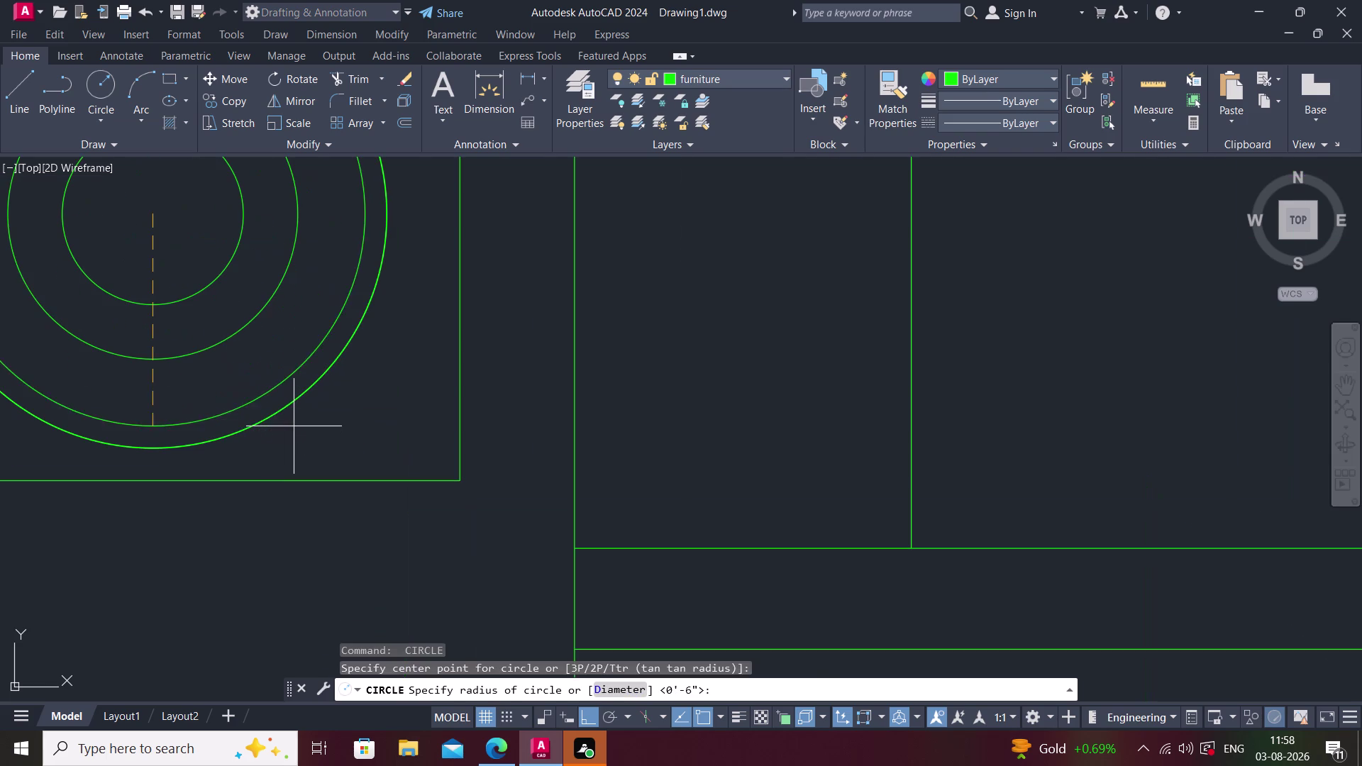
click(283, 412)
Zoom out to the bed and begin window-selecting the lamp table.
middle_drag(283, 412, 317, 453)
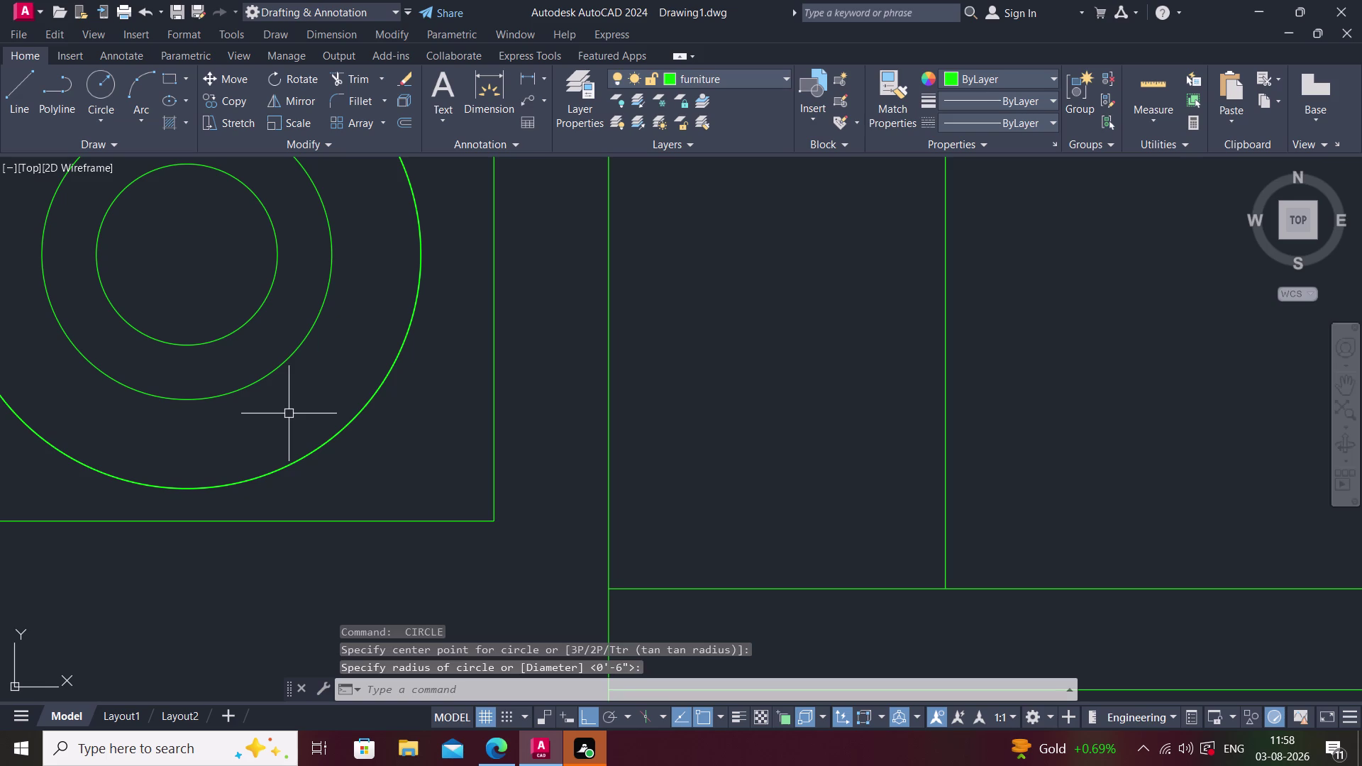
middle_drag(258, 373, 294, 390)
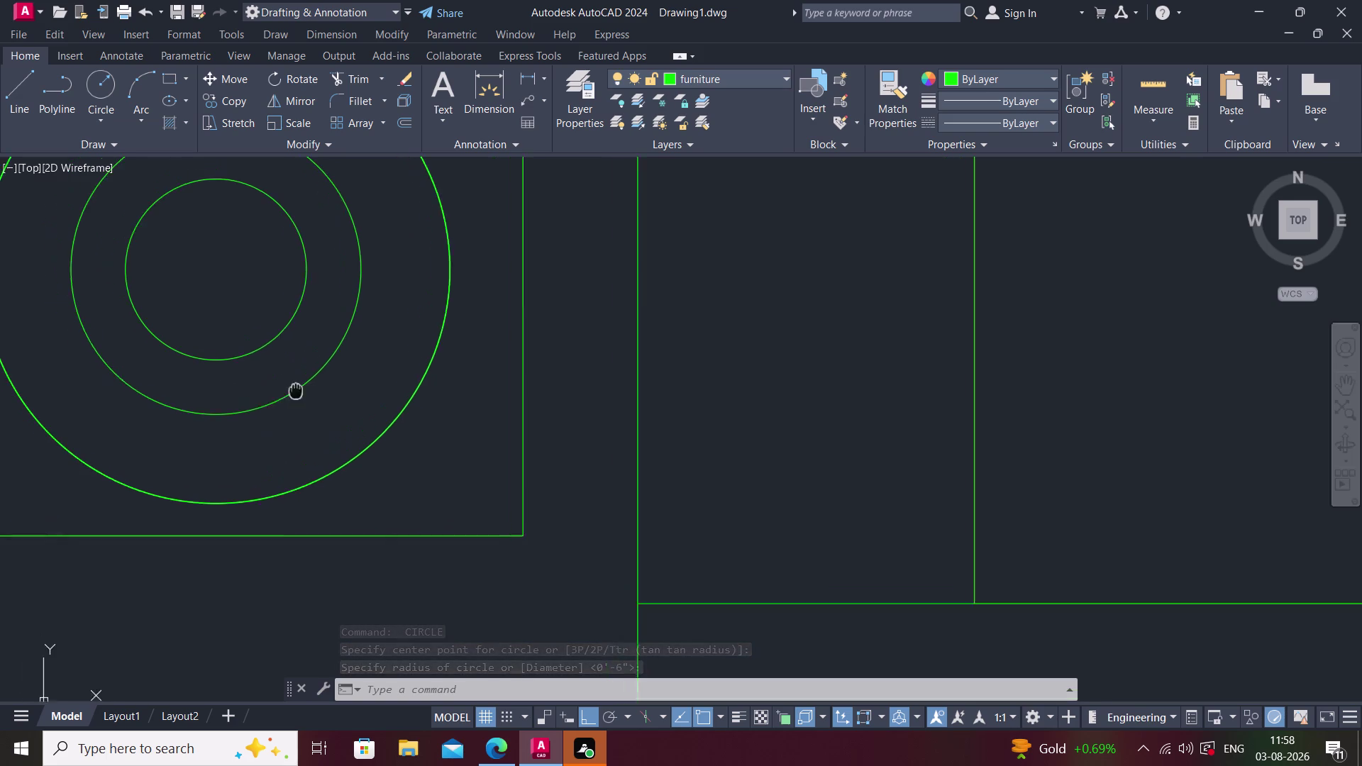
middle_drag(294, 390, 301, 391)
scroll(down, 3)
middle_drag(298, 401, 269, 391)
scroll(down, 3)
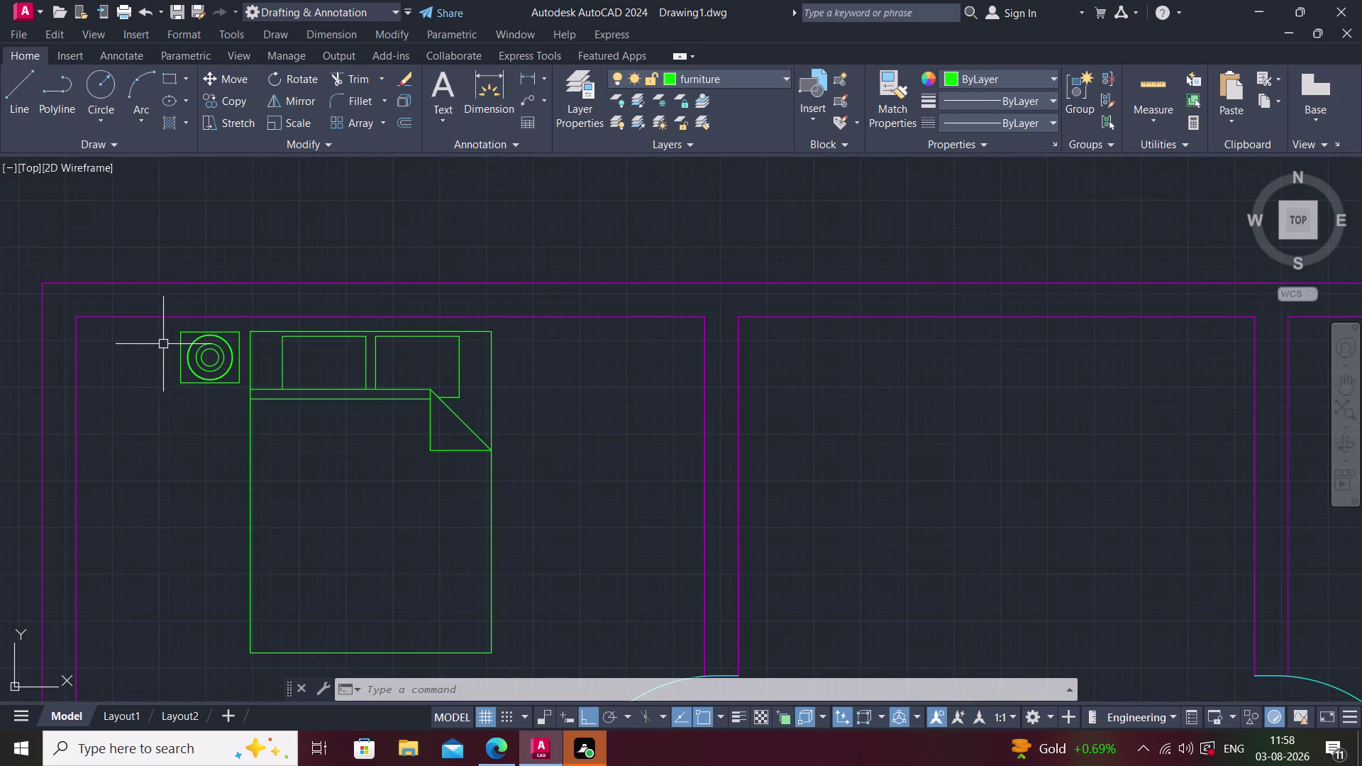
click(171, 324)
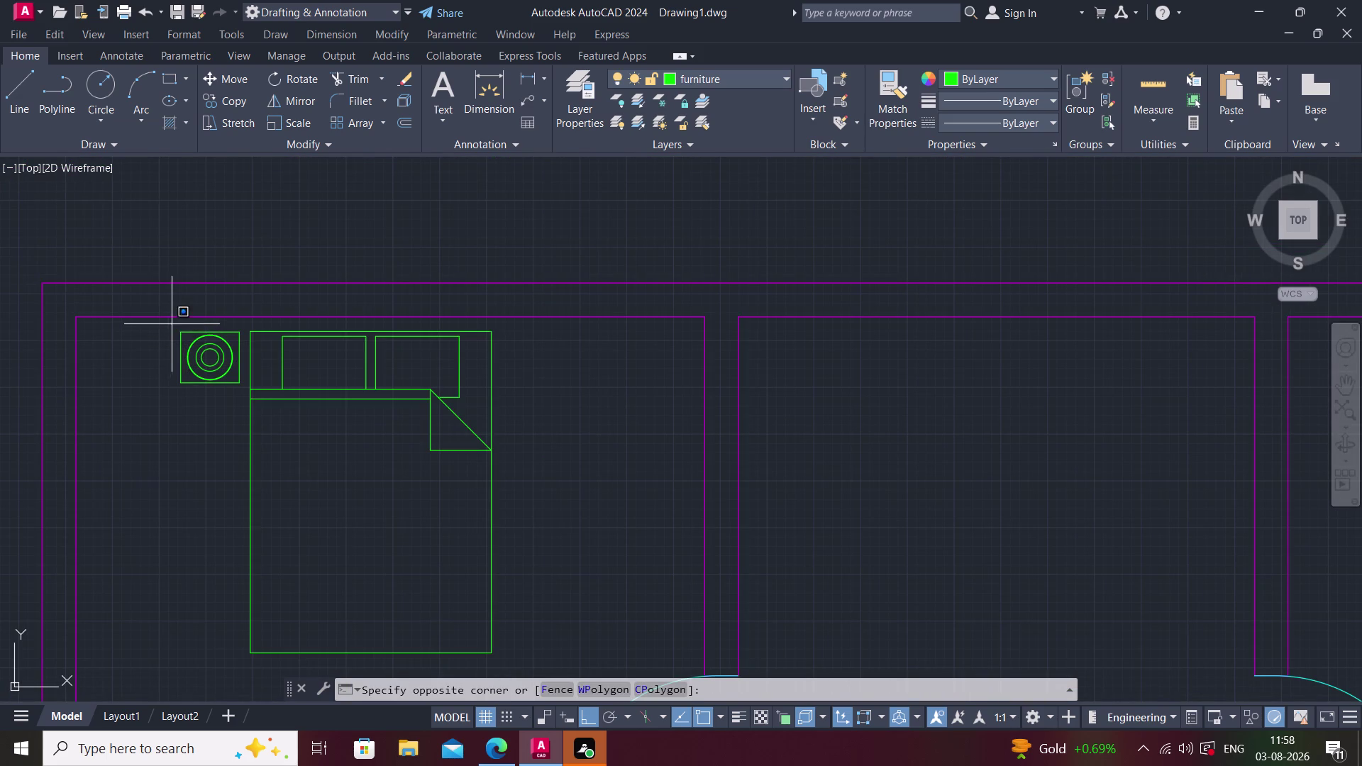
Copy the lamp table from its centre to the headboard's right side.
click(245, 389)
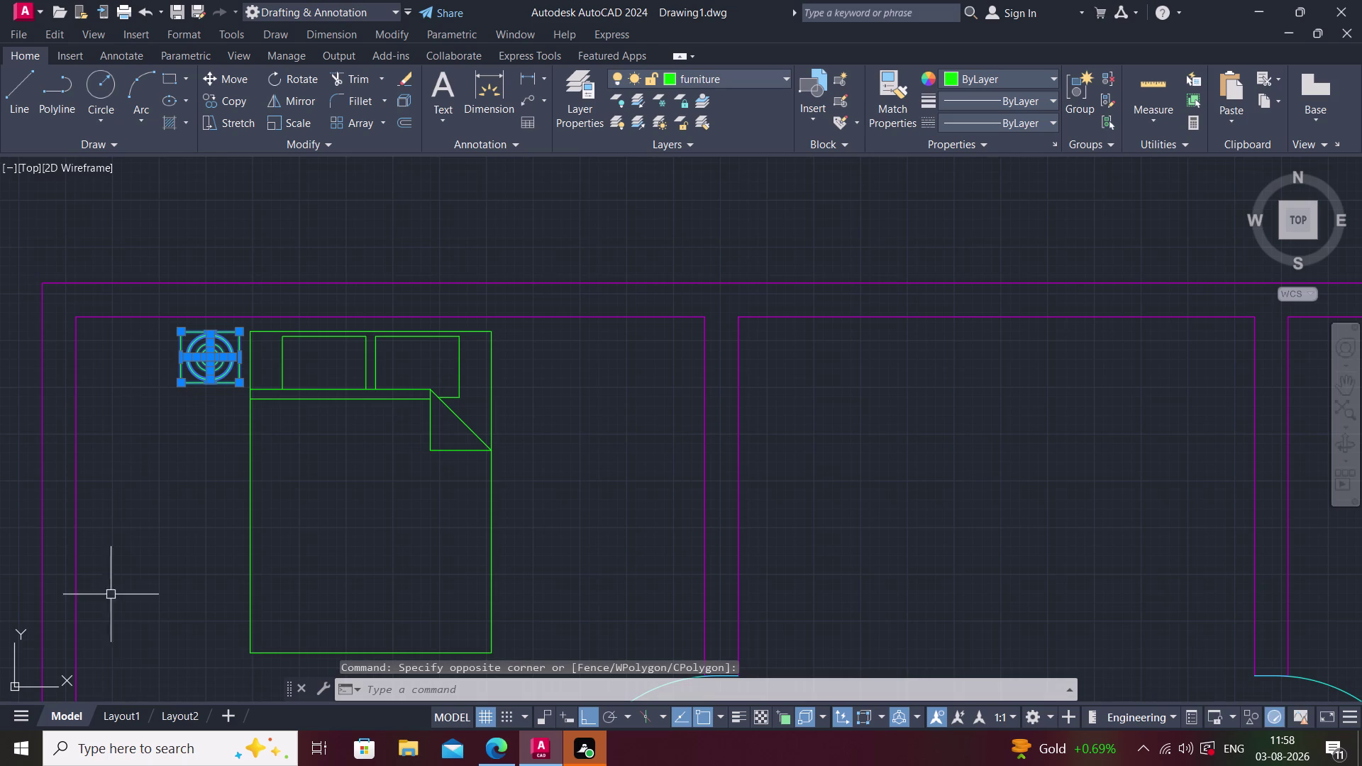
key(c)
key(o)
key(space)
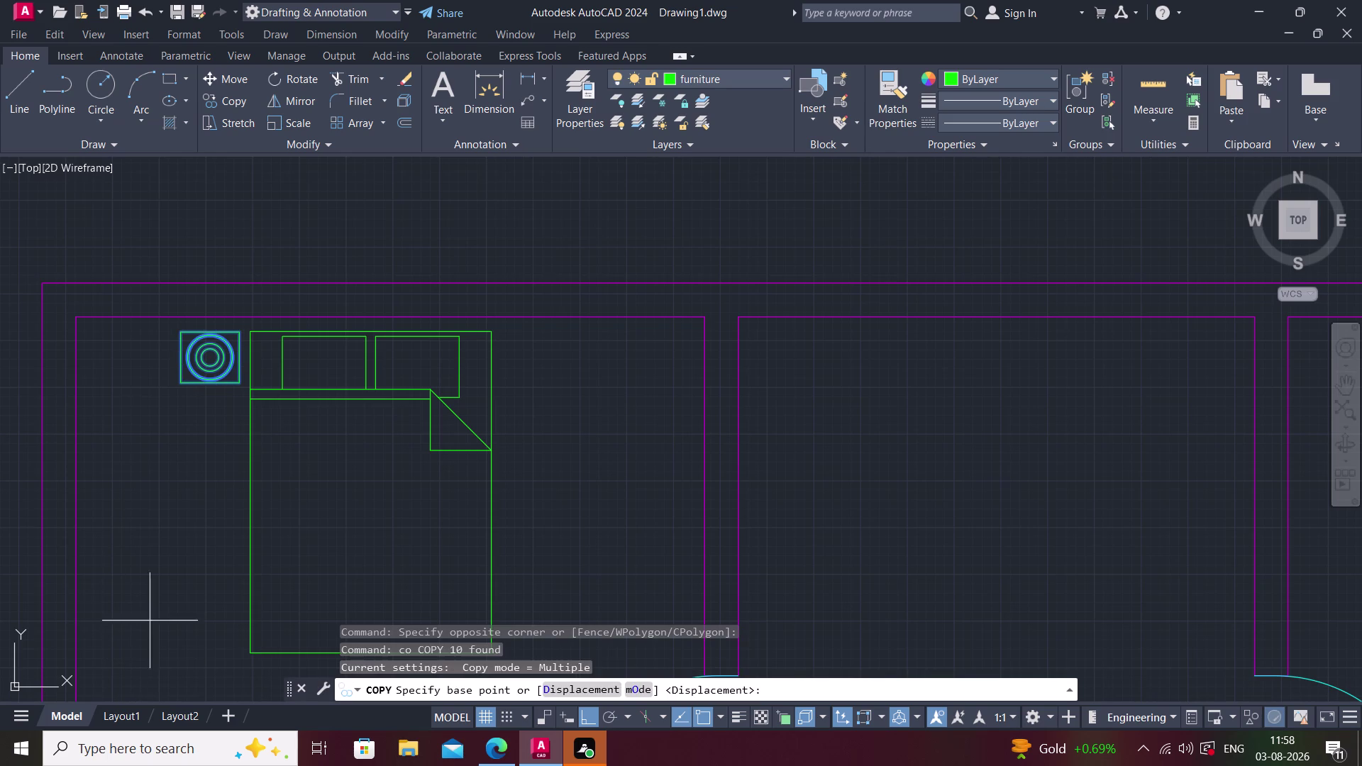
click(210, 360)
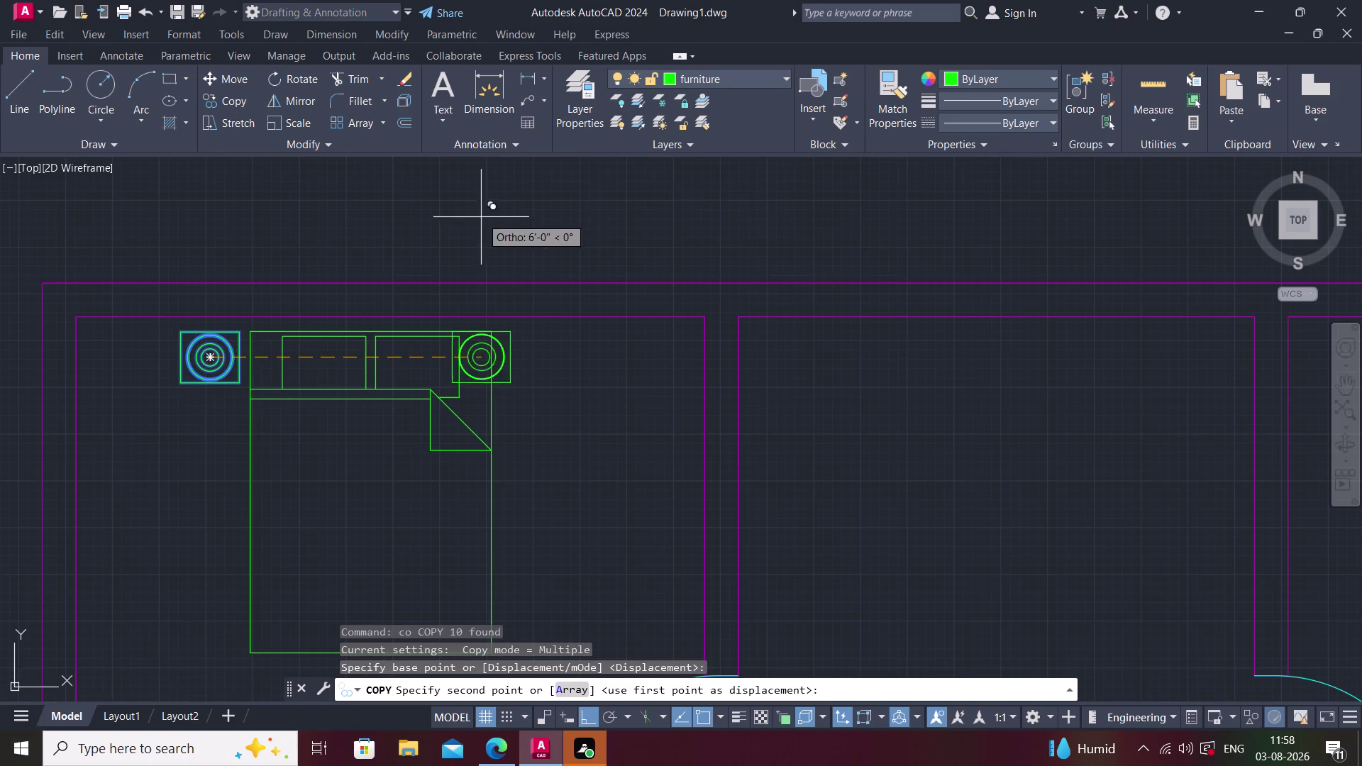
click(531, 229)
key(Escape)
middle_drag(635, 268, 517, 225)
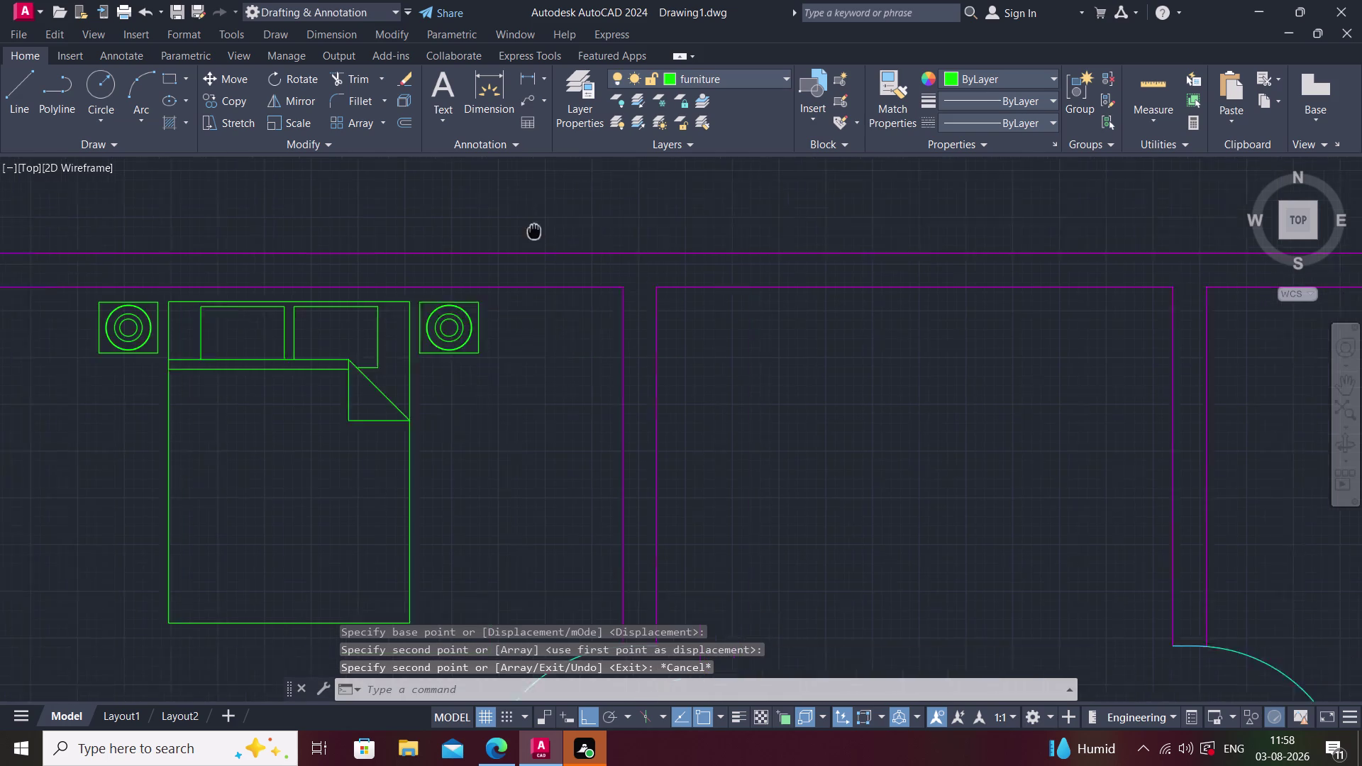
scroll(down, 3)
middle_drag(608, 376, 563, 404)
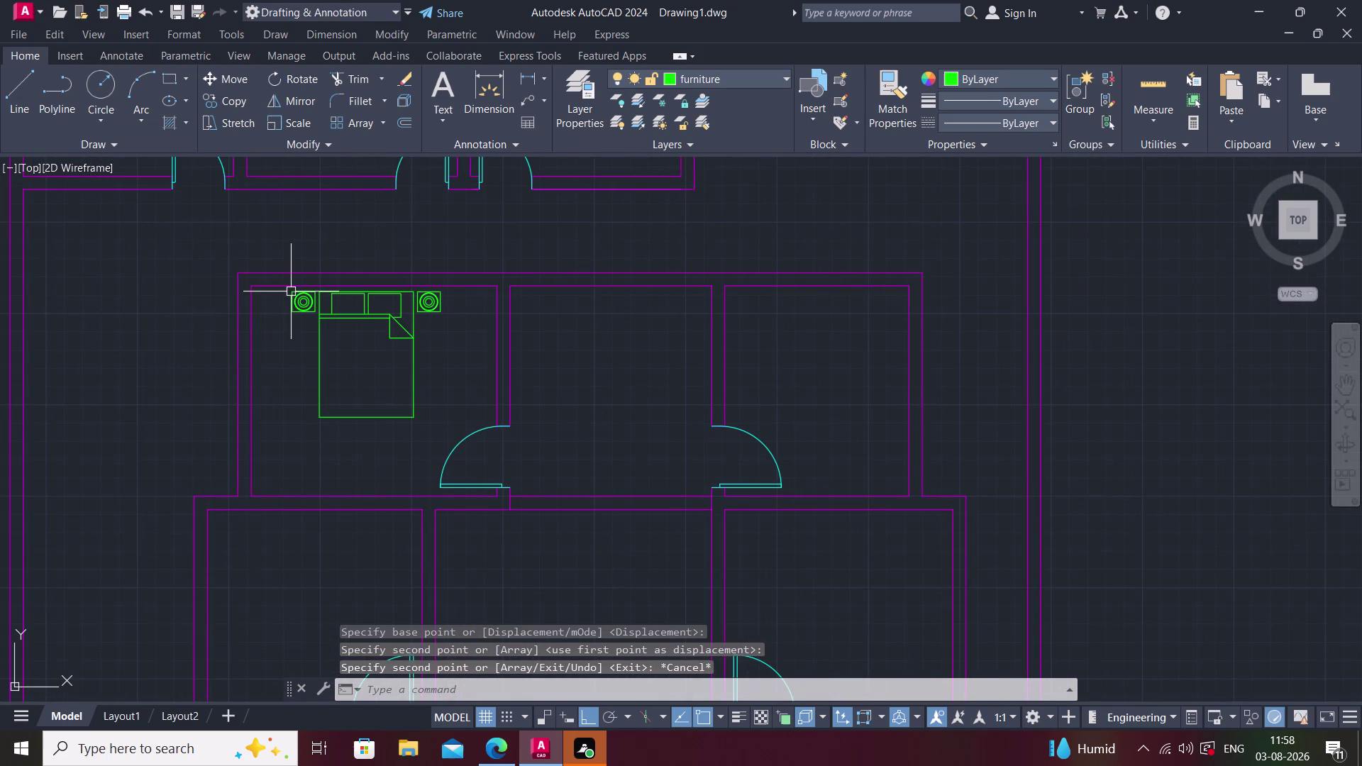
scroll(up, 3)
Select the bed with both lamp tables and copy them from a wall corner.
click(278, 289)
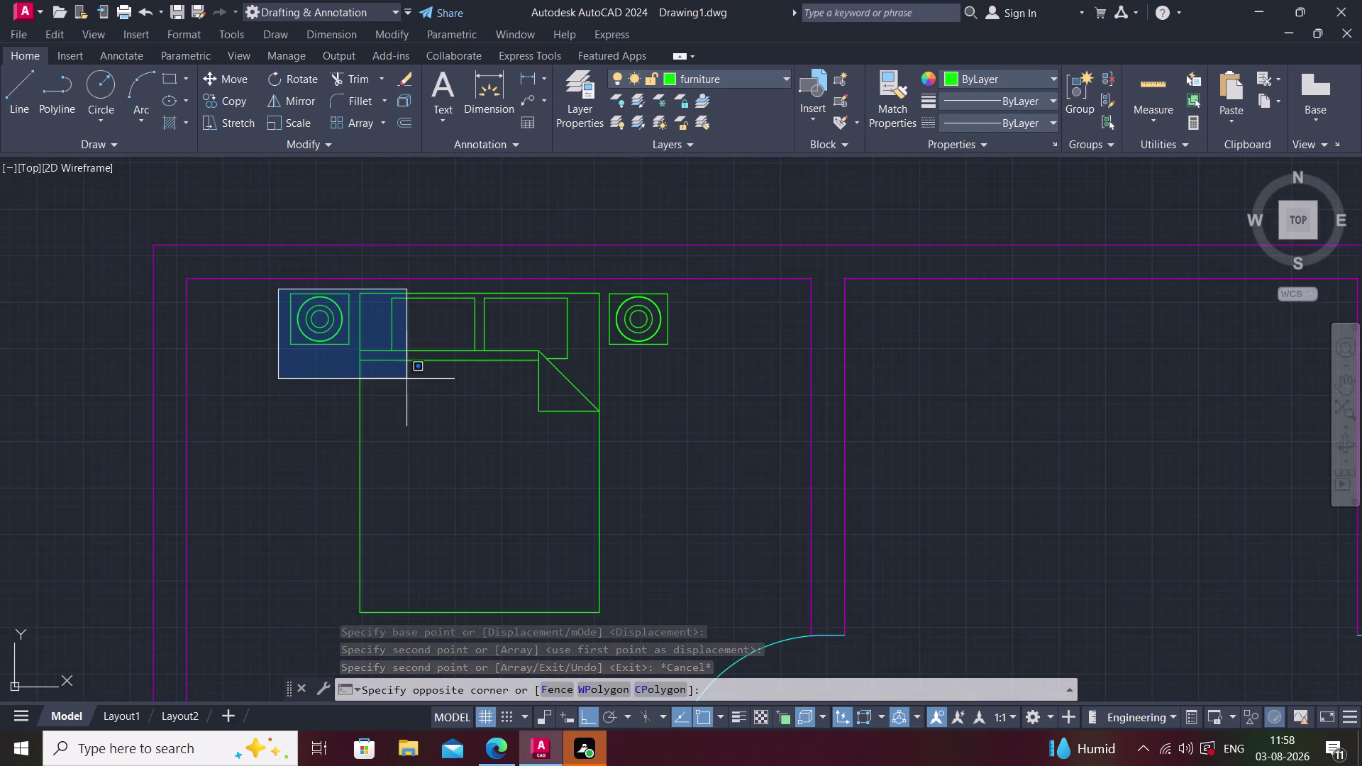
click(712, 626)
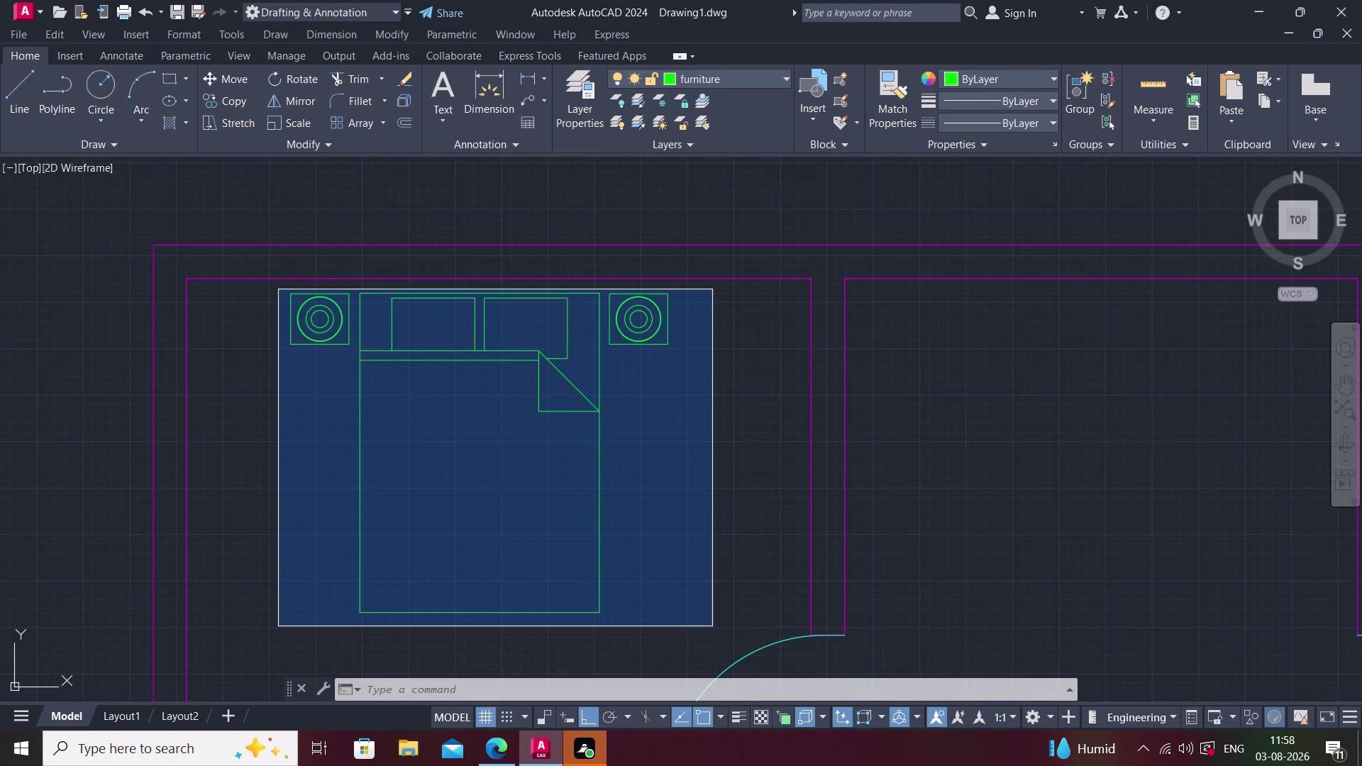
middle_drag(679, 541, 629, 351)
text(c)
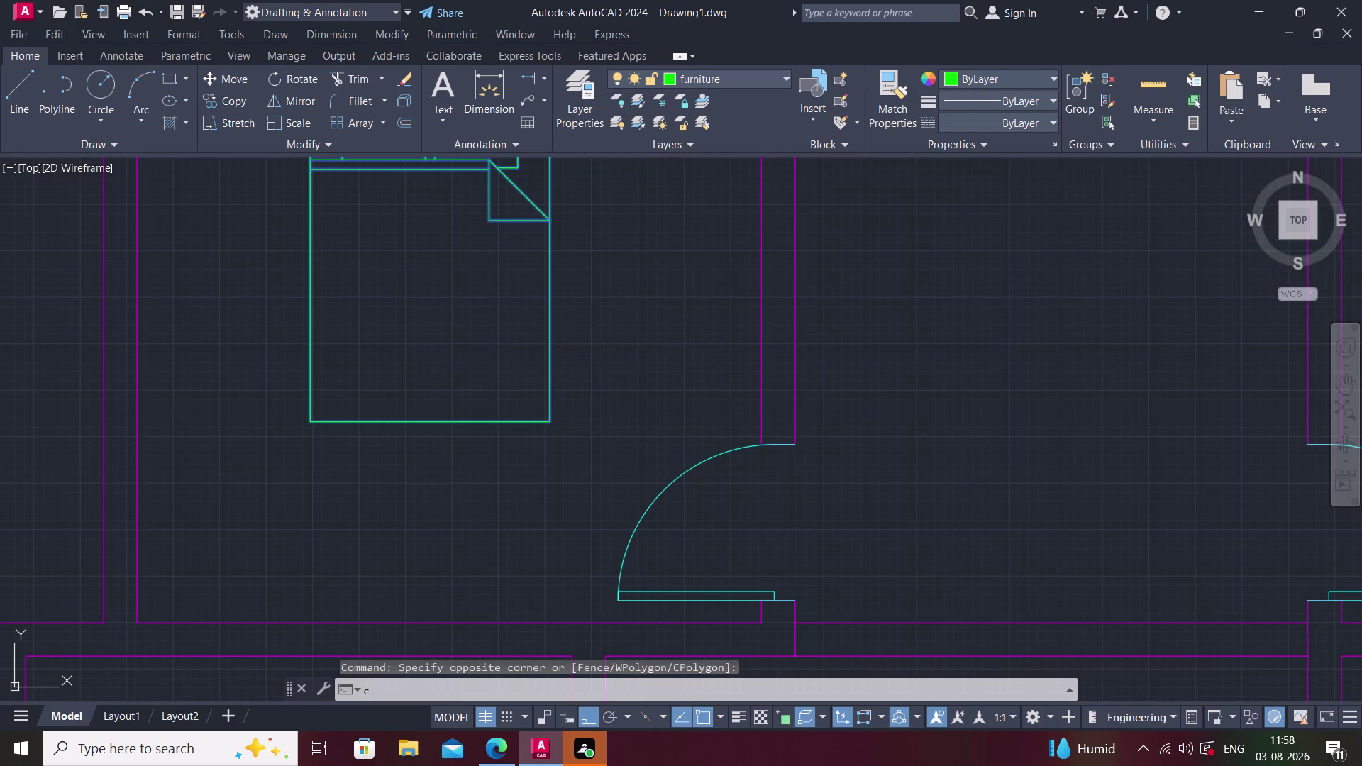
text(o)
key(space)
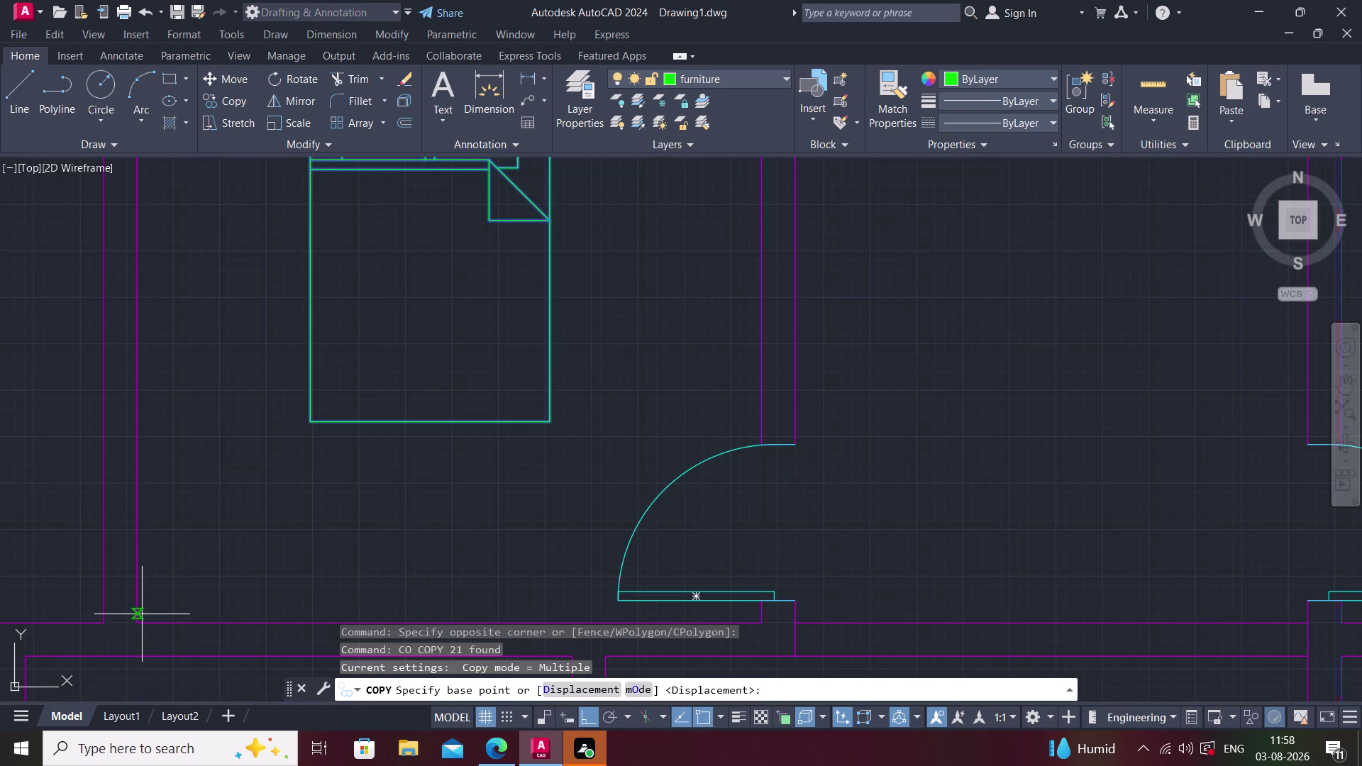
click(137, 622)
Turn Ortho off and drop the bed set copy in the lower-left bedroom.
scroll(down, 3)
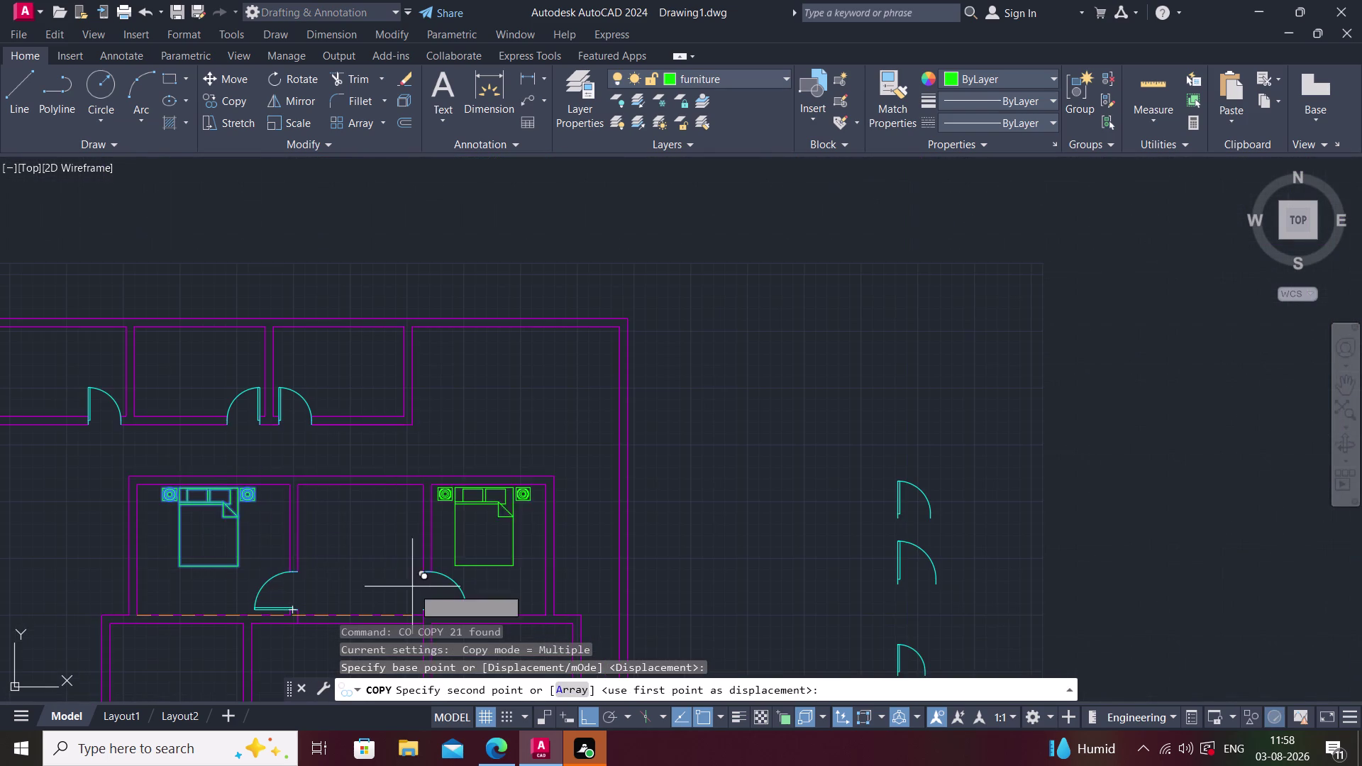
middle_drag(423, 591, 435, 431)
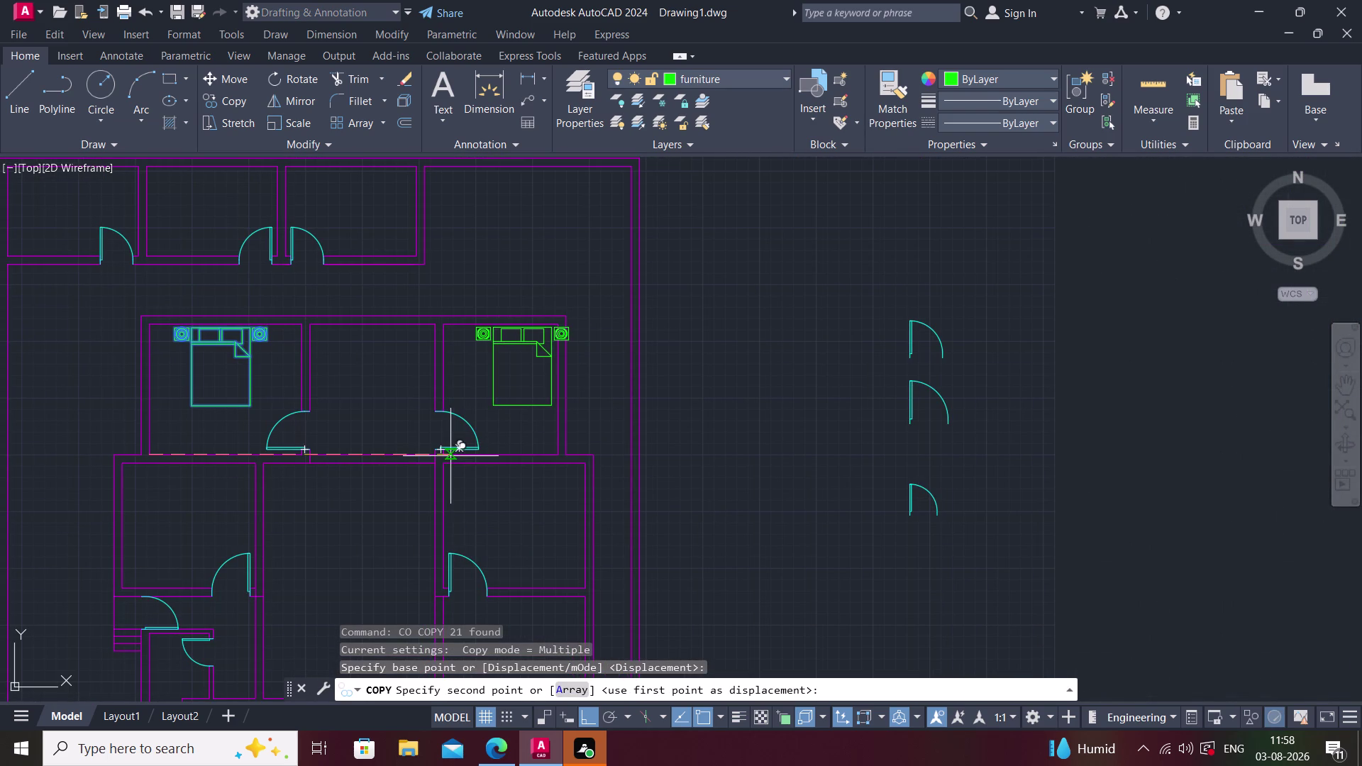
scroll(up, 3)
scroll(down, 3)
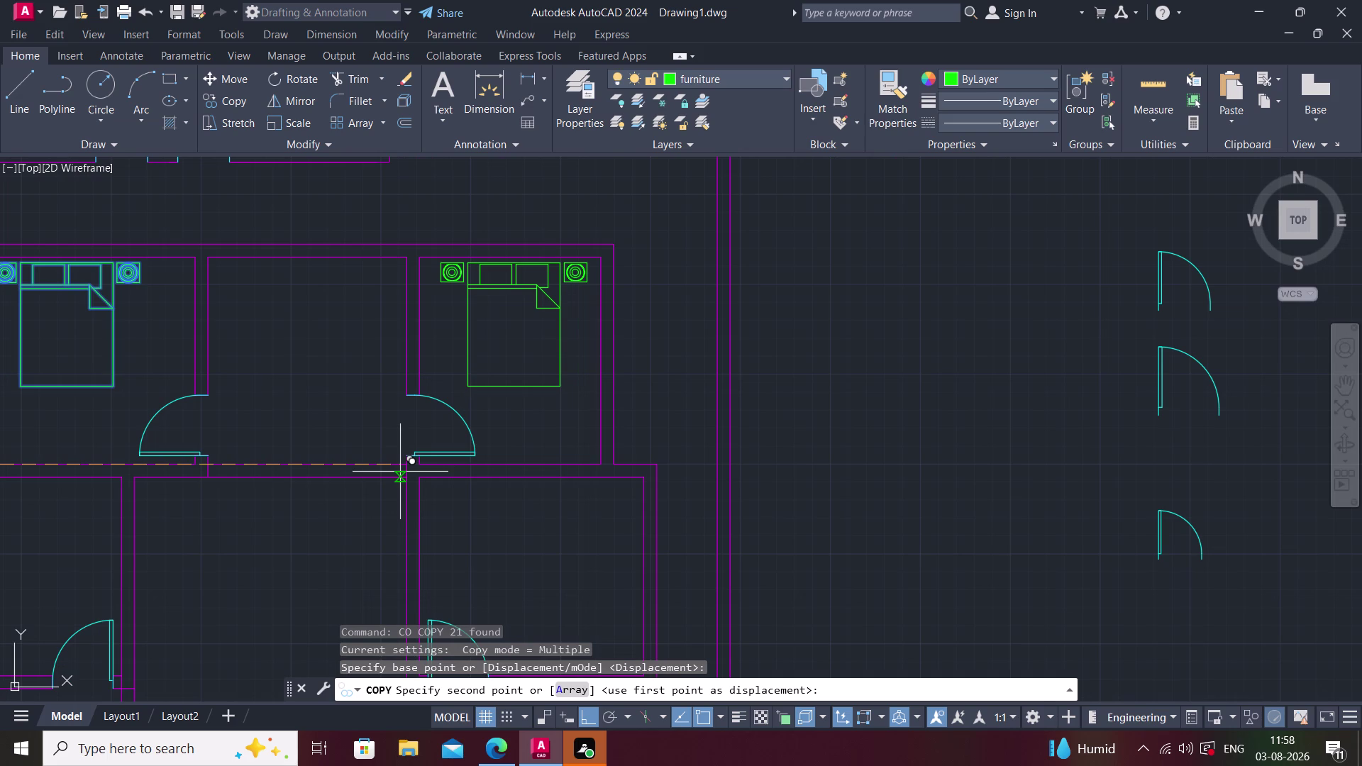
scroll(down, 3)
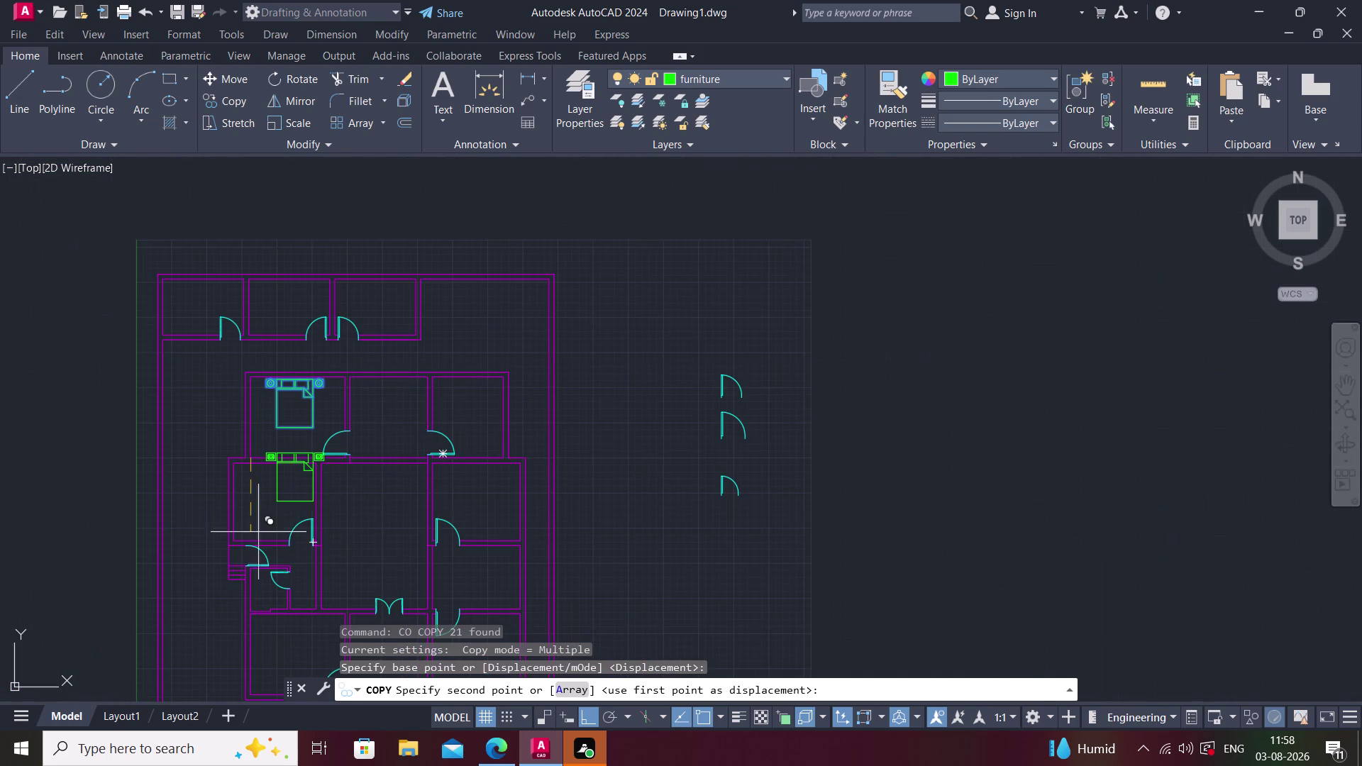
middle_drag(251, 535, 320, 458)
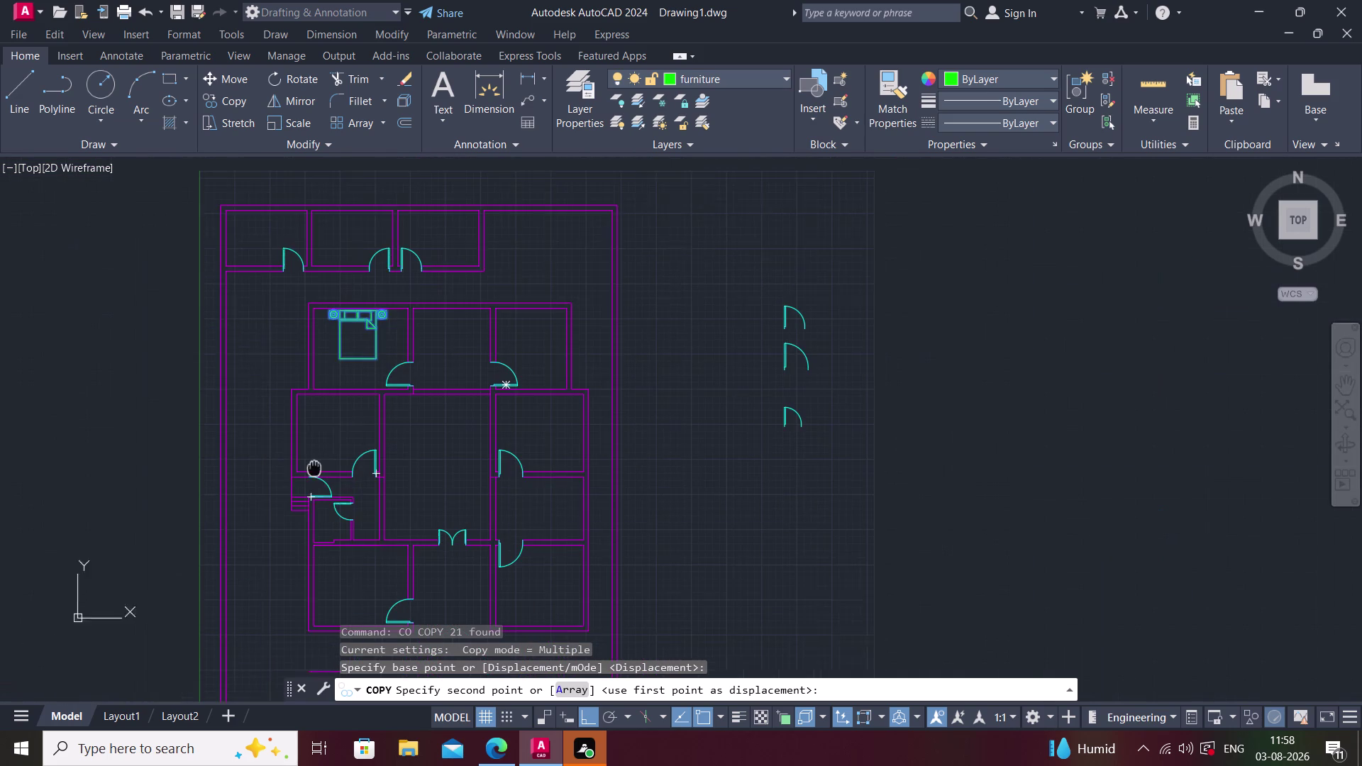
middle_drag(320, 458, 321, 458)
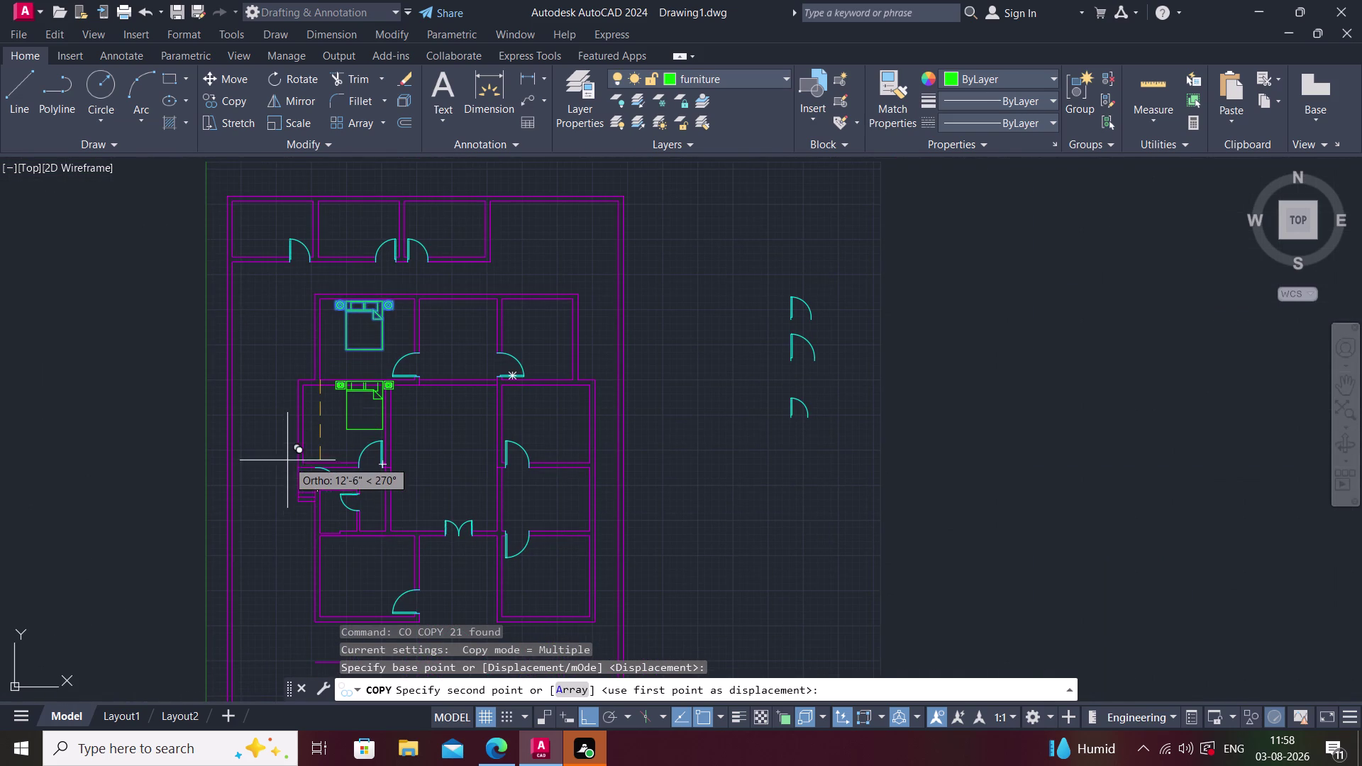
scroll(up, 3)
key(F8)
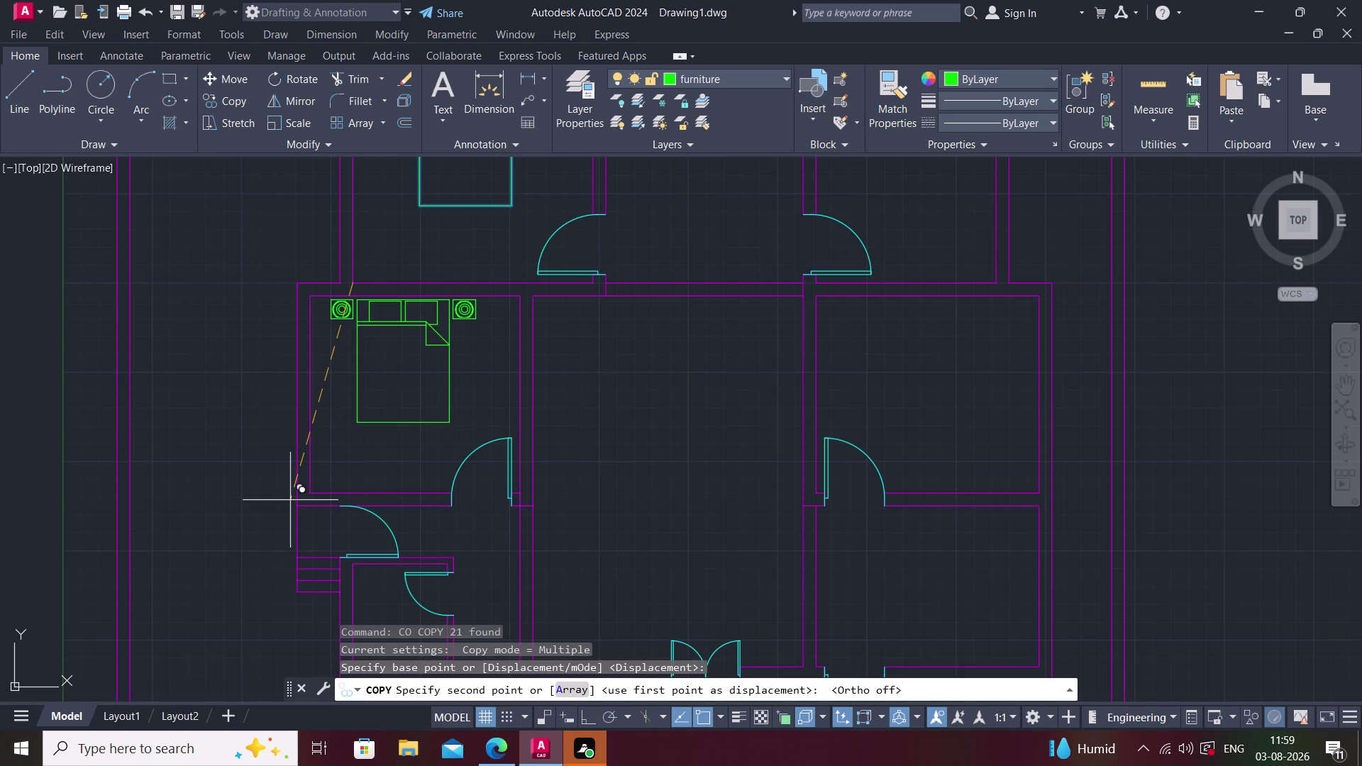
click(290, 500)
middle_drag(428, 499, 295, 528)
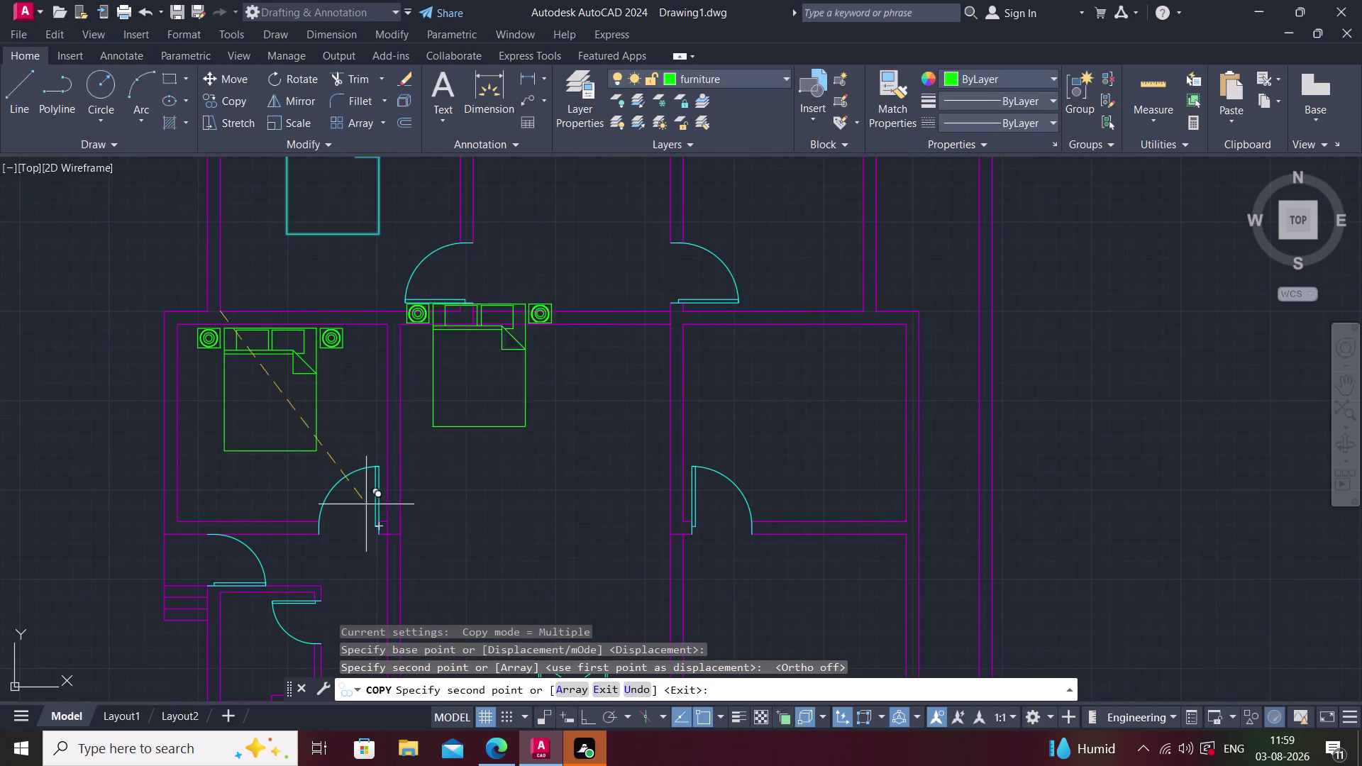
End the copy, zoom out over the plan and select a furniture piece left of it.
key(Escape)
middle_drag(434, 489, 383, 536)
scroll(down, 3)
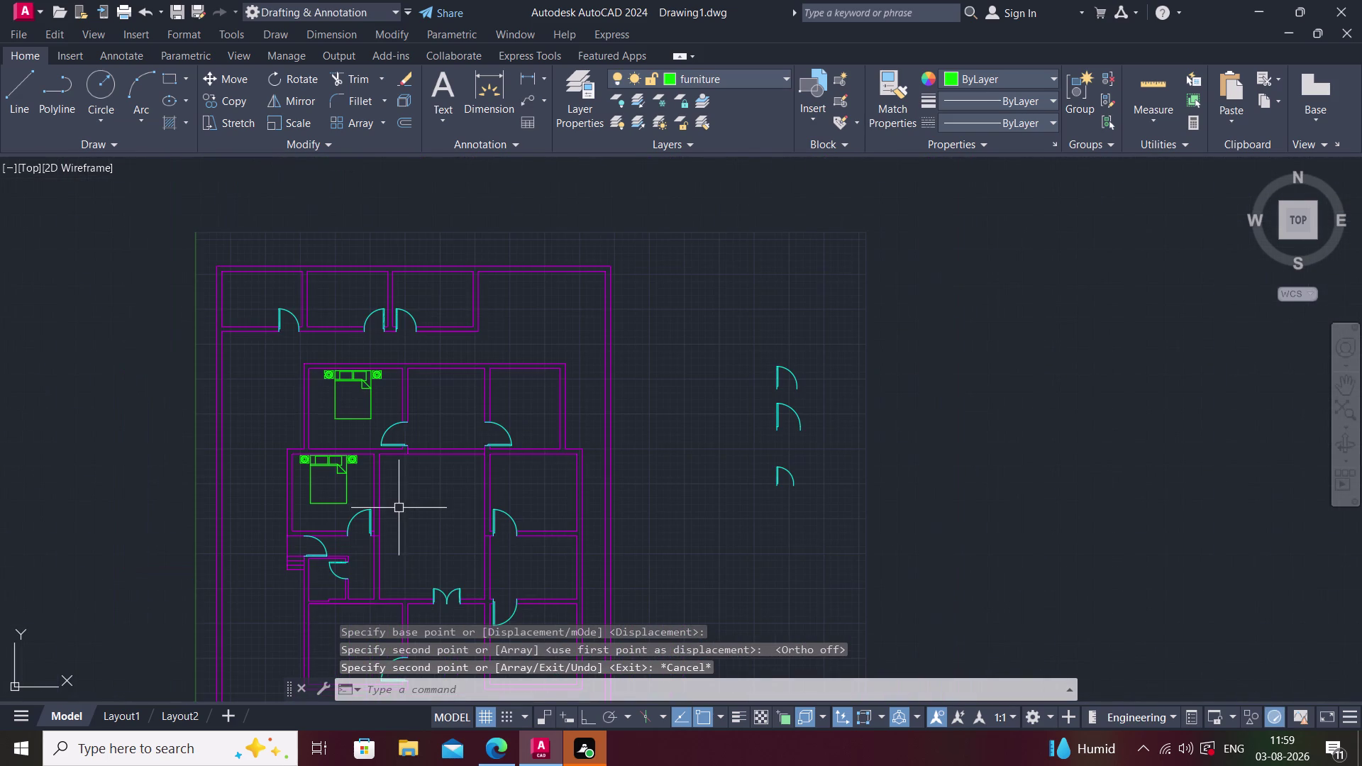
scroll(up, 3)
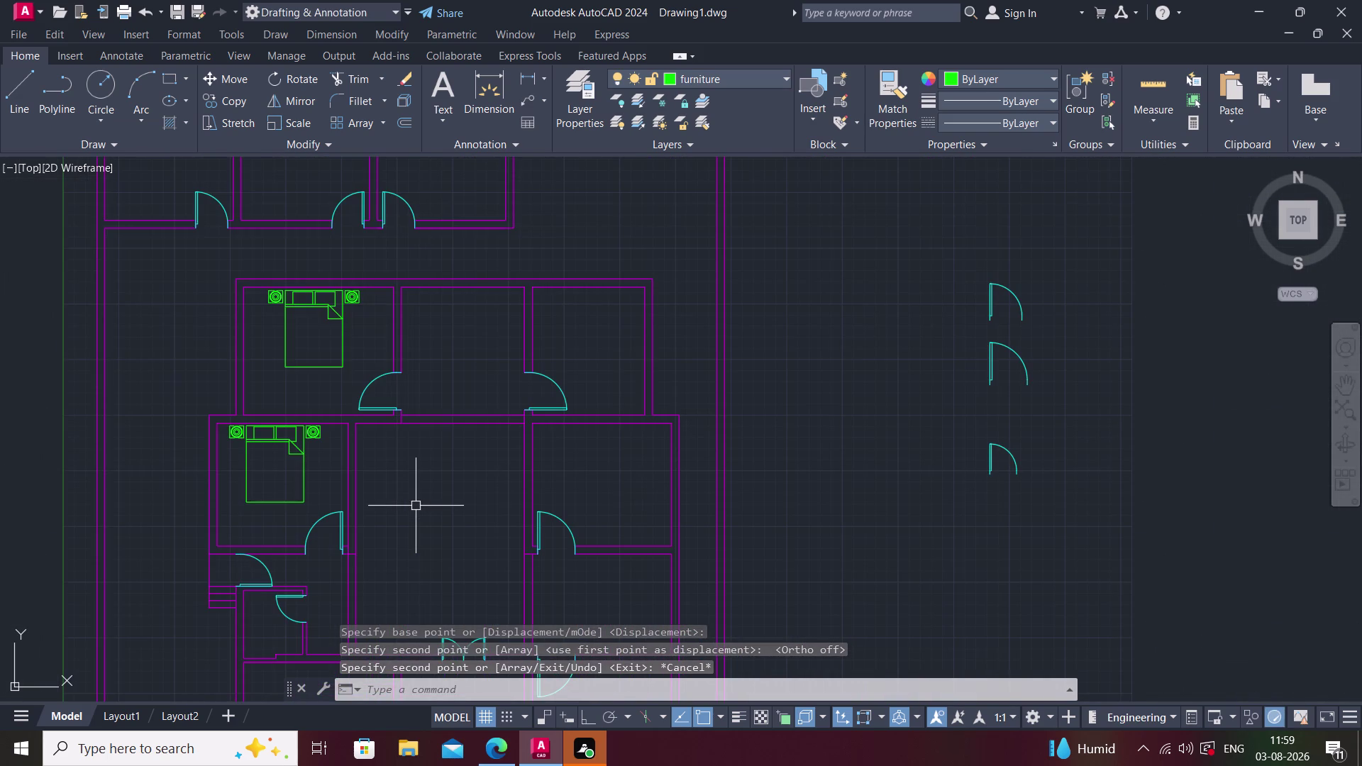
middle_drag(394, 470, 376, 423)
scroll(down, 3)
middle_drag(152, 446, 482, 397)
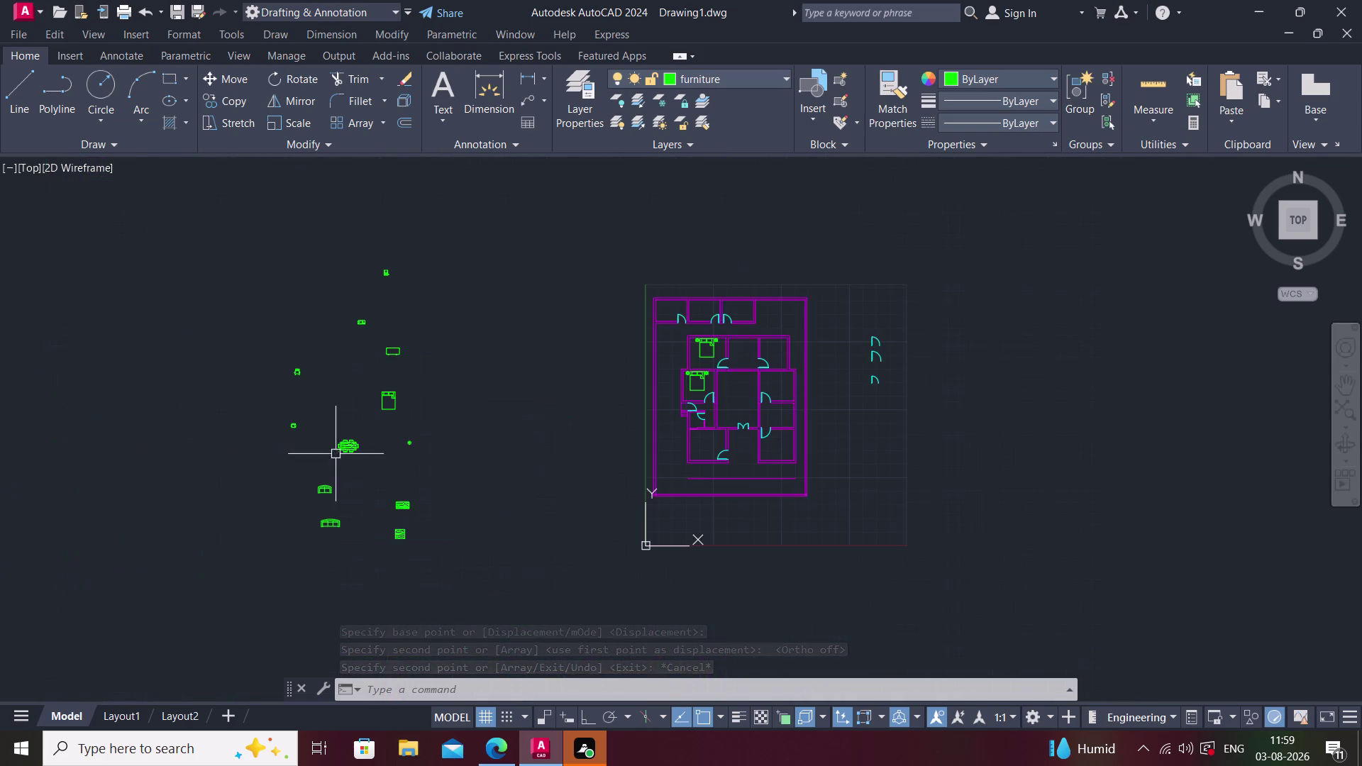
click(351, 448)
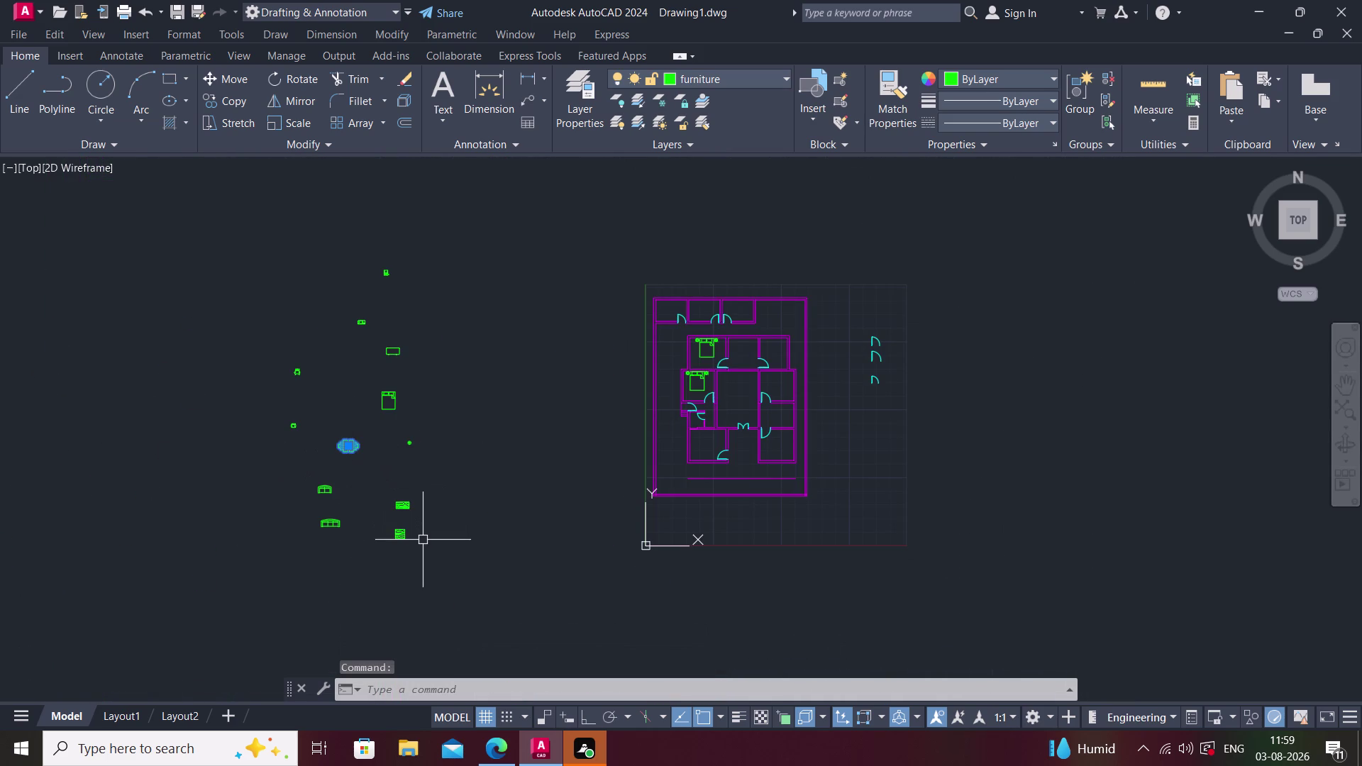
Move the selected dining table set into the dining room.
text(m)
key(space)
scroll(up, 3)
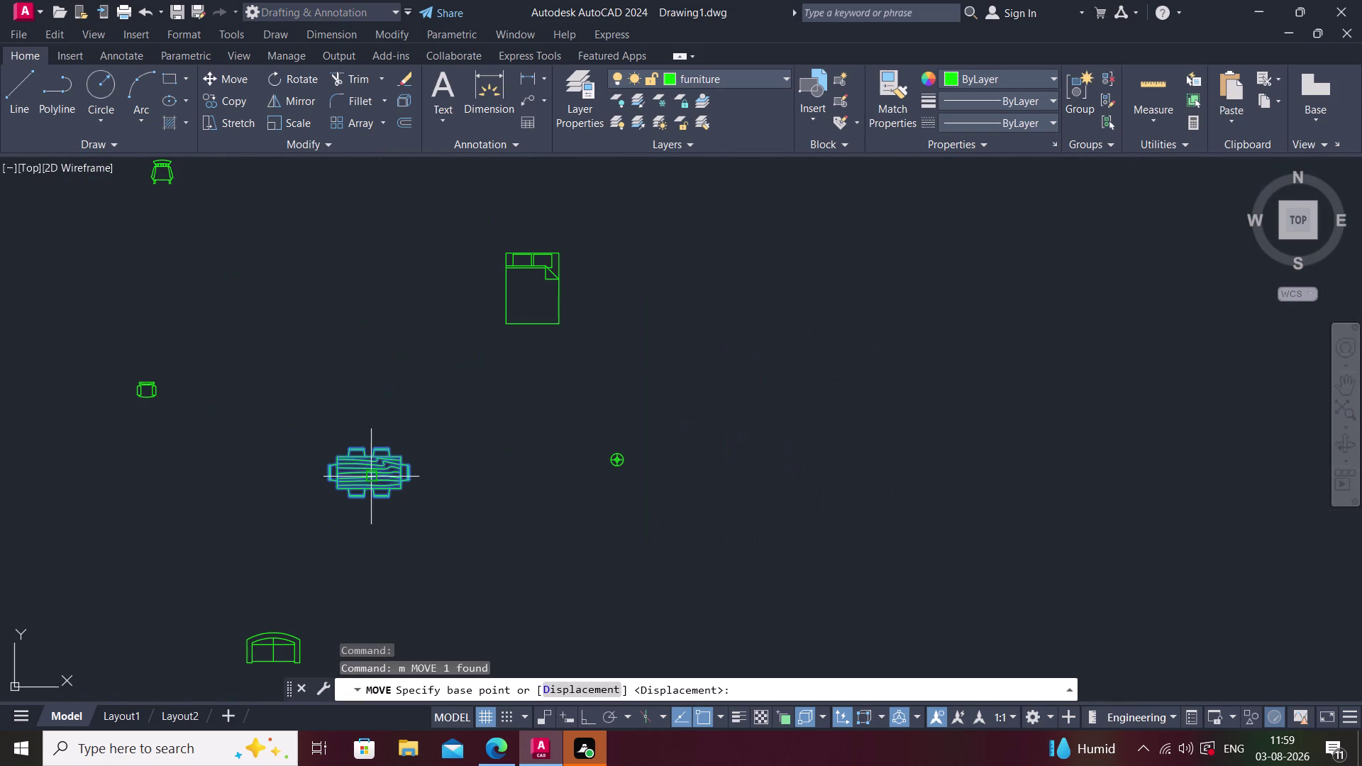
click(363, 470)
scroll(down, 3)
middle_drag(331, 483, 52, 542)
middle_drag(561, 419, 86, 524)
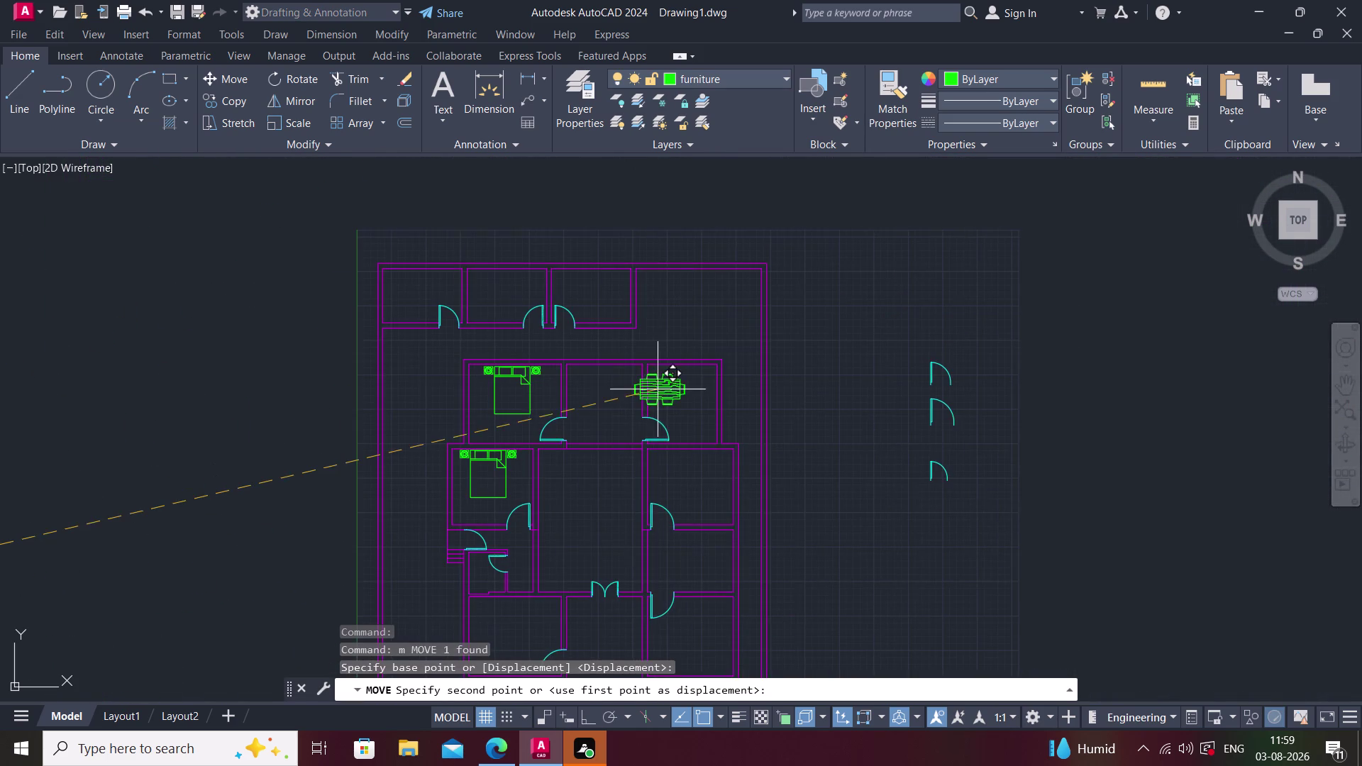
scroll(up, 3)
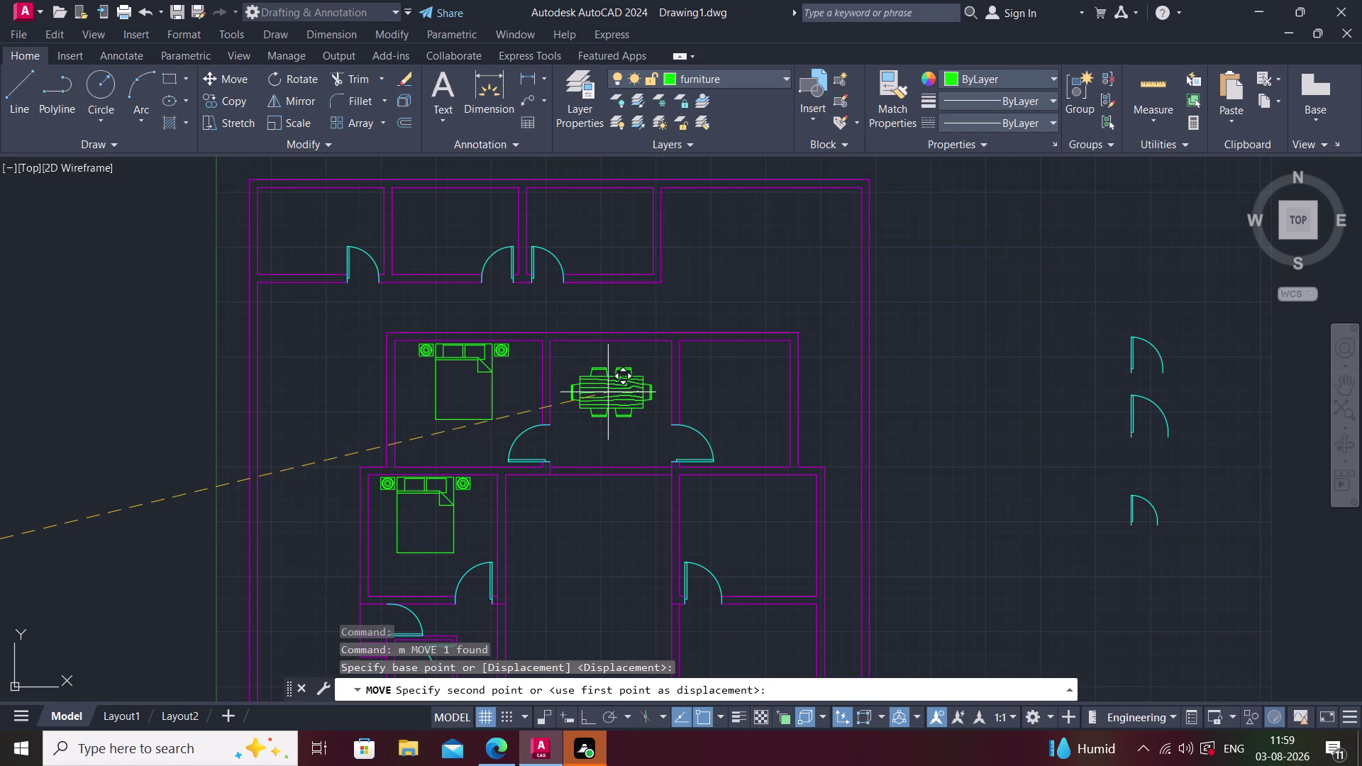
click(617, 388)
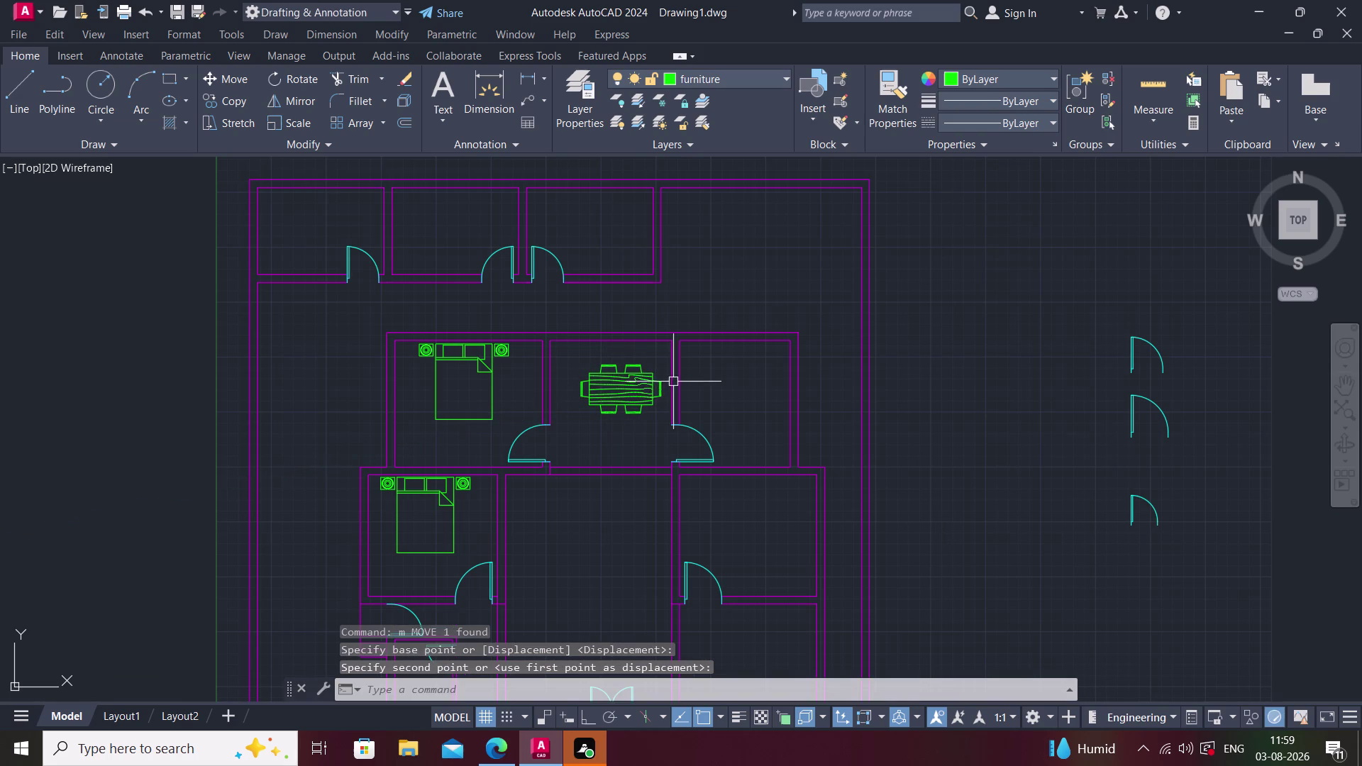
Pan and zoom around the floor plan to check the dining table placement.
middle_drag(673, 382, 619, 350)
middle_drag(671, 477, 580, 391)
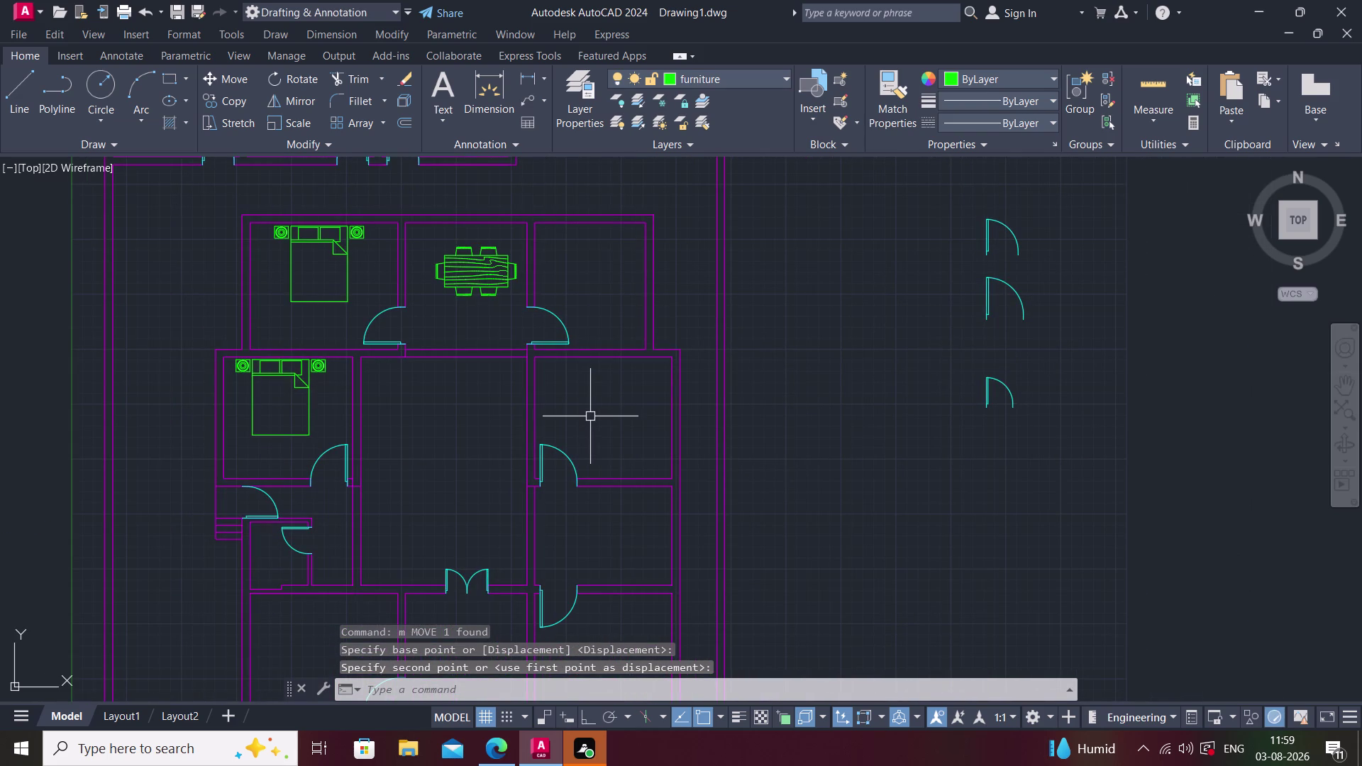
middle_drag(534, 451, 503, 440)
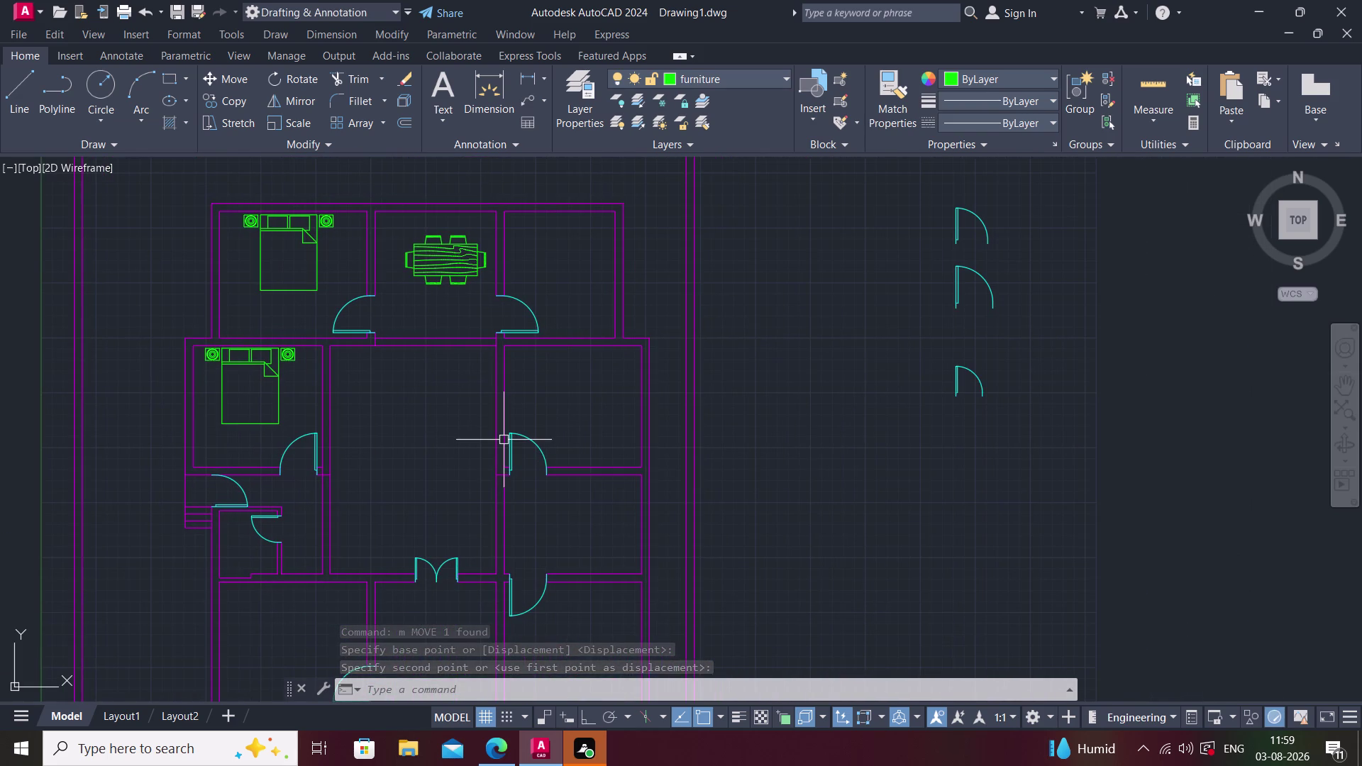
key(Escape)
scroll(down, 3)
middle_drag(618, 413, 594, 410)
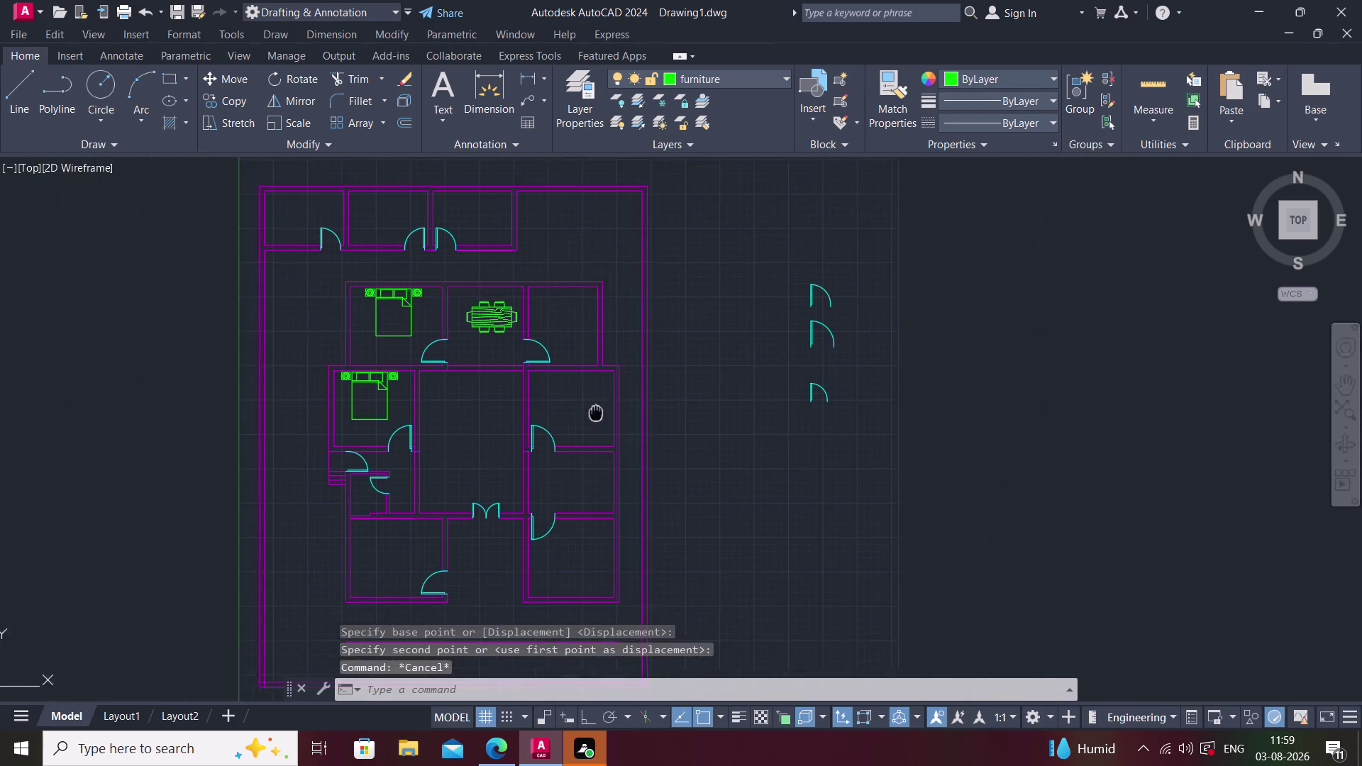
middle_drag(594, 410, 589, 393)
middle_drag(491, 461, 498, 430)
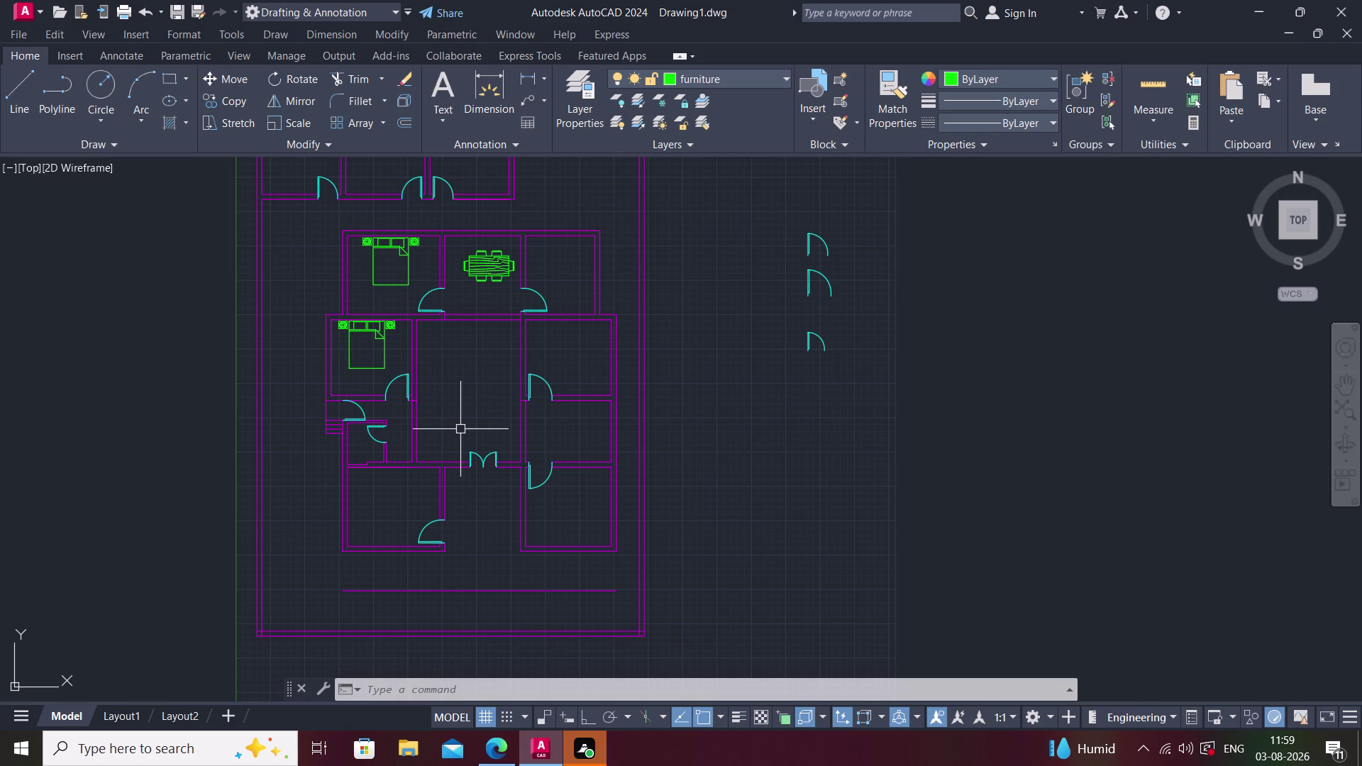
middle_drag(471, 438, 487, 377)
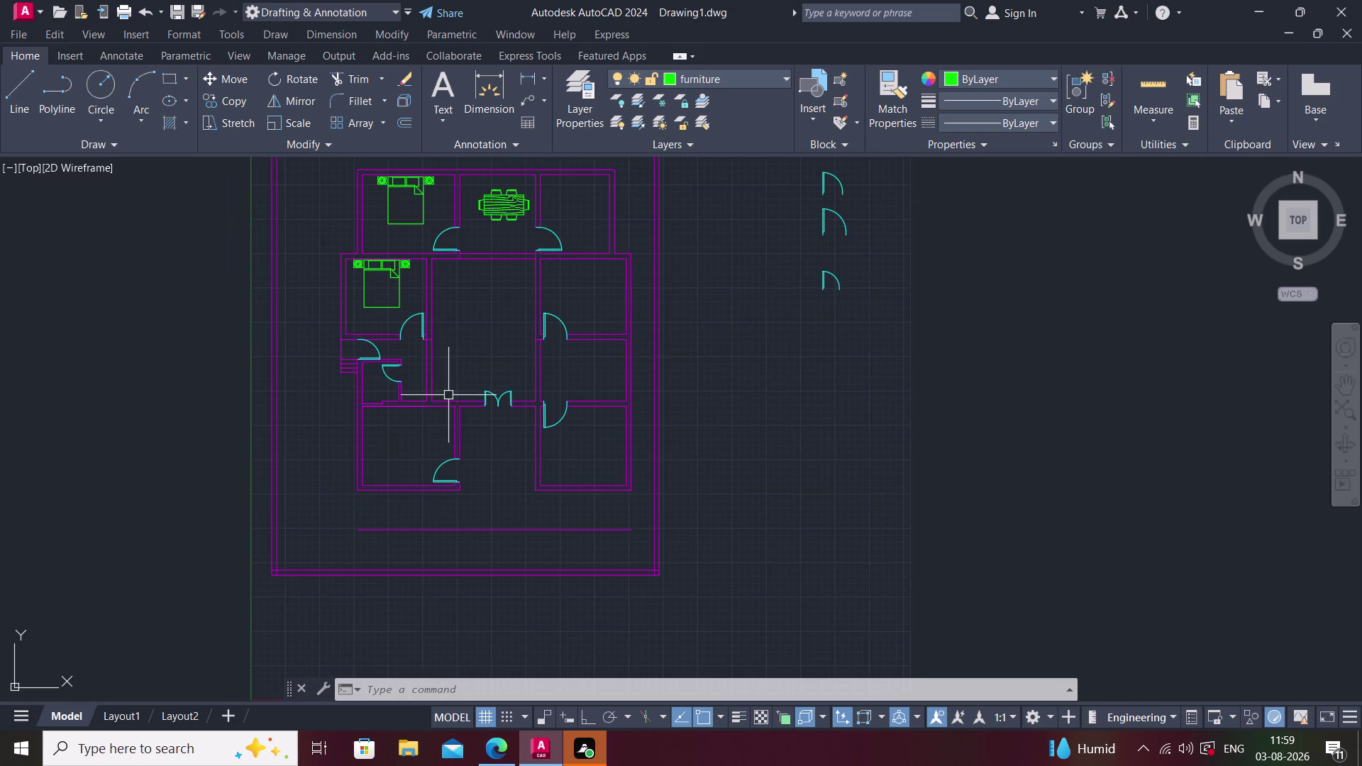
middle_drag(448, 396, 422, 465)
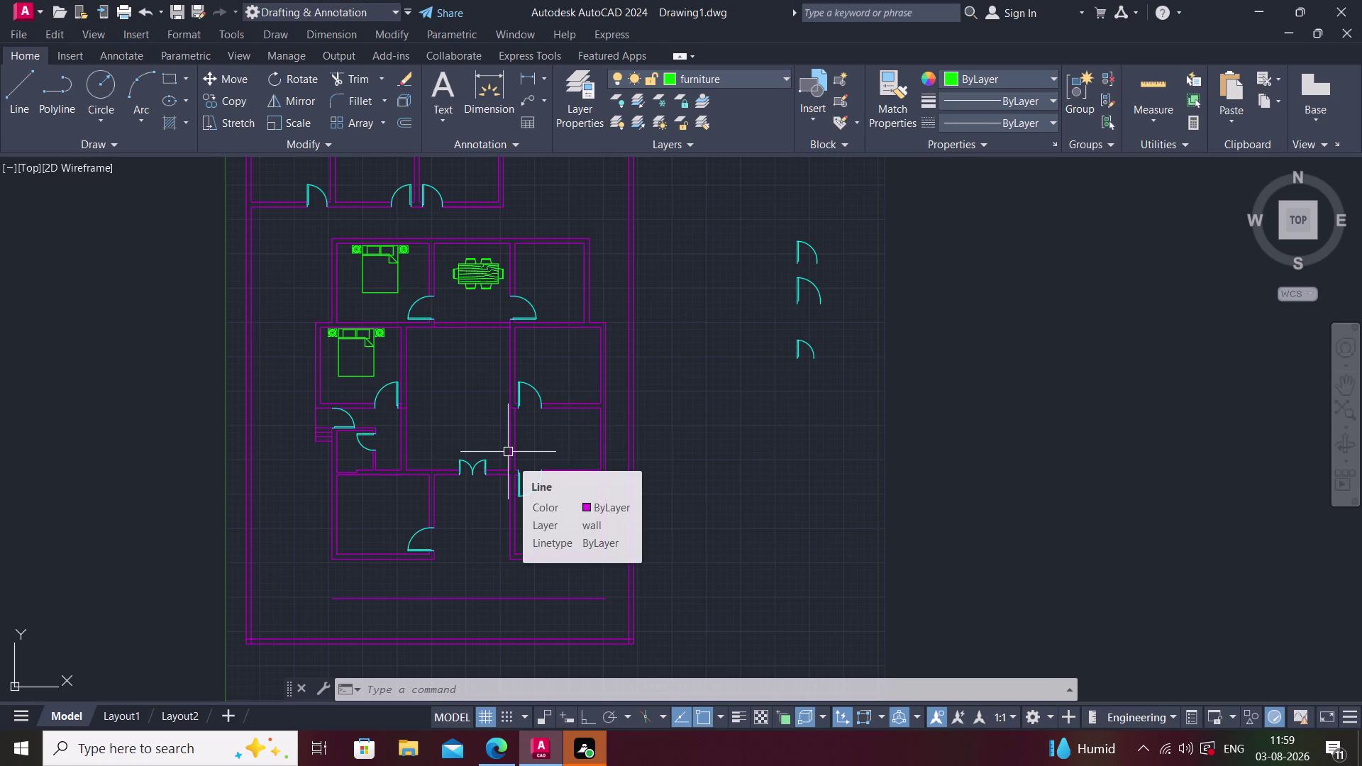
scroll(up, 3)
middle_drag(445, 274, 448, 371)
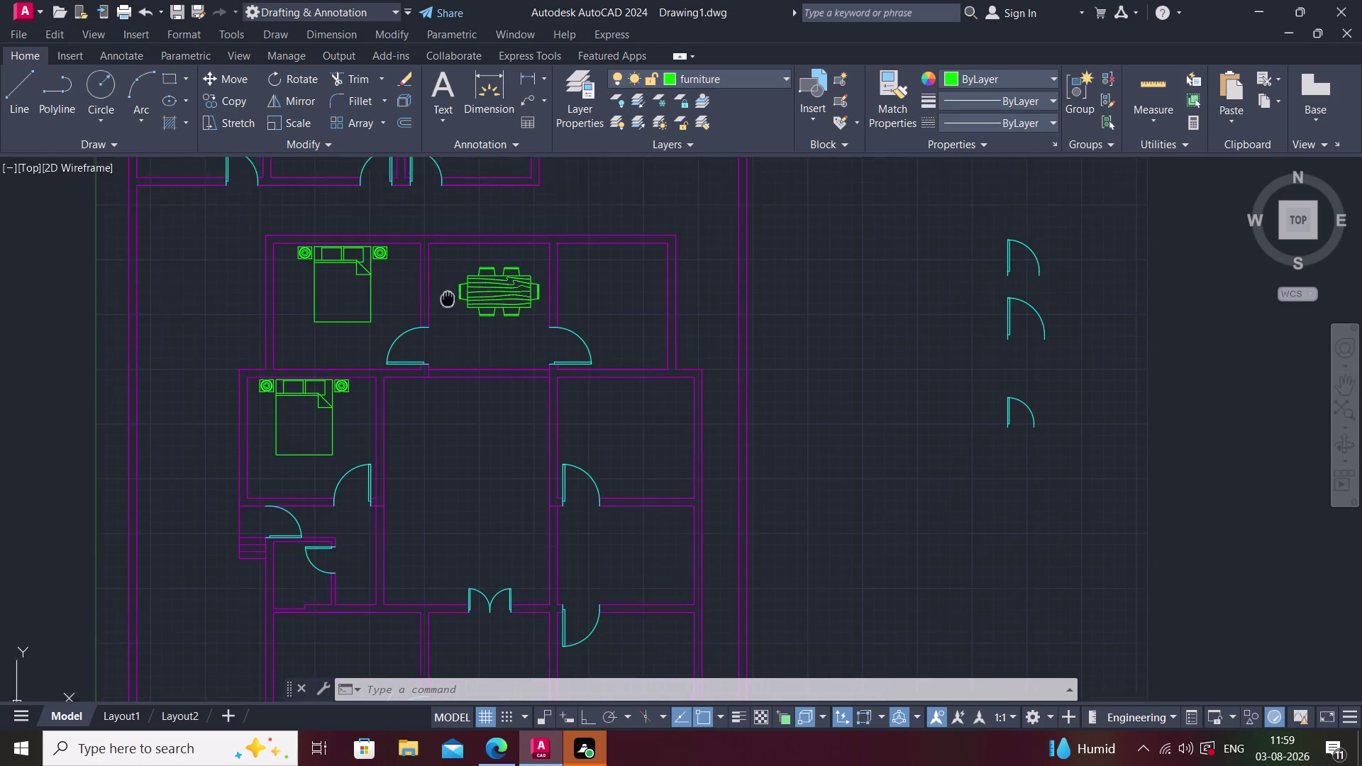
middle_drag(448, 371, 448, 377)
scroll(up, 3)
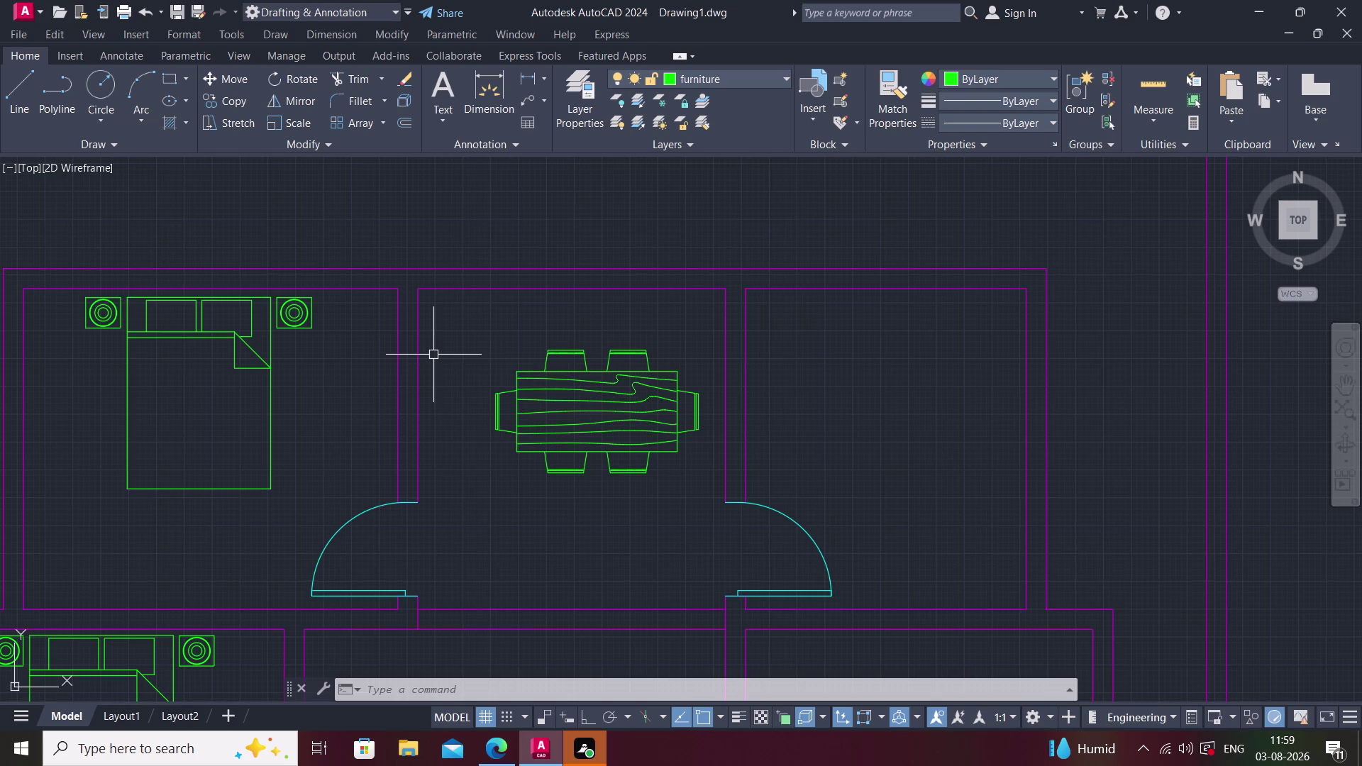
Move the dining table slightly lower in the dining room.
click(572, 389)
key(m)
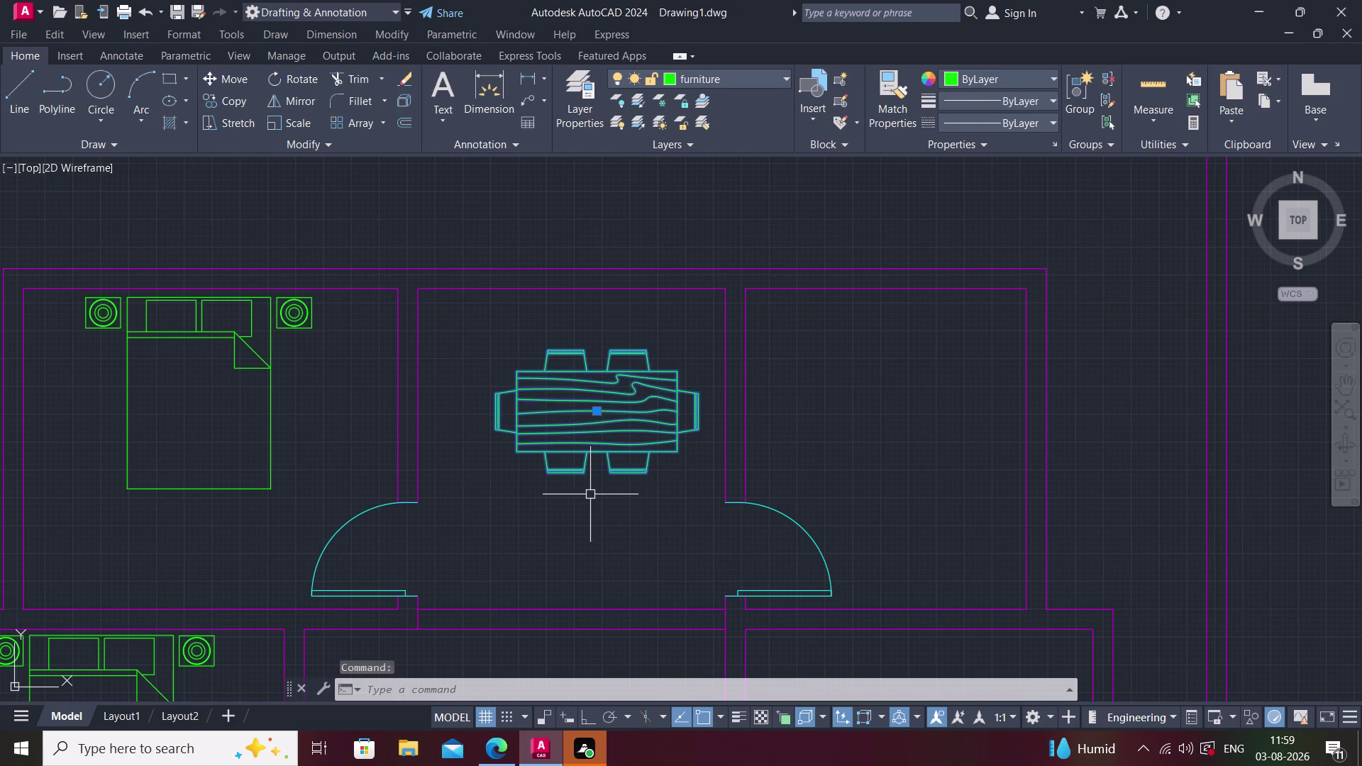
key(space)
click(594, 411)
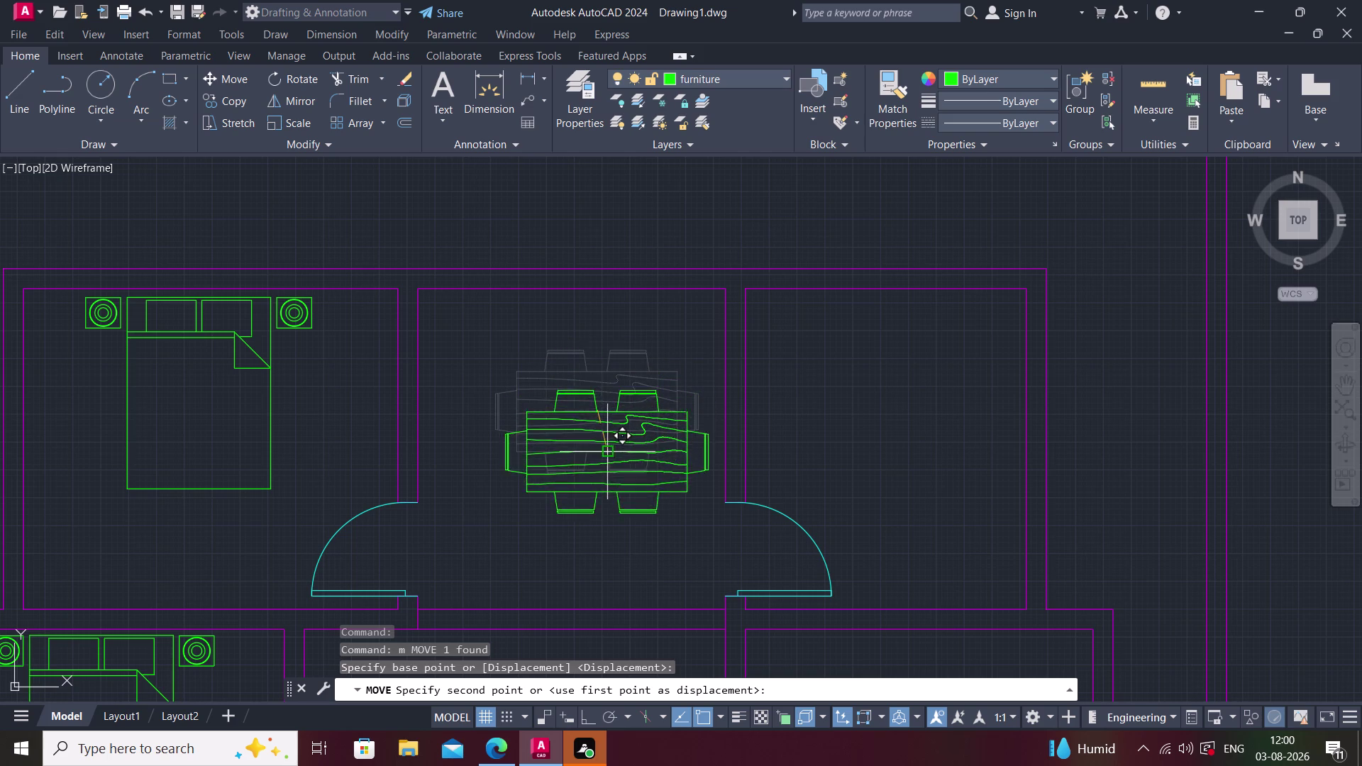
click(606, 470)
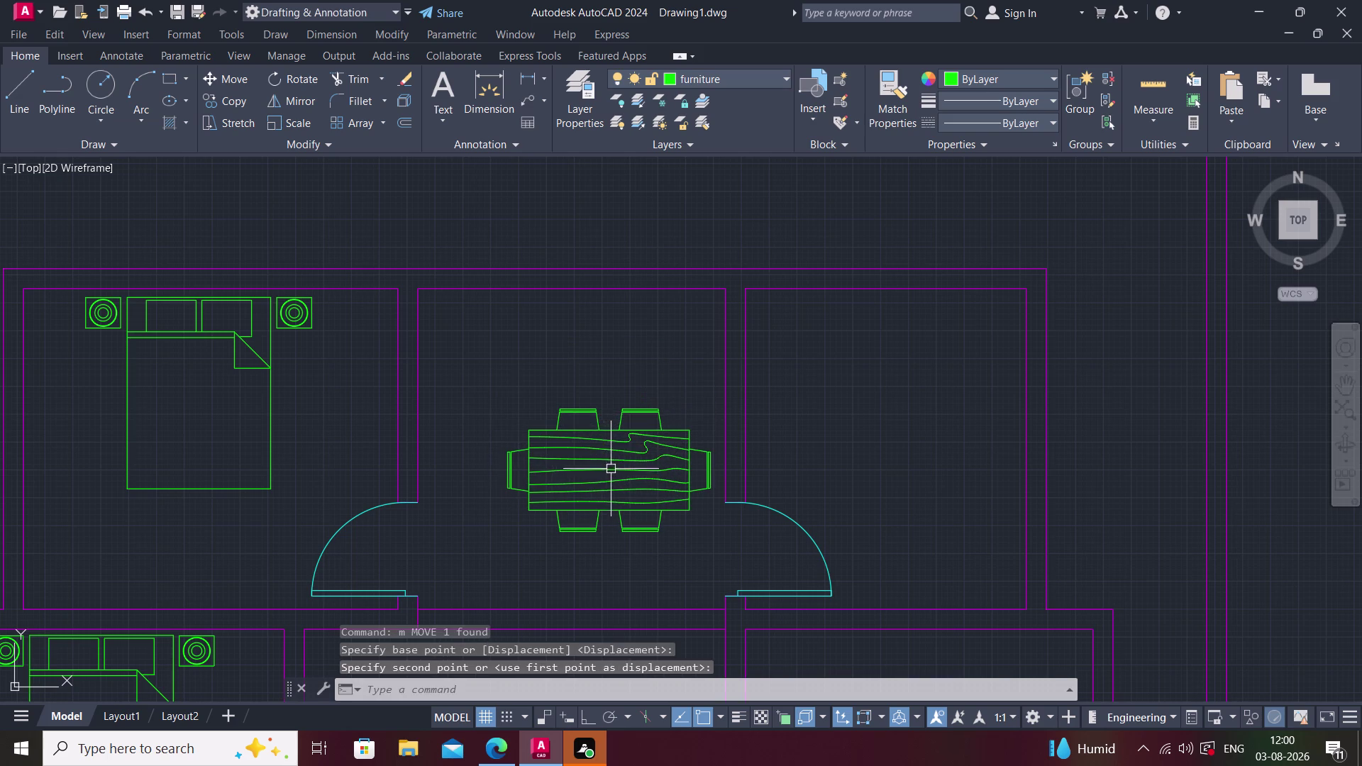
key(Escape)
Scale the dining table down to a smaller size.
click(618, 442)
text(sc)
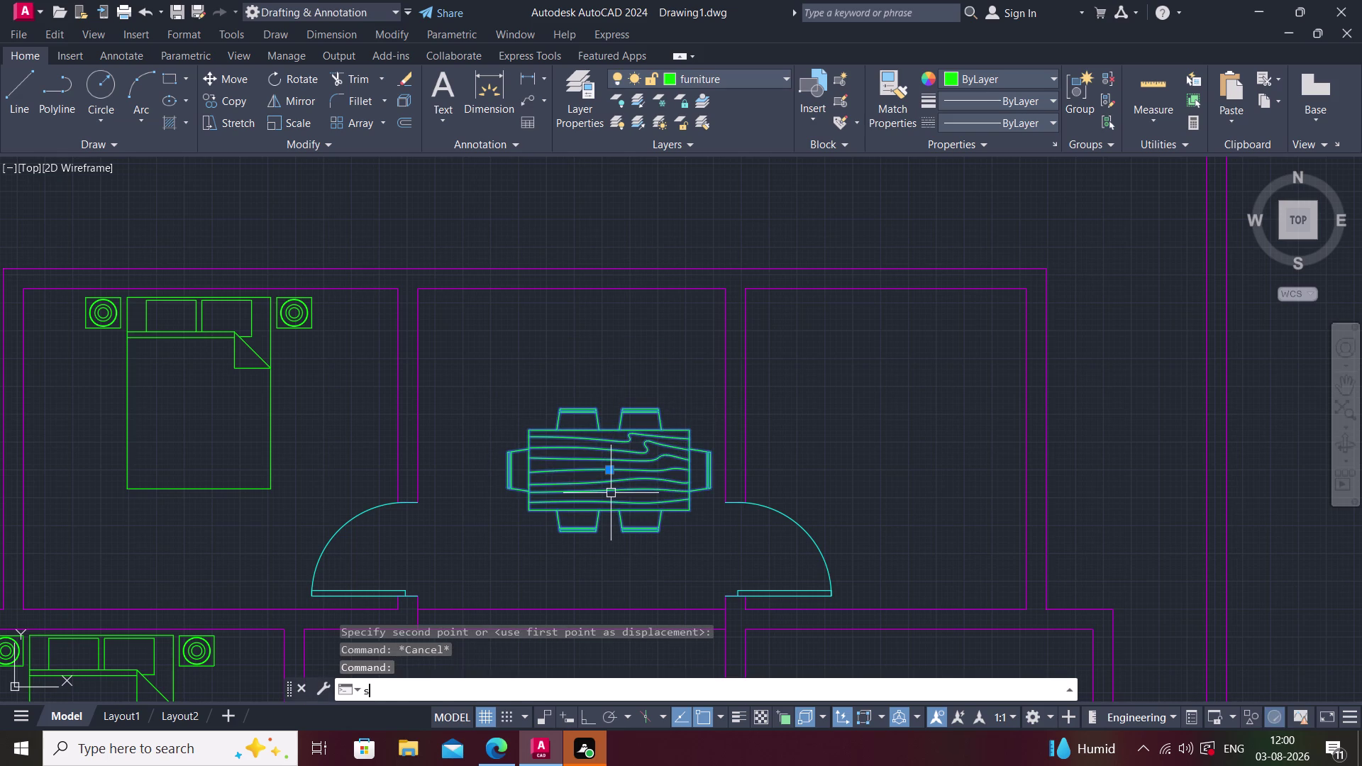
key(space)
click(603, 463)
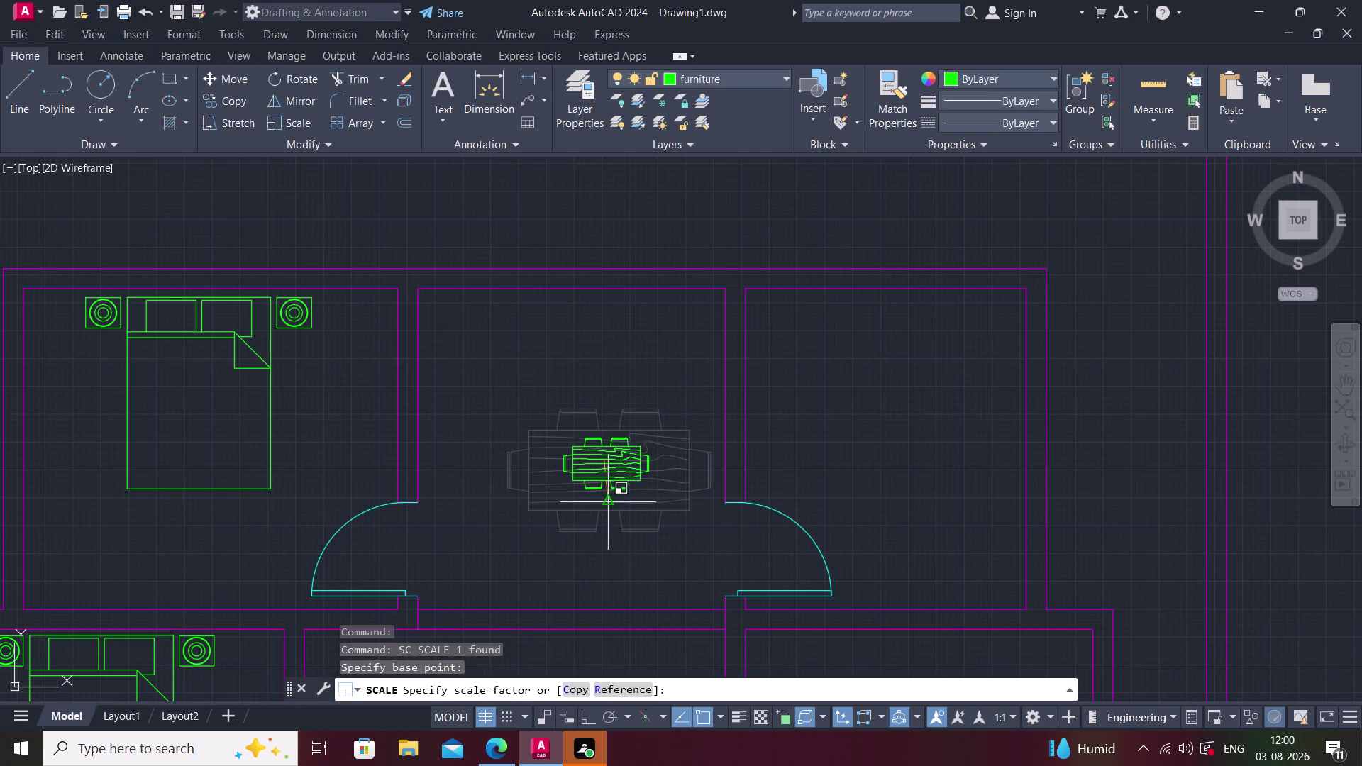
scroll(down, 3)
scroll(up, 3)
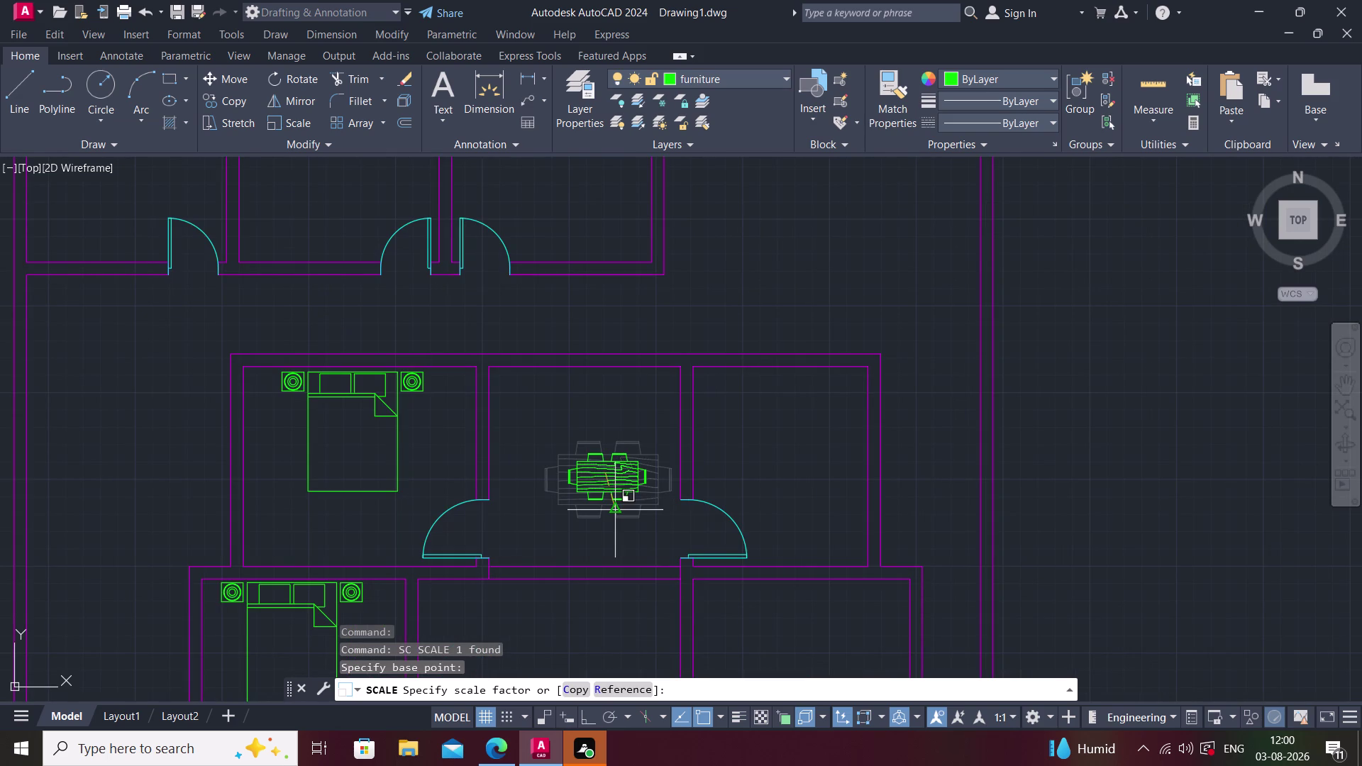
click(610, 513)
scroll(down, 3)
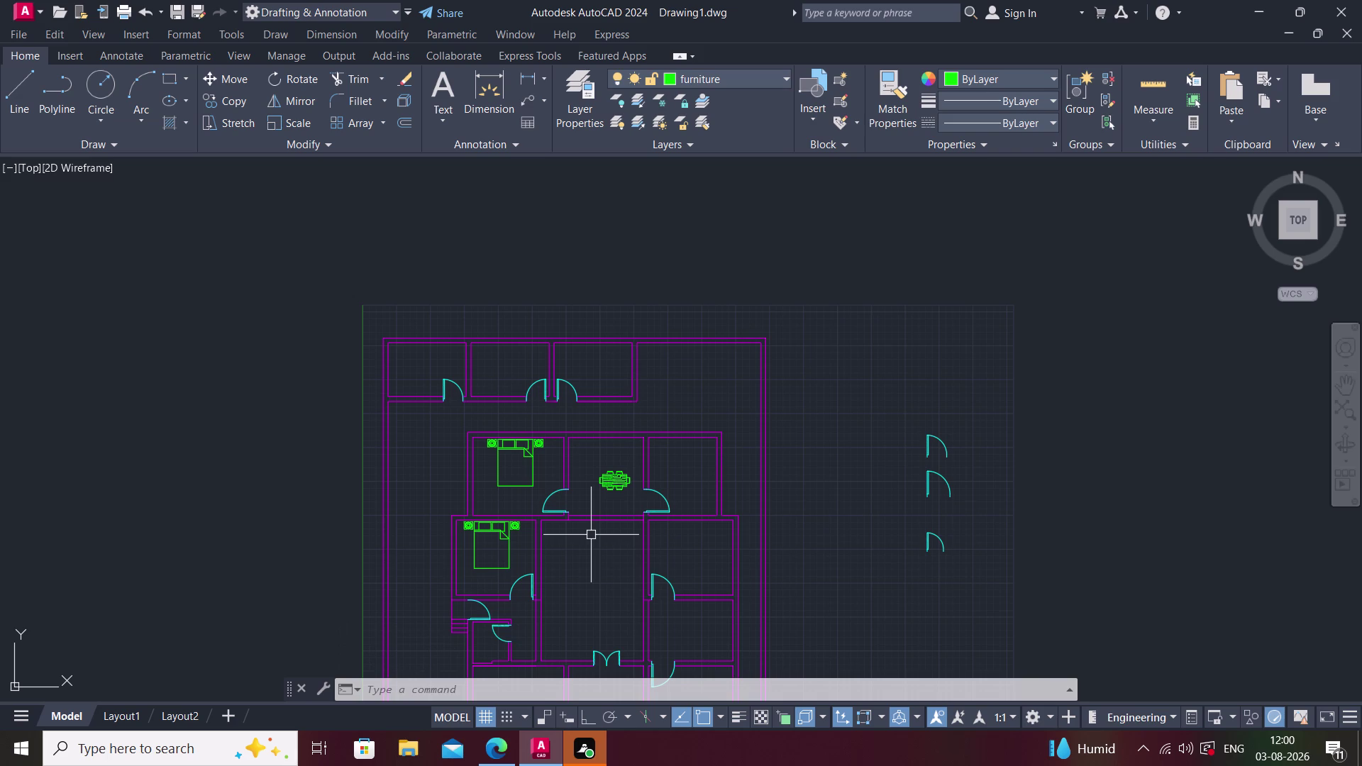
Pan to the furniture blocks beside the plan and select the sofa block.
middle_drag(576, 521, 571, 434)
scroll(up, 3)
middle_drag(570, 403, 570, 446)
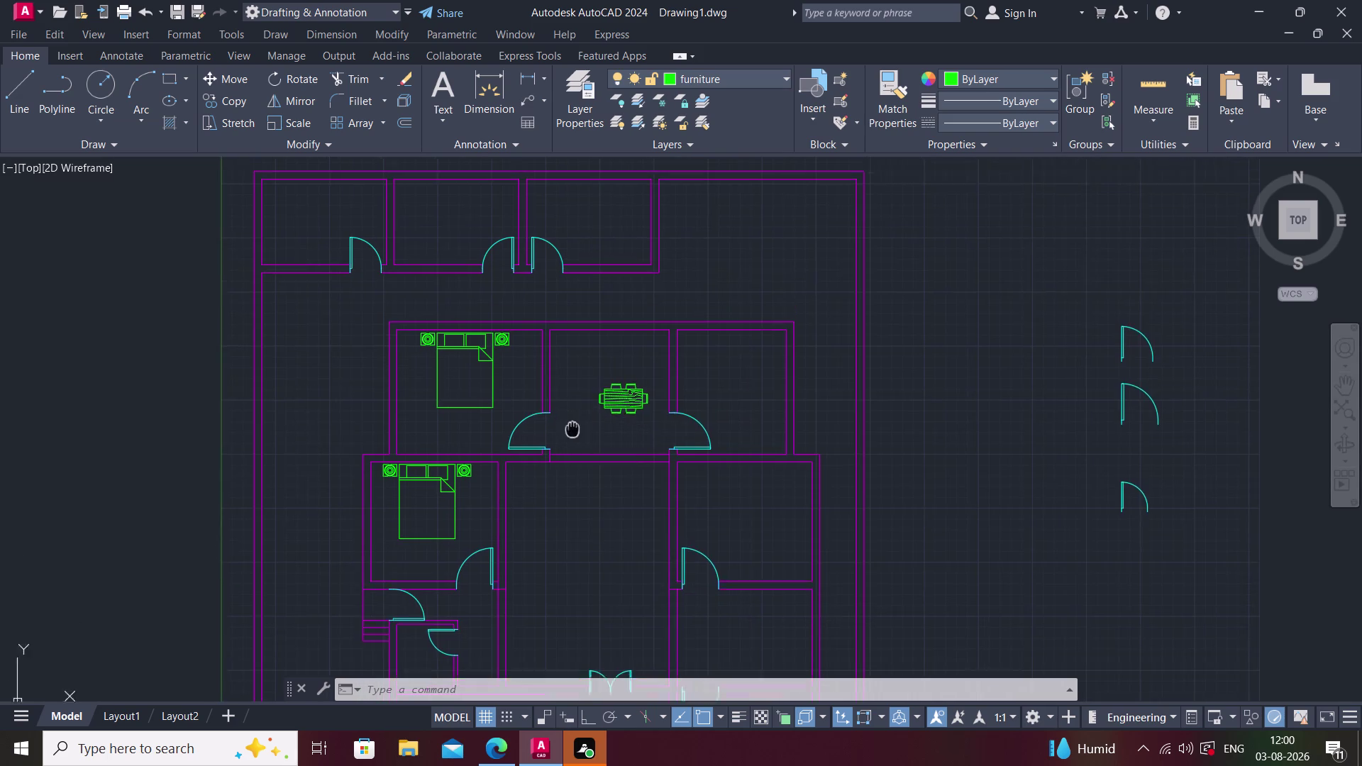
middle_drag(560, 431, 549, 377)
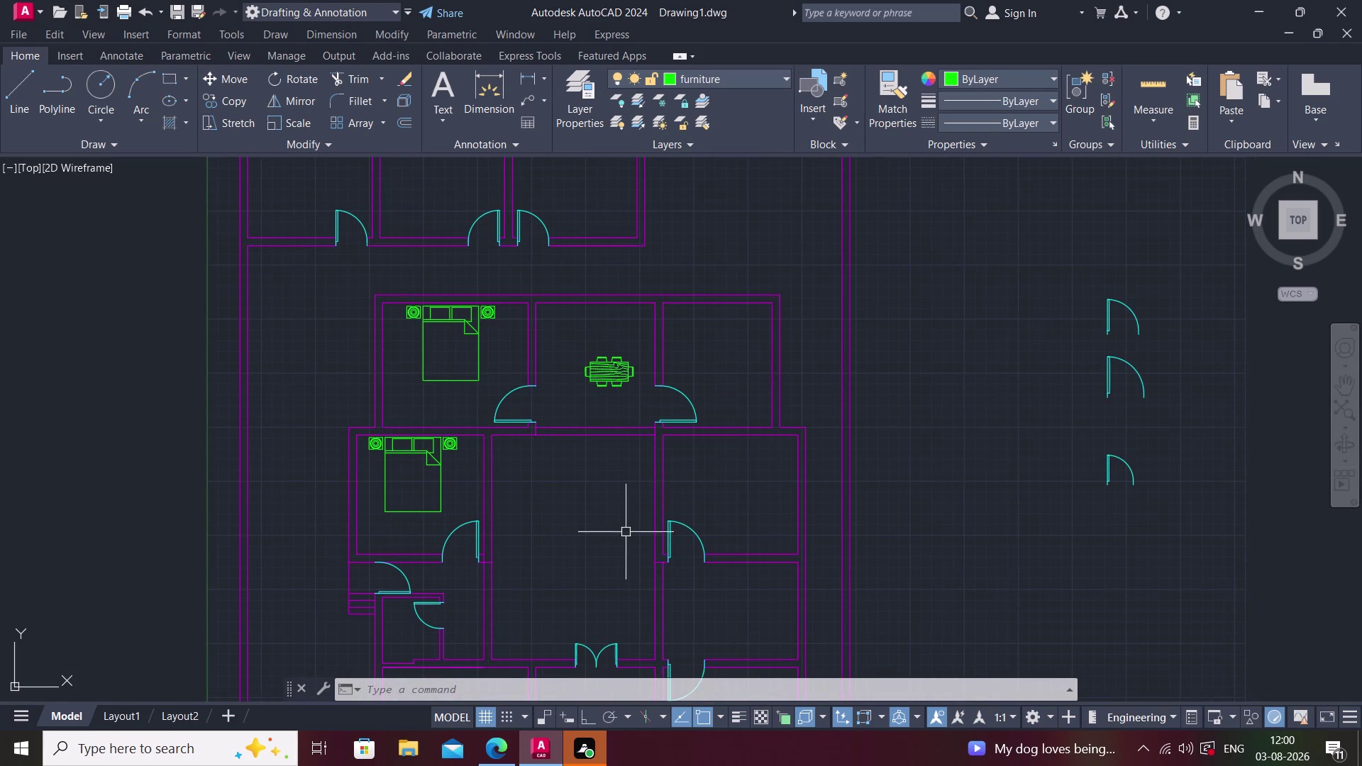
middle_drag(580, 576, 592, 480)
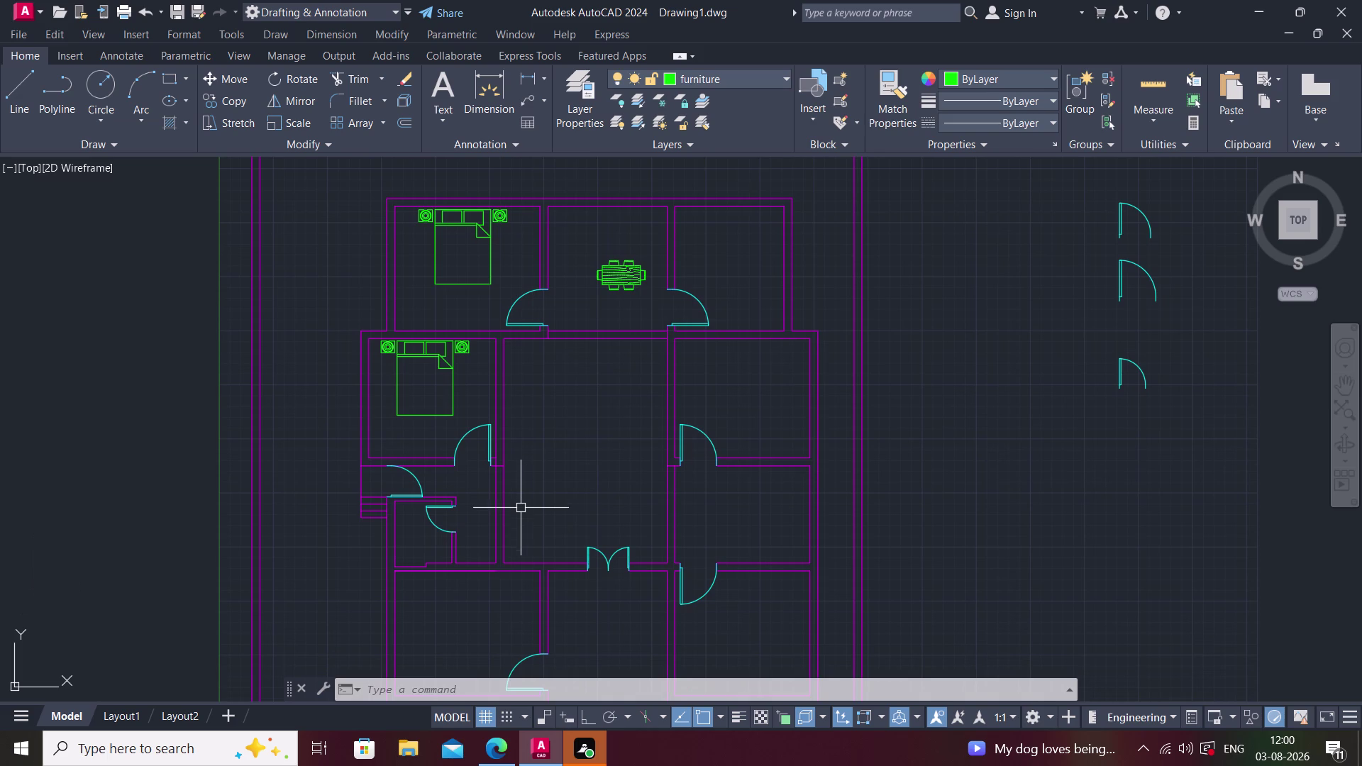
scroll(down, 3)
middle_drag(294, 480, 402, 458)
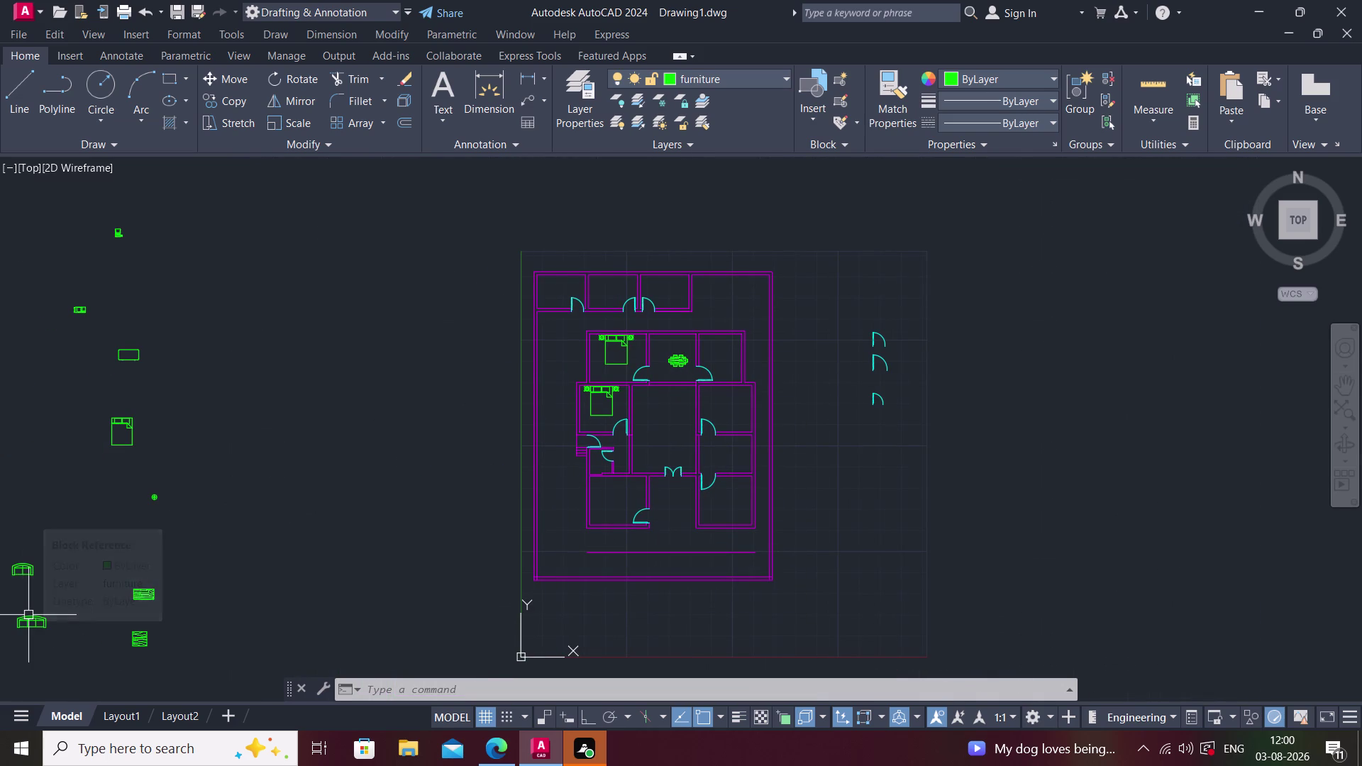
click(28, 615)
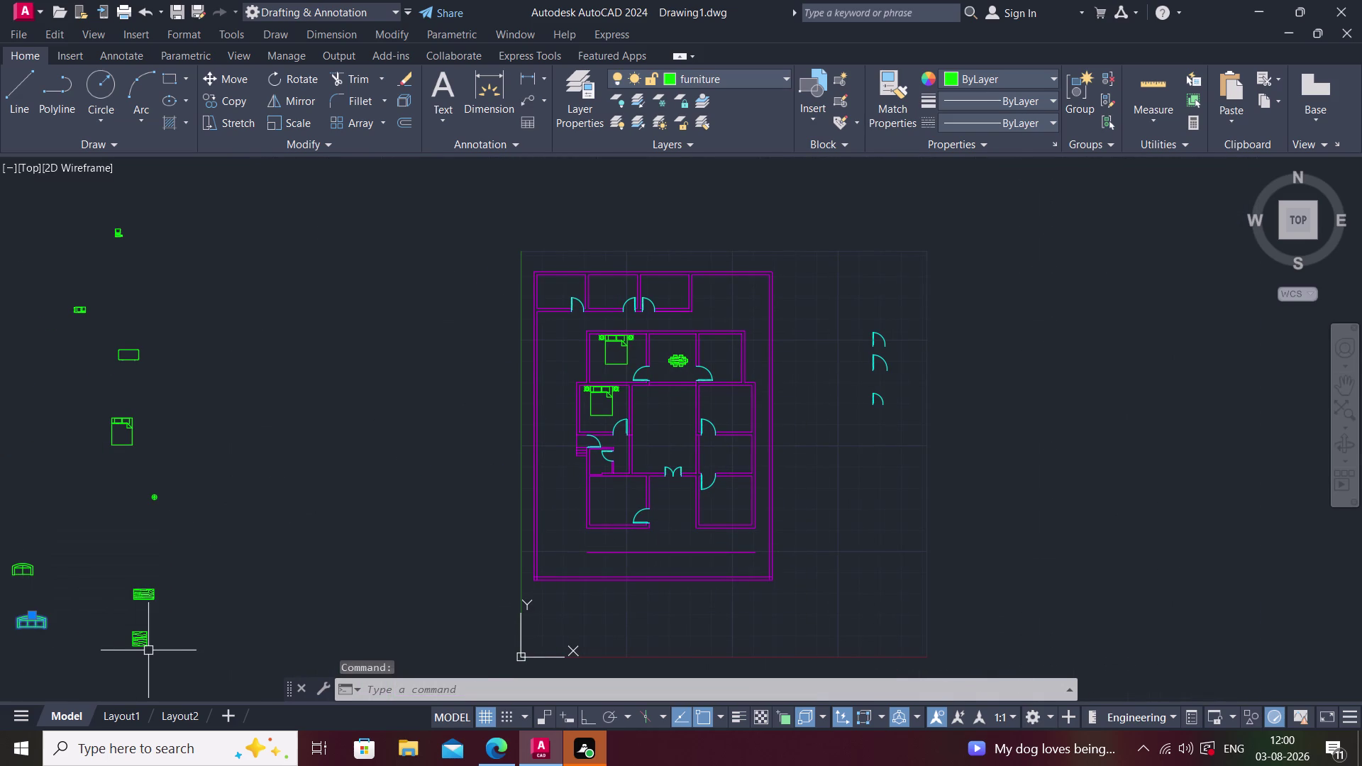
Copy the curved sofa from the left edge into the living room.
text(co)
key(space)
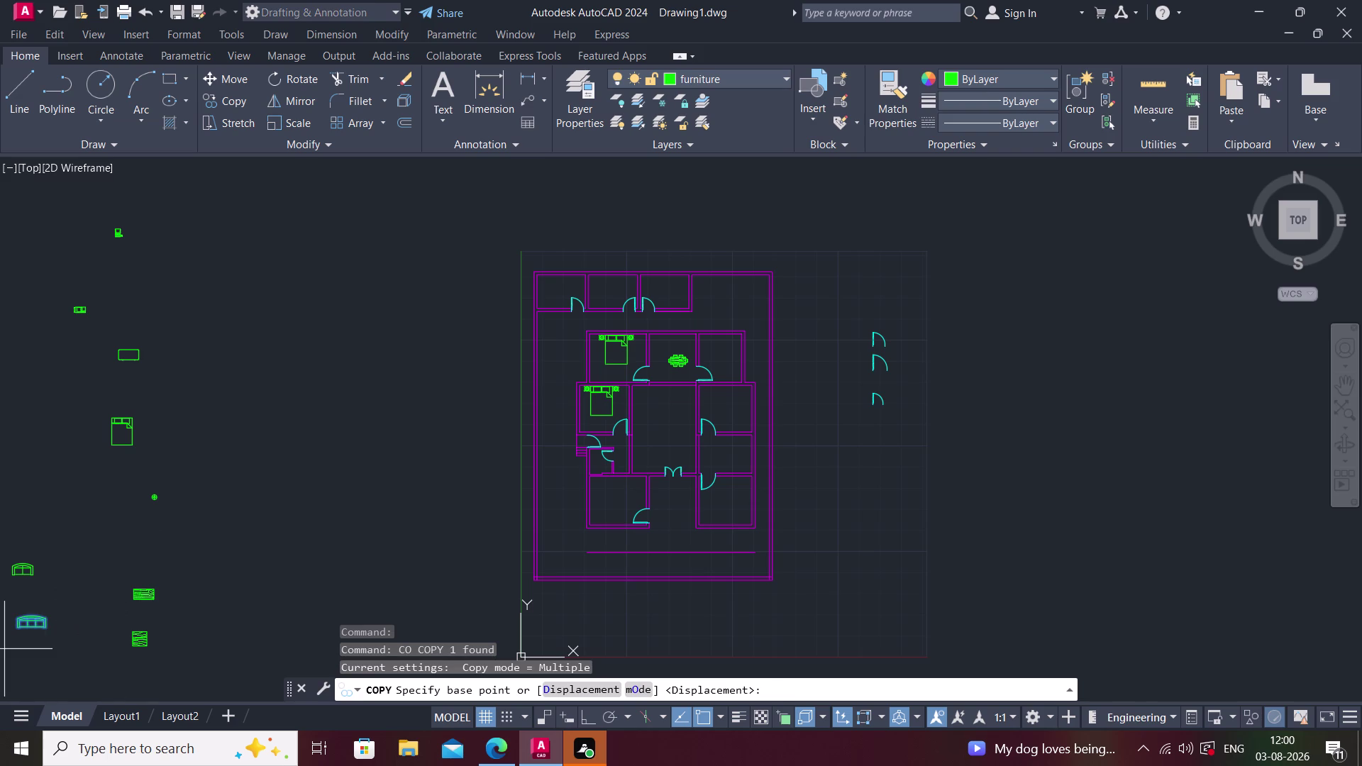
scroll(up, 3)
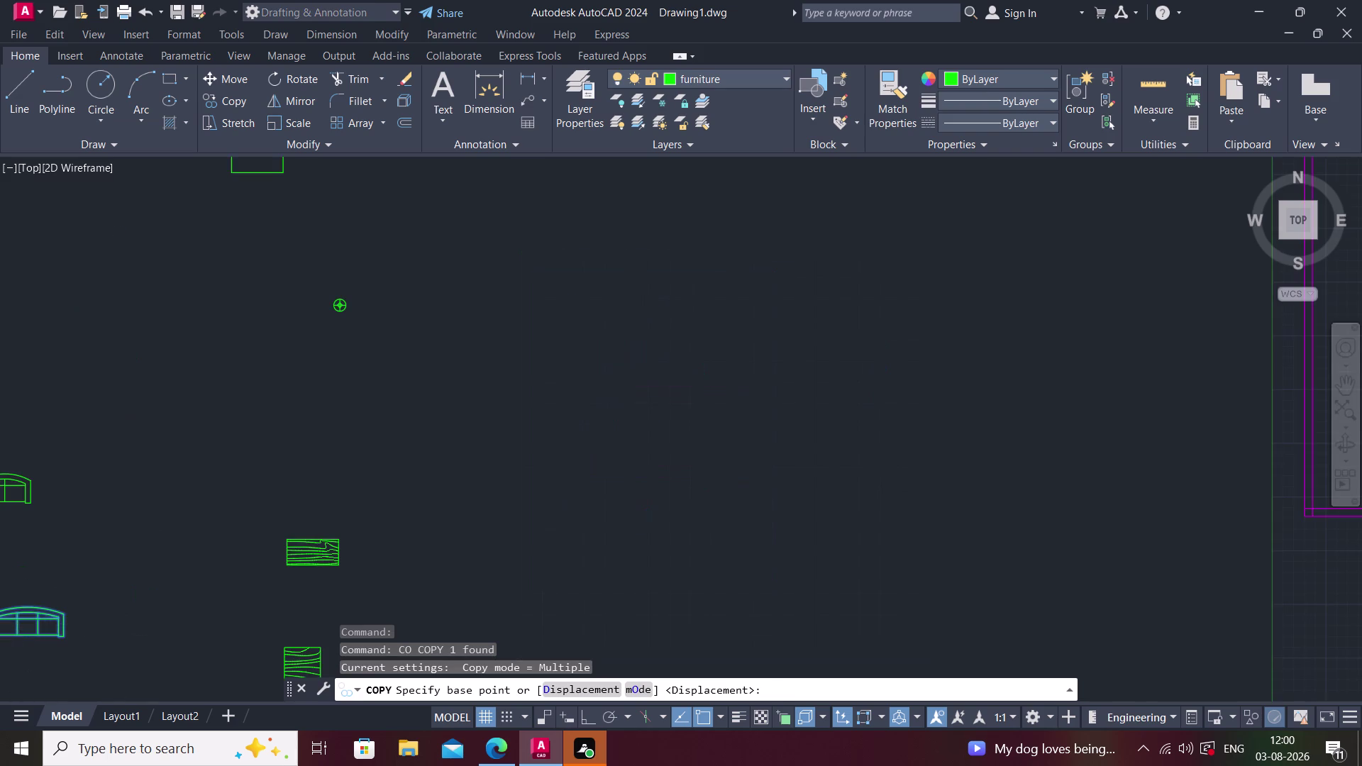
scroll(up, 3)
click(9, 617)
scroll(down, 3)
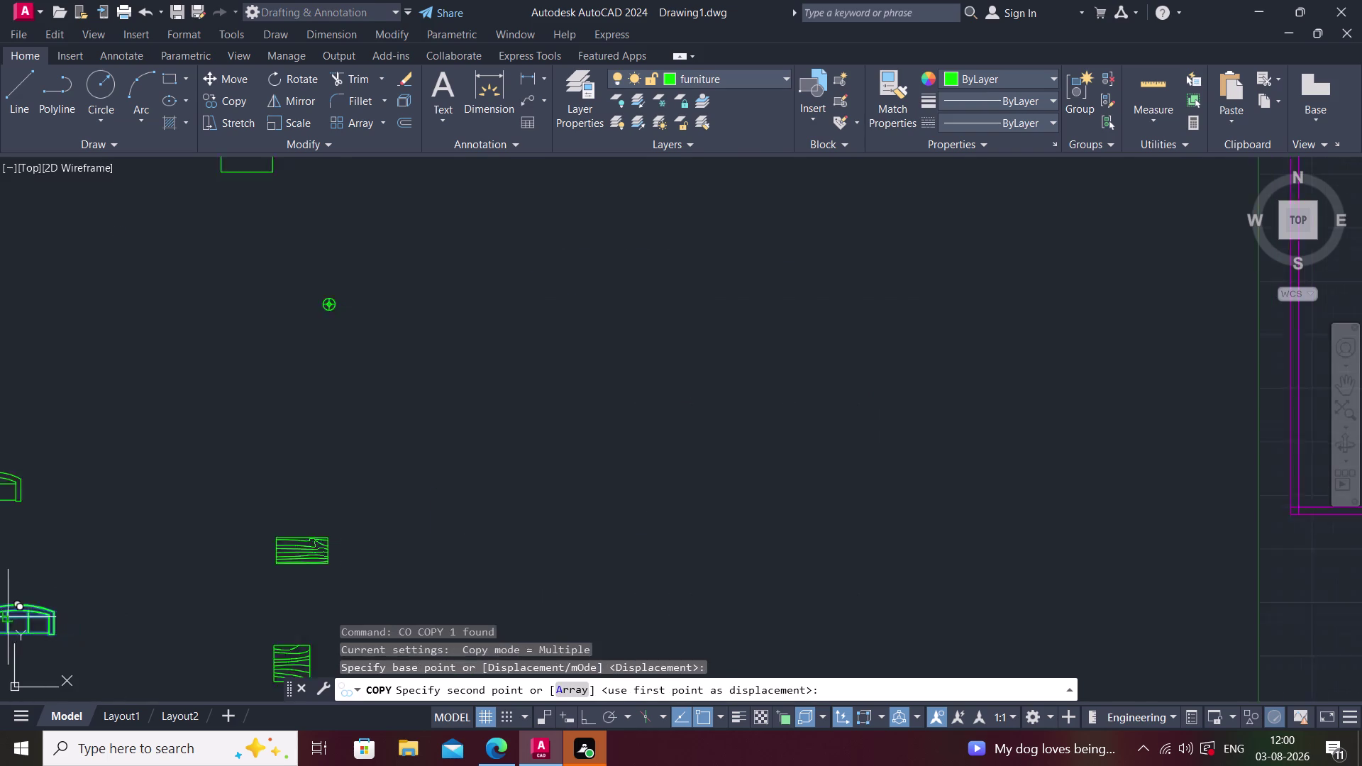
scroll(down, 3)
scroll(up, 3)
click(379, 451)
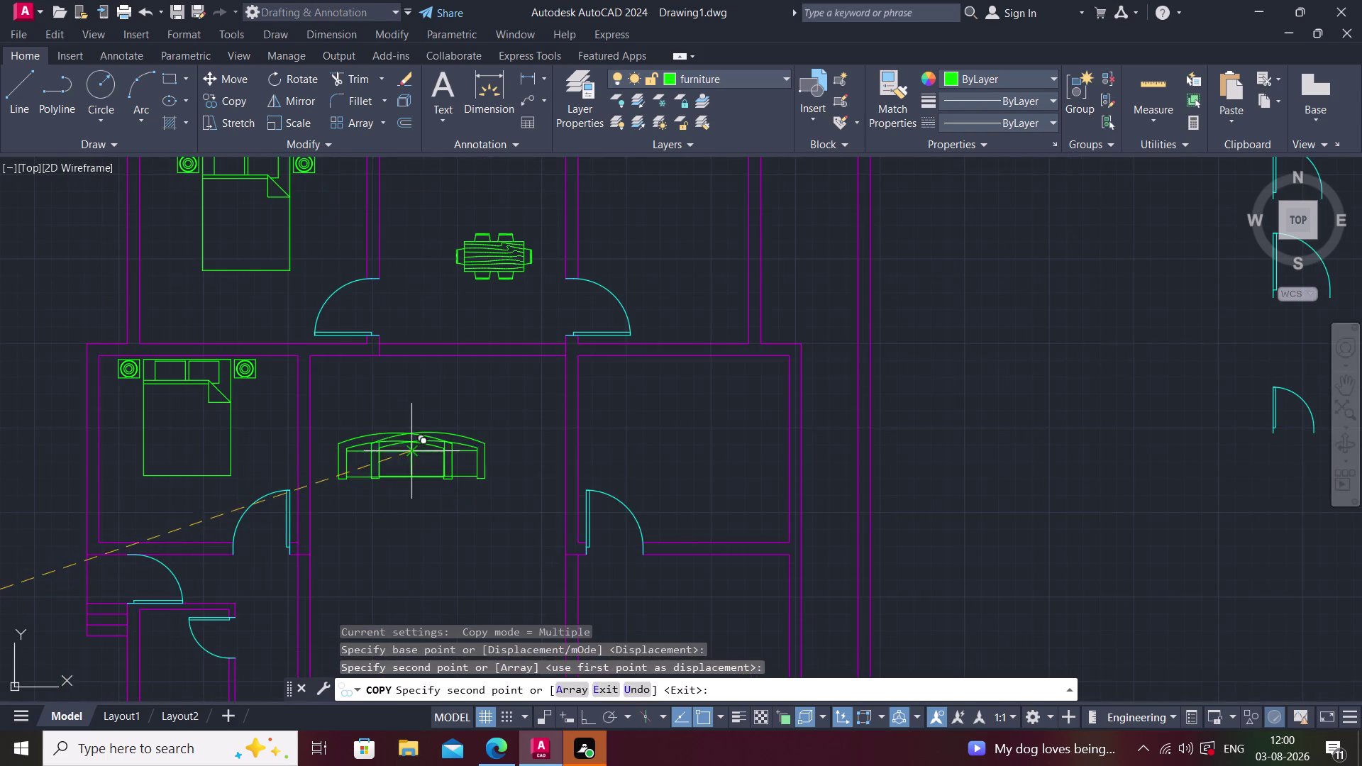
key(Escape)
Rotate the sofa copy a quarter-turn with Ortho on so it faces the room.
click(410, 441)
text(ro)
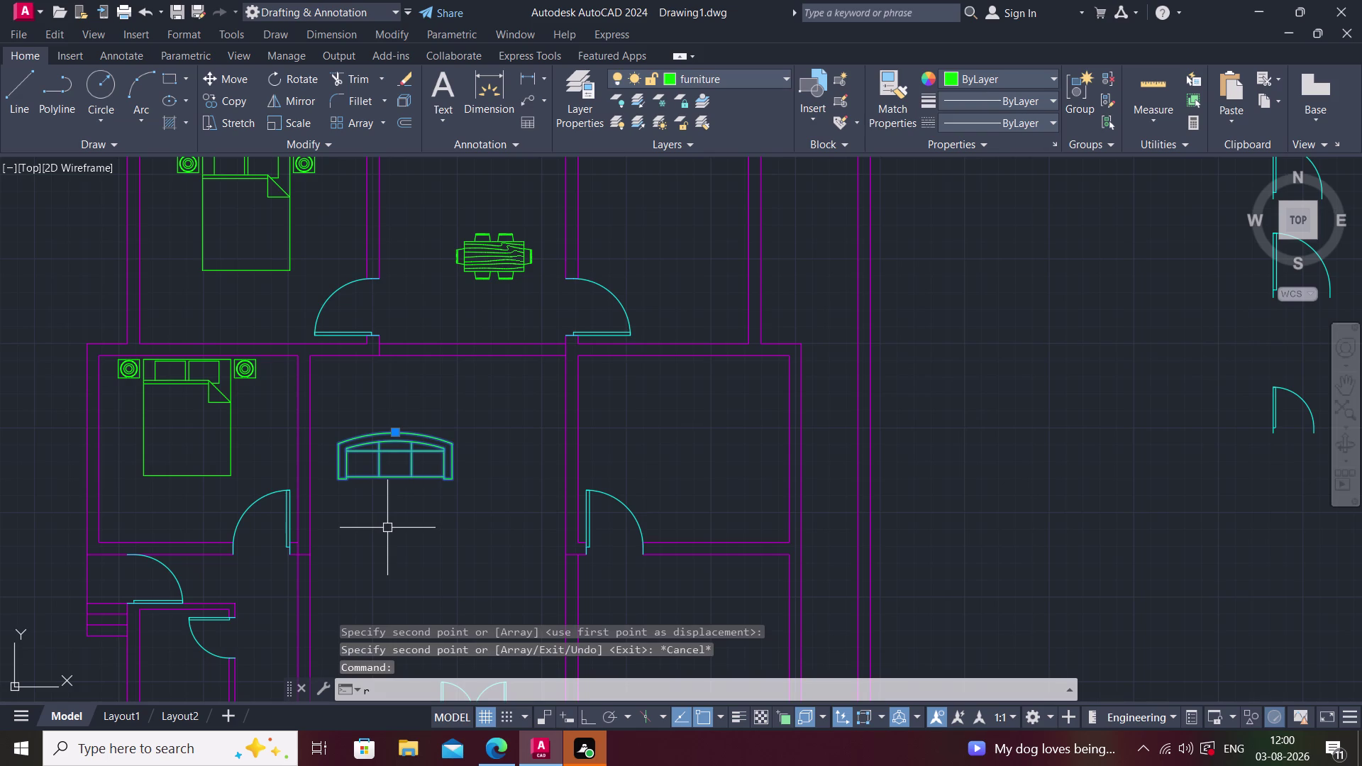
key(space)
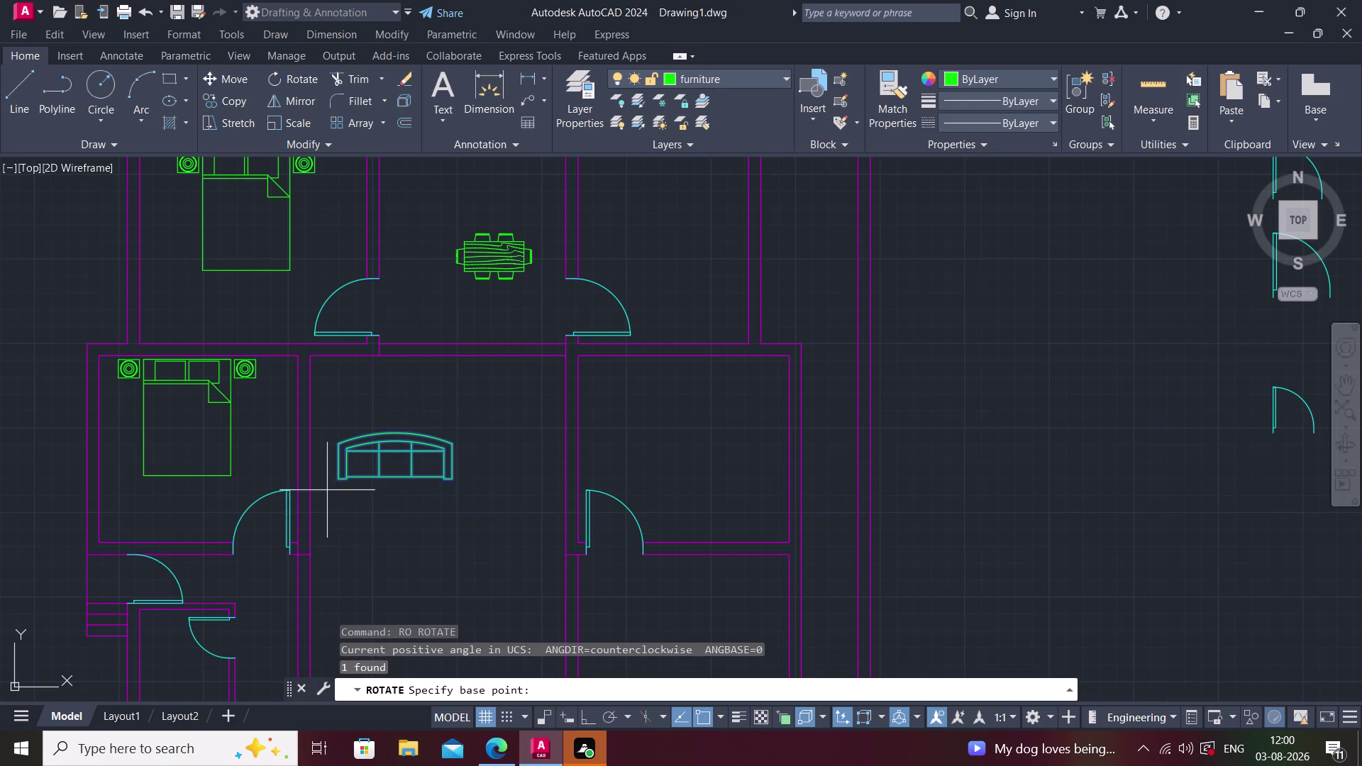
click(341, 483)
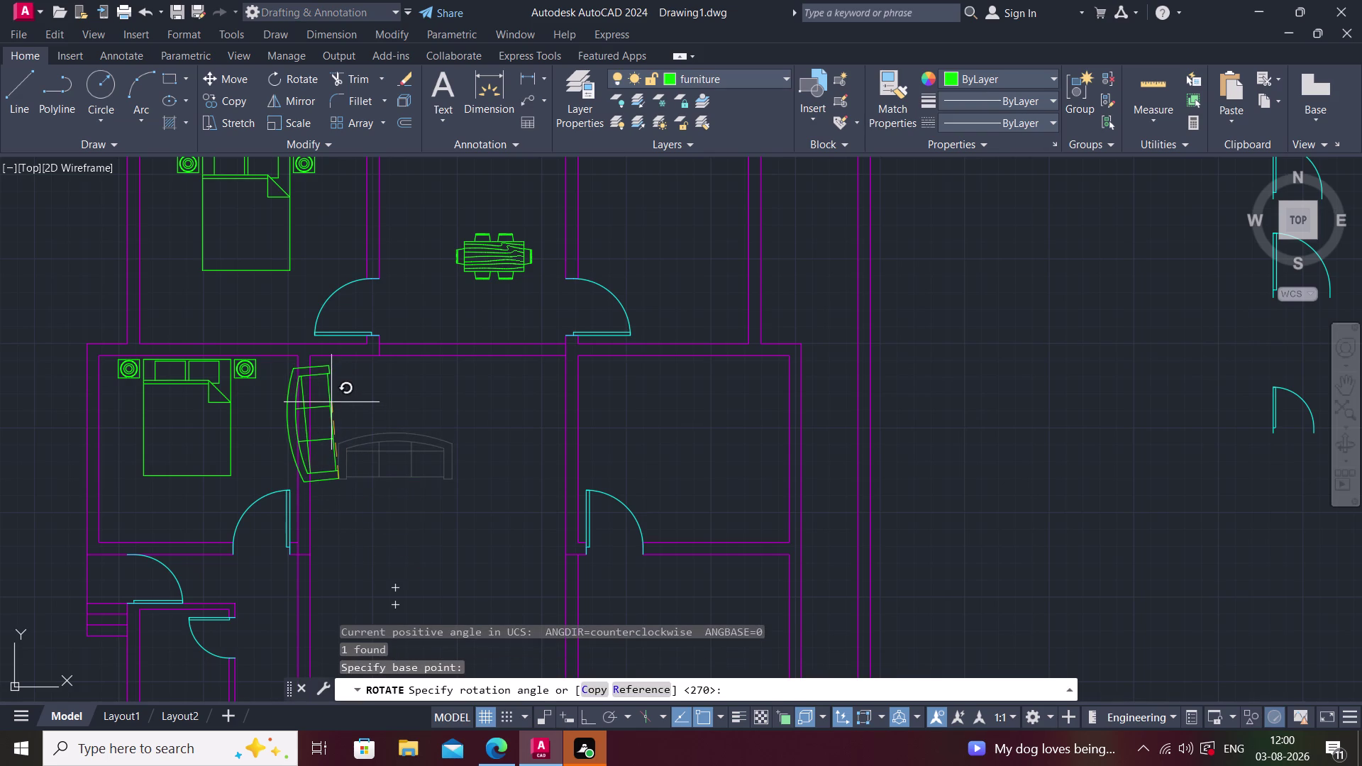
key(F8)
click(341, 237)
key(Escape)
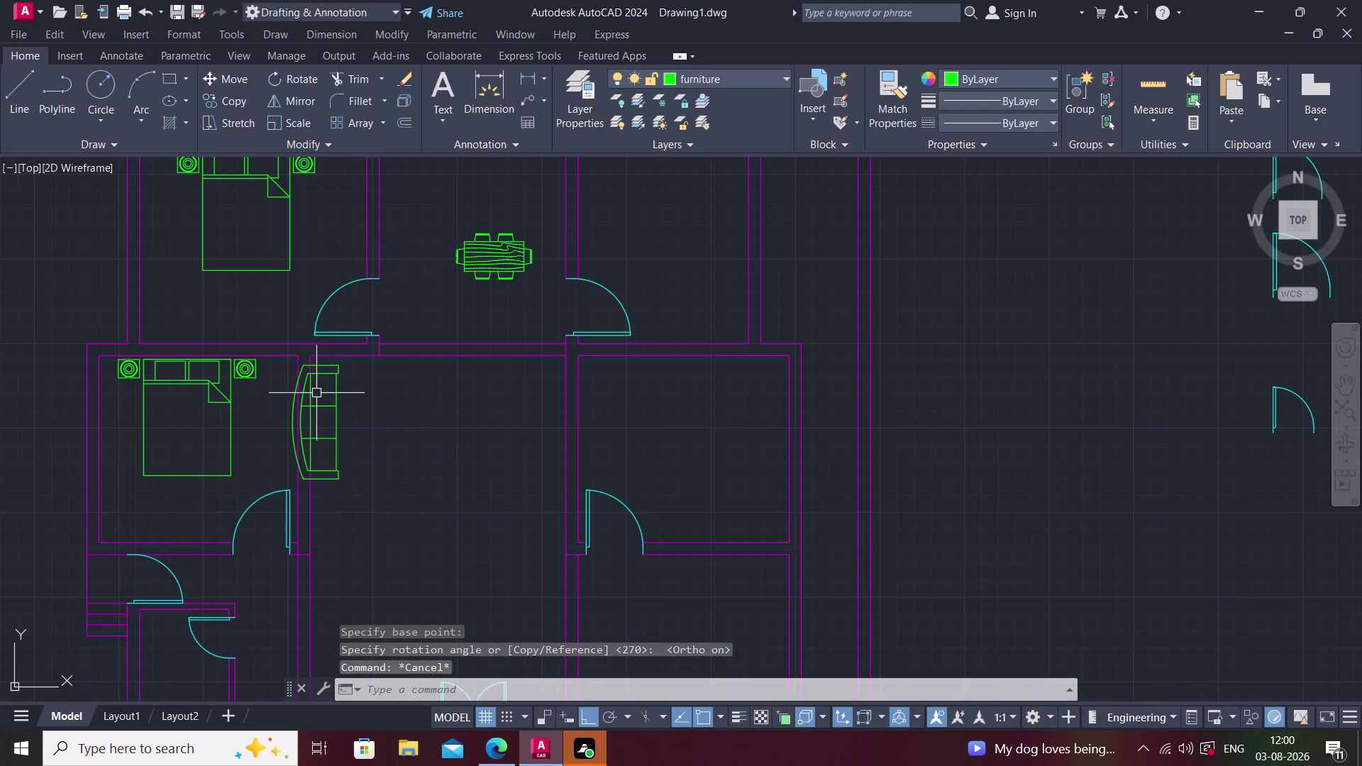
Move the rotated sofa, with Ortho off, to its spot inside the living room.
click(330, 408)
key(m)
key(space)
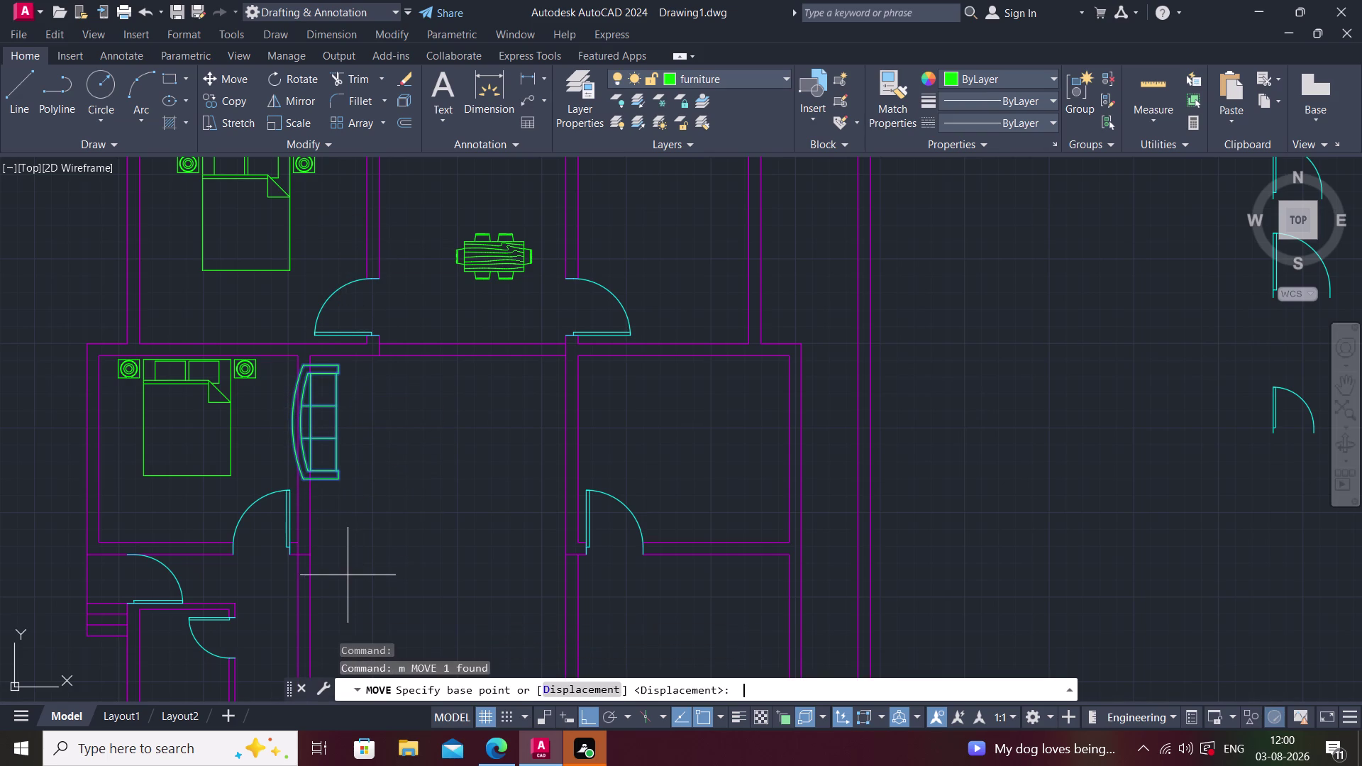
click(336, 412)
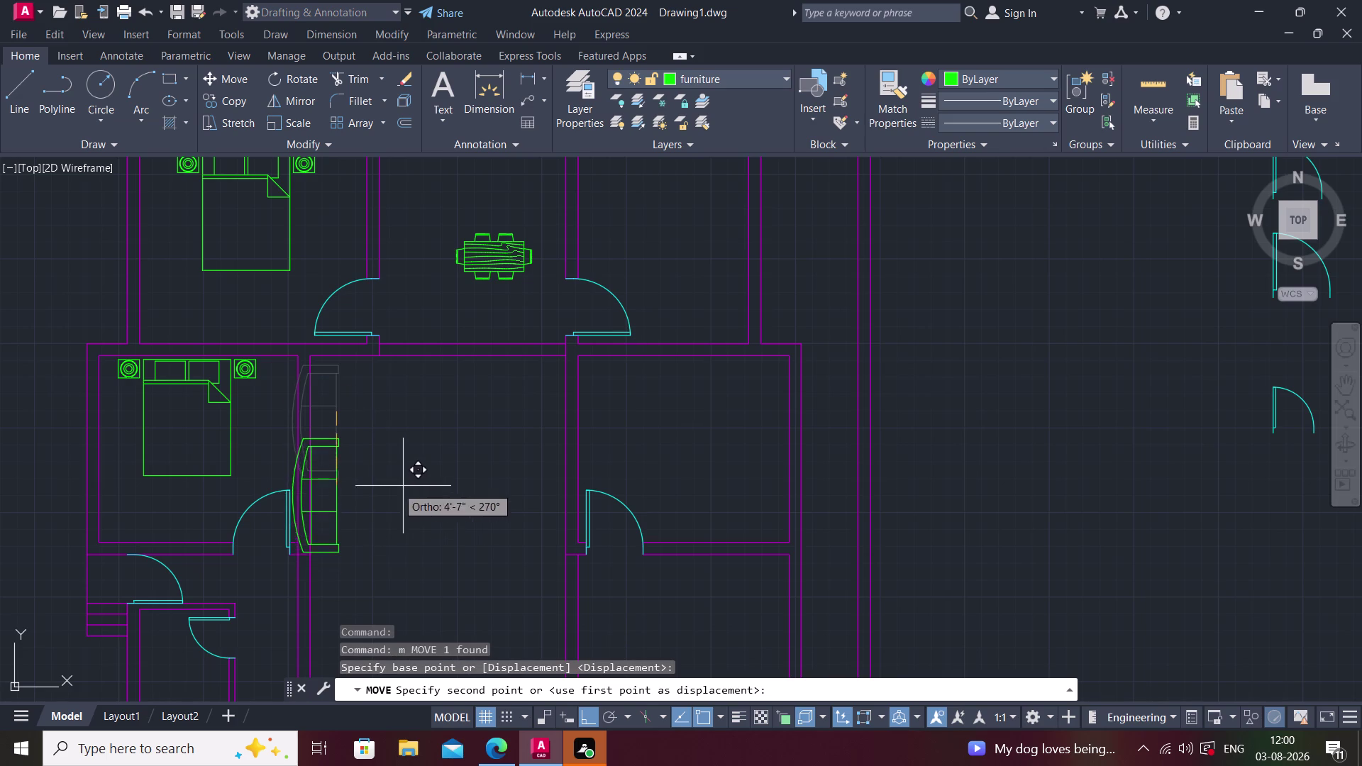
key(F8)
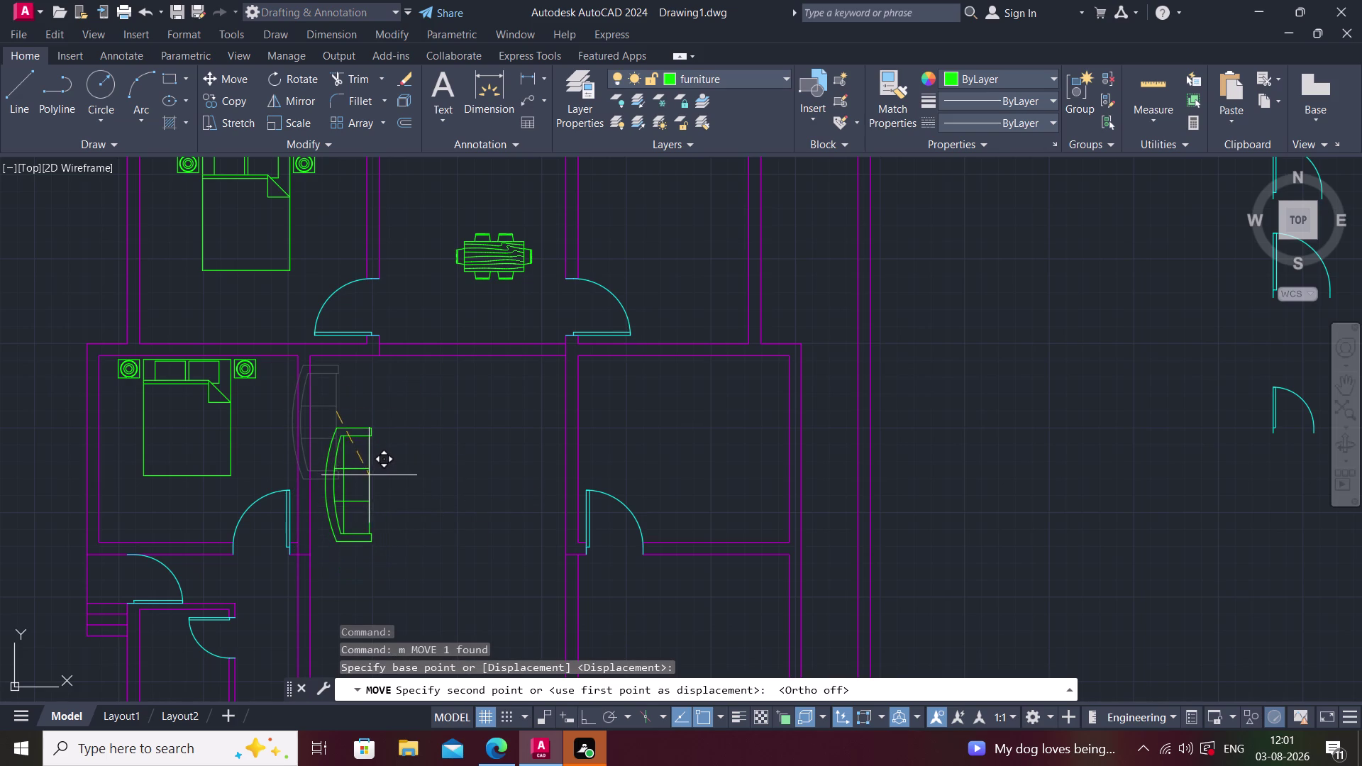
click(364, 464)
key(Escape)
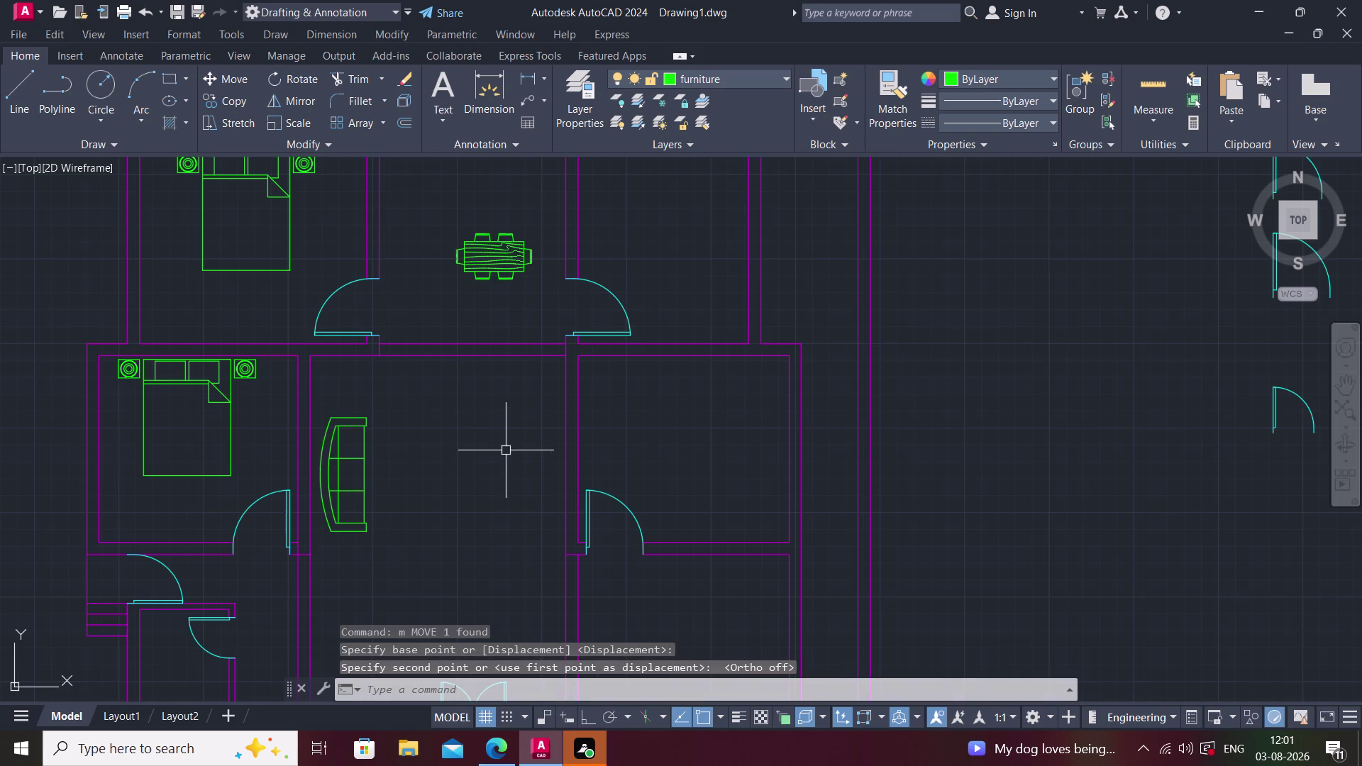
middle_drag(506, 450, 530, 421)
key(c)
key(space)
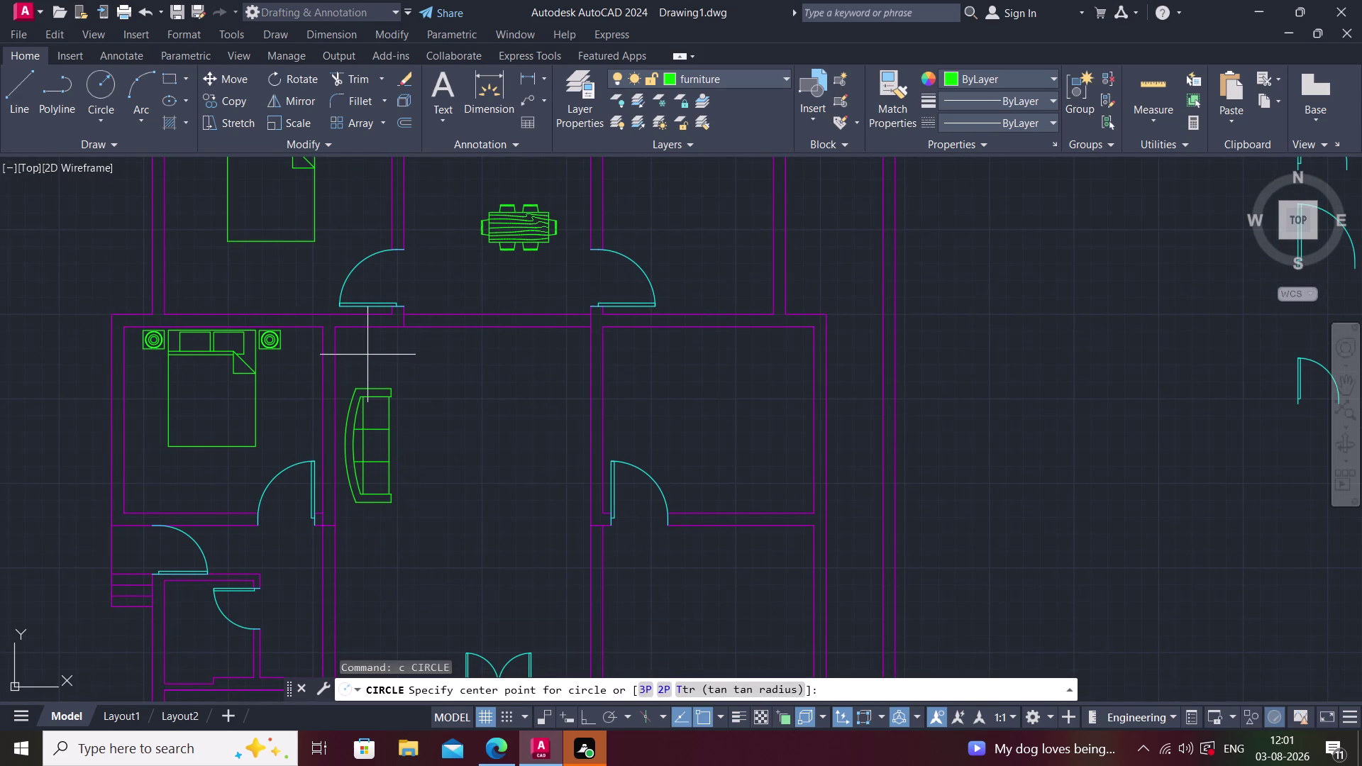
Draw a small round side table circle above the sofa.
click(373, 362)
click(388, 374)
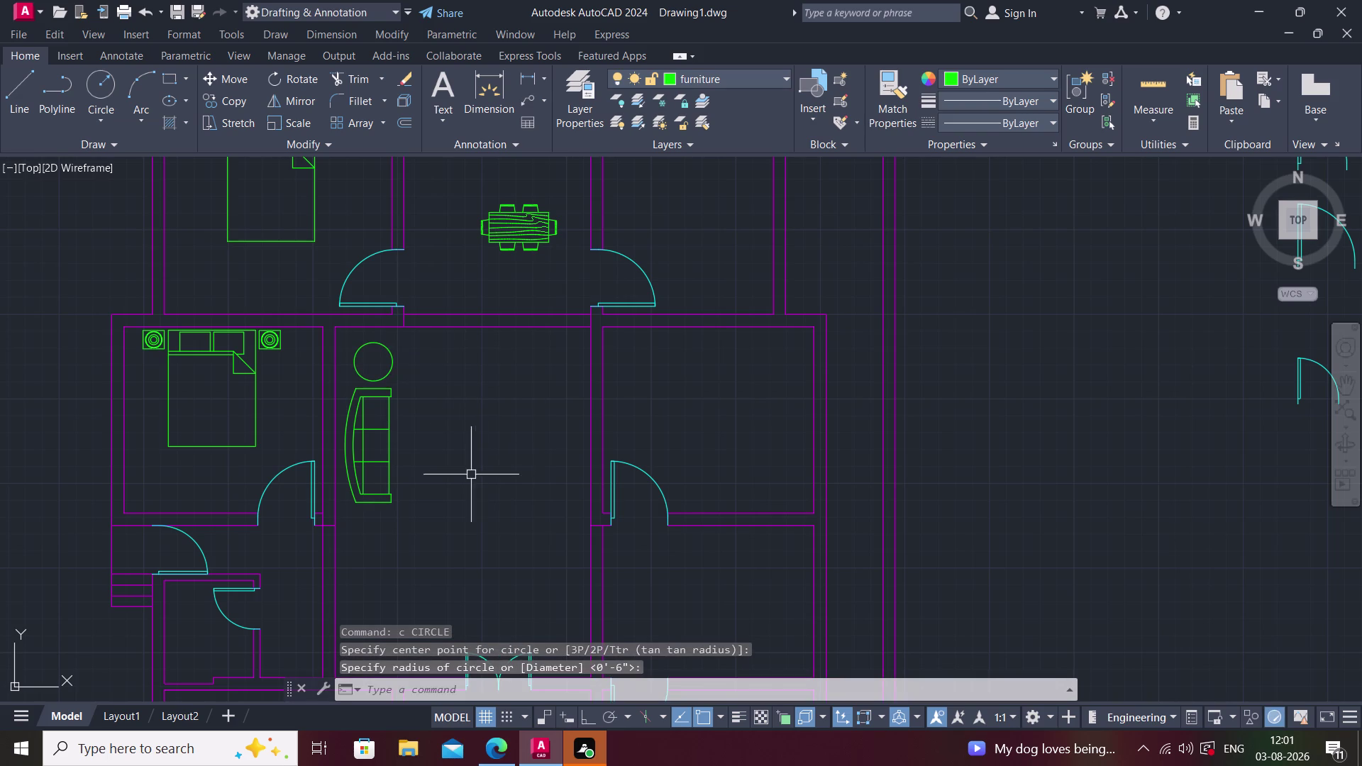
key(Escape)
Try mirroring the side table across the sofa's midline, then cancel.
click(391, 371)
text(m)
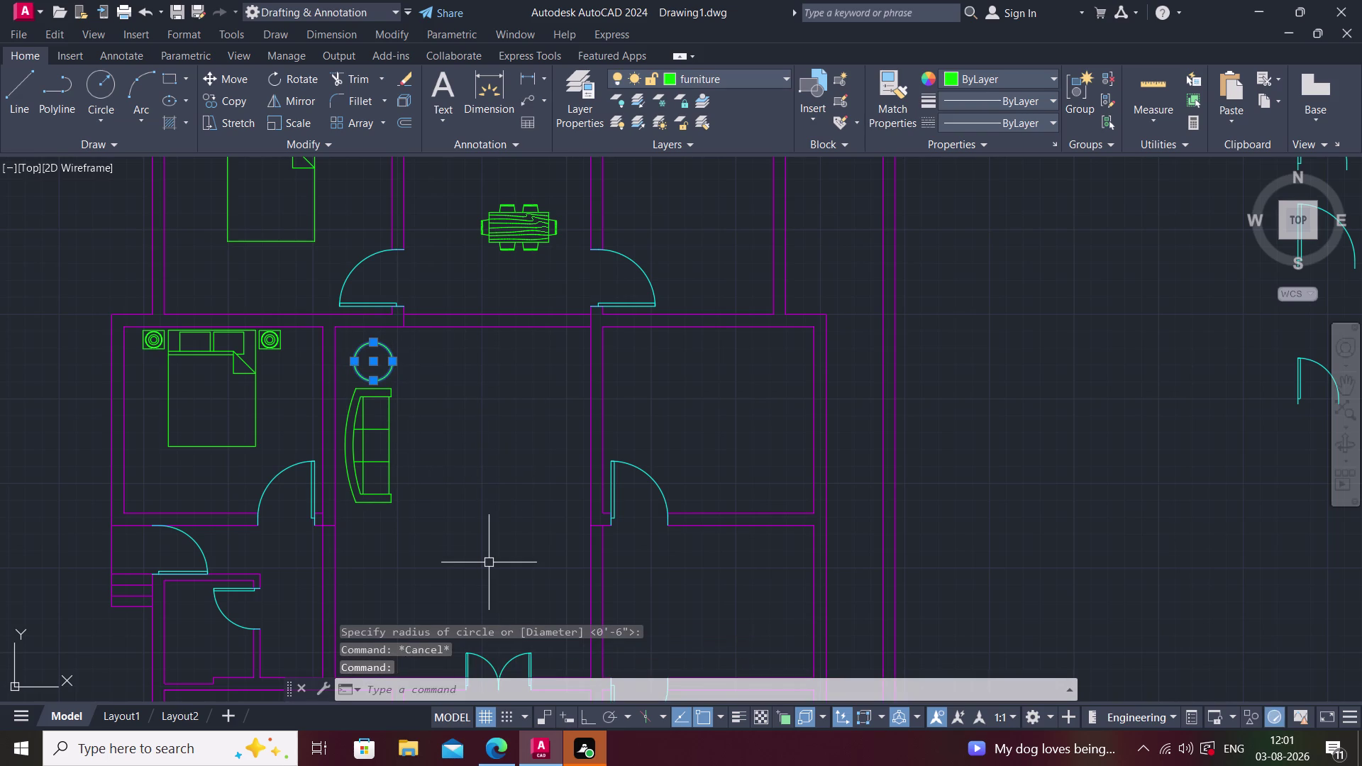
text(i)
key(space)
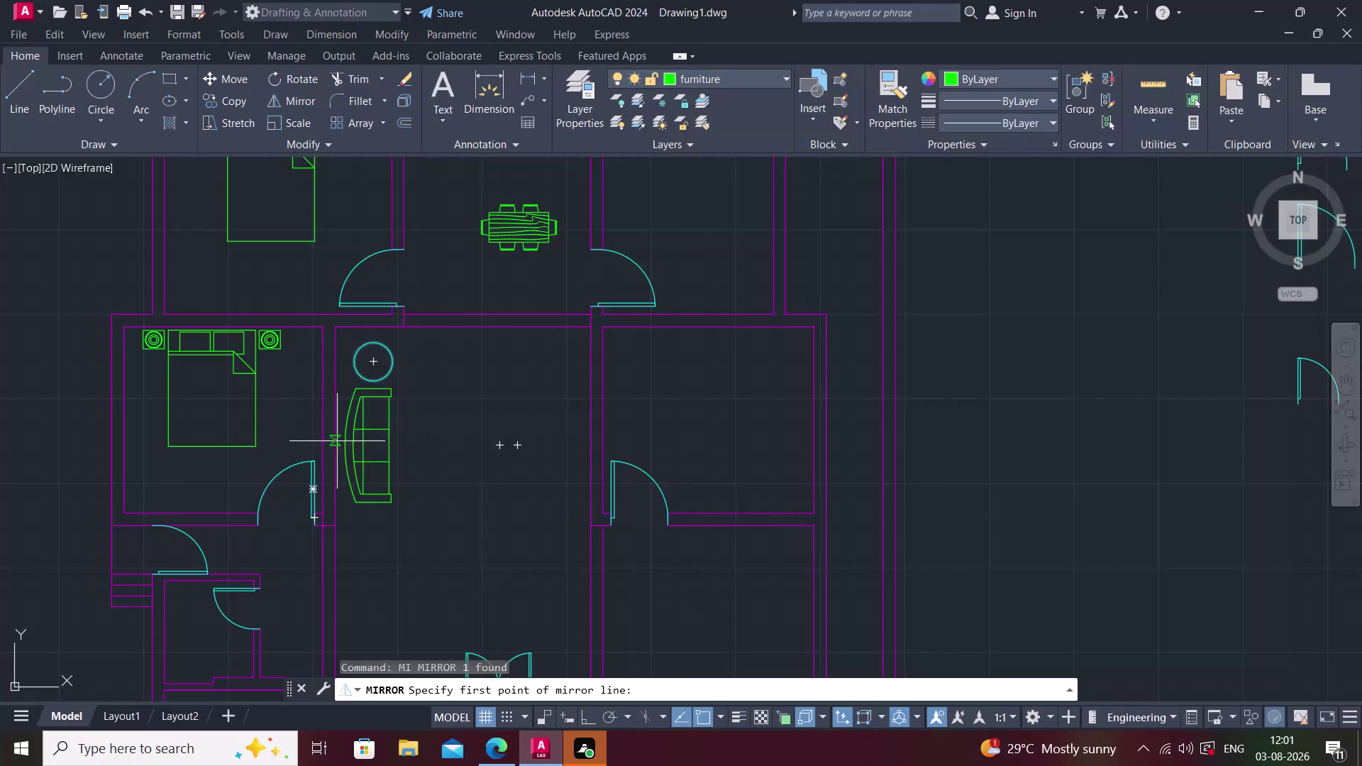
click(360, 442)
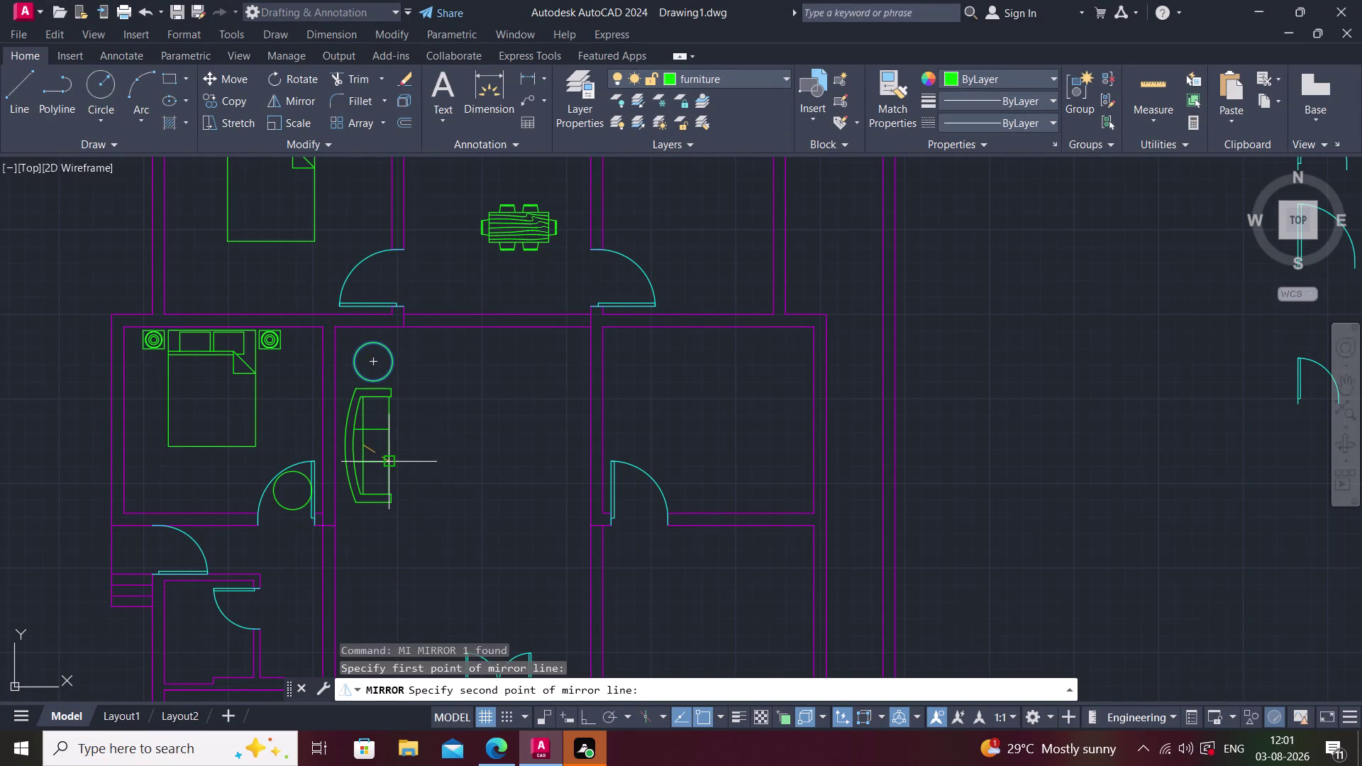
key(F8)
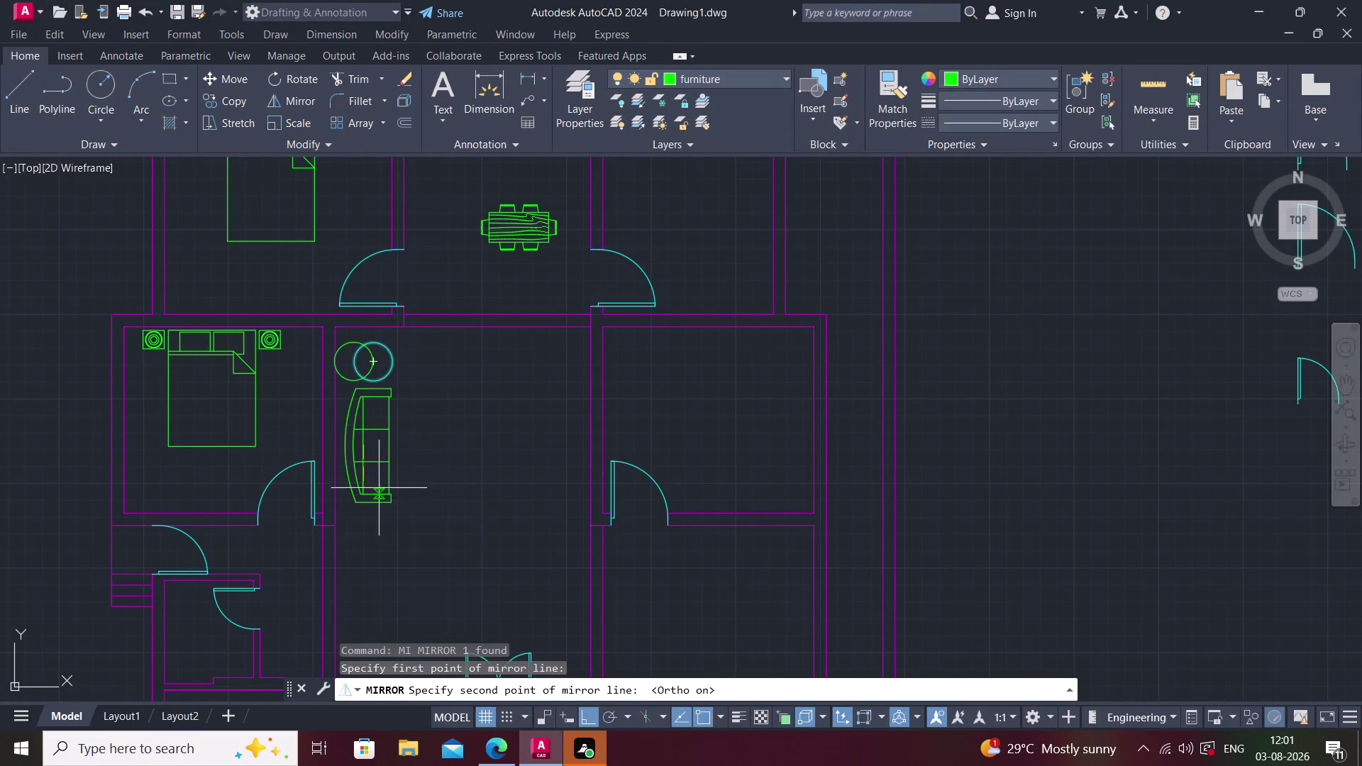
click(474, 448)
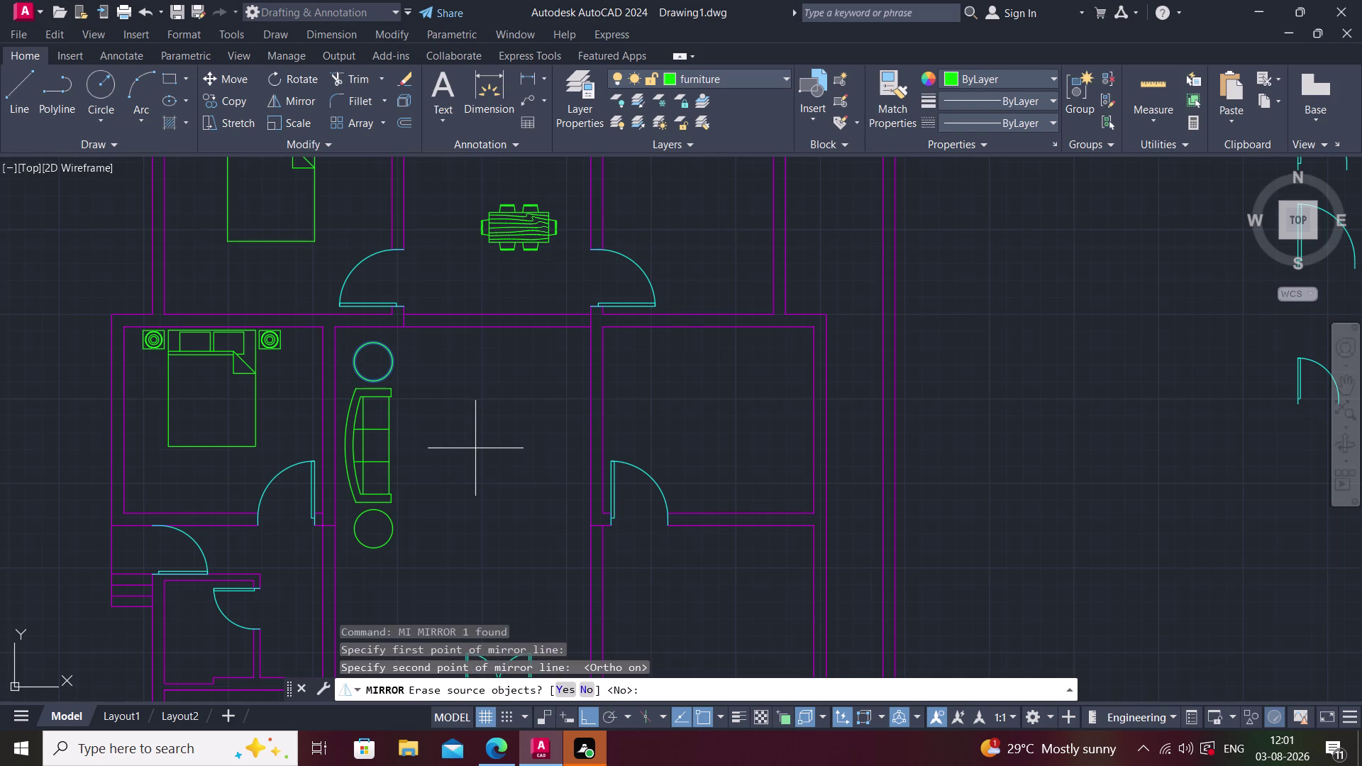
key(Escape)
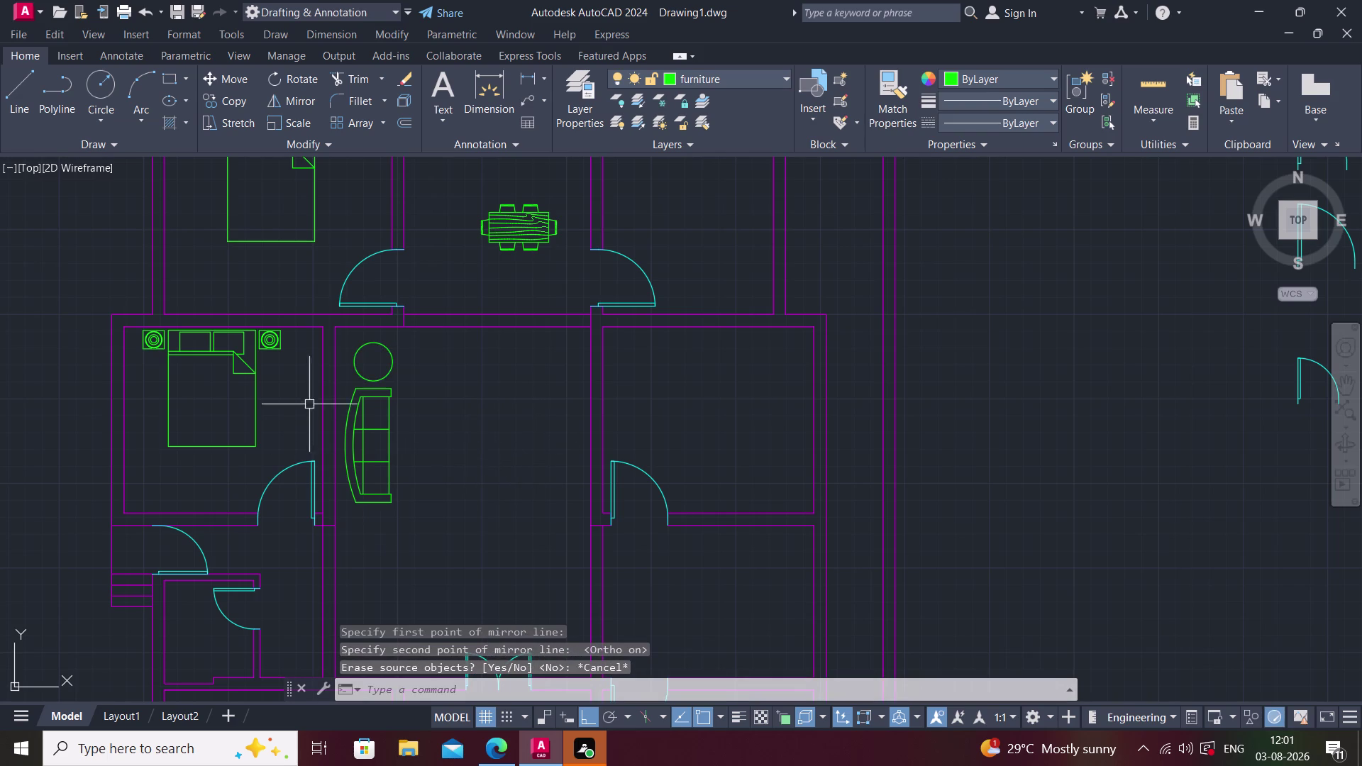
Mirror the top side table below the sofa, keeping the original.
click(354, 362)
text(m)
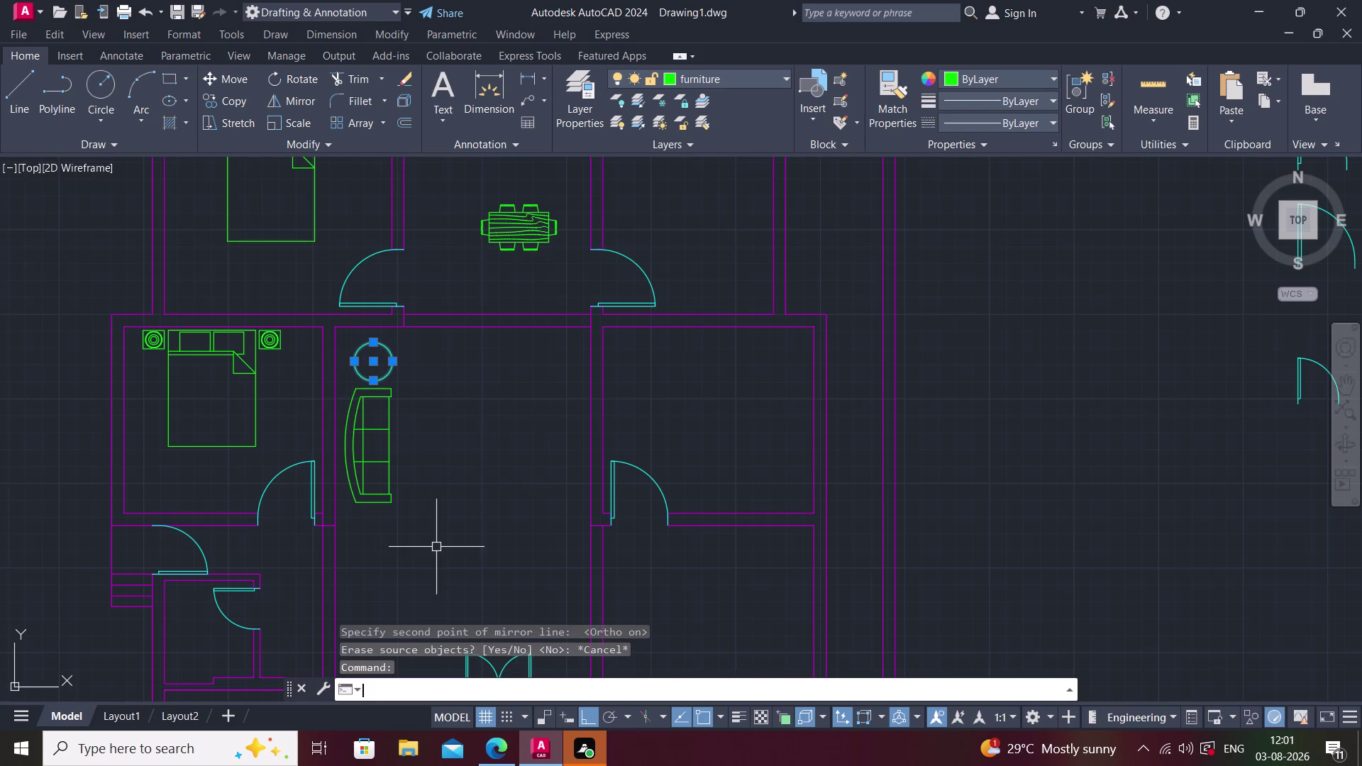
text(i)
key(space)
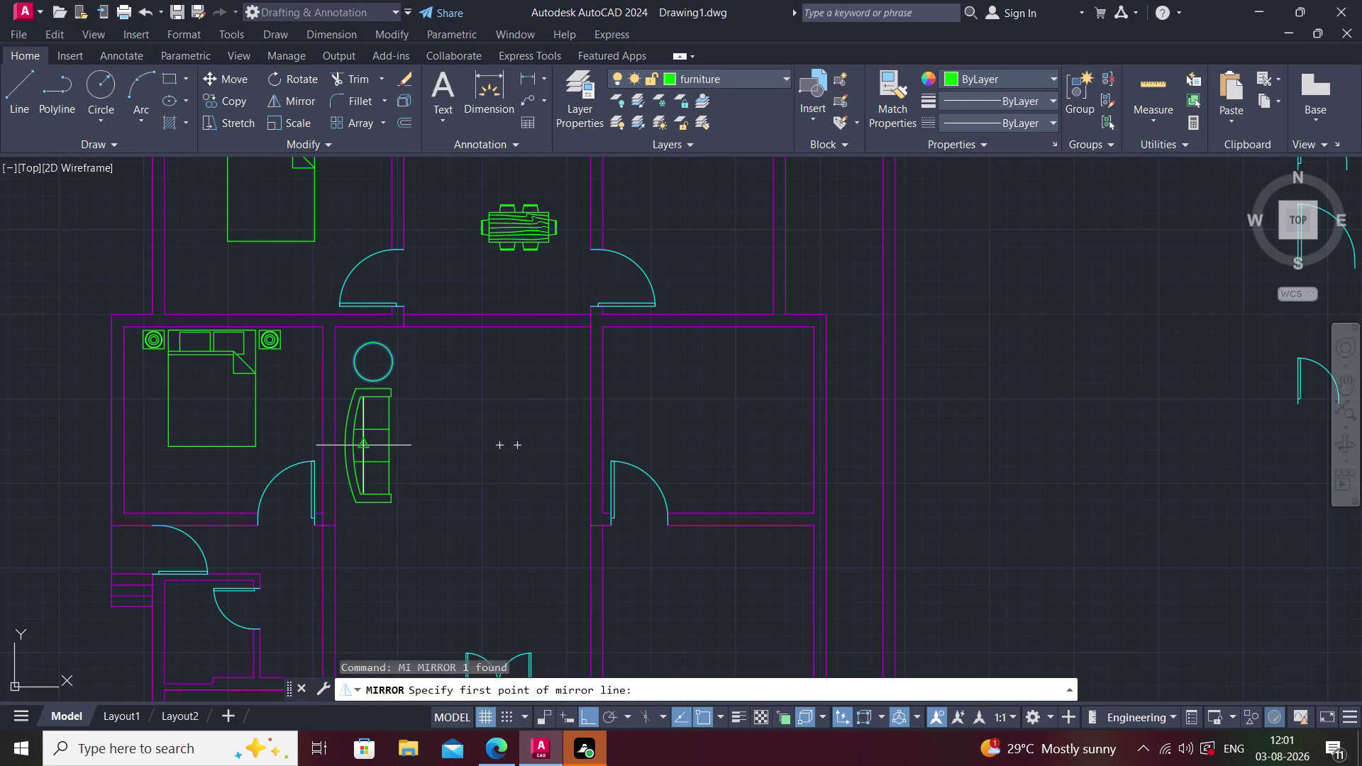
click(359, 443)
click(450, 427)
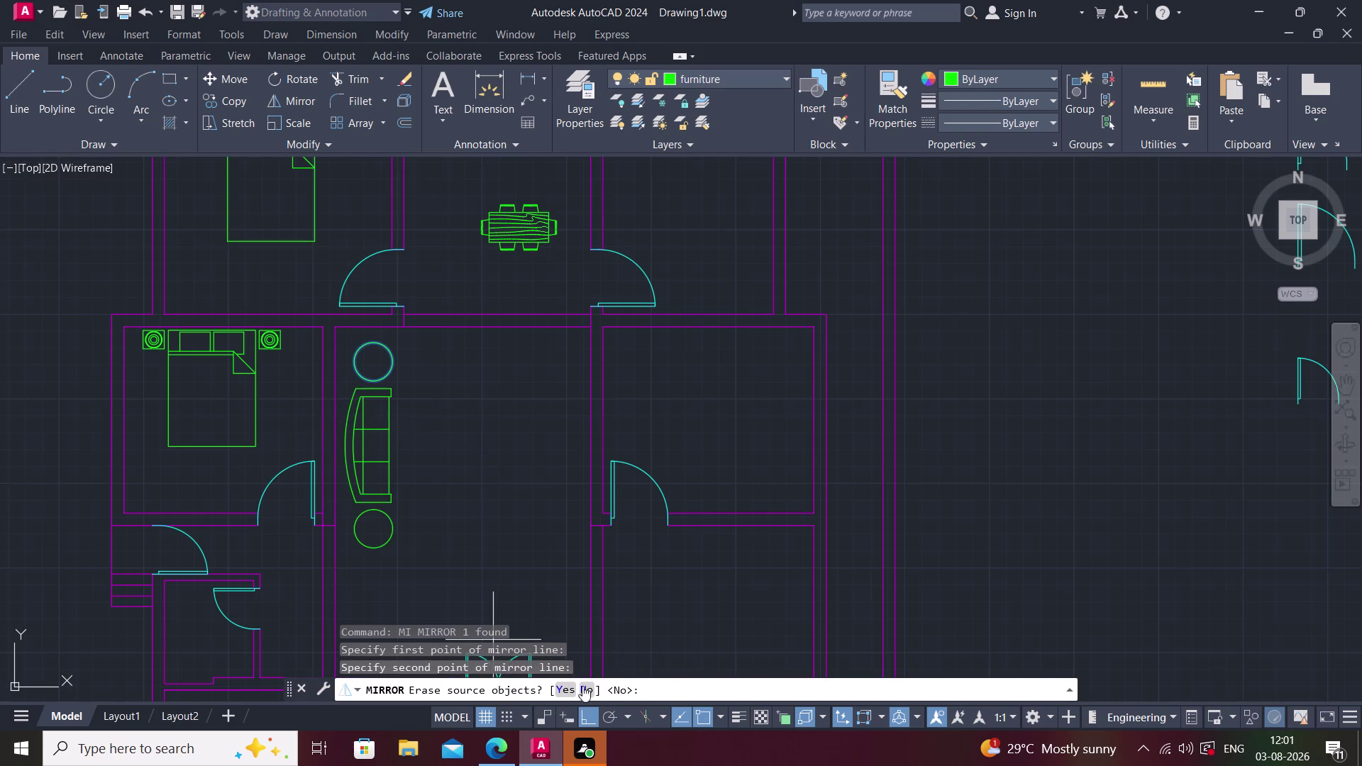
click(589, 690)
key(Escape)
middle_drag(525, 538, 522, 516)
middle_drag(441, 519, 452, 474)
middle_drag(464, 483, 454, 526)
scroll(down, 3)
middle_drag(279, 525, 488, 462)
middle_drag(125, 549, 253, 552)
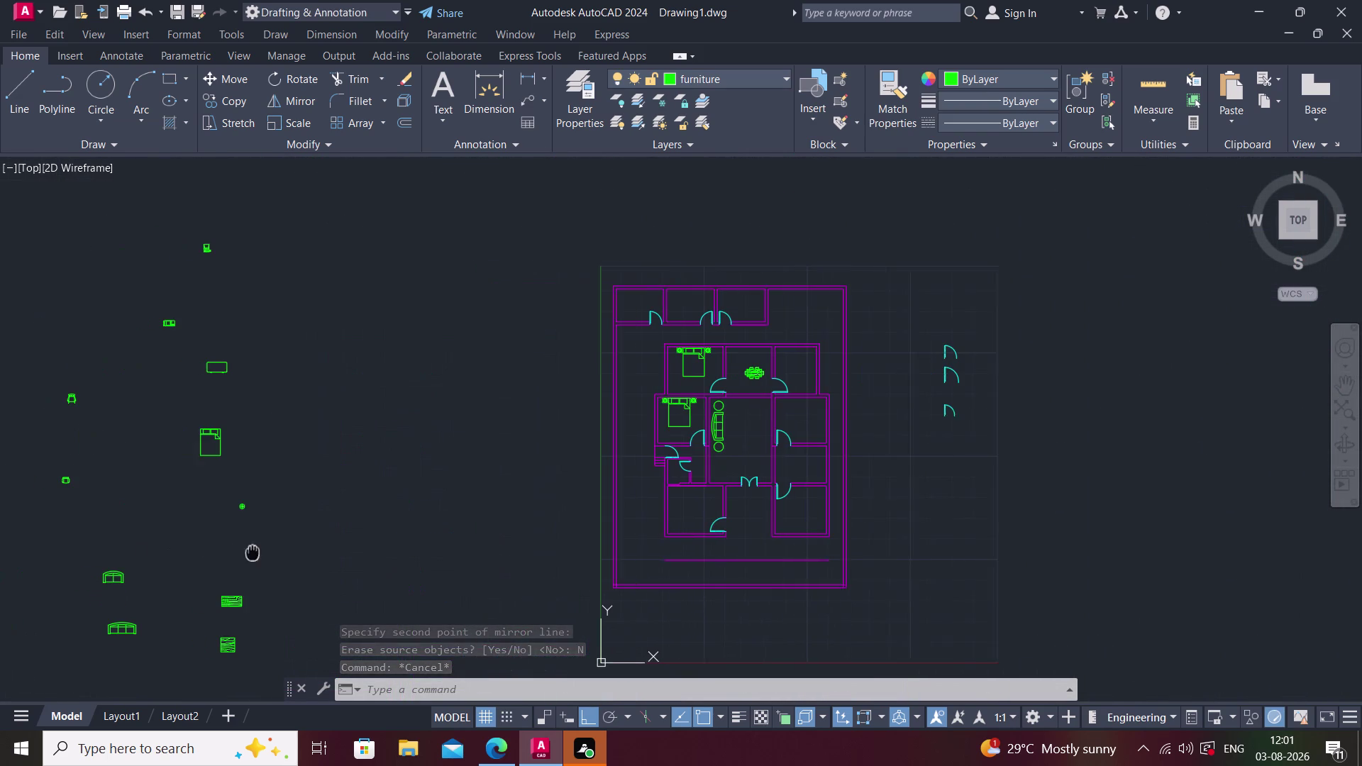
Rotate the wood-grain table block 90 degrees to stand upright.
scroll(up, 3)
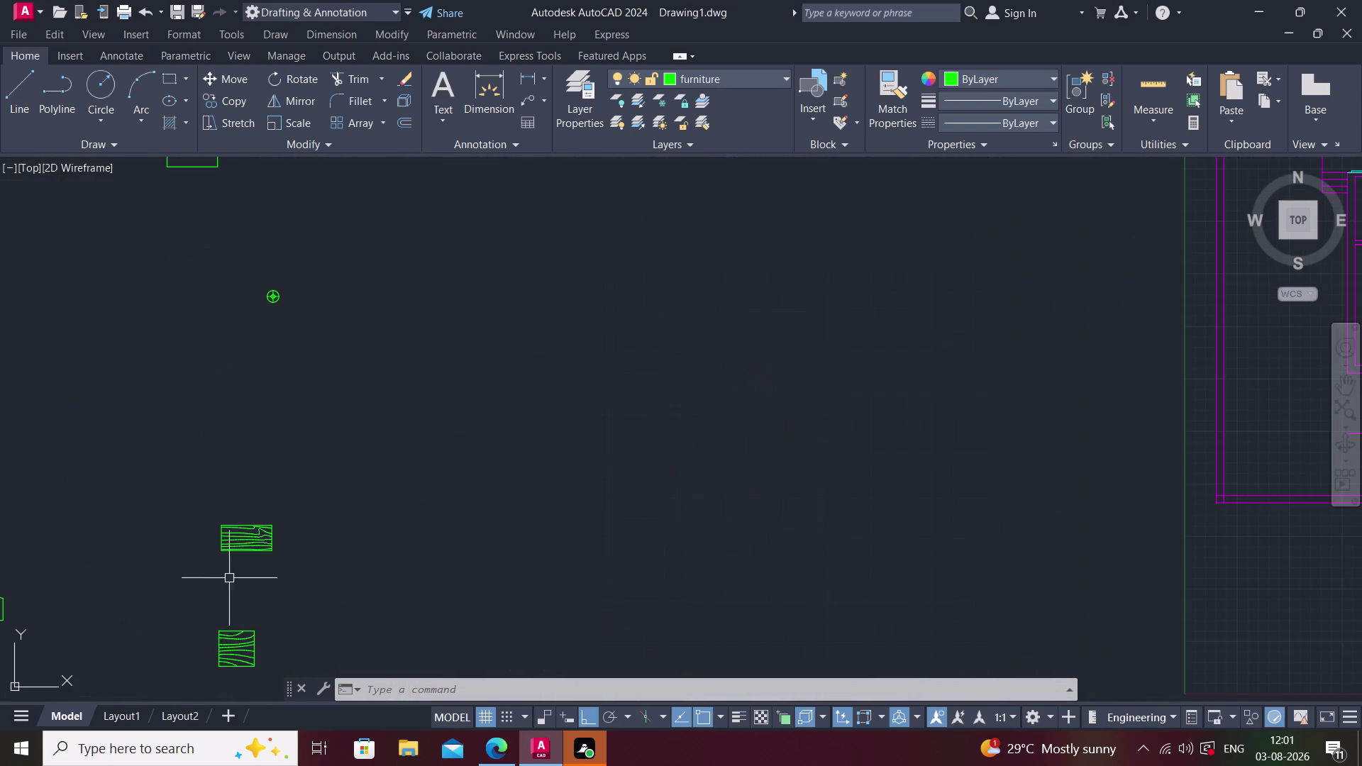
click(232, 545)
key(r)
key(o)
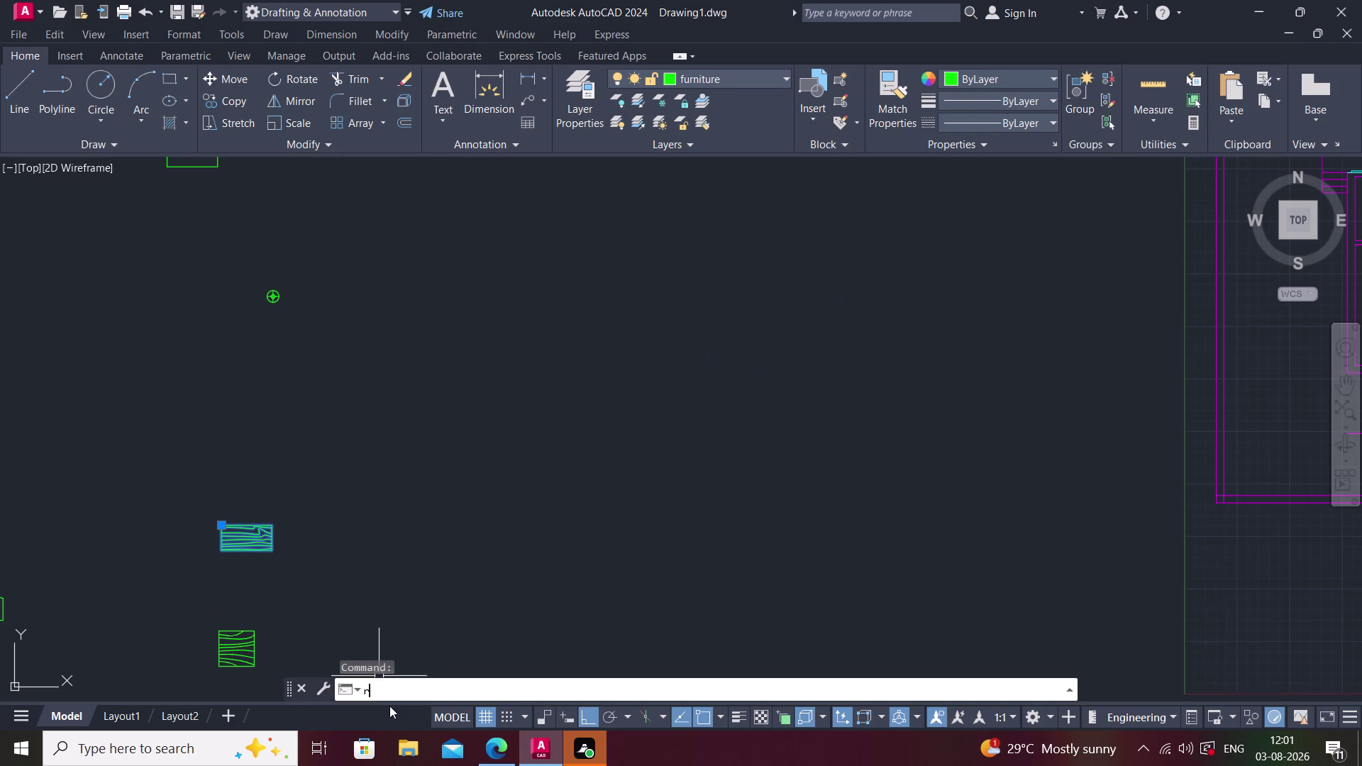
key(space)
click(220, 550)
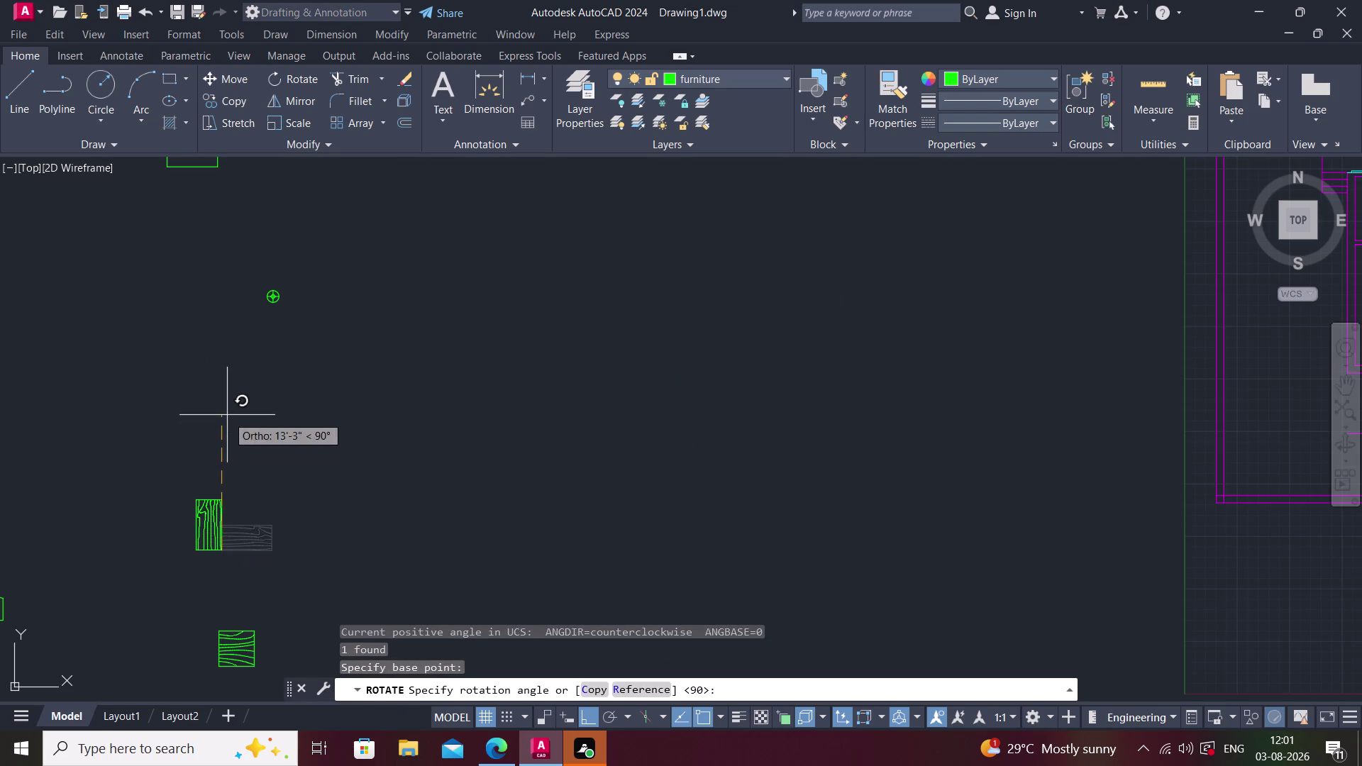
click(226, 414)
key(Escape)
Move the upright table, with Ortho off, beside the living-room sofa.
click(206, 513)
key(m)
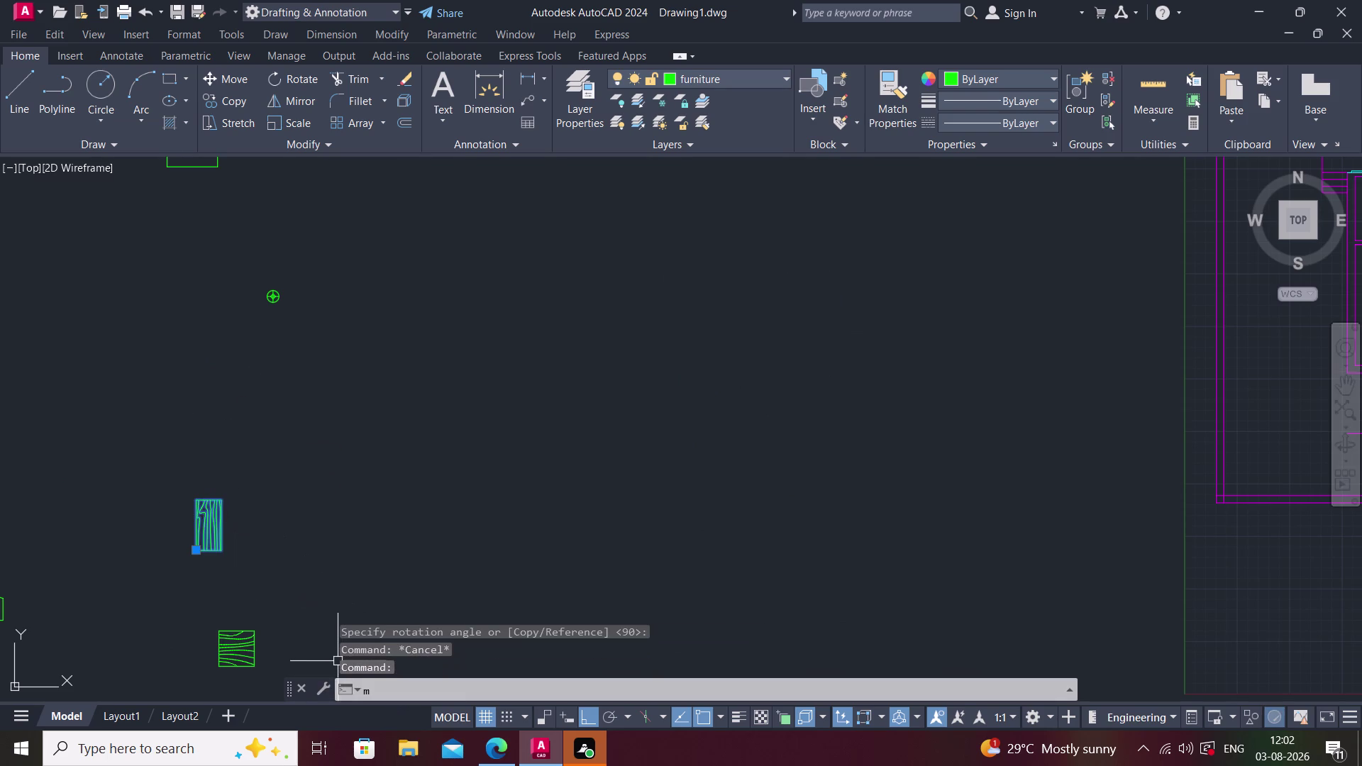
key(space)
click(218, 550)
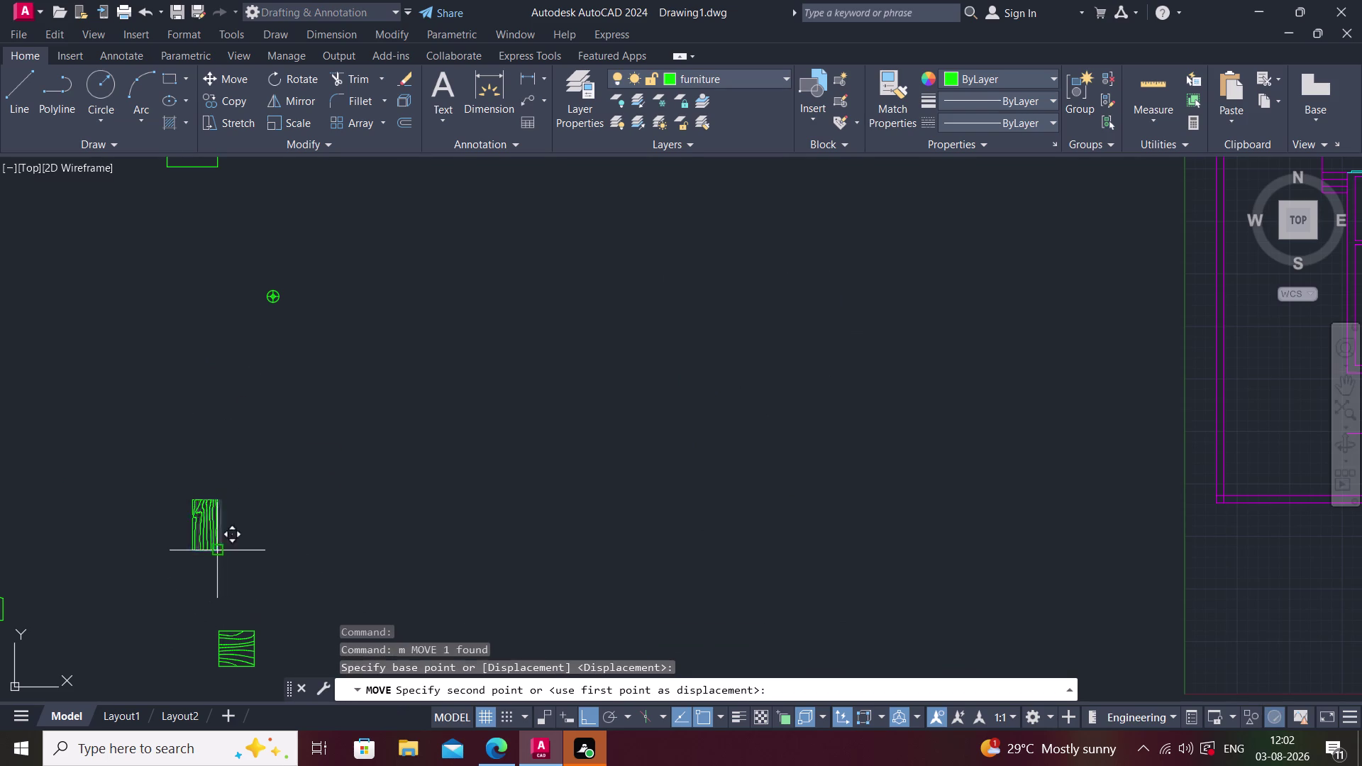
scroll(down, 3)
scroll(down, 3)
middle_drag(426, 515, 371, 569)
scroll(up, 3)
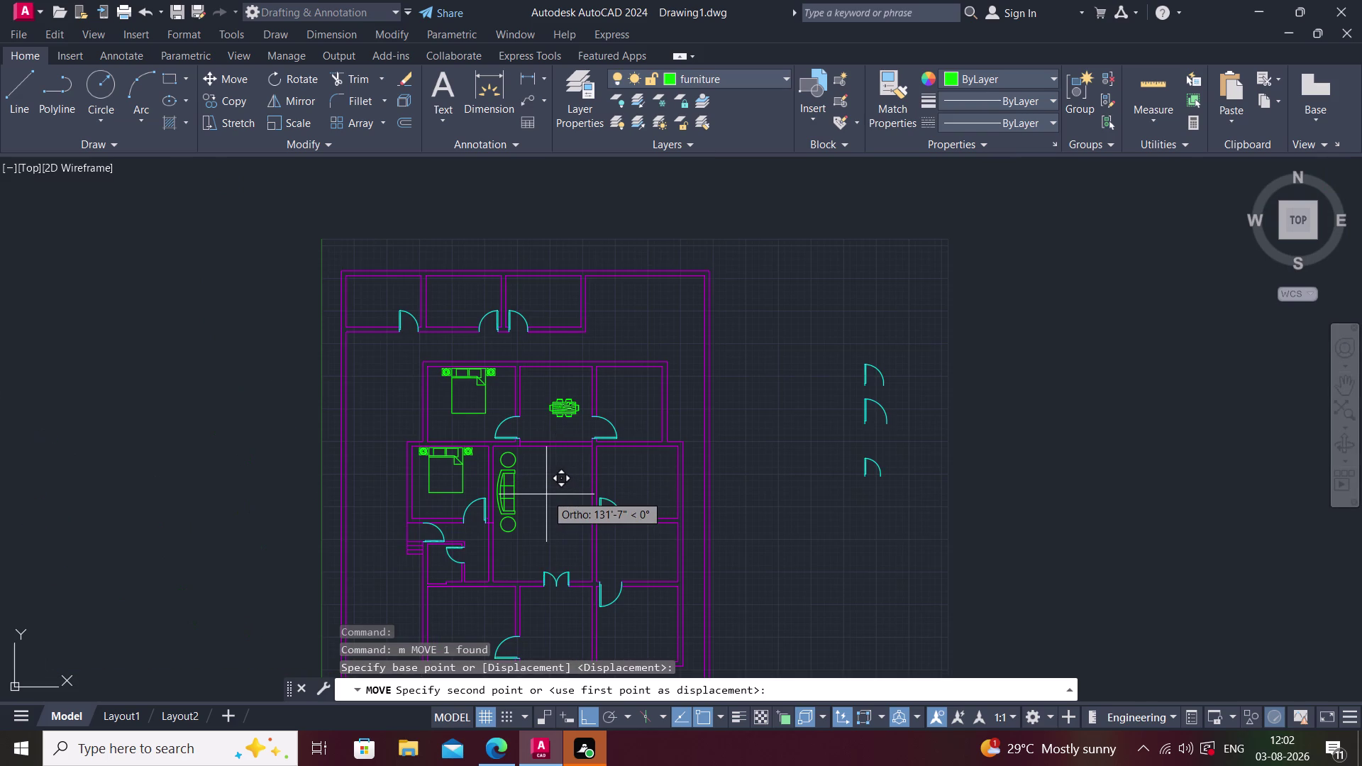
key(F8)
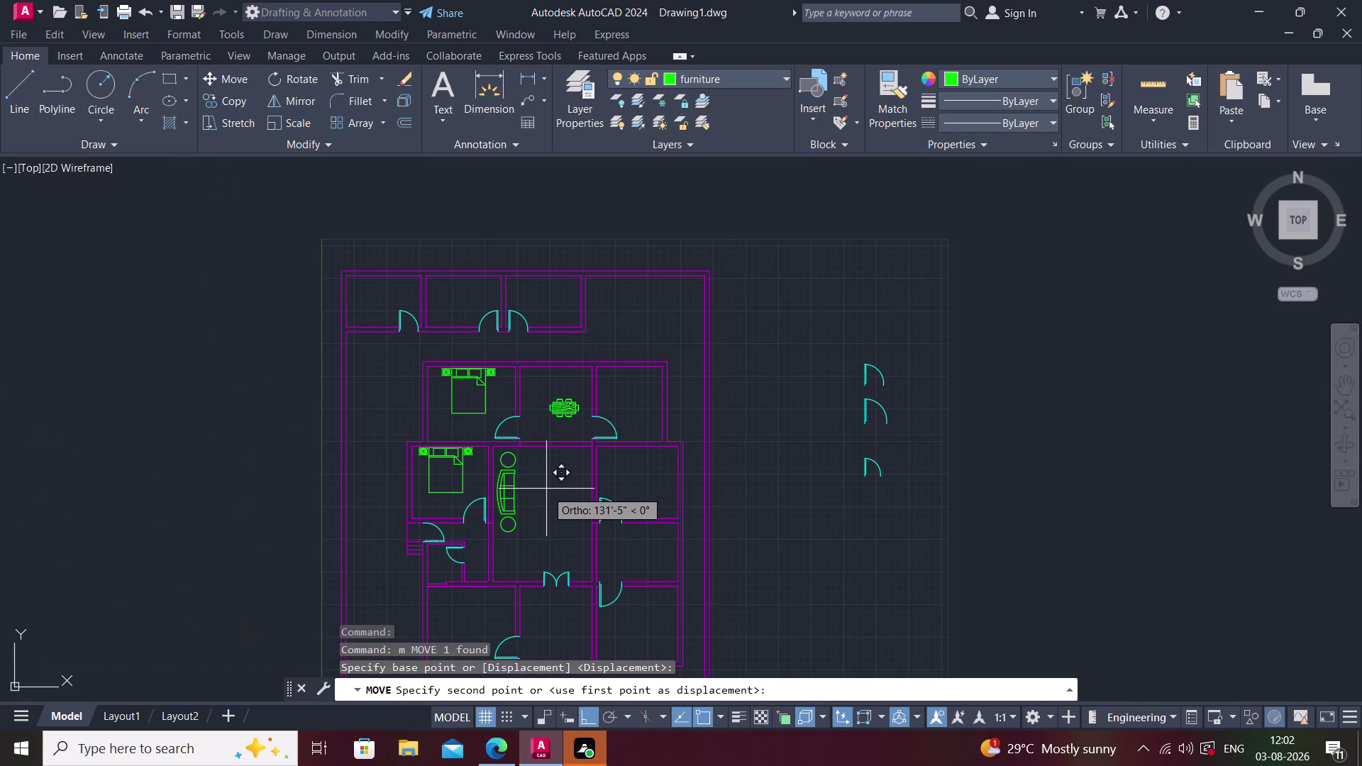
scroll(up, 3)
scroll(up, 3)
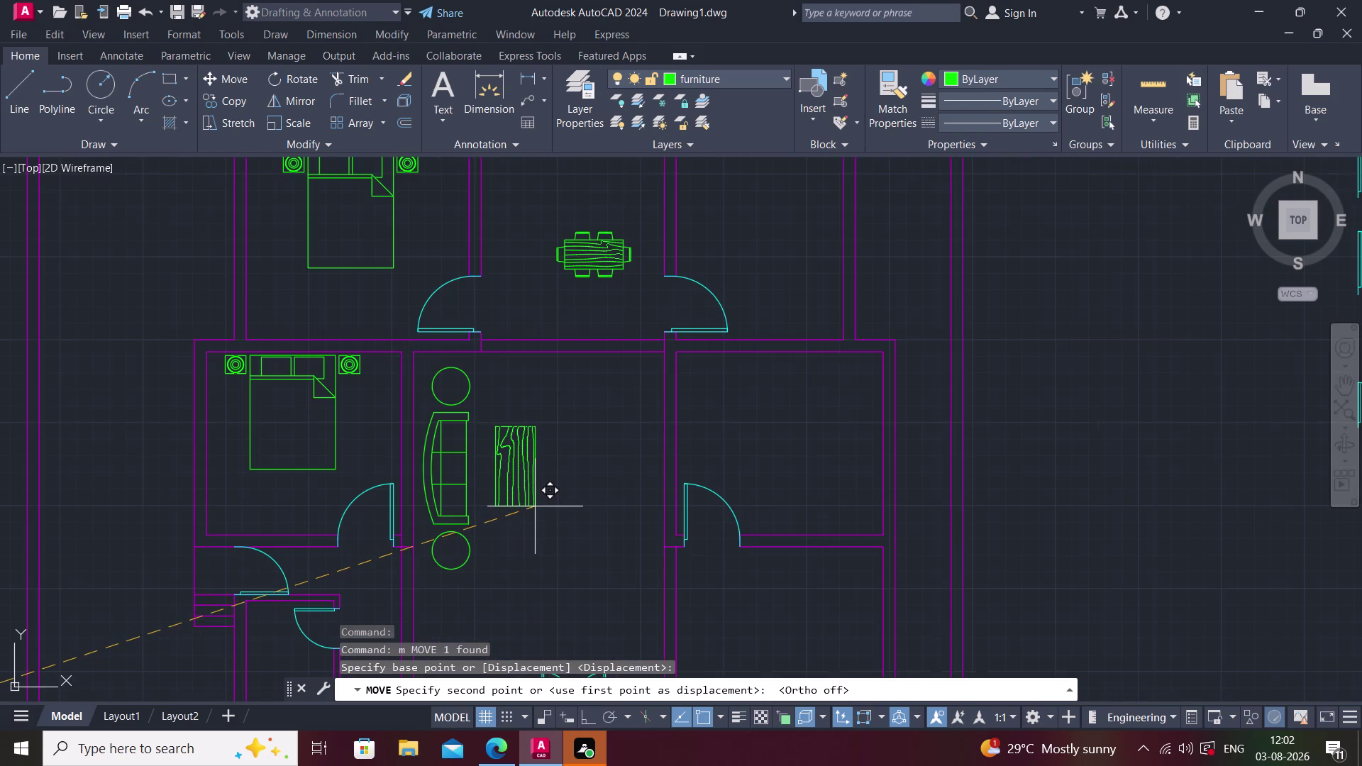
scroll(up, 3)
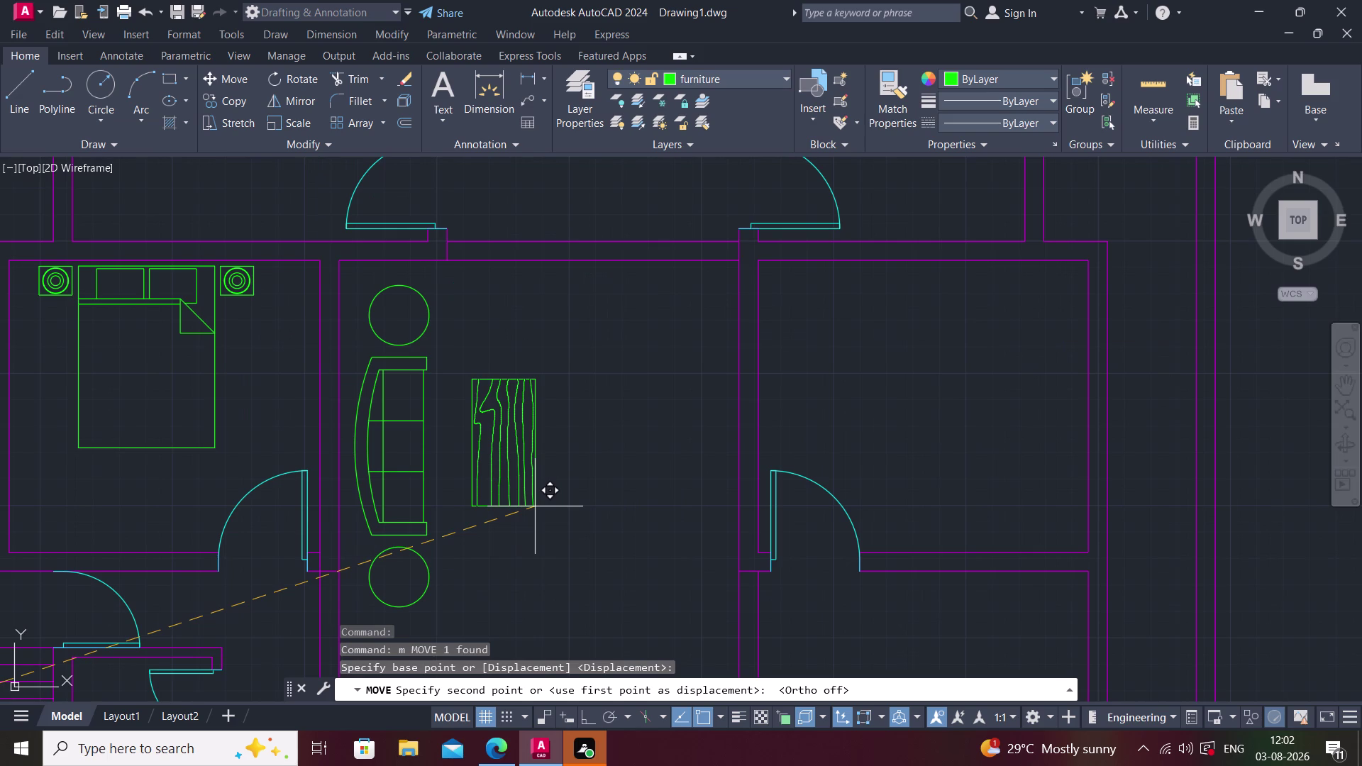
click(535, 507)
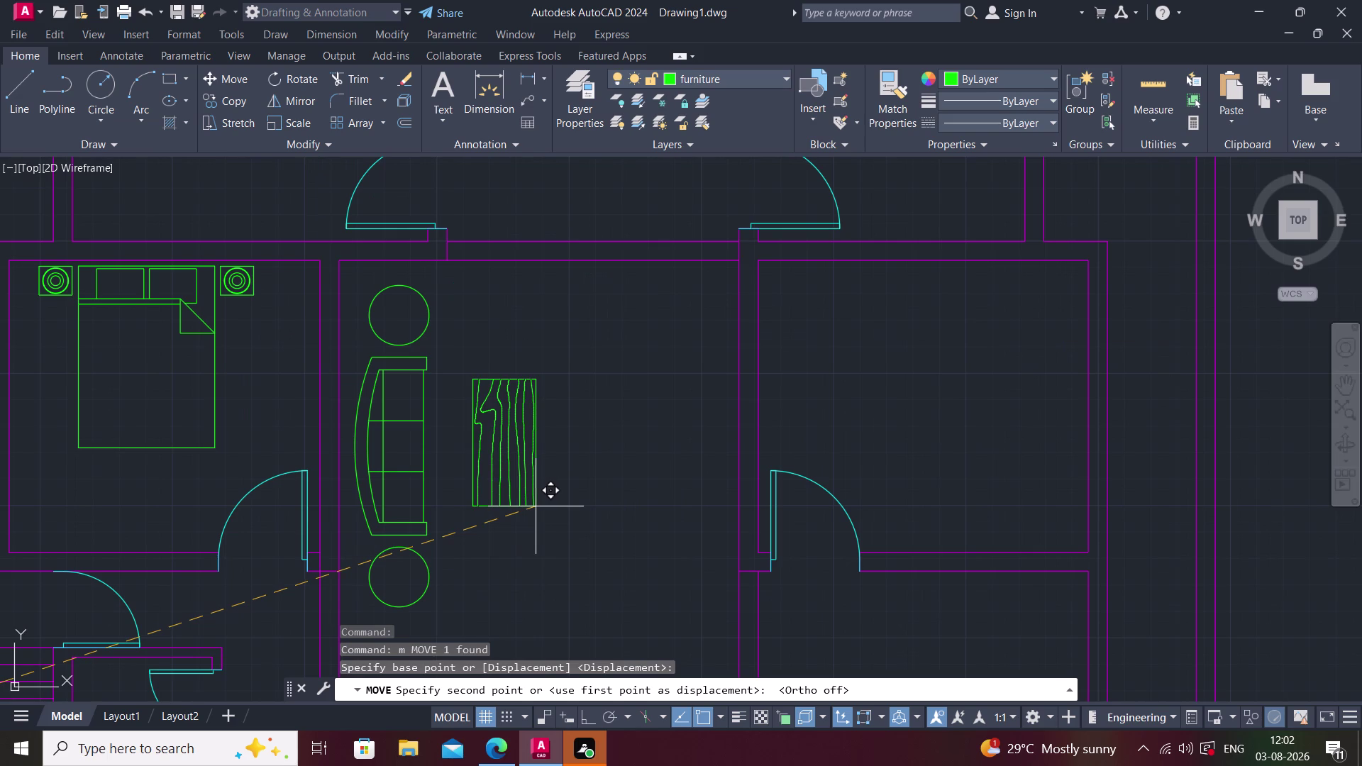
key(Escape)
Double-click the placed table to open its block definition for editing.
click(515, 467)
double_click(511, 462)
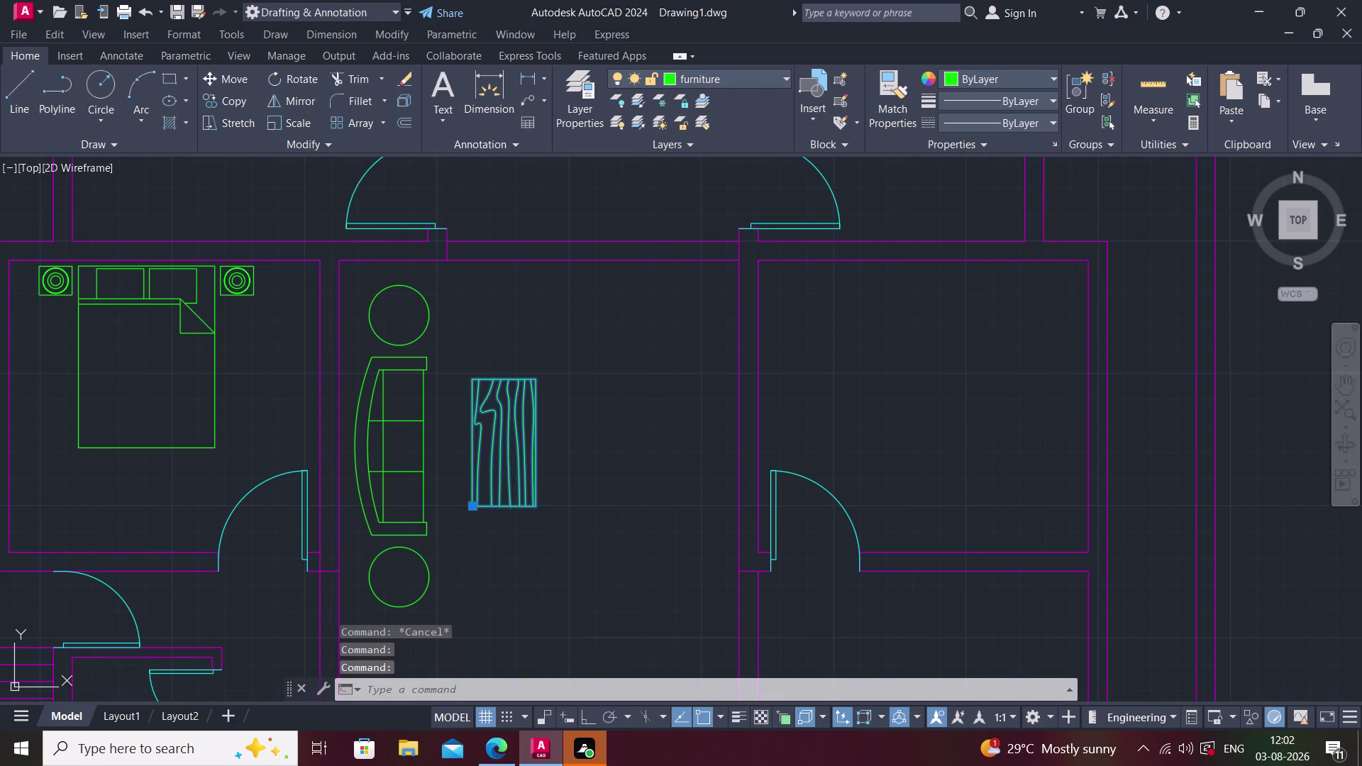
scroll(up, 3)
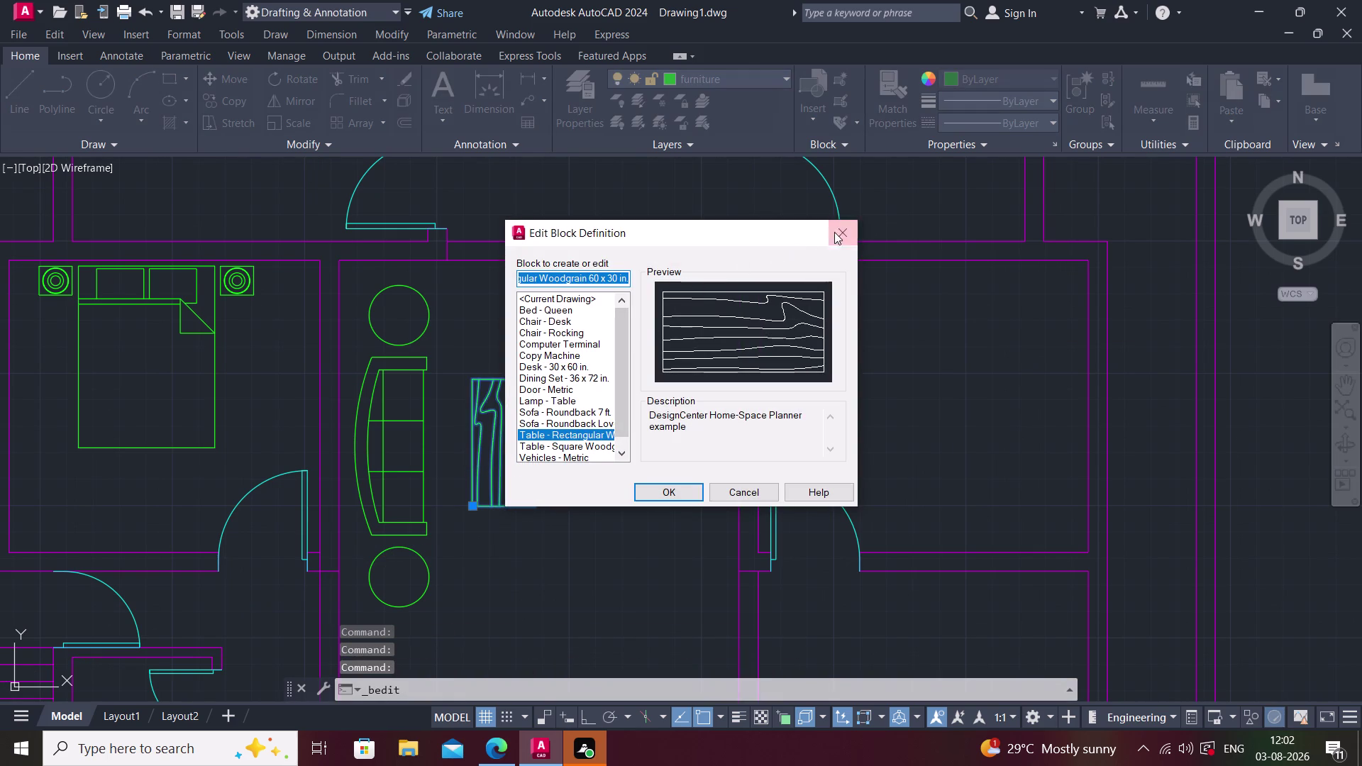
Close the Edit Block Definition dialog and reopen it on the wood-grain table.
click(842, 229)
key(Escape)
scroll(up, 3)
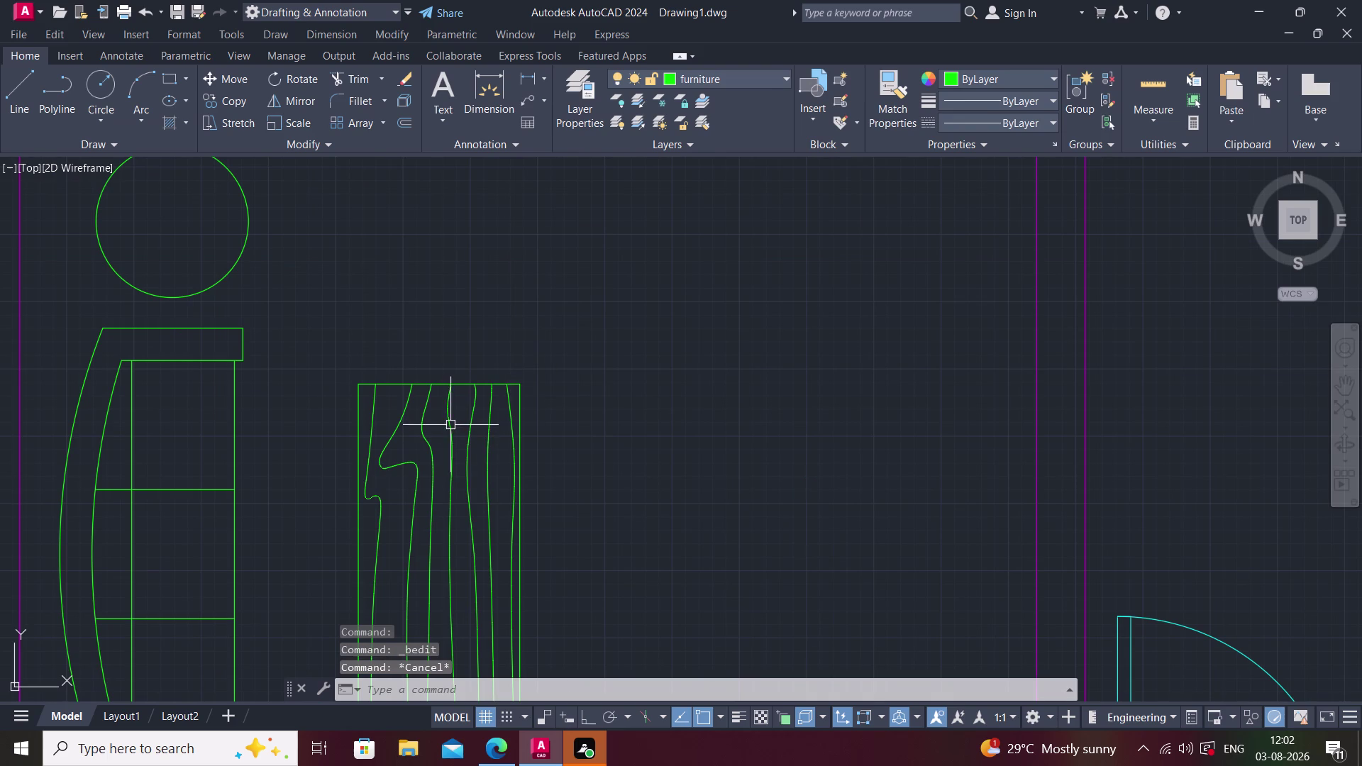
click(452, 424)
double_click(452, 424)
double_click(452, 424)
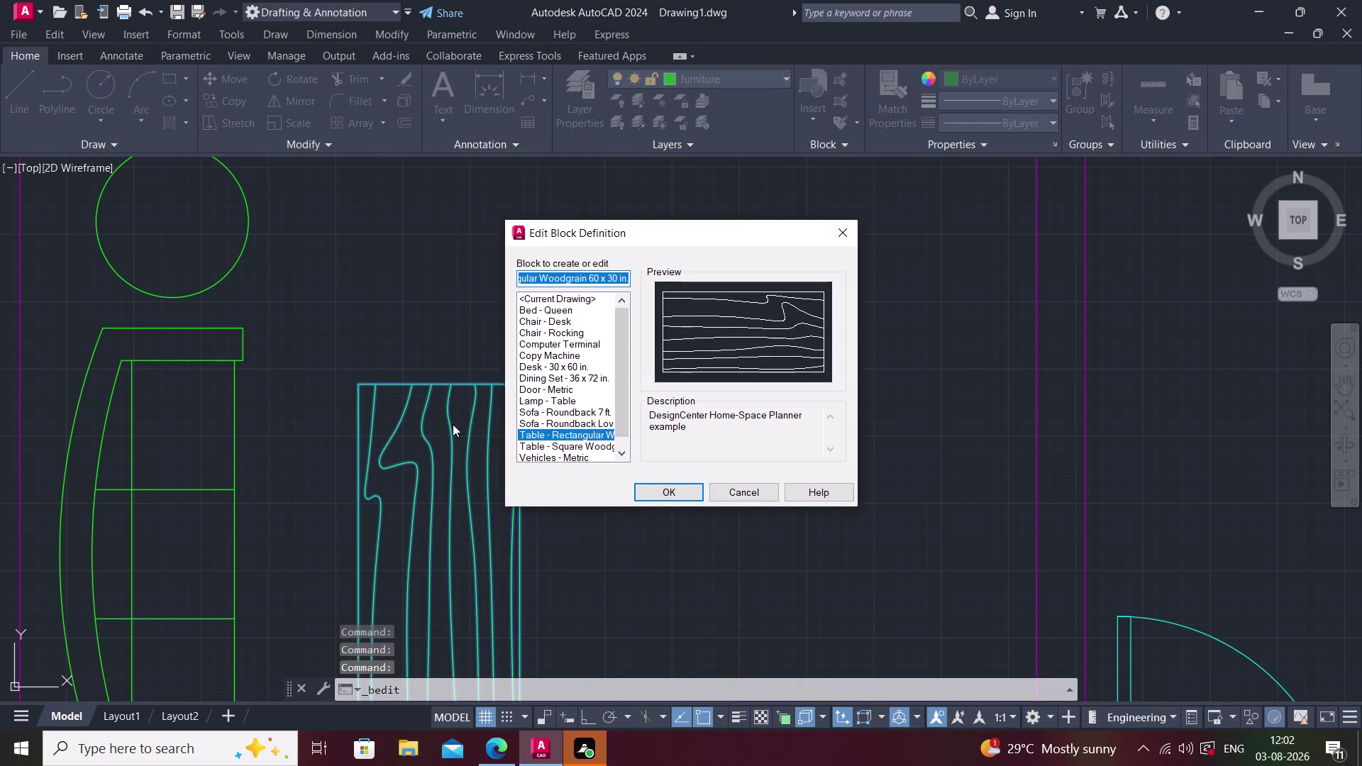
Preview the desk chair, dining set and square wood-grain table blocks in the list.
click(579, 314)
click(572, 326)
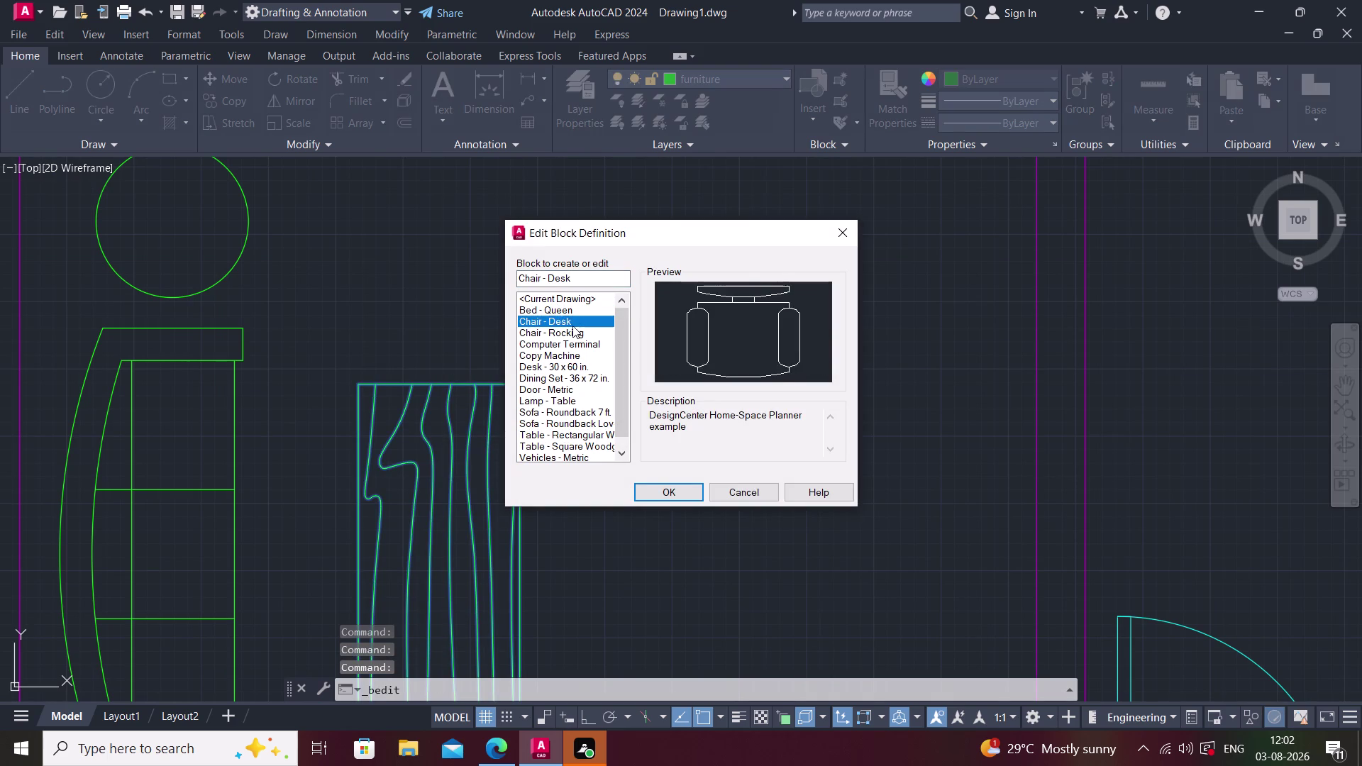
click(573, 337)
click(572, 350)
click(576, 372)
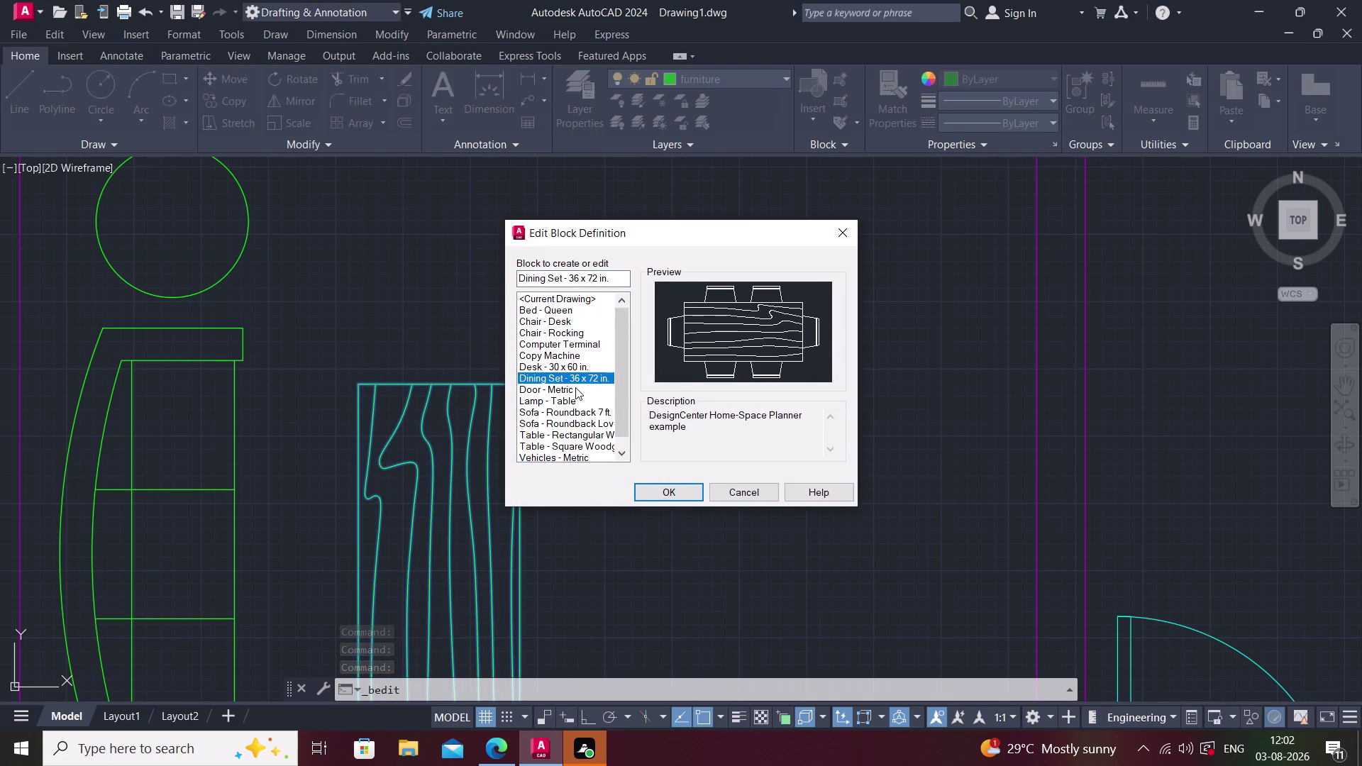
click(575, 388)
click(577, 399)
click(583, 417)
click(591, 443)
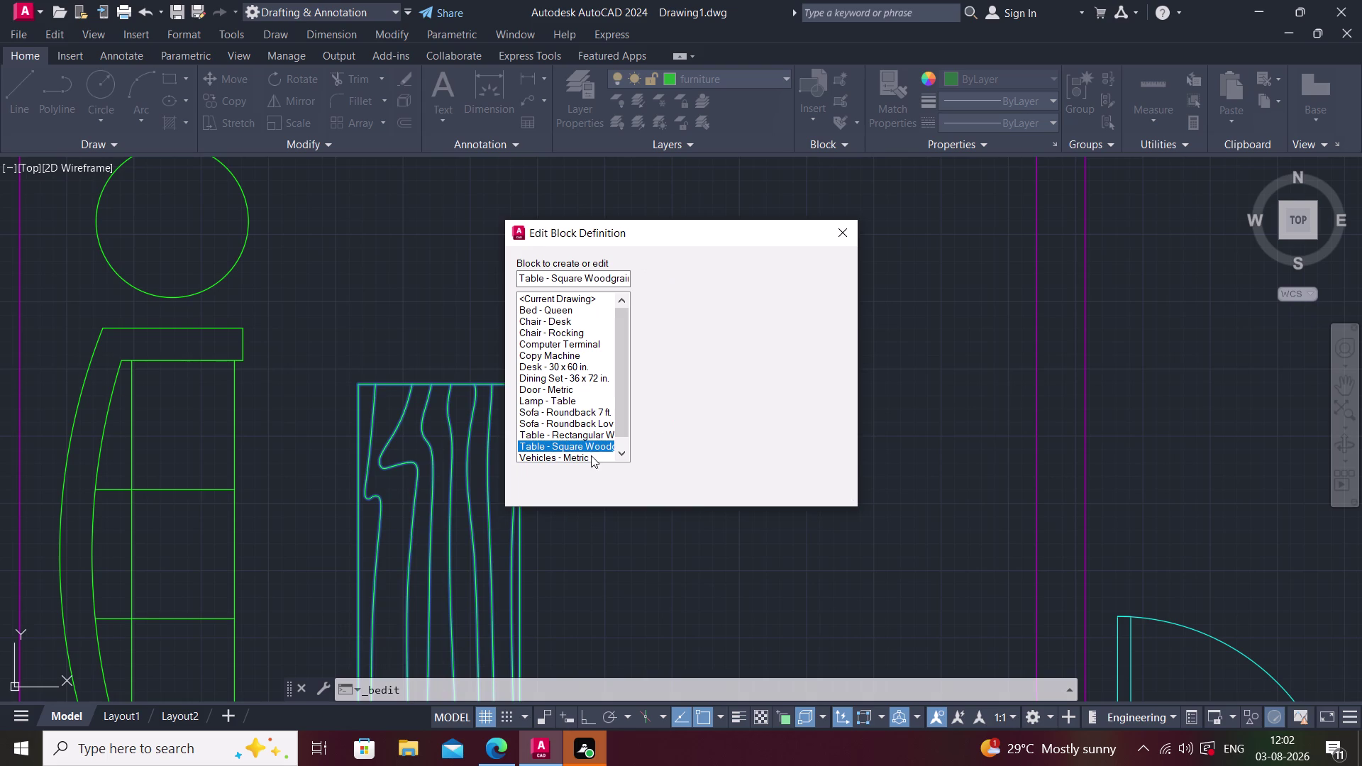
click(586, 455)
scroll(down, 3)
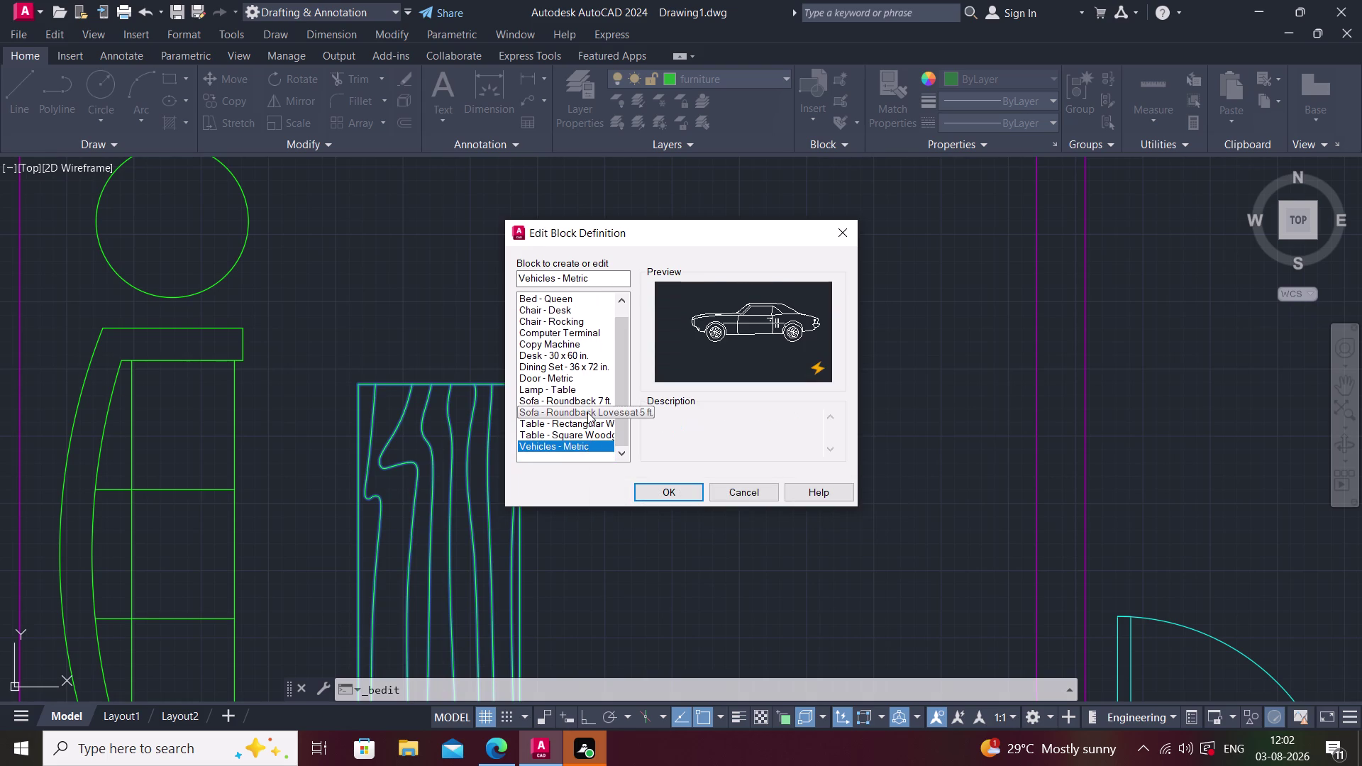
Cancel block editing and erase the wood-grain table beside the sofa.
click(847, 232)
key(Escape)
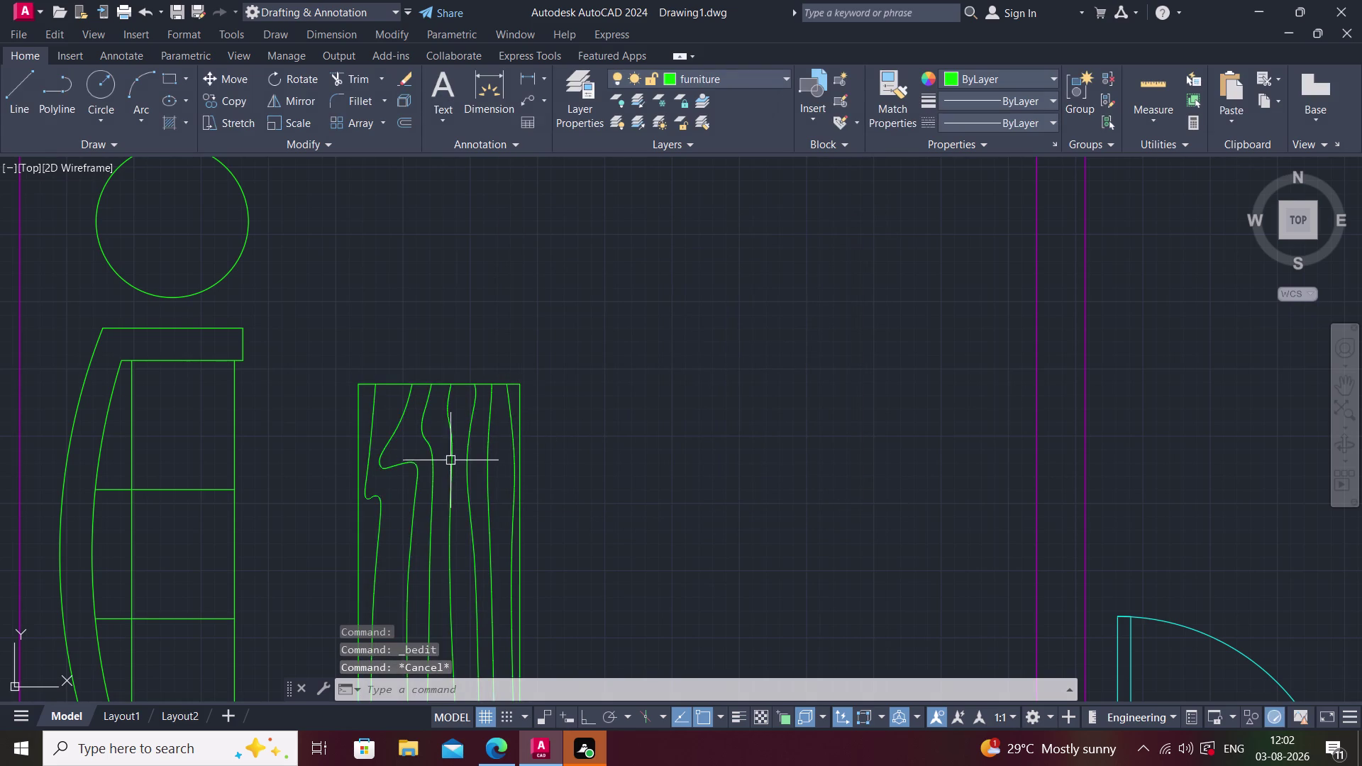
click(436, 449)
scroll(down, 3)
middle_drag(444, 445, 472, 368)
click(397, 312)
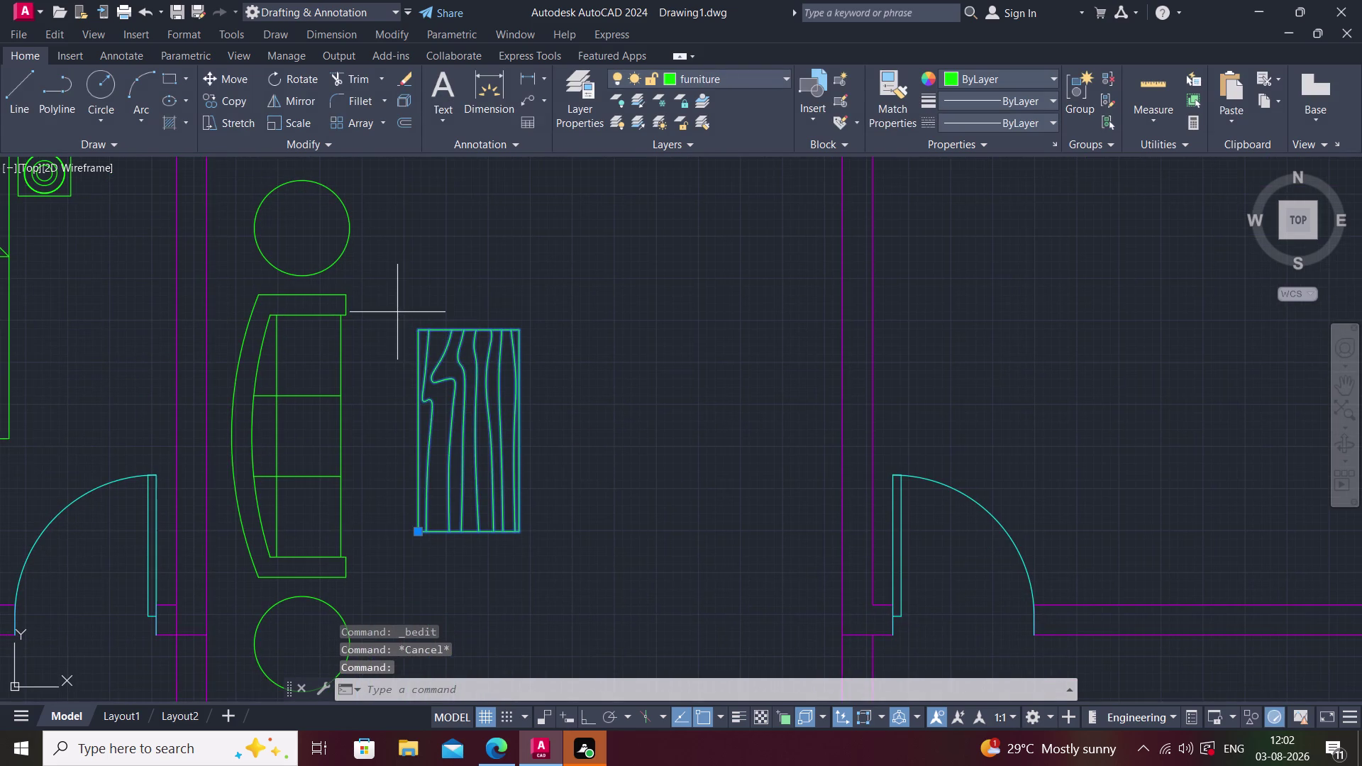
click(569, 574)
key(Delete)
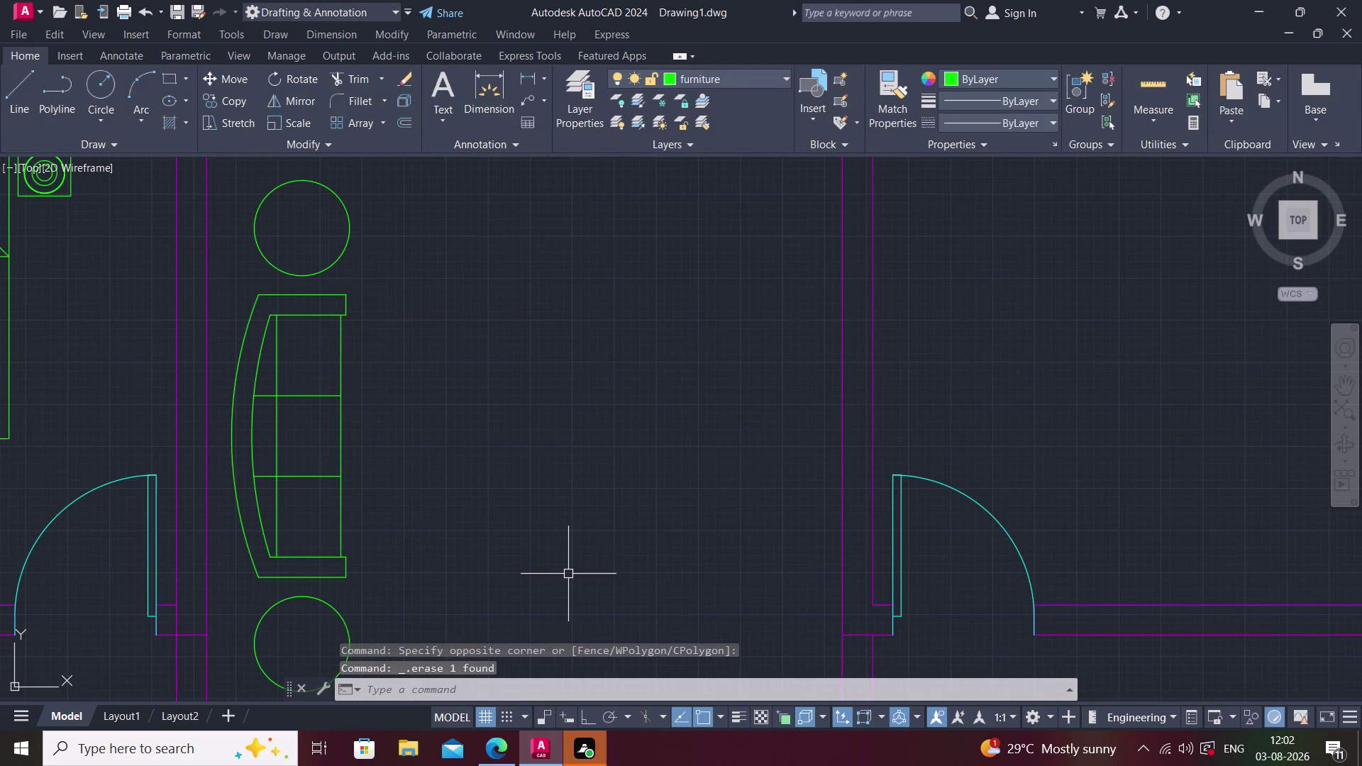
Draw a coffee table rectangle with RECTANG beside the sofa.
key(r)
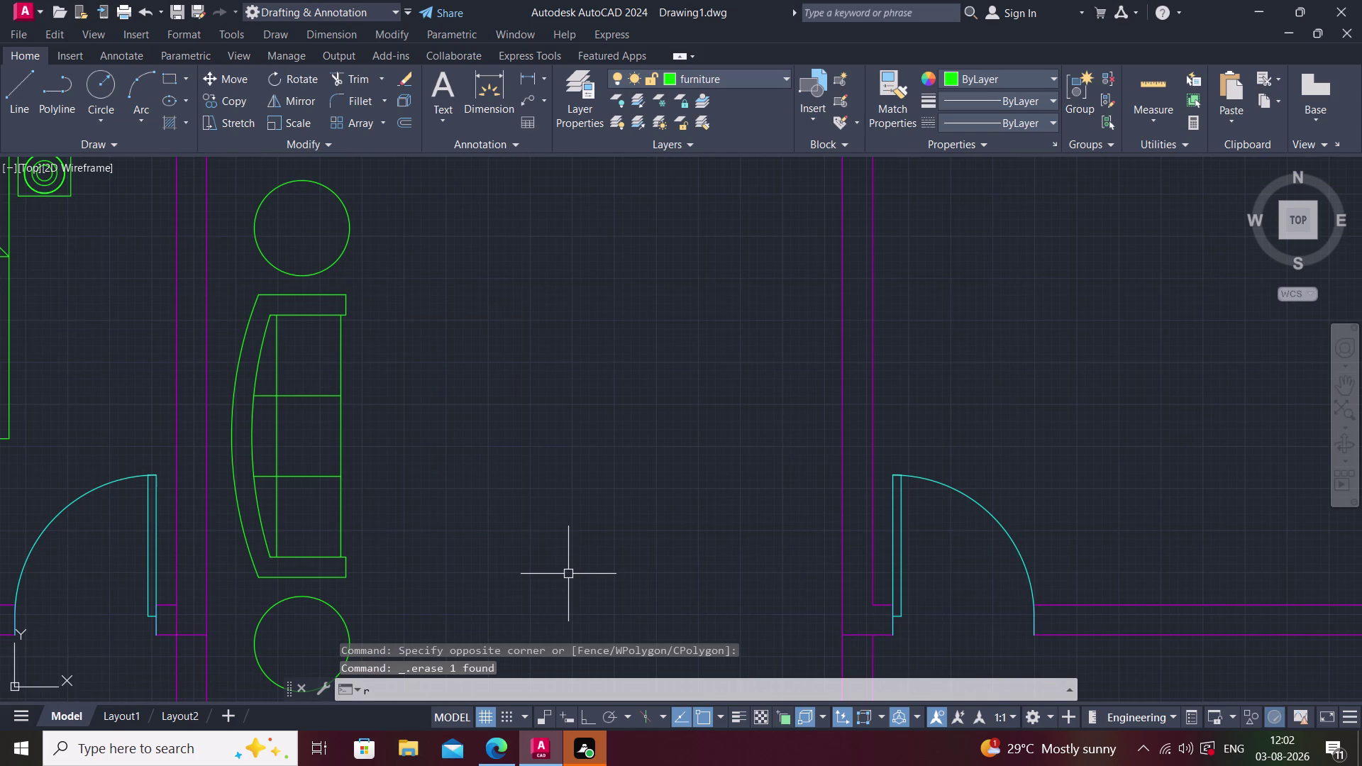
text(ec)
key(space)
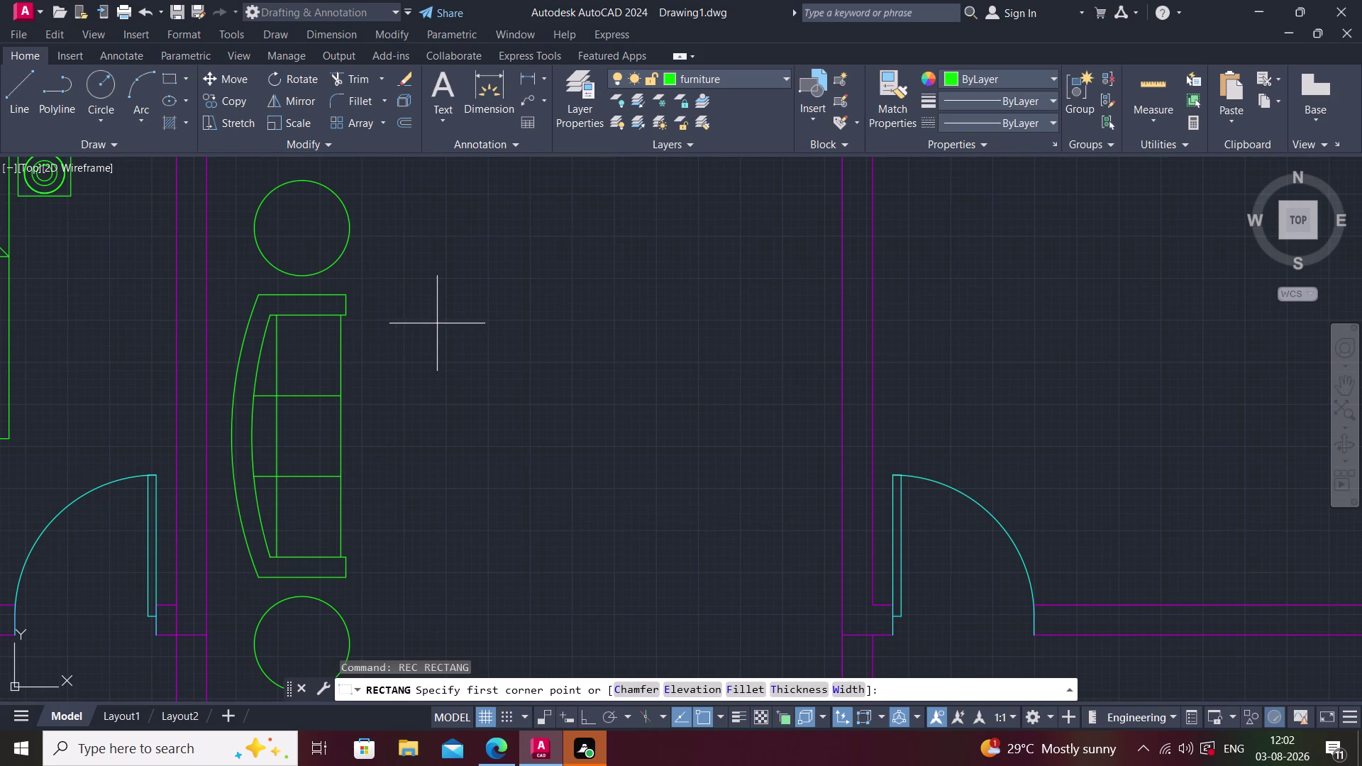
click(449, 339)
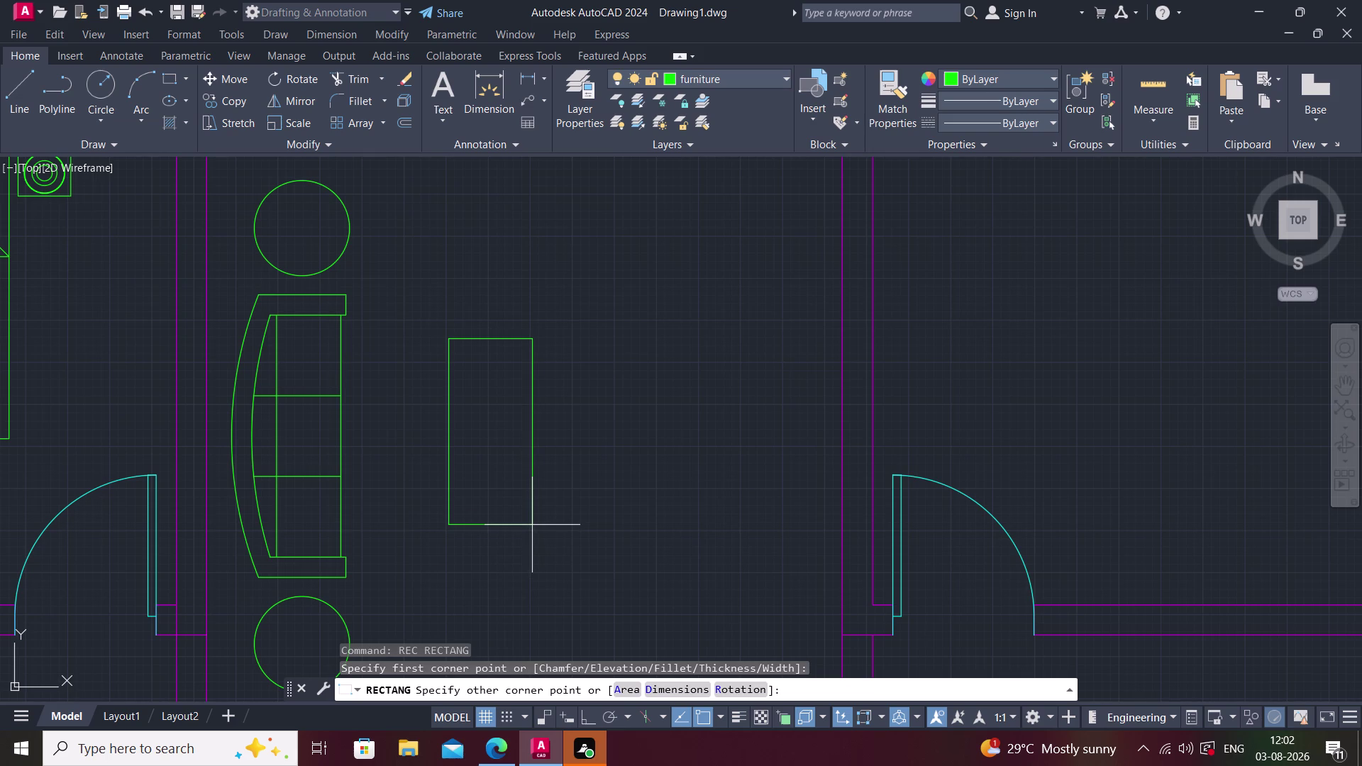
click(538, 525)
scroll(down, 3)
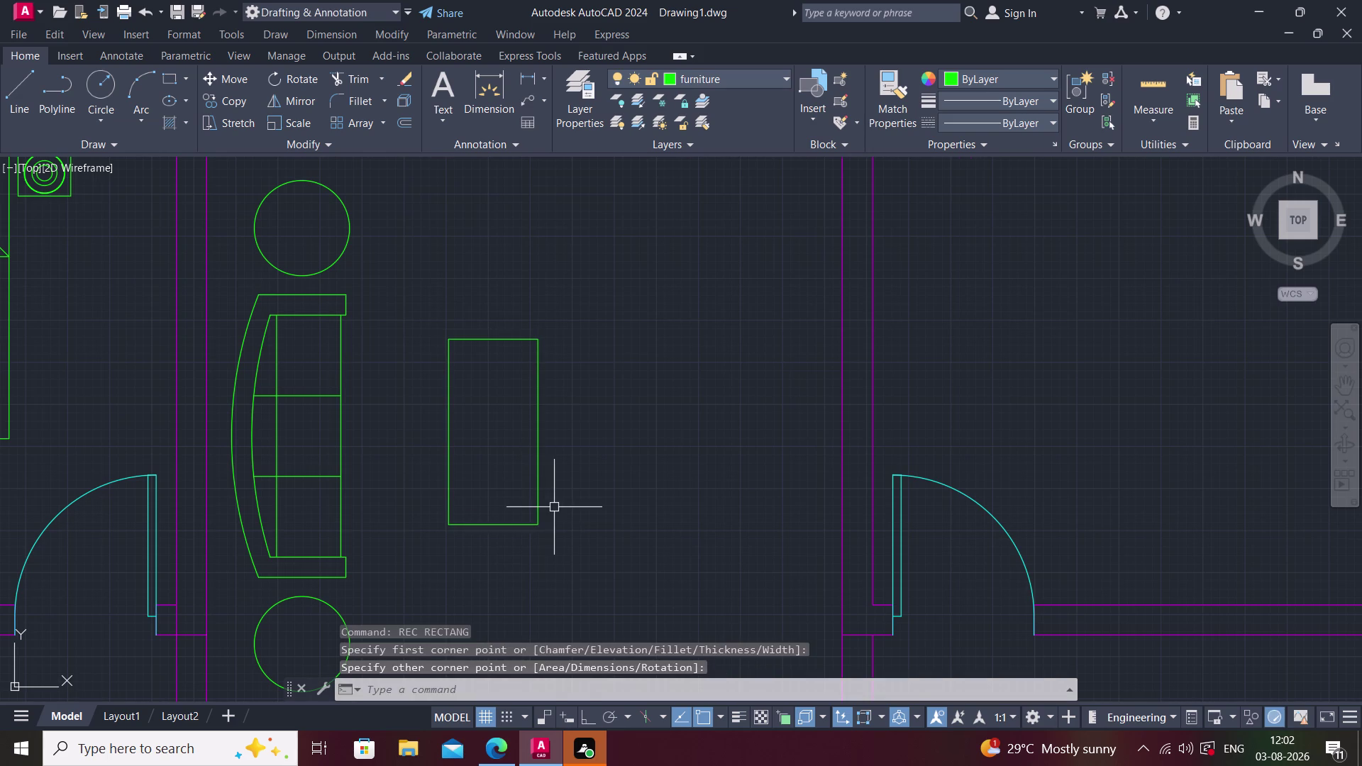
key(Escape)
middle_drag(612, 504, 579, 496)
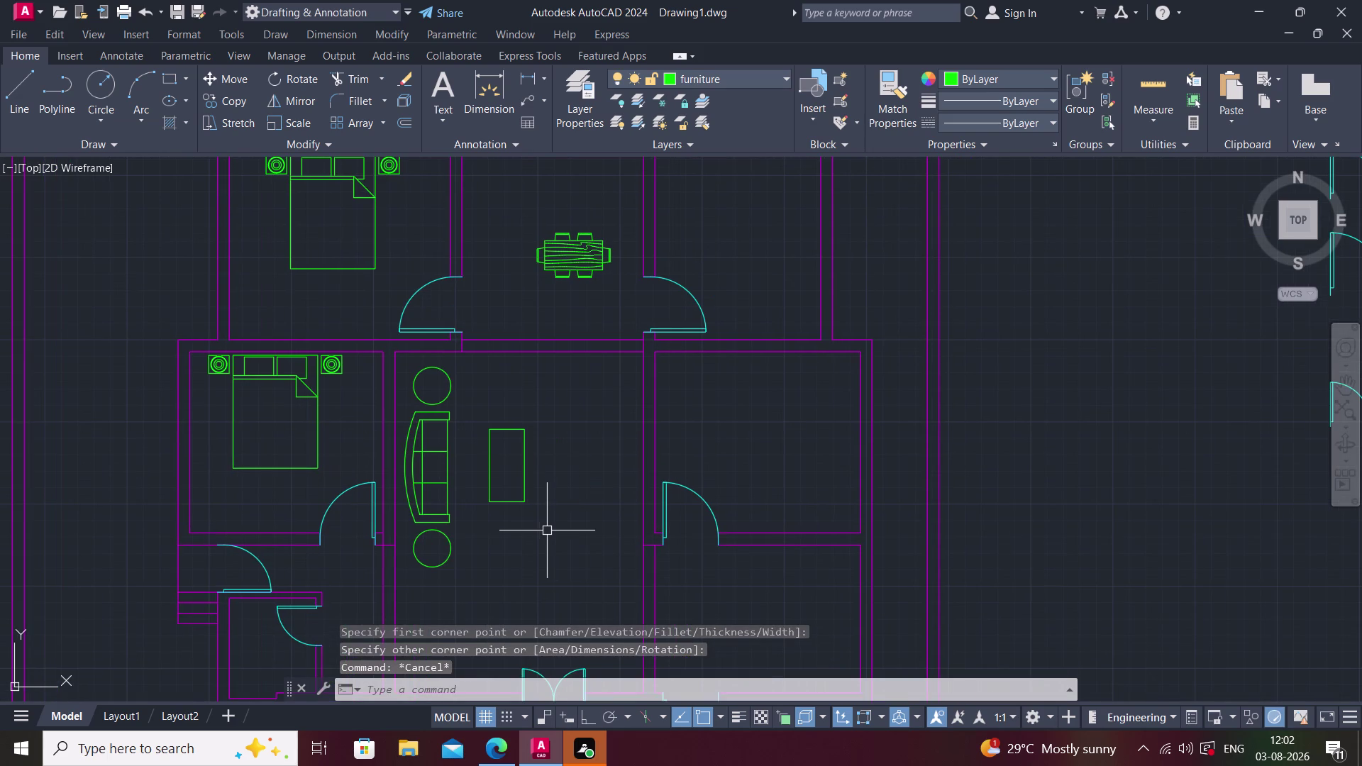
Offset the coffee table rectangle 2" inward for an inner border.
text(o)
key(space)
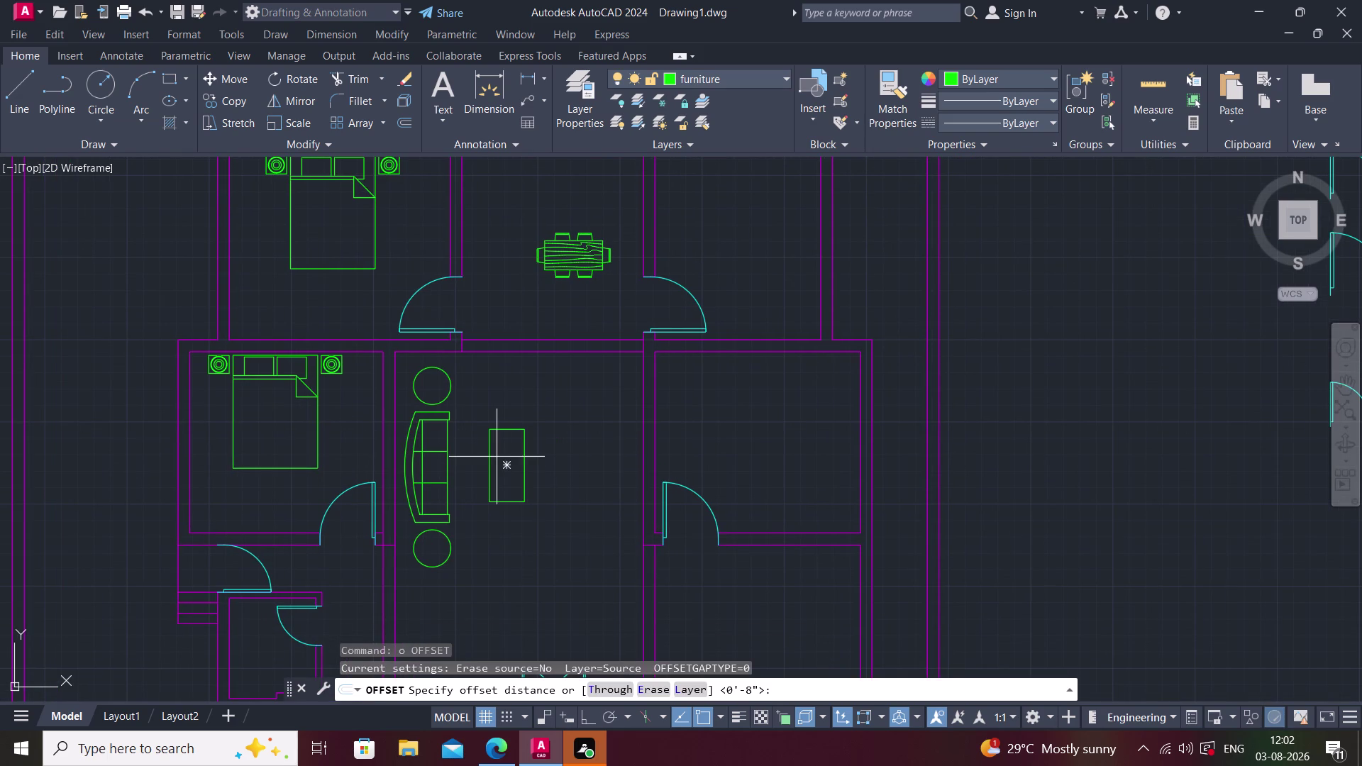
click(504, 465)
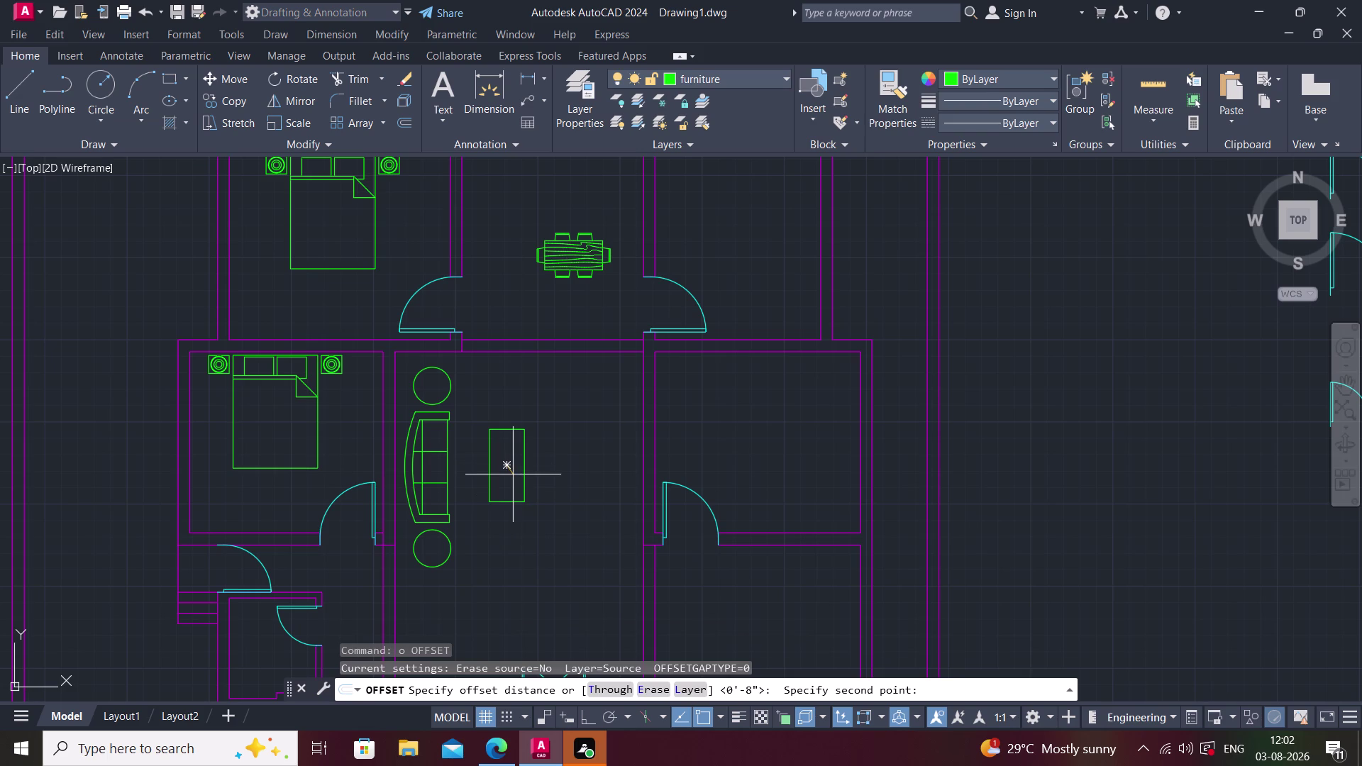
key(Escape)
text(o)
key(space)
scroll(up, 3)
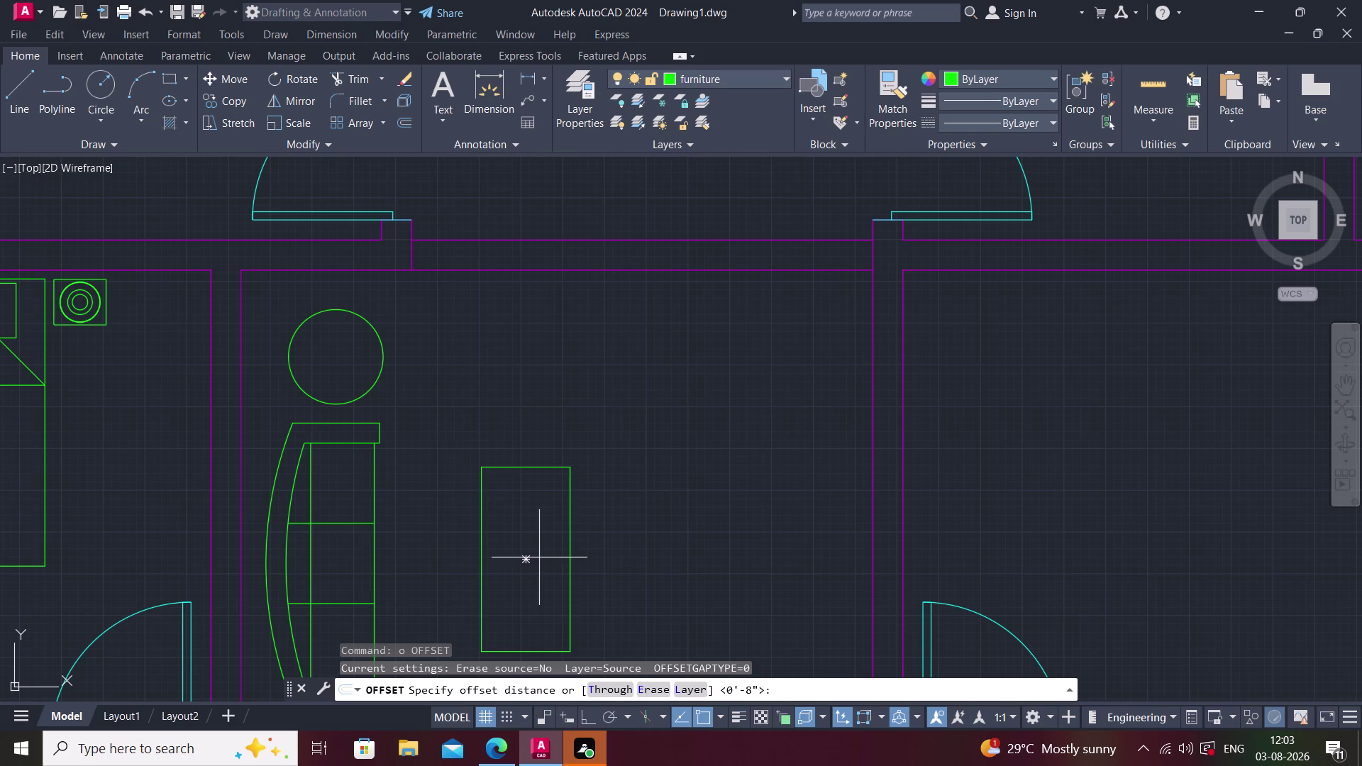
text(2")
key(Return)
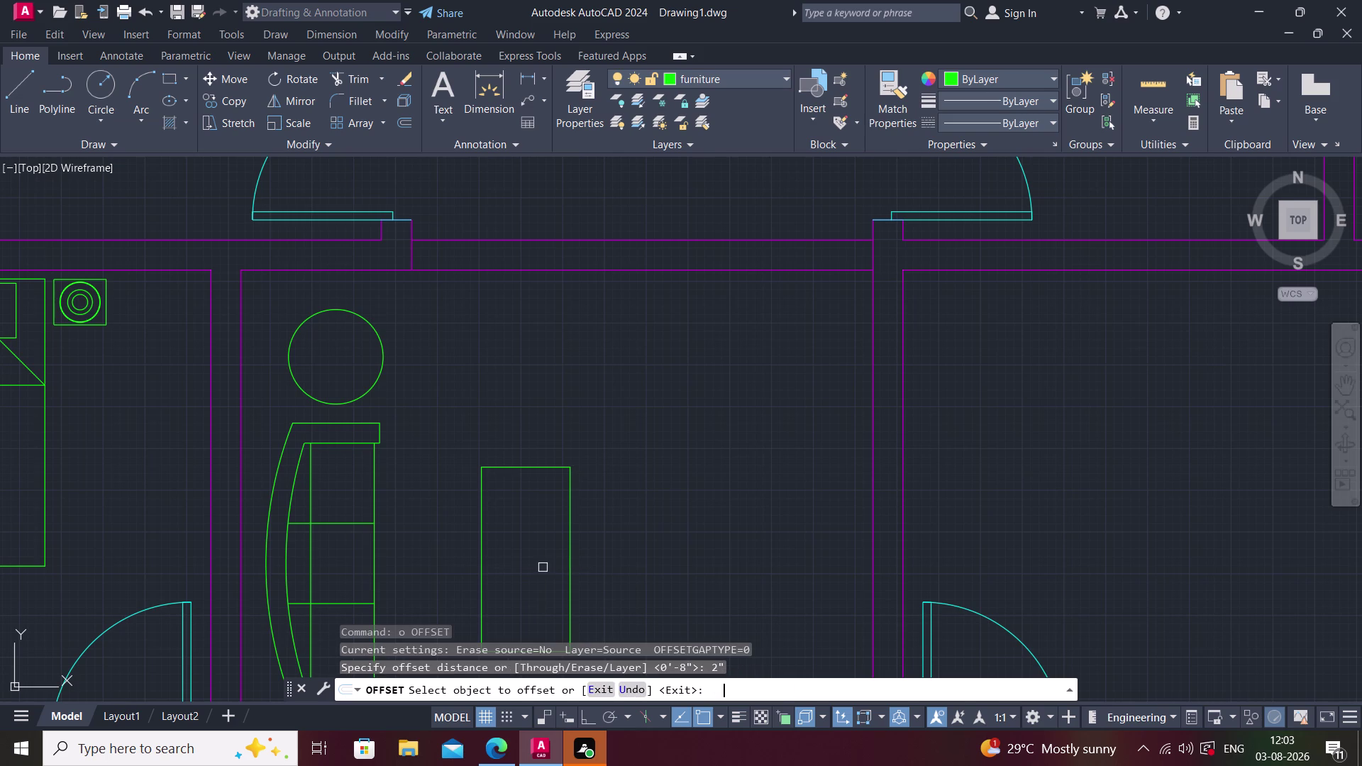
click(521, 466)
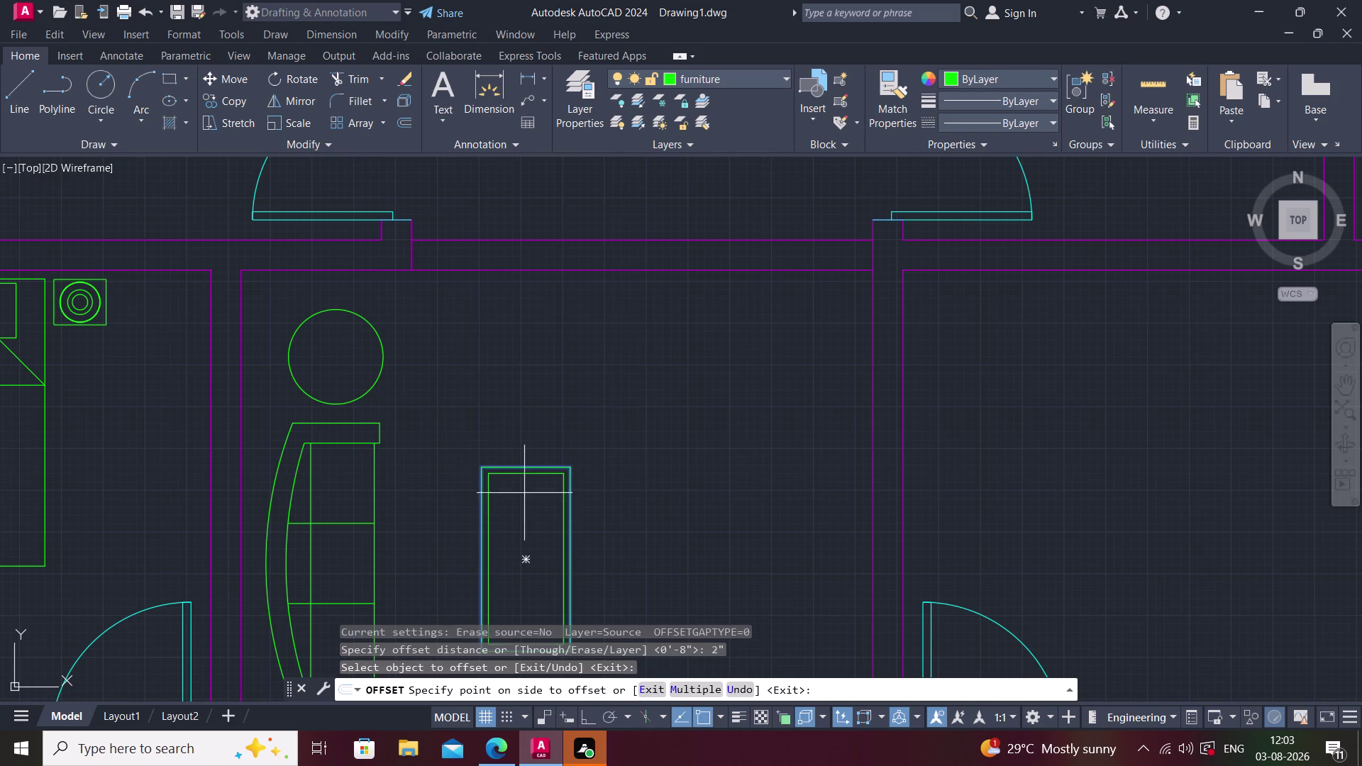
click(527, 524)
middle_drag(573, 506, 623, 406)
key(Escape)
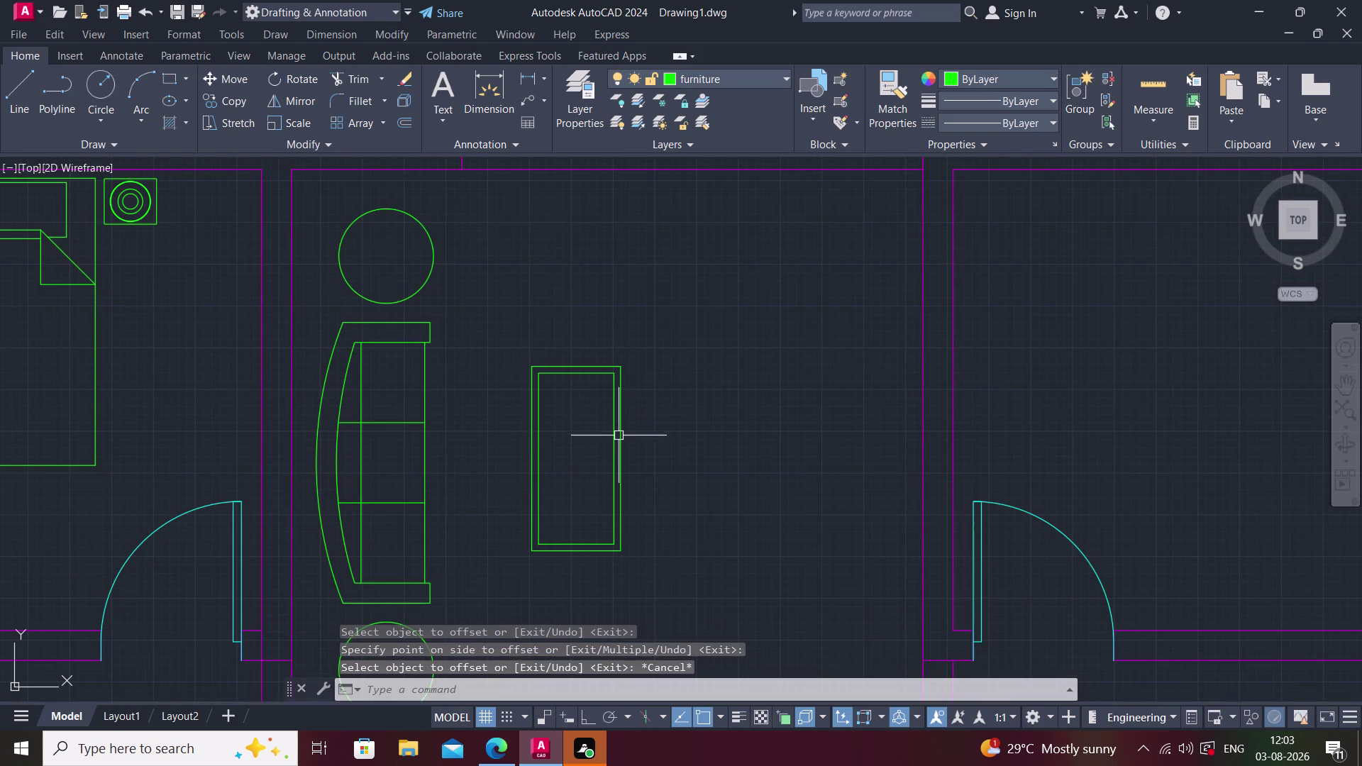
middle_drag(618, 436, 533, 456)
middle_drag(510, 495, 525, 458)
scroll(down, 3)
middle_drag(411, 510, 599, 429)
scroll(down, 3)
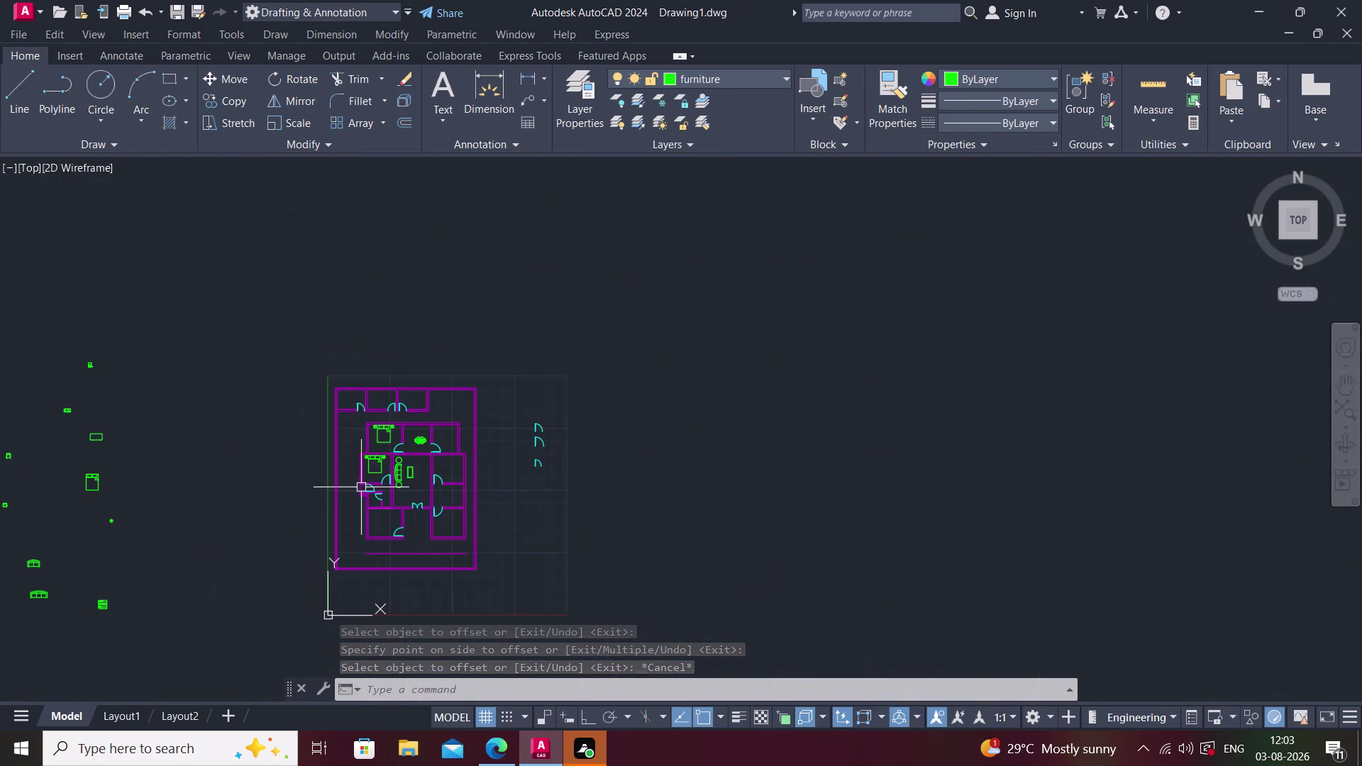
Select the loose armchair block outside the plan and start COPY from its base point.
middle_drag(118, 585, 365, 495)
scroll(up, 3)
scroll(up, 3)
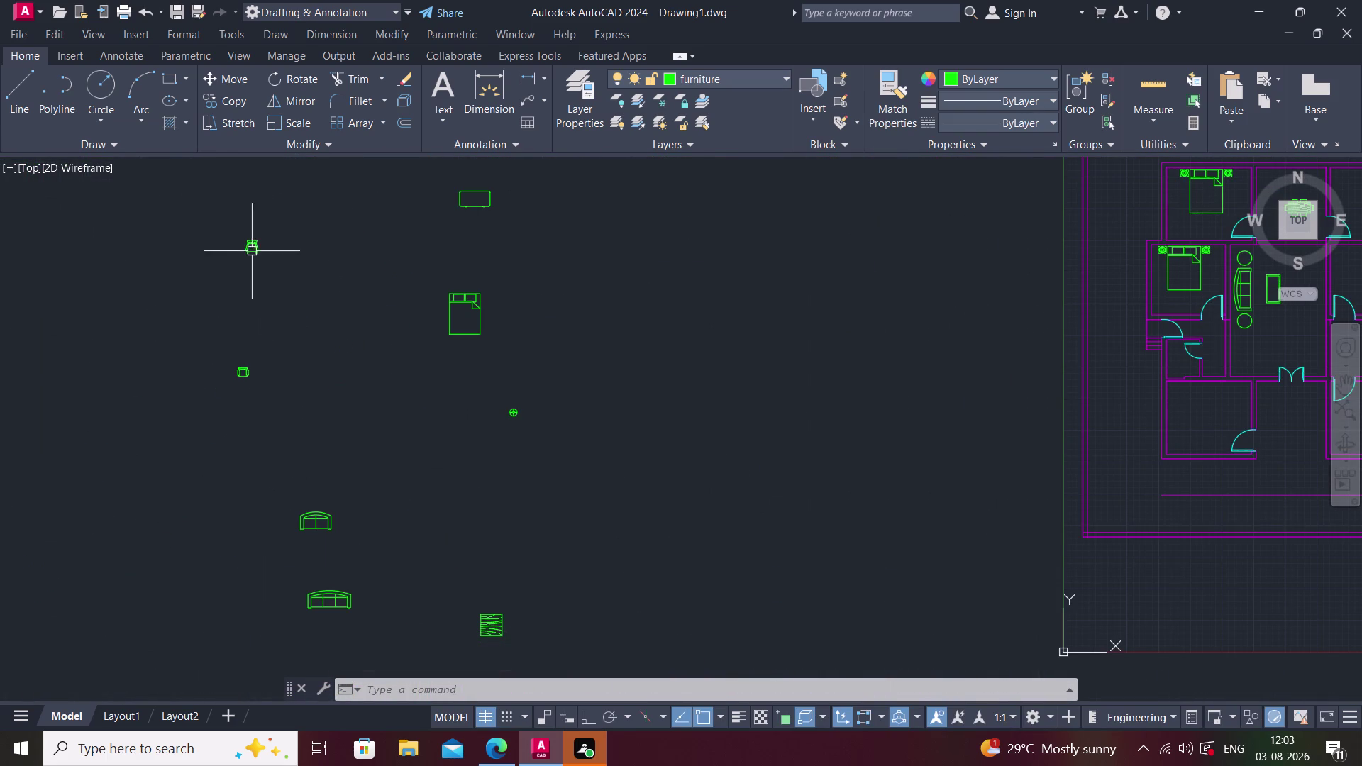
click(252, 241)
text(co)
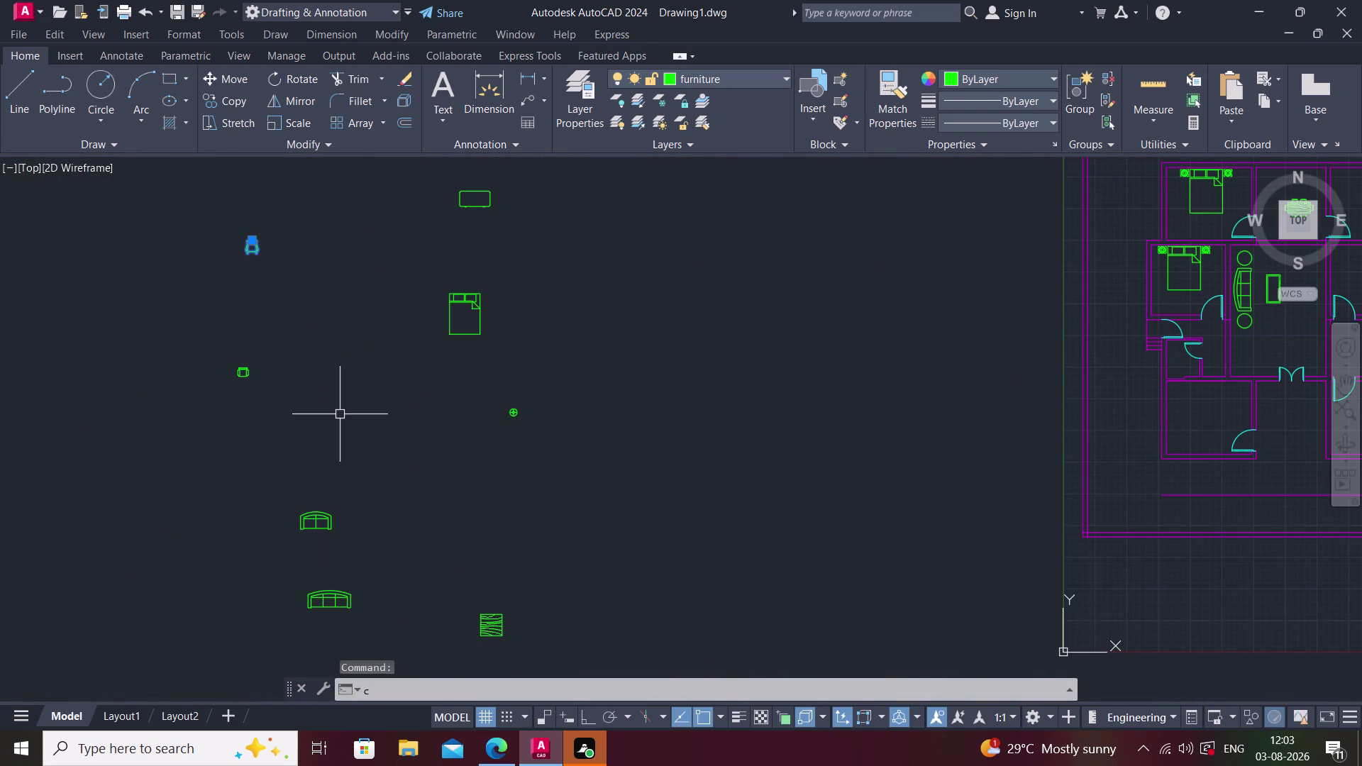
key(space)
scroll(up, 3)
middle_drag(239, 255, 263, 391)
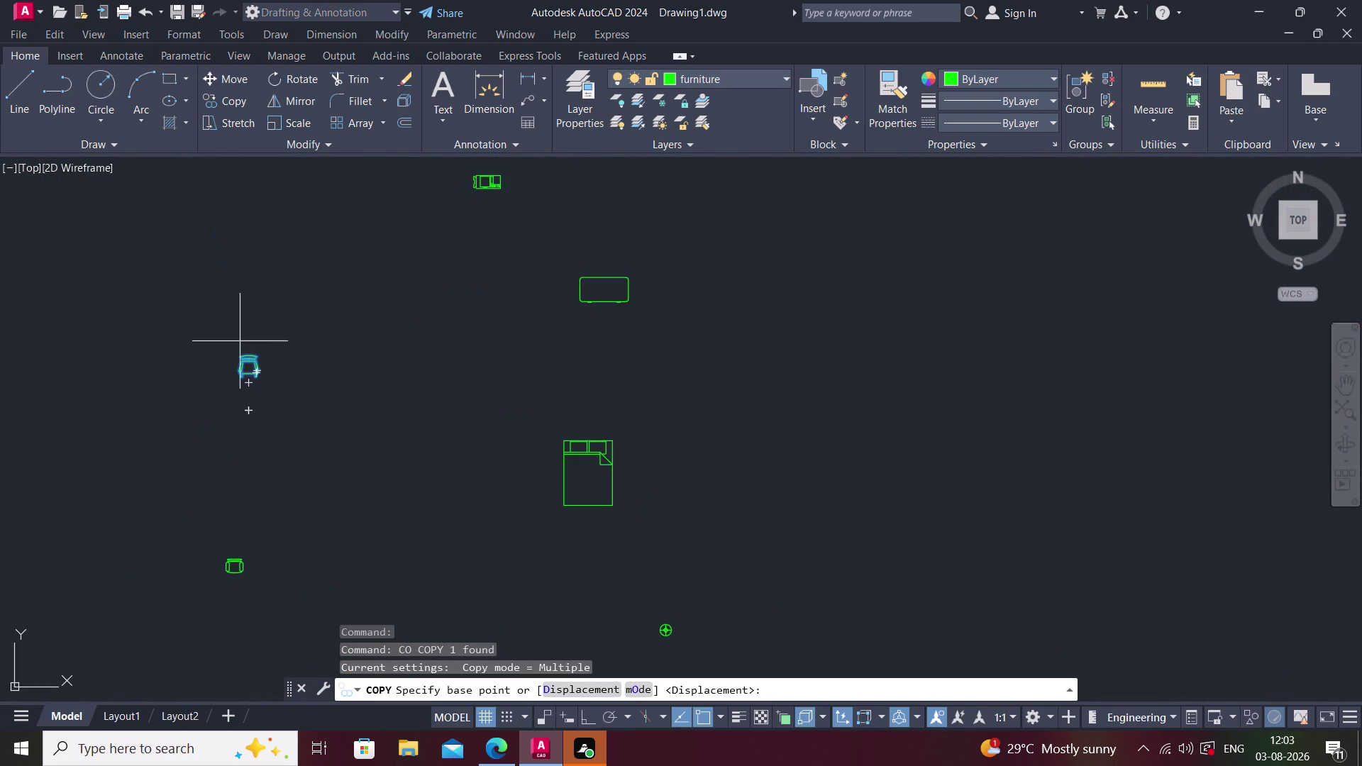
scroll(up, 3)
click(266, 414)
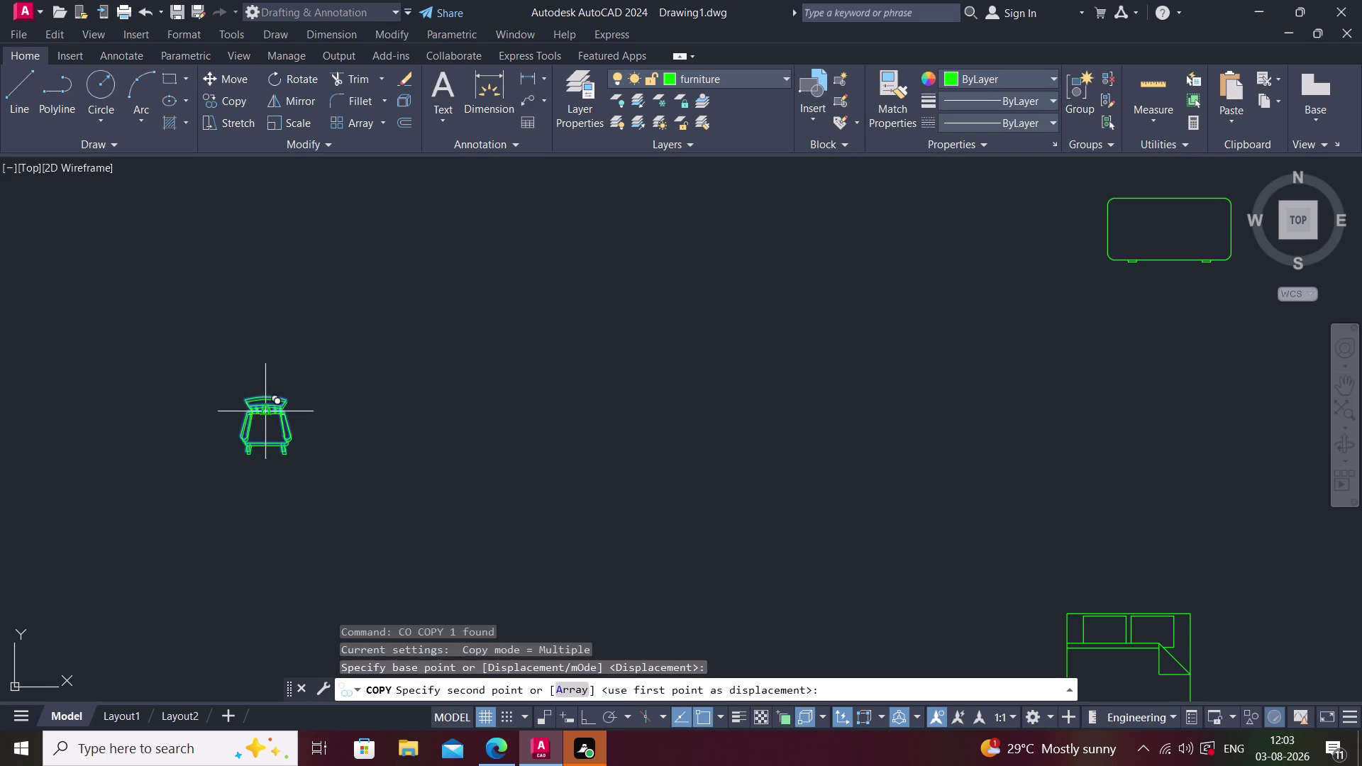
Place two armchair copies side by side above the coffee table.
scroll(down, 3)
middle_drag(595, 438, 312, 441)
middle_drag(975, 456, 793, 483)
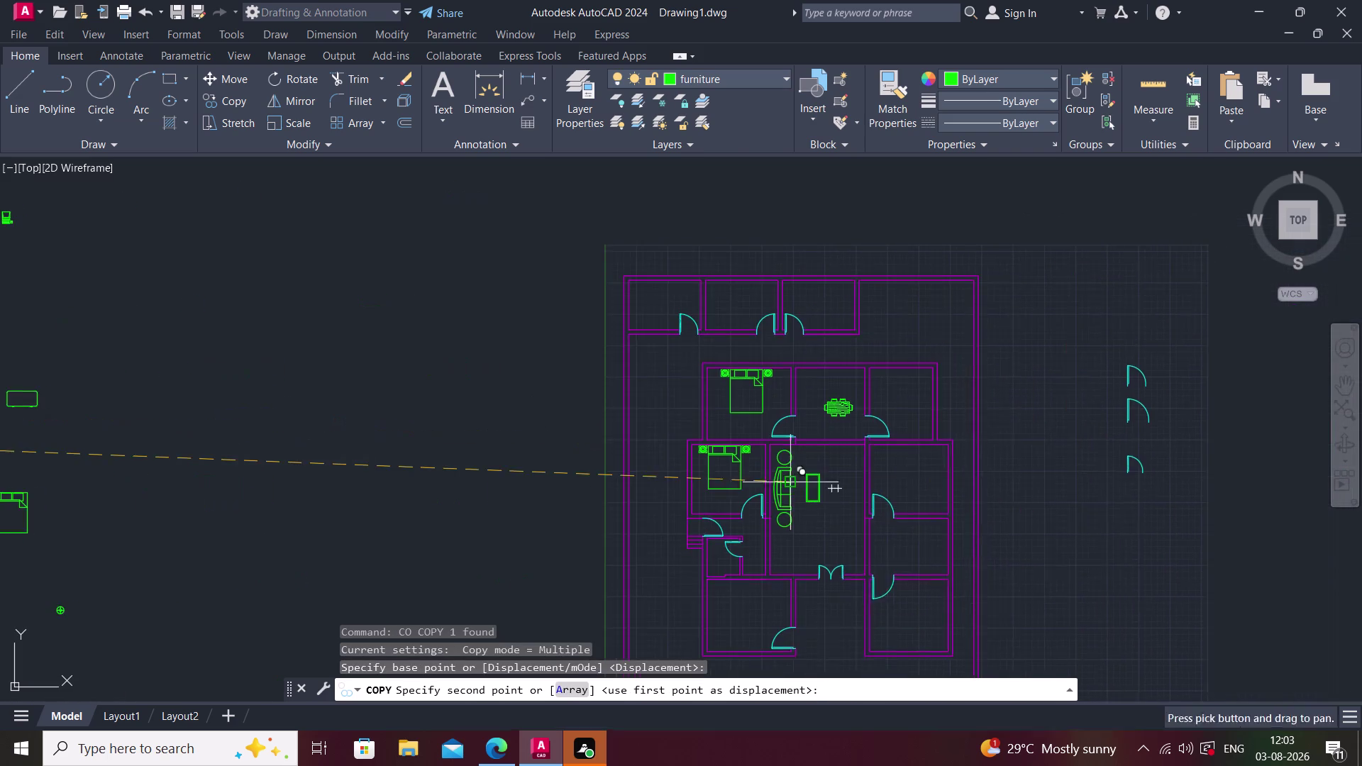
scroll(up, 3)
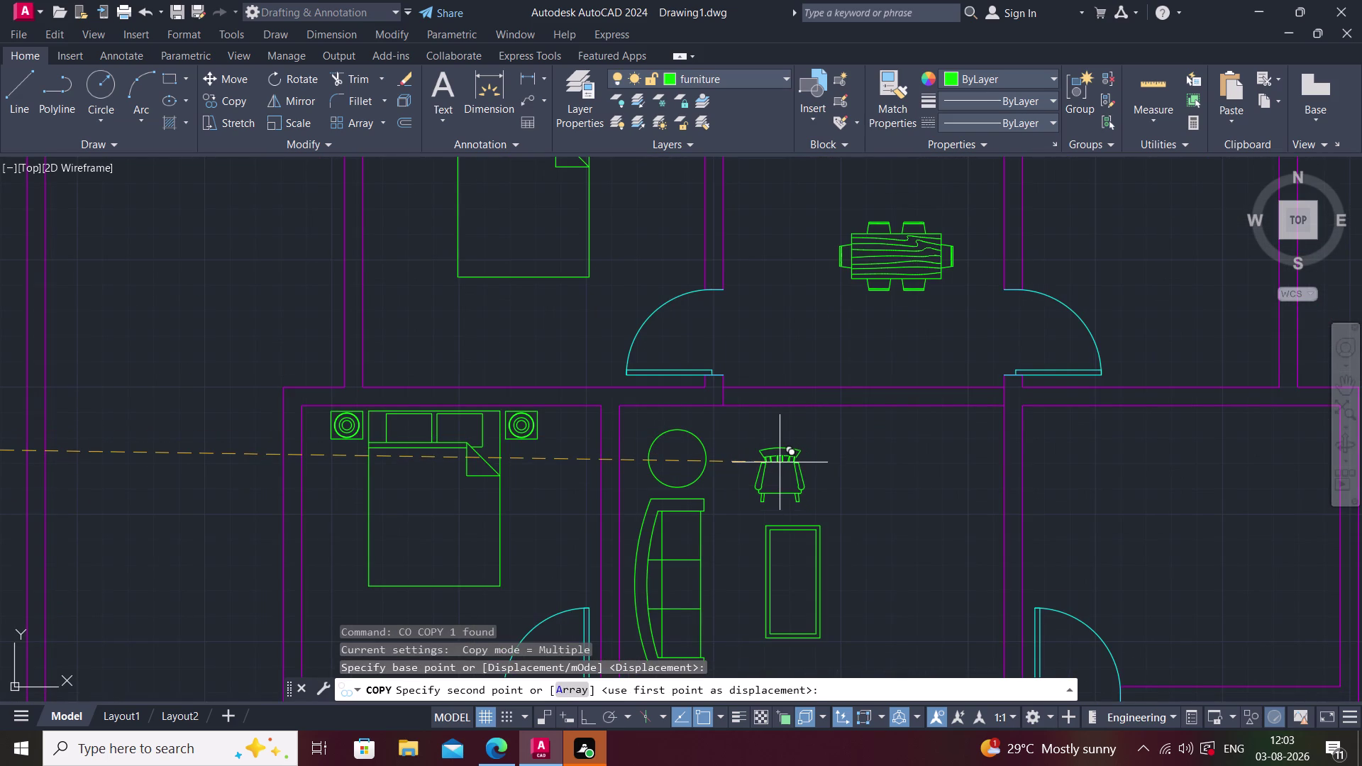
click(779, 463)
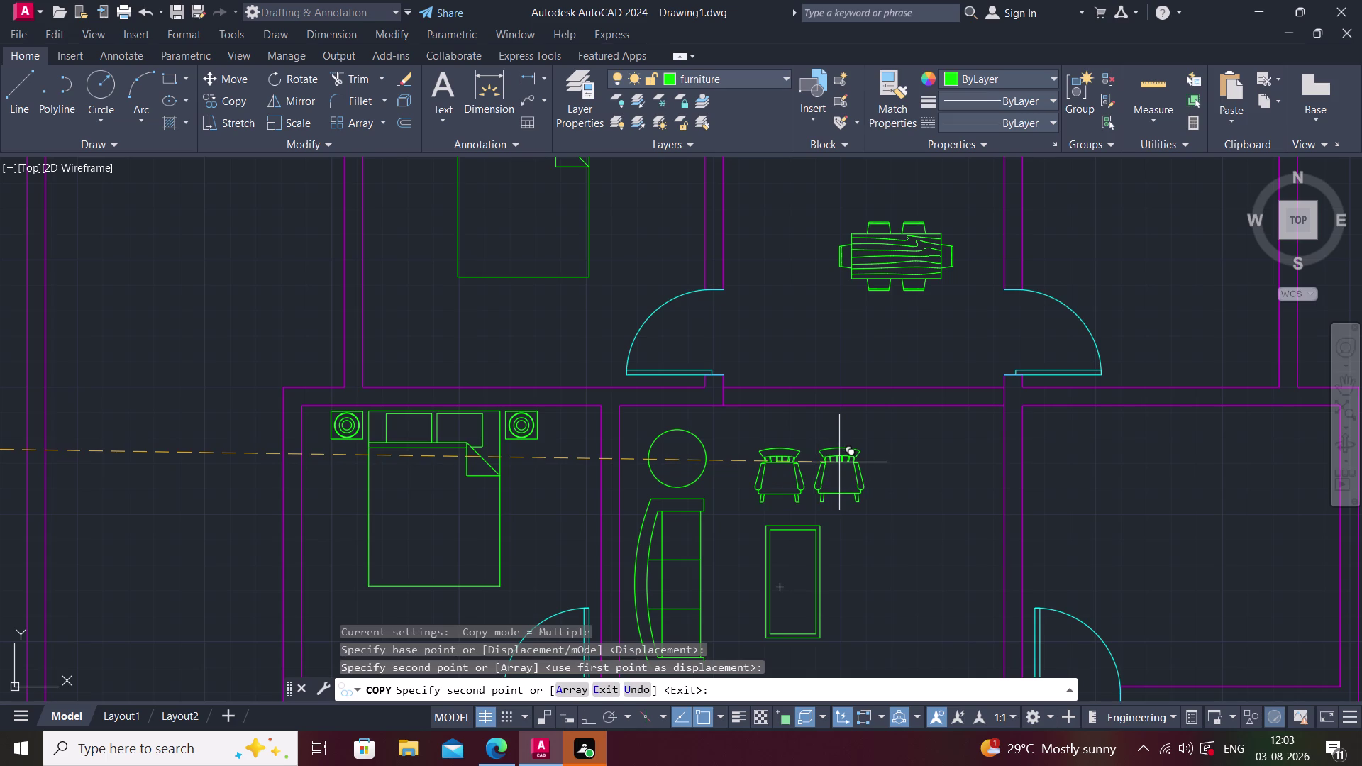
click(837, 462)
middle_drag(833, 461, 757, 383)
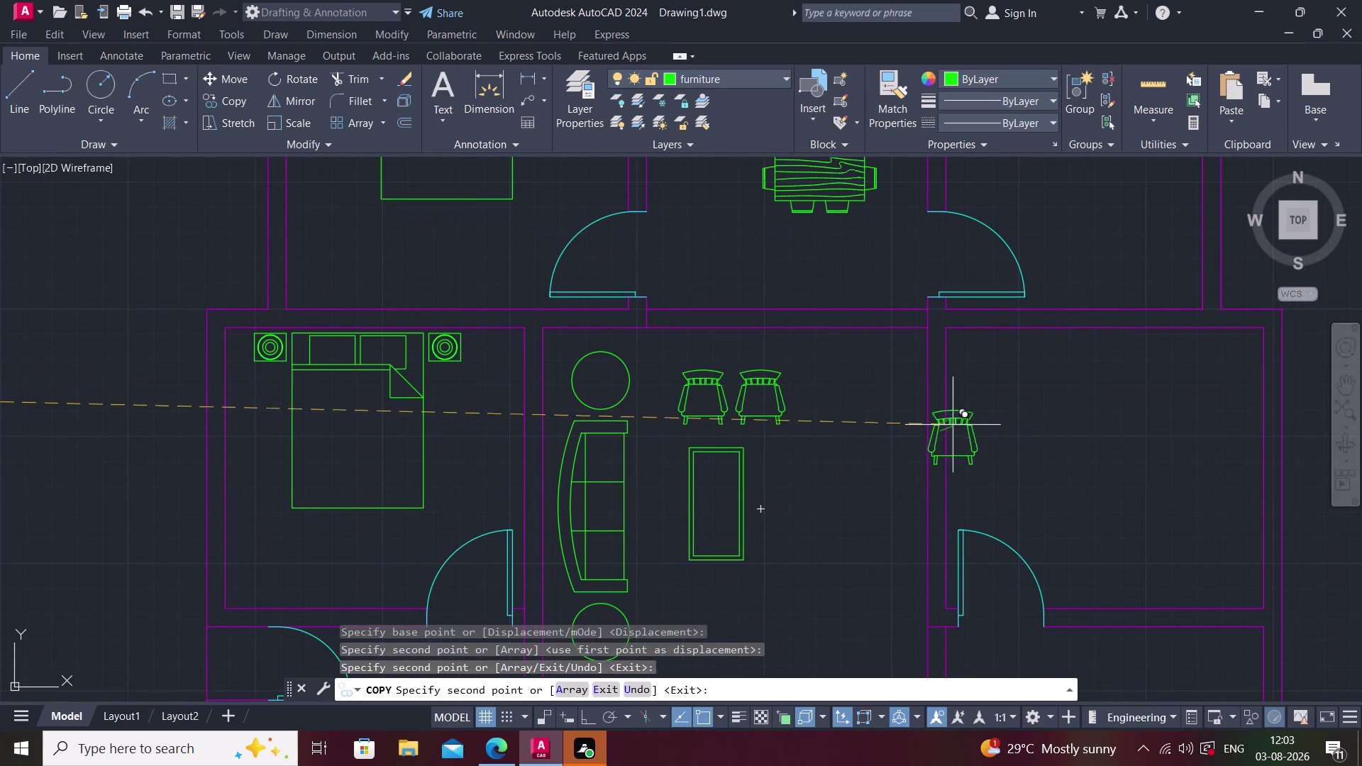
key(Escape)
click(709, 377)
Mirror both armchairs across a horizontal line through the table centre, keeping the originals.
click(776, 381)
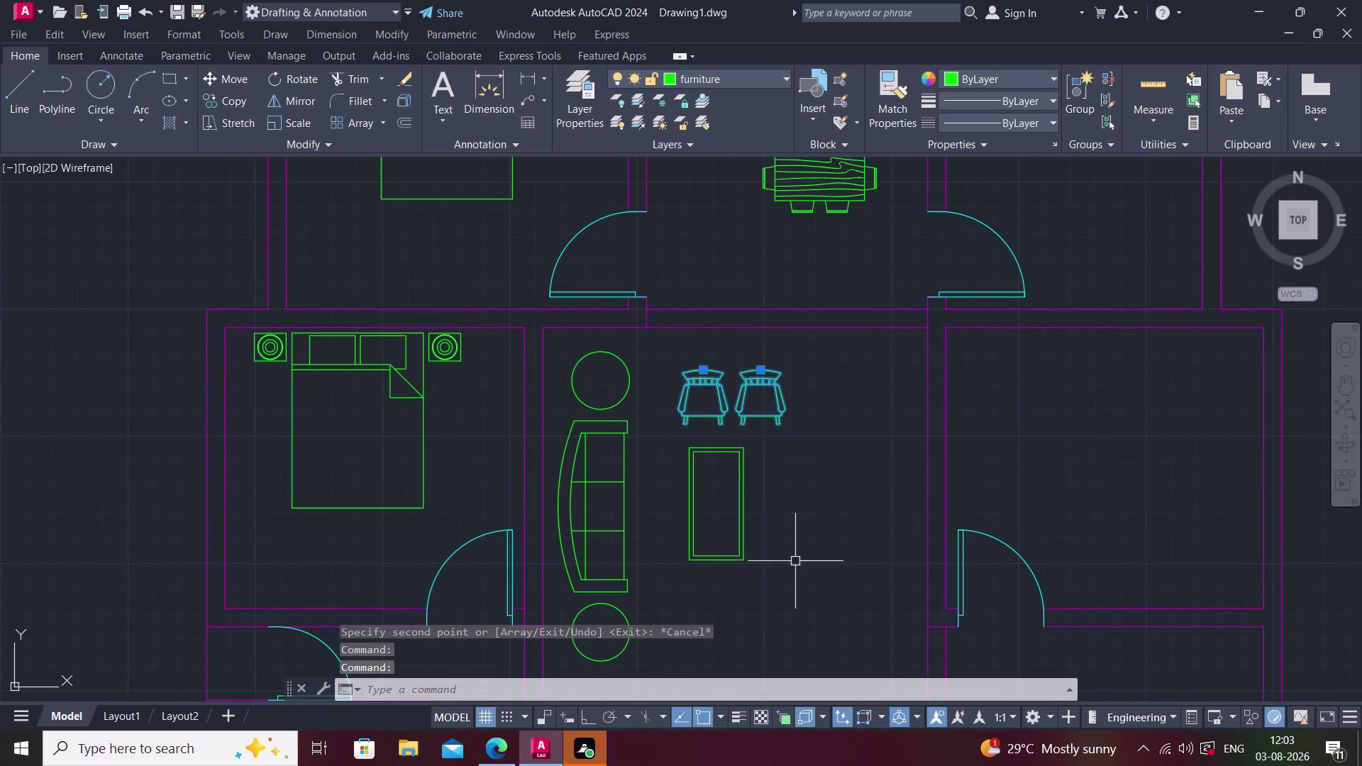
text(mi)
key(space)
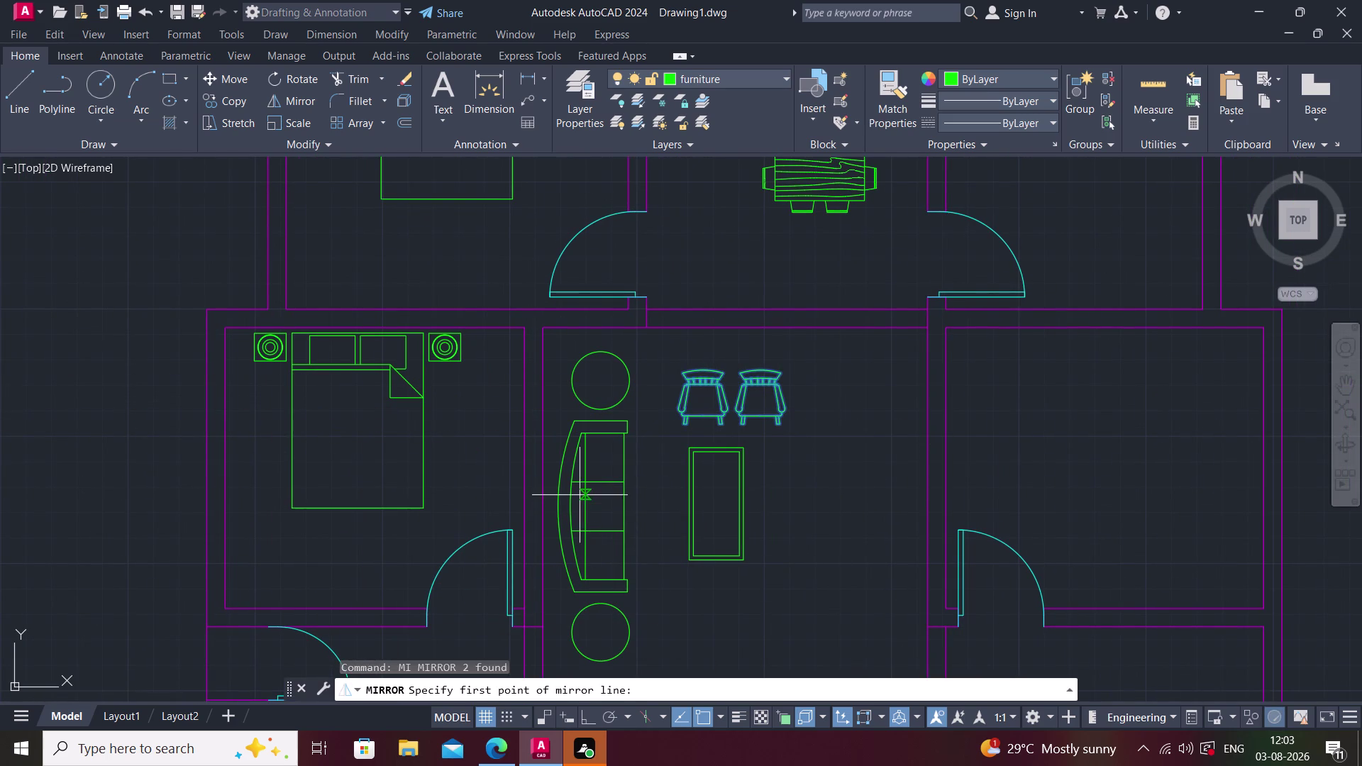
click(583, 510)
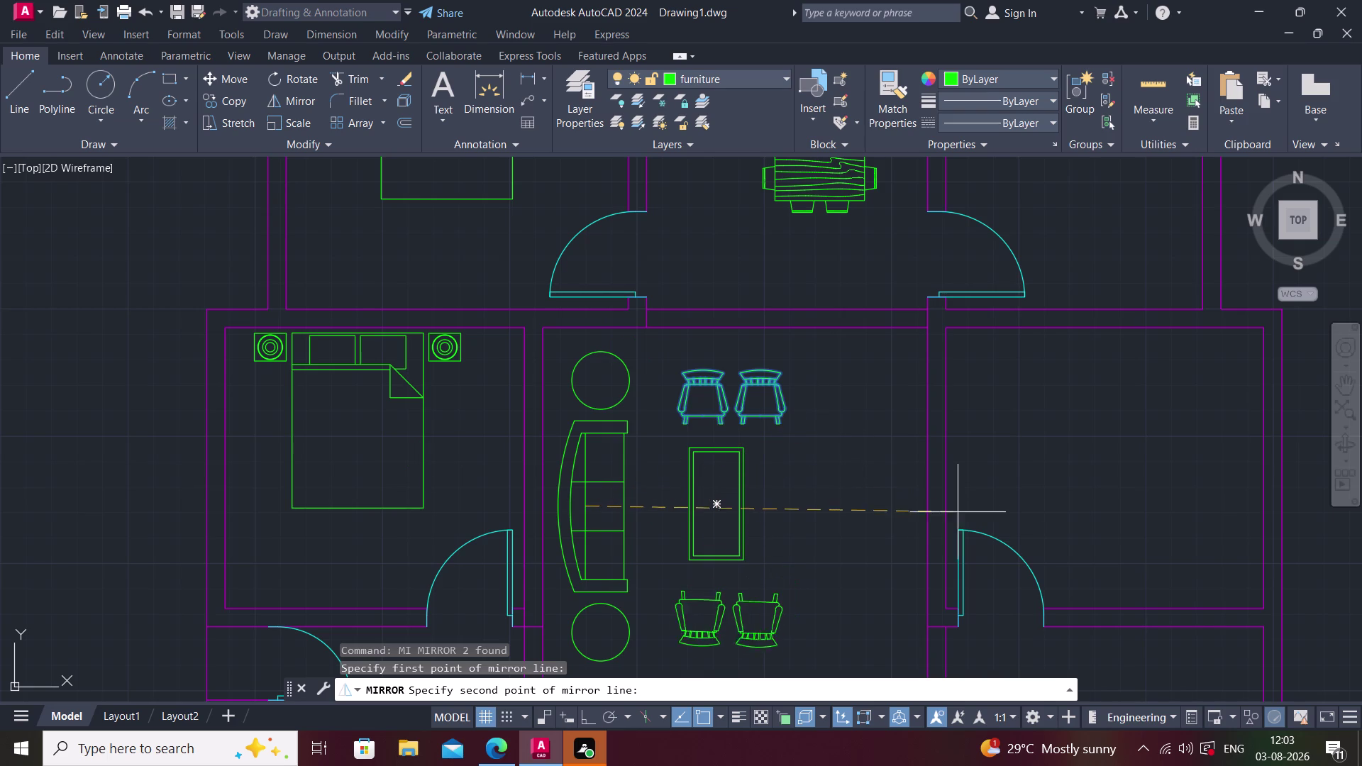
key(F8)
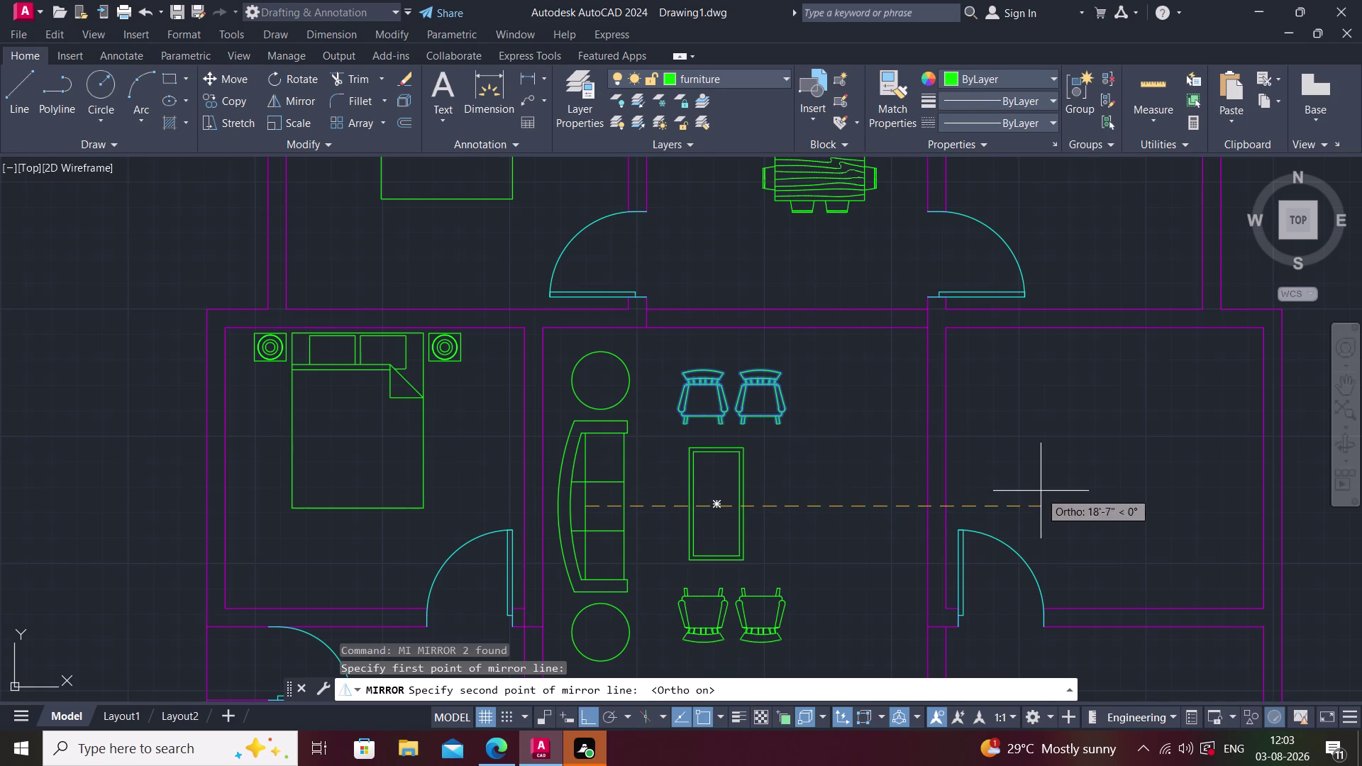
click(1040, 491)
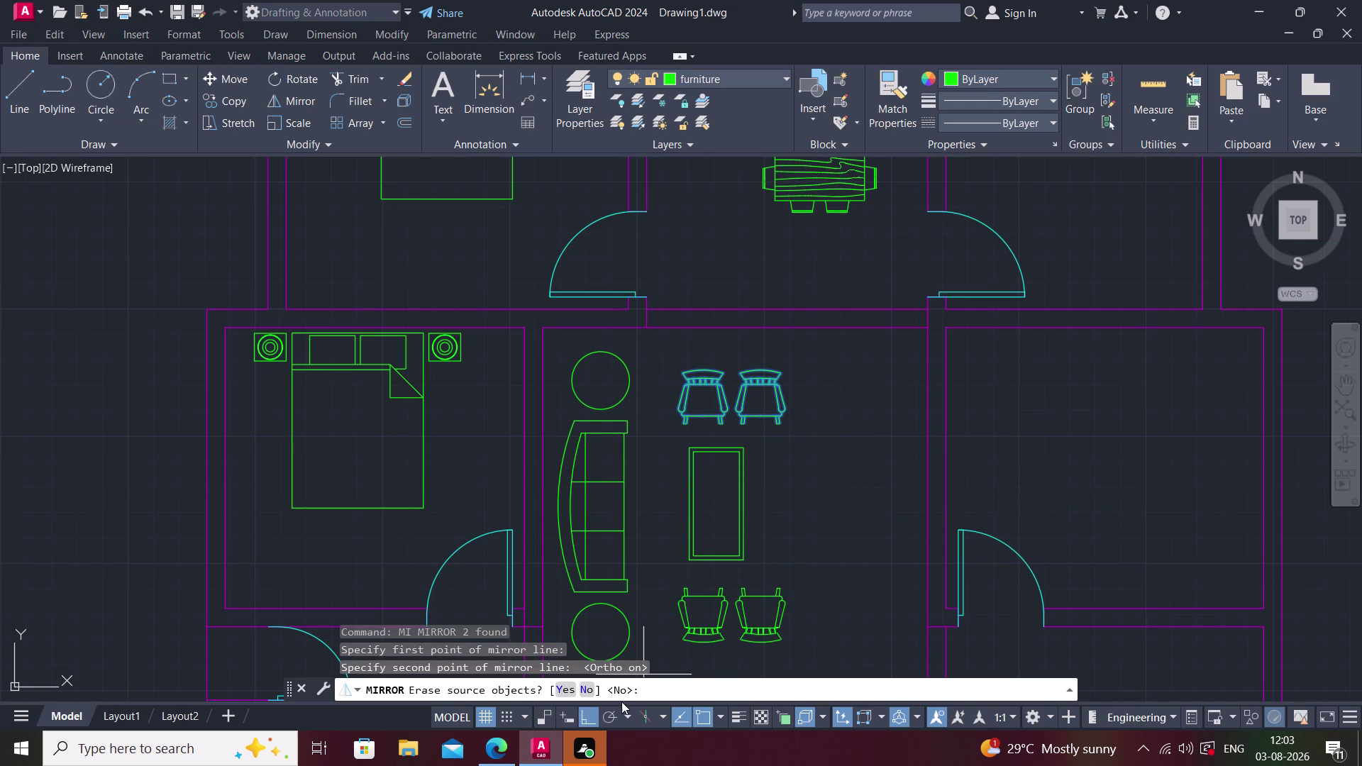
click(592, 691)
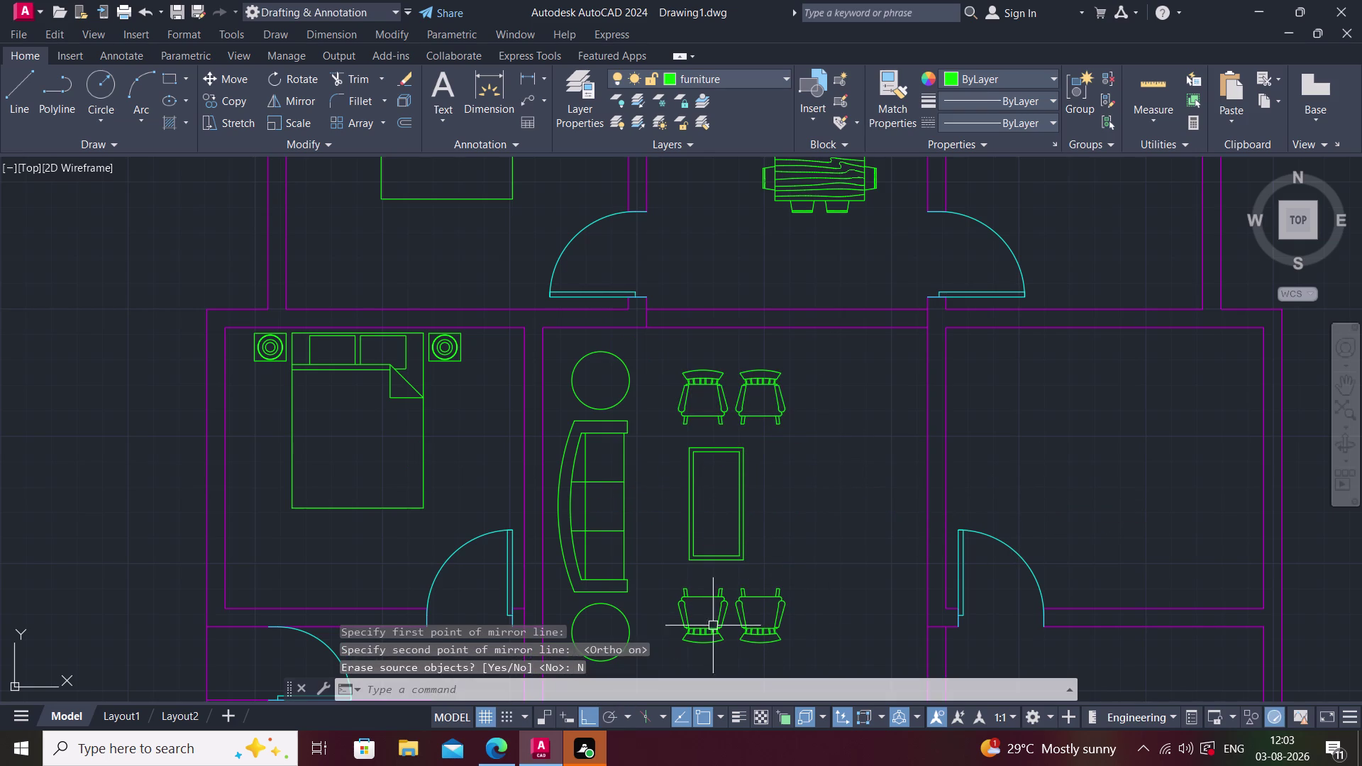
key(Escape)
middle_drag(805, 584, 740, 589)
scroll(down, 3)
Zoom out to the whole floor plan and start the INSERT command.
middle_drag(742, 603, 661, 503)
scroll(down, 3)
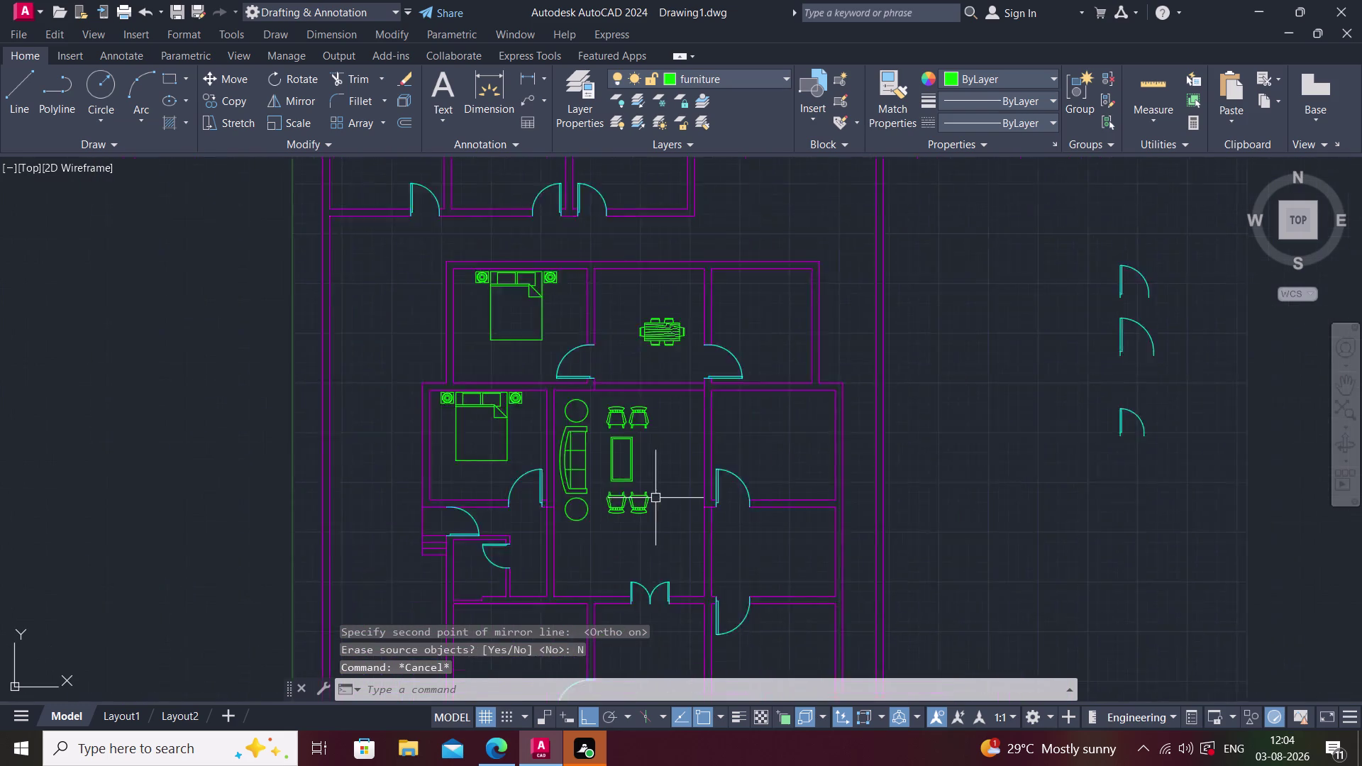
scroll(down, 3)
middle_drag(686, 568, 653, 517)
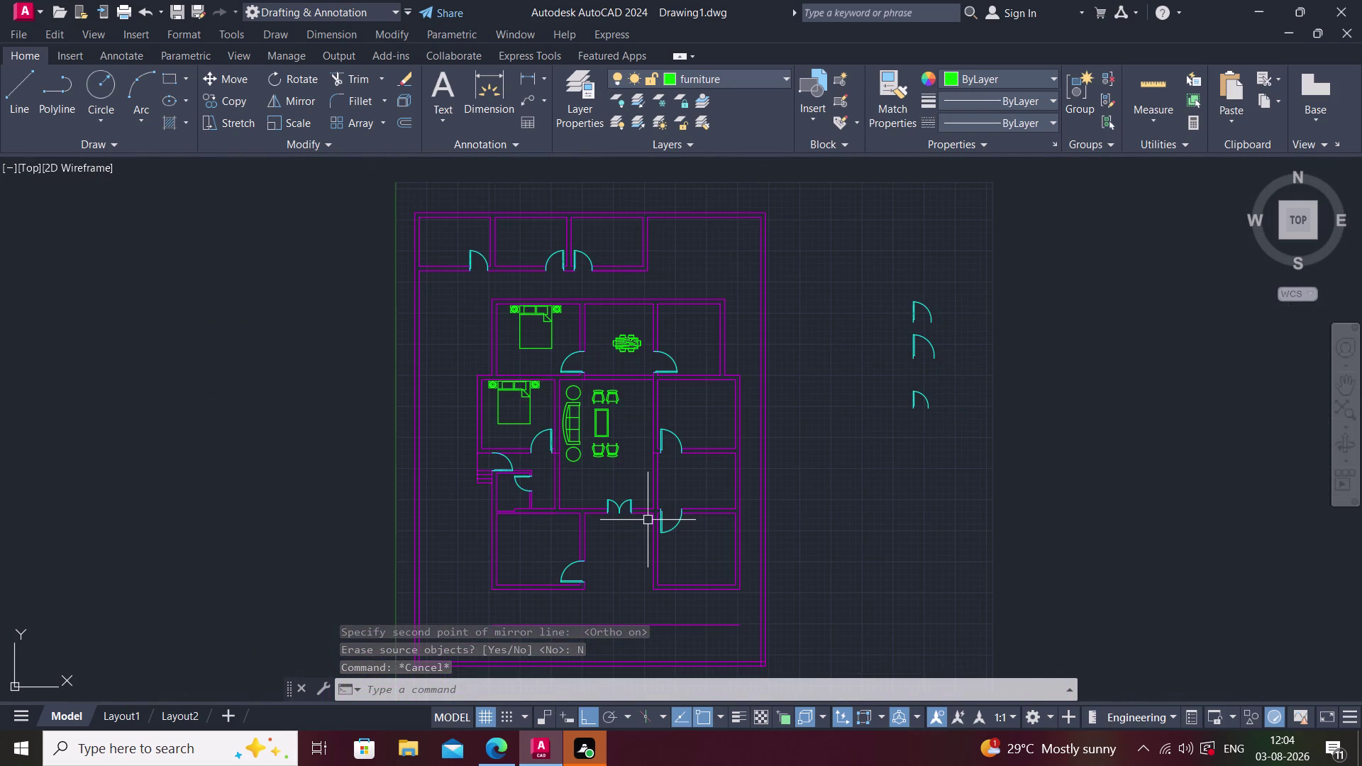
middle_drag(590, 521, 650, 505)
text(i)
key(space)
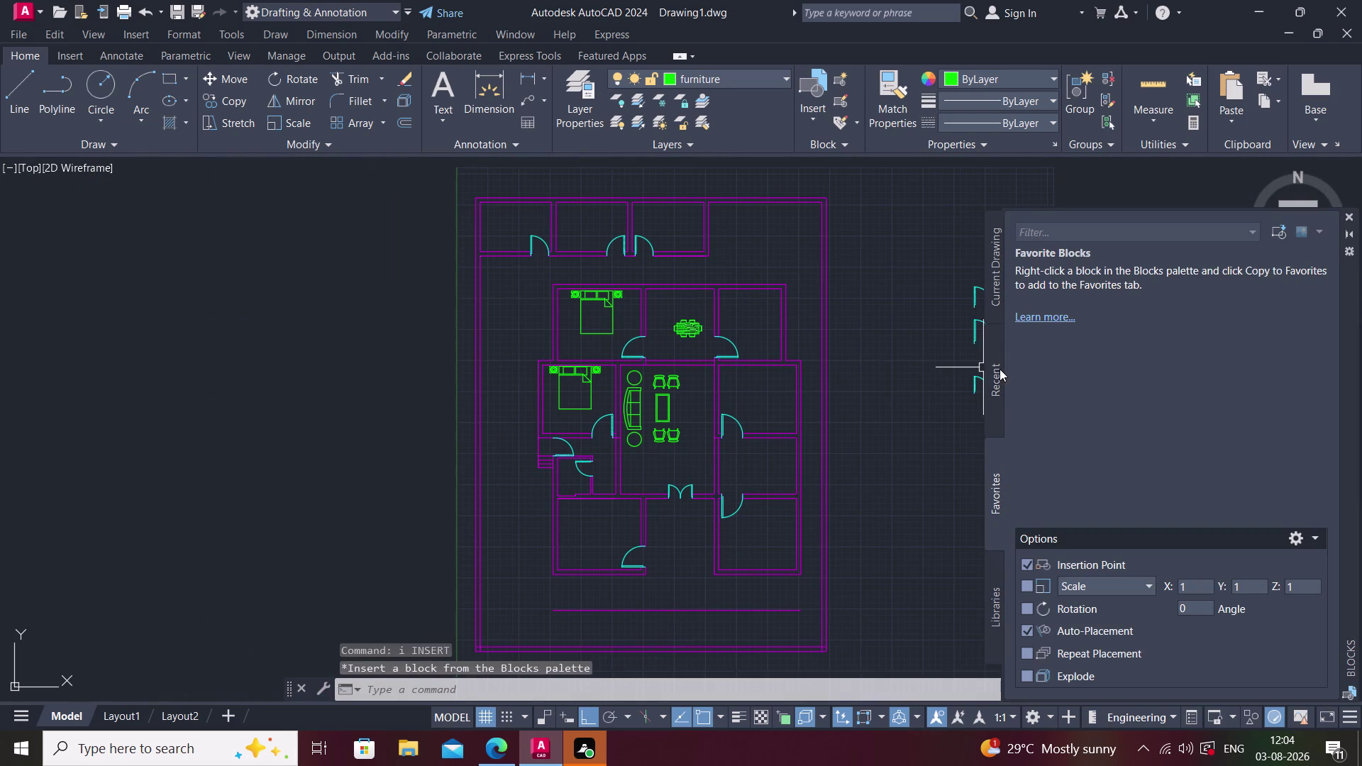
Browse recent blocks, close the Blocks palette, and bring up DesignCenter.
click(1000, 368)
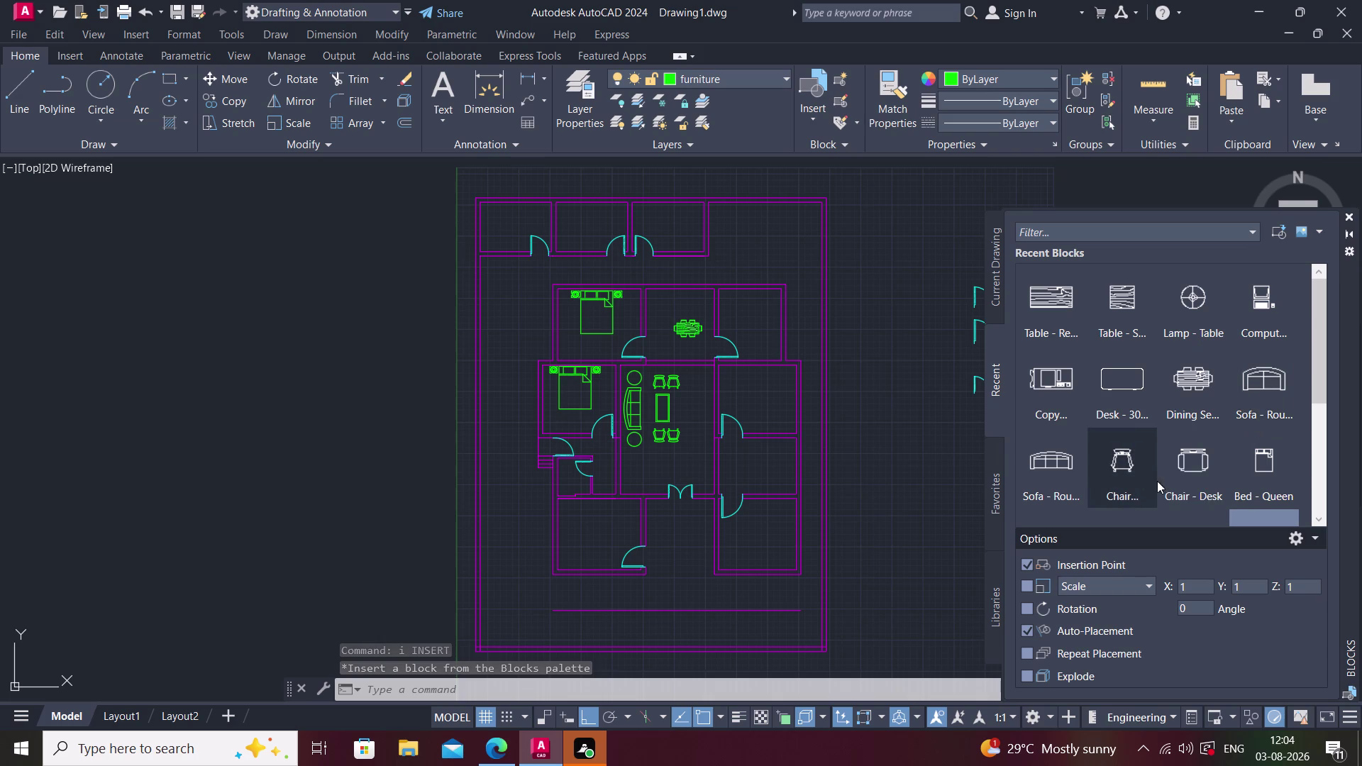
scroll(down, 3)
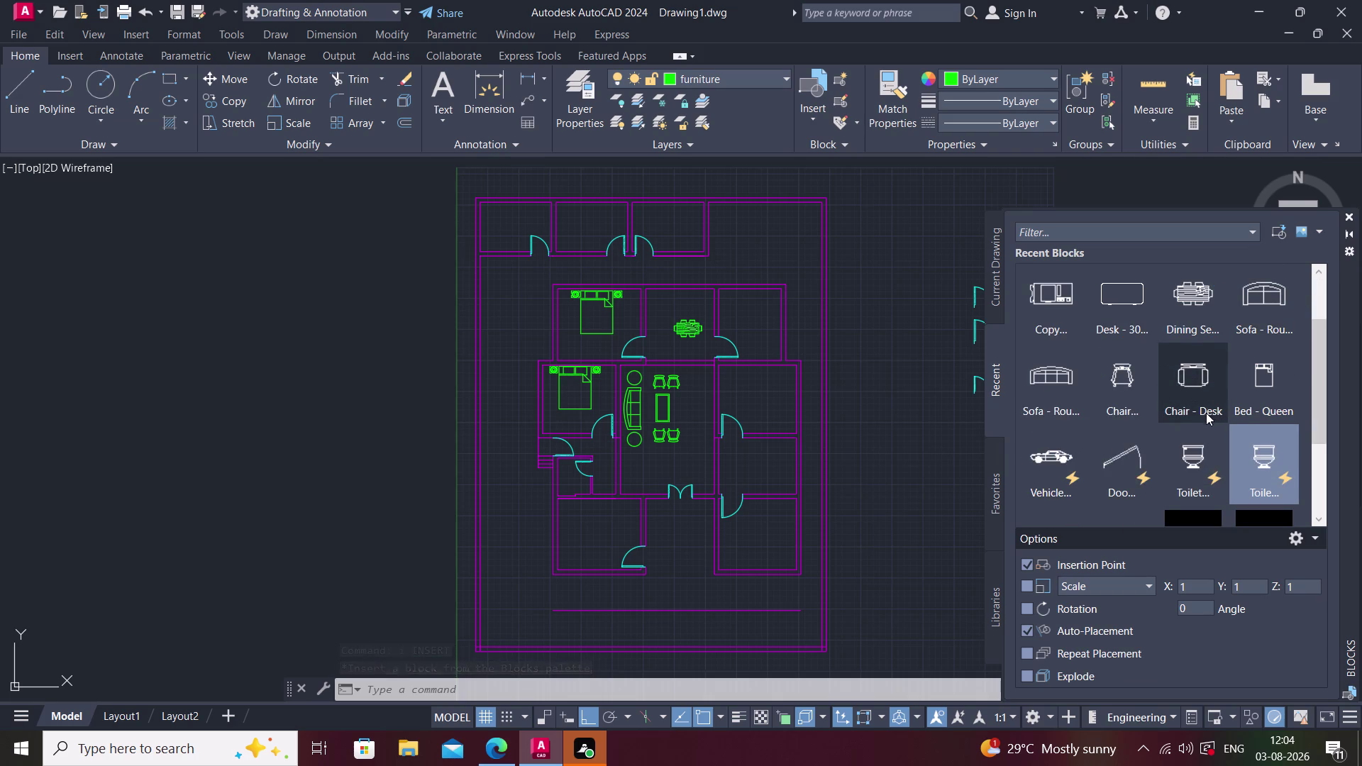
scroll(down, 3)
scroll(down, 3)
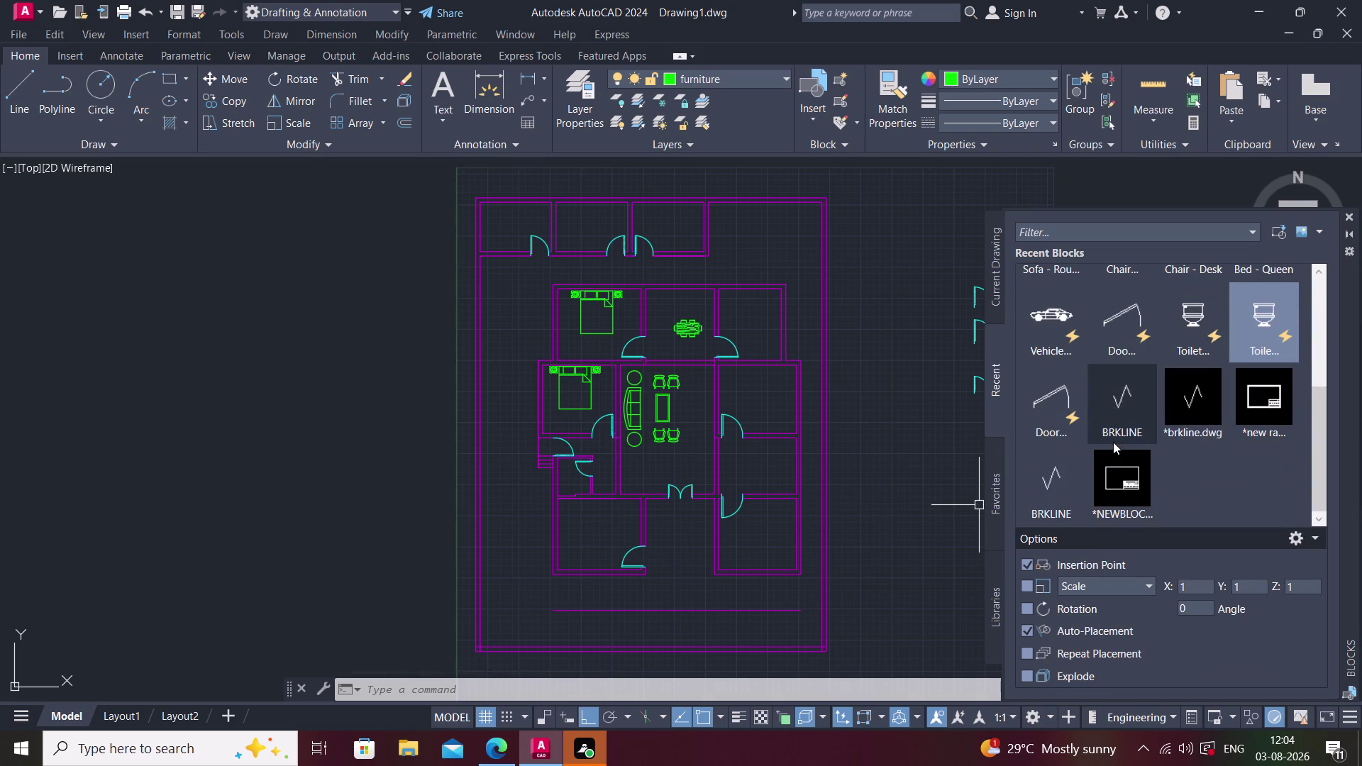
click(1345, 218)
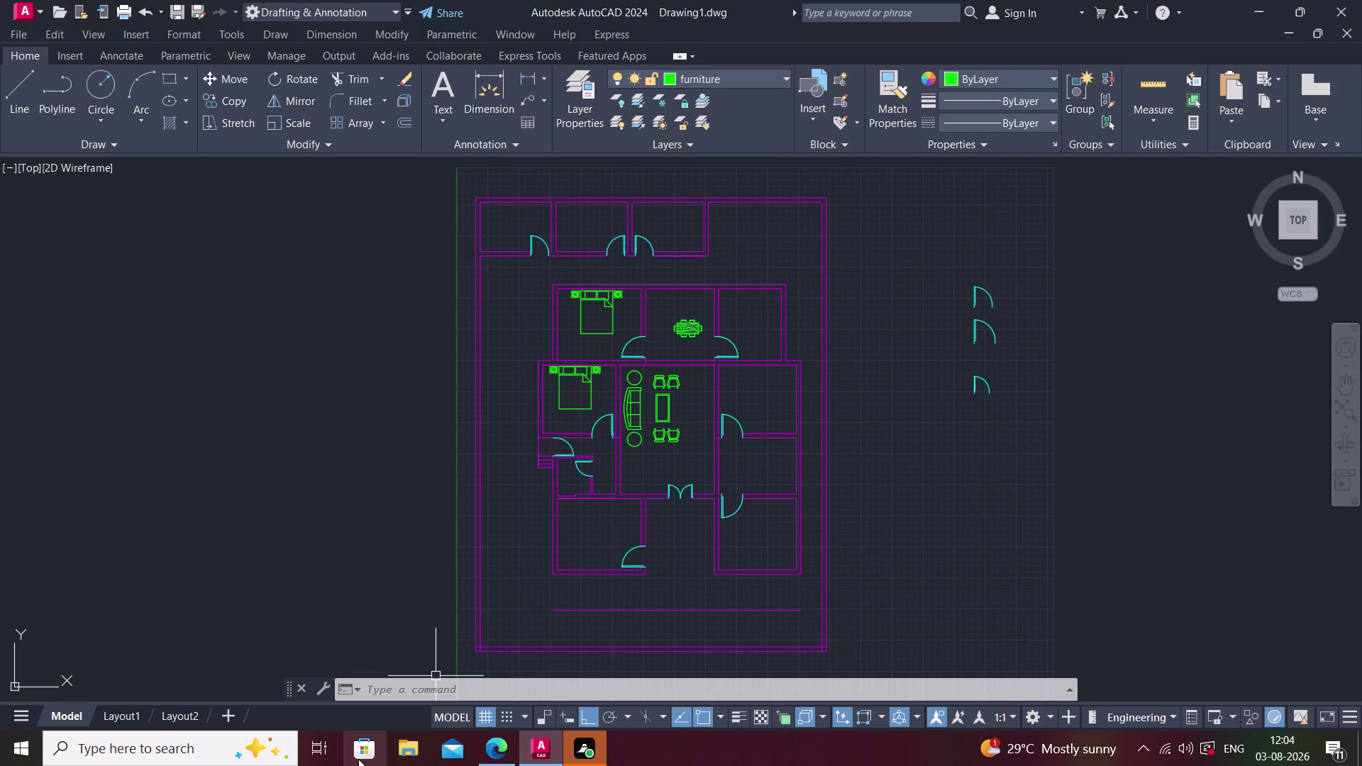
key(ctrl+2)
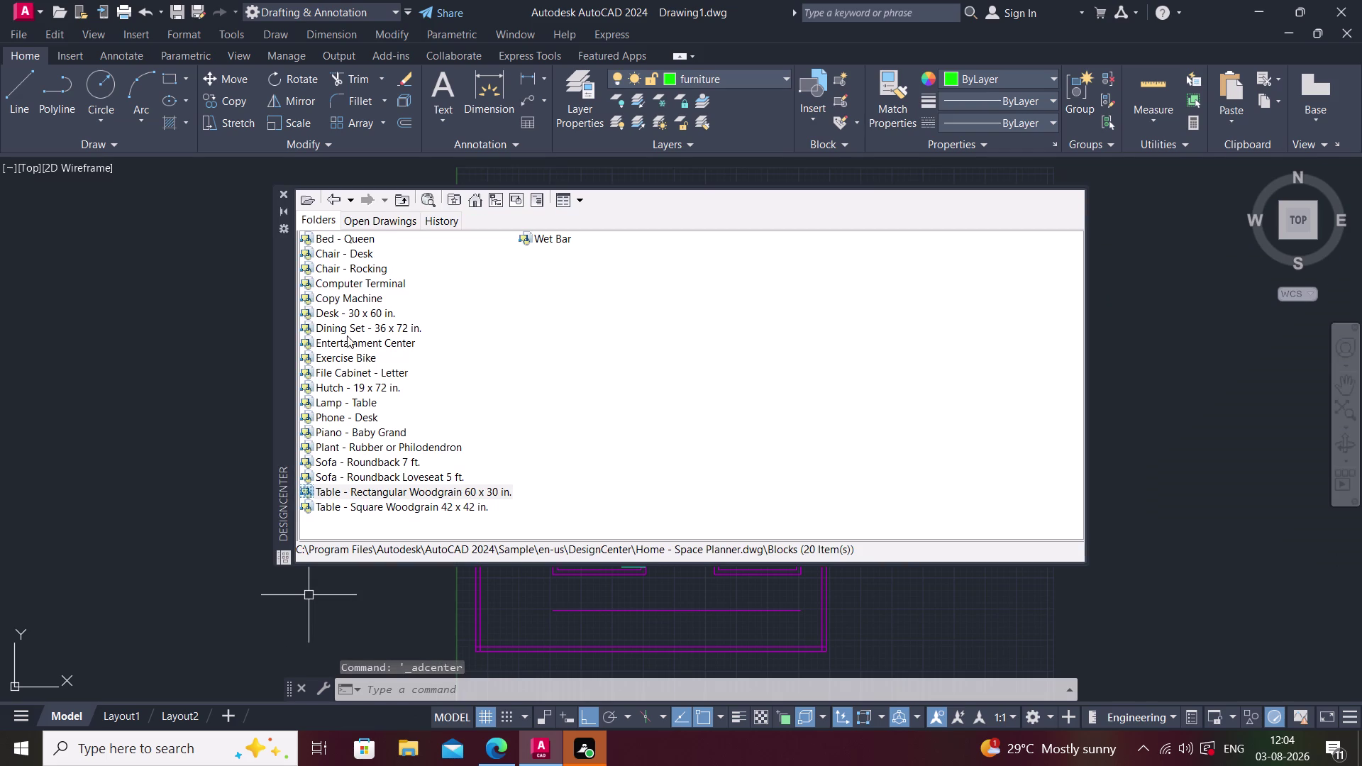
Browse DesignCenter's content categories and blocks list, including the Copy Machine block.
click(339, 317)
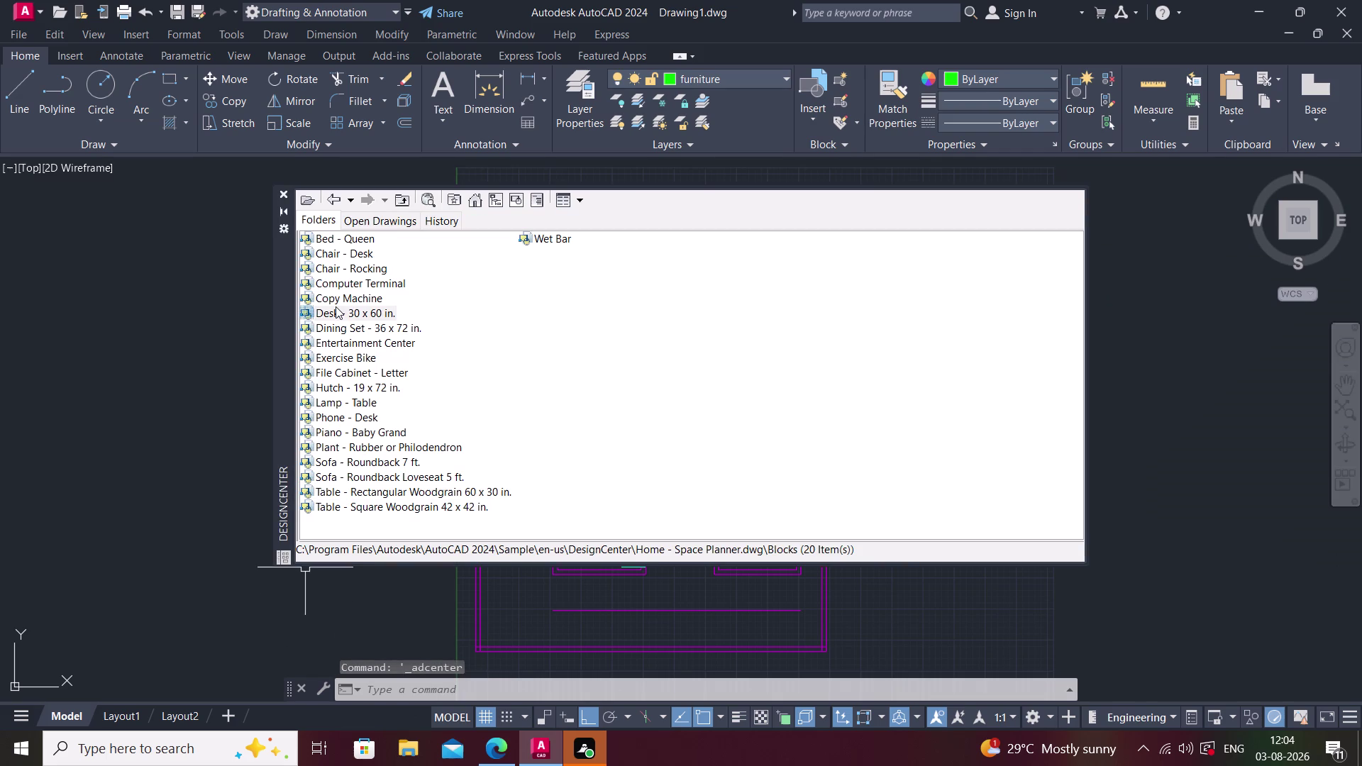
click(336, 299)
key(Escape)
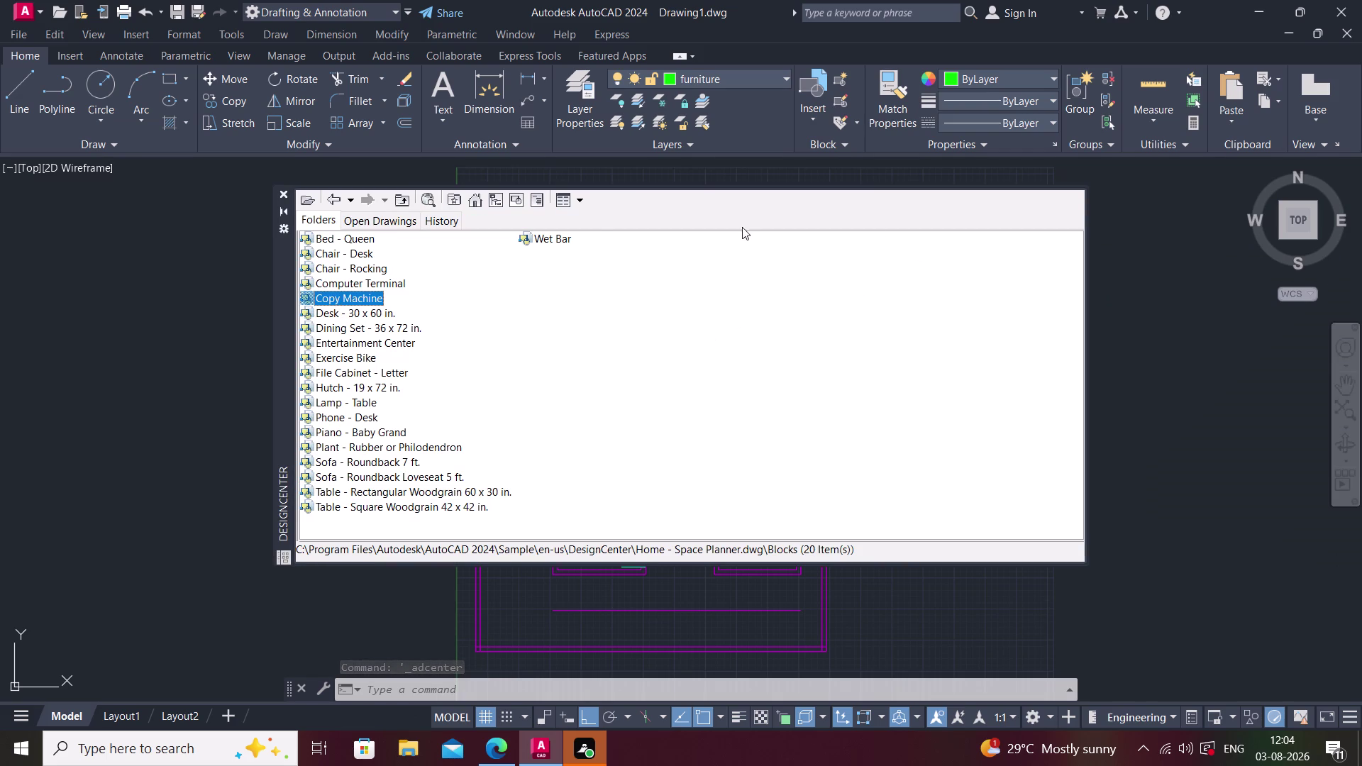
click(333, 196)
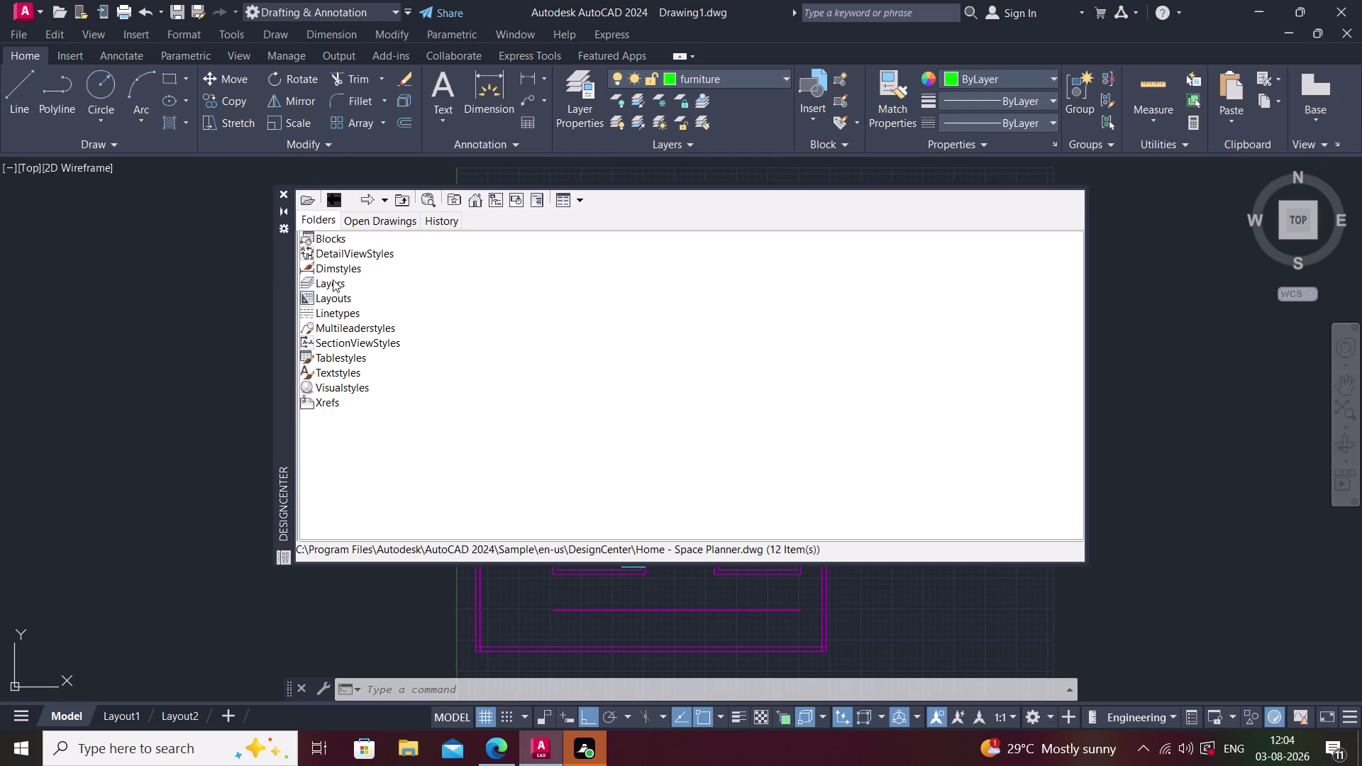
click(332, 239)
click(332, 238)
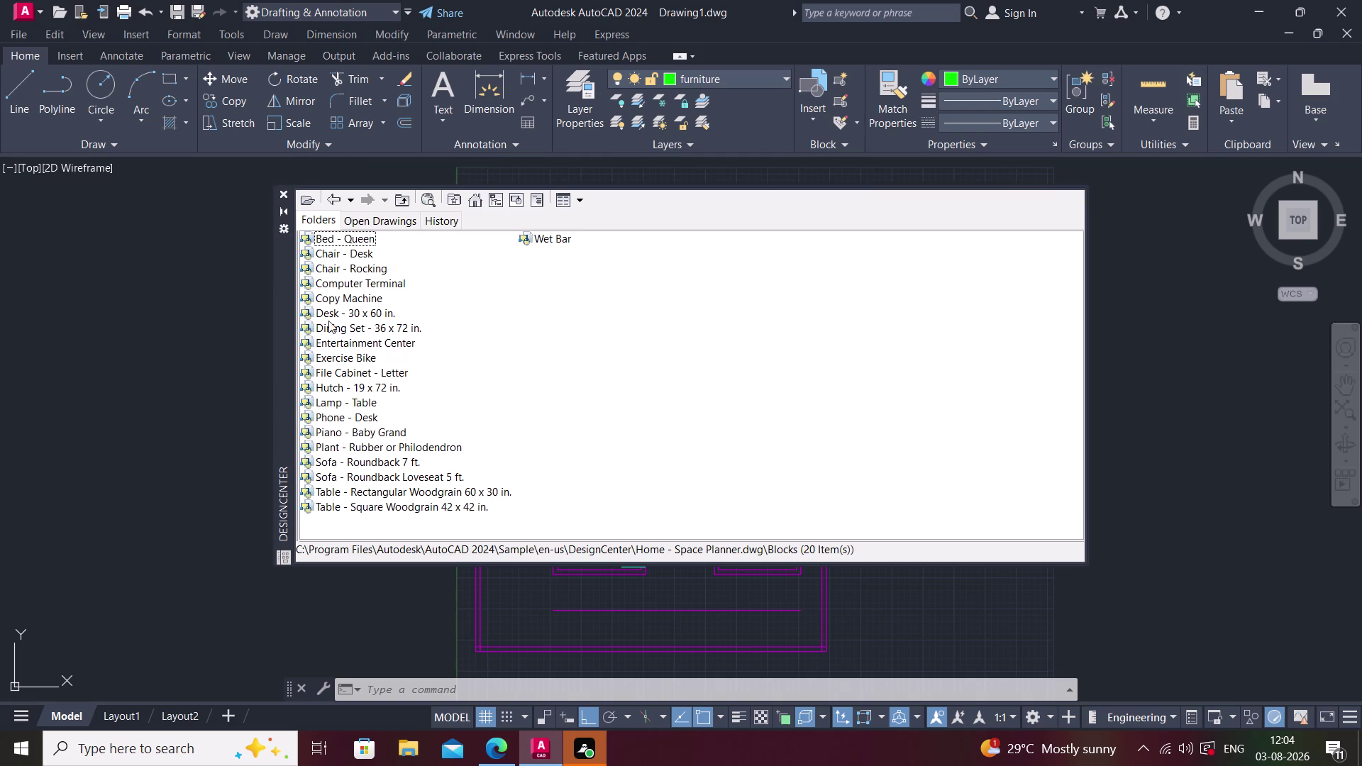
click(329, 203)
click(328, 204)
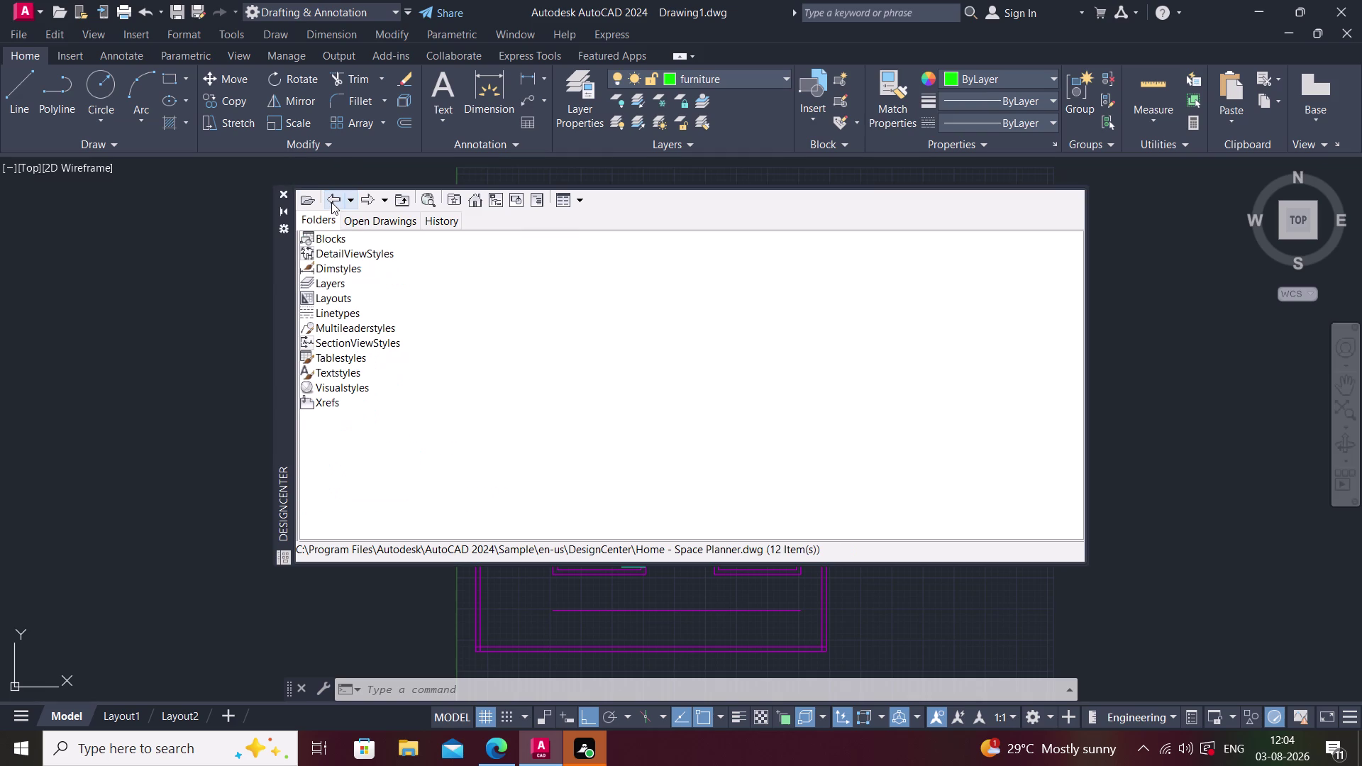
click(331, 200)
click(341, 253)
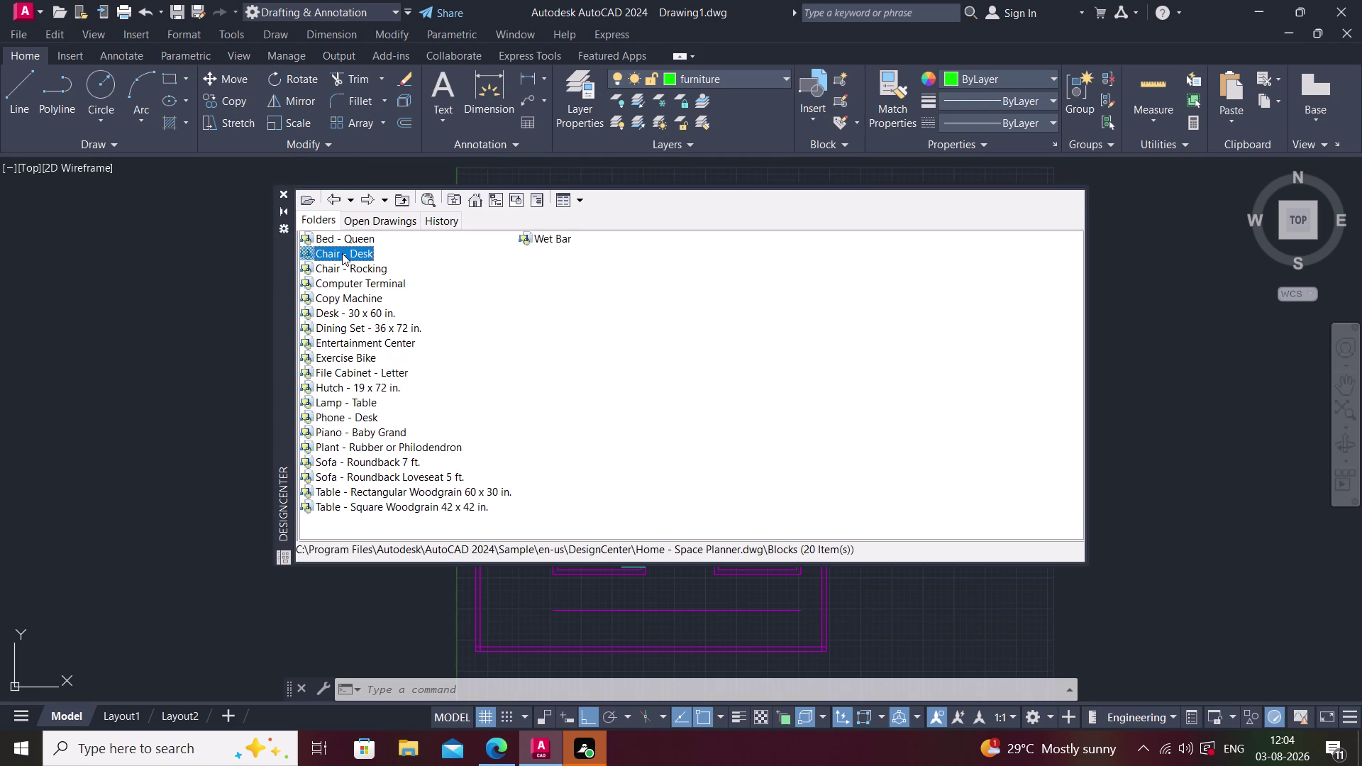
Cancel the Chair - Desk Insert dialog and the Load dialog, then close DesignCenter.
click(342, 253)
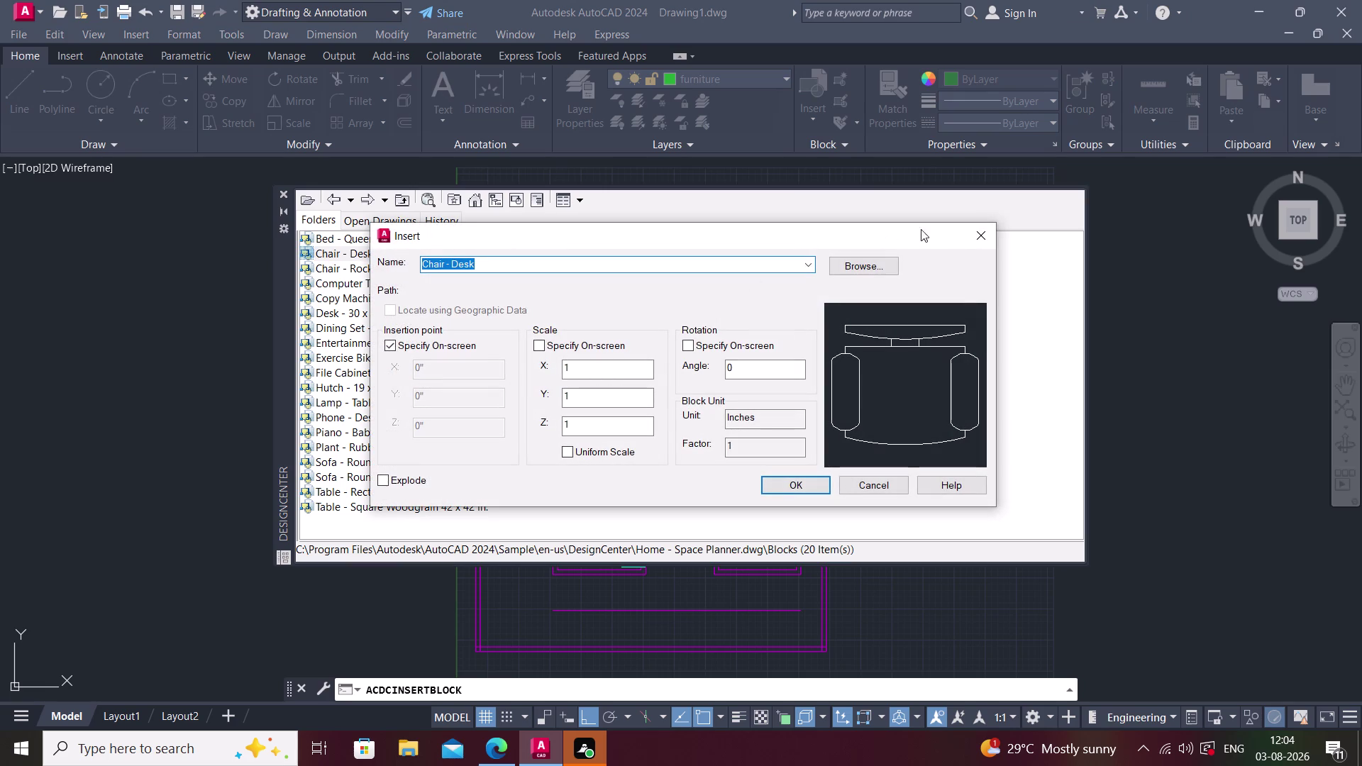
click(977, 239)
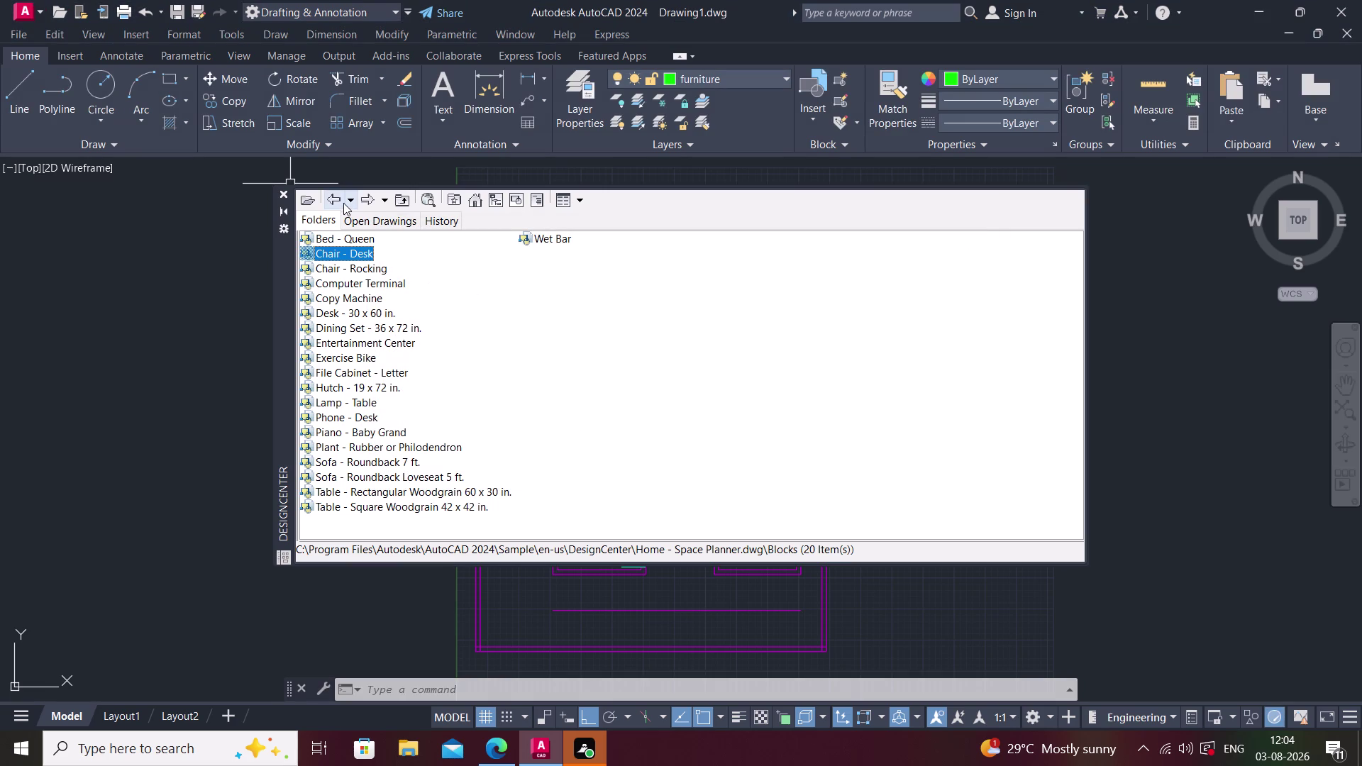
click(342, 201)
click(342, 202)
click(339, 199)
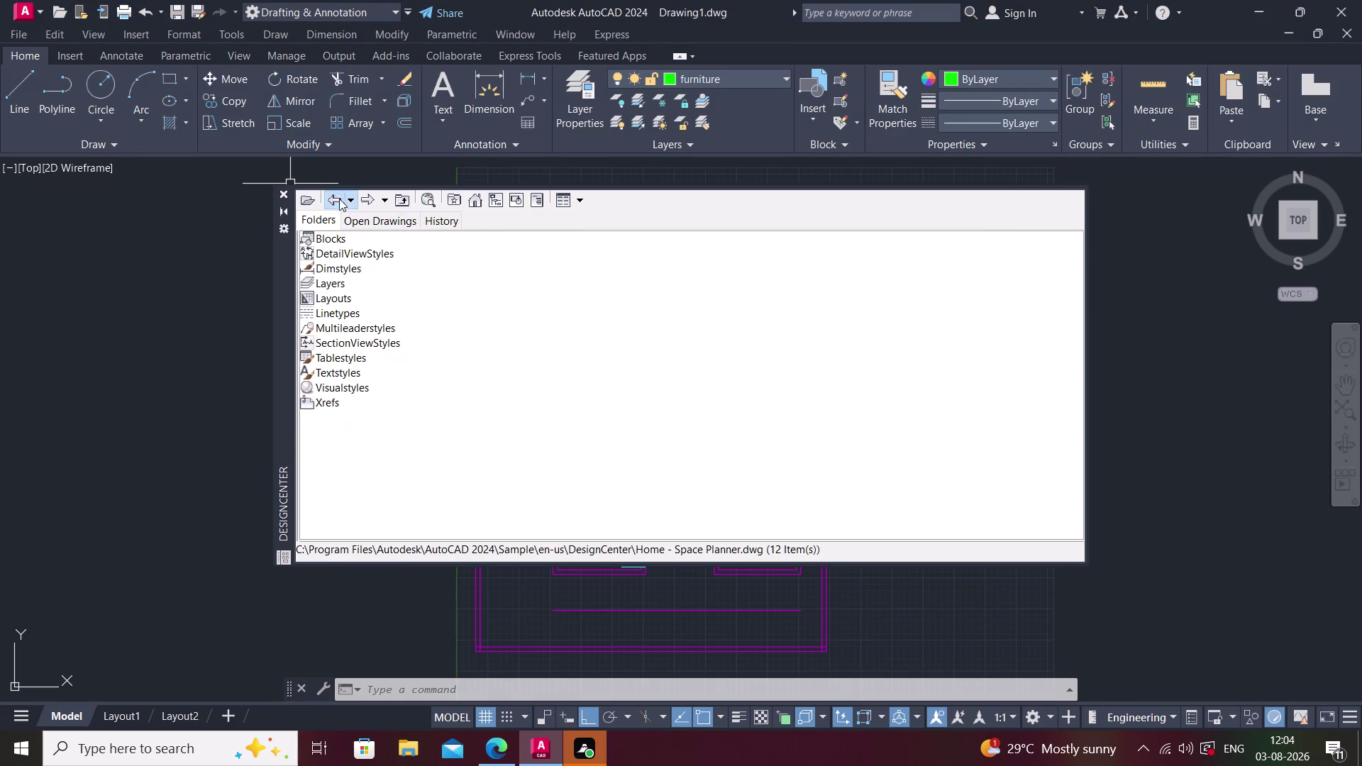
click(339, 199)
click(318, 199)
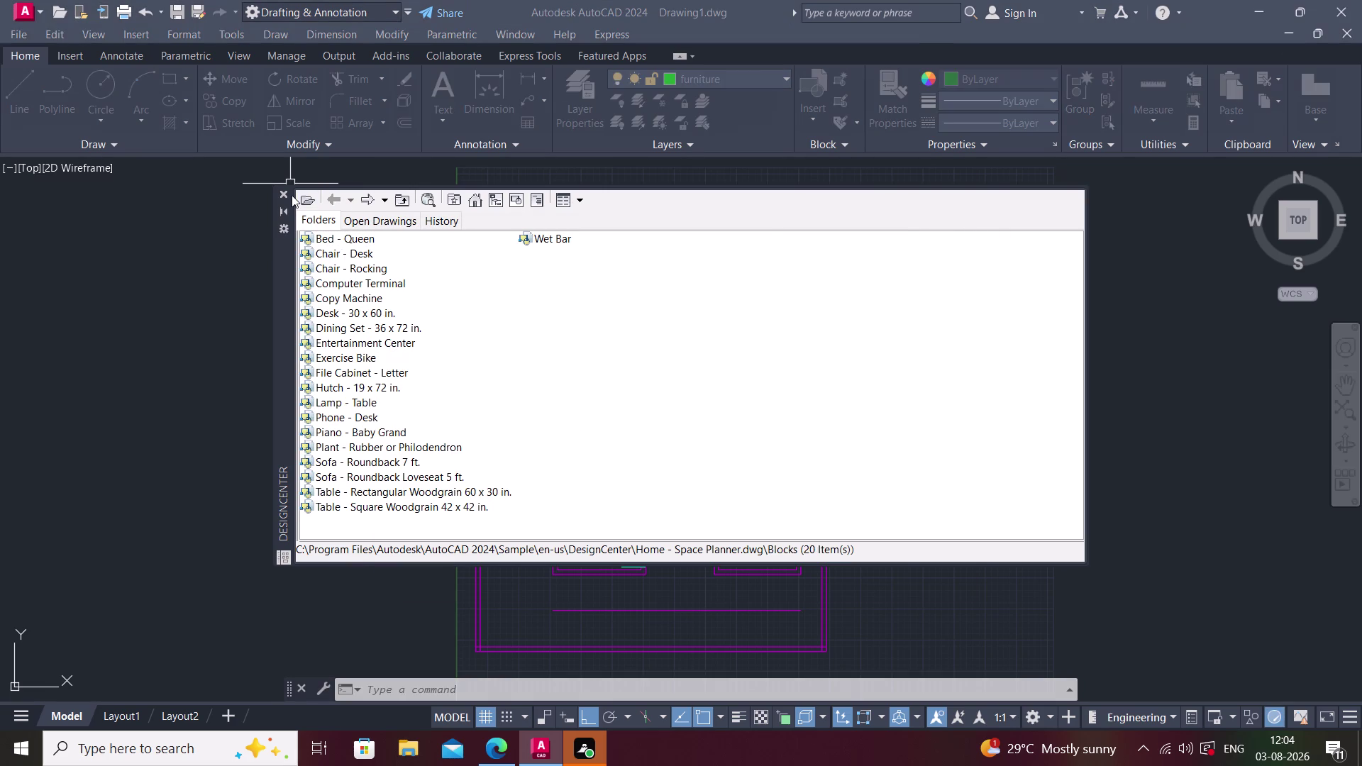
click(960, 179)
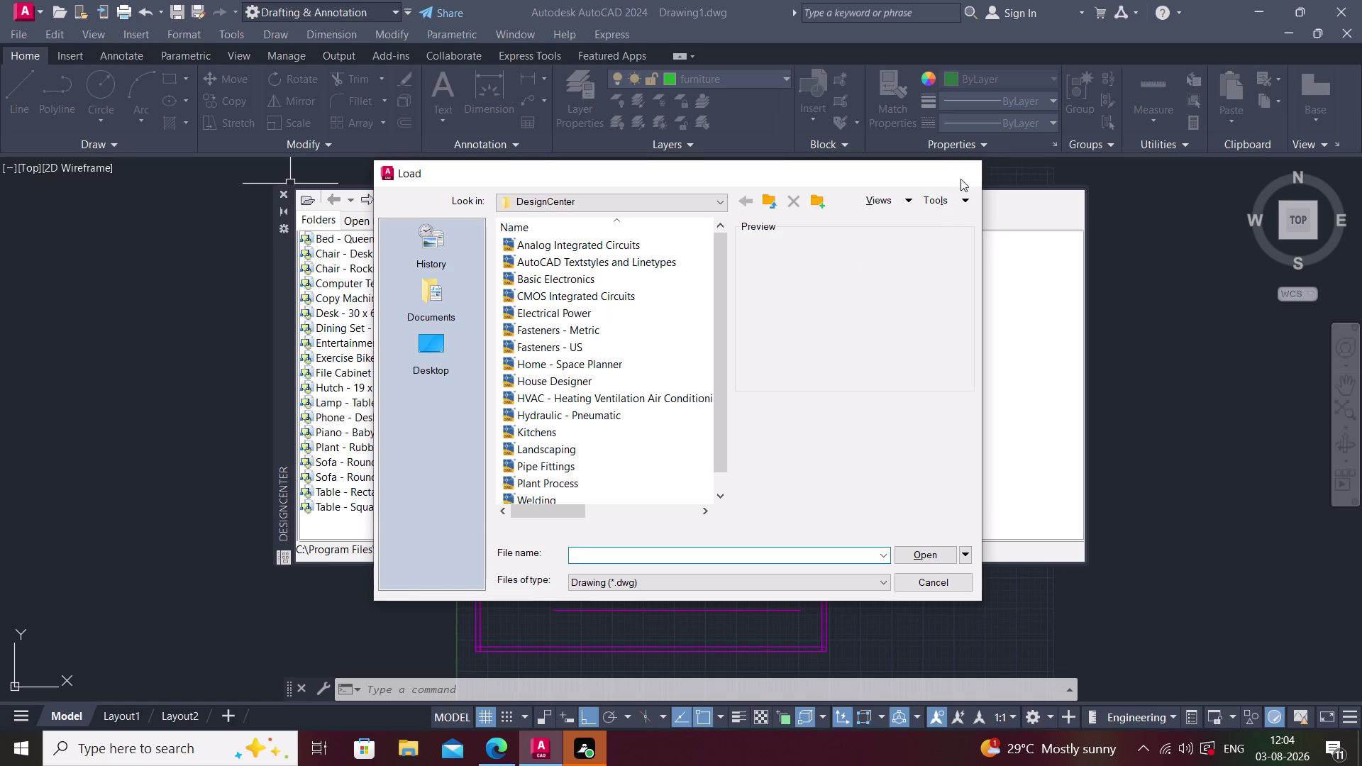
click(287, 195)
middle_drag(402, 365, 309, 349)
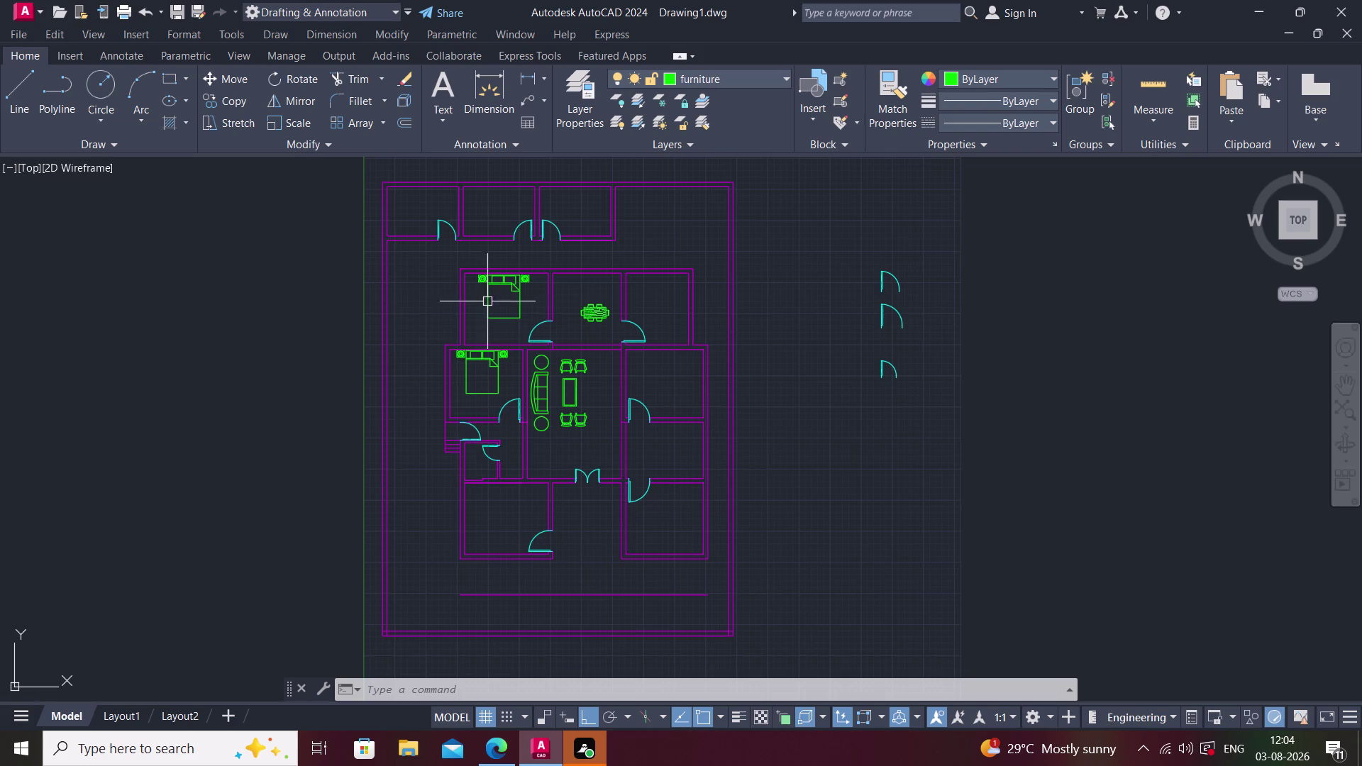
Window-select the queen bed and both nightstands after two mistaken picks.
middle_drag(534, 341, 504, 325)
scroll(up, 3)
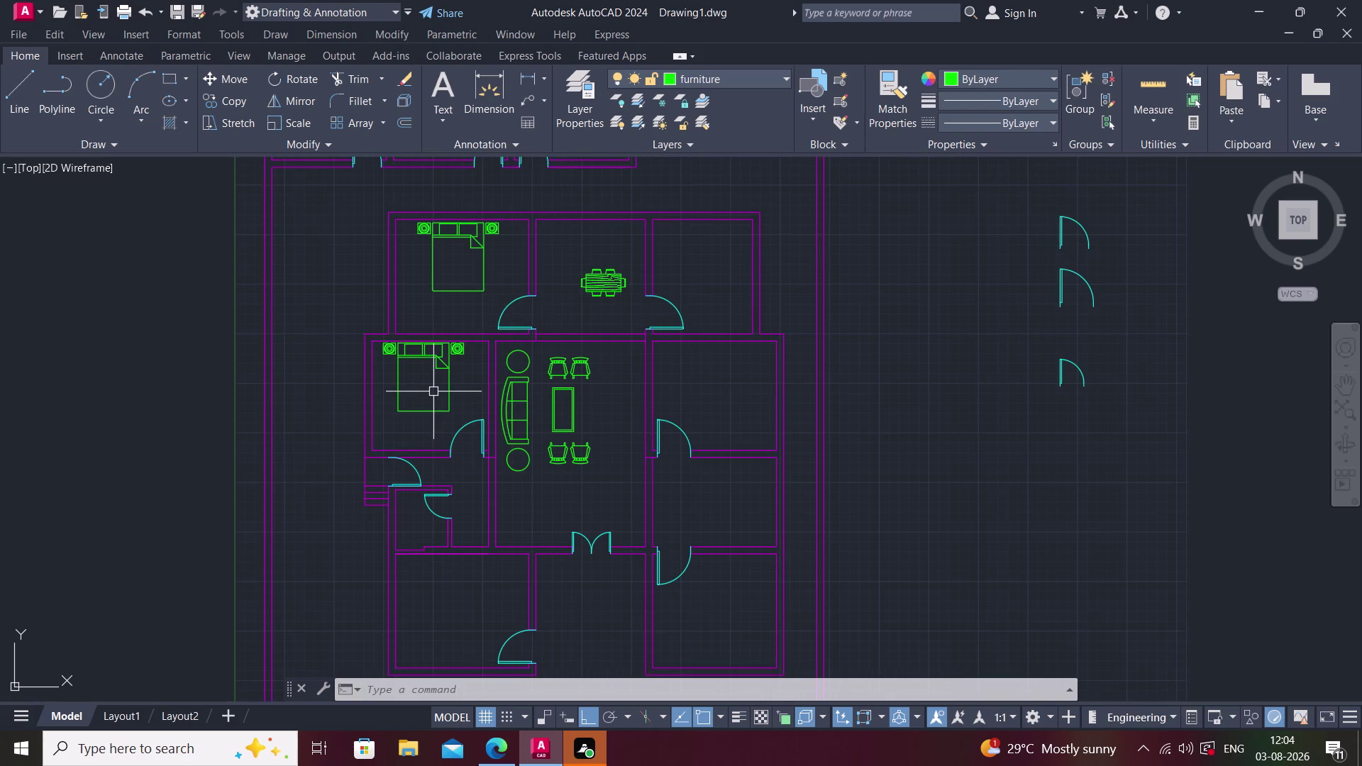
scroll(up, 3)
middle_drag(403, 355, 309, 437)
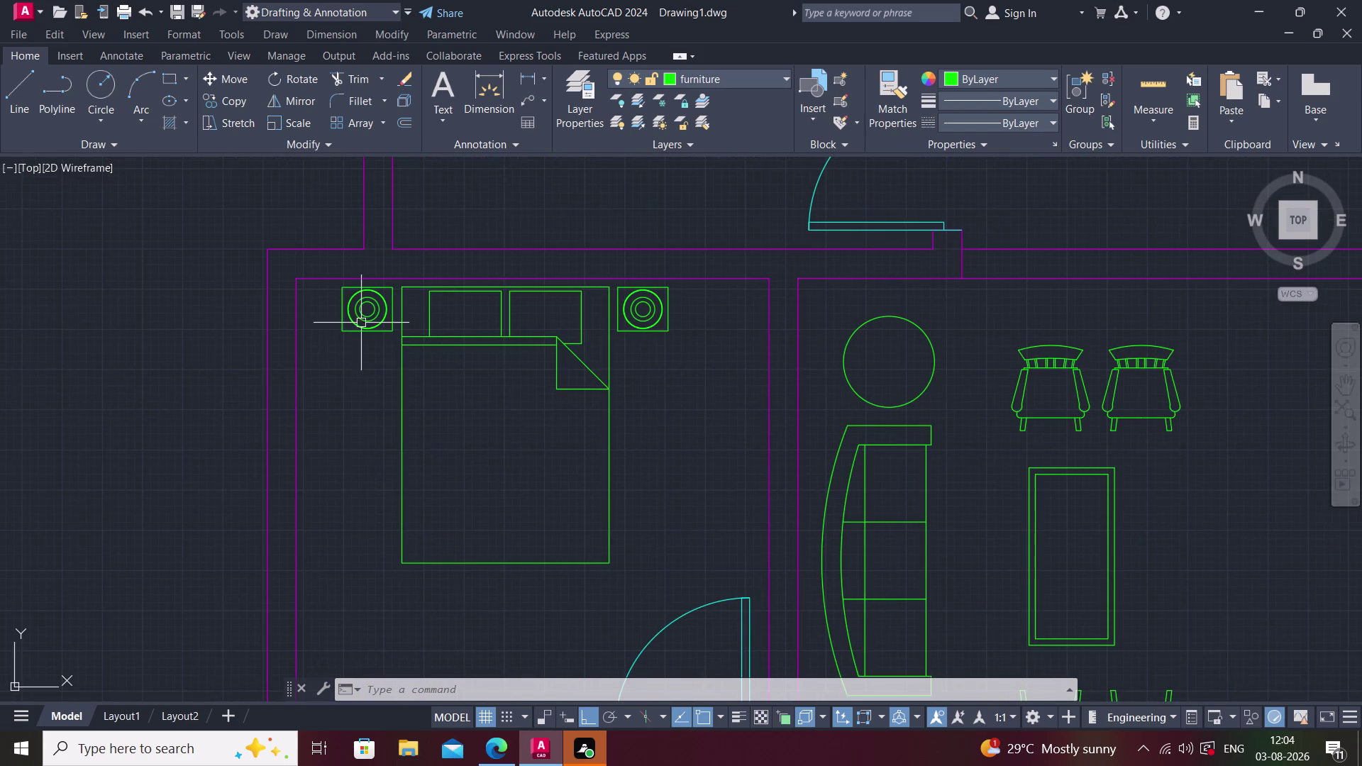
click(333, 282)
key(Escape)
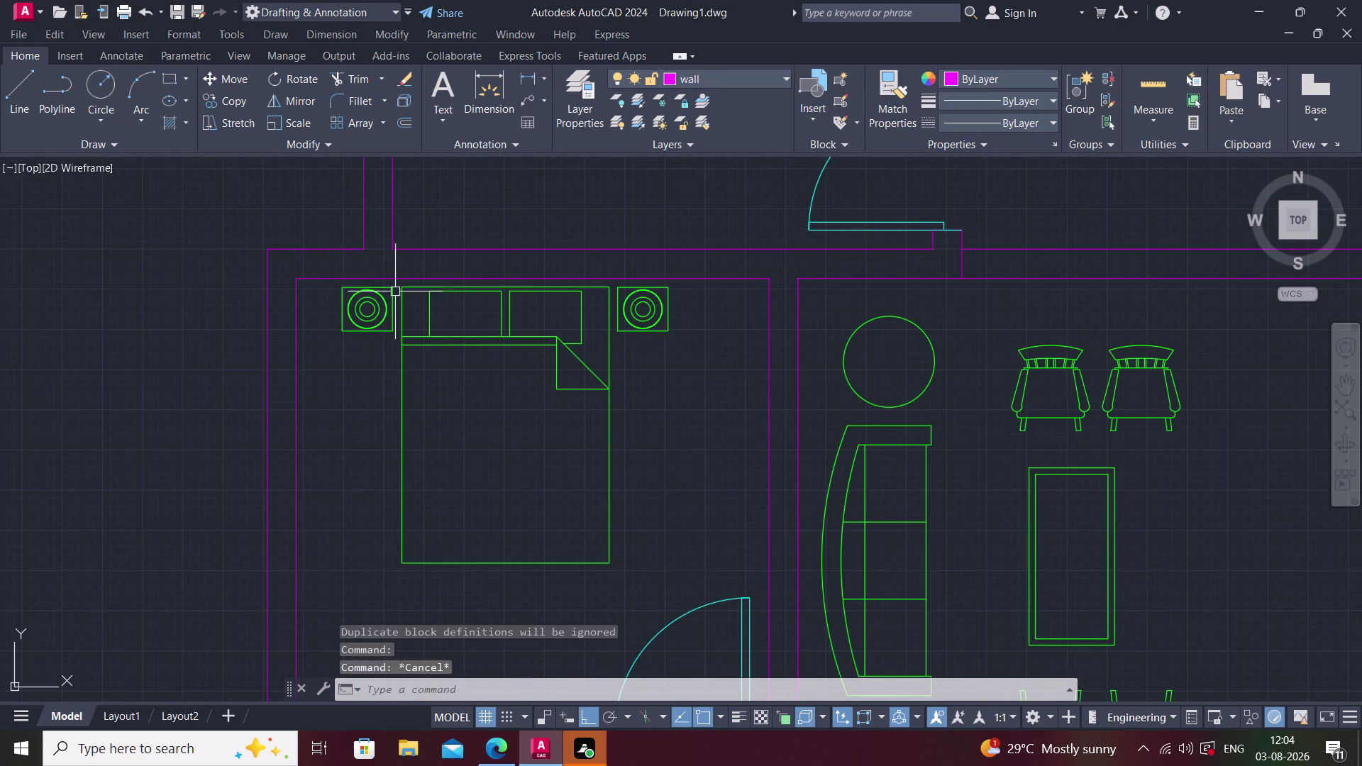
click(338, 285)
key(Escape)
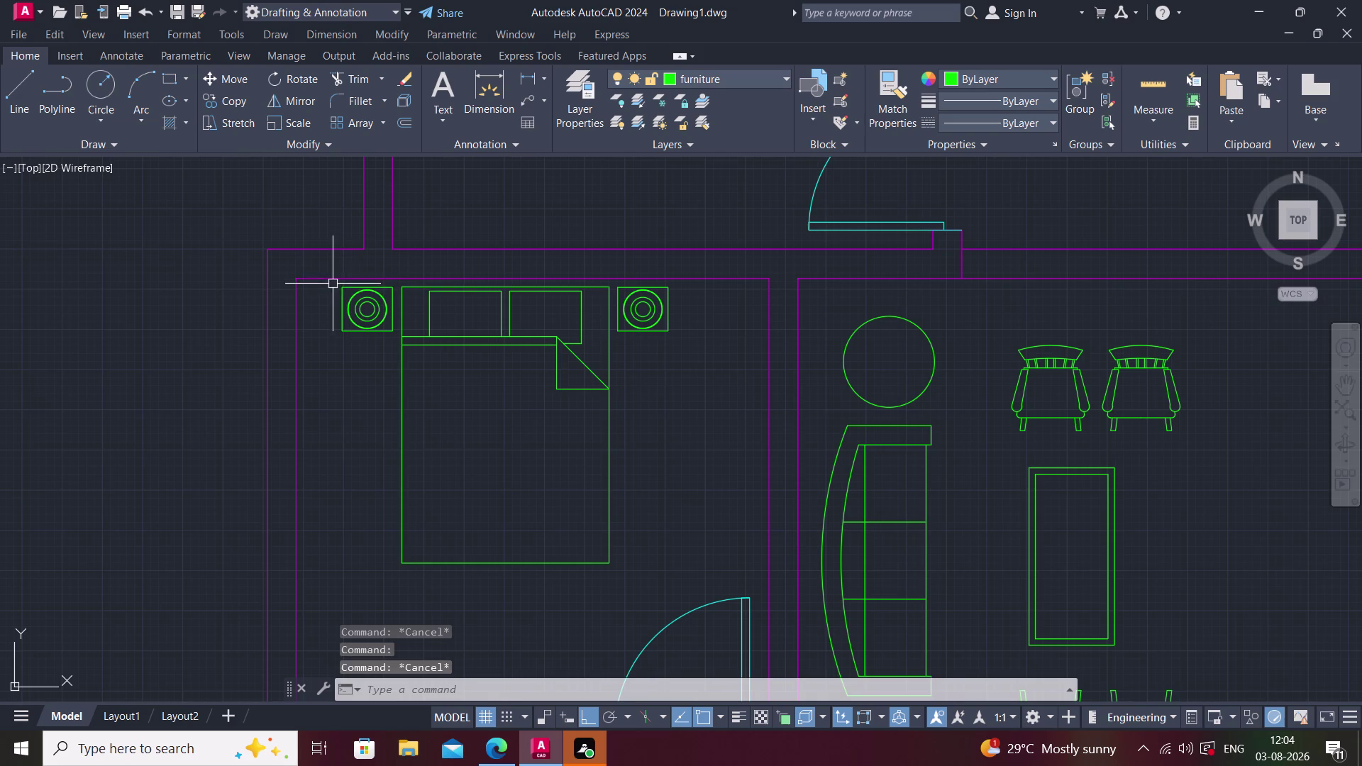
click(332, 283)
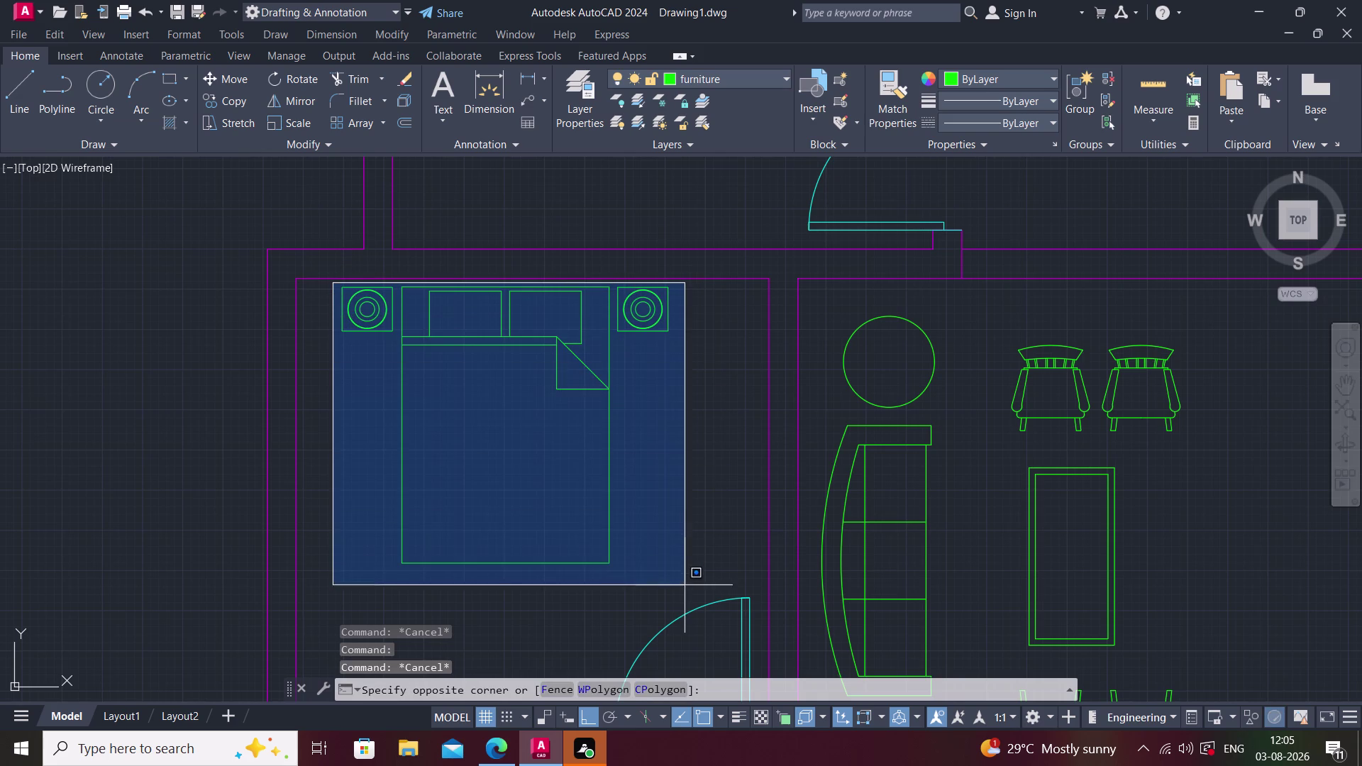
click(689, 591)
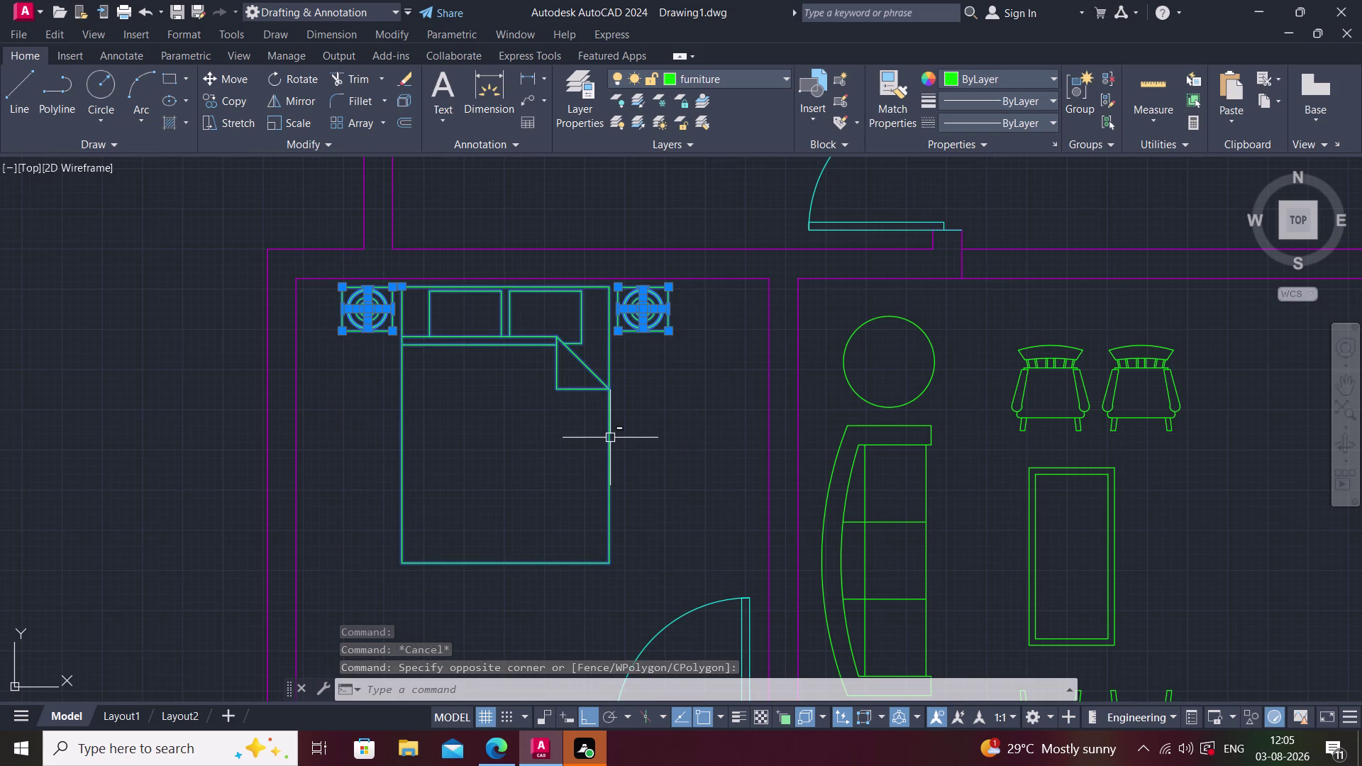
Copy the bed set into the room right of the living area and end stray commands.
click(608, 433)
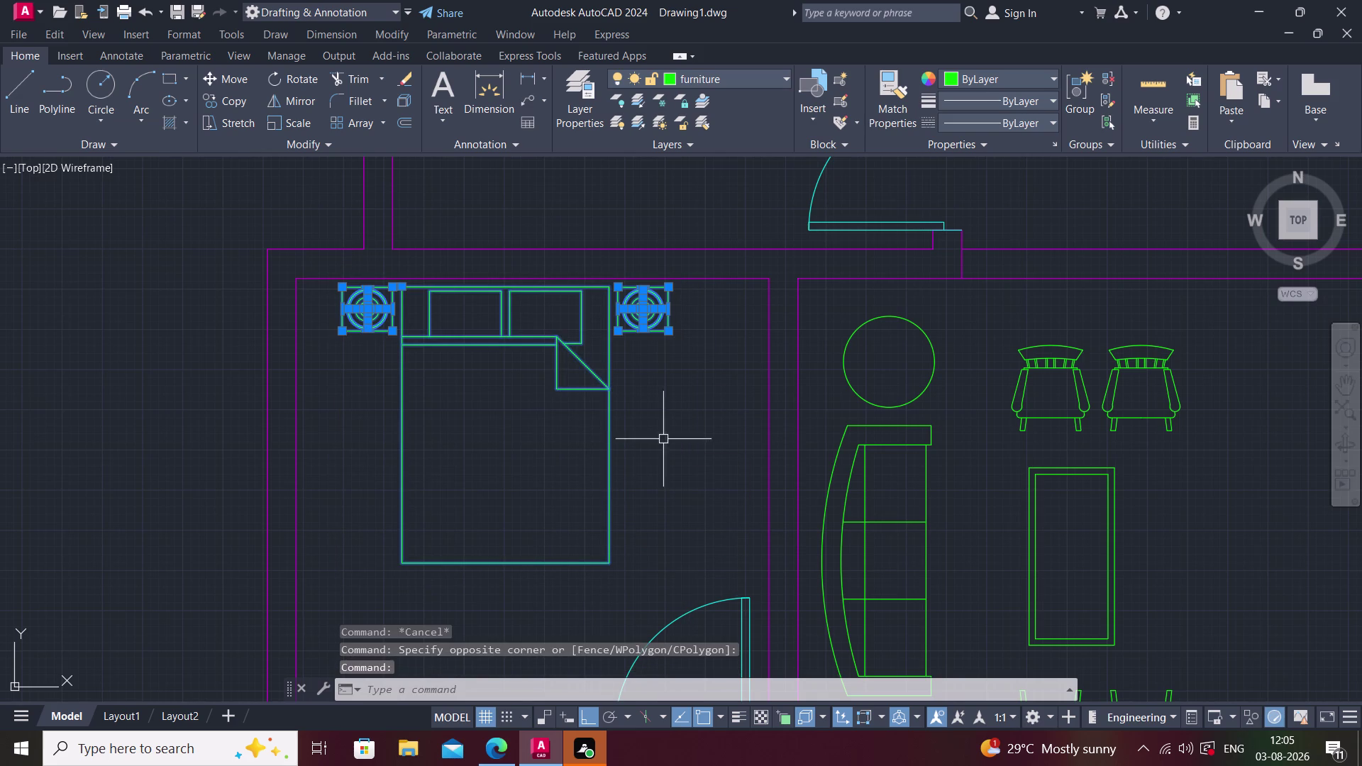
key(c)
key(o)
key(space)
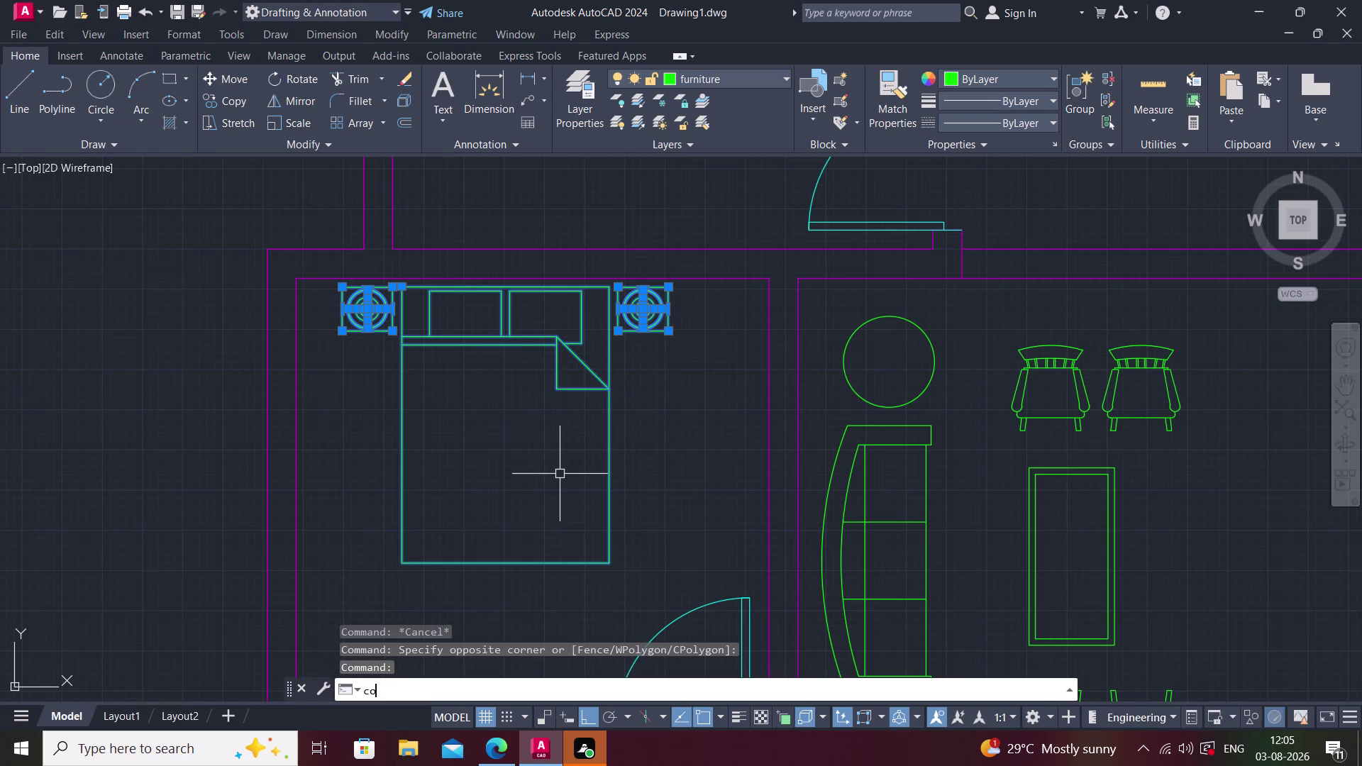
click(502, 282)
scroll(down, 3)
middle_drag(616, 375, 237, 372)
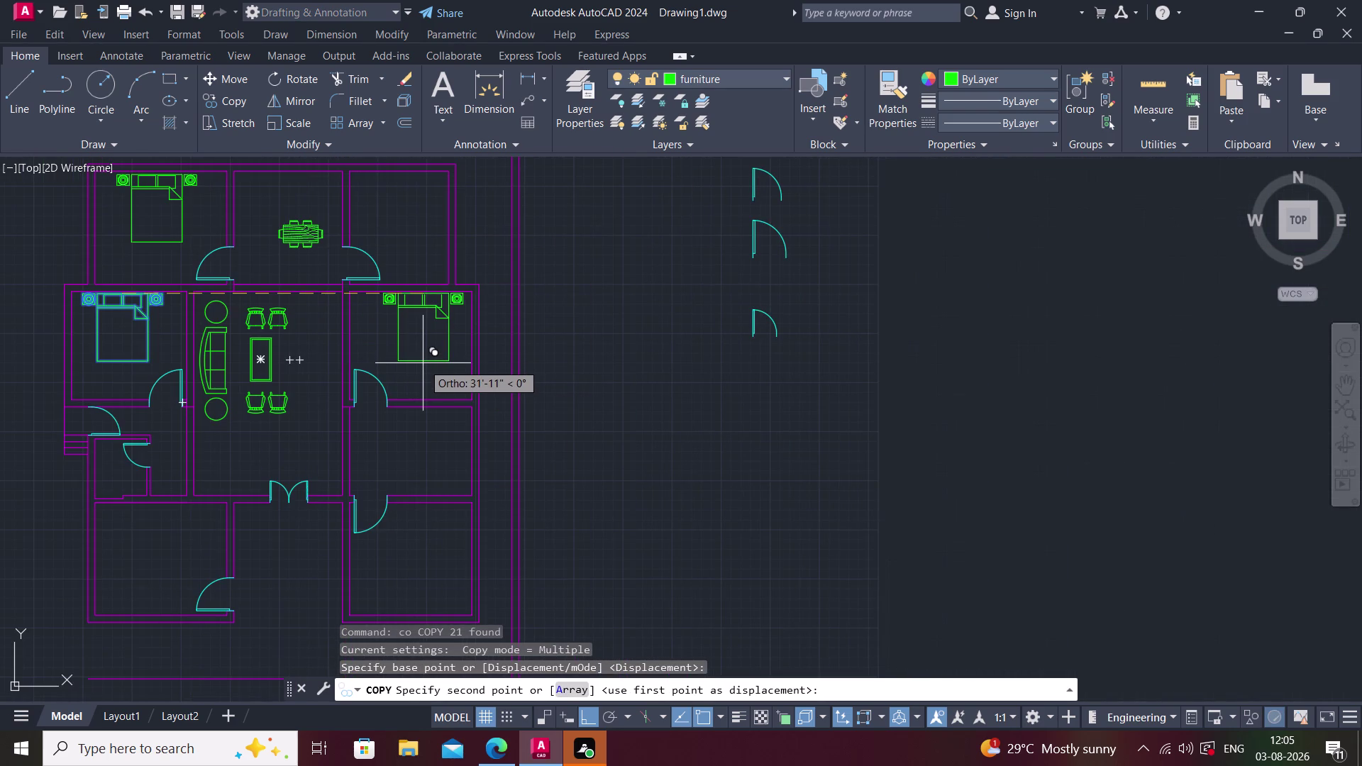
click(422, 363)
key(Escape)
click(418, 302)
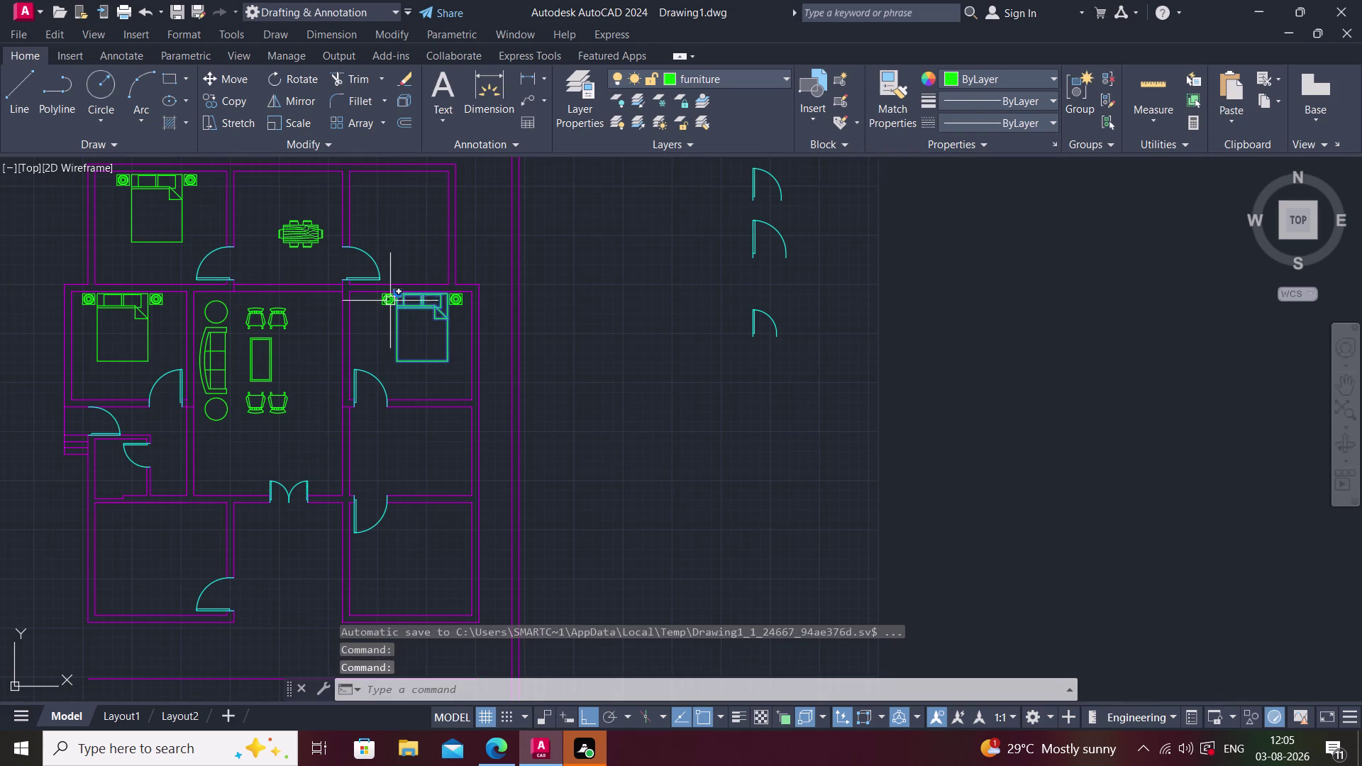
key(Escape)
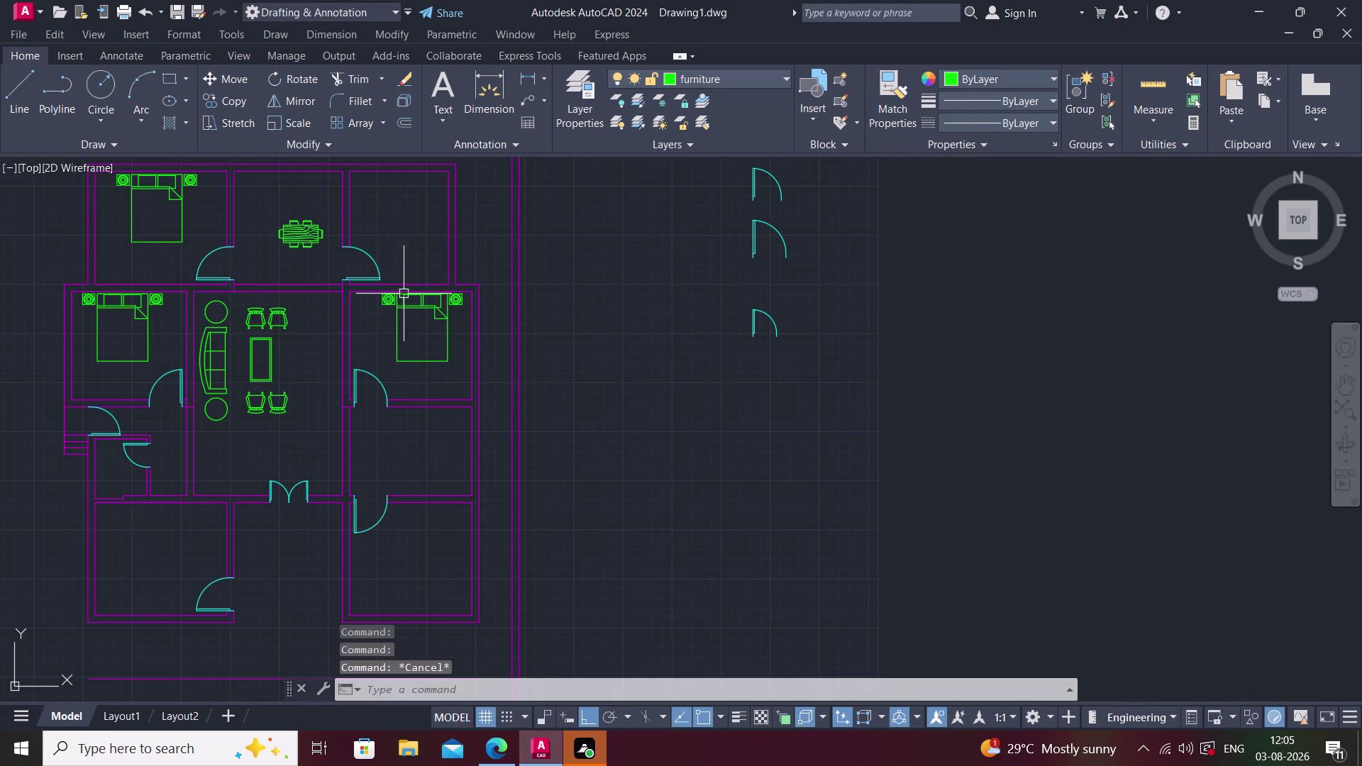
click(395, 301)
key(Escape)
key(ctrl+z)
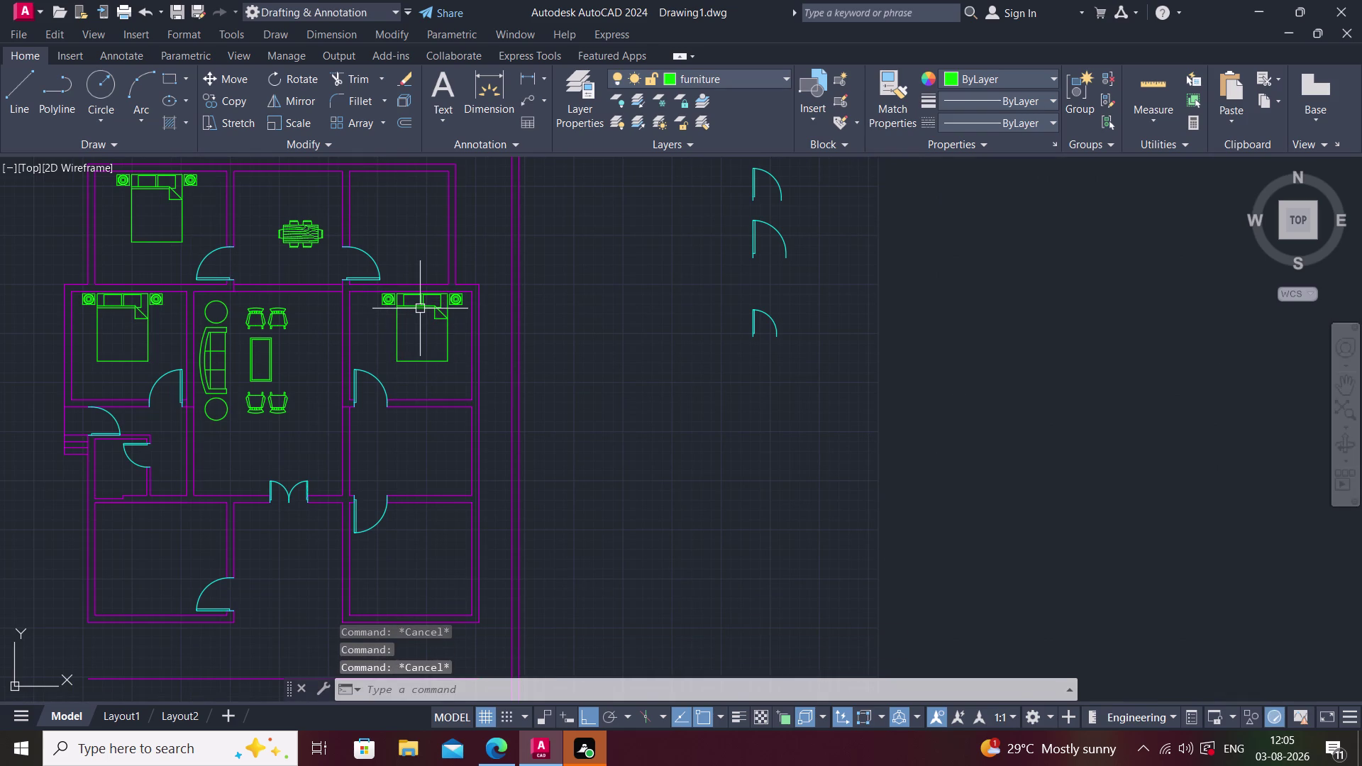
Window-select the bed and nightstands again and start a CP copy.
middle_drag(393, 318, 419, 328)
scroll(down, 3)
scroll(up, 3)
click(381, 307)
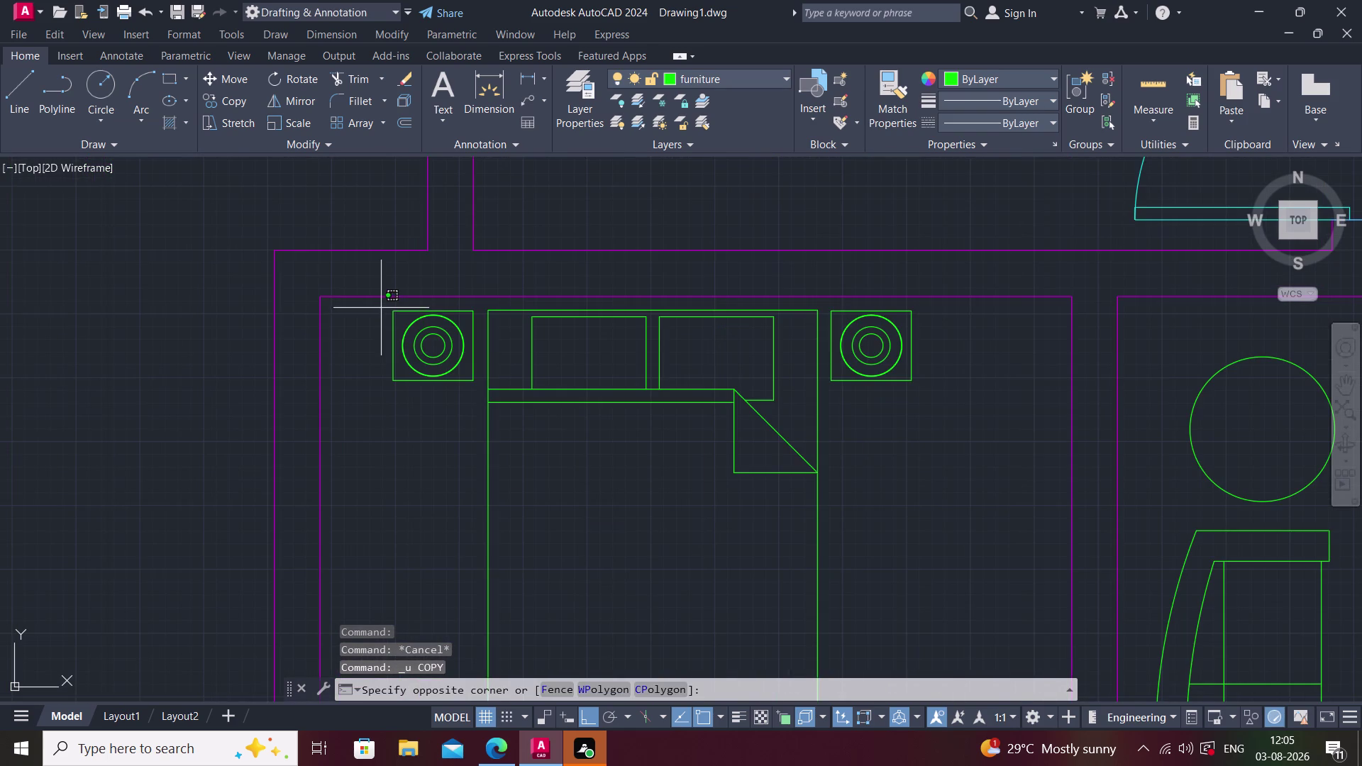
scroll(down, 3)
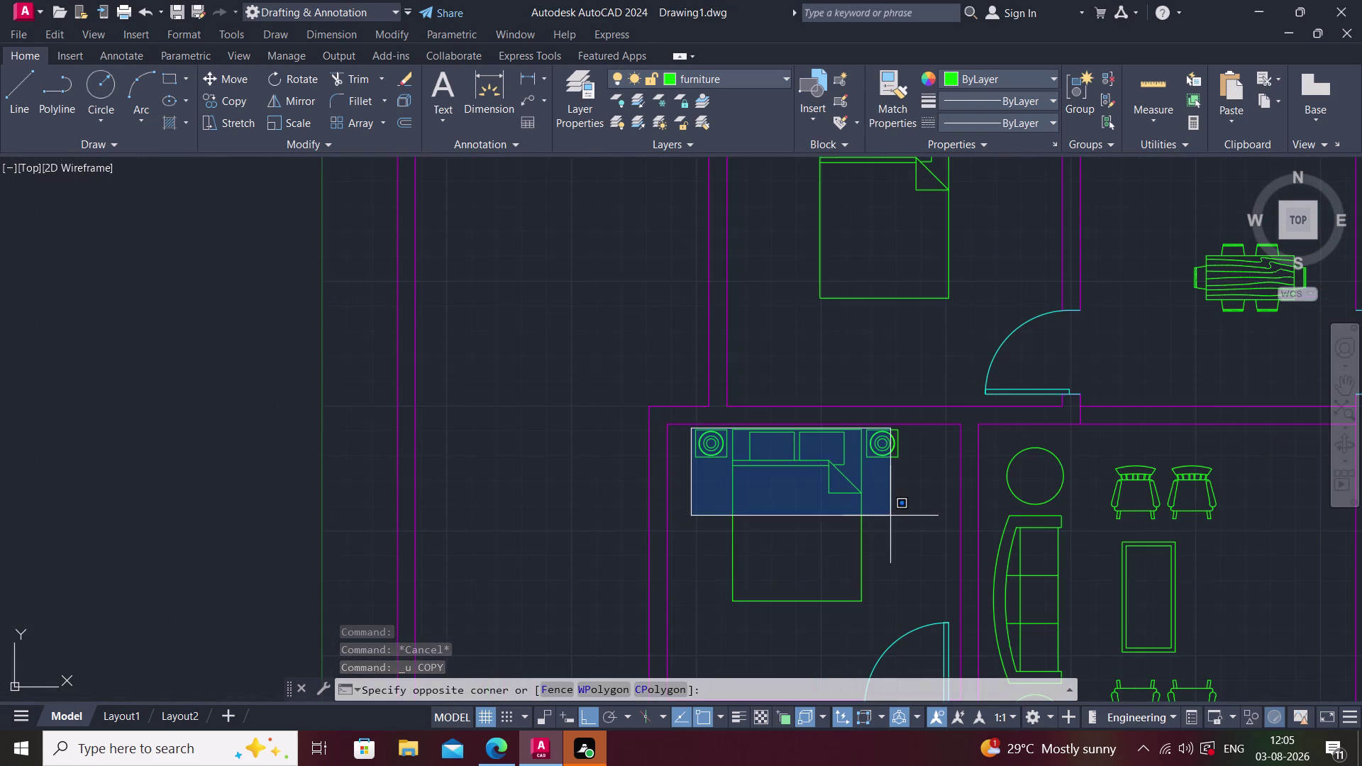
click(921, 616)
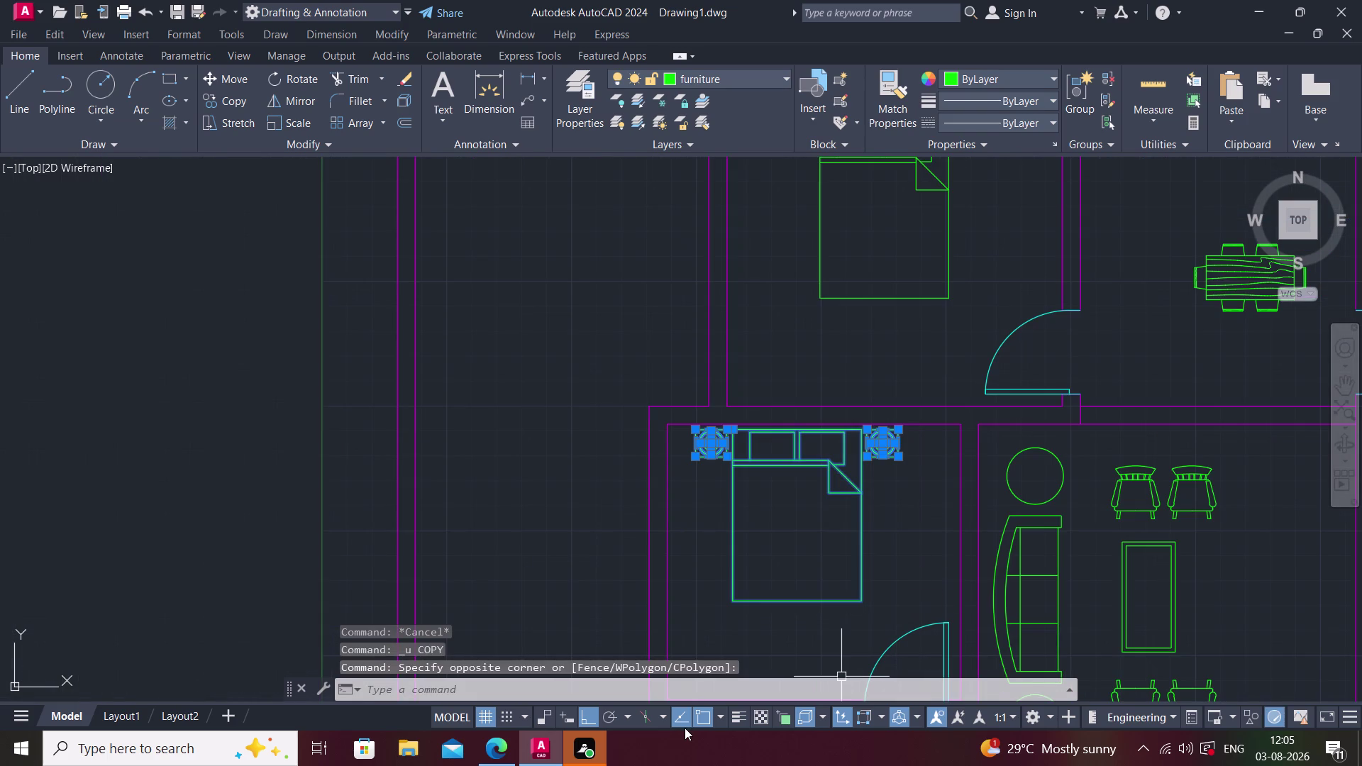
key(c)
key(p)
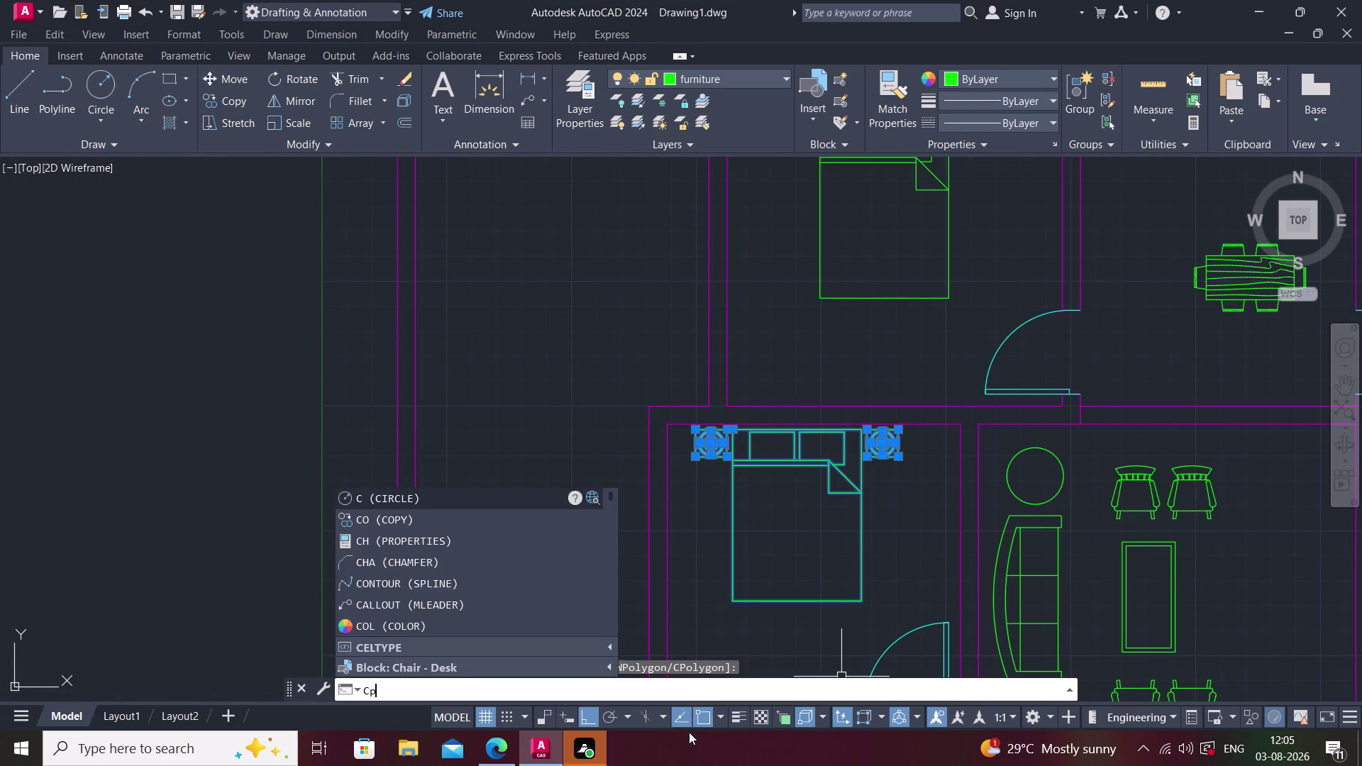
key(space)
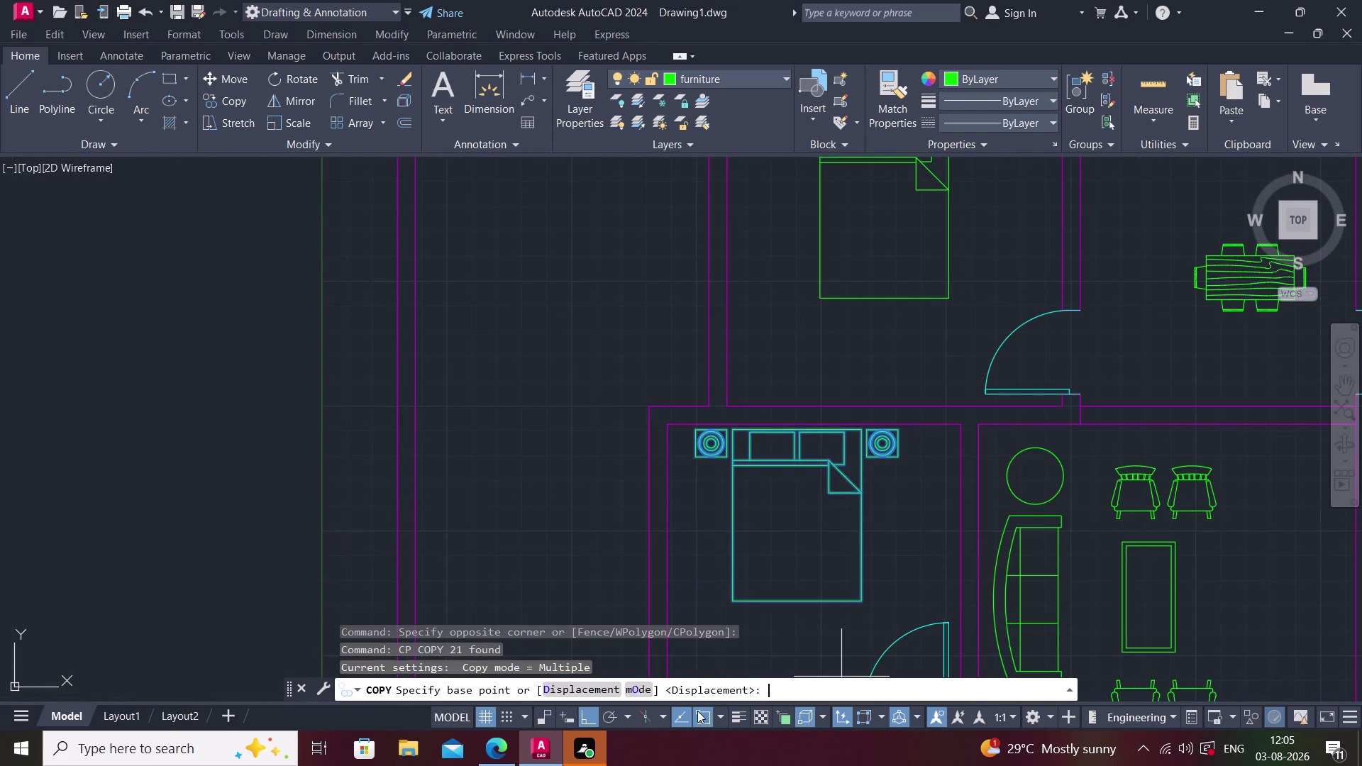
Place the bed set copy in the room east of the living area.
click(792, 430)
scroll(down, 3)
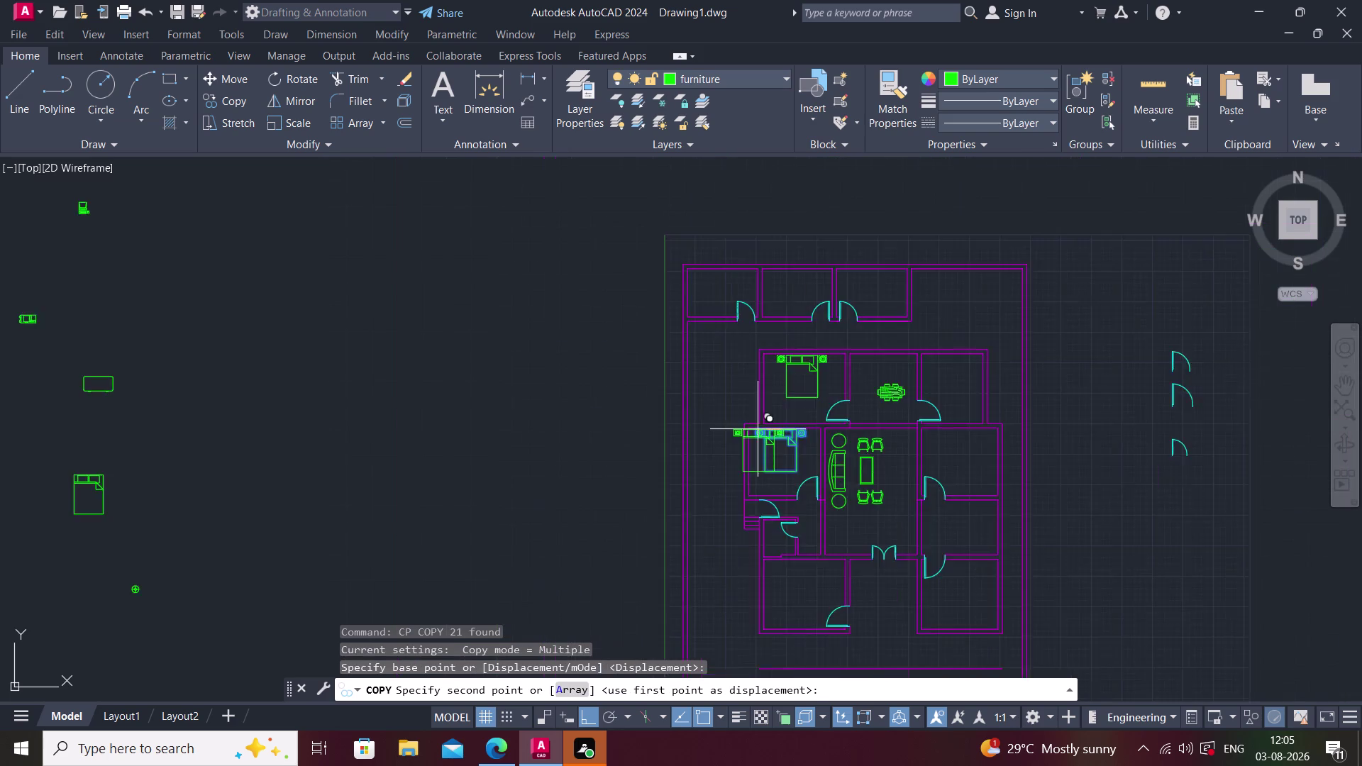
middle_drag(775, 498, 490, 493)
scroll(up, 3)
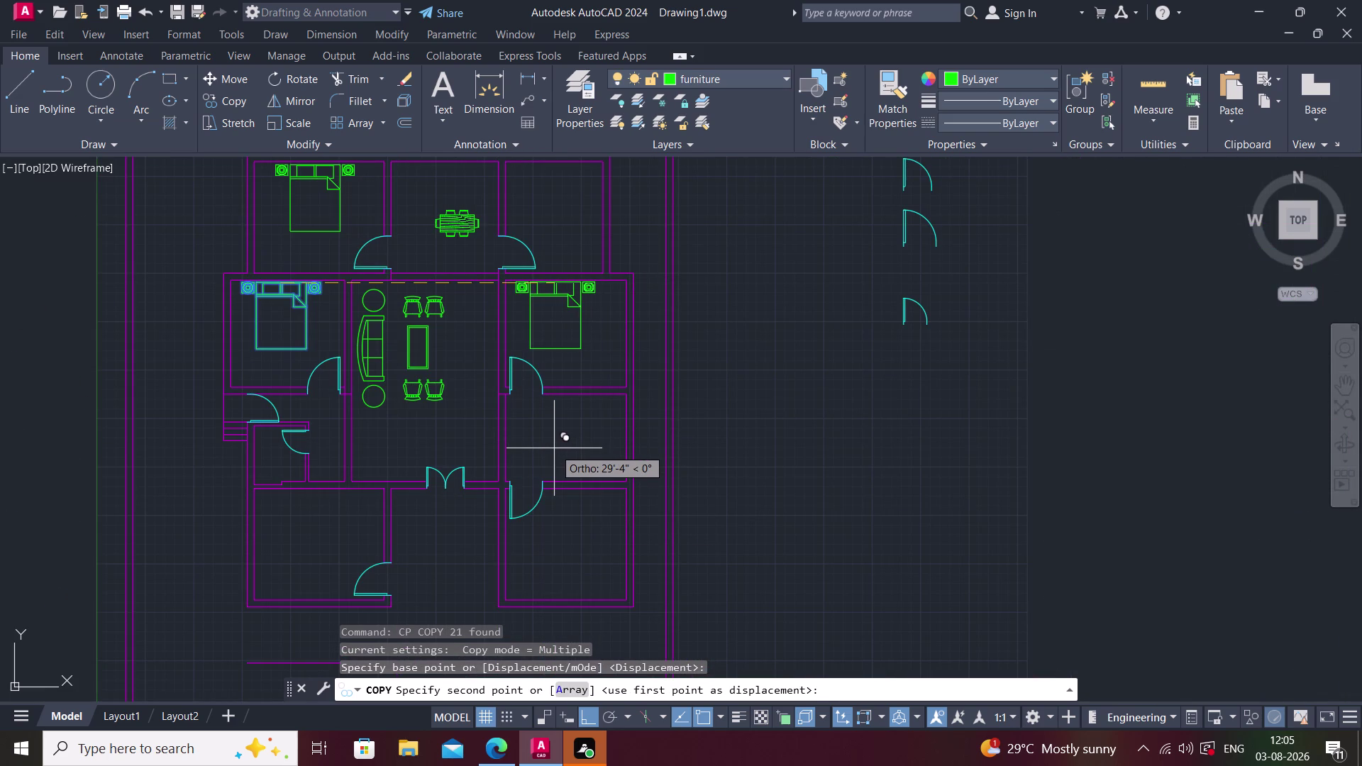
key(F8)
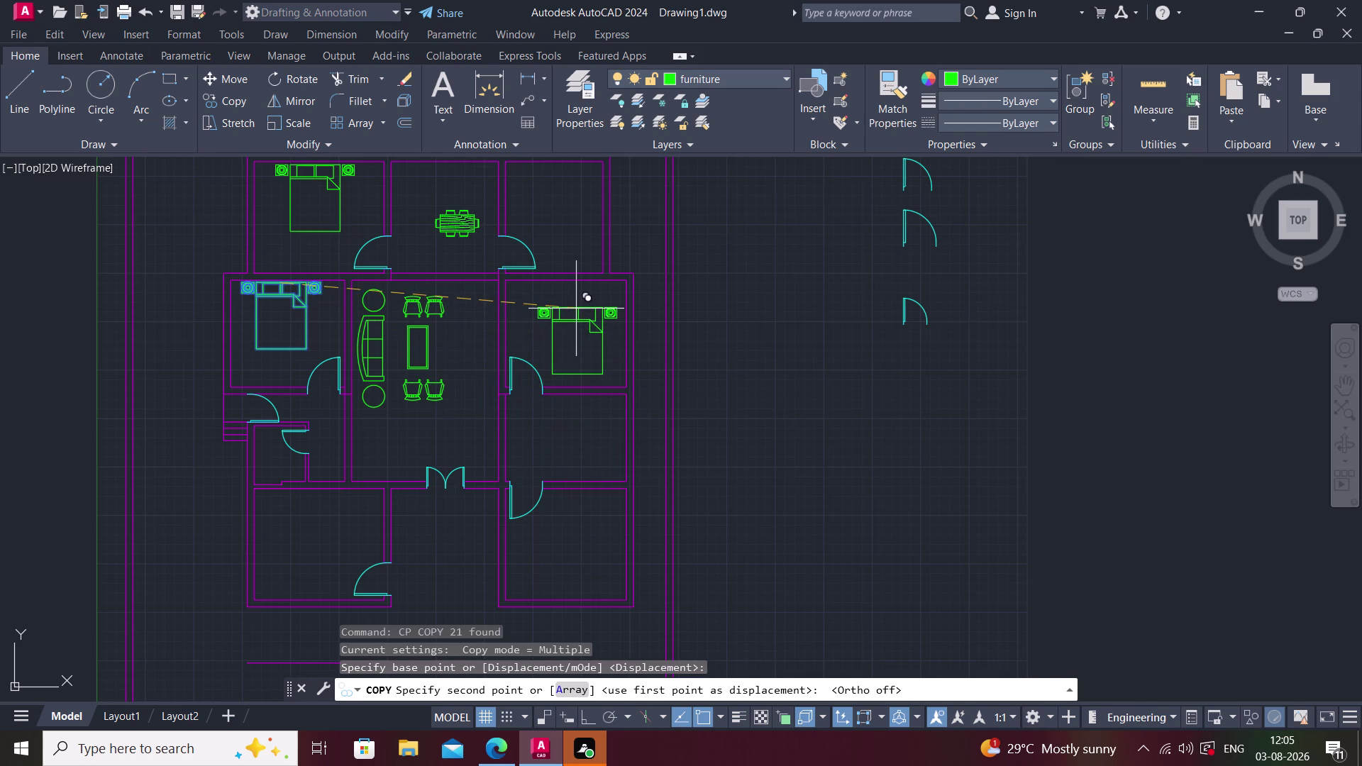
middle_drag(576, 309, 540, 344)
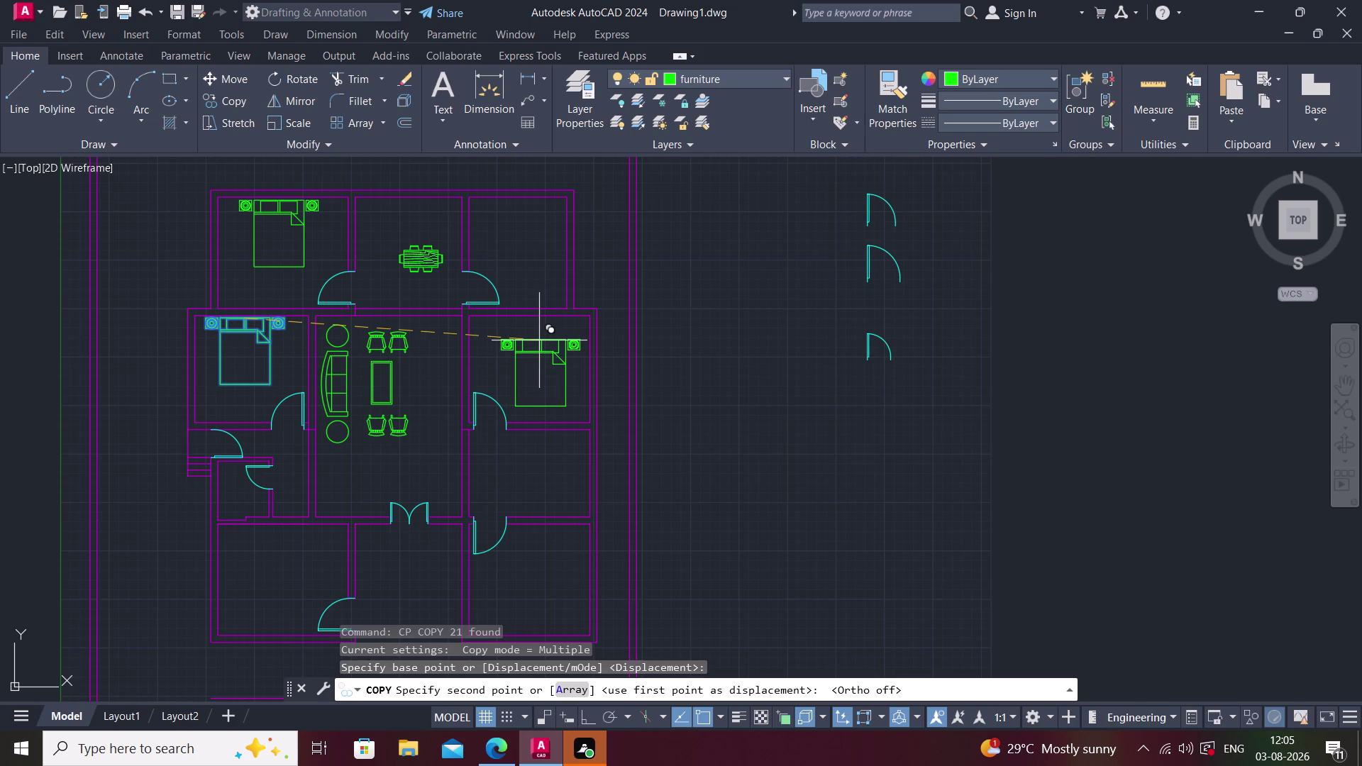
click(531, 331)
Rotate the copied bed set 90 degrees about its base point with Ortho on.
key(Escape)
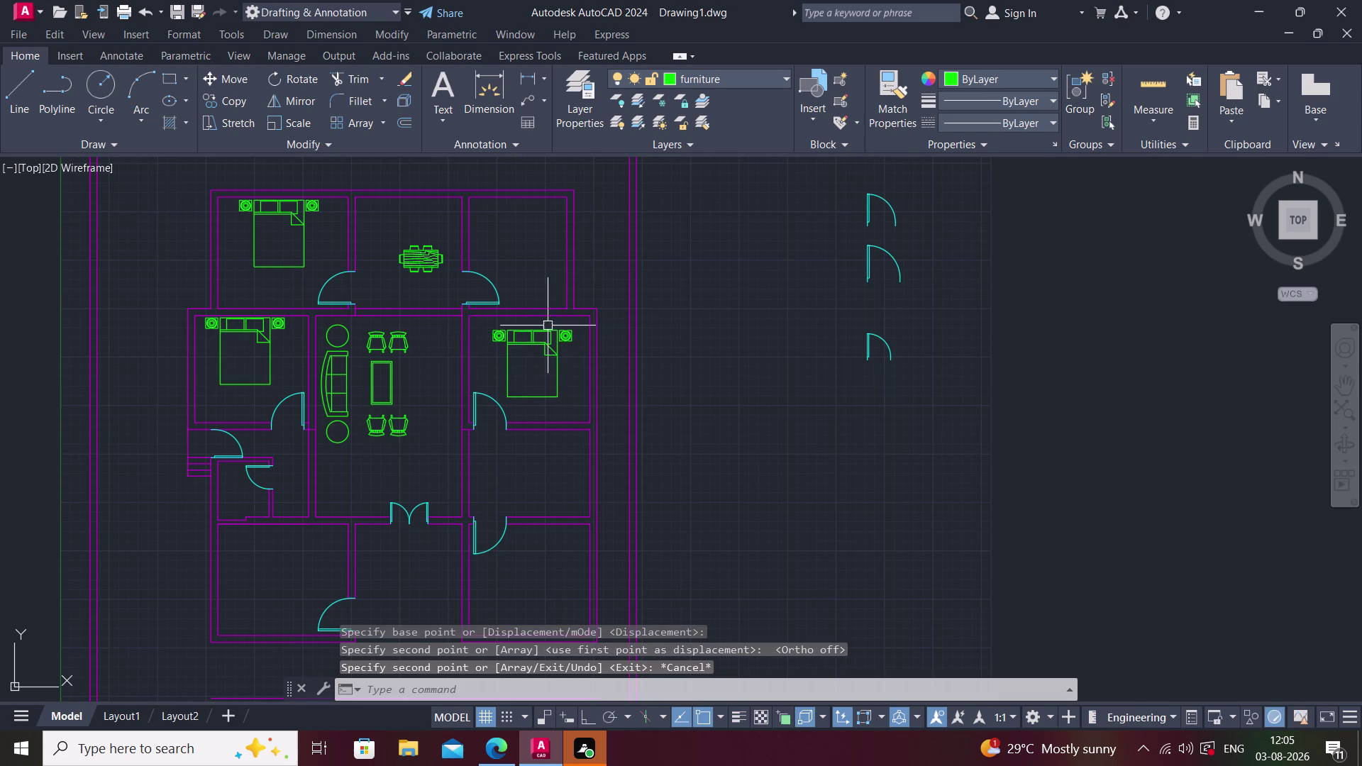
click(492, 325)
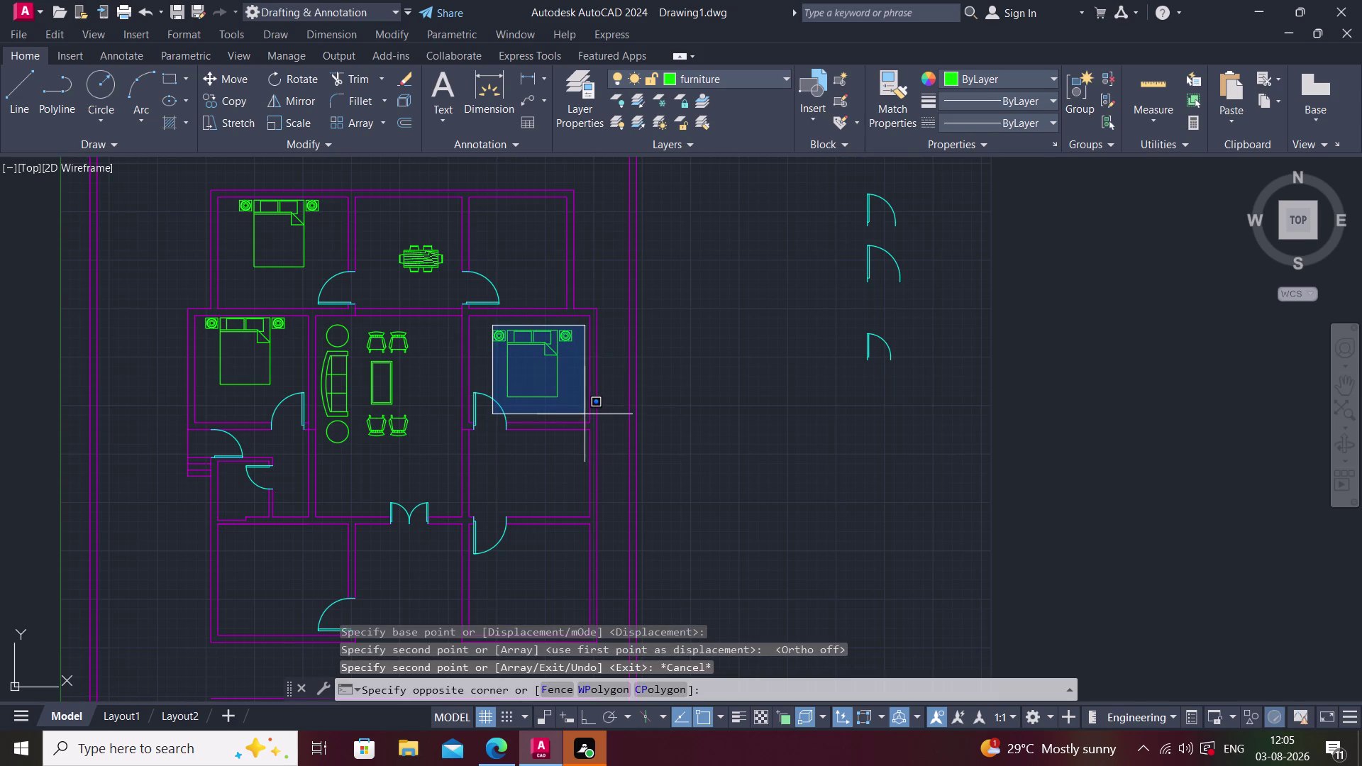
click(581, 412)
text(ro)
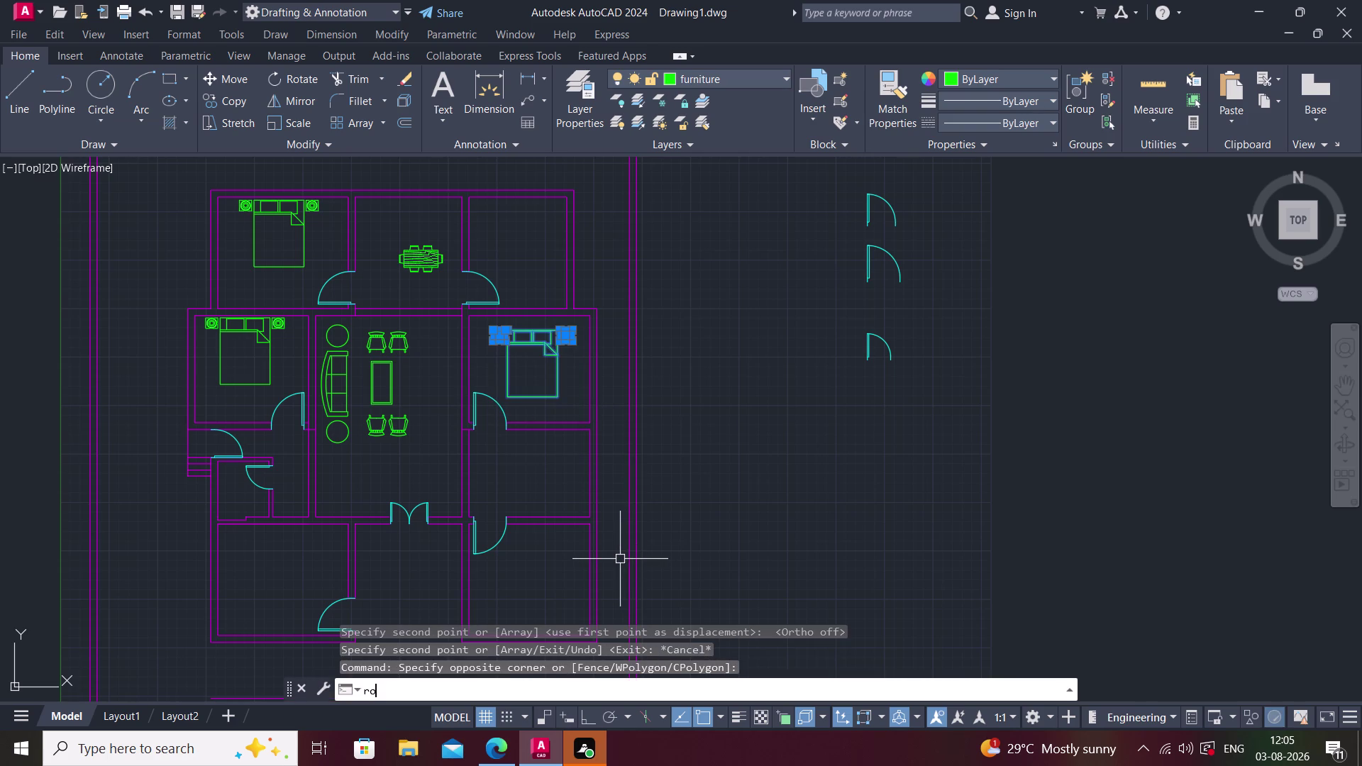
key(space)
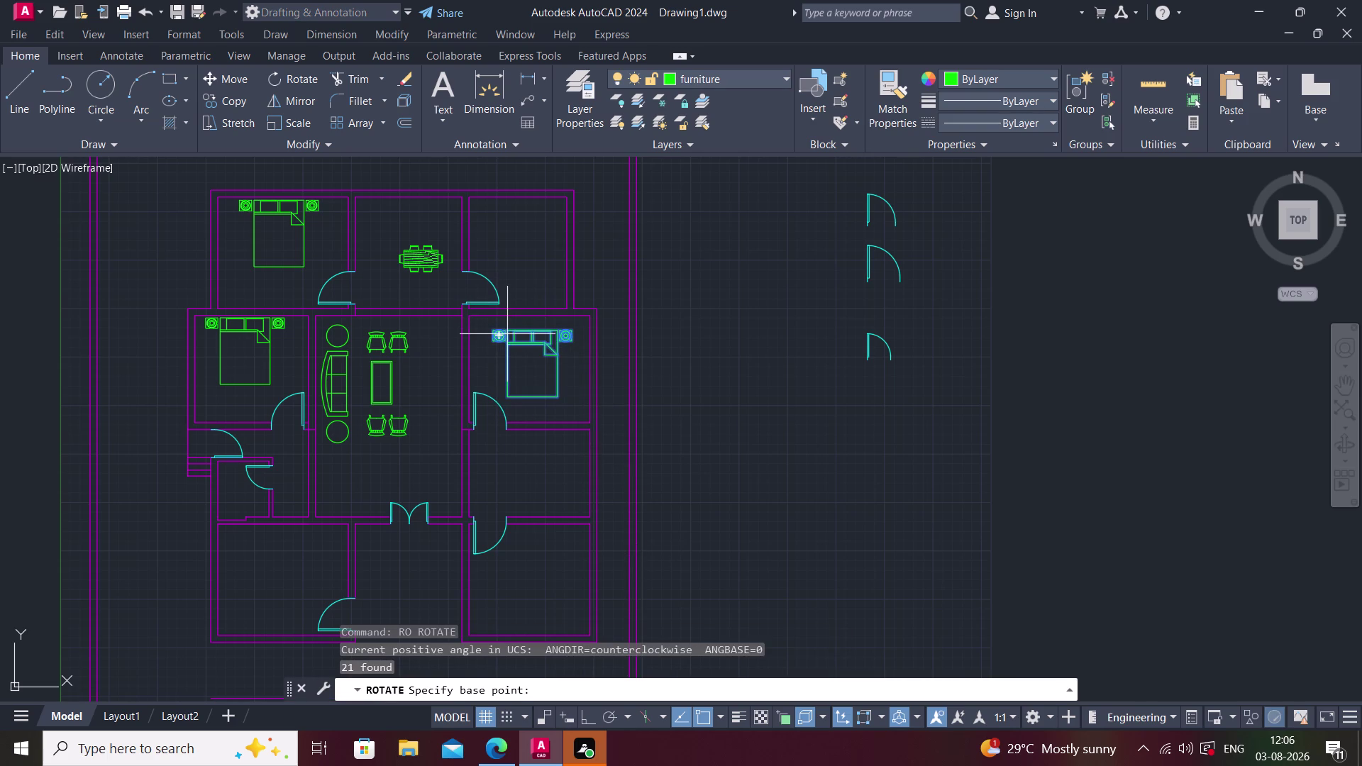
click(505, 400)
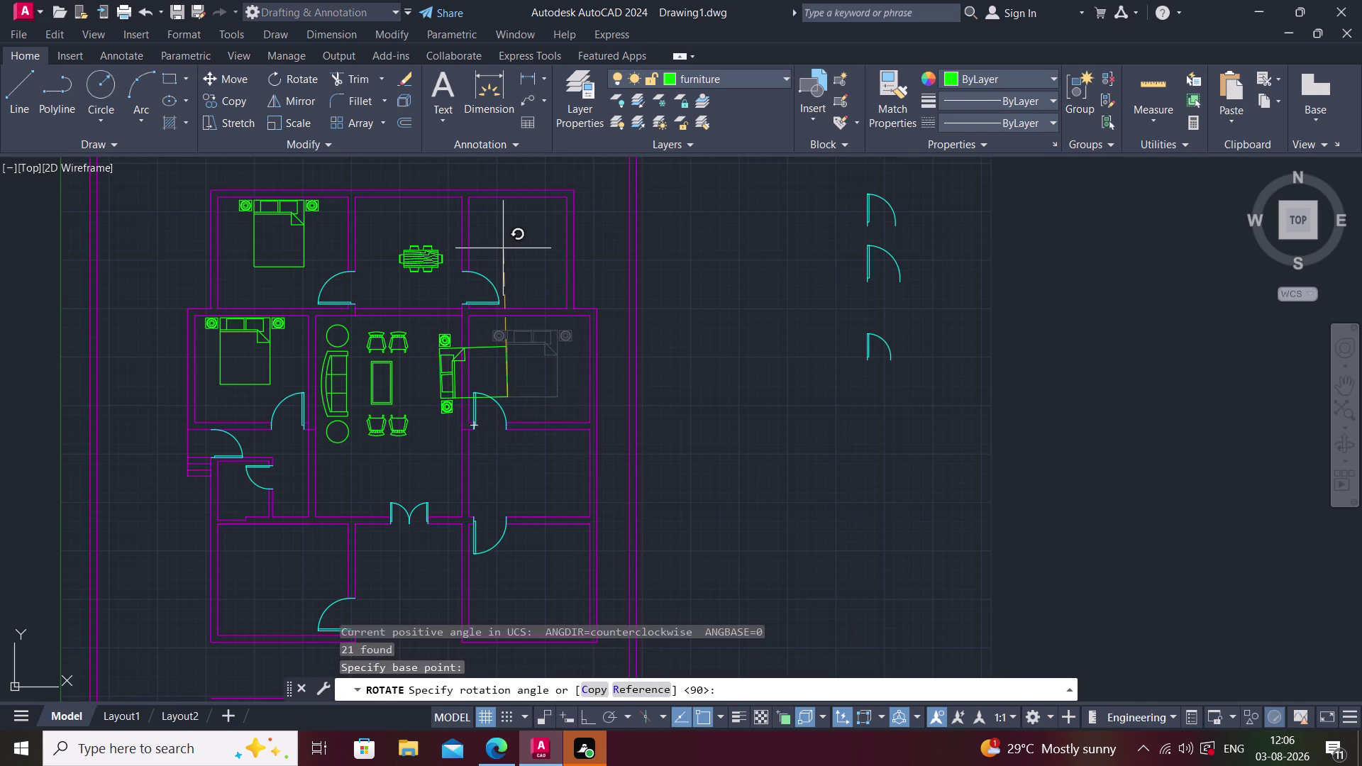
key(F8)
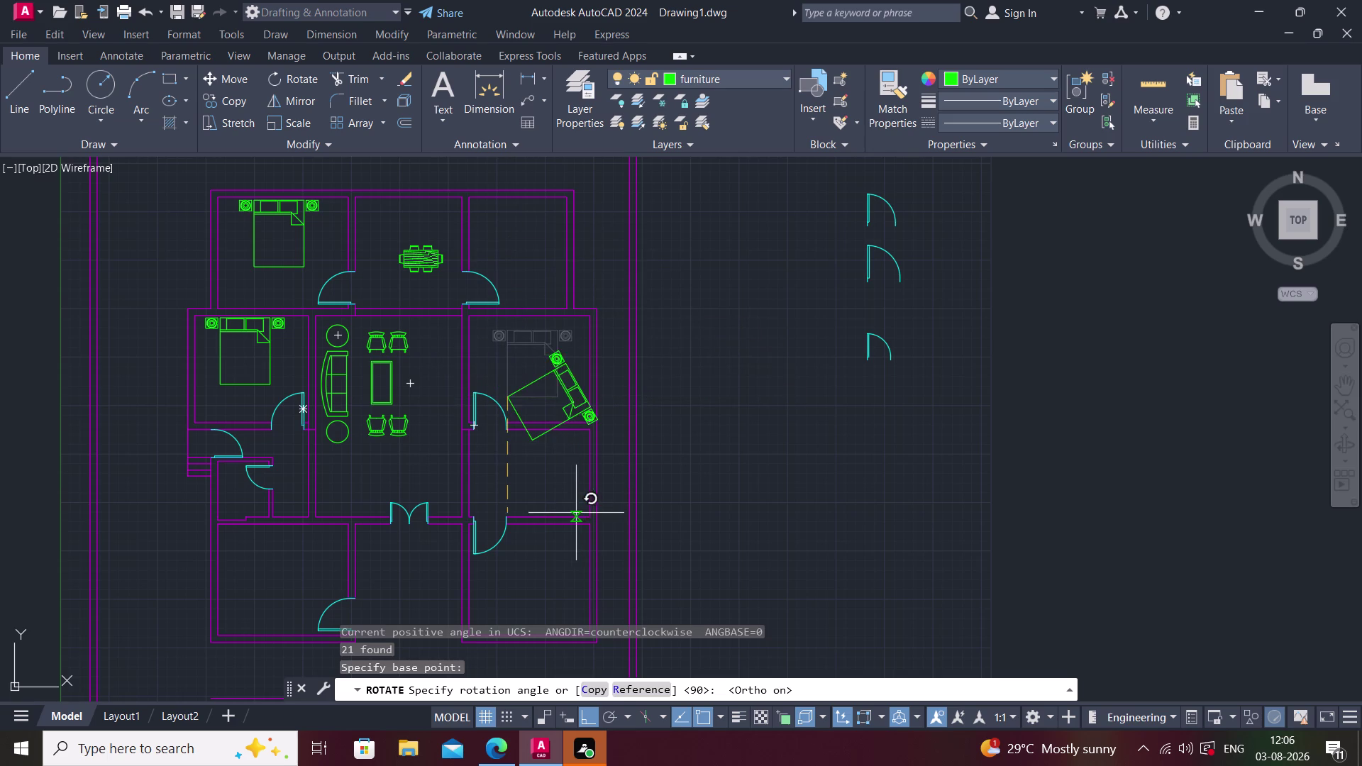
click(544, 597)
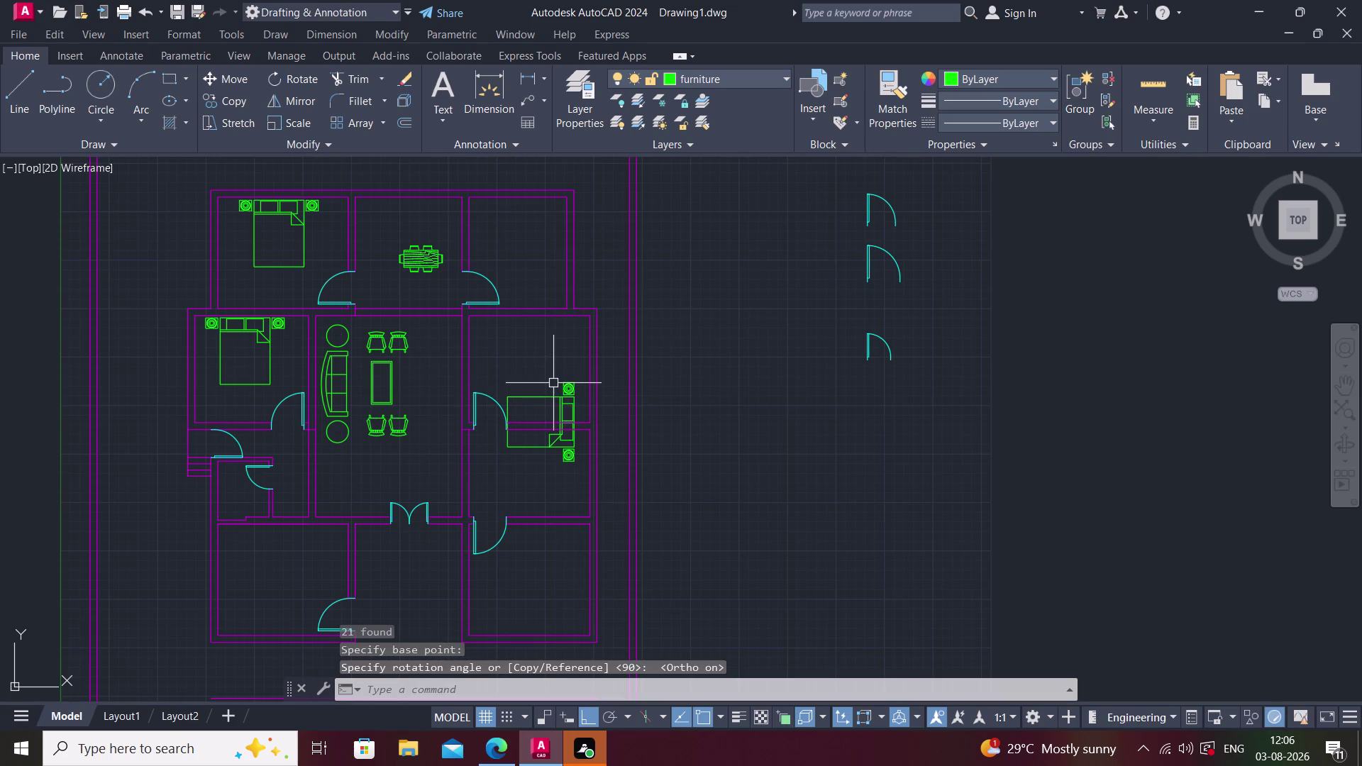
click(563, 403)
key(Escape)
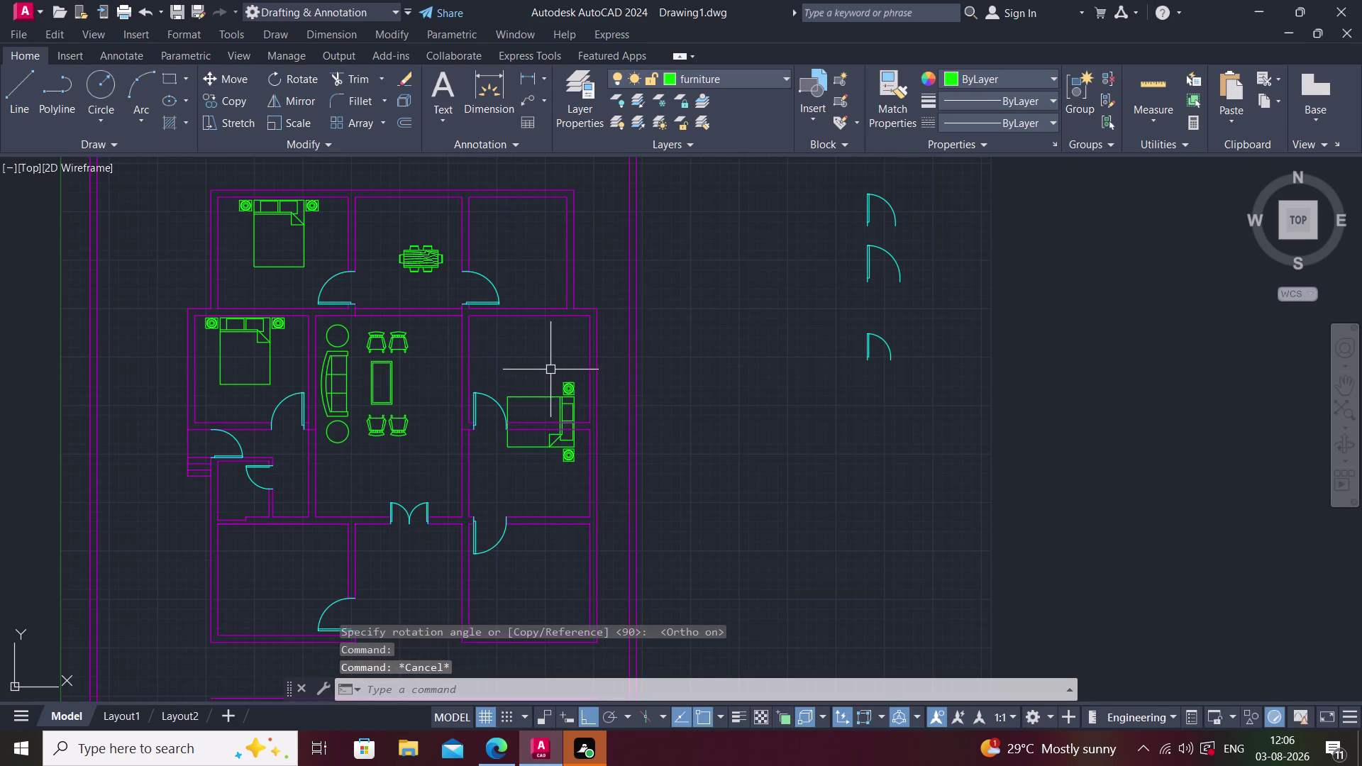
scroll(up, 3)
Select the rotated bed set and start MOVE from the headboard edge.
scroll(down, 3)
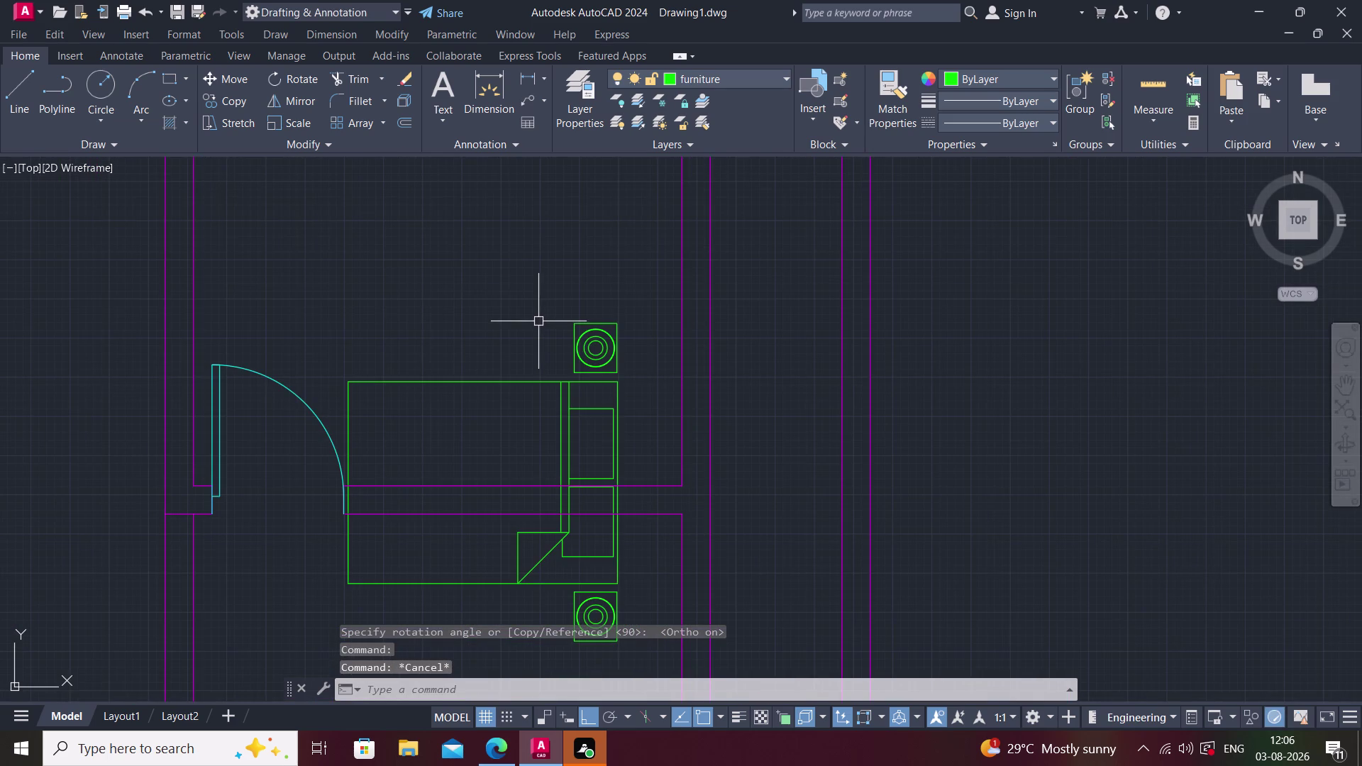
click(322, 314)
click(653, 645)
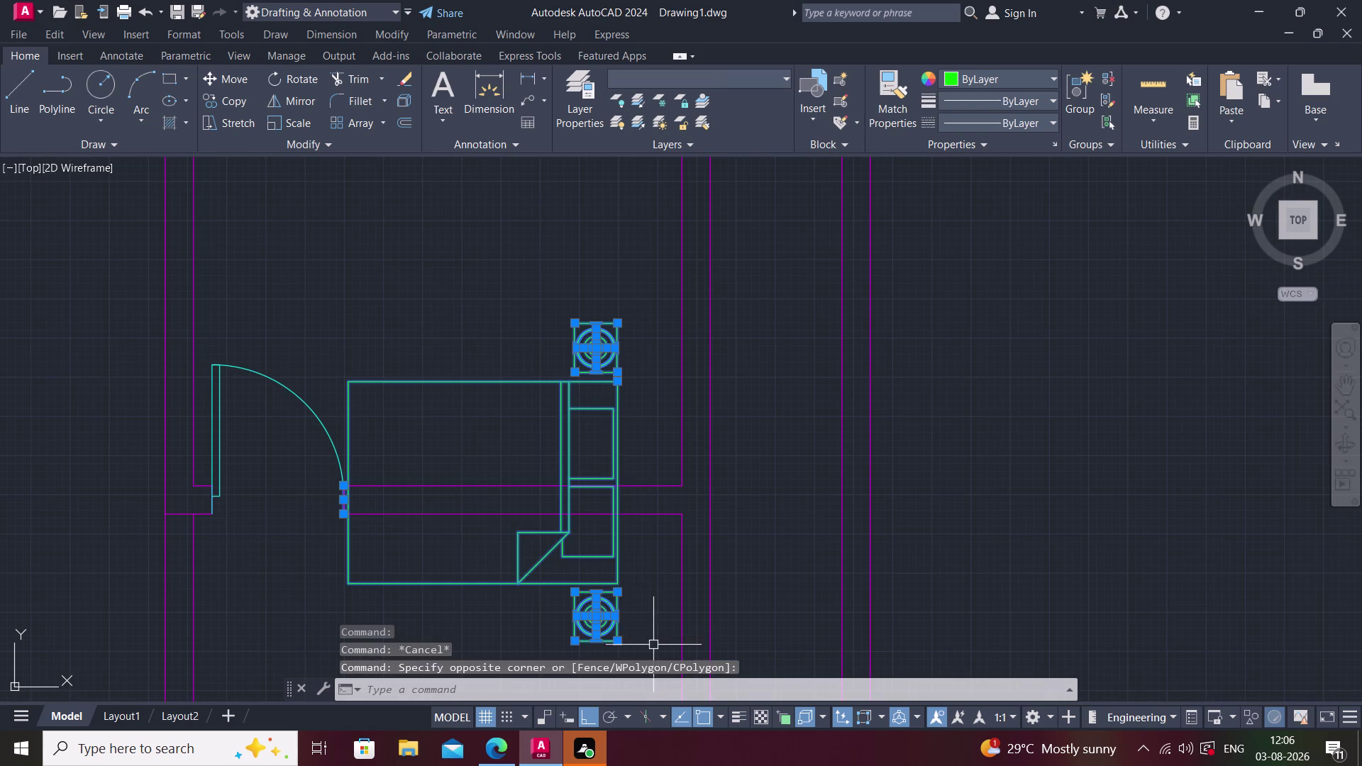
middle_drag(558, 586, 581, 489)
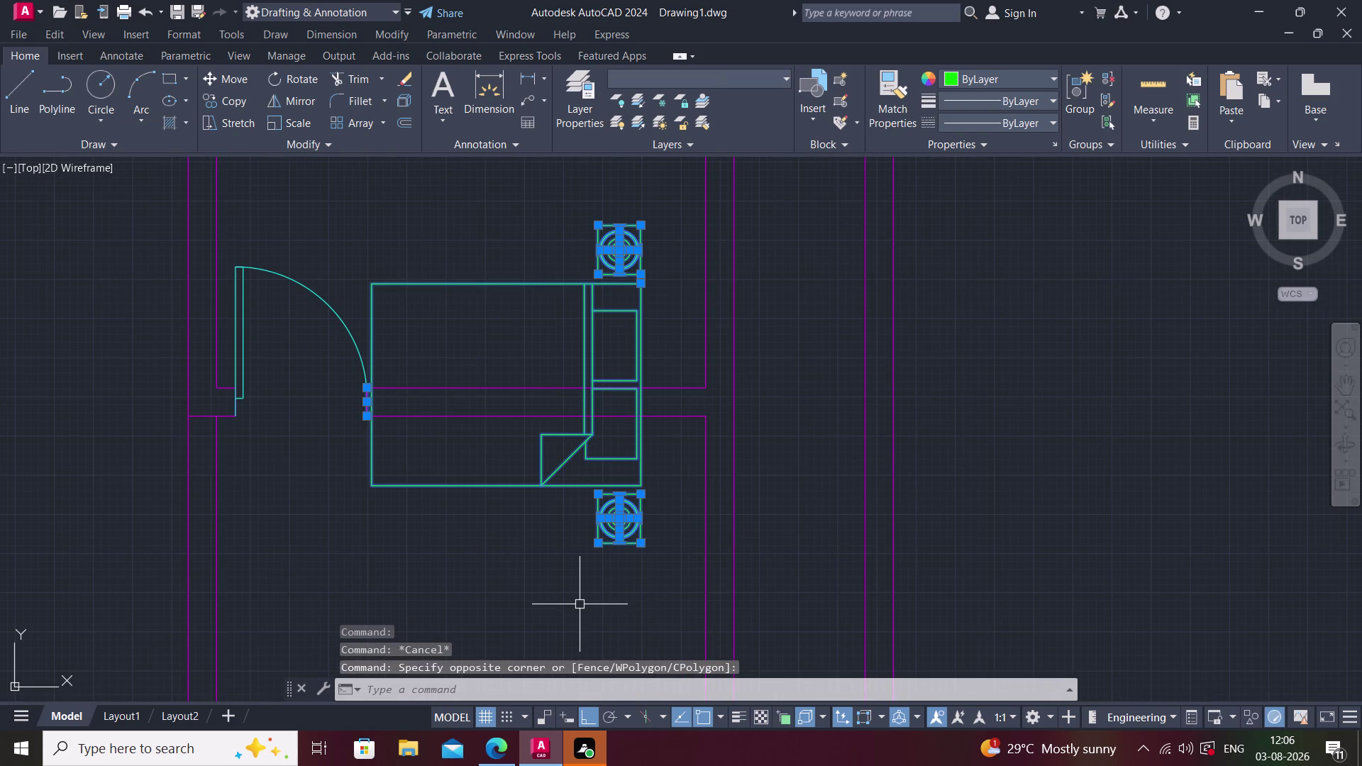
key(m)
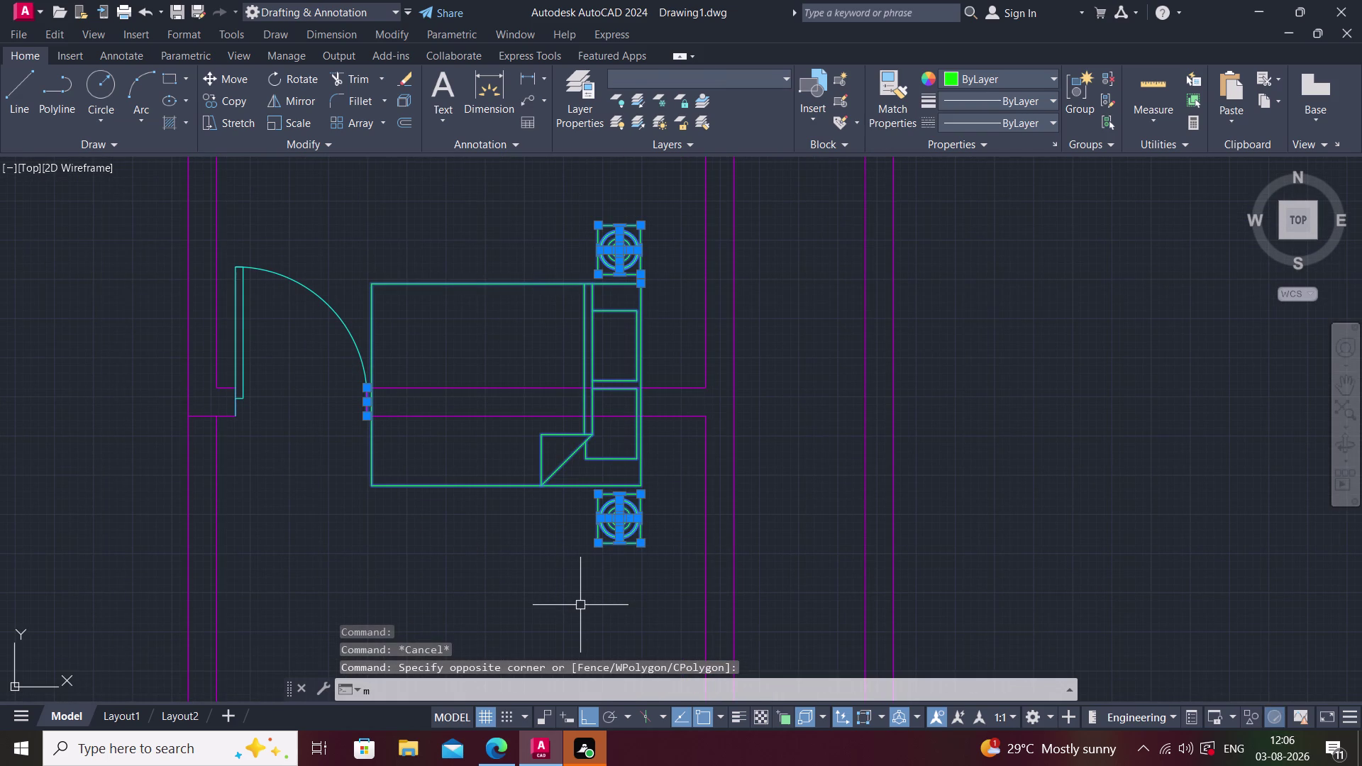
key(space)
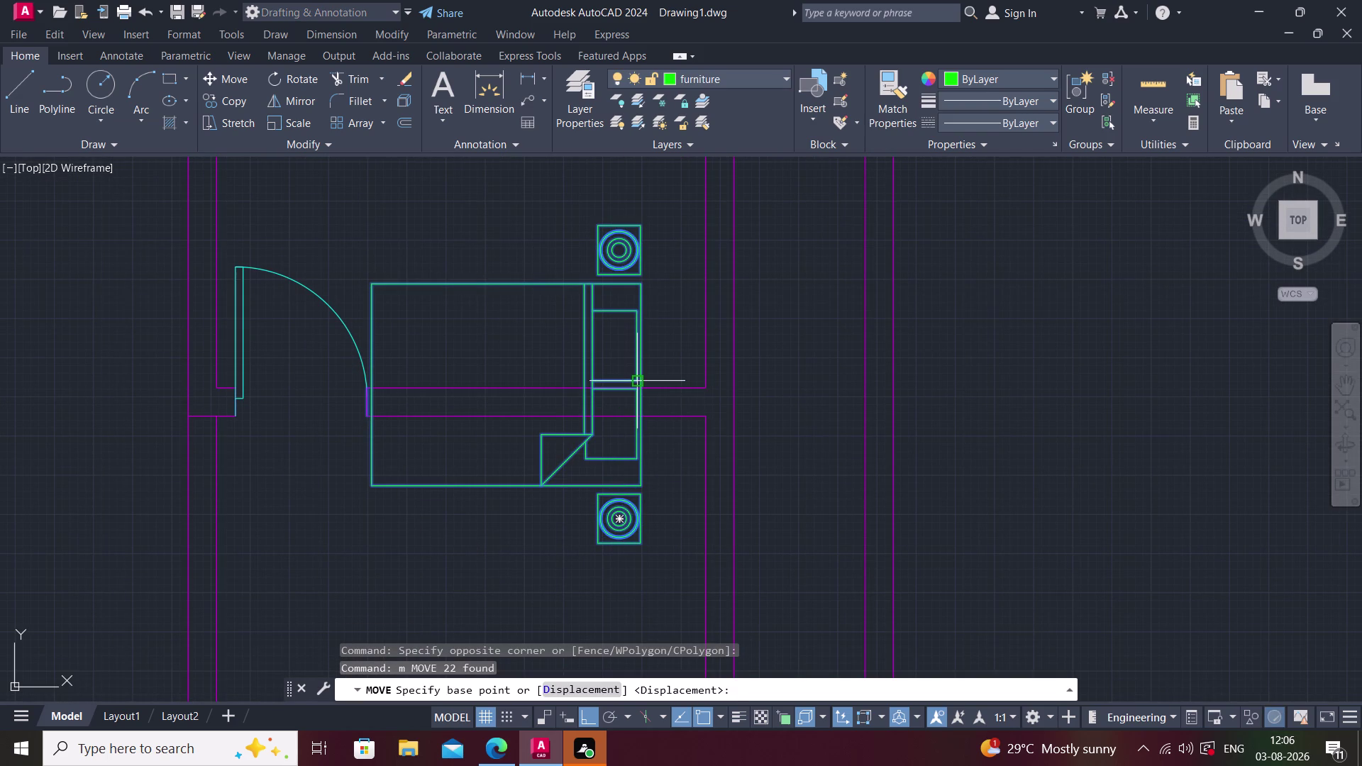
click(638, 379)
Move the bed set higher in the room with Ortho off.
scroll(down, 3)
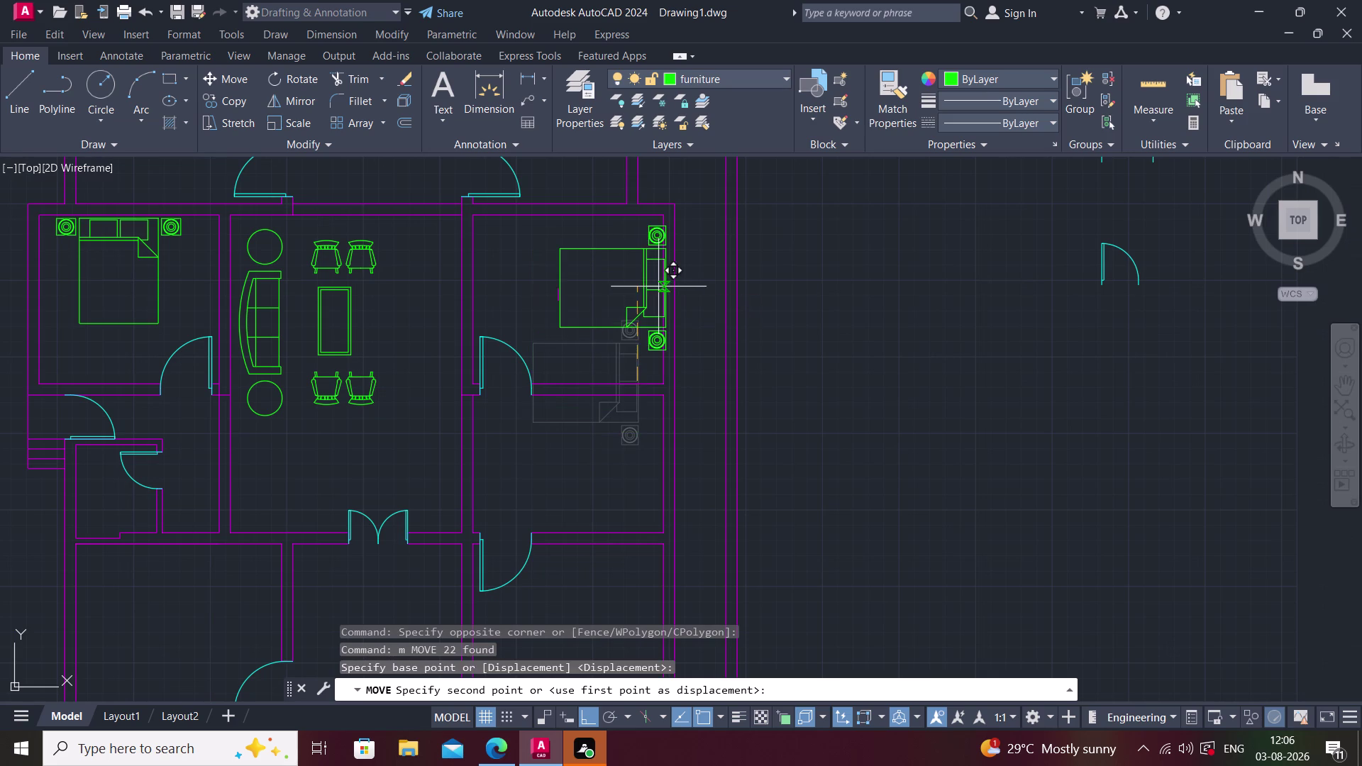
key(F8)
scroll(up, 3)
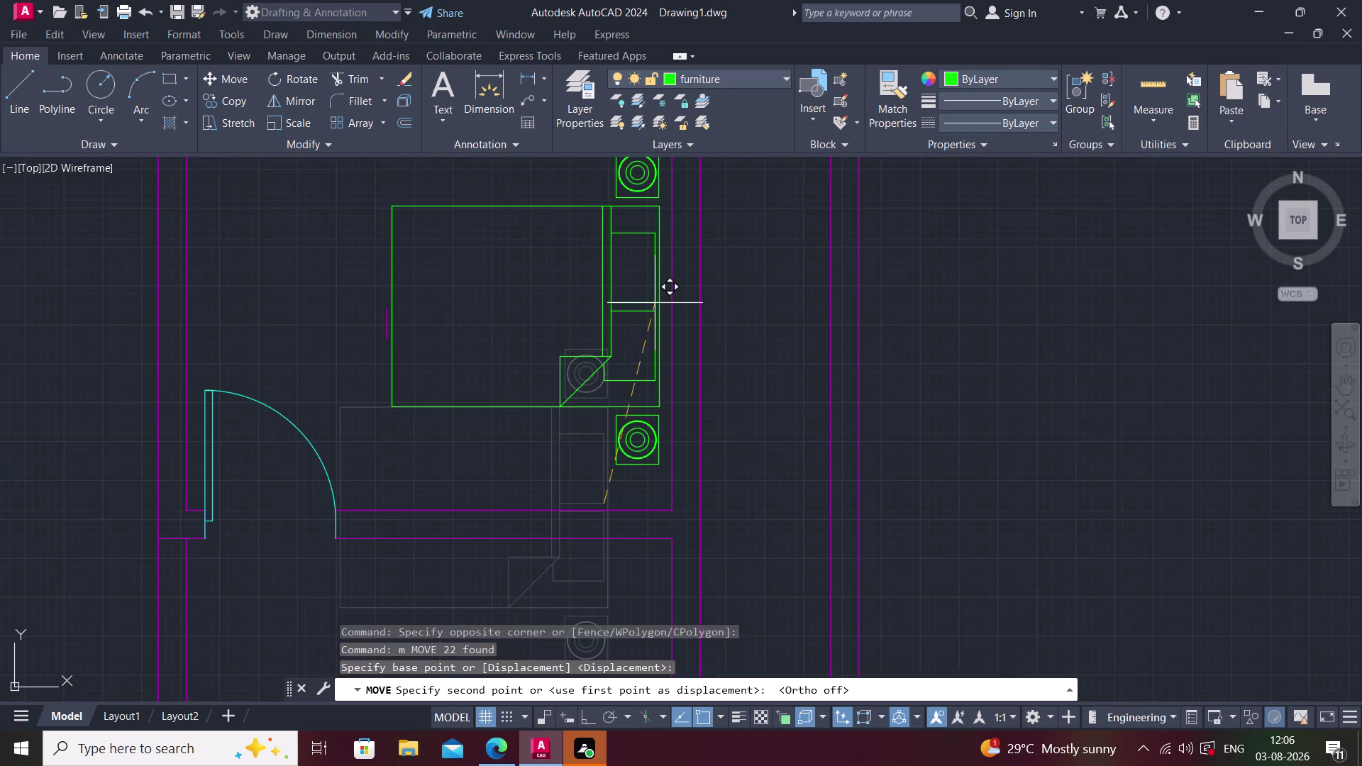
middle_drag(655, 303, 566, 388)
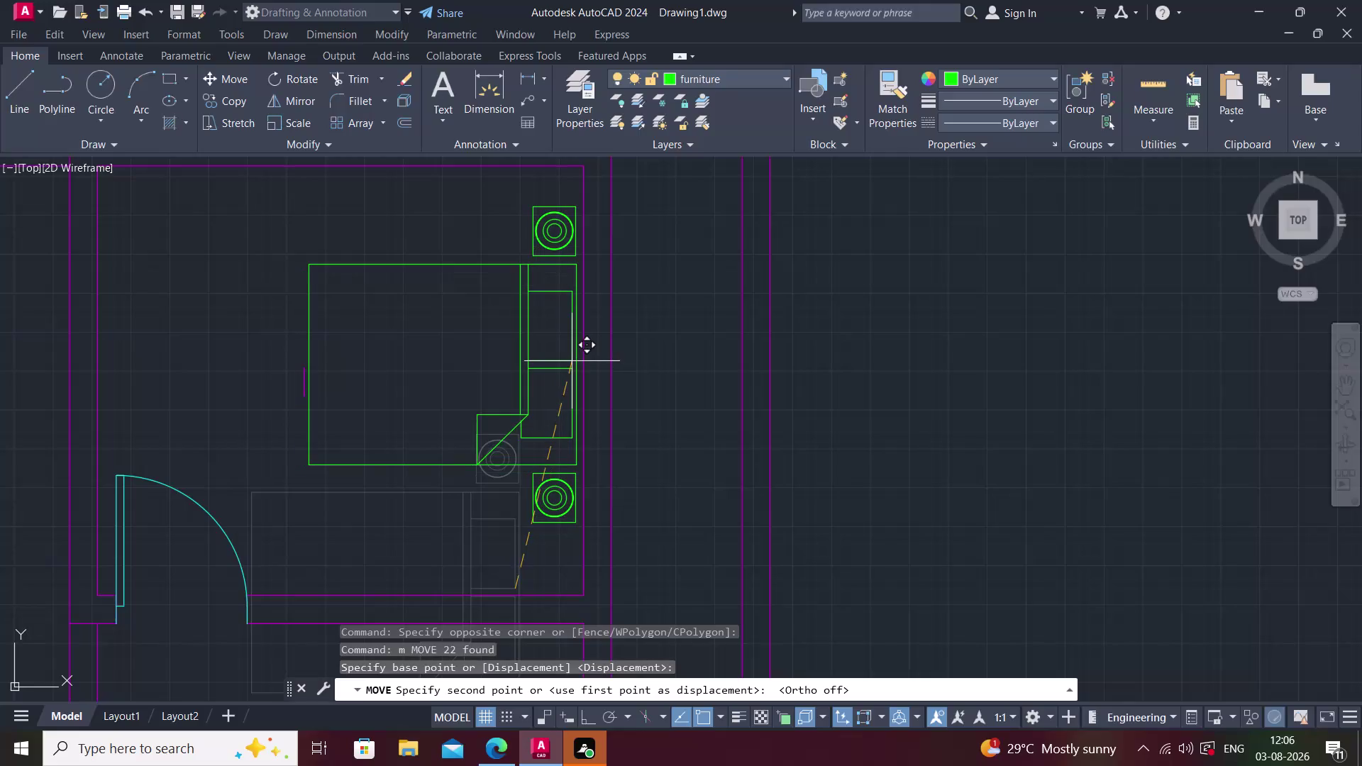
click(572, 361)
key(Escape)
scroll(down, 3)
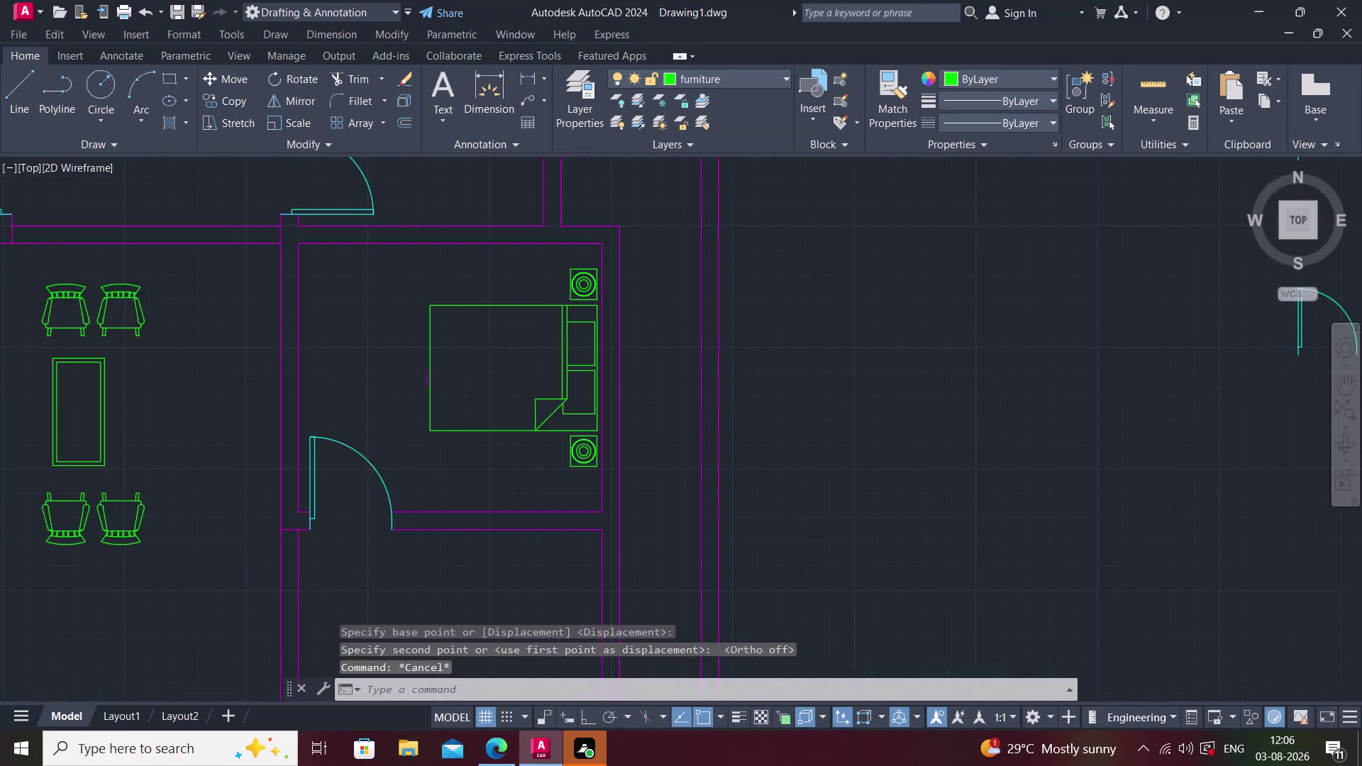
middle_drag(489, 414, 475, 511)
scroll(up, 3)
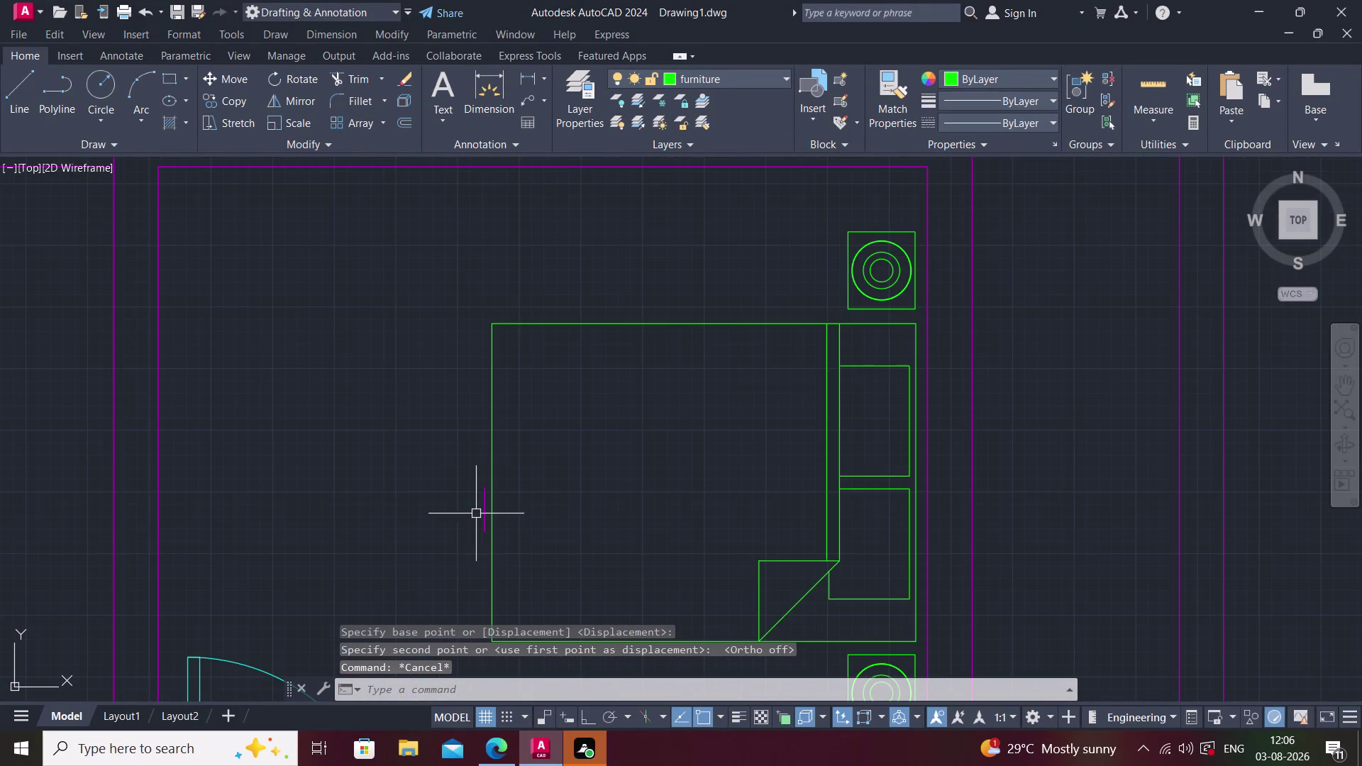
click(482, 502)
Begin moving the bedroom door, then cancel the half-entered command.
scroll(down, 3)
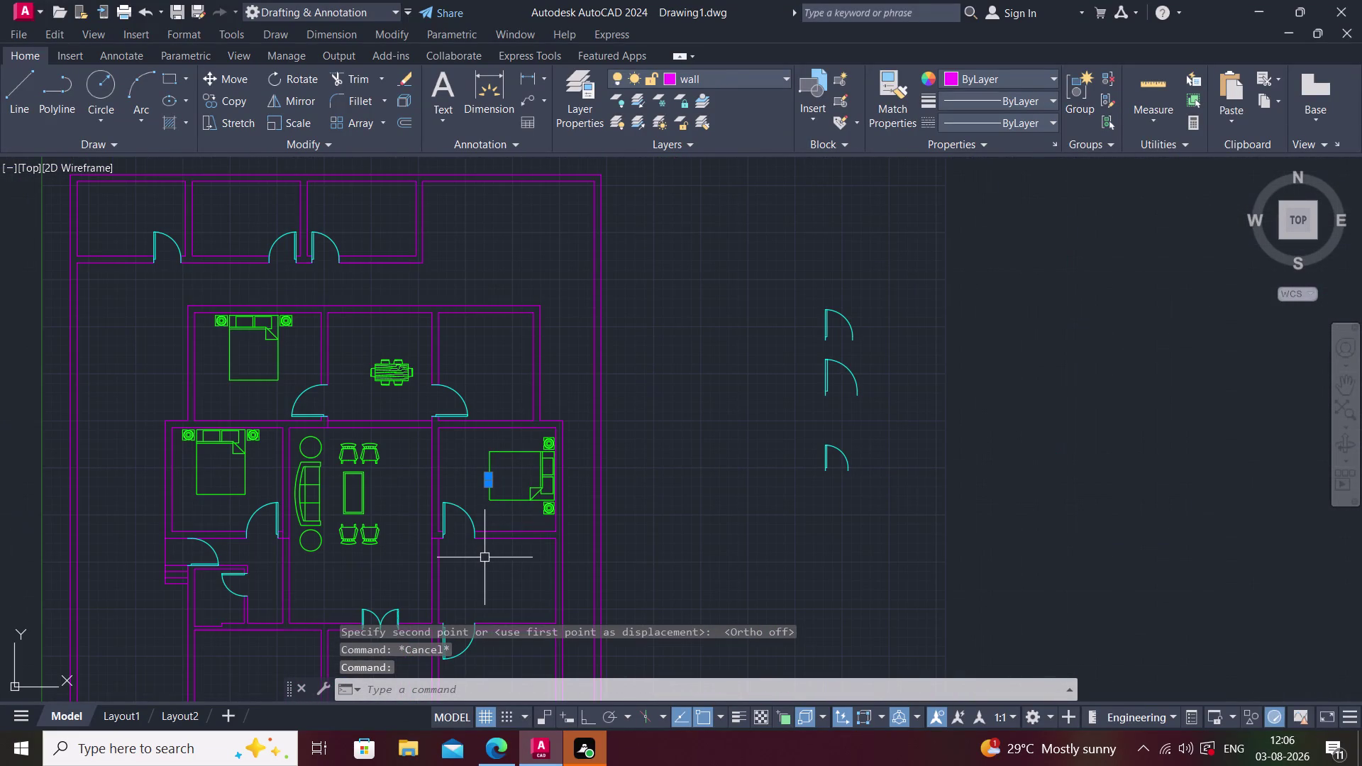
key(m)
scroll(up, 3)
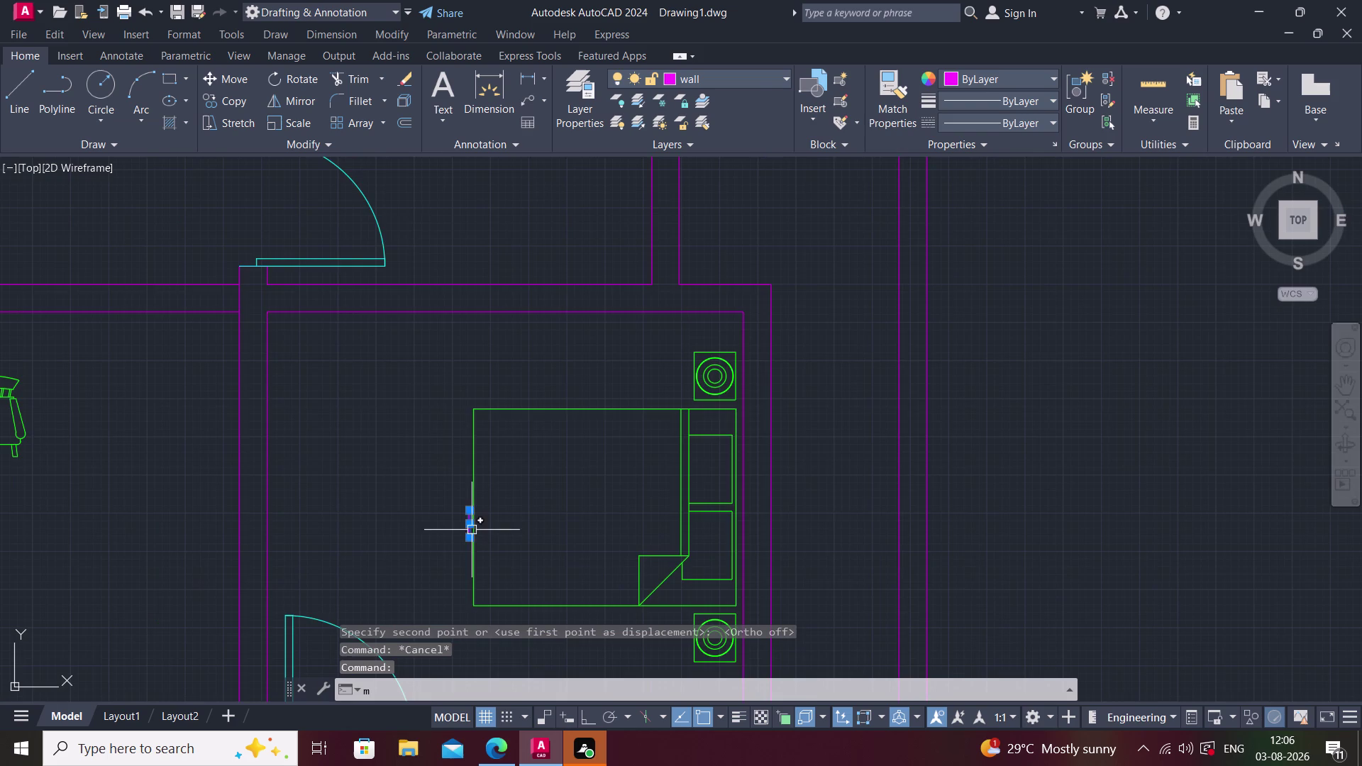
scroll(up, 3)
click(472, 541)
scroll(down, 3)
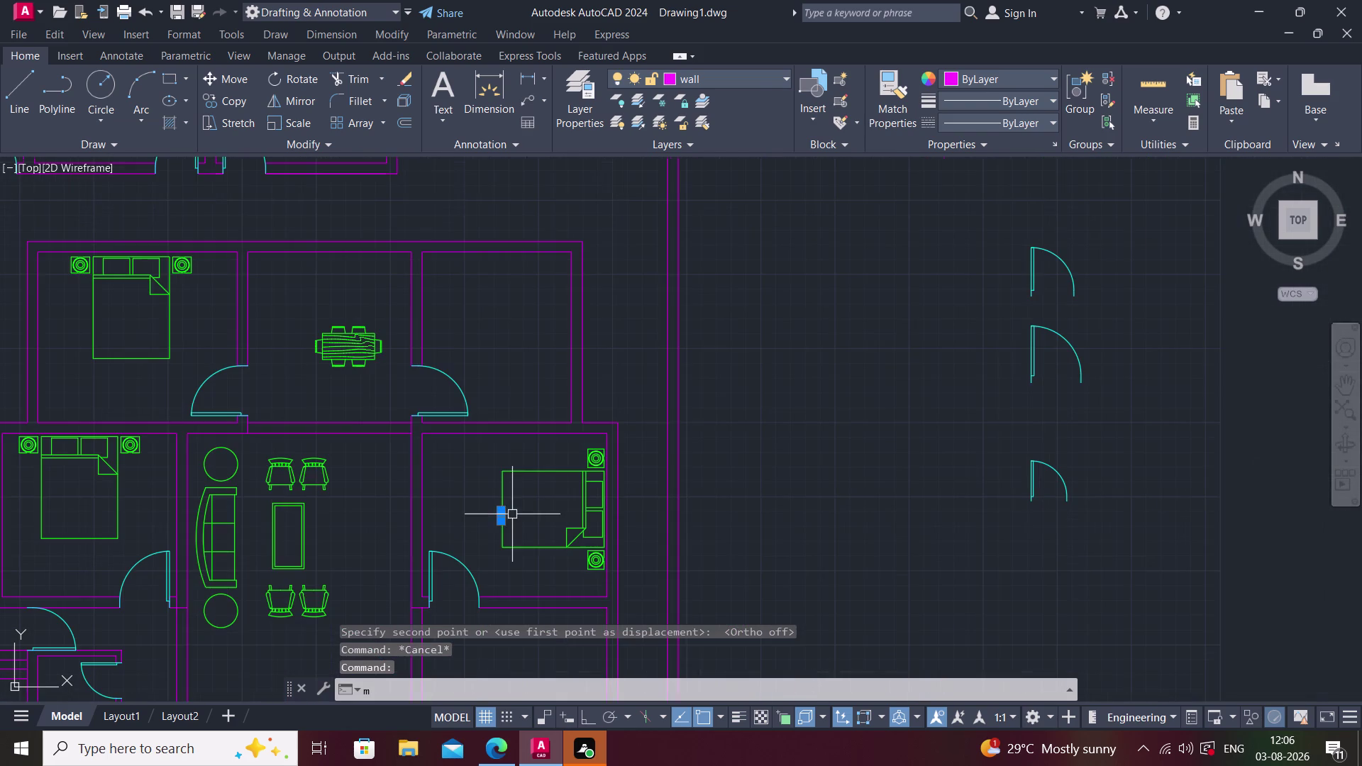
key(Escape)
scroll(up, 3)
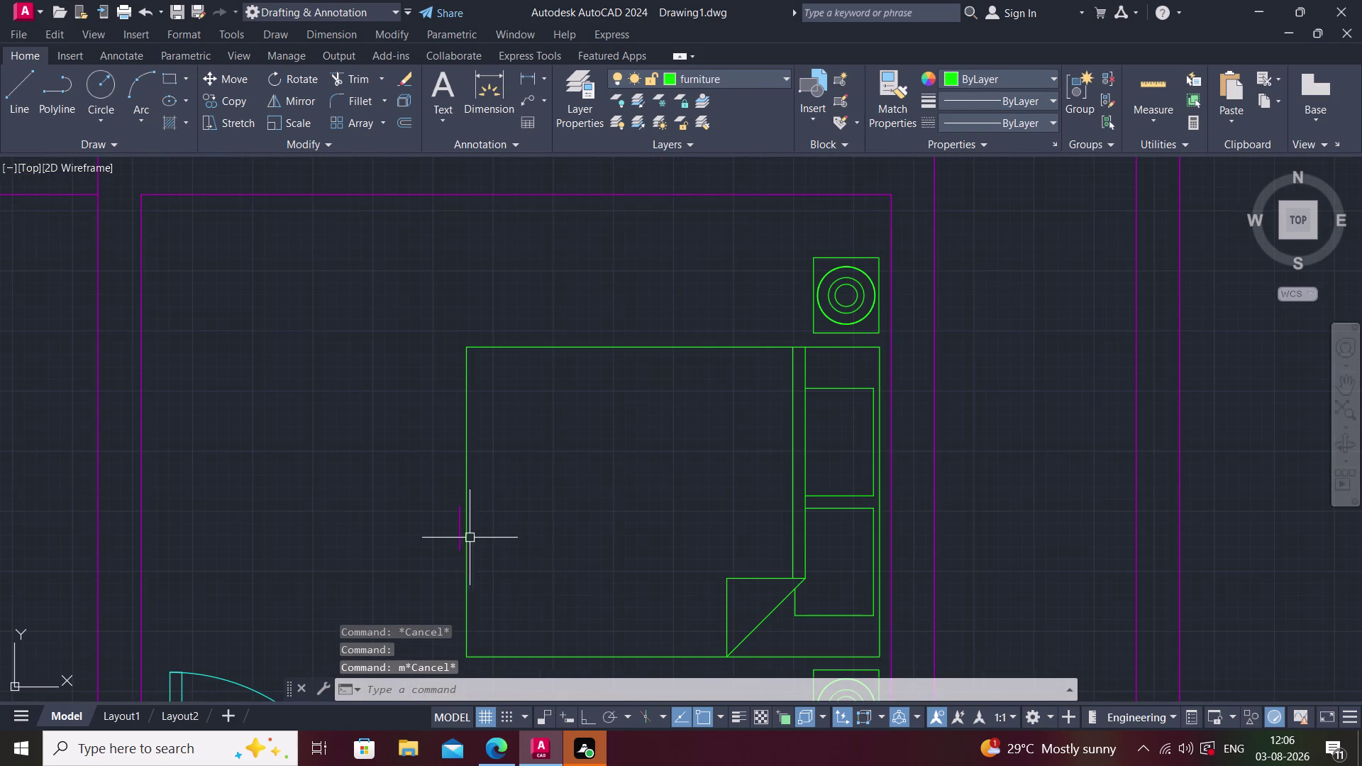
Move the door from its base point into the corner where the walls meet.
click(461, 522)
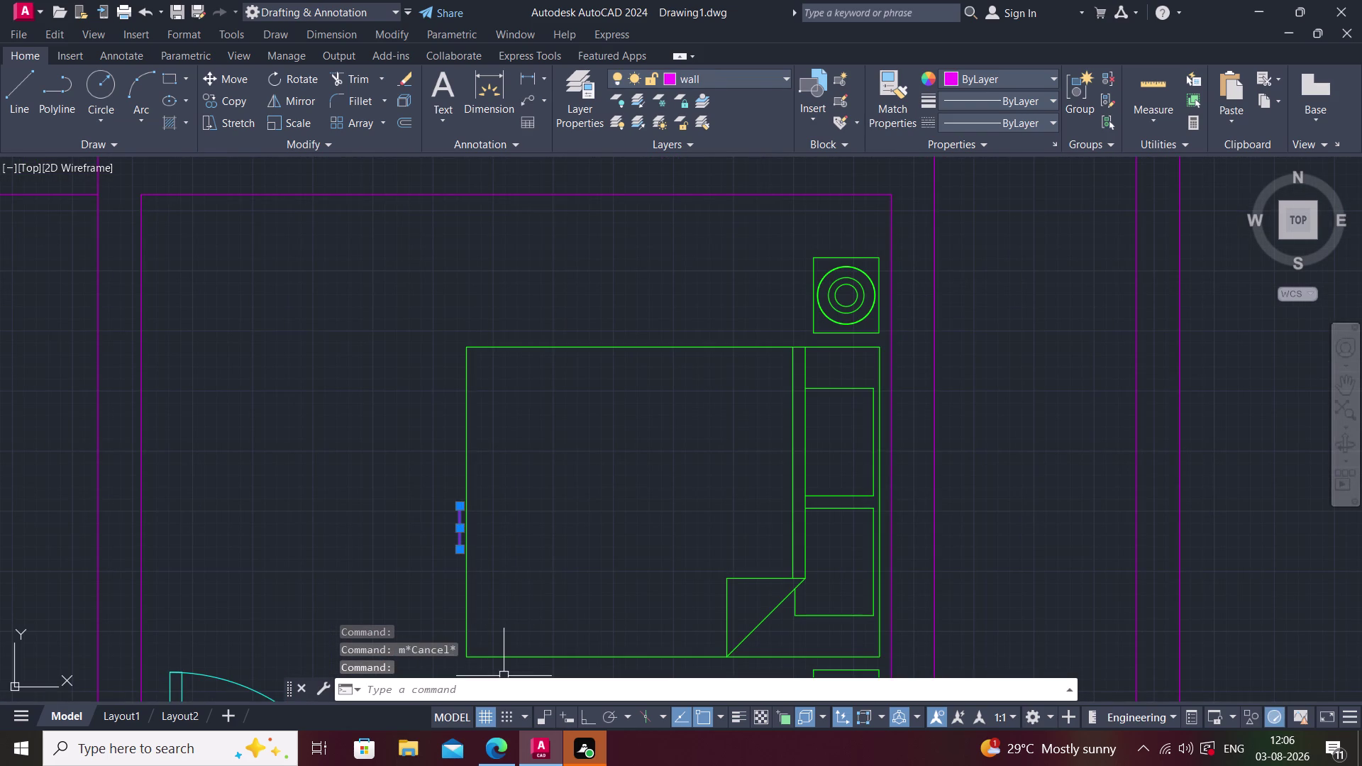
key(m)
key(space)
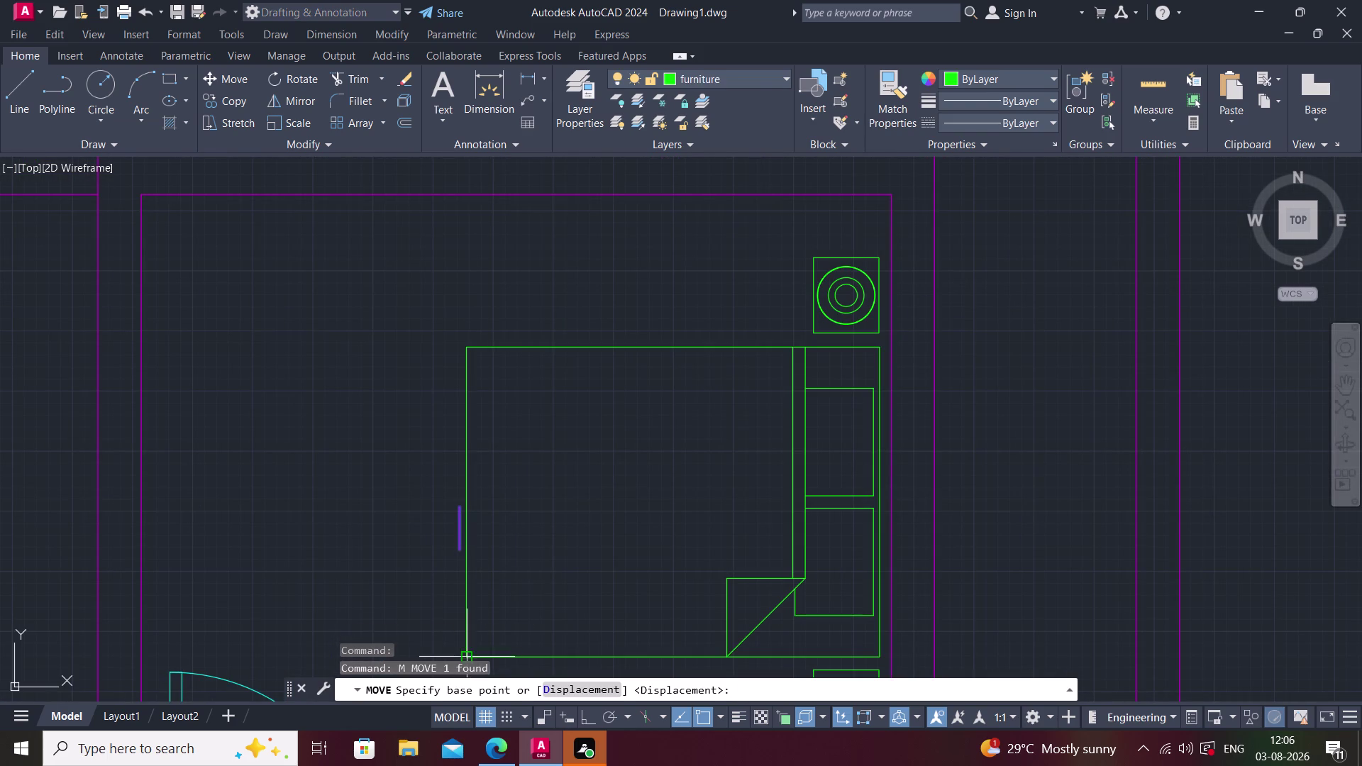
scroll(up, 3)
click(447, 429)
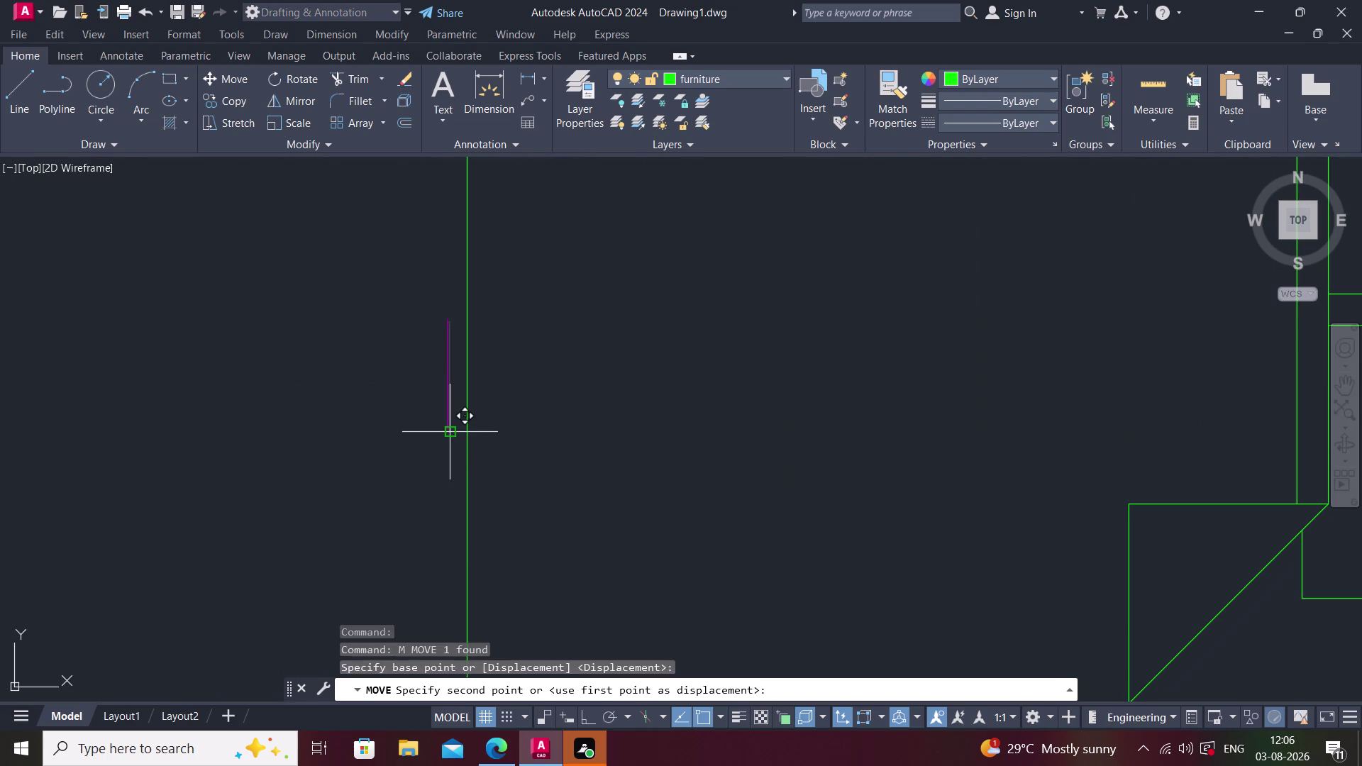
scroll(down, 3)
scroll(up, 3)
scroll(up, 3)
scroll(up, 3)
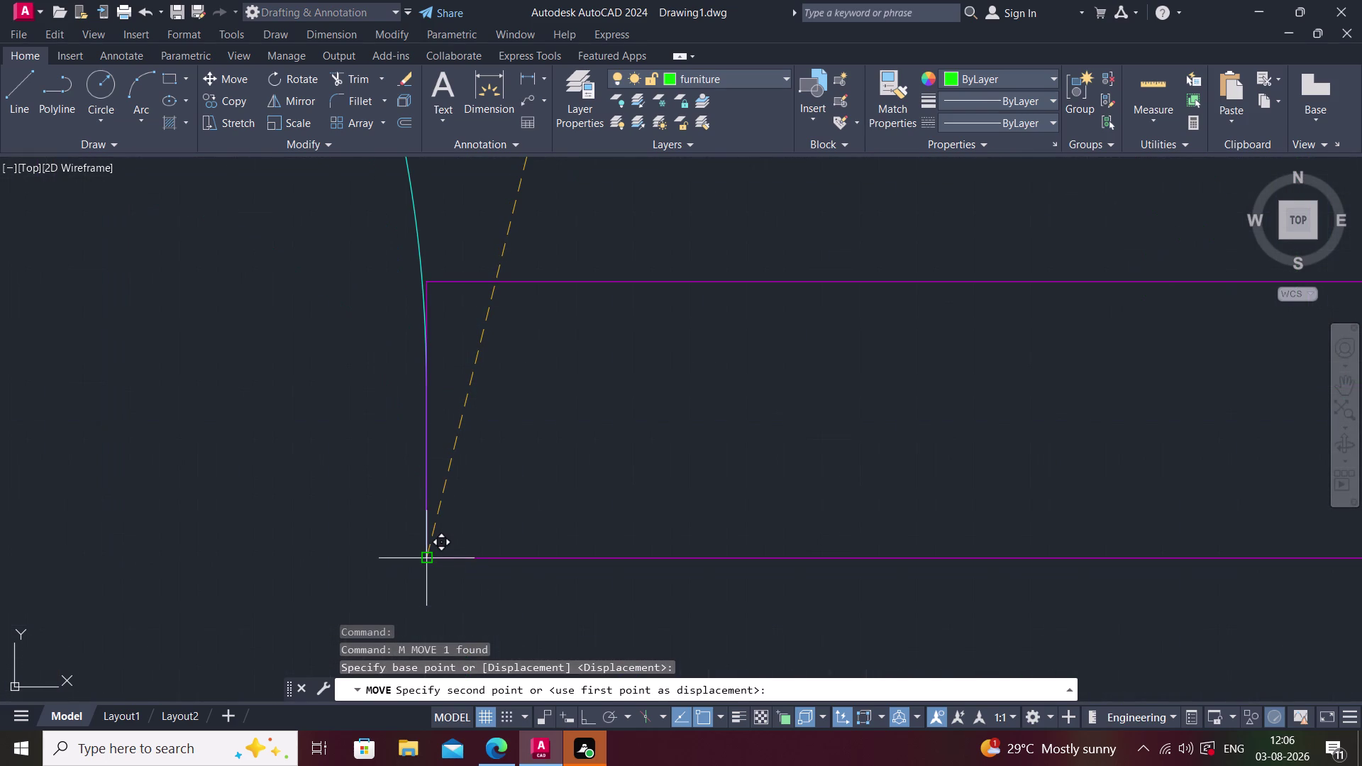
click(426, 559)
key(Escape)
Pan and zoom across the floor plan to the right-hand bedroom's bed.
middle_drag(505, 539, 453, 615)
scroll(down, 3)
middle_drag(486, 568, 426, 590)
scroll(down, 3)
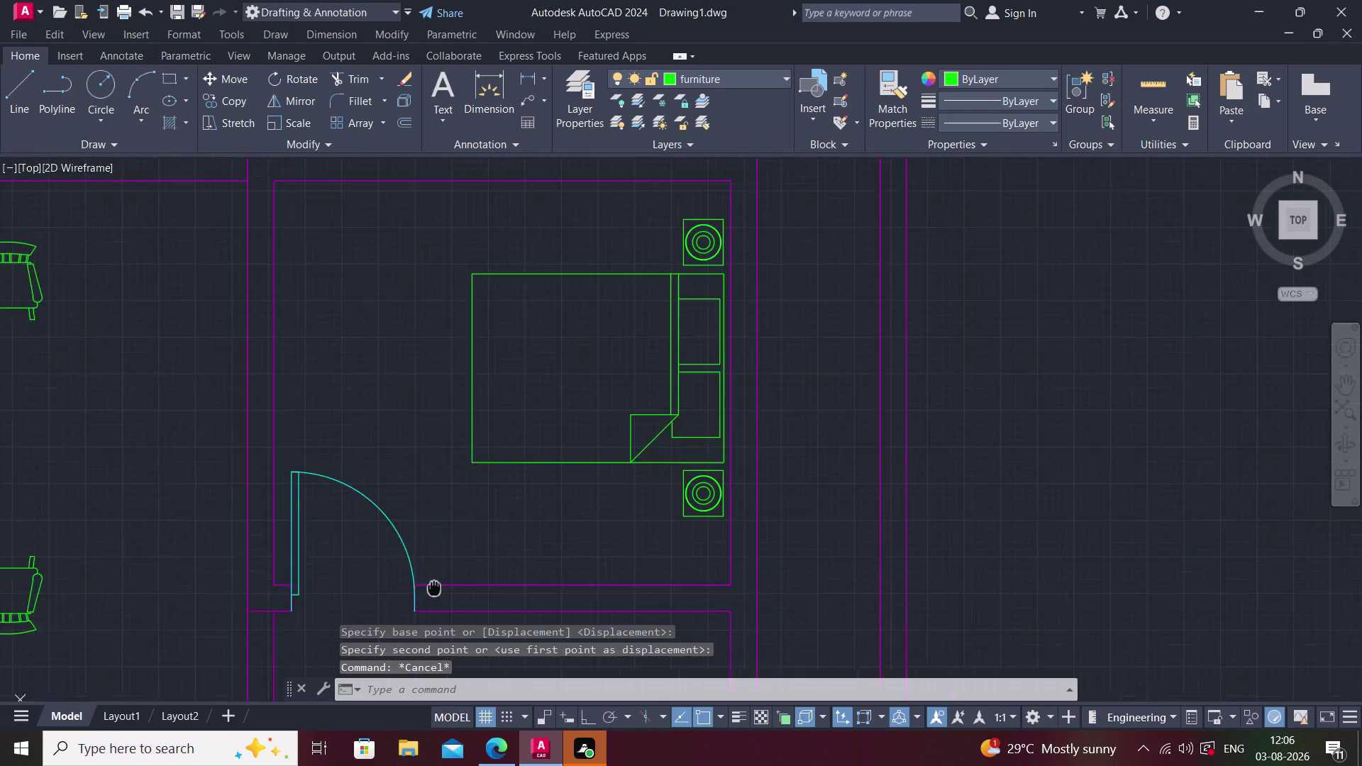
scroll(down, 3)
middle_drag(513, 590, 563, 533)
scroll(down, 3)
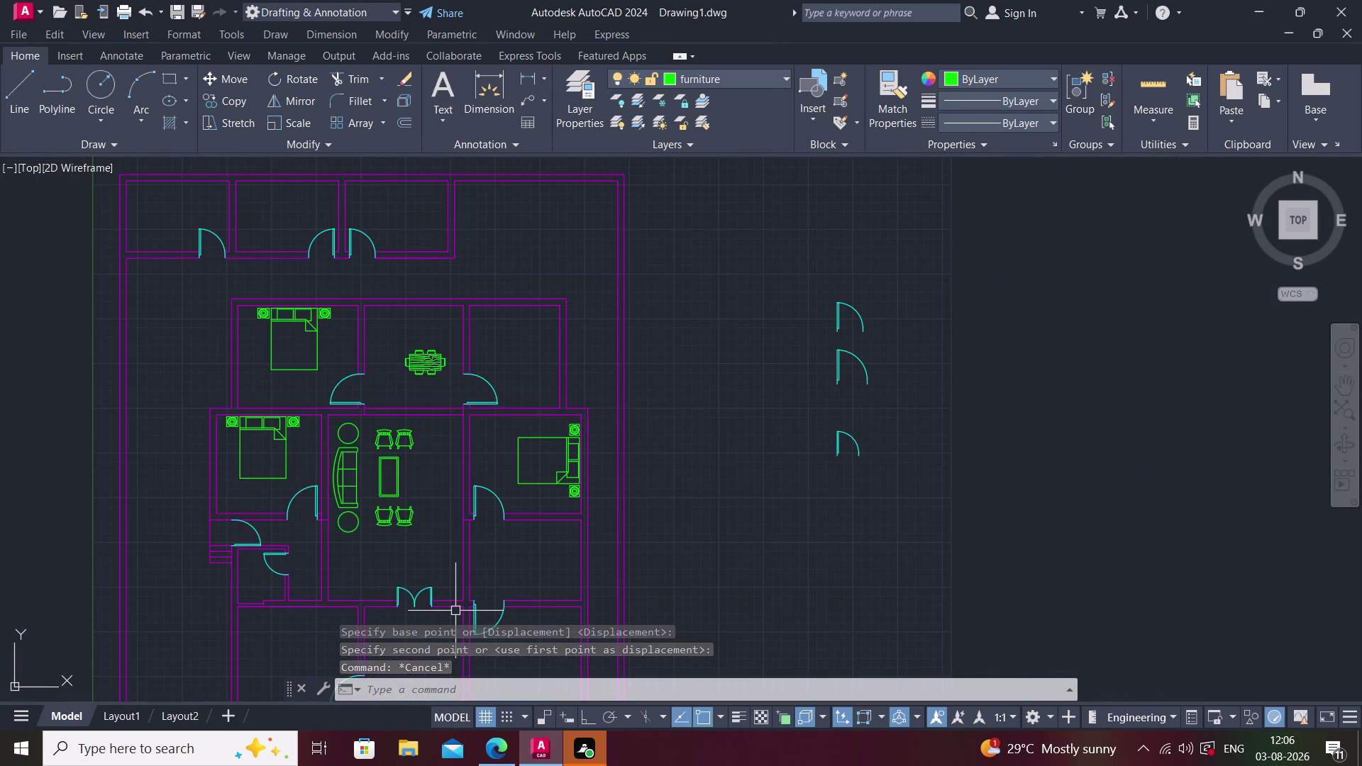
middle_drag(442, 618, 445, 616)
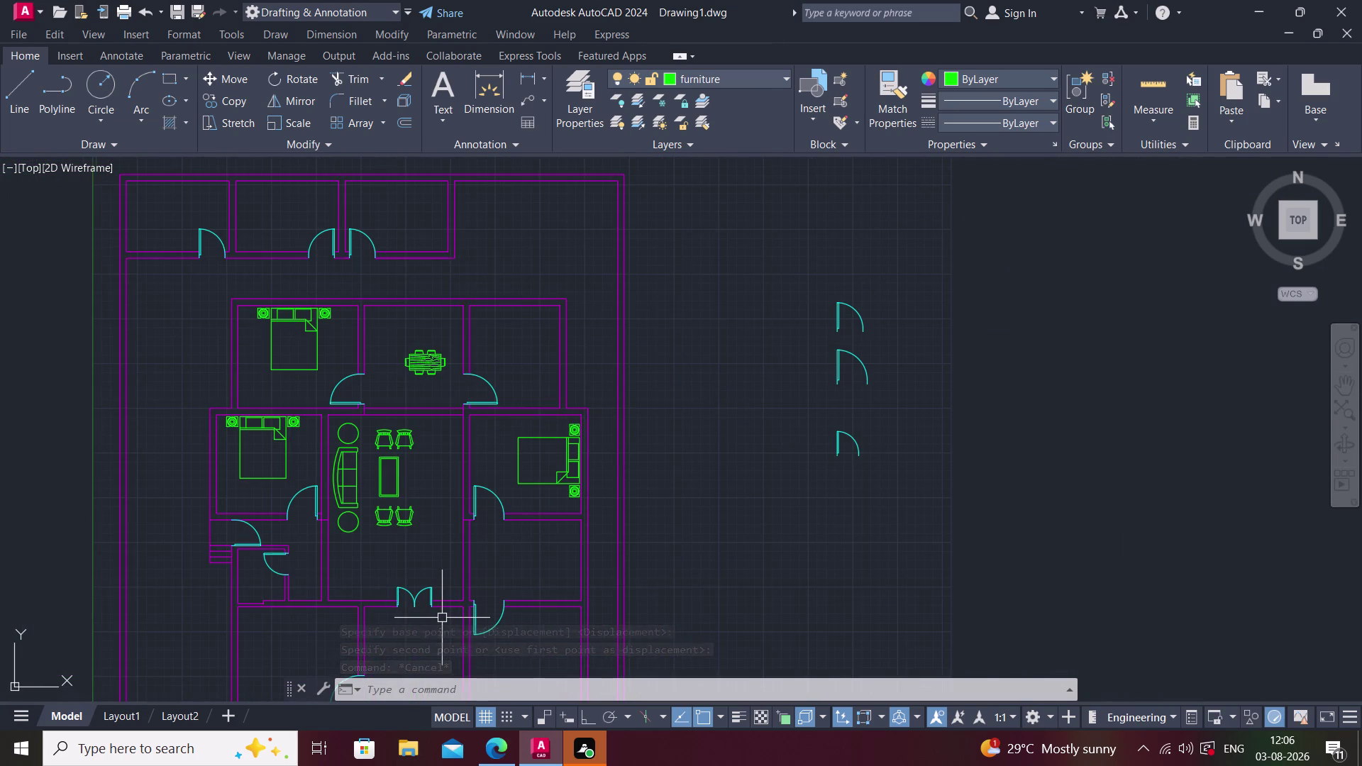
middle_drag(445, 616, 514, 518)
middle_drag(473, 597, 455, 560)
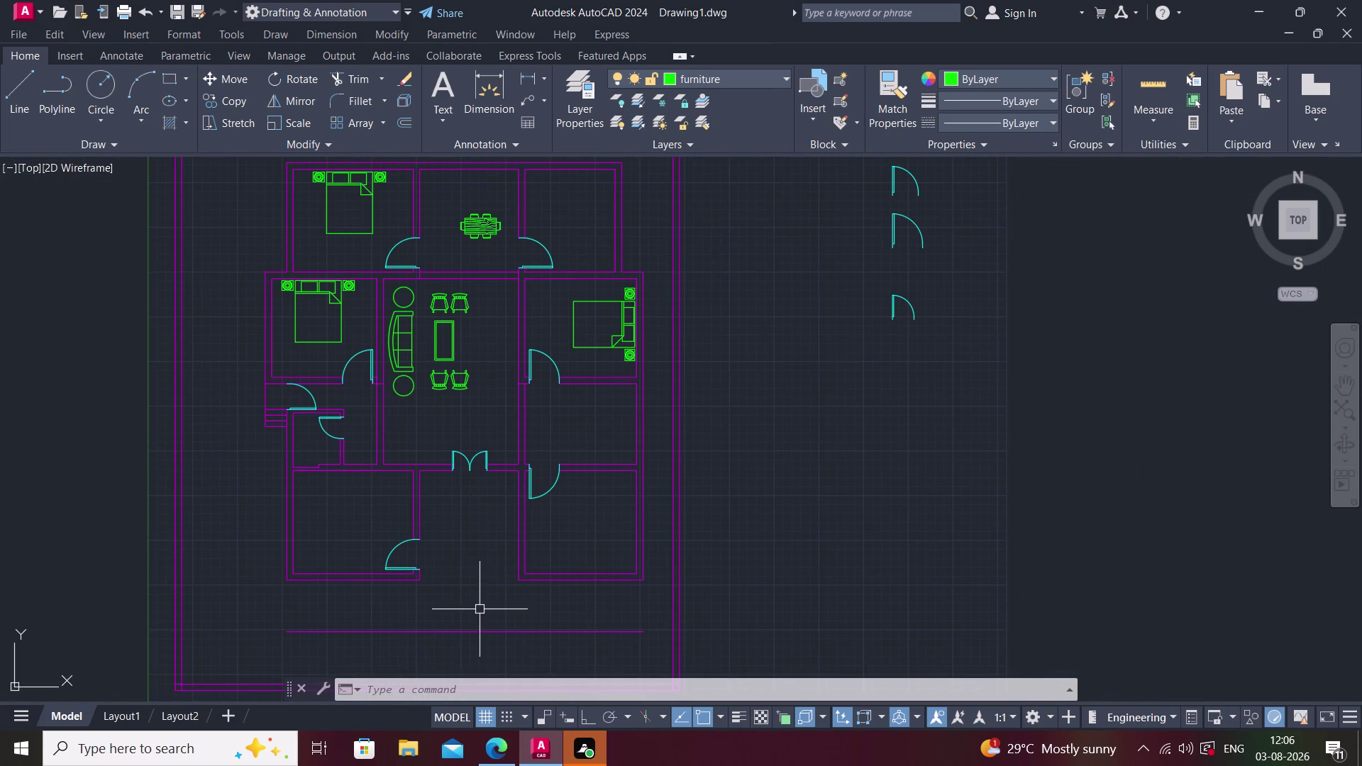
middle_drag(539, 660, 481, 631)
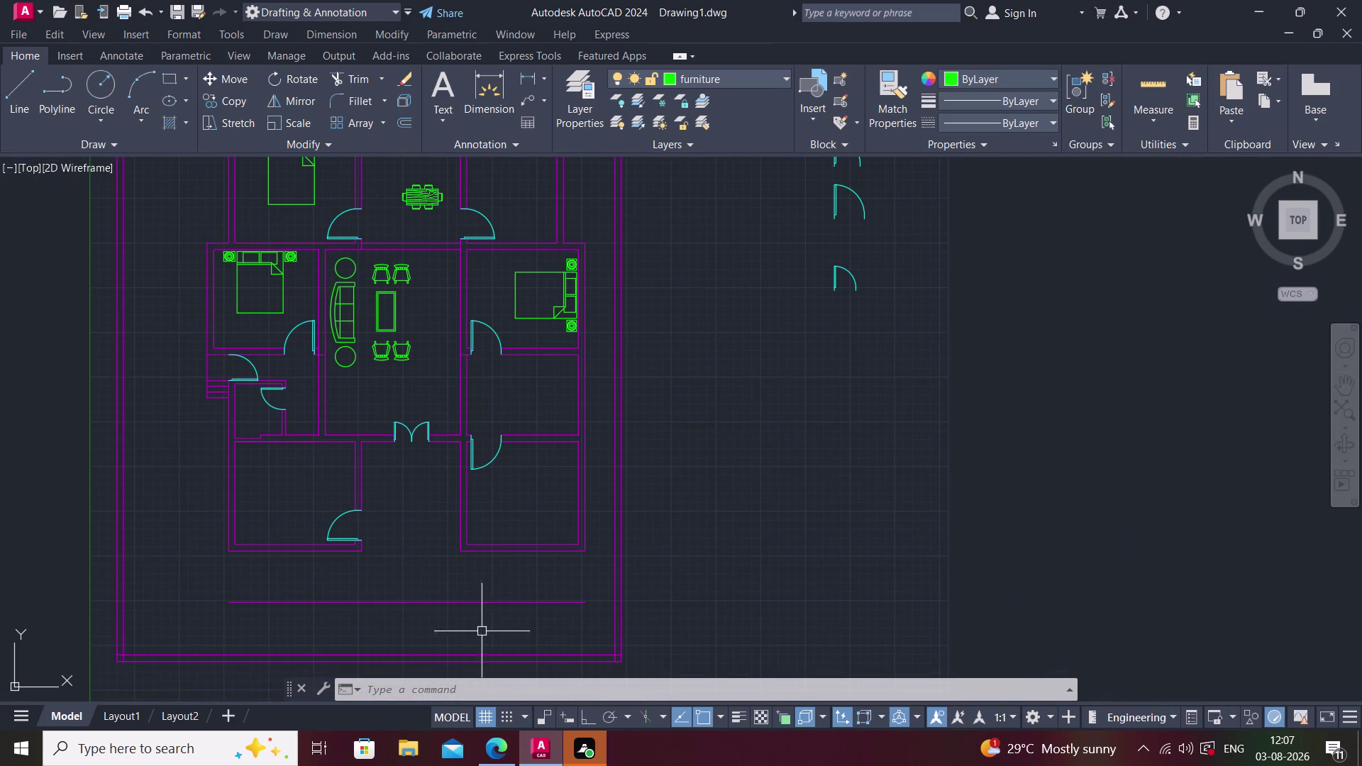
middle_drag(520, 534, 492, 583)
scroll(up, 3)
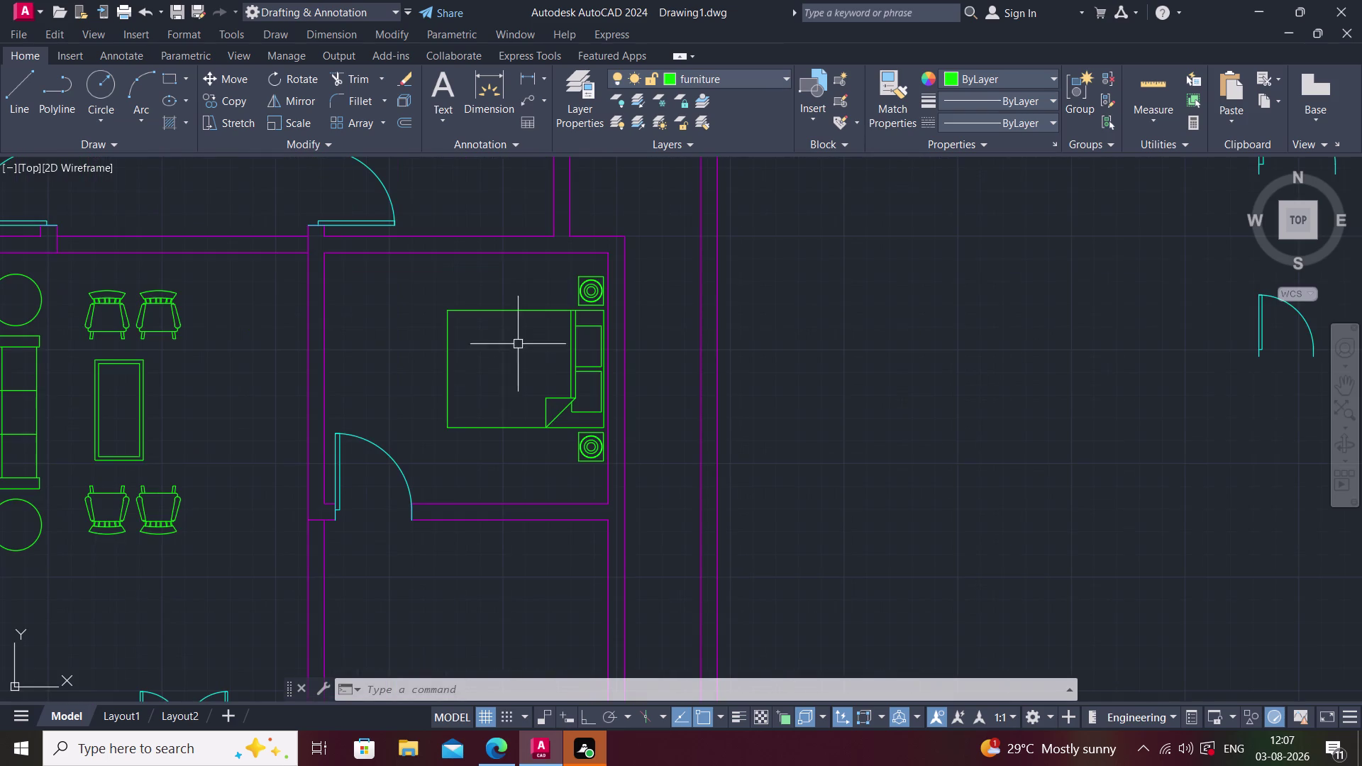
middle_drag(447, 421, 328, 446)
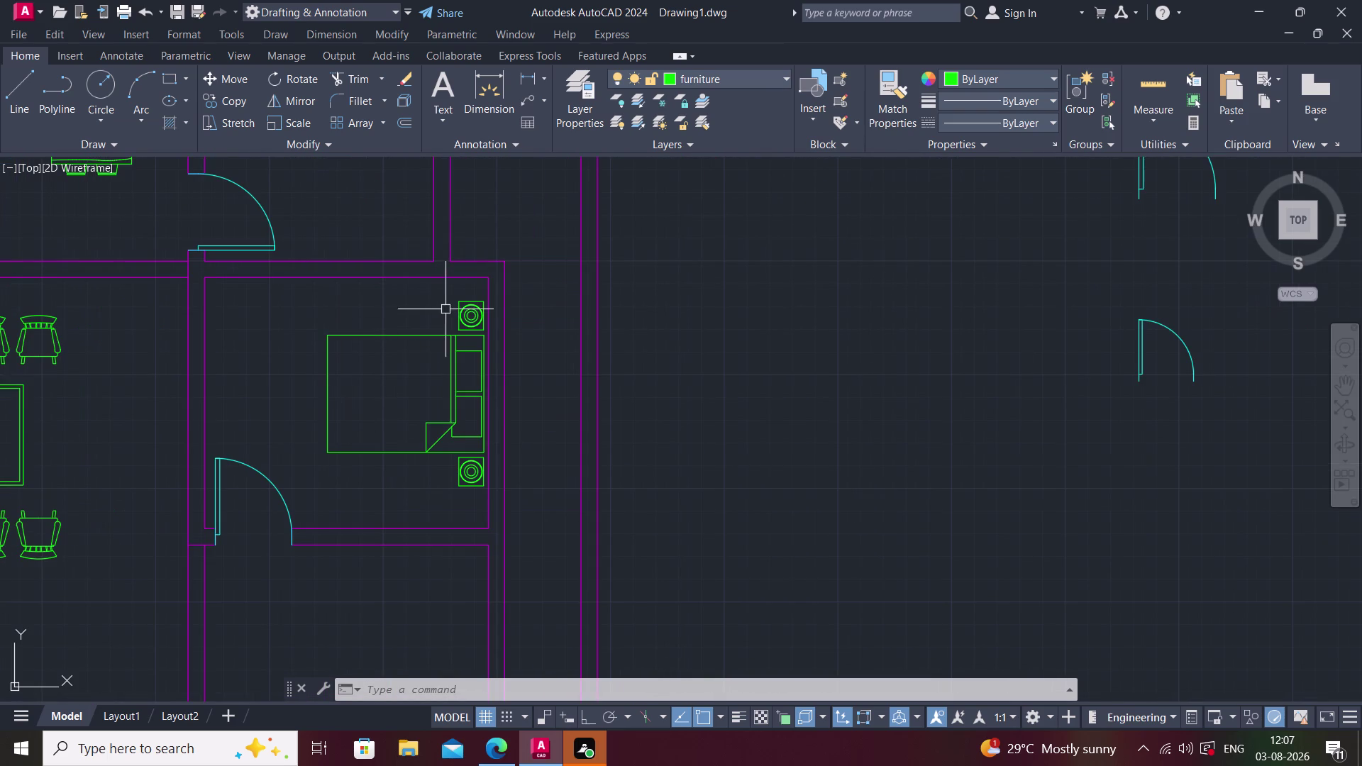
scroll(up, 3)
Window-select the bed and nightstands and copy them from a bed-edge base point.
click(488, 304)
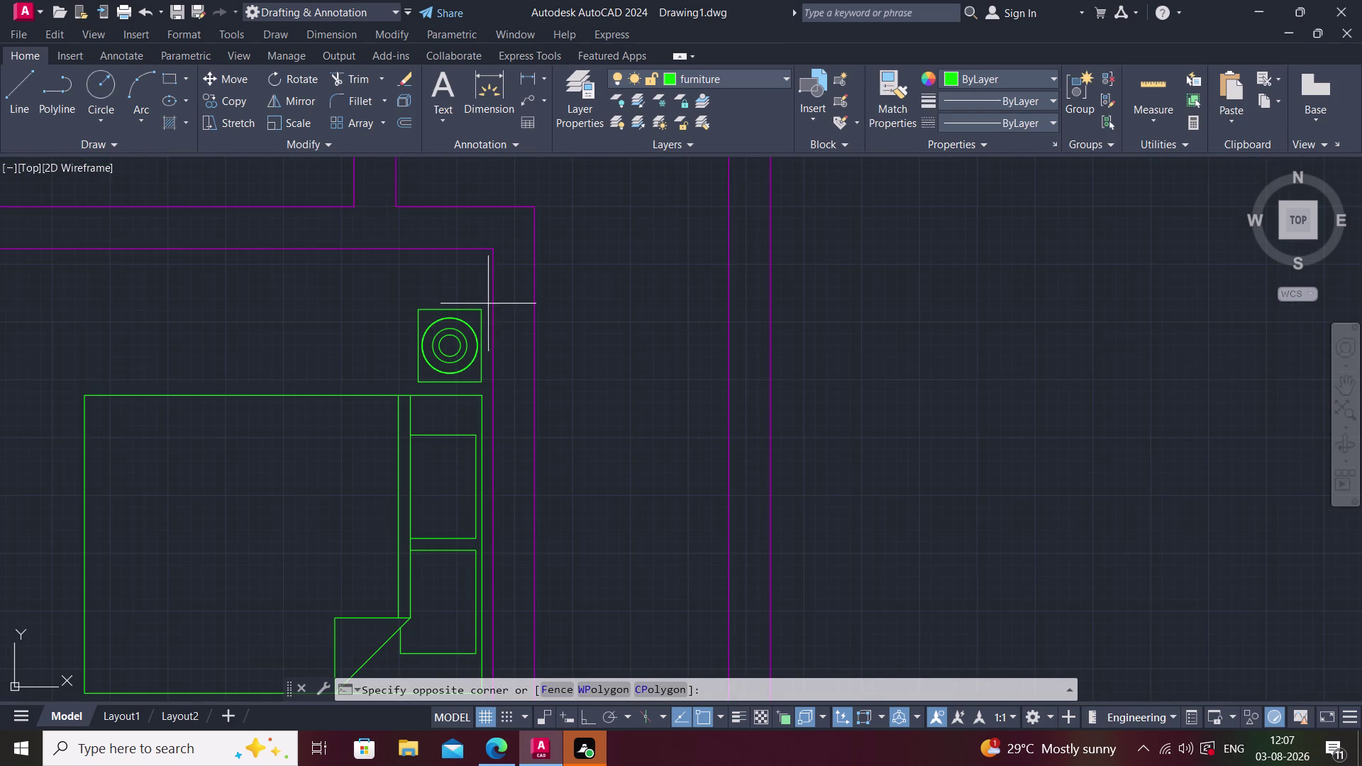
scroll(down, 3)
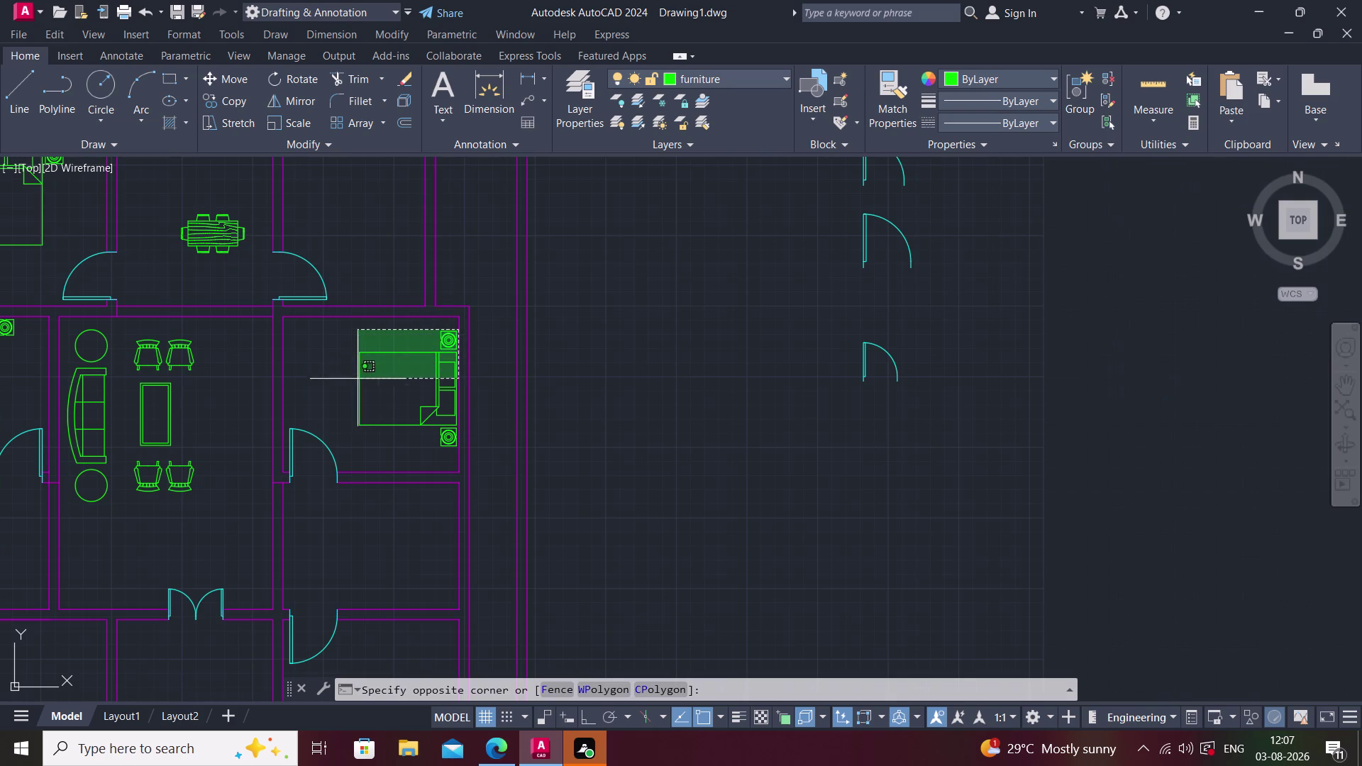
scroll(up, 3)
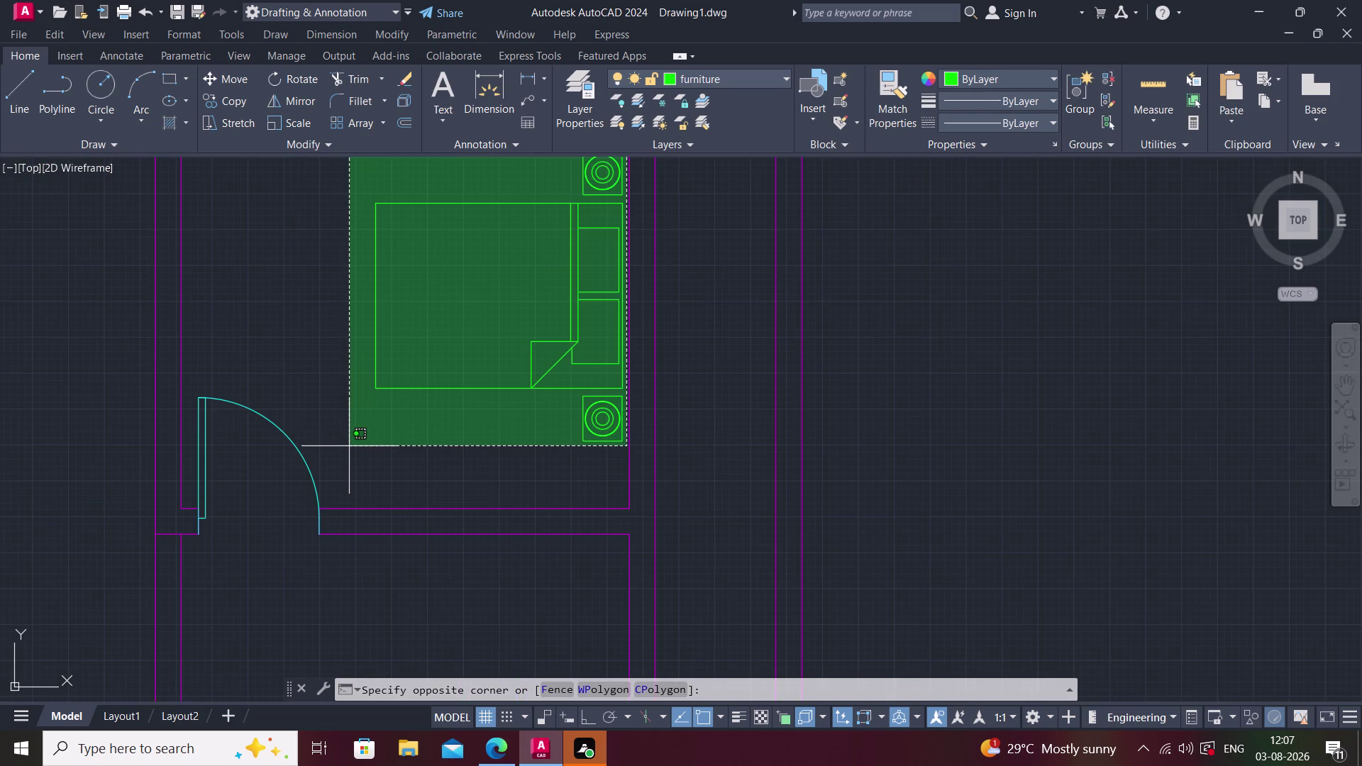
click(349, 446)
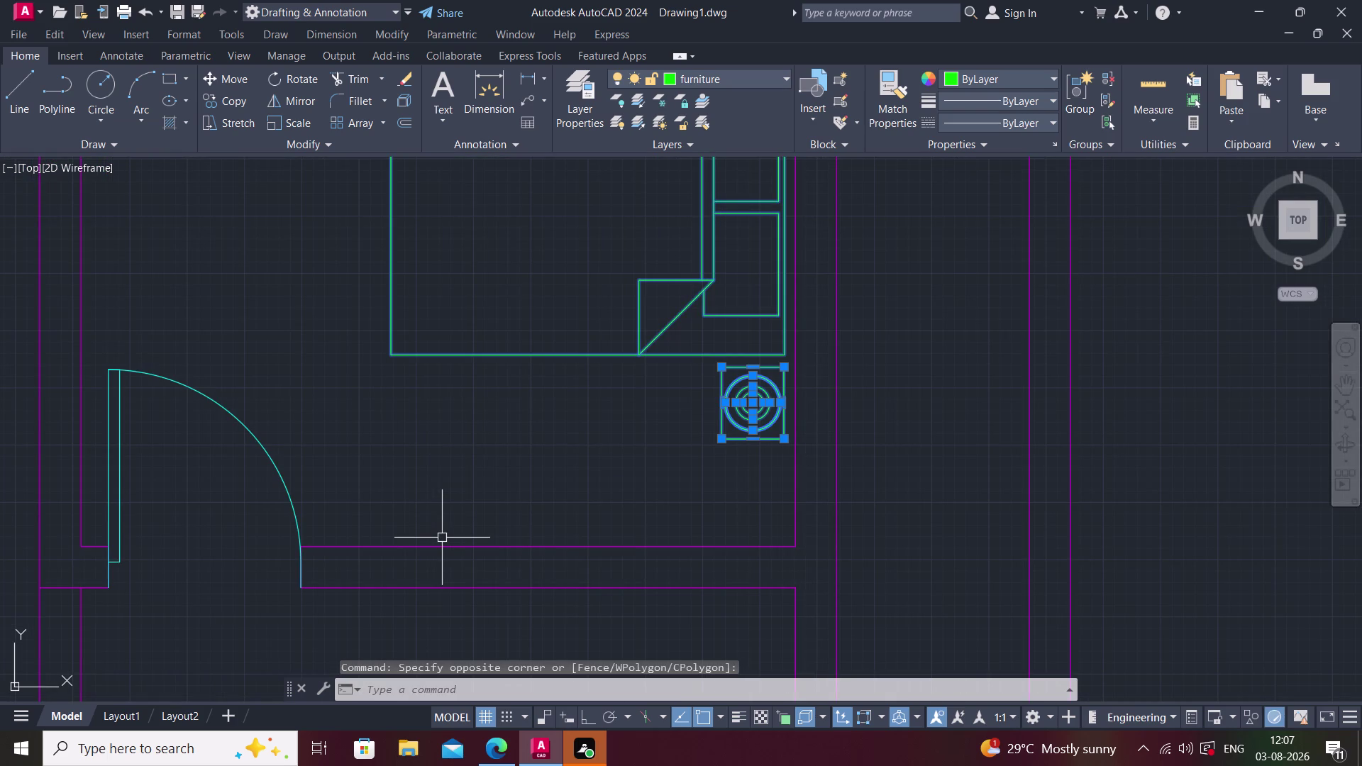
text(co)
key(space)
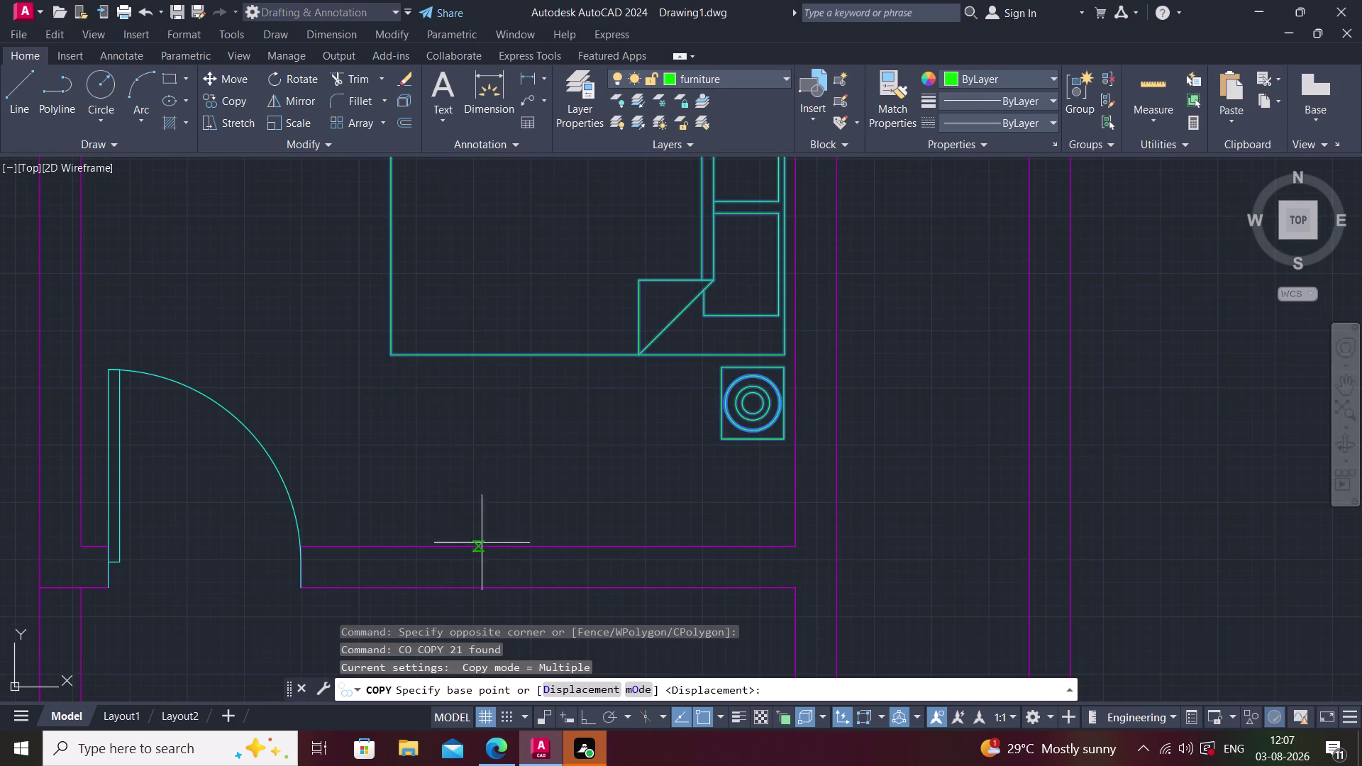
middle_drag(745, 521, 583, 651)
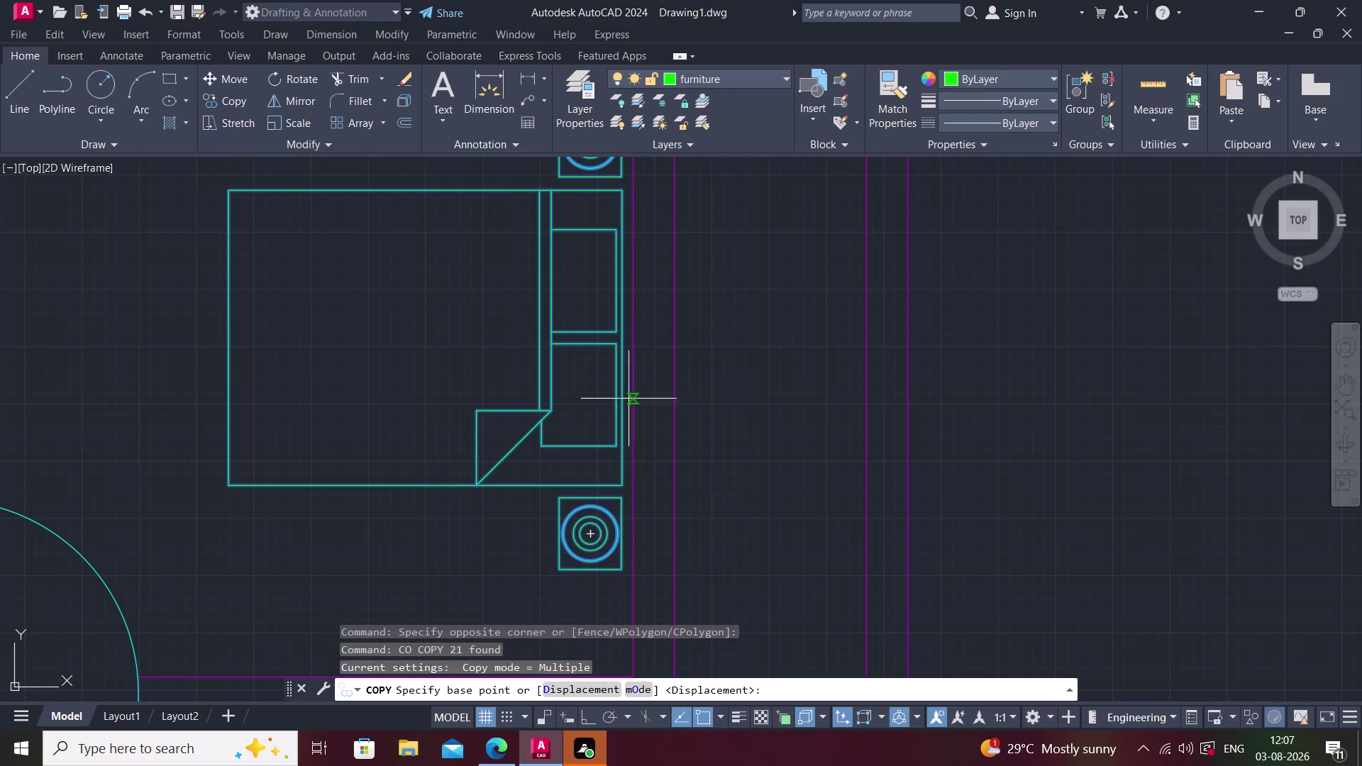
scroll(down, 3)
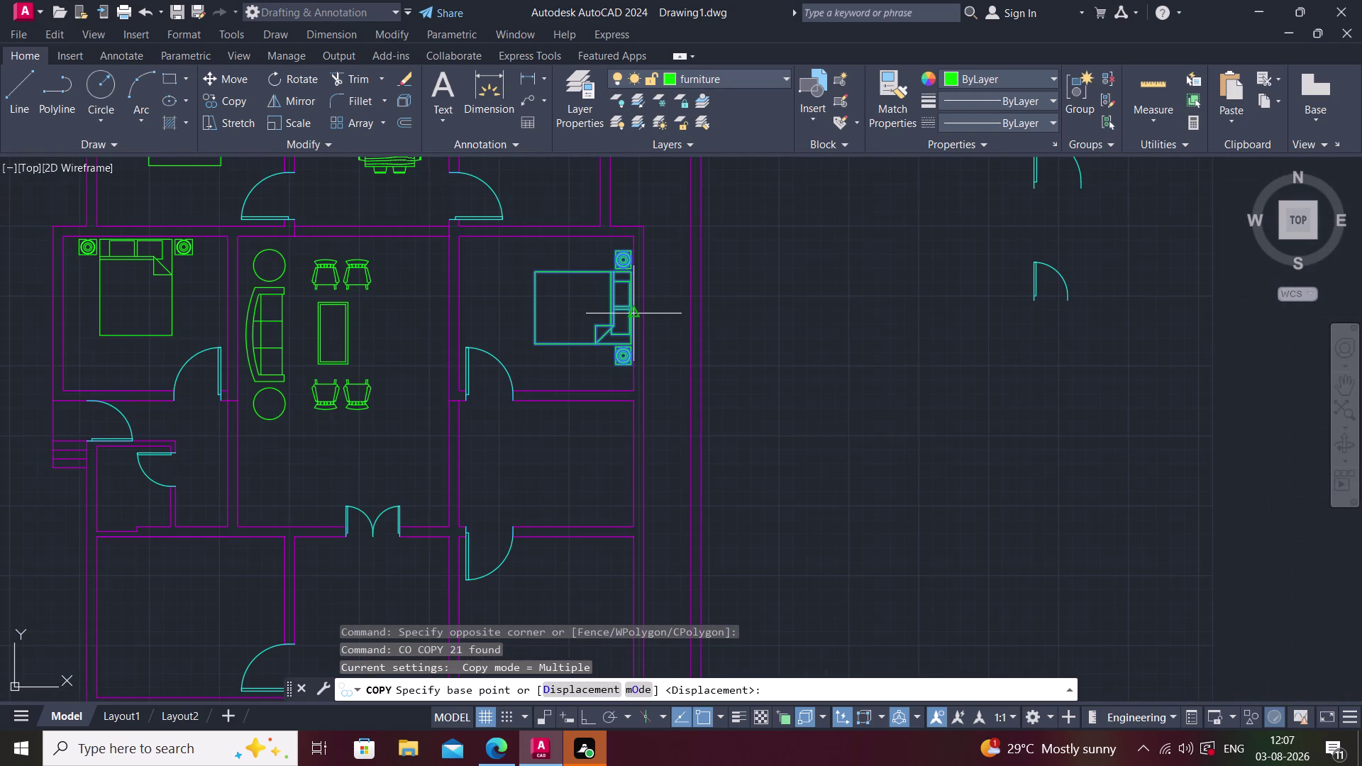
click(634, 307)
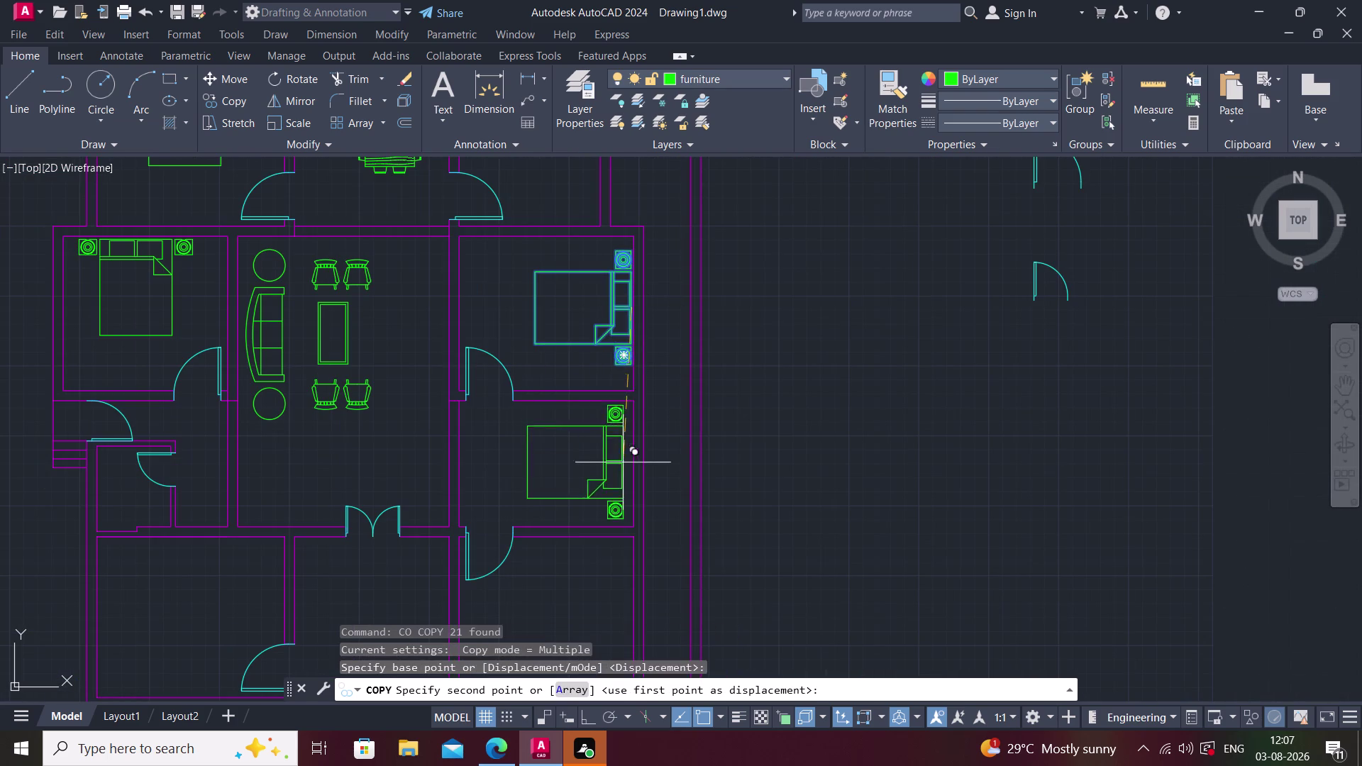
Place the bed set copy against the east wall of the lower right bedroom.
middle_drag(622, 515, 595, 349)
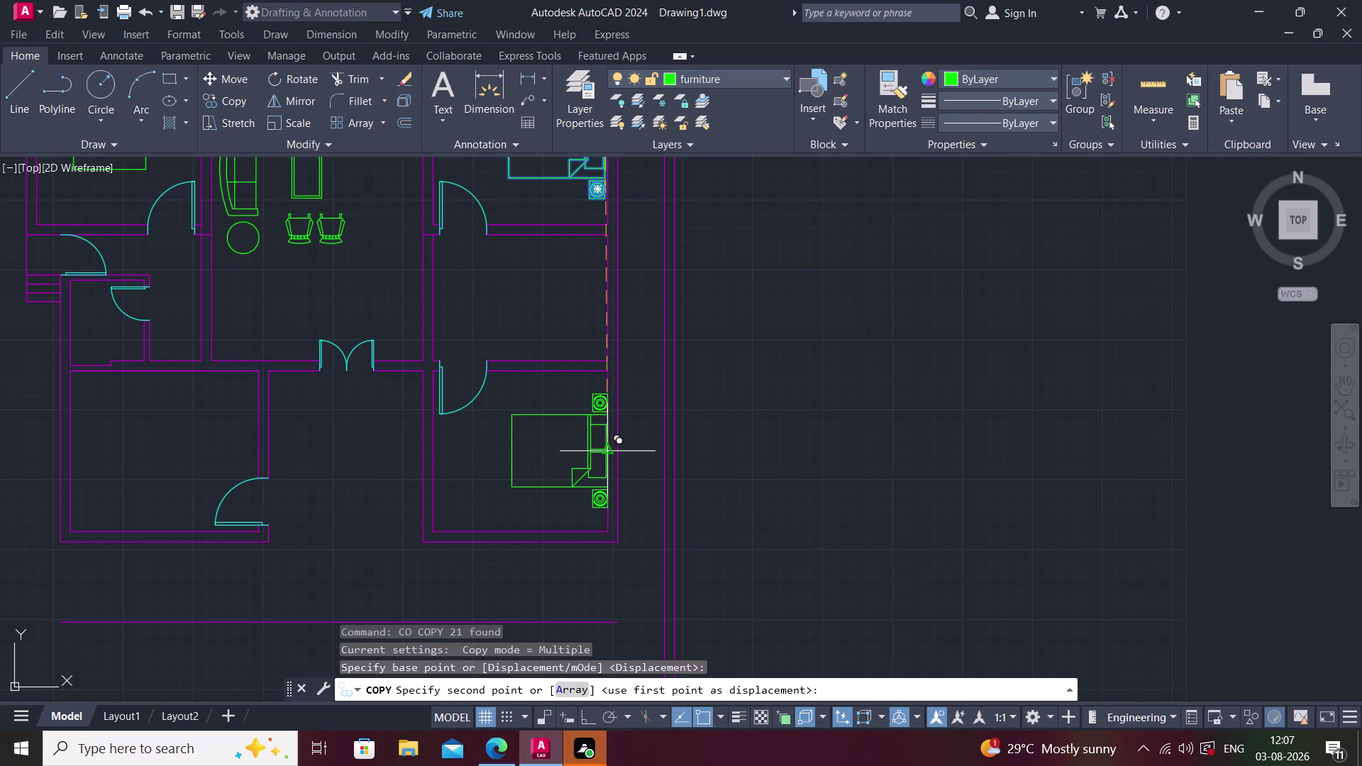
scroll(up, 3)
scroll(up, 3)
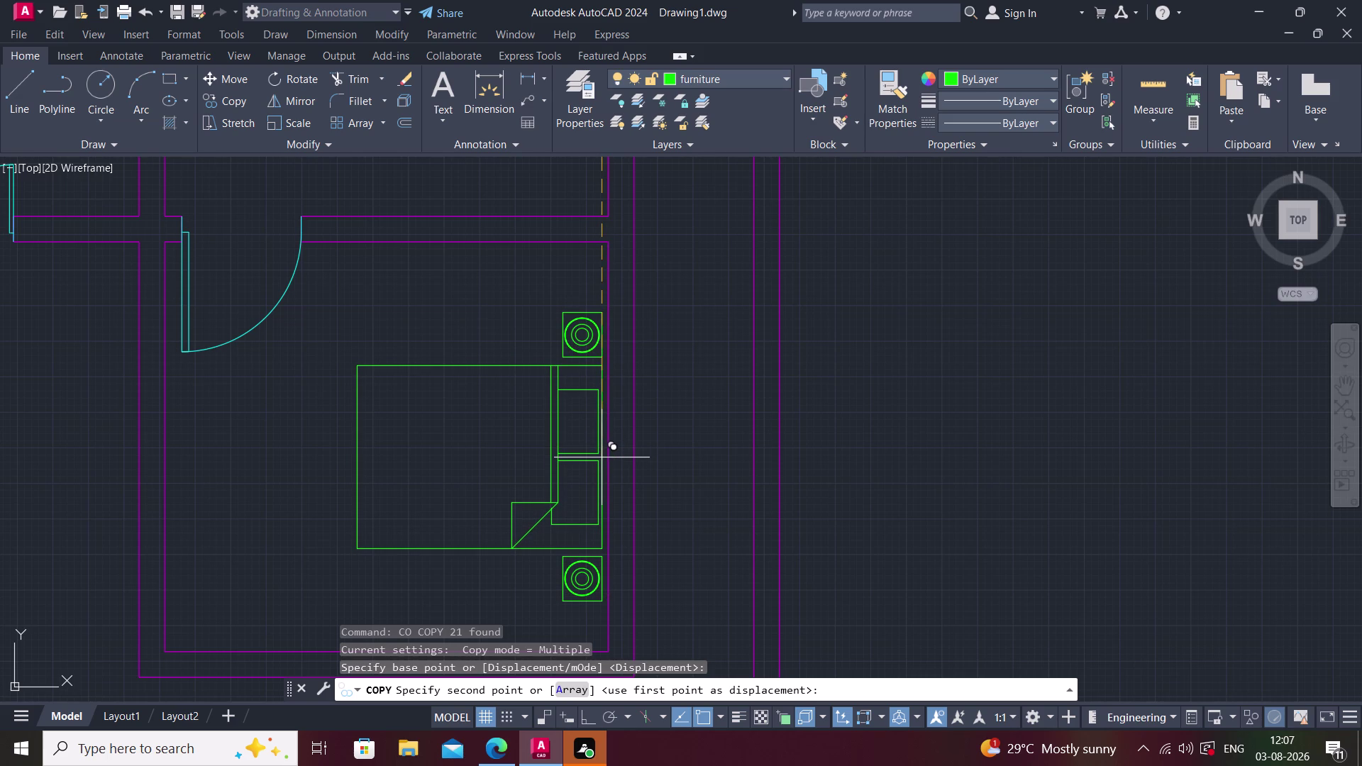
click(601, 458)
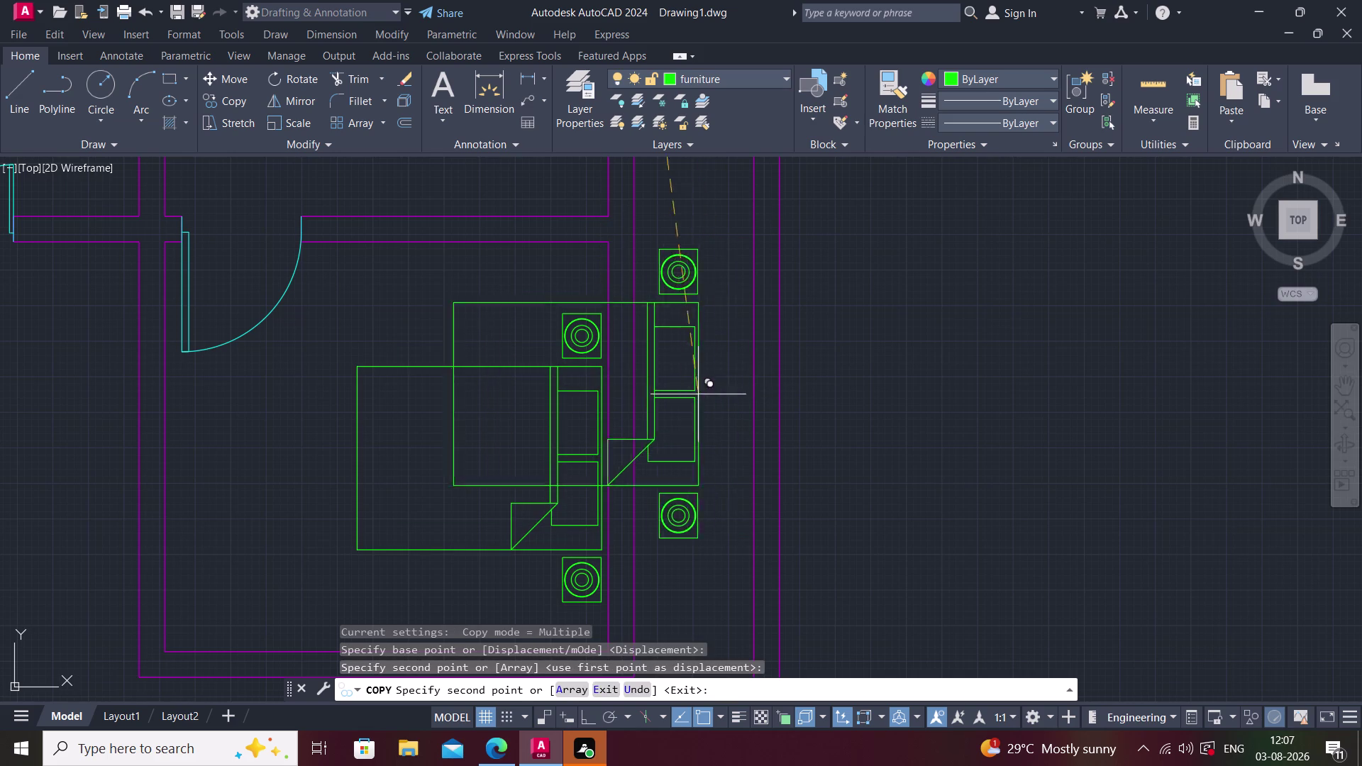
key(Escape)
Pan and zoom around the floor plan.
scroll(down, 3)
middle_drag(711, 414, 645, 436)
scroll(down, 3)
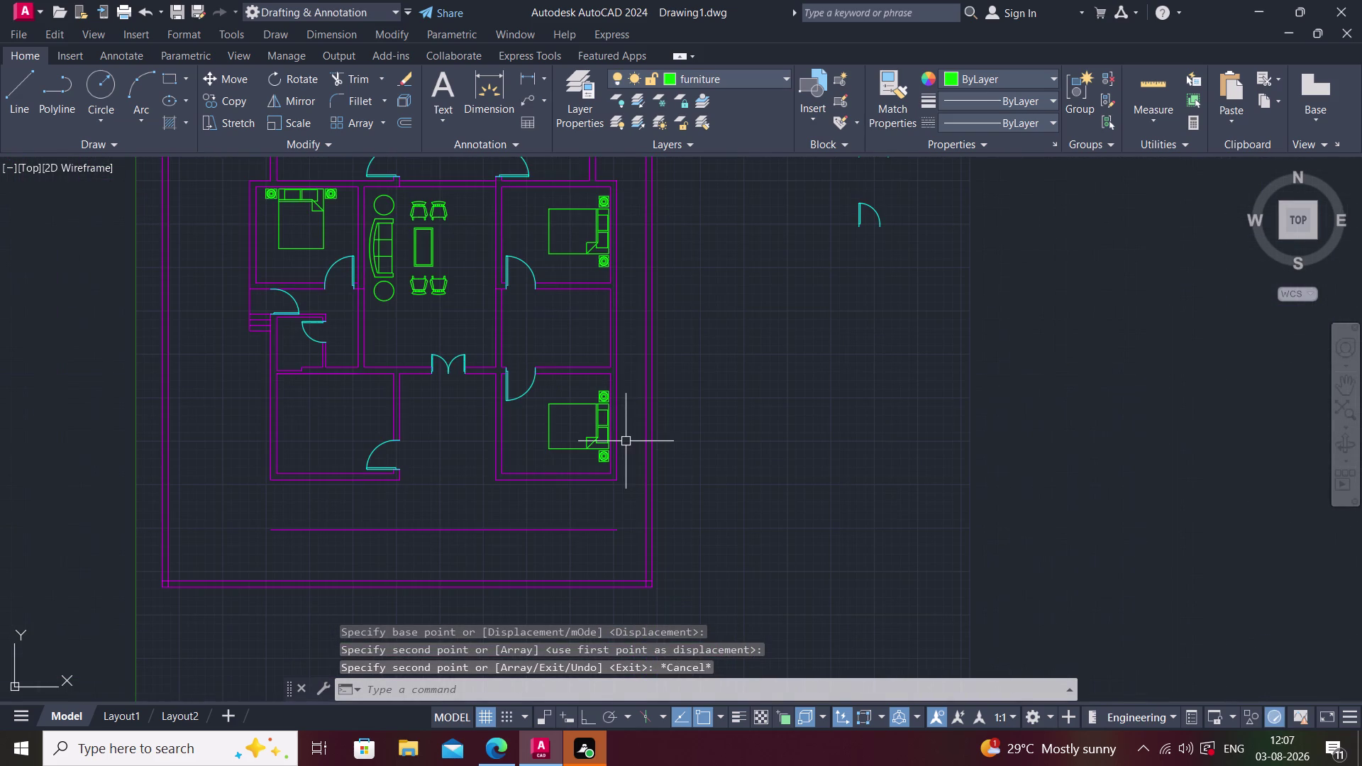
middle_drag(526, 478, 555, 451)
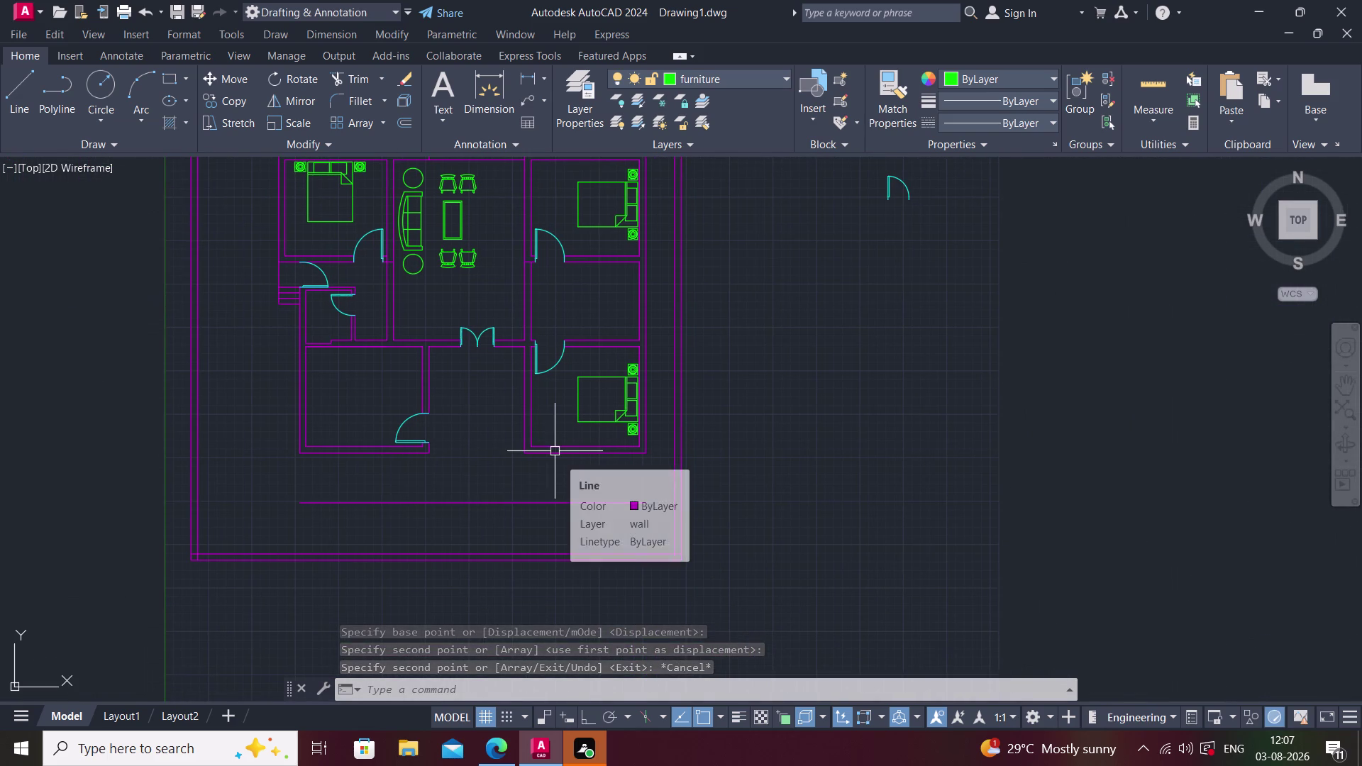
middle_drag(419, 364, 430, 390)
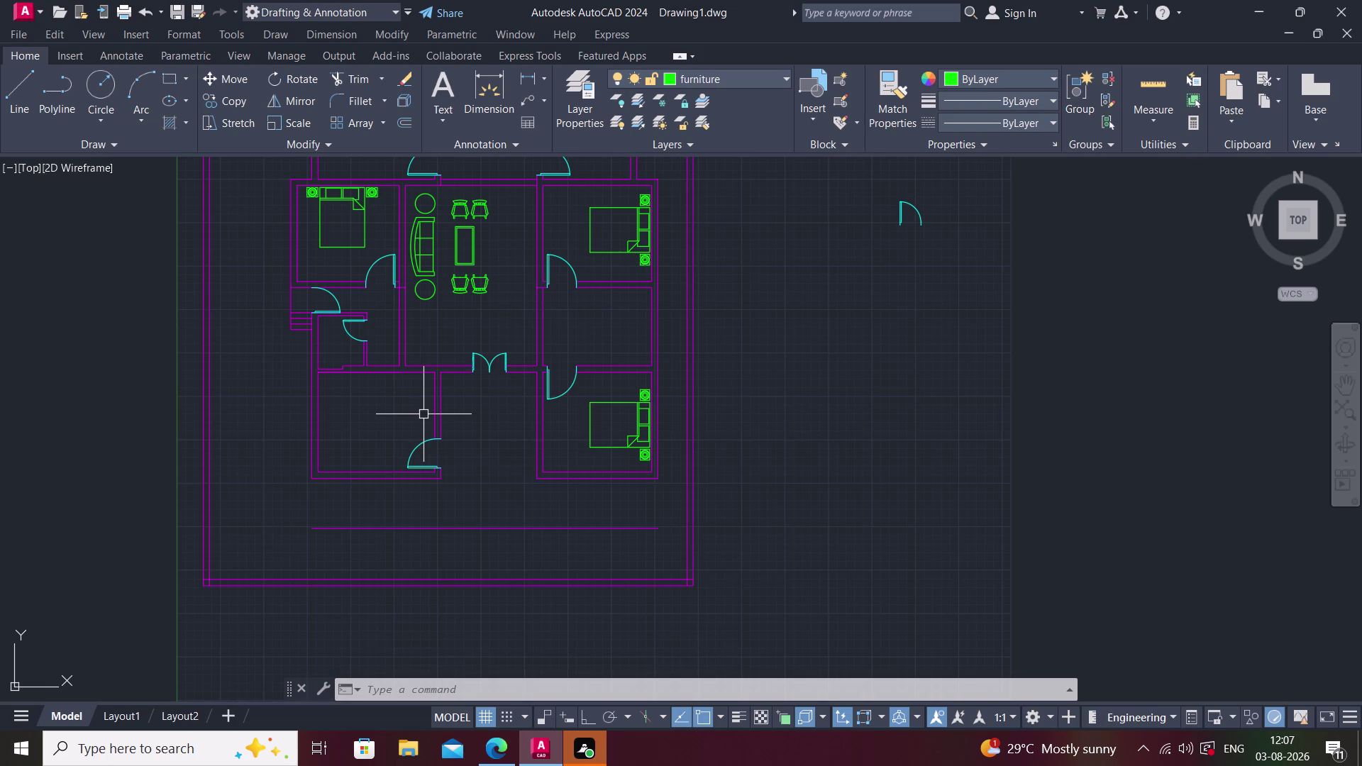
middle_drag(368, 472, 386, 504)
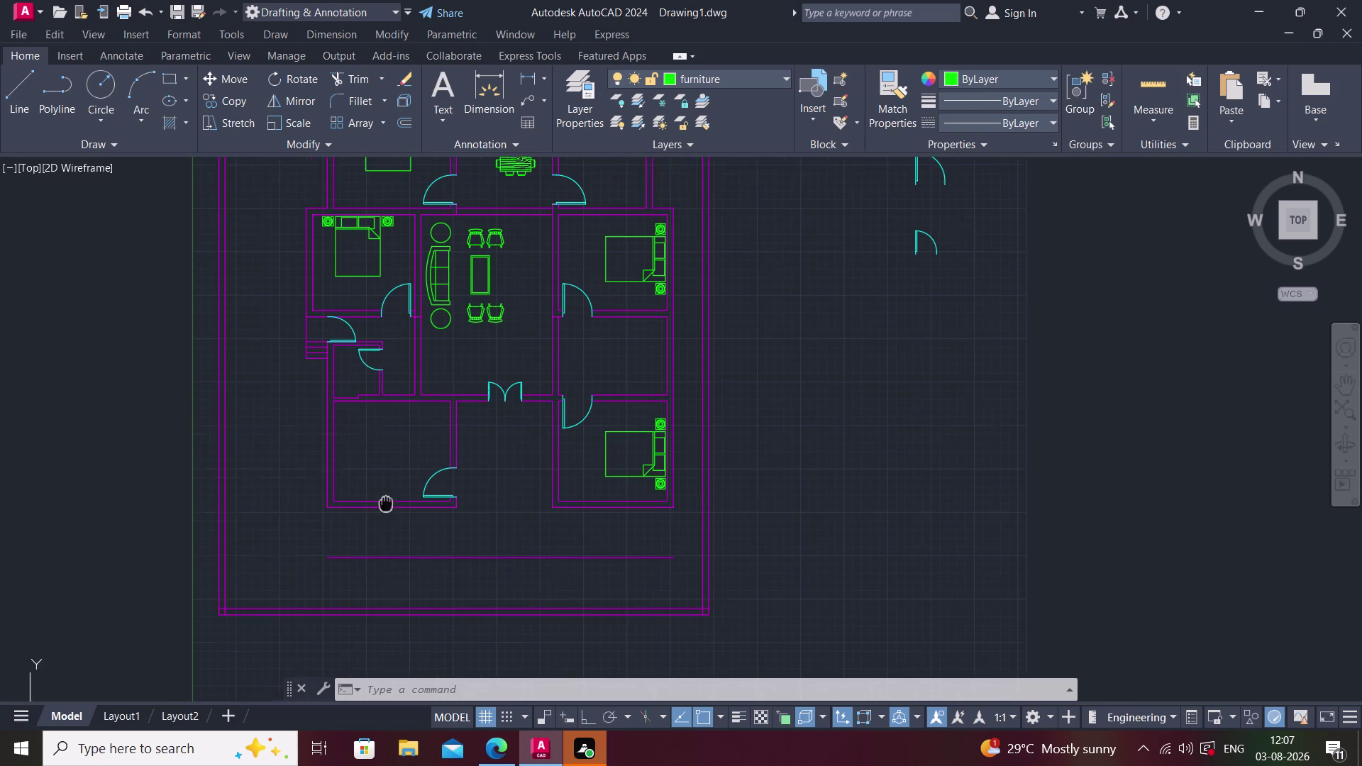
middle_drag(386, 503, 388, 505)
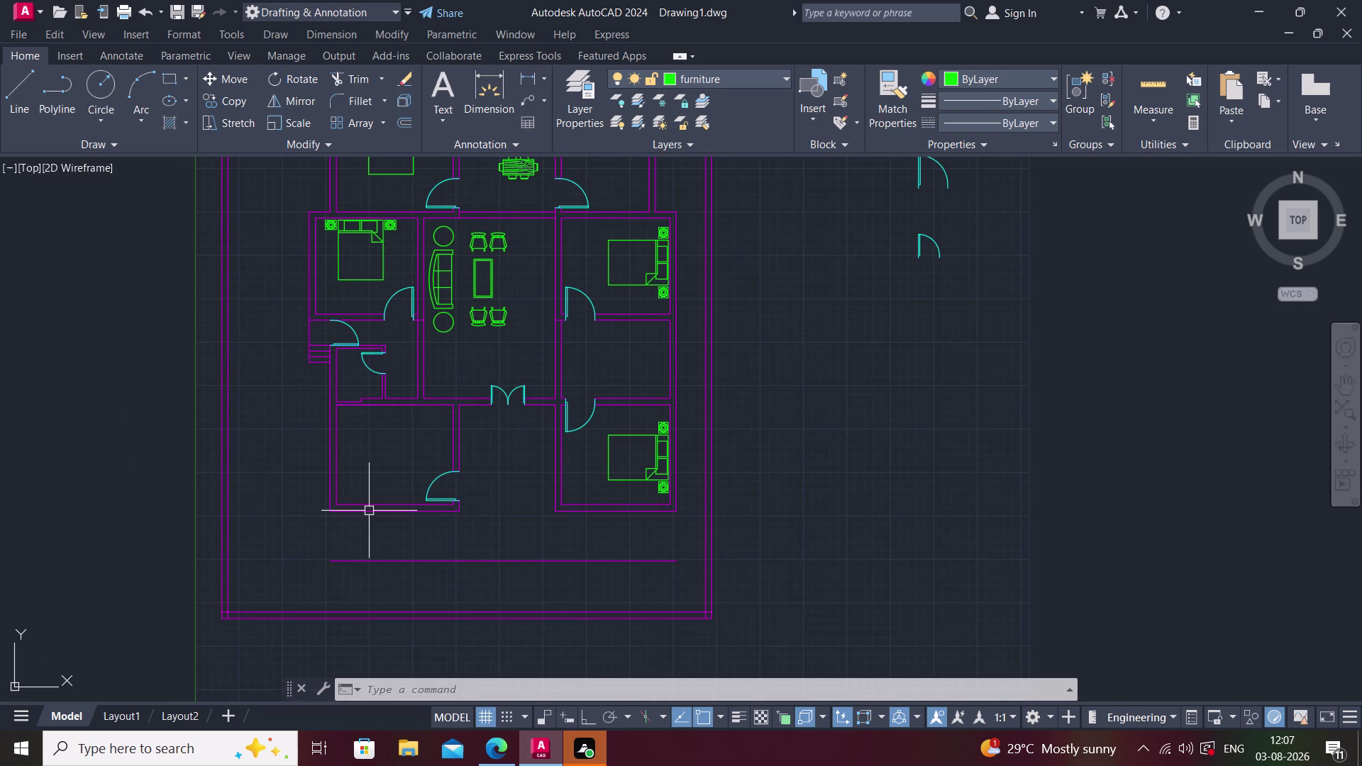
key(ctrl+3)
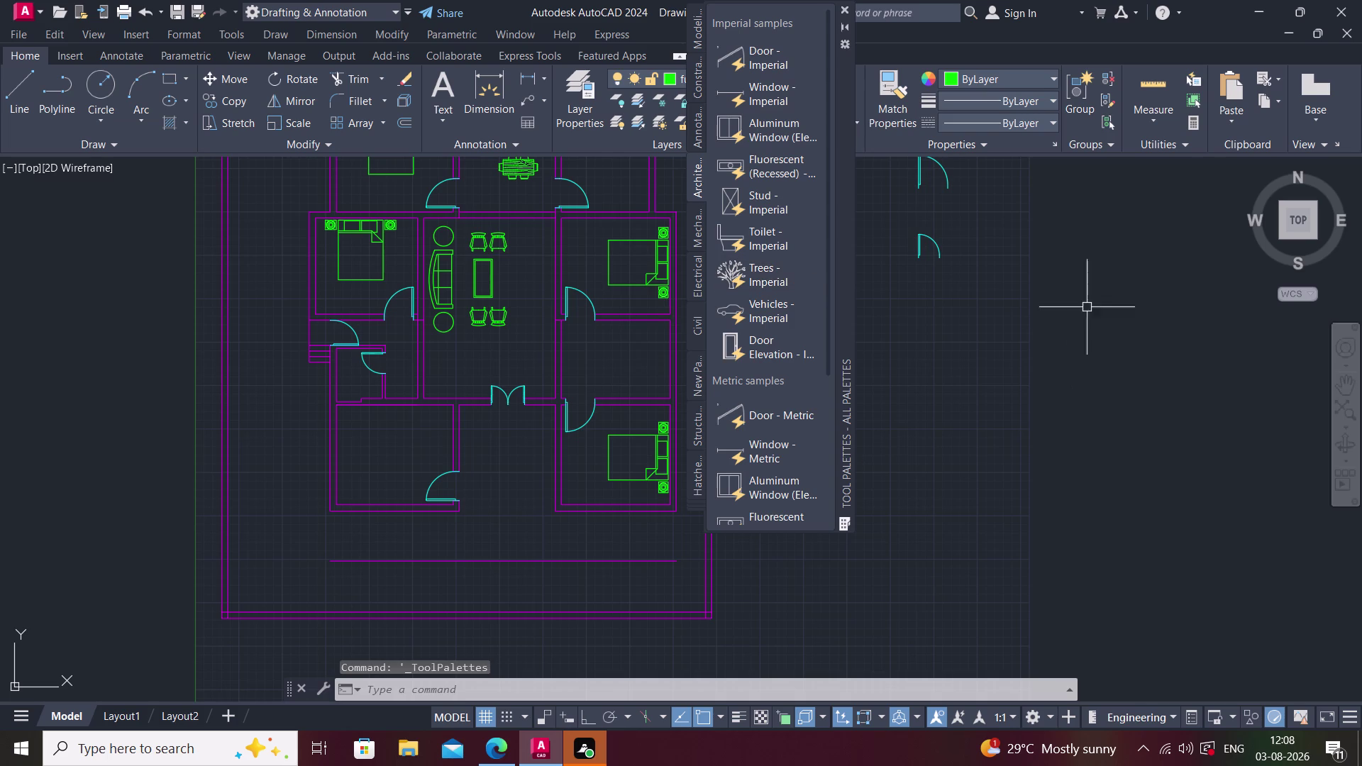
scroll(down, 3)
scroll(down, 3)
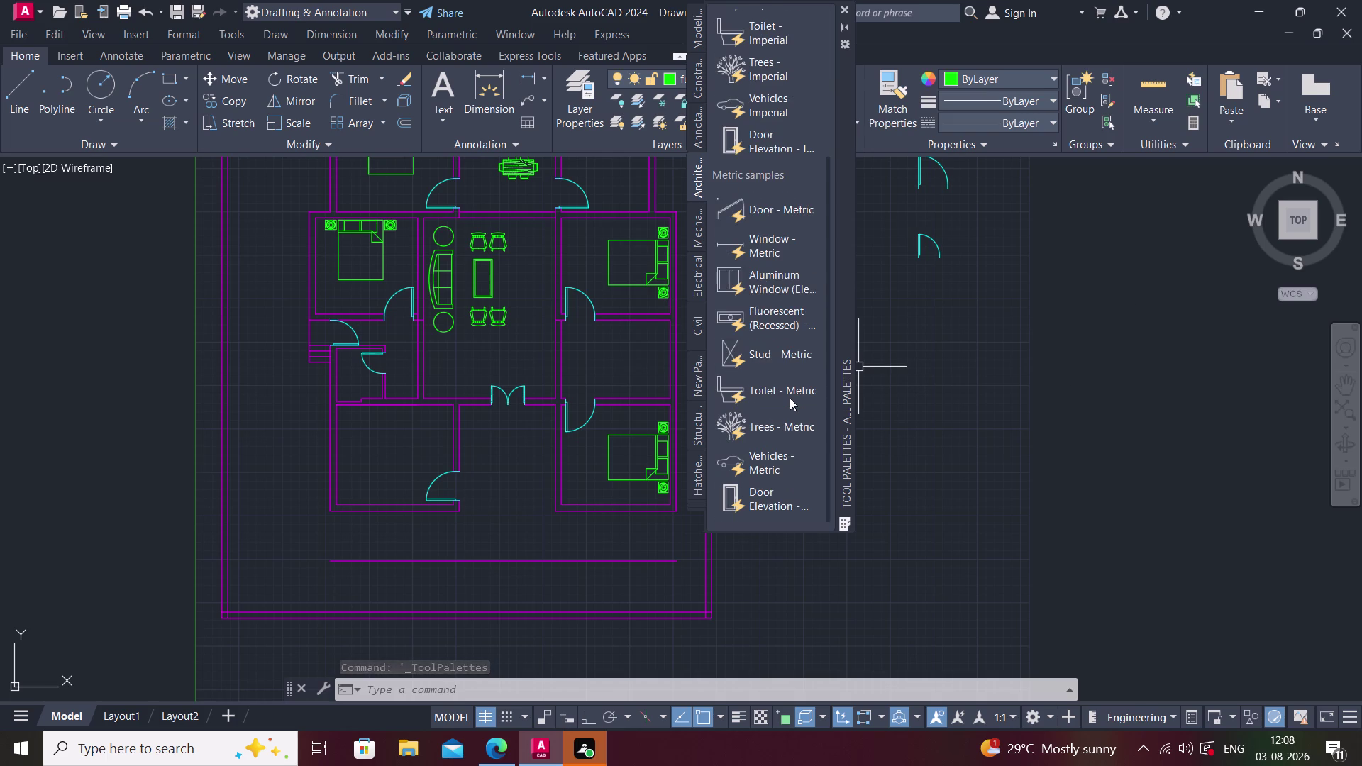
click(846, 7)
middle_drag(627, 200, 640, 303)
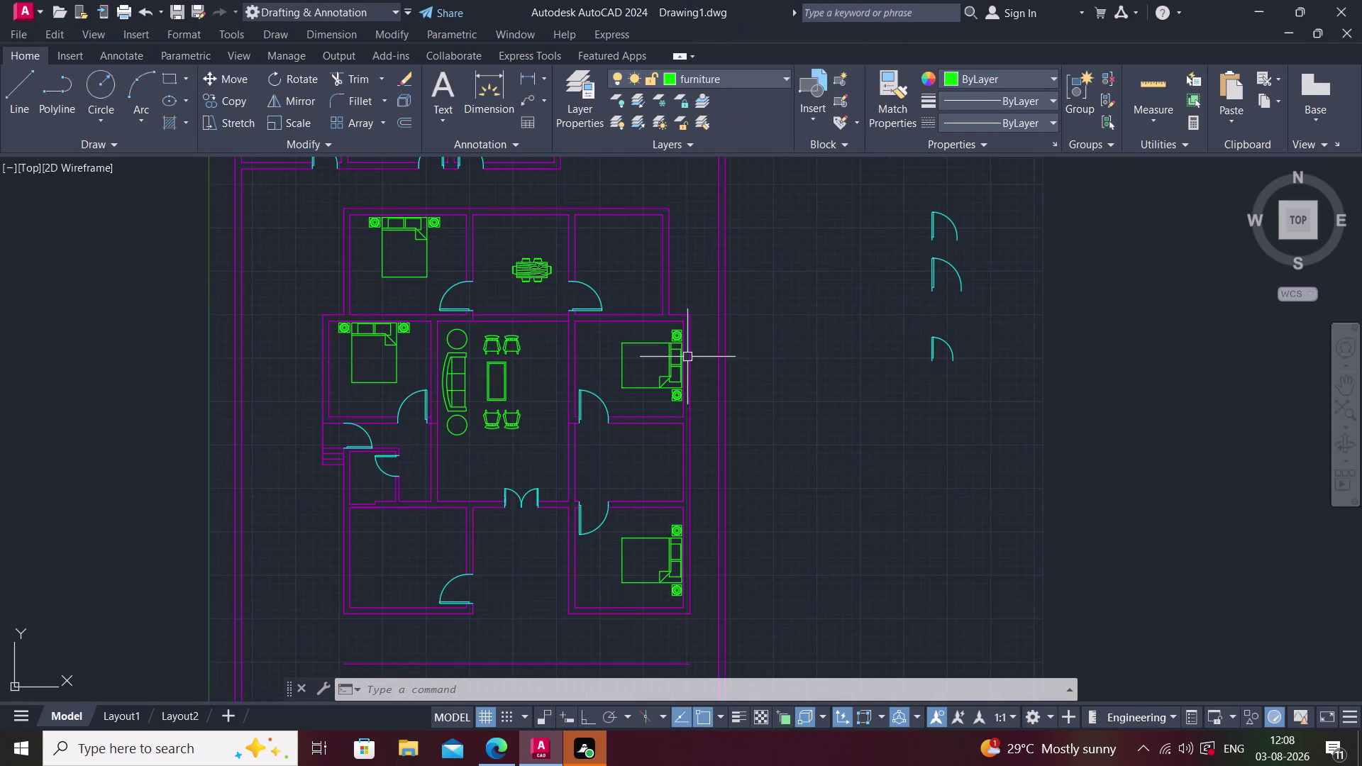
Zoom into the dining area by the dining table and start the LINE command.
scroll(down, 3)
middle_drag(458, 451, 491, 474)
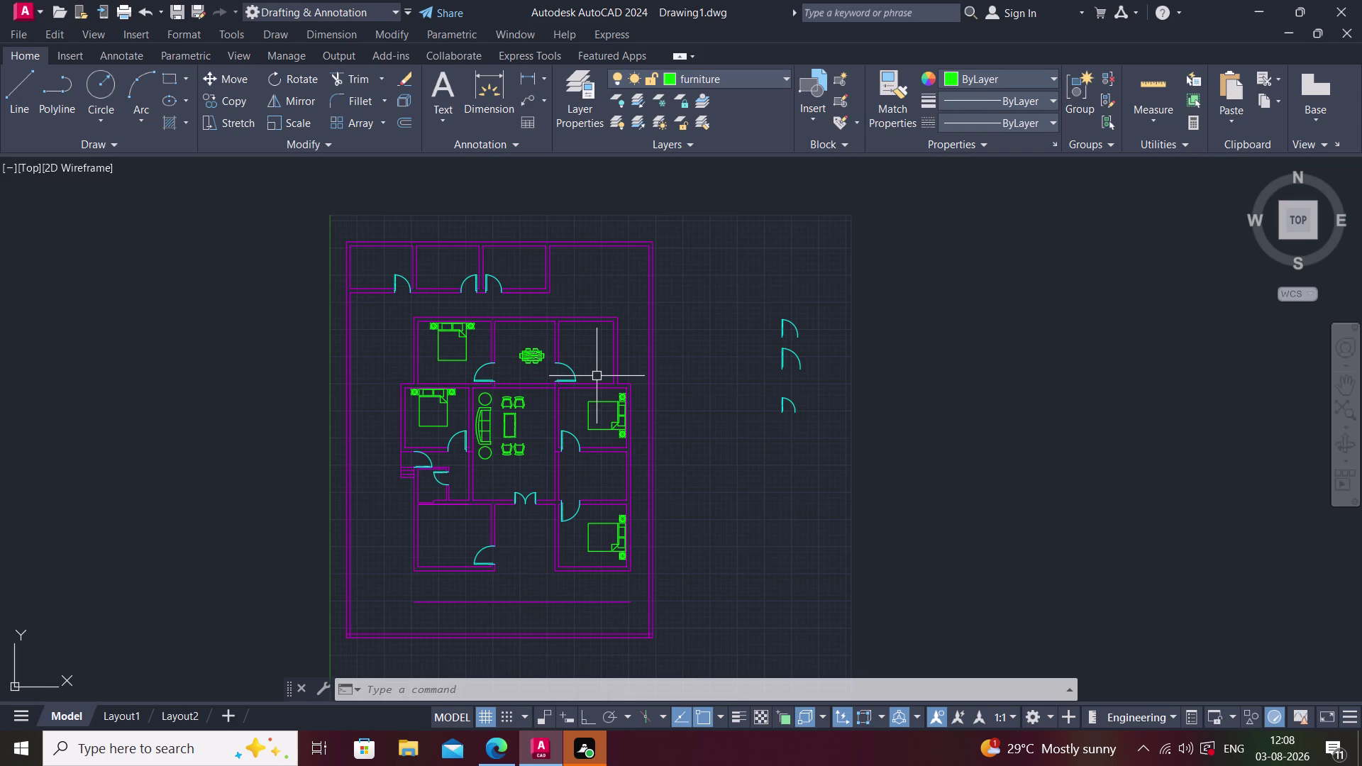
scroll(up, 3)
scroll(up, 3)
middle_drag(497, 351, 505, 410)
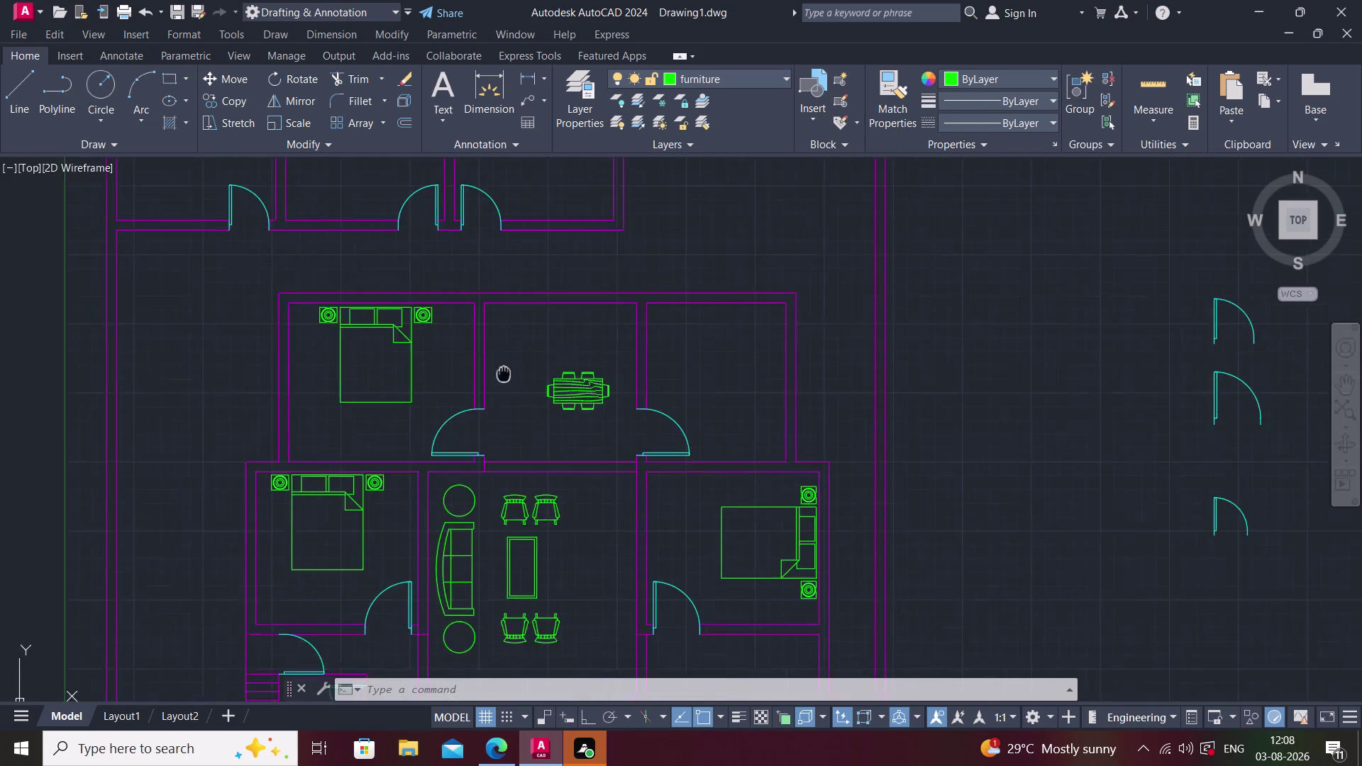
middle_drag(505, 410, 505, 434)
scroll(up, 3)
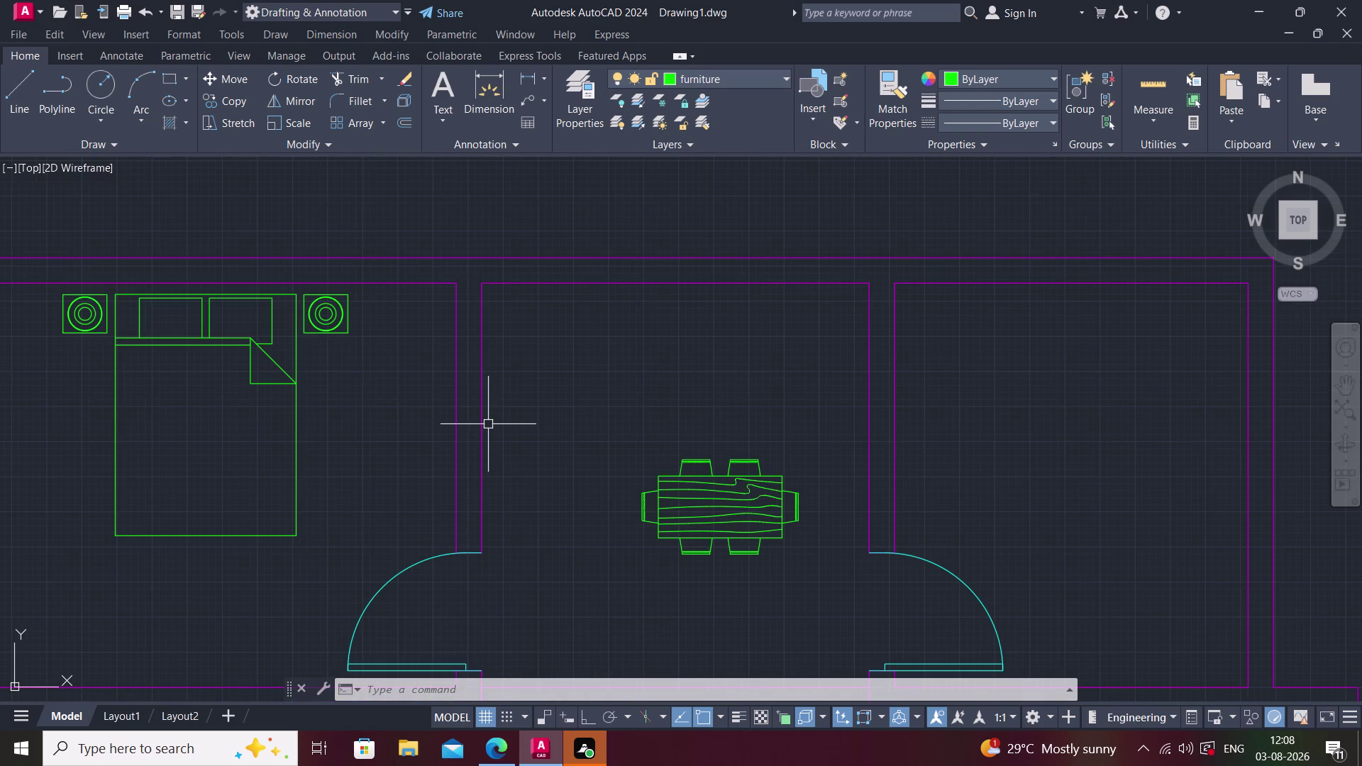
scroll(up, 3)
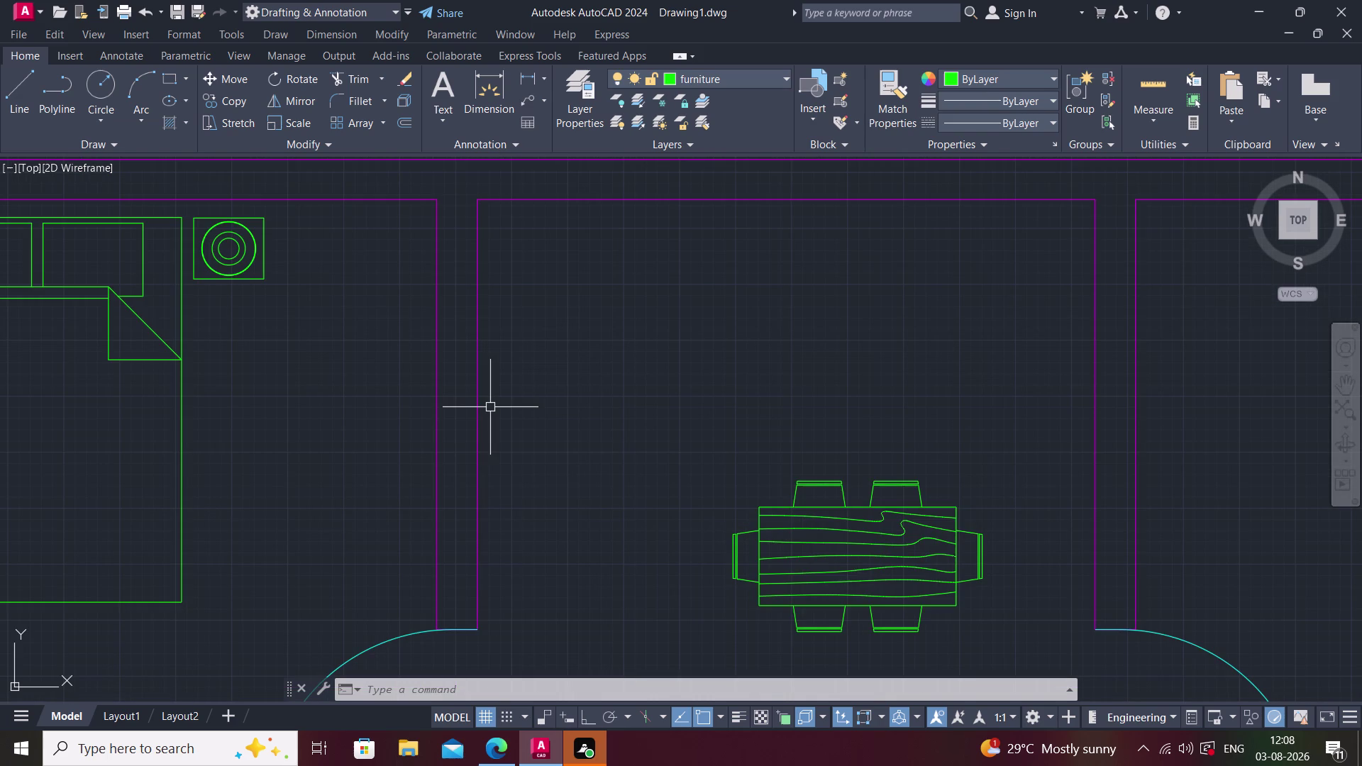
text(l)
key(space)
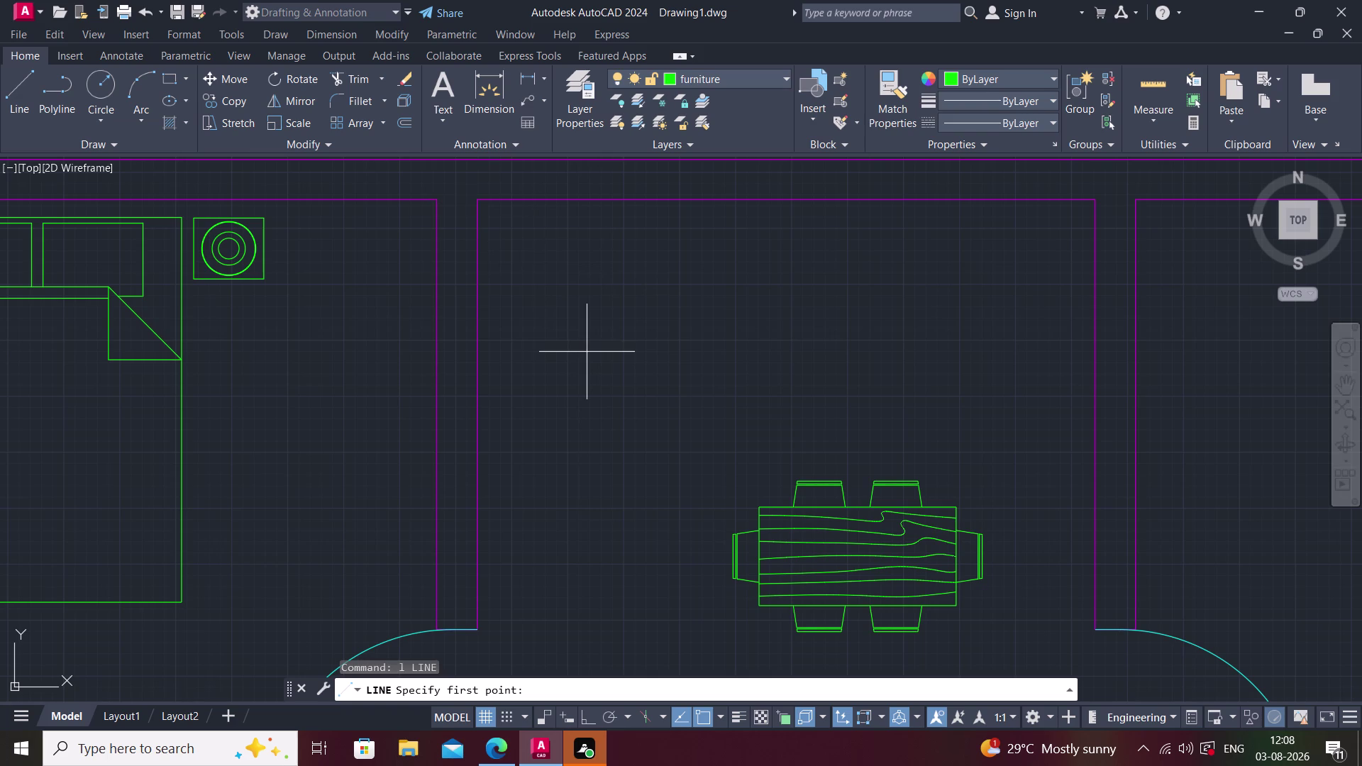
Draw a horizontal line across the partition, tracked 3'3" down from its corner.
text(tk)
key(space)
click(478, 200)
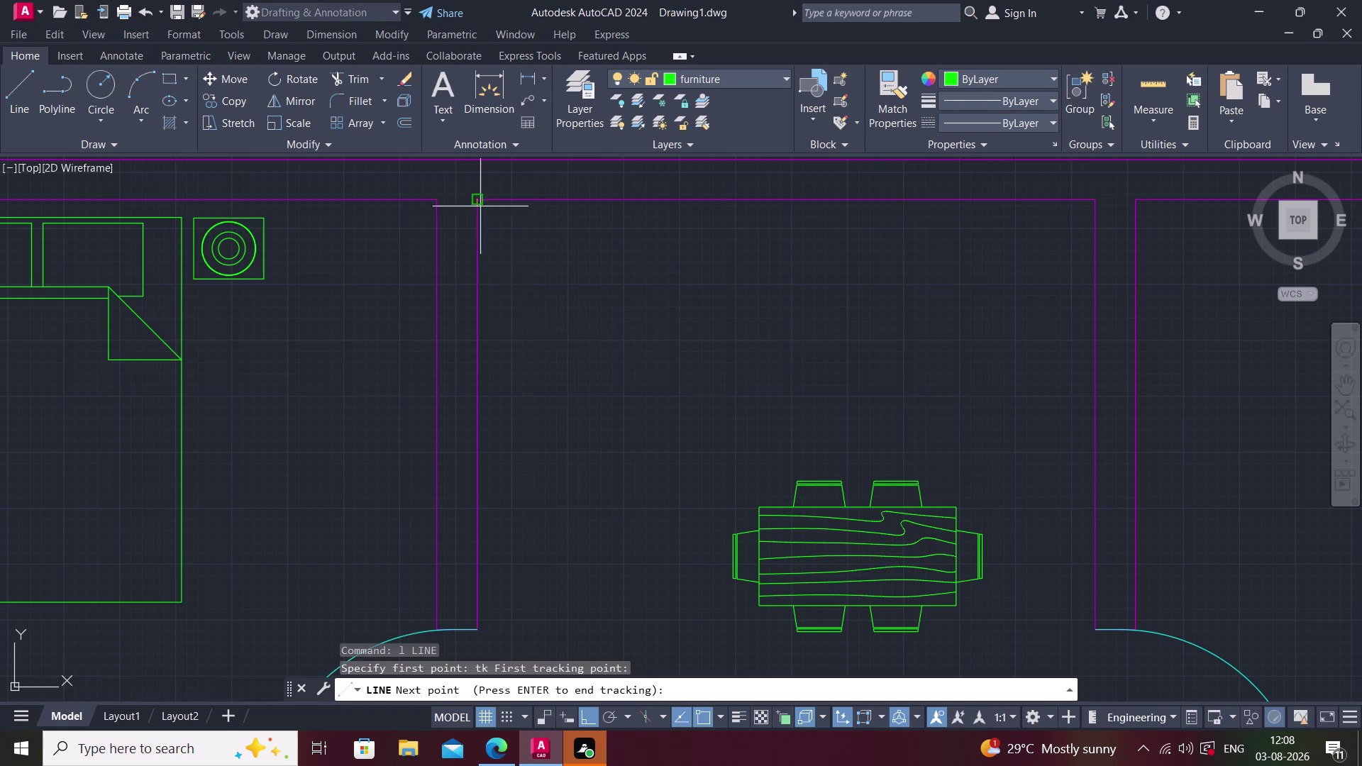
text(3'3)
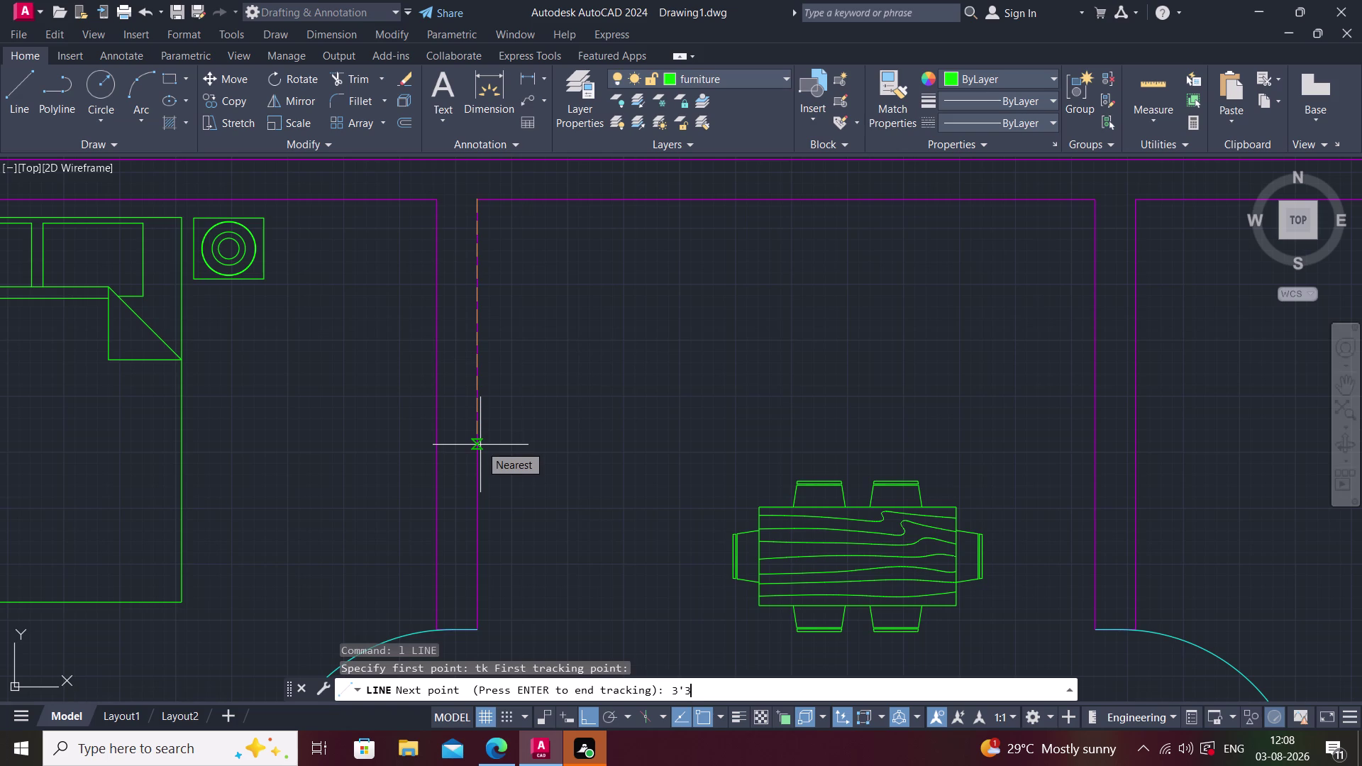
text(")
key(Return)
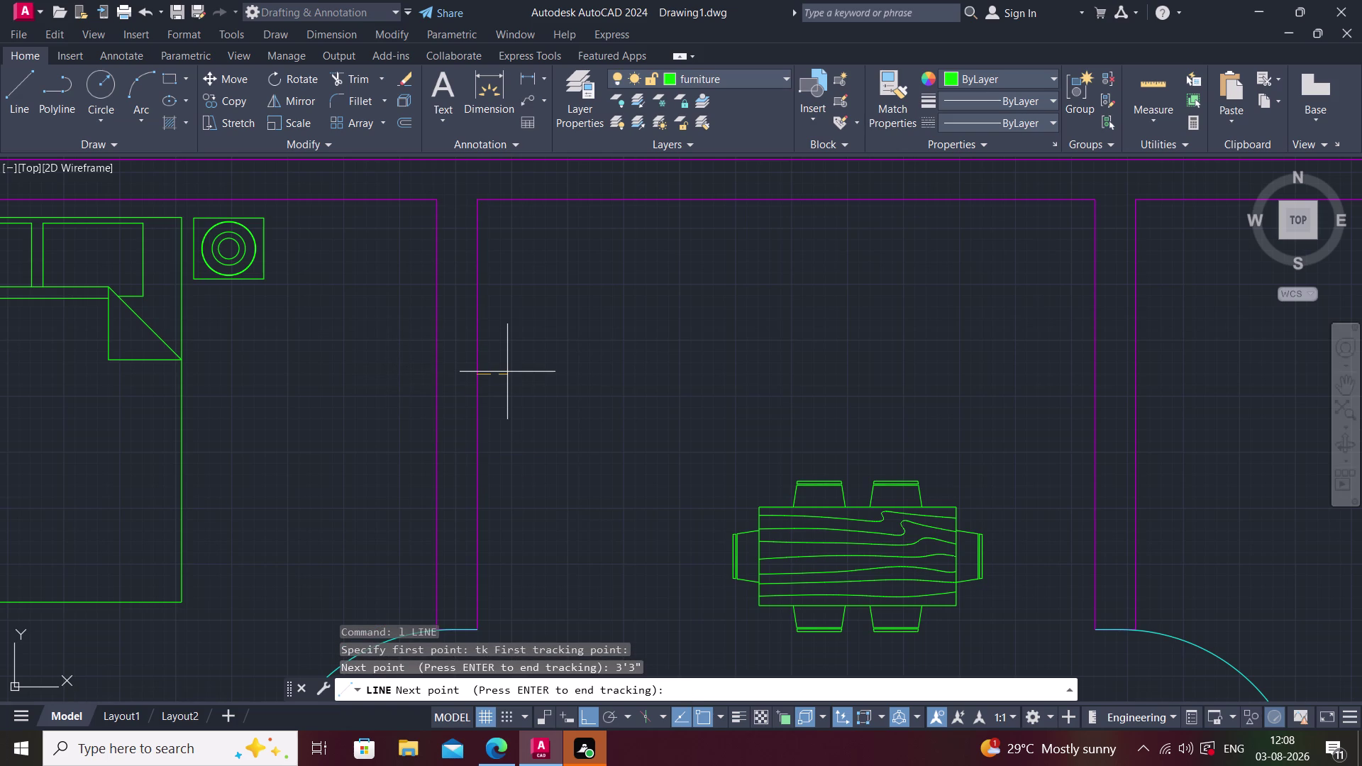
key(Return)
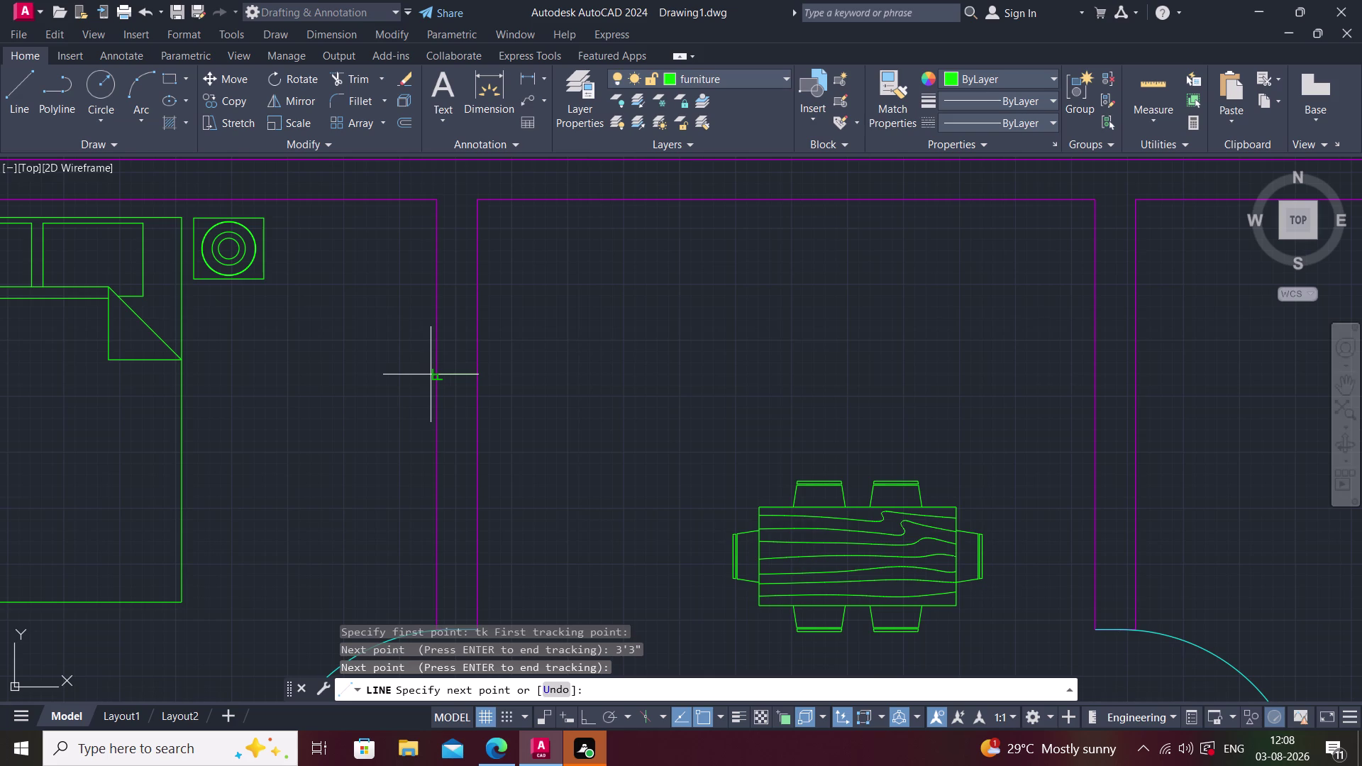
scroll(up, 3)
key(F8)
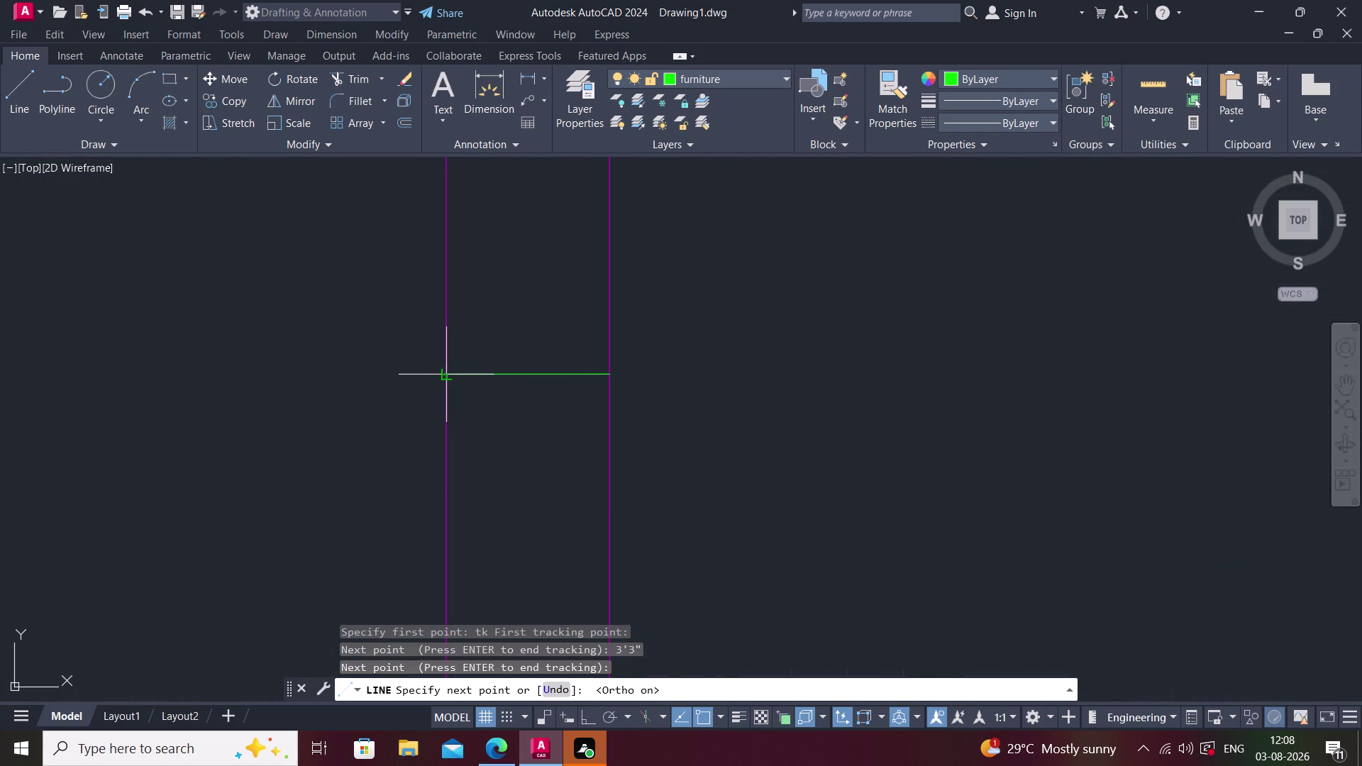
click(451, 374)
key(Escape)
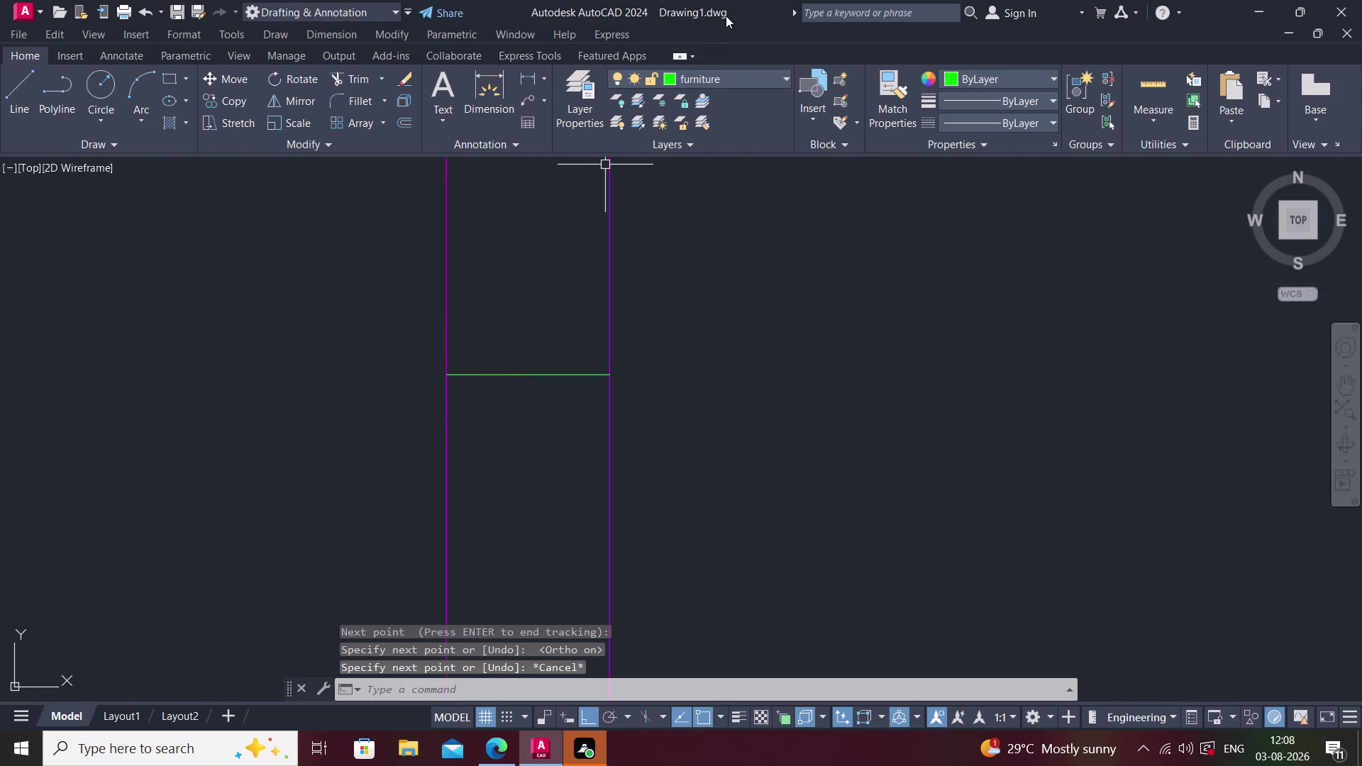
Put the new crossing line on the wall layer.
click(727, 81)
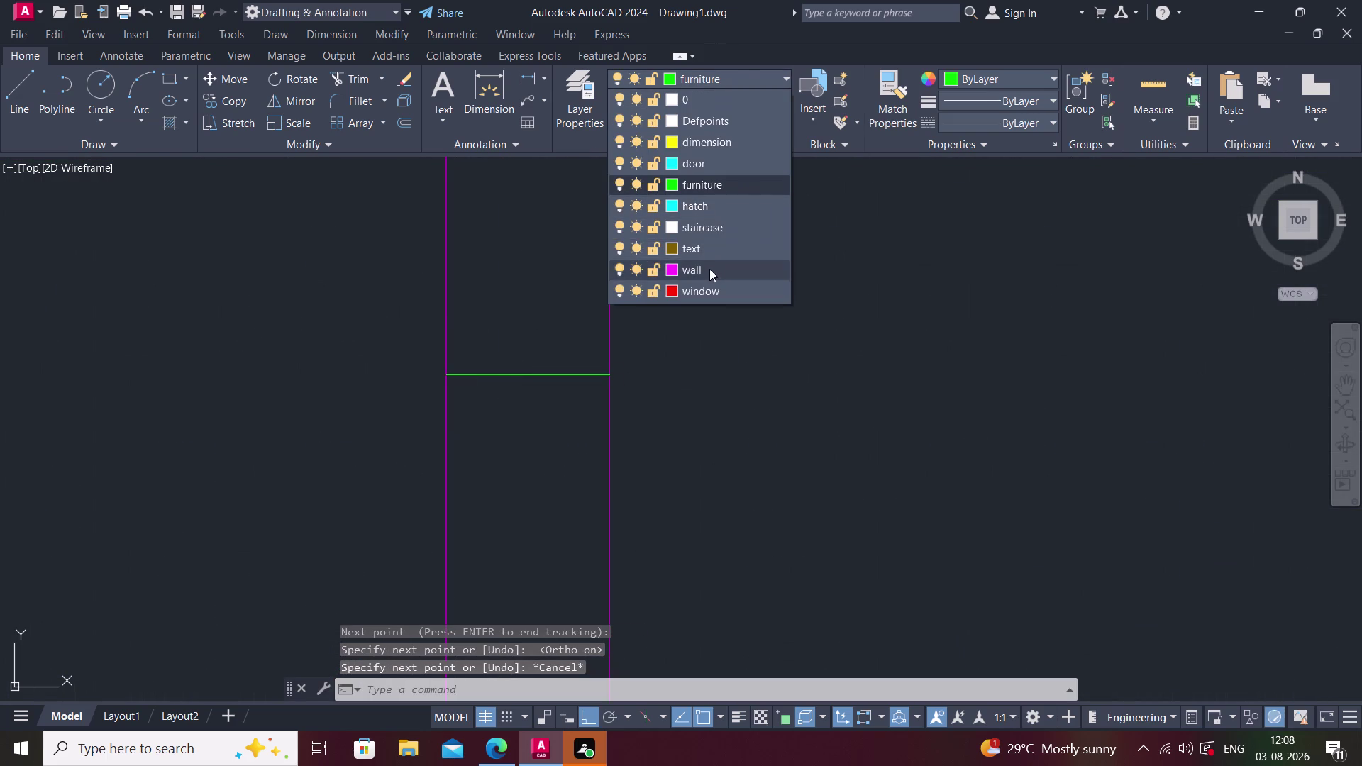
click(709, 269)
click(577, 375)
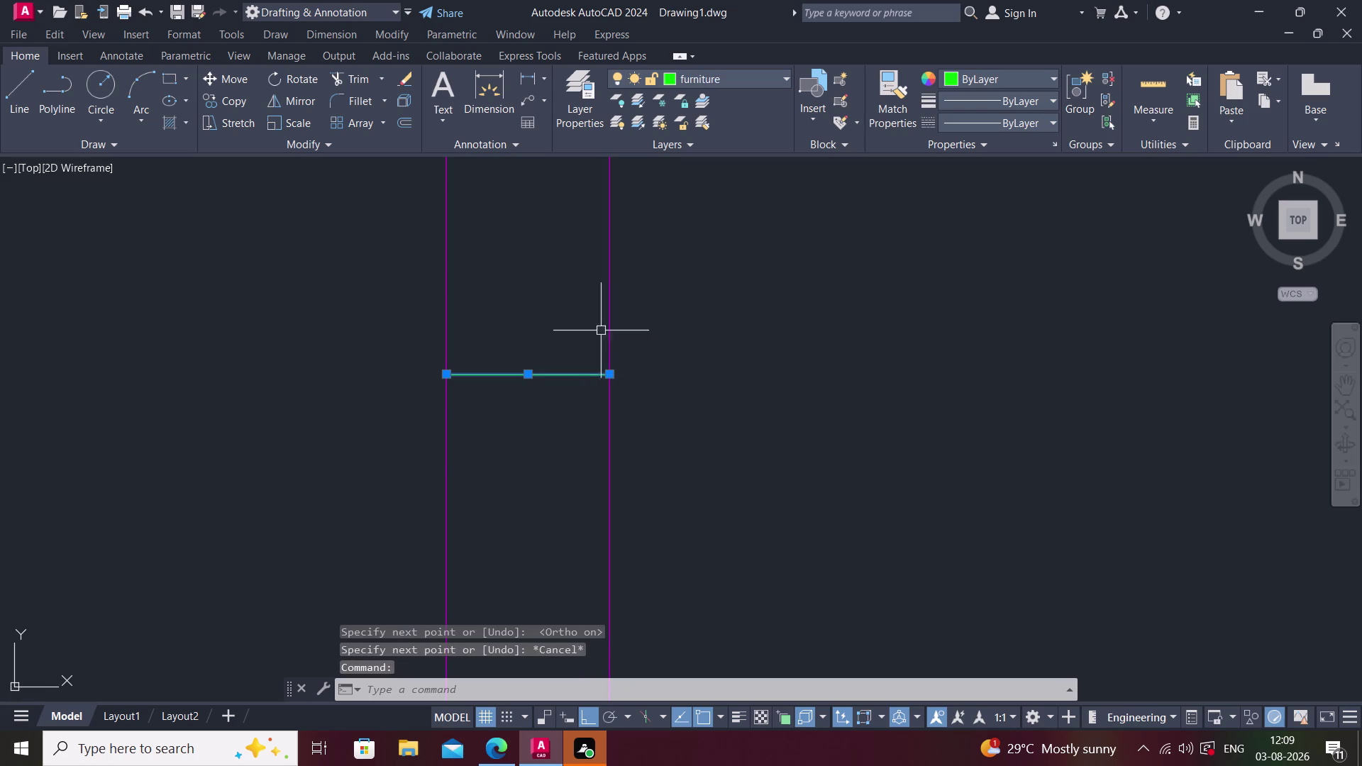
click(748, 72)
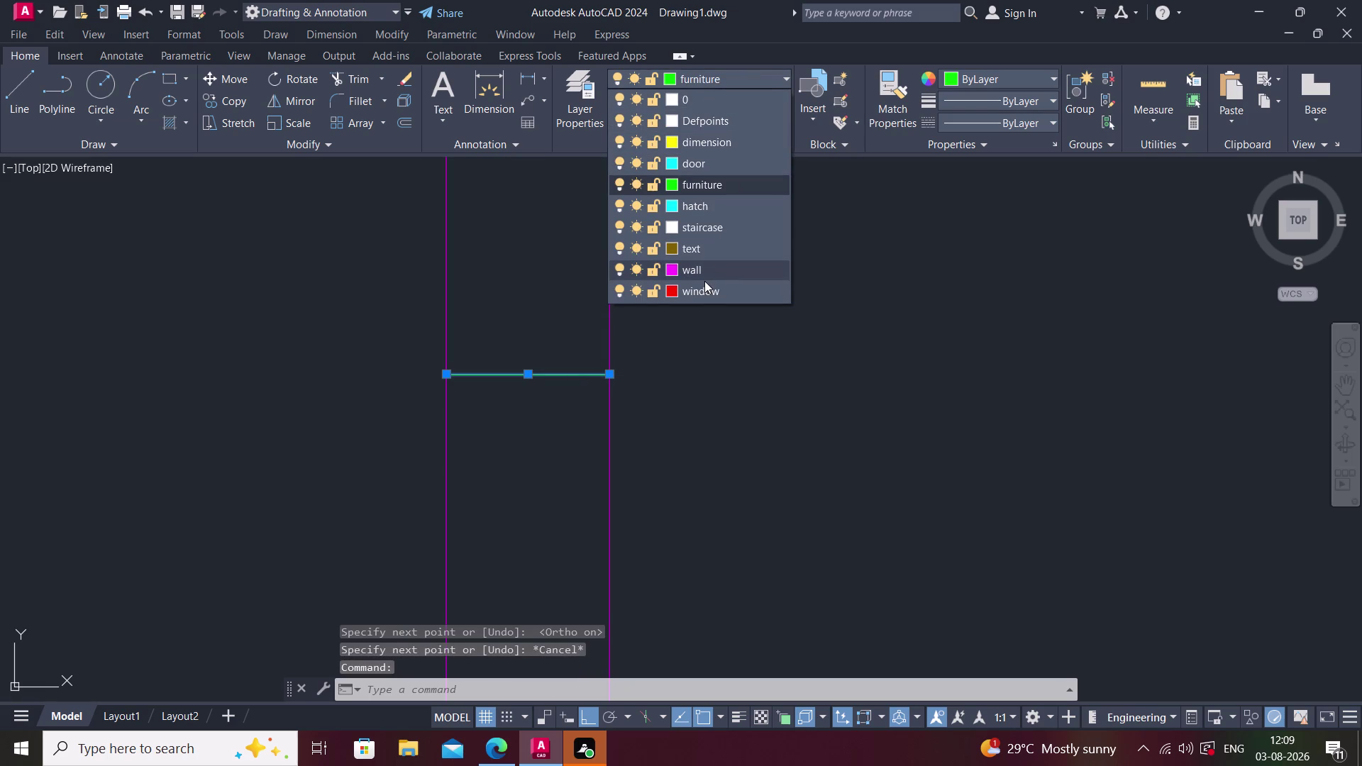
click(704, 281)
key(Escape)
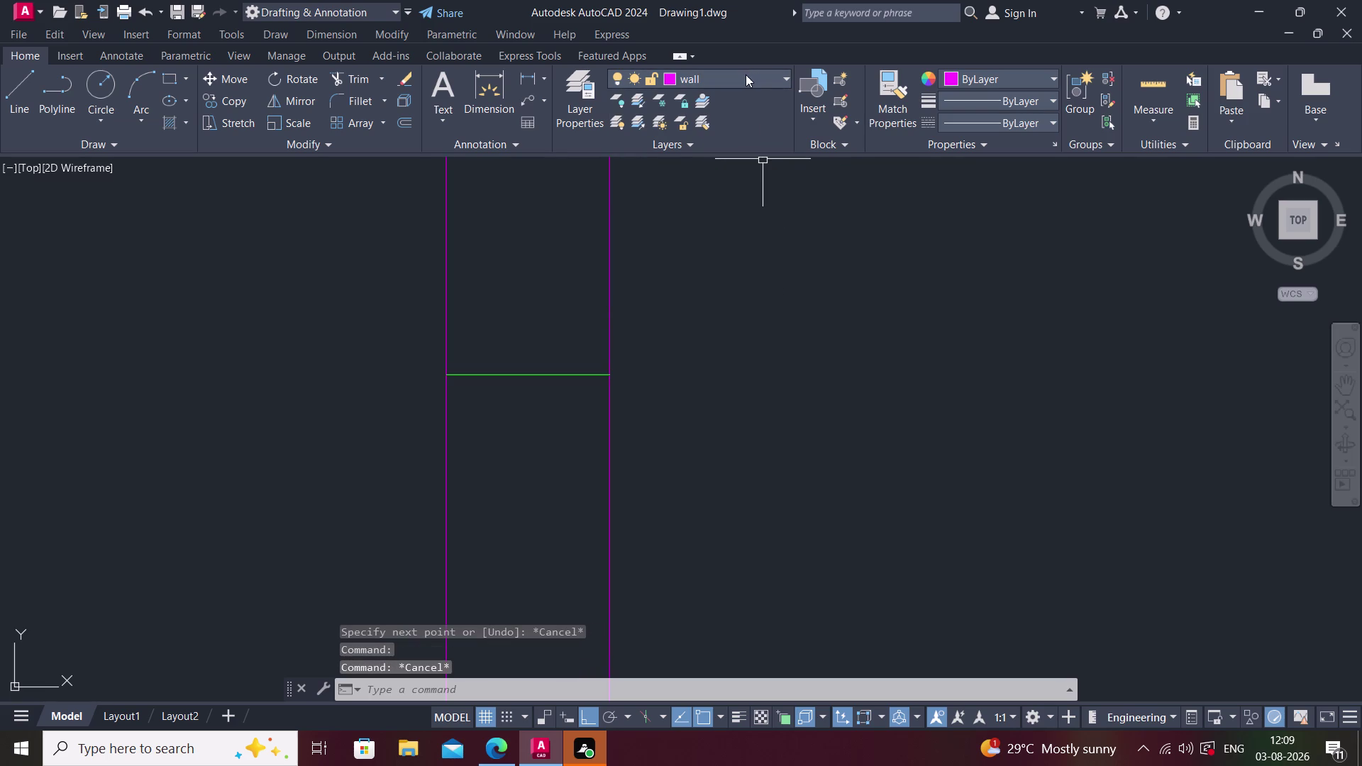
click(559, 376)
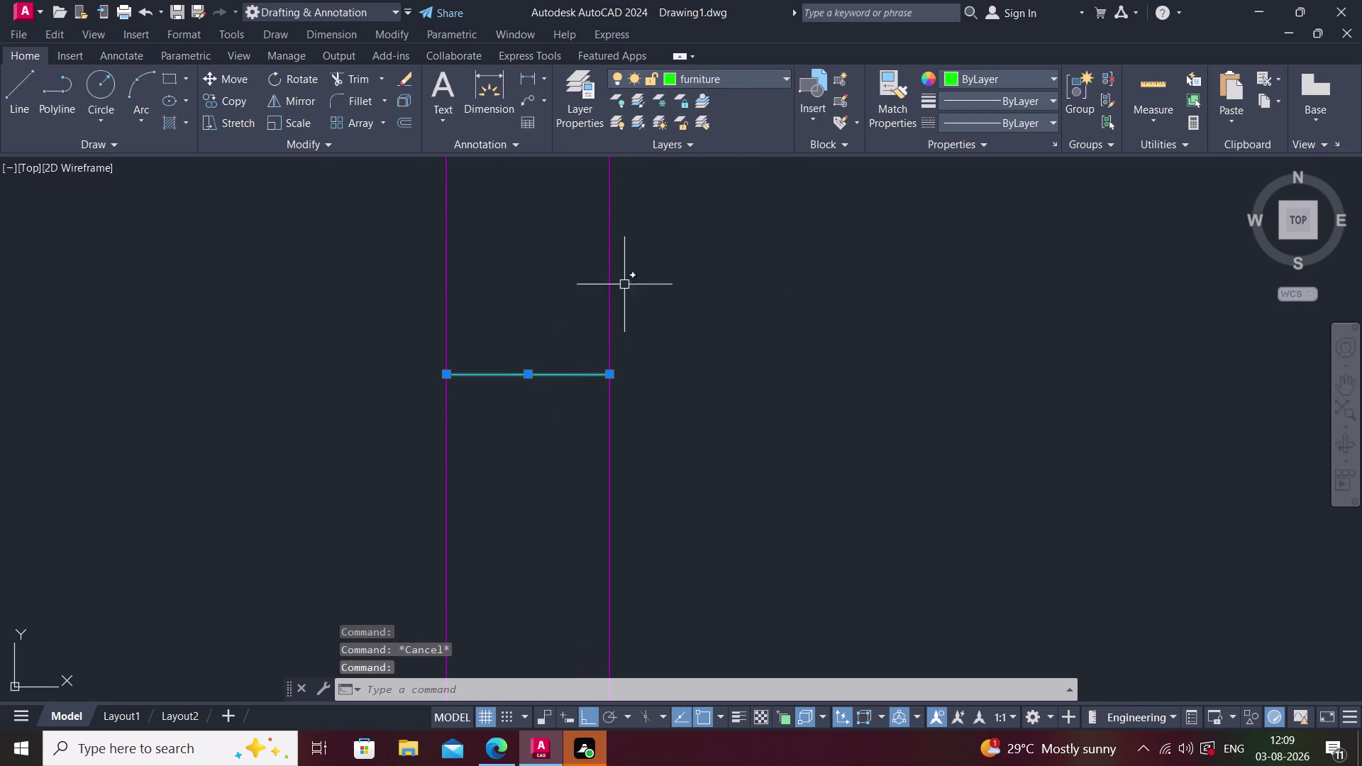
click(771, 73)
click(703, 273)
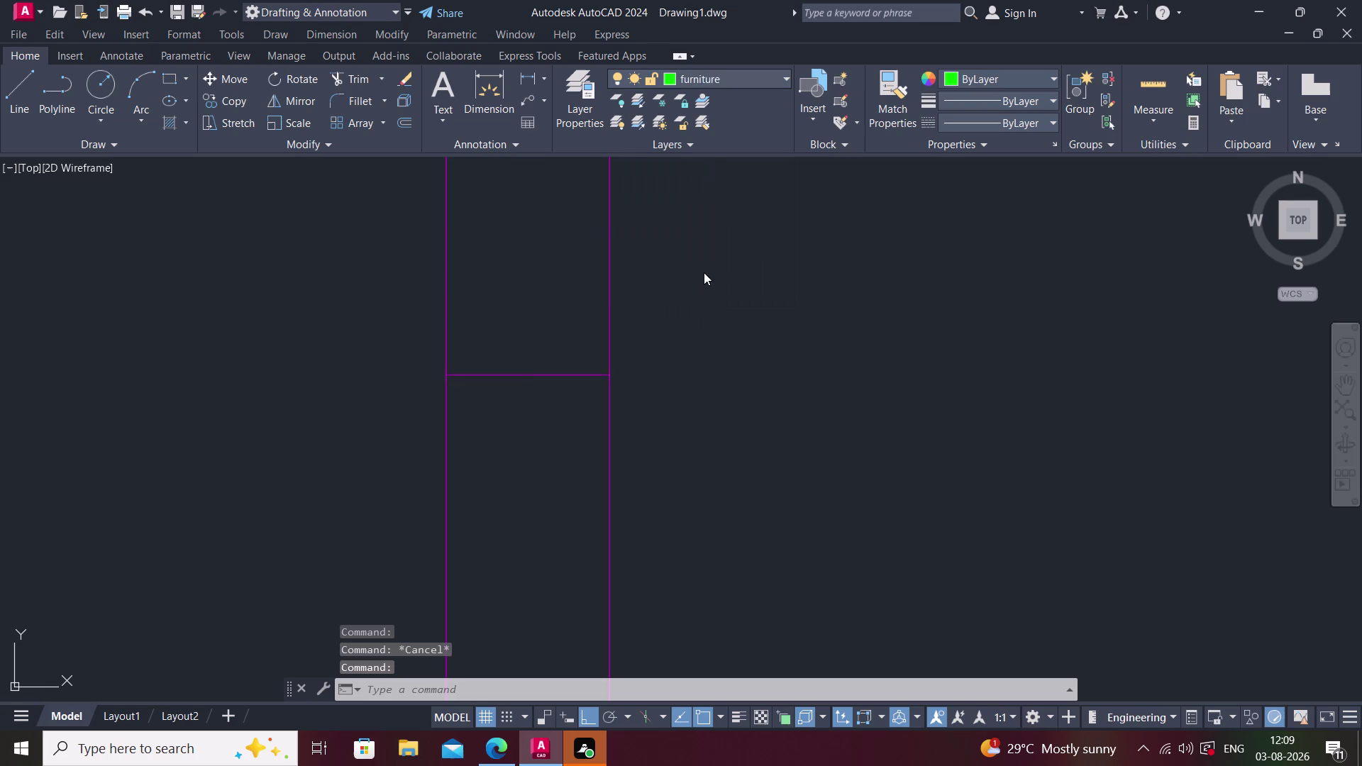
key(space)
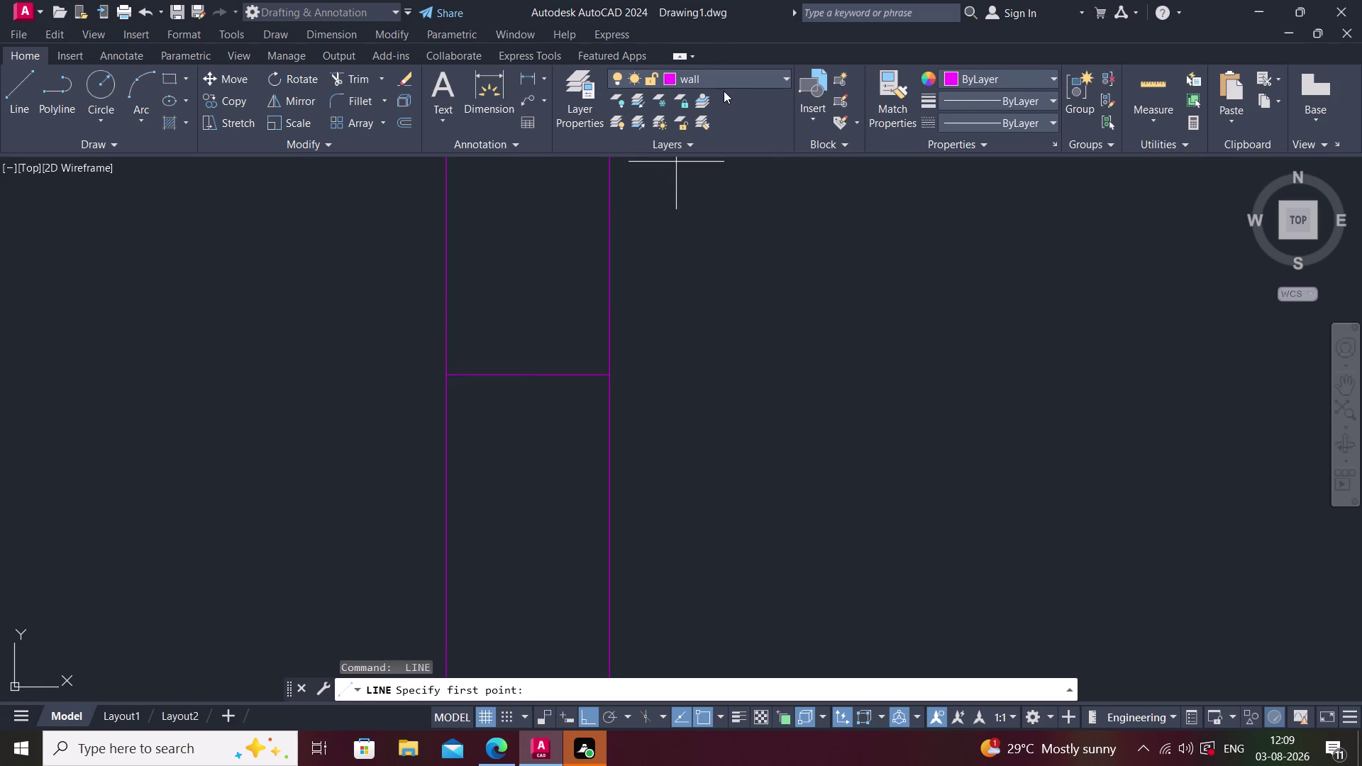
Pan to the partition wall in the dining area and cancel the pending commands.
middle_drag(719, 260, 659, 291)
scroll(down, 3)
middle_drag(642, 388, 595, 415)
scroll(down, 3)
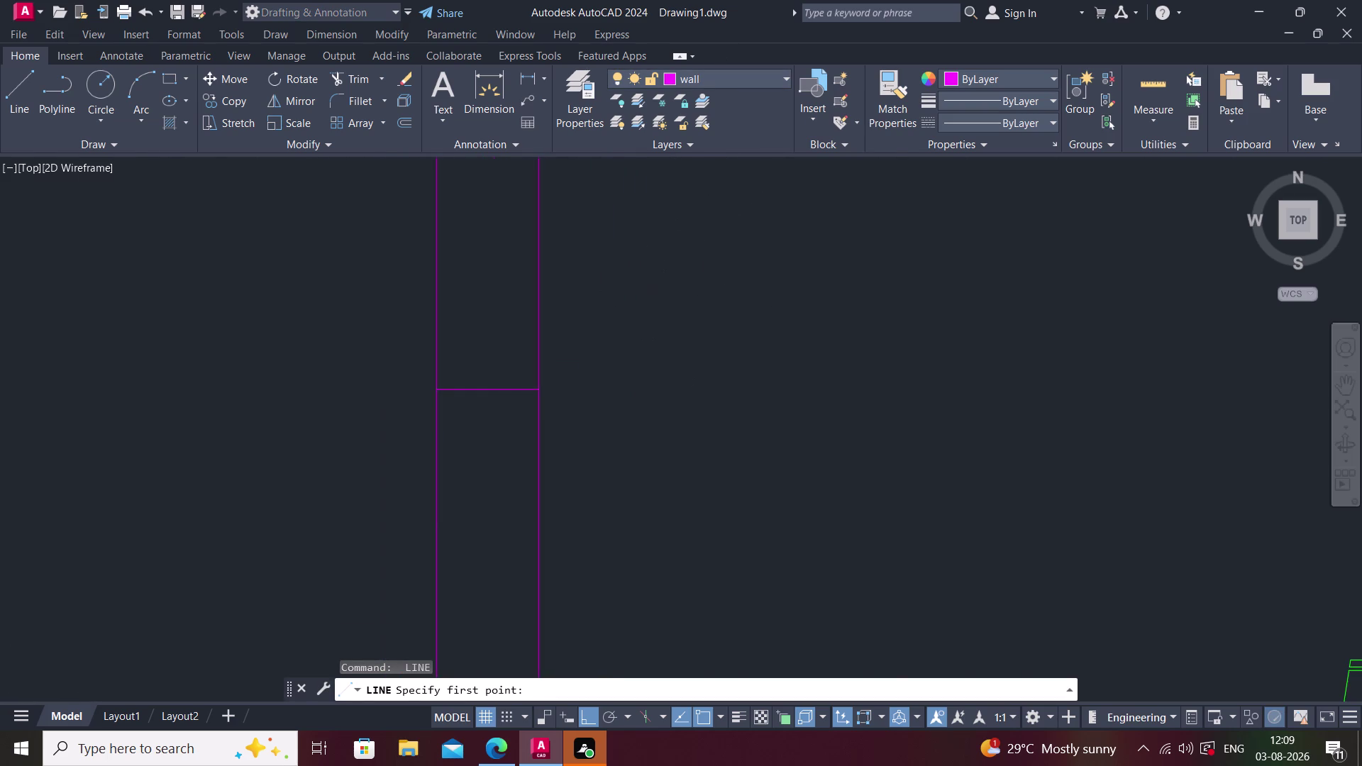
middle_drag(616, 469, 551, 493)
scroll(down, 3)
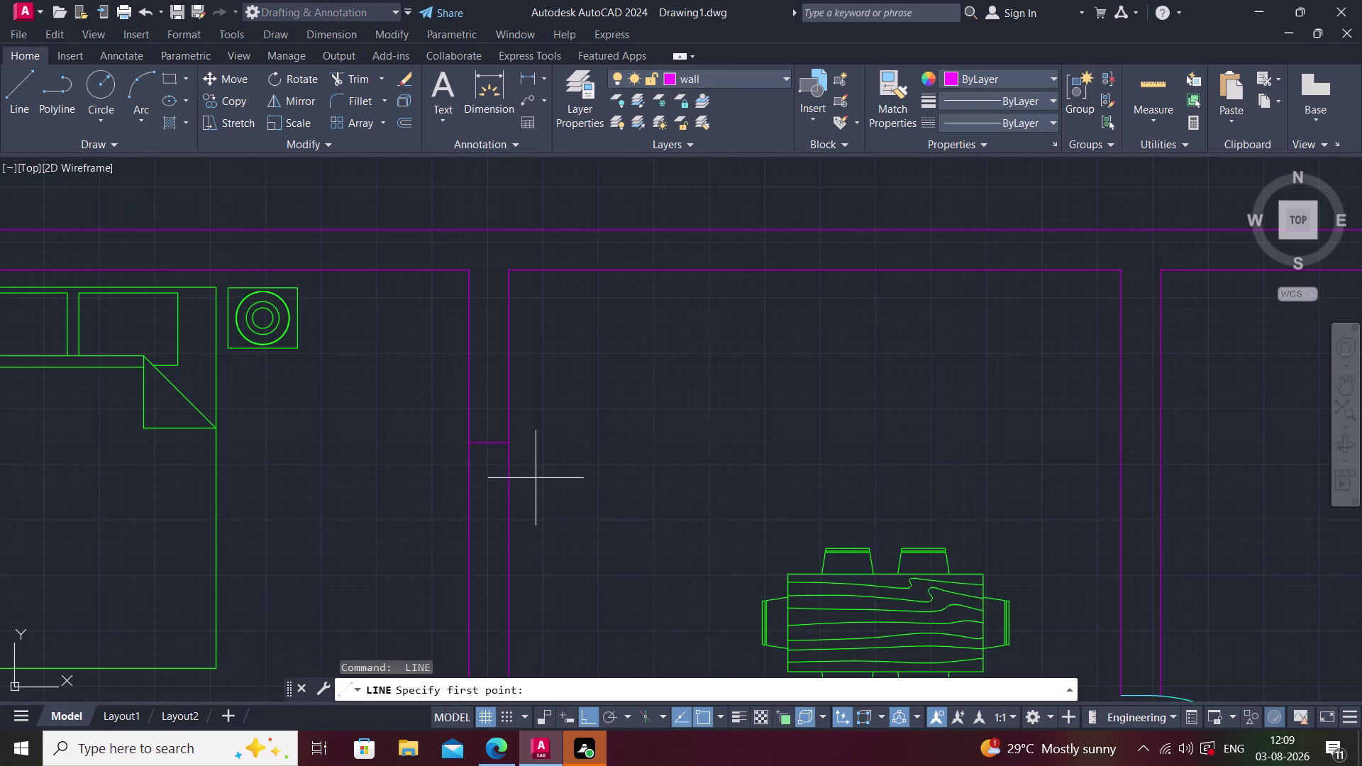
scroll(up, 3)
text(o)
key(space)
key(Escape)
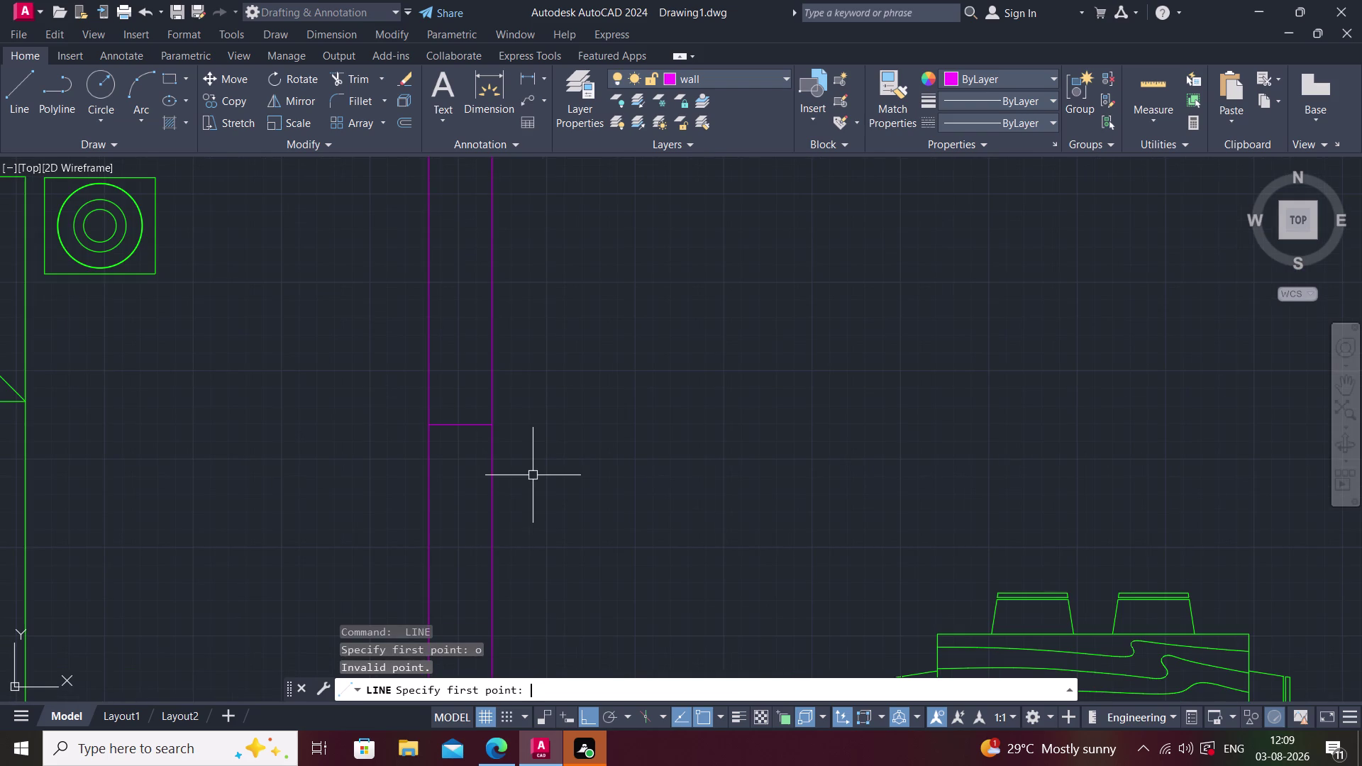
key(Escape)
Offset the horizontal wall line 4.5" downward.
text(o)
key(space)
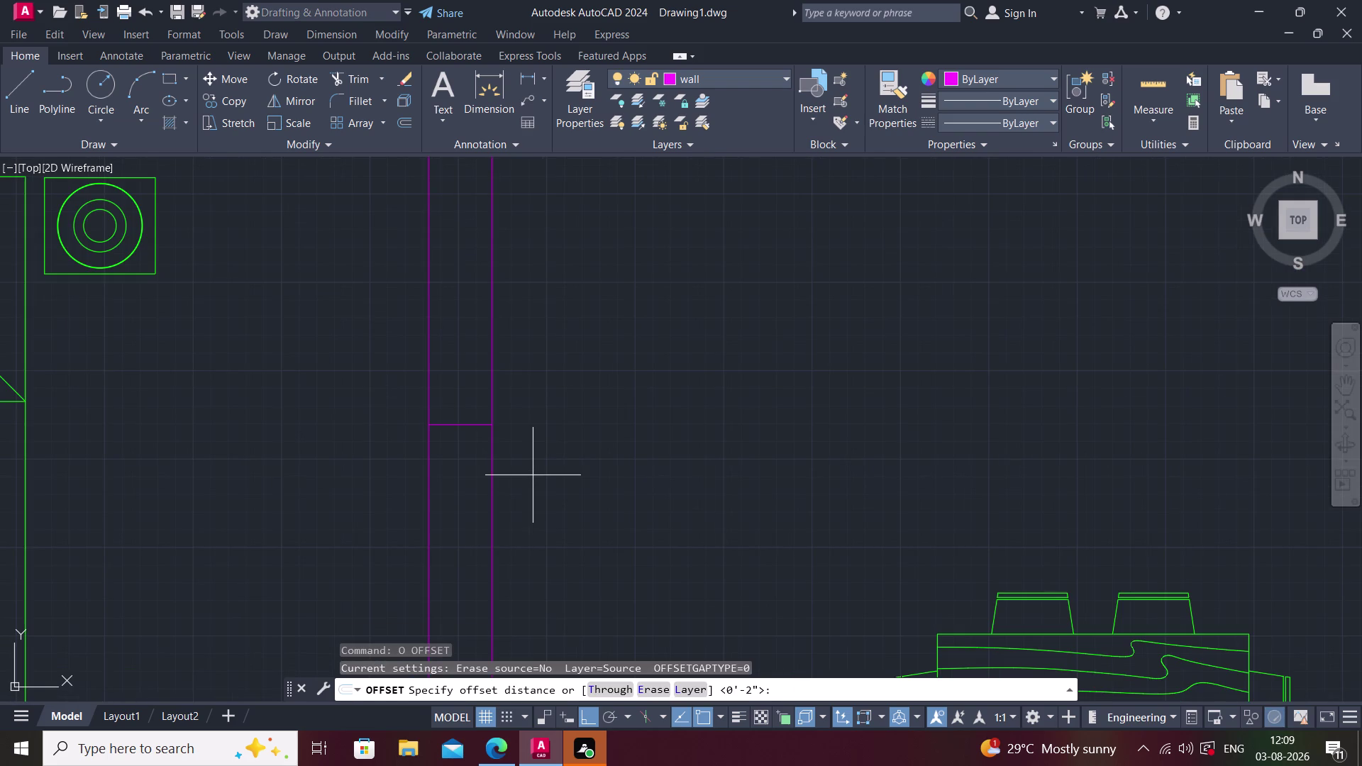
text(4.5")
key(Return)
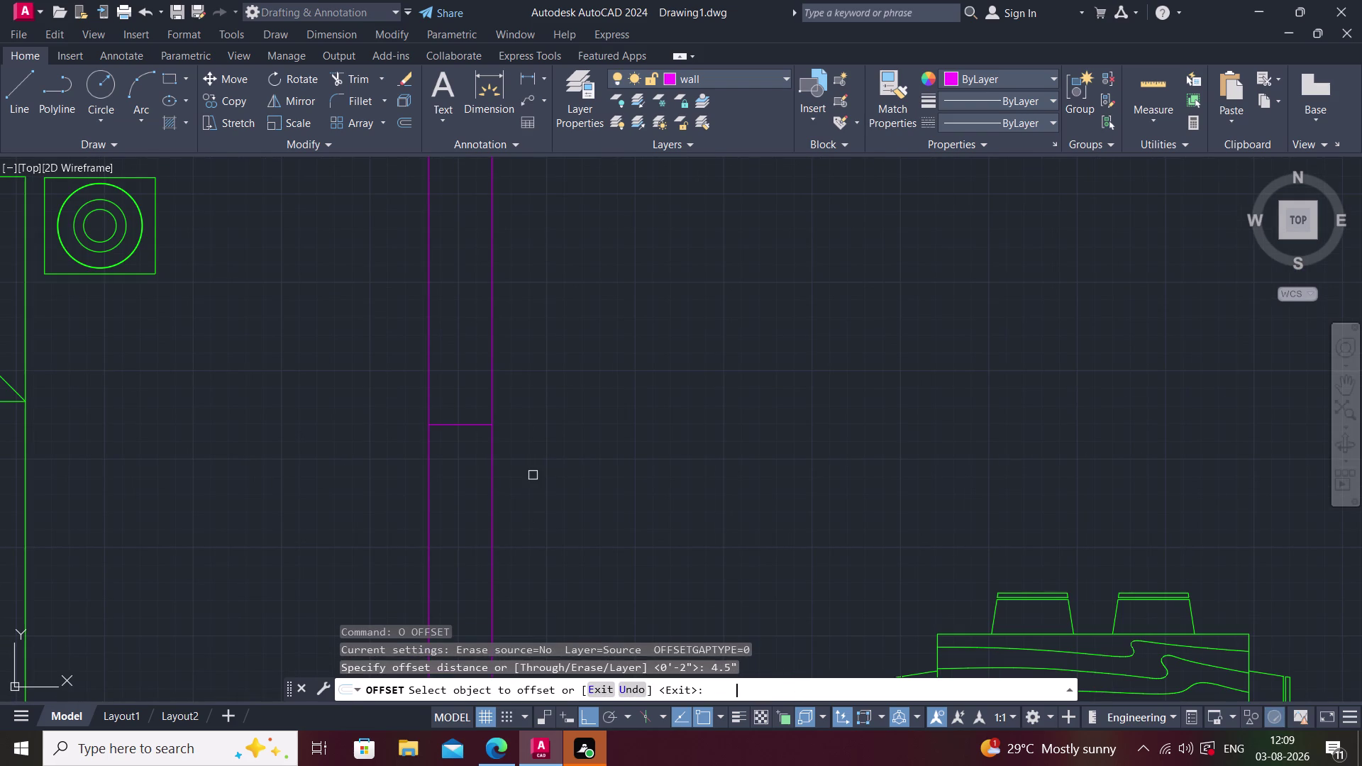
click(472, 423)
click(472, 465)
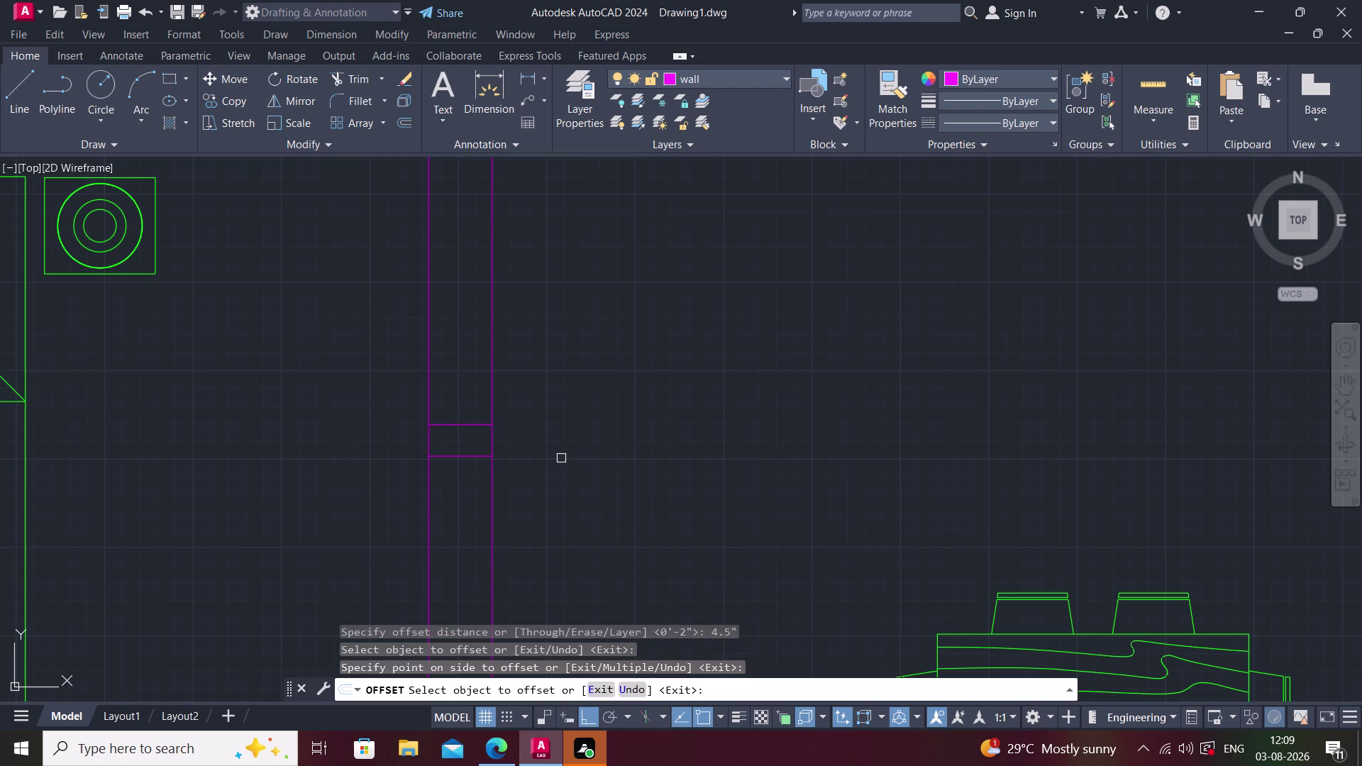
key(Escape)
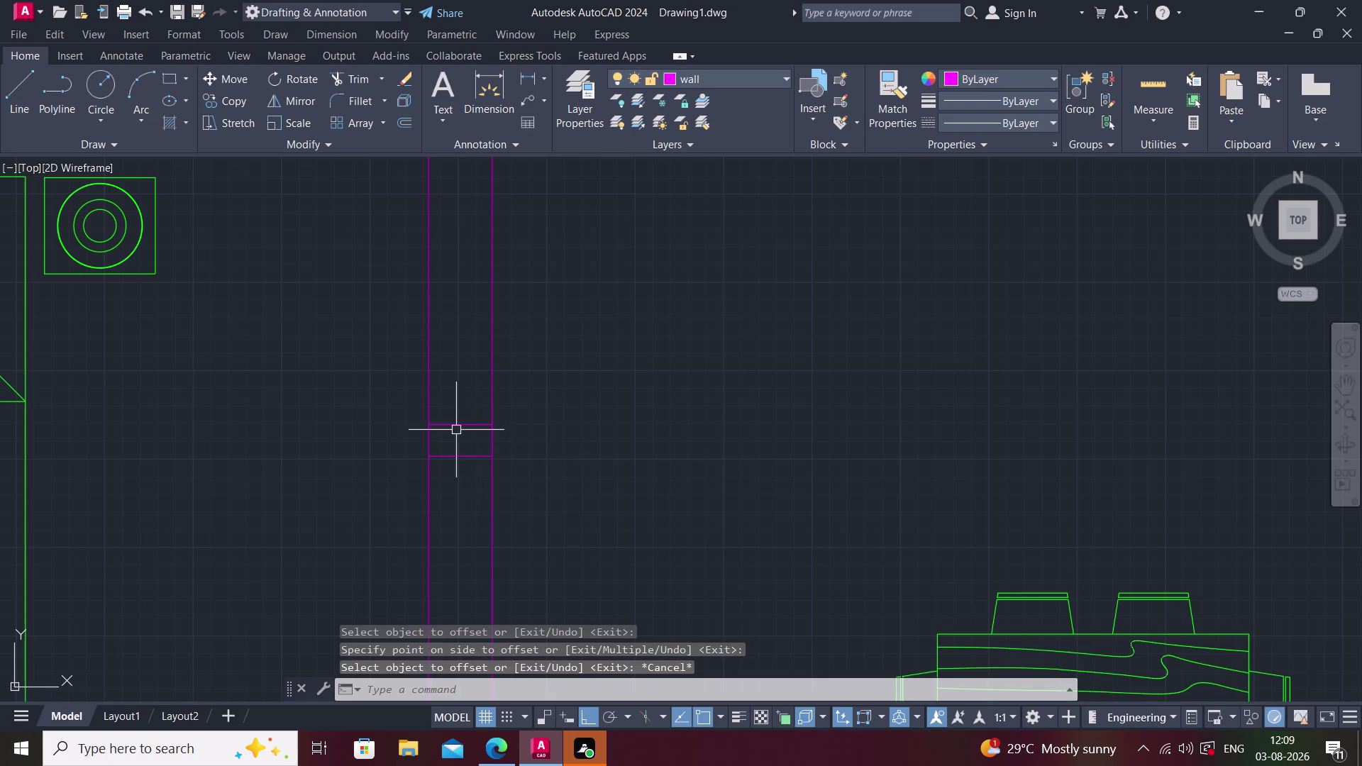
Start and cancel EXTEND, then pan up to the wall's top.
text(ex)
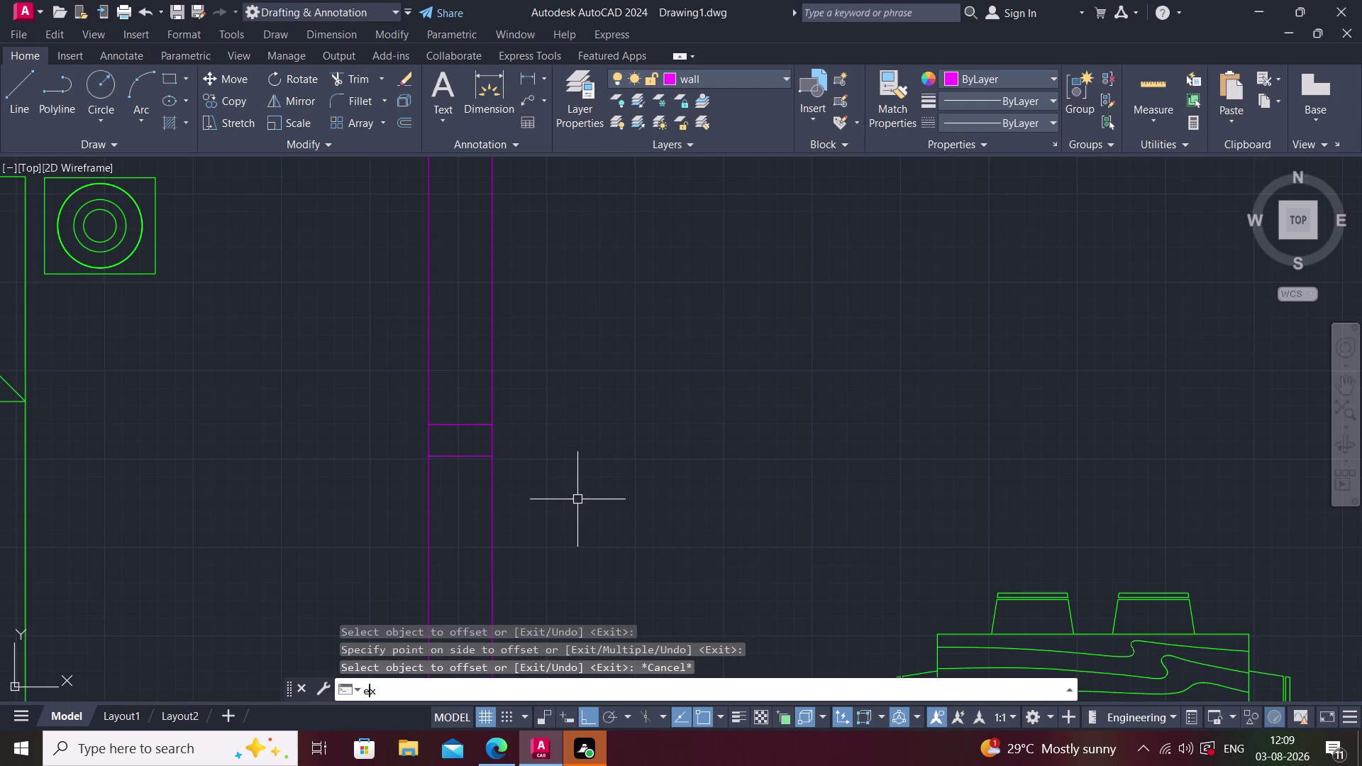
key(space)
key(Escape)
middle_drag(554, 436, 519, 469)
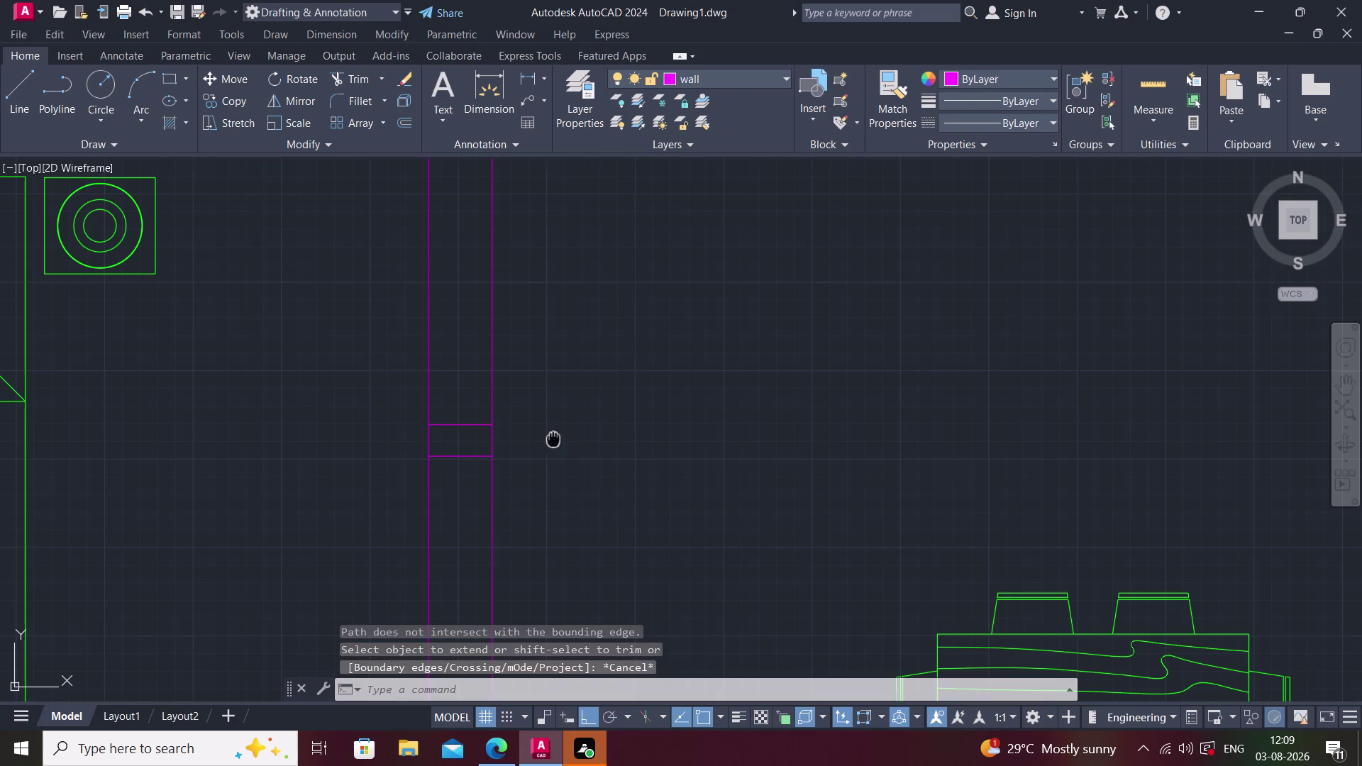
middle_drag(518, 469, 513, 473)
scroll(up, 3)
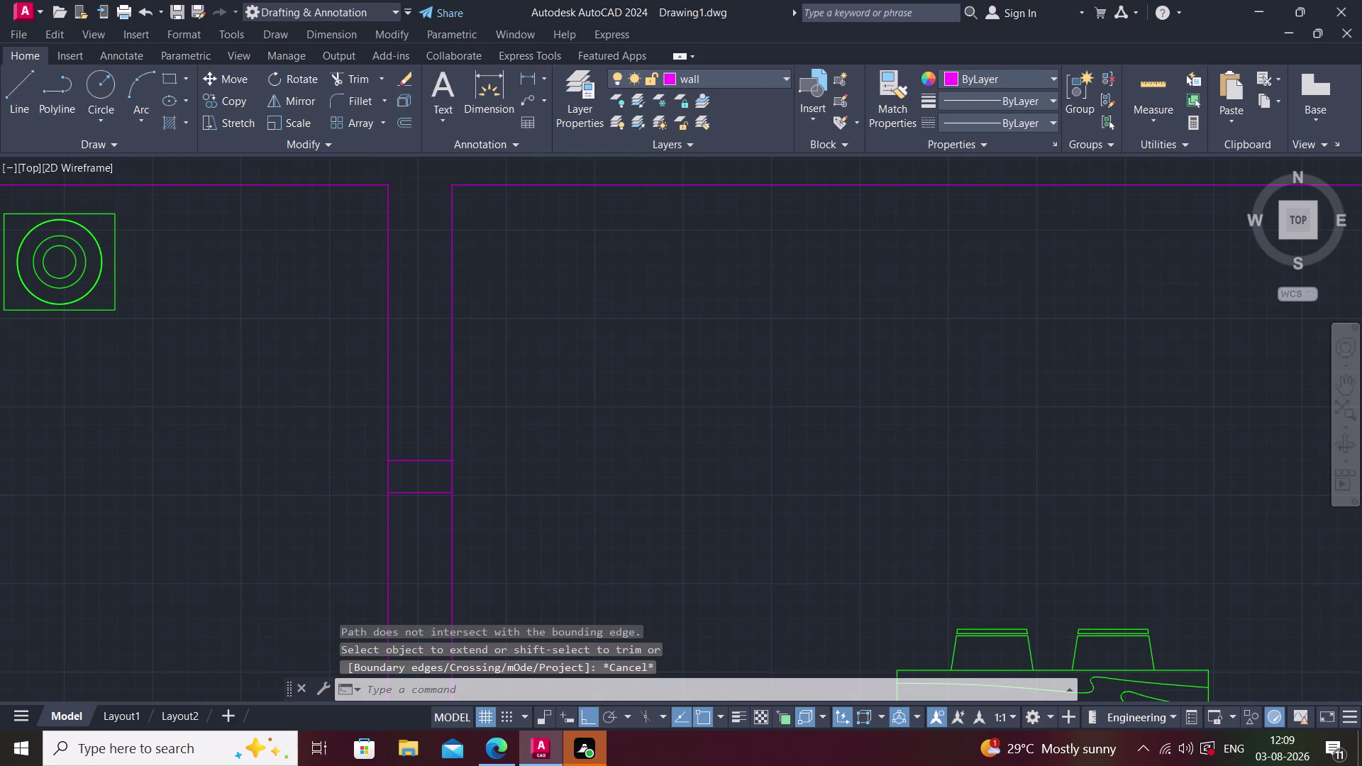
Offset the partition's right wall line 2' to the right.
text(o)
key(space)
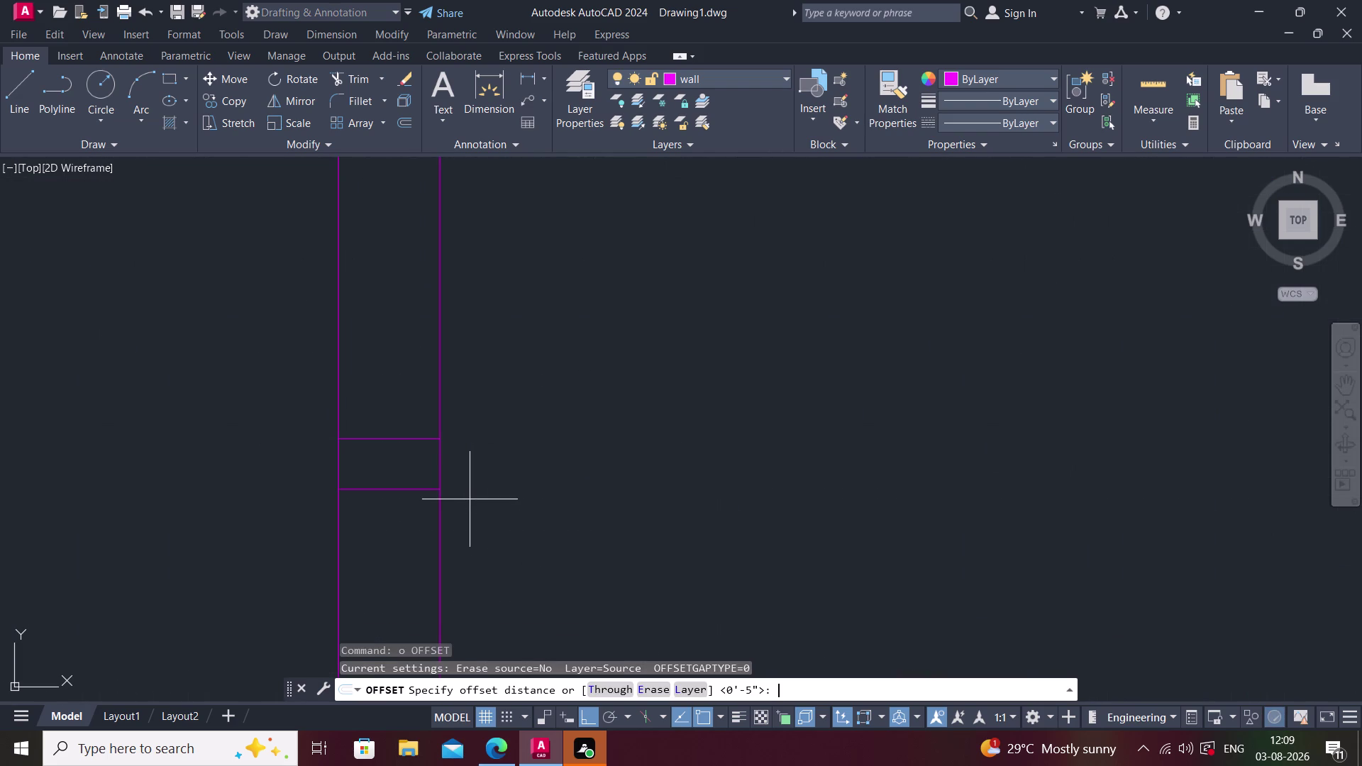
key(2)
key(apostrophe)
key(Return)
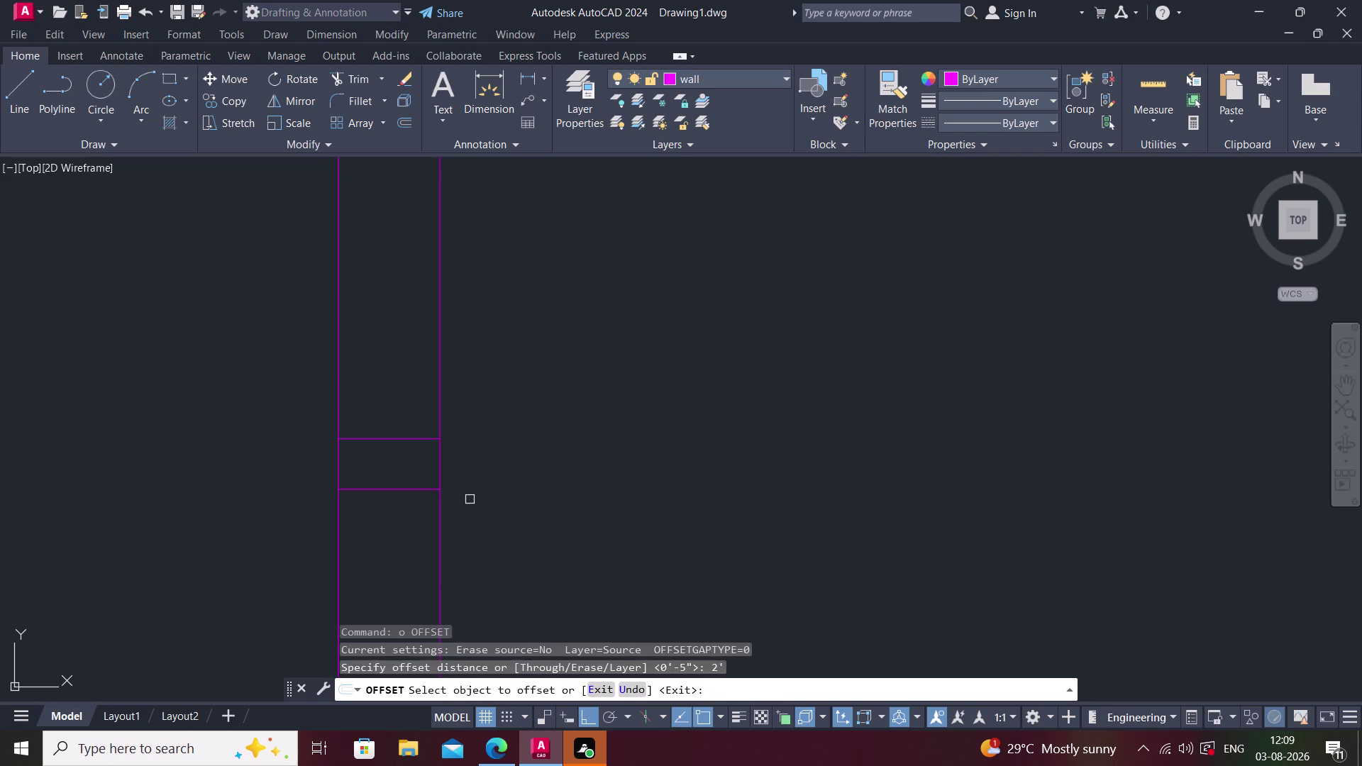
click(439, 464)
click(517, 455)
middle_drag(544, 438, 459, 480)
key(Escape)
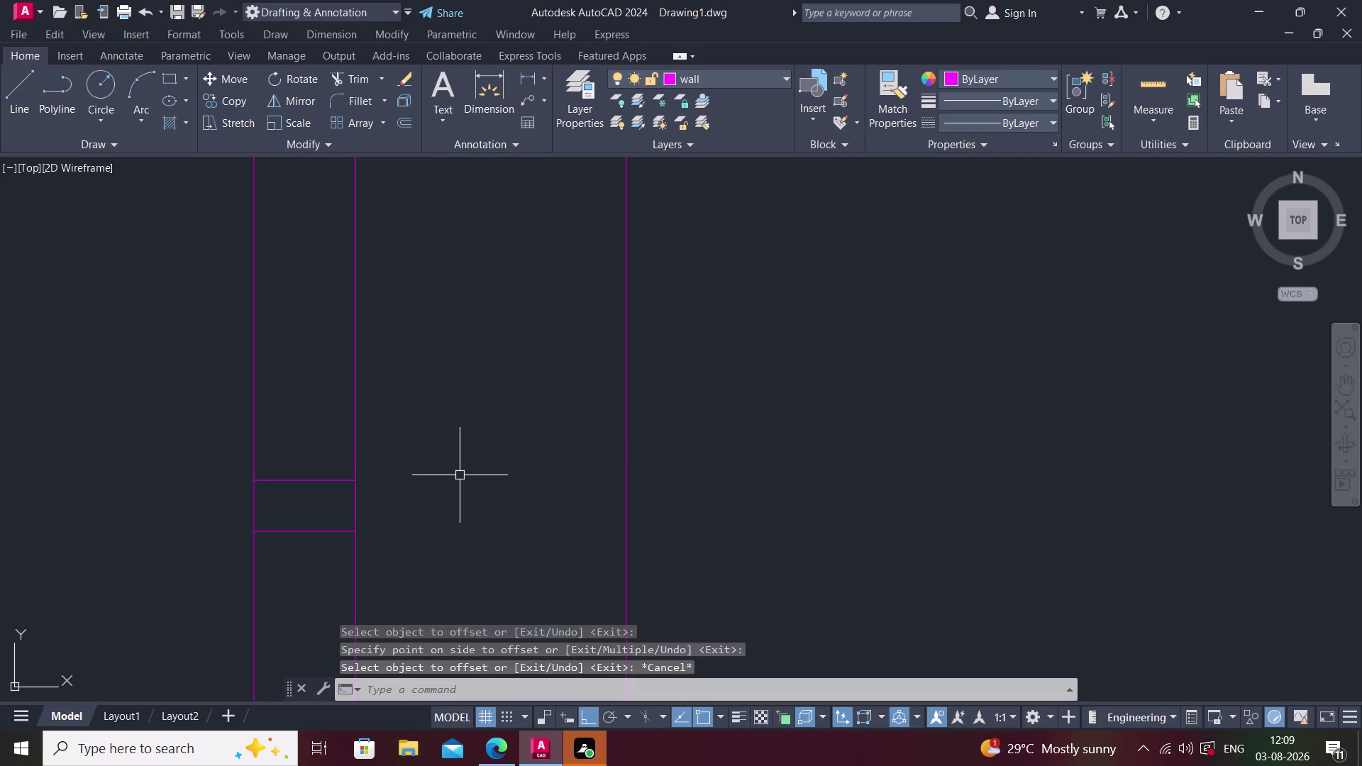
Extend the short crossing lines to the new offset line.
text(ex)
key(space)
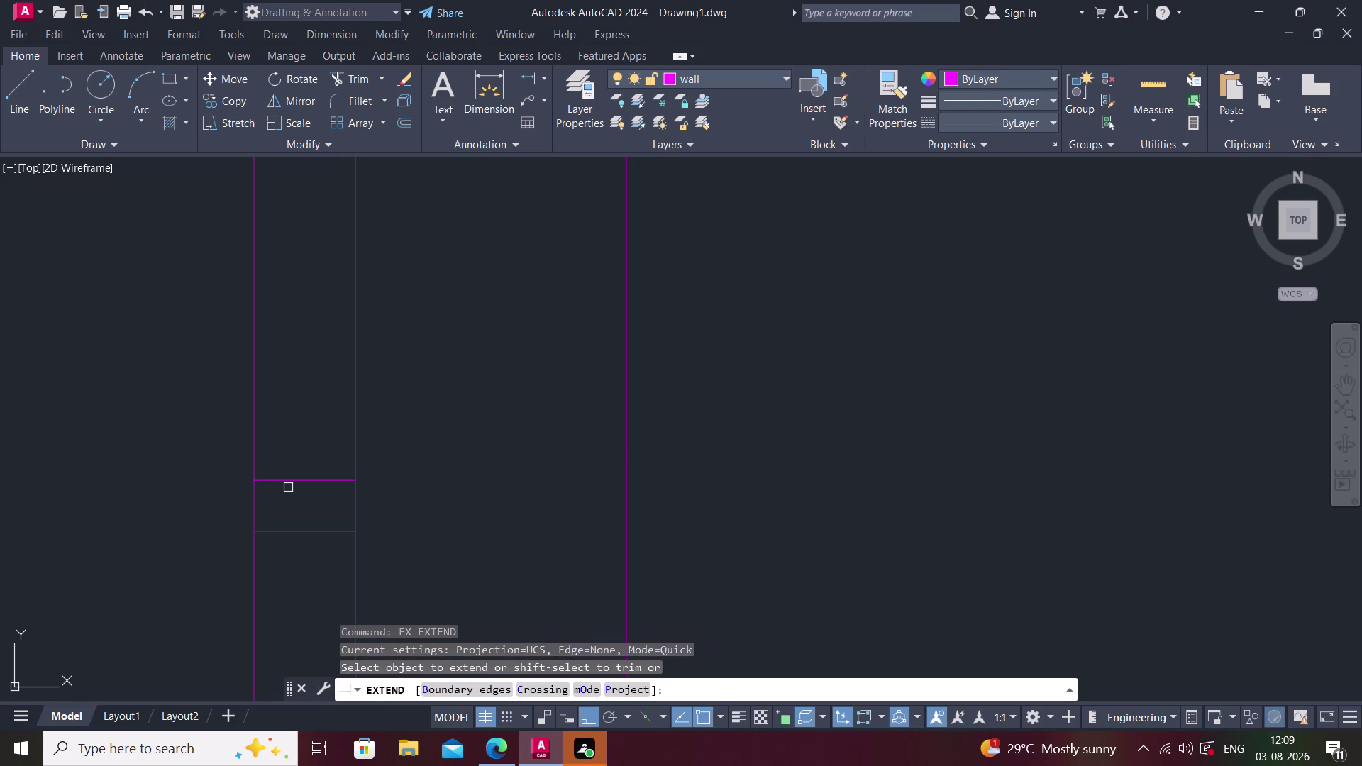
click(299, 480)
click(326, 480)
click(343, 530)
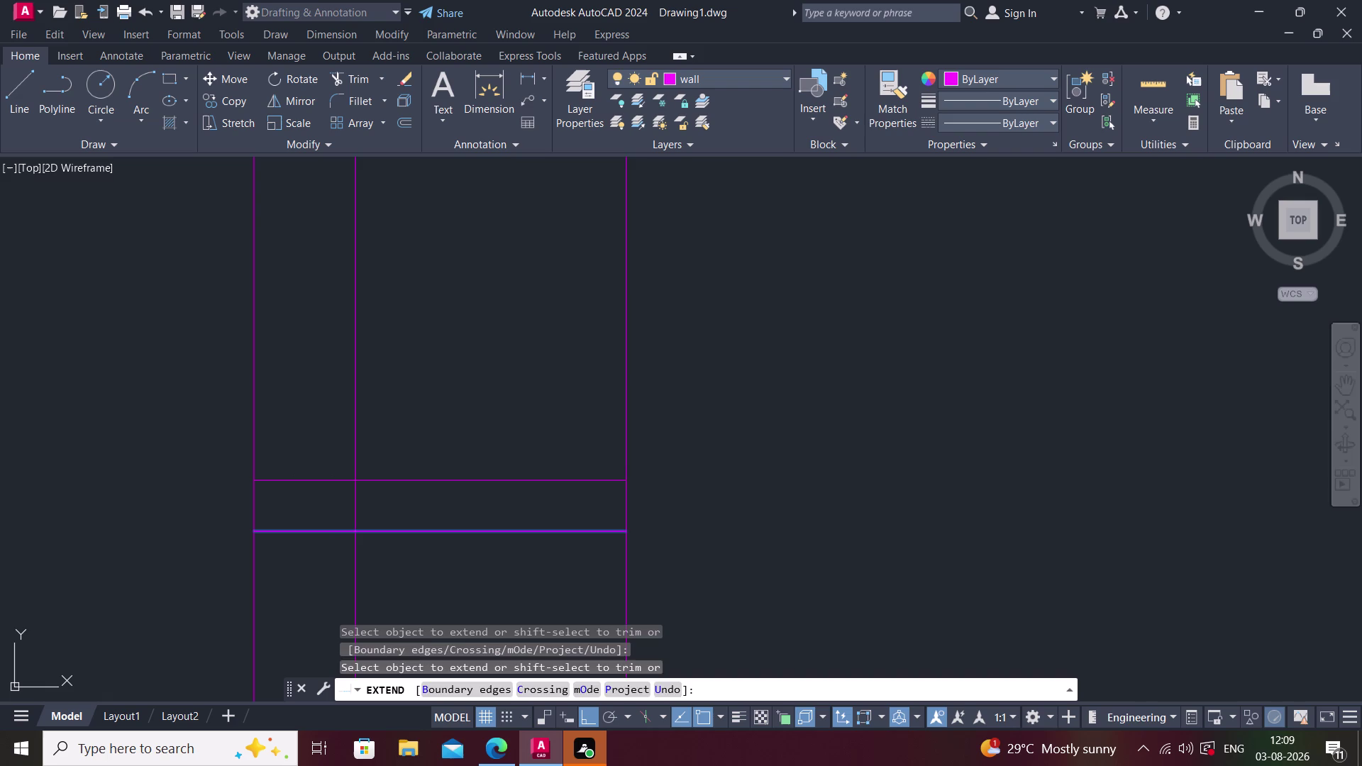
key(Escape)
Trim the new line above the wall stub.
text(tr)
key(space)
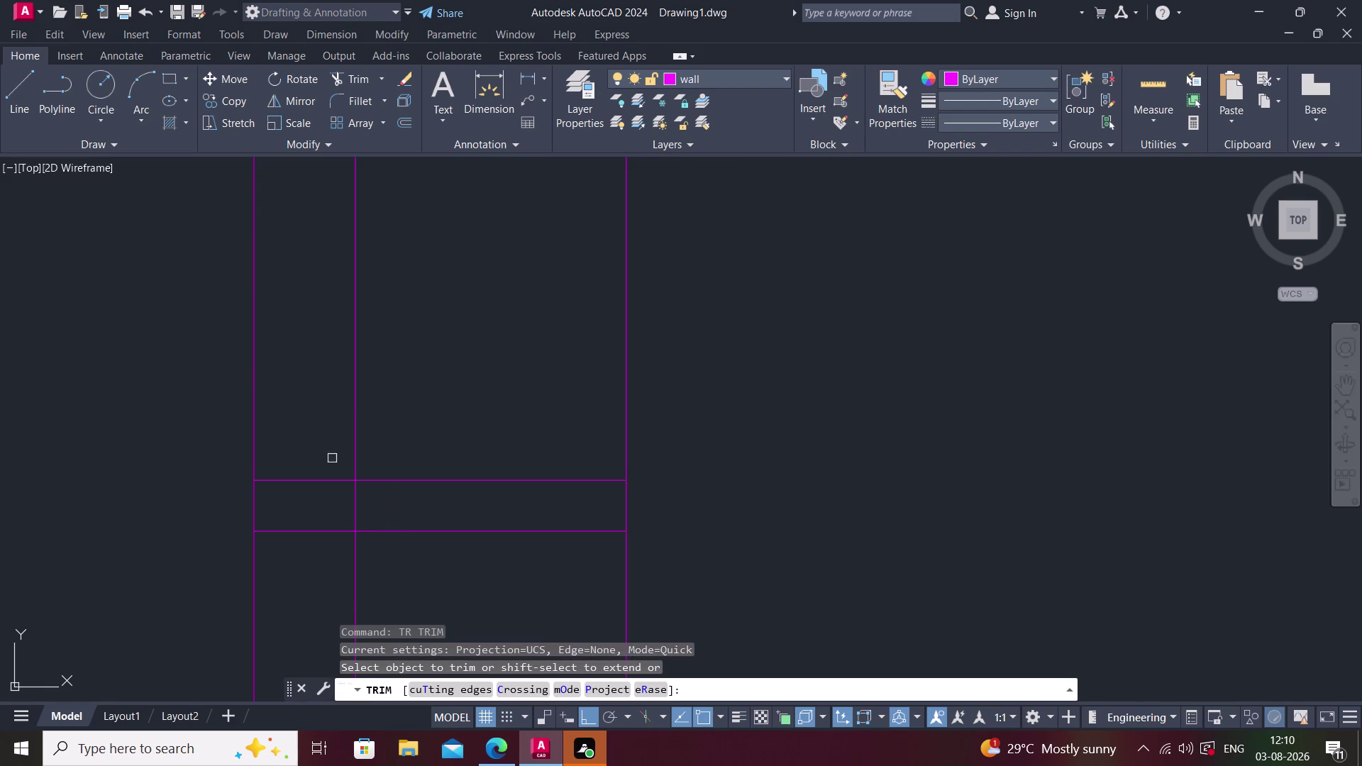
click(627, 350)
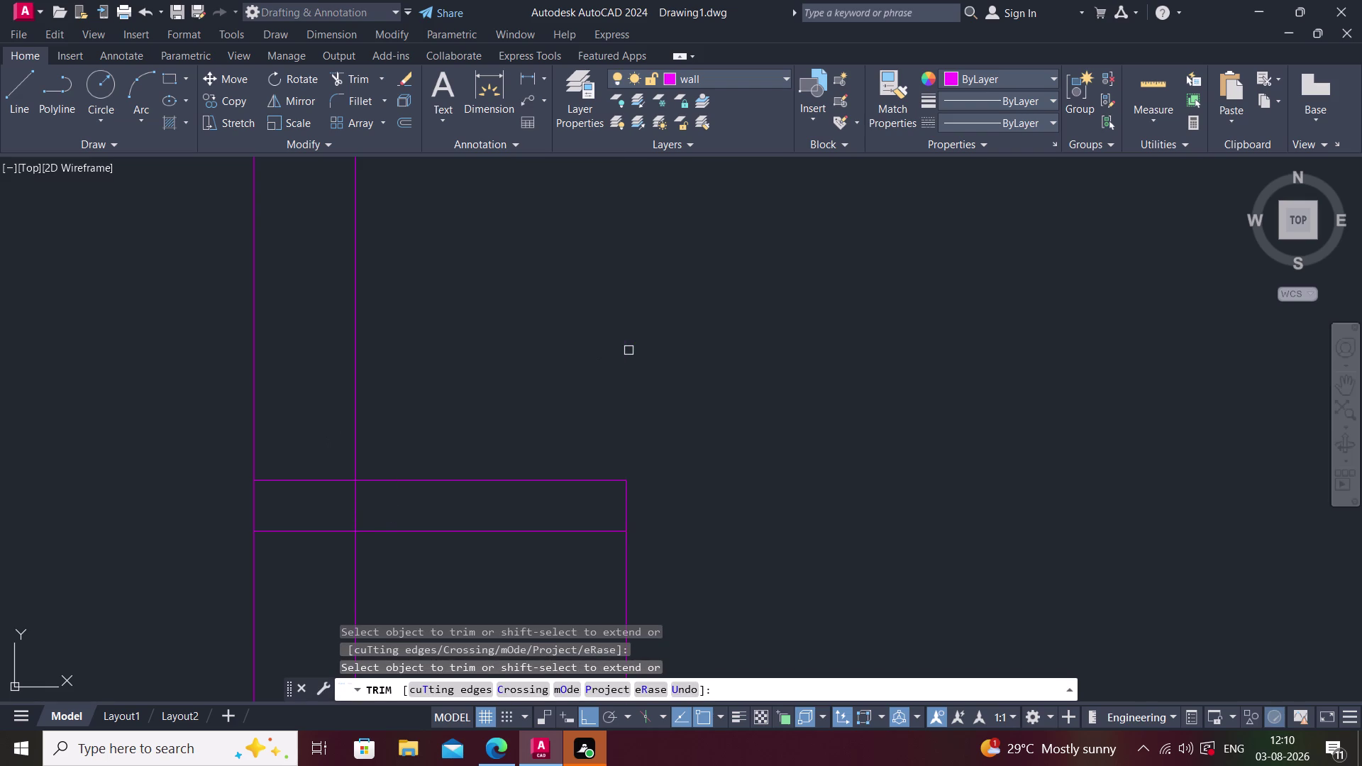
scroll(down, 3)
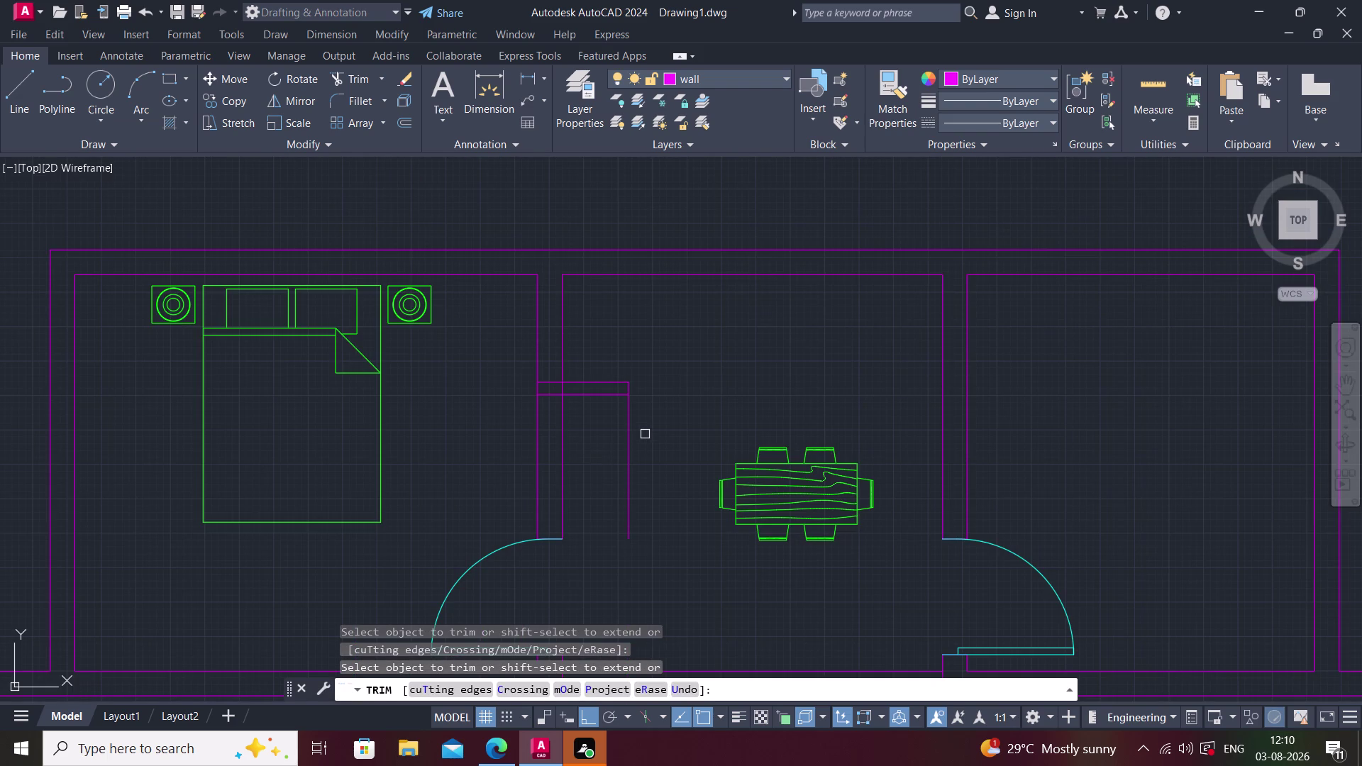
key(Escape)
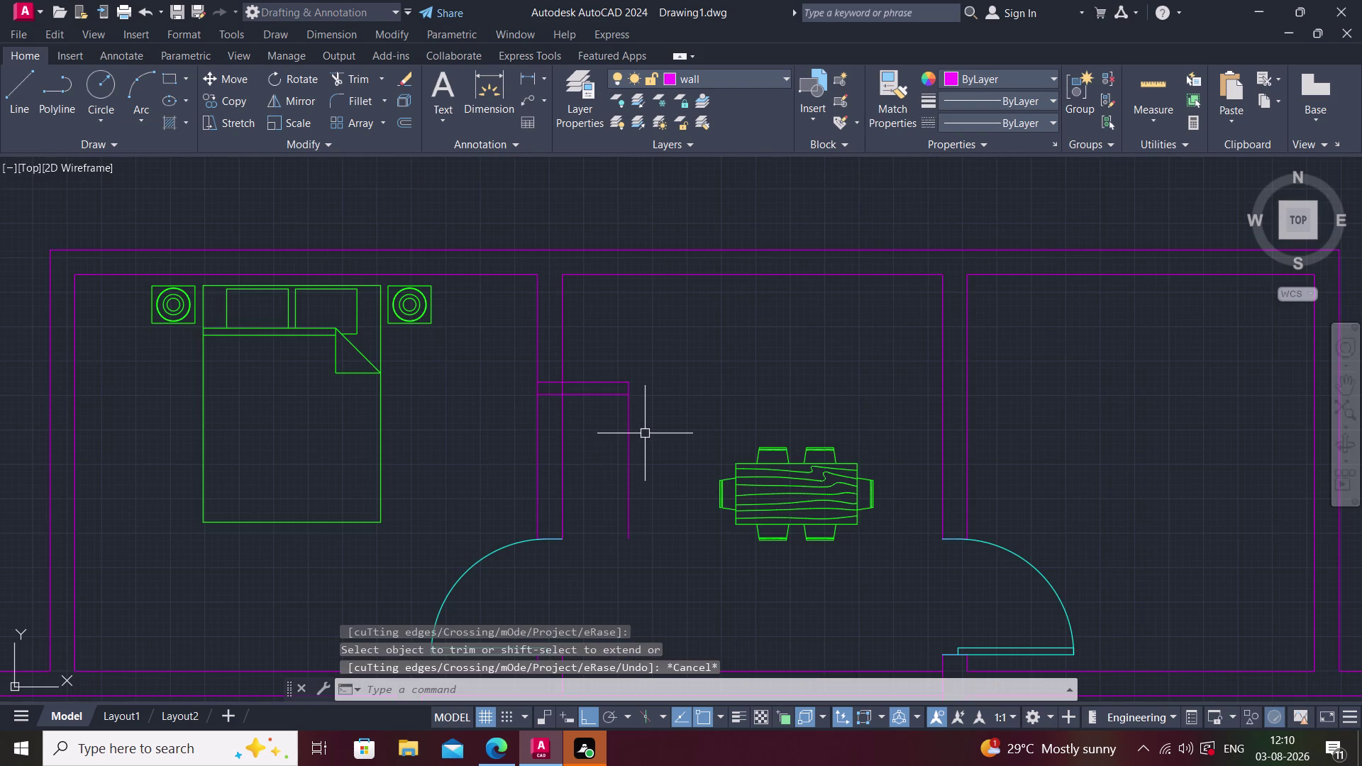
Offset the stub's vertical wall line 9" to its inner side.
middle_drag(641, 434, 598, 467)
text(o)
key(space)
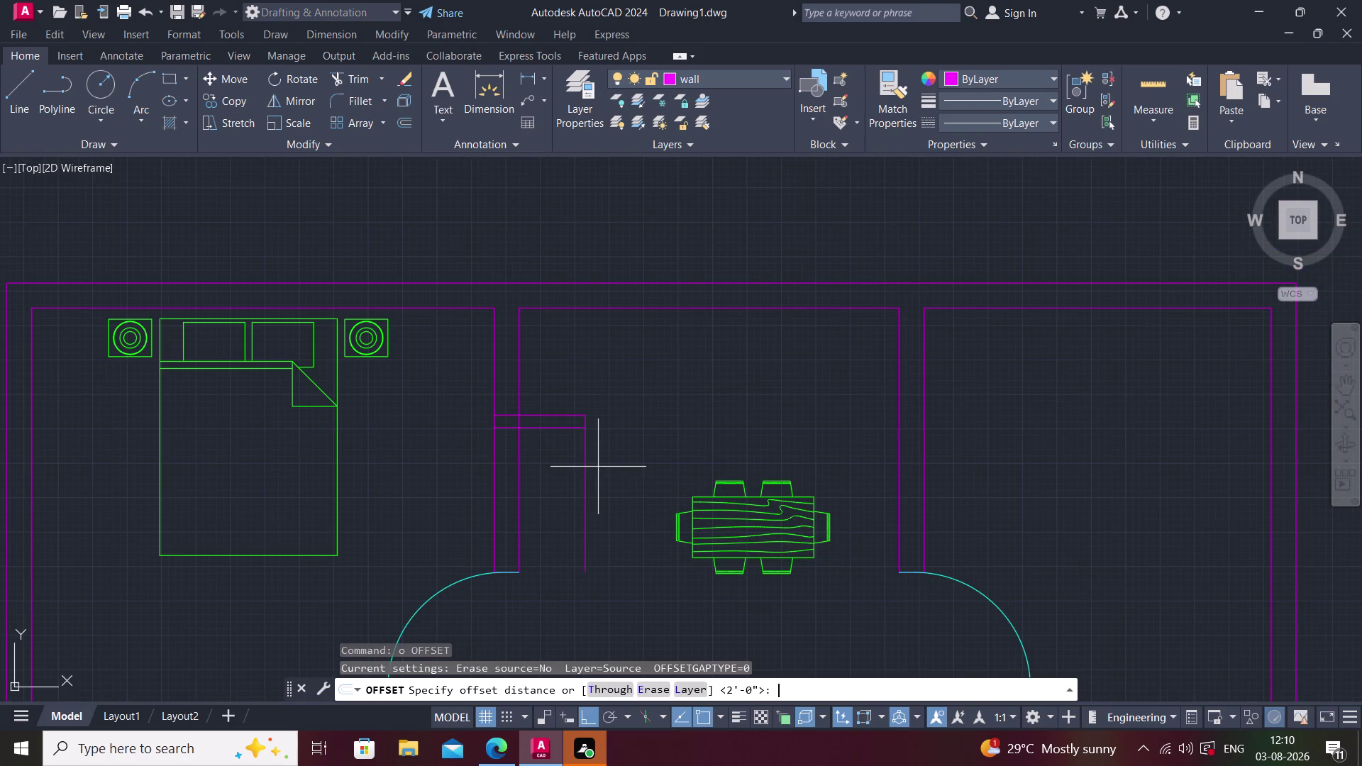
text(9")
key(Return)
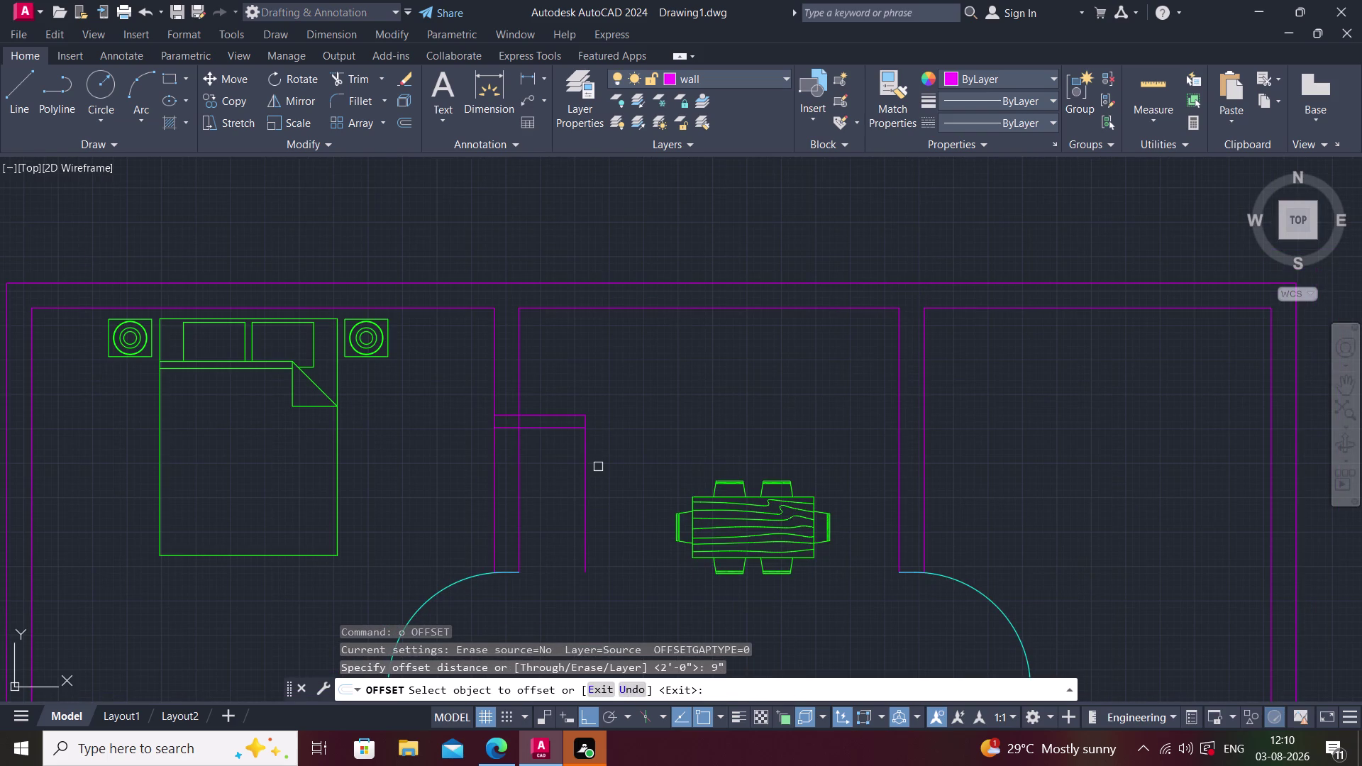
click(588, 475)
click(555, 478)
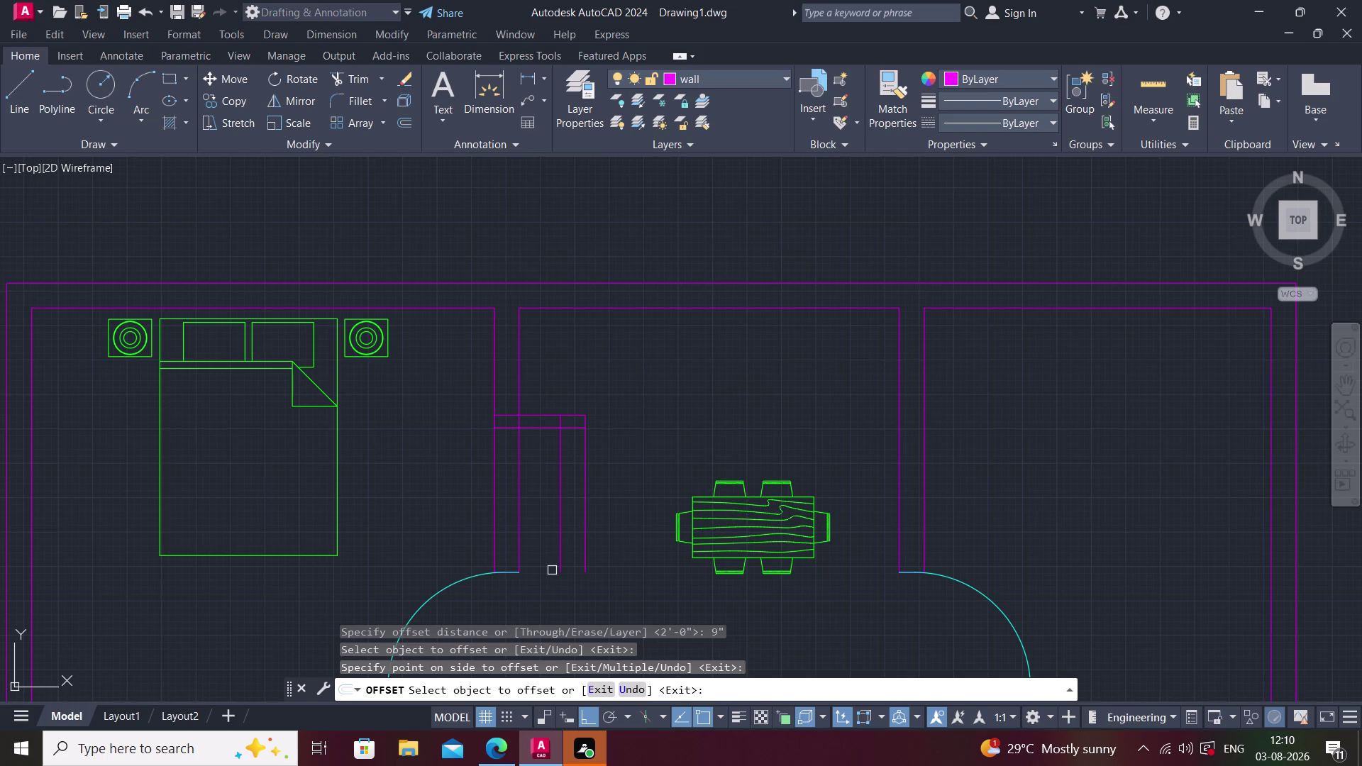
key(Escape)
Draw the stub's bottom edge starting from the door arc's end.
text(l)
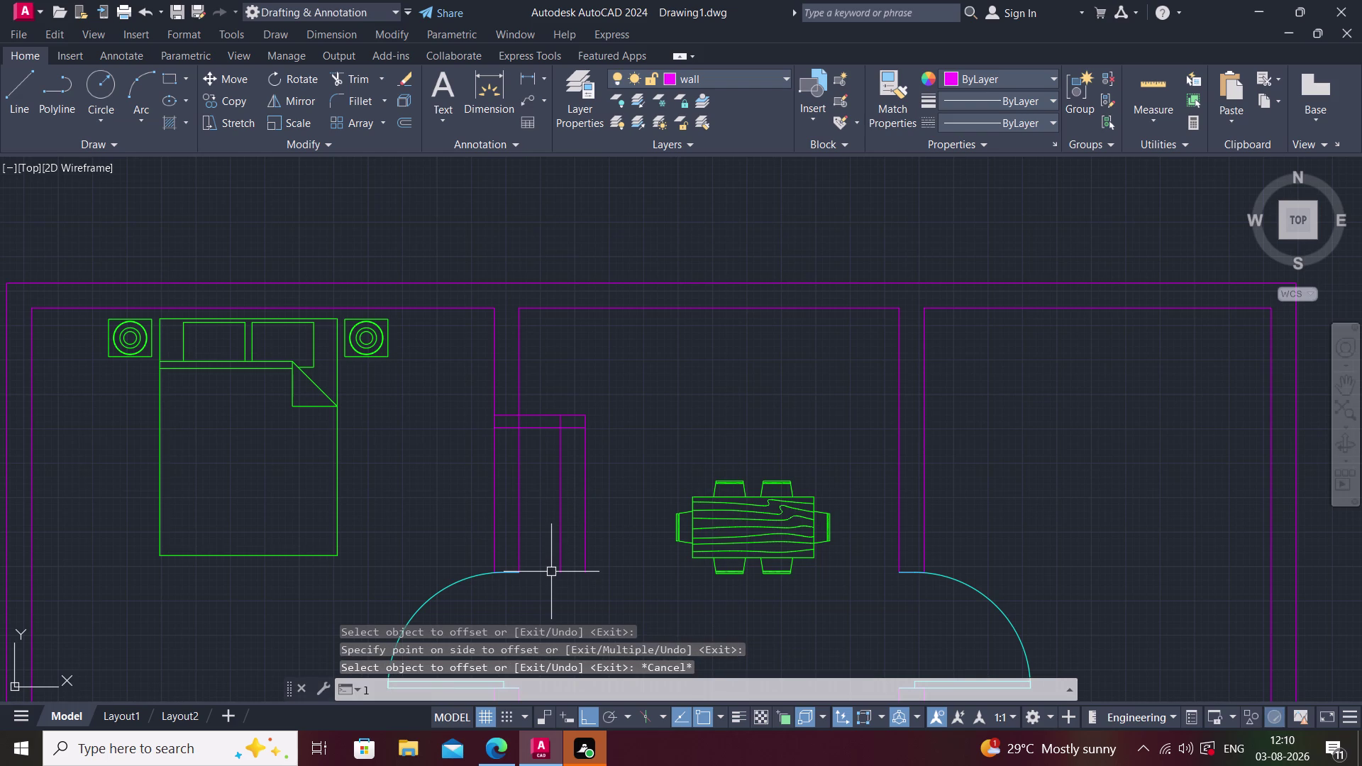
key(space)
click(590, 572)
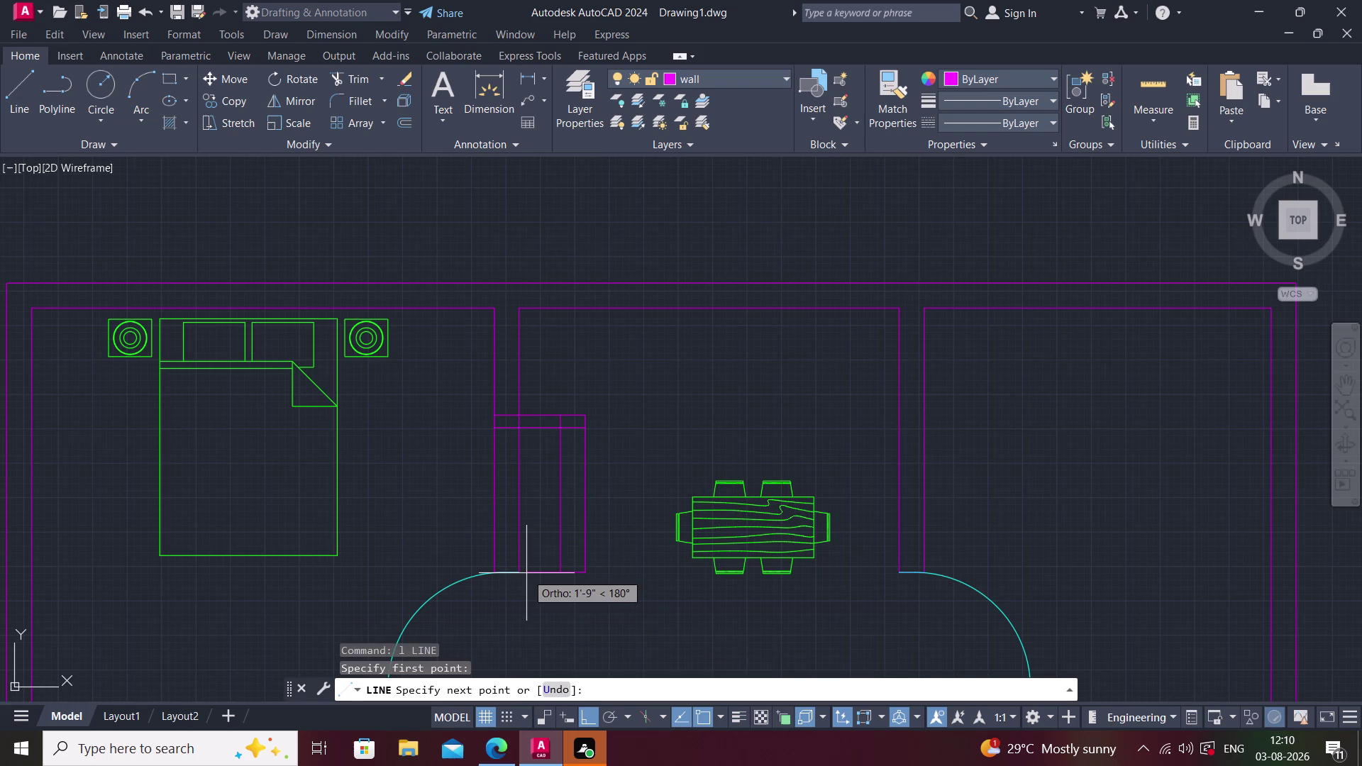
scroll(up, 3)
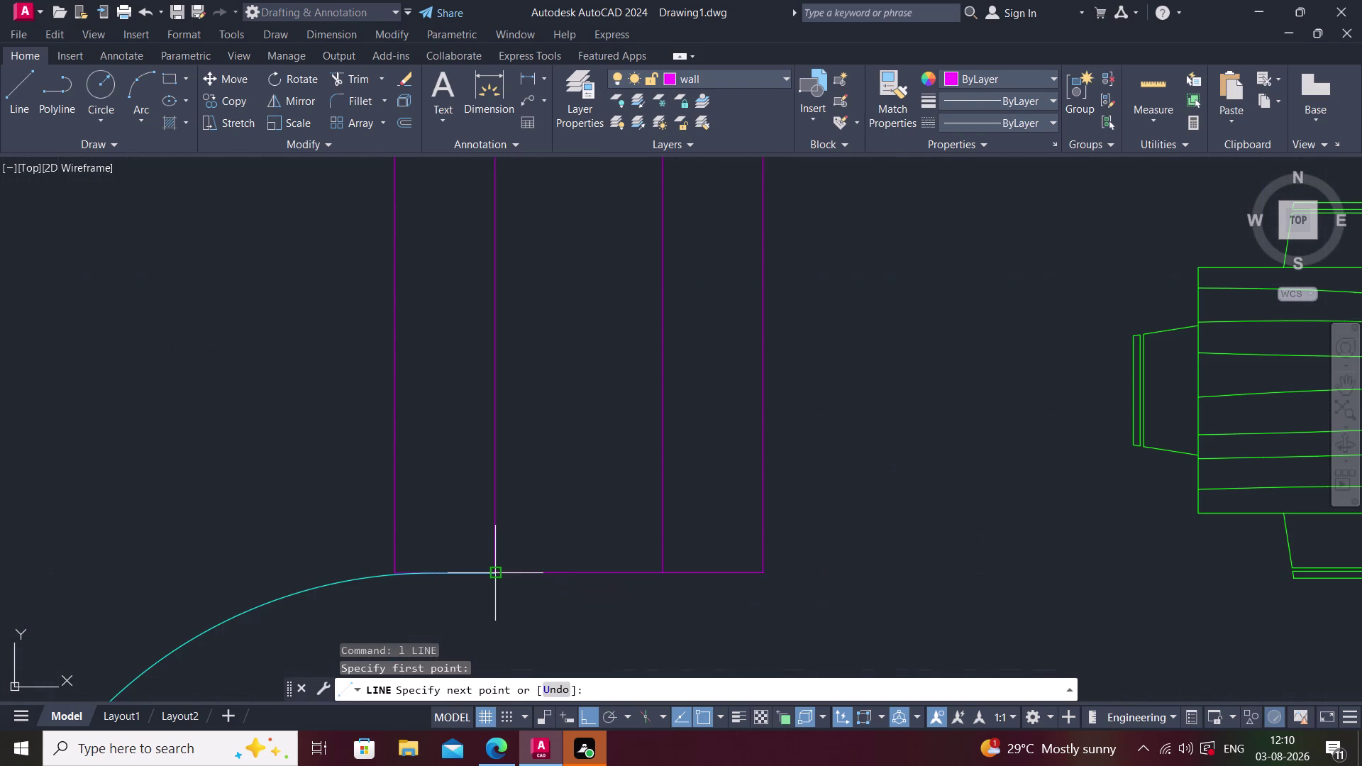
click(493, 574)
middle_drag(572, 569, 508, 614)
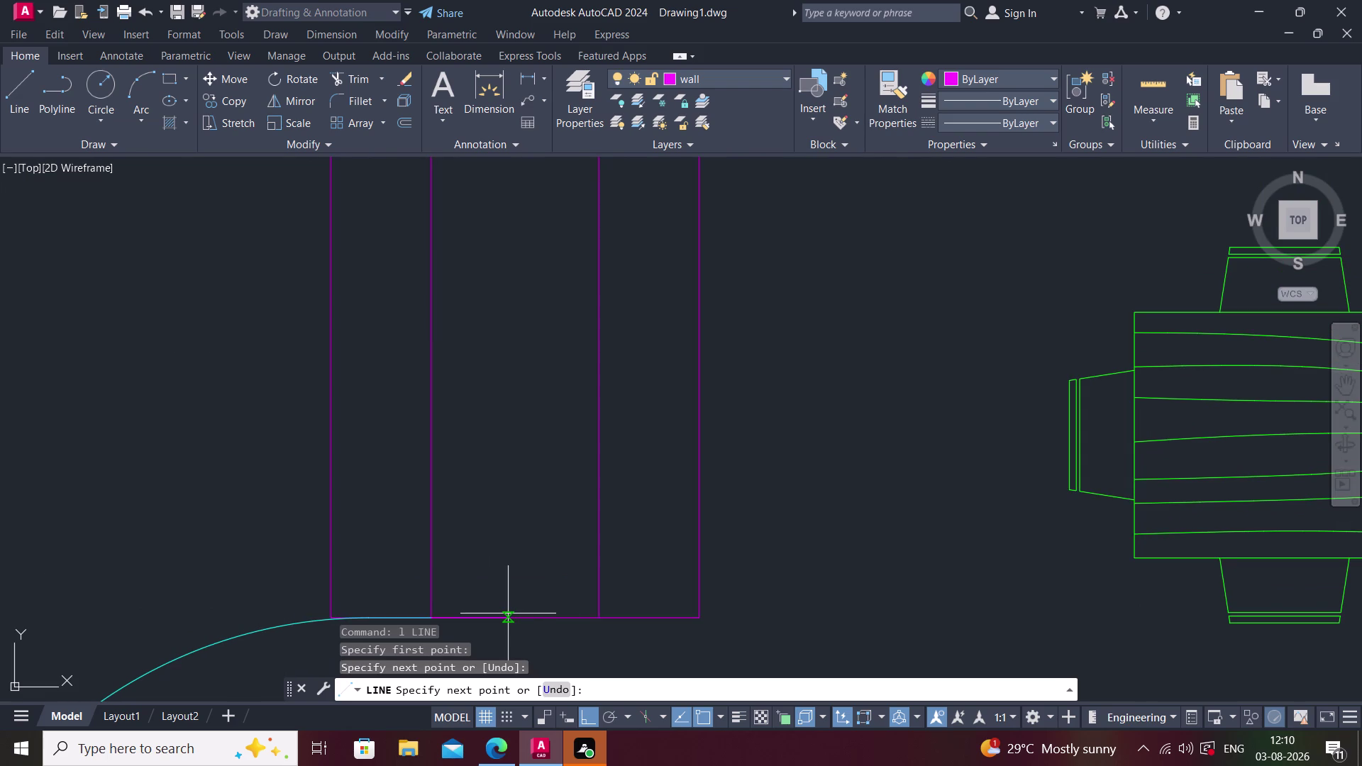
middle_drag(537, 605, 524, 584)
Add a 4.5" segment at the stub's base.
text(o)
key(space)
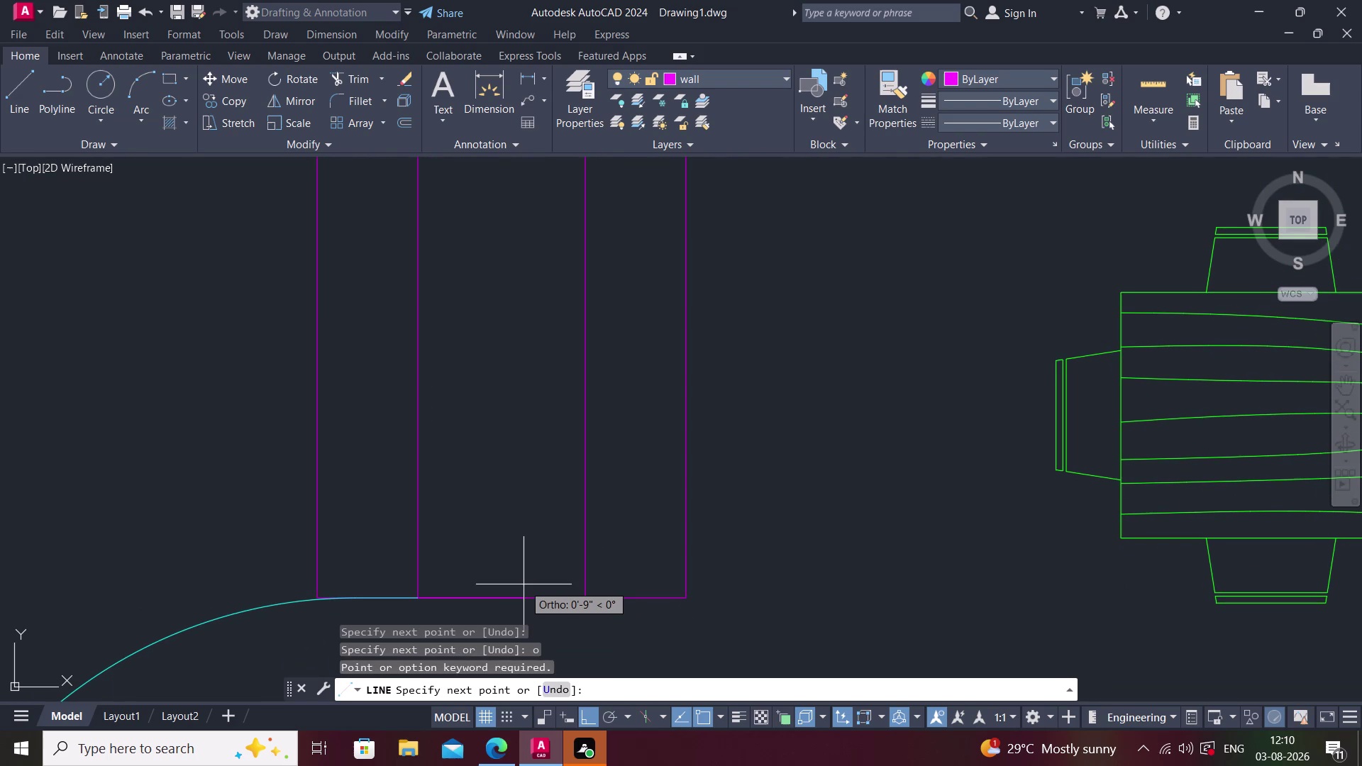
text(4.5)
key(shift+quotedbl)
key(Return)
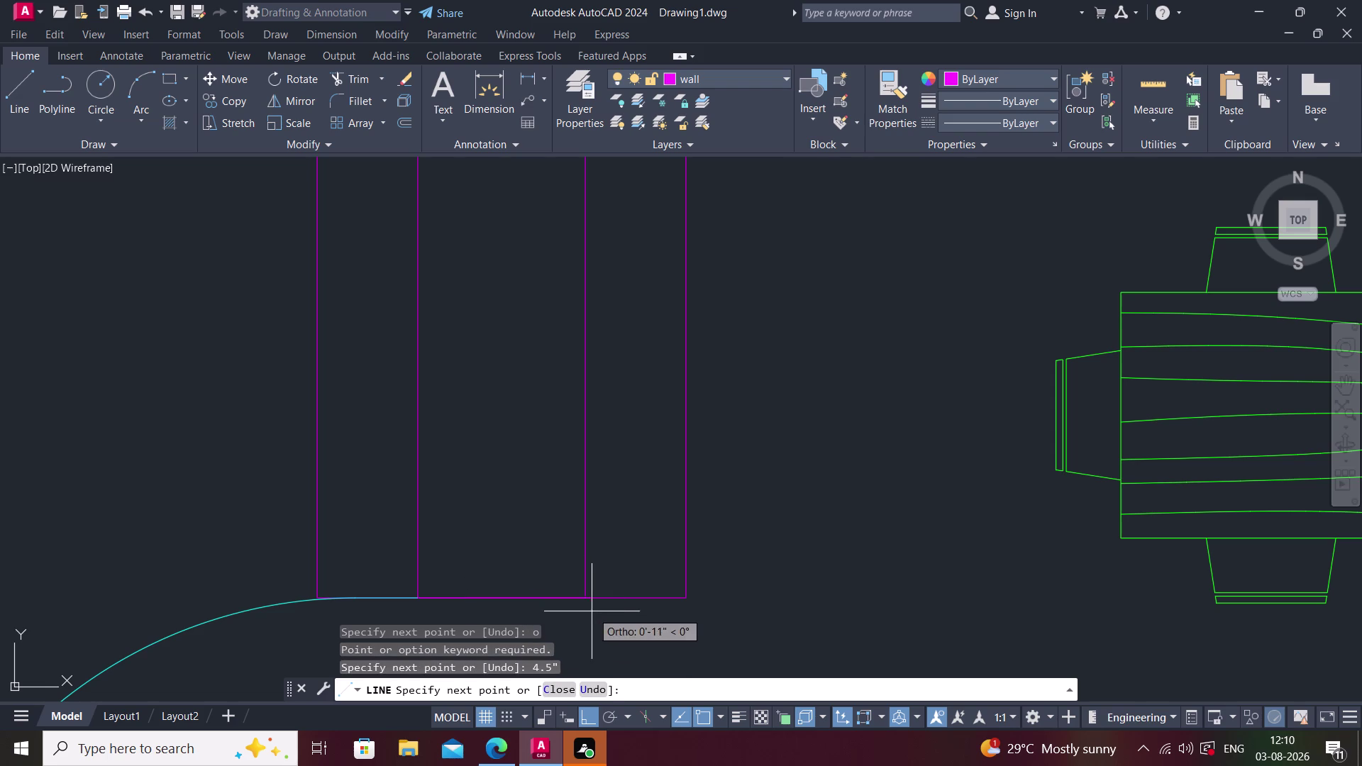
key(Escape)
text(o)
key(space)
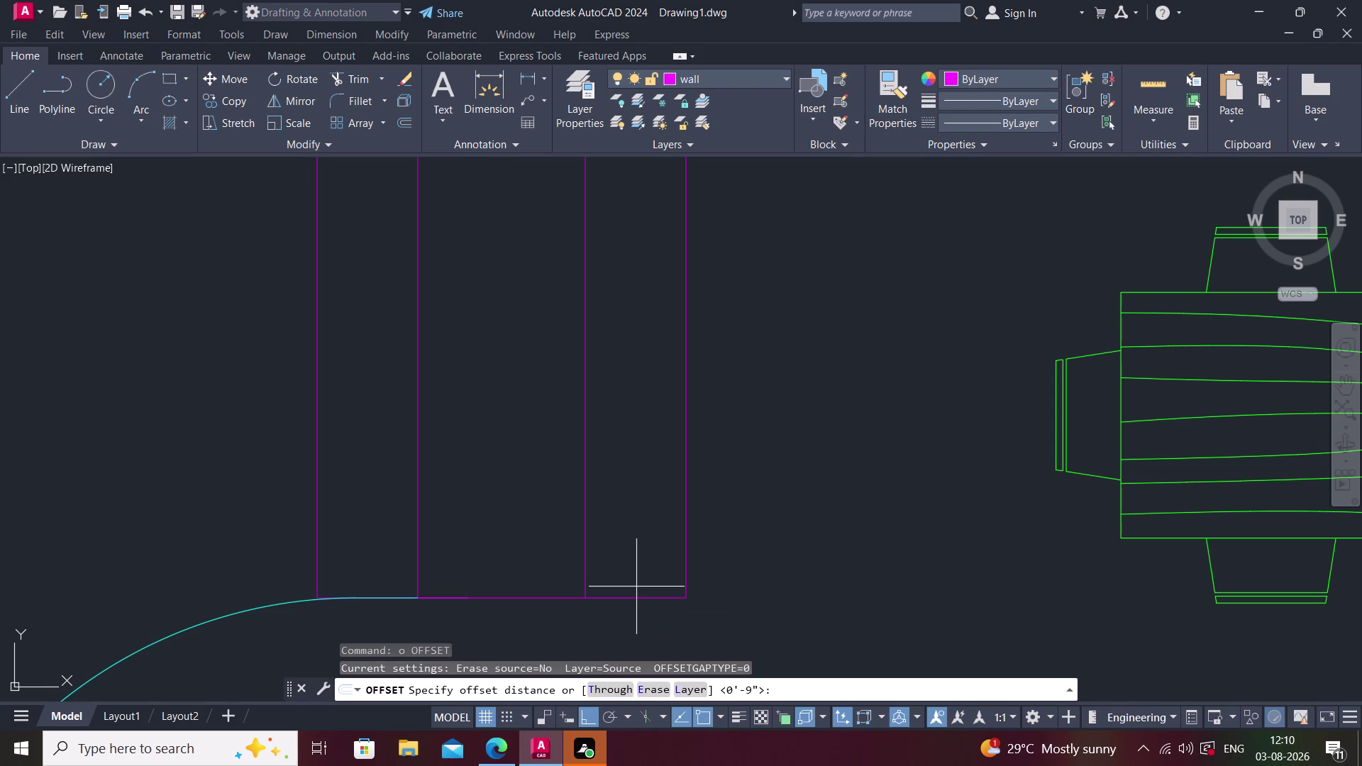
Offset the stub's bottom edge 4.5" upward.
key(1)
key(BackSpace)
text(4.5)
text(')
key(Return)
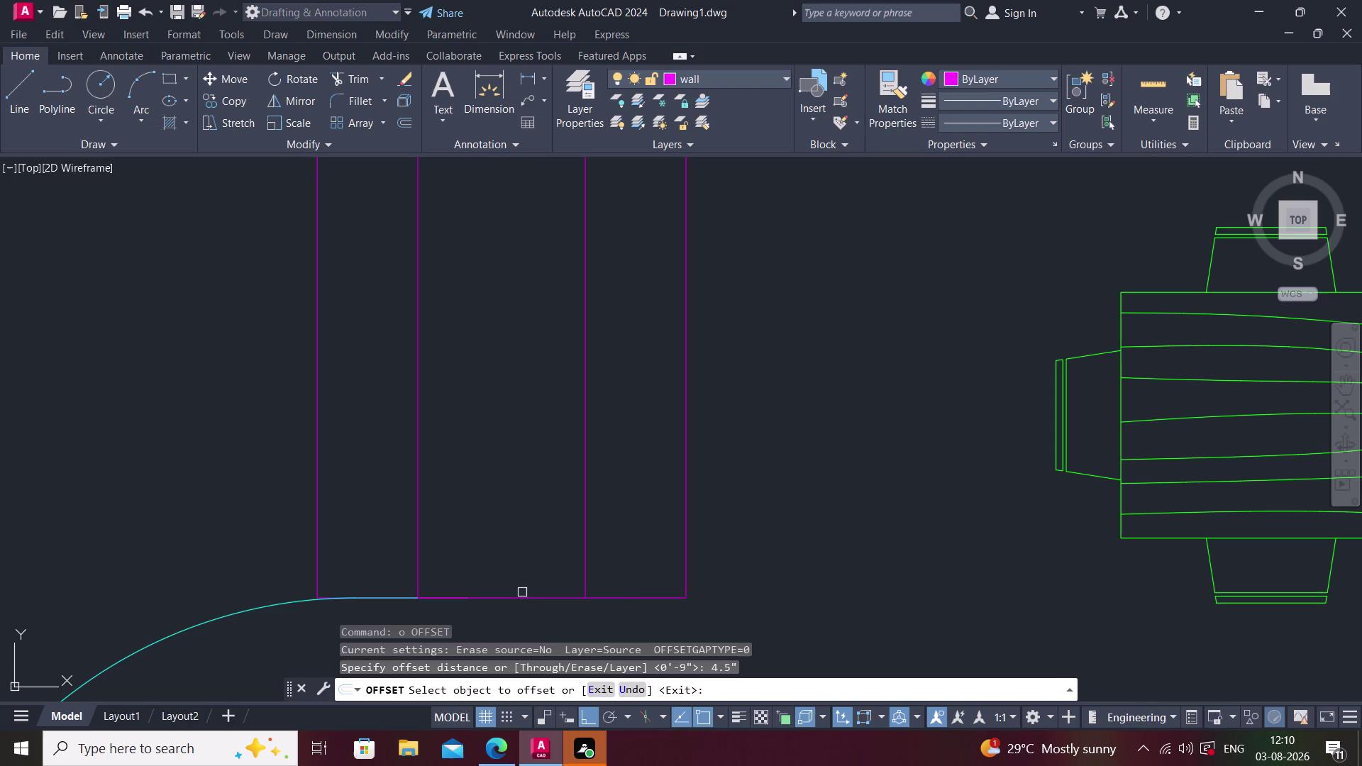
click(522, 602)
click(526, 540)
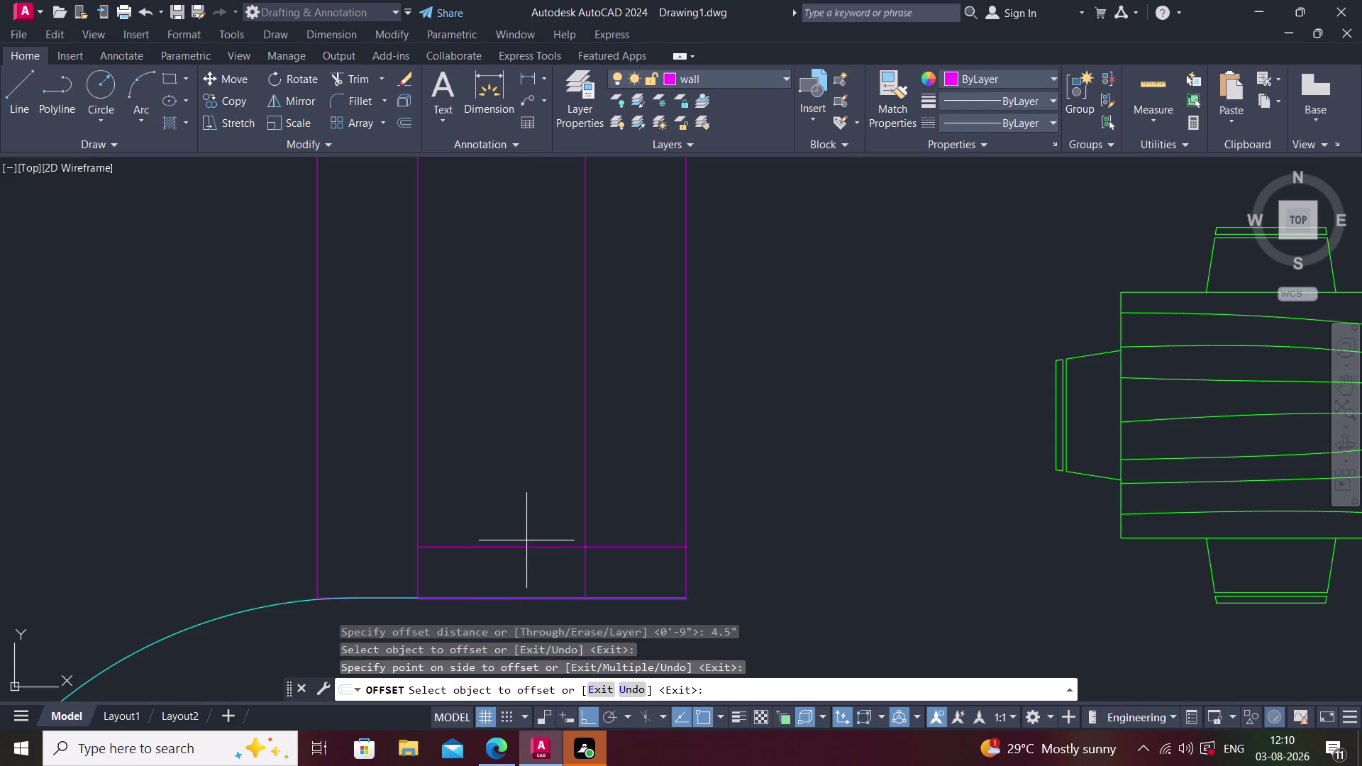
key(Escape)
Extend the stub's bottom edge out to the outer wall line.
text(ex)
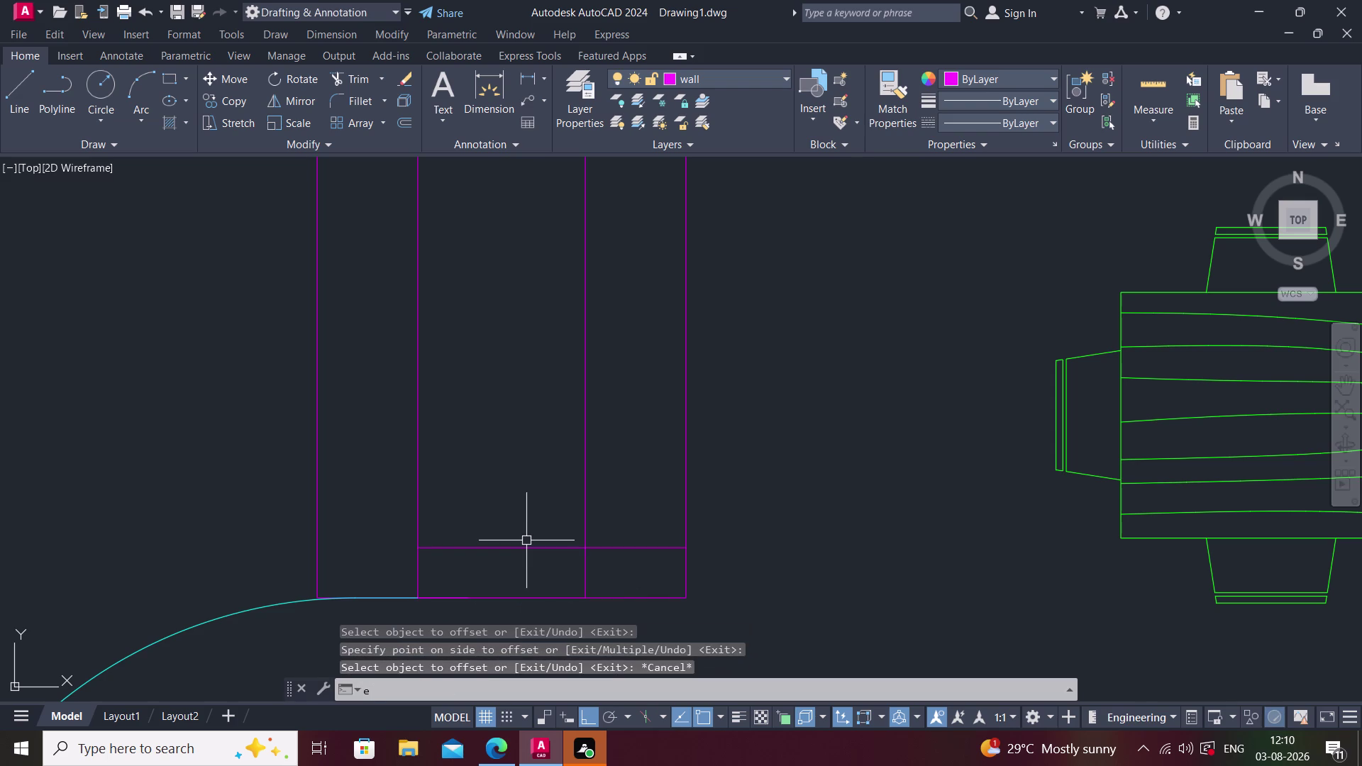
key(space)
click(462, 545)
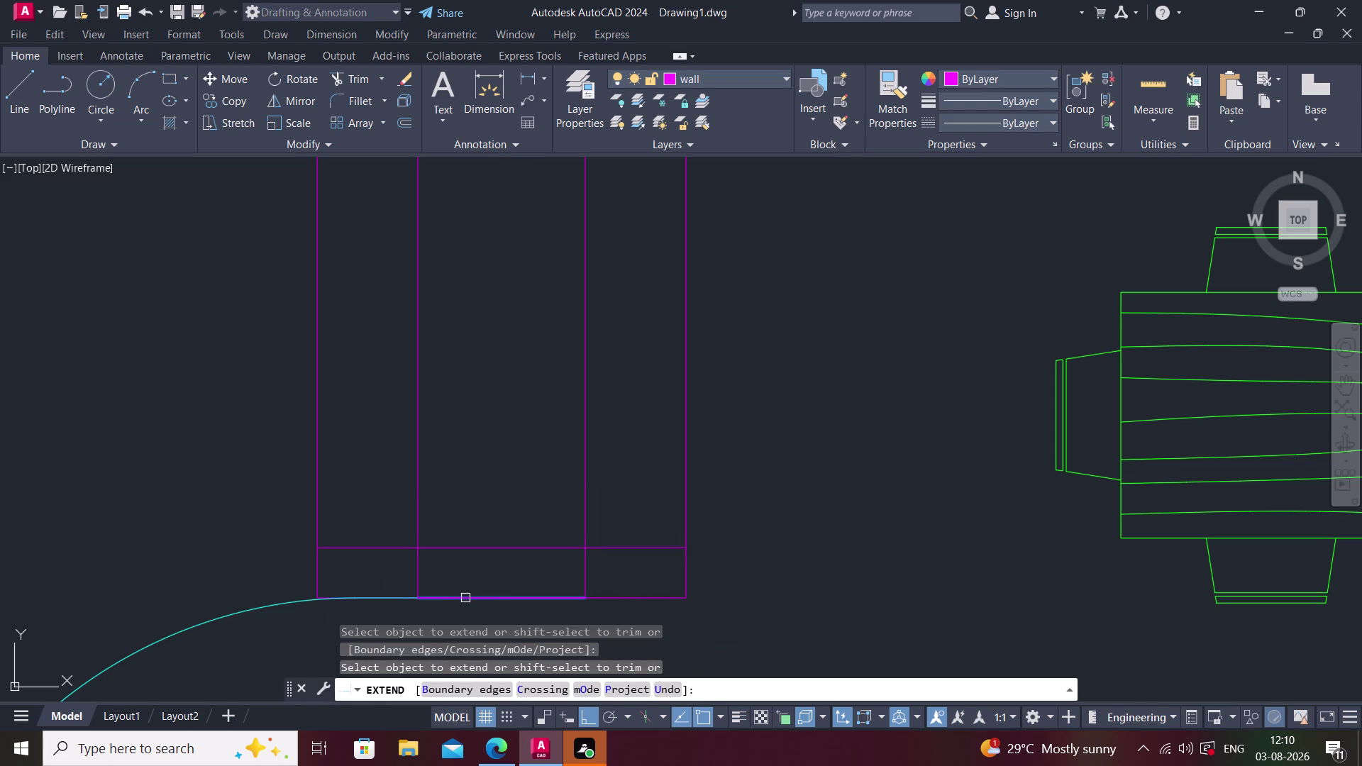
click(505, 598)
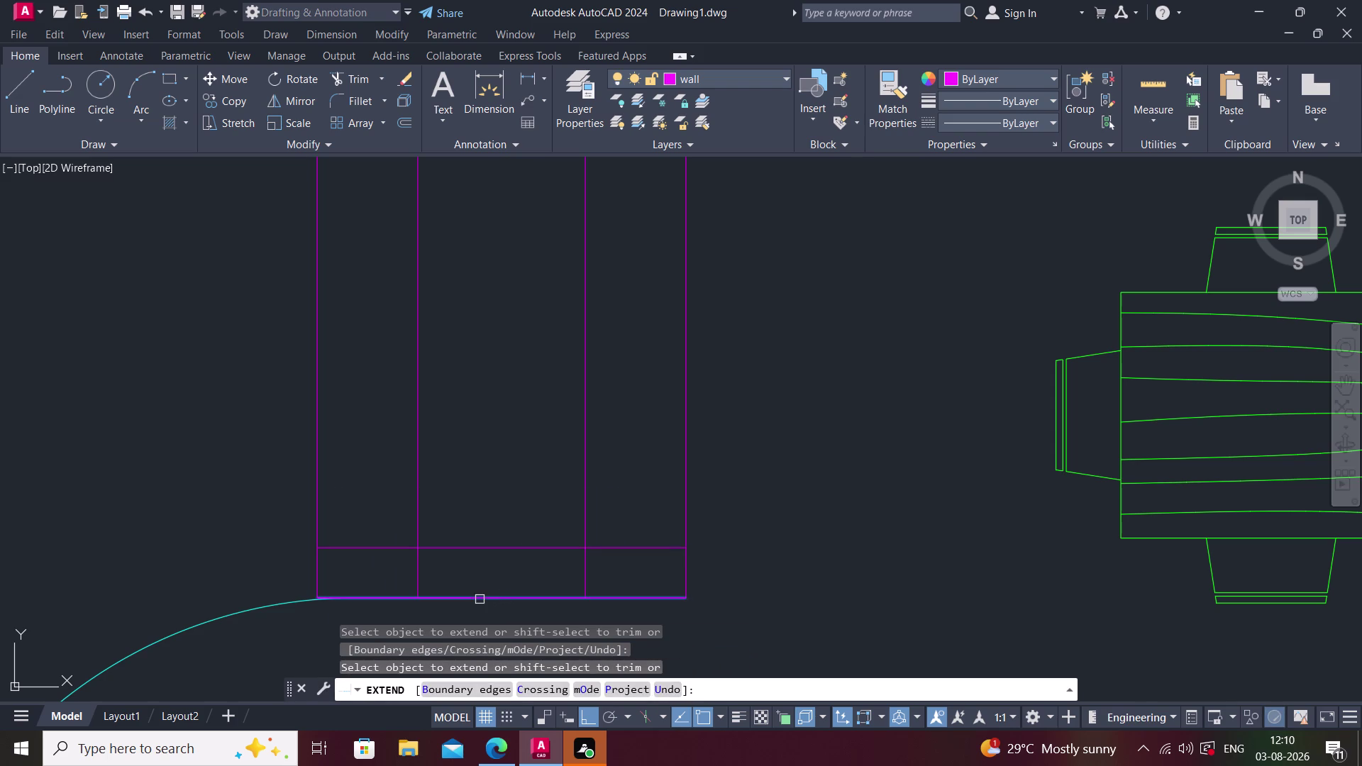
click(480, 599)
key(Escape)
middle_drag(493, 571, 478, 593)
text(t)
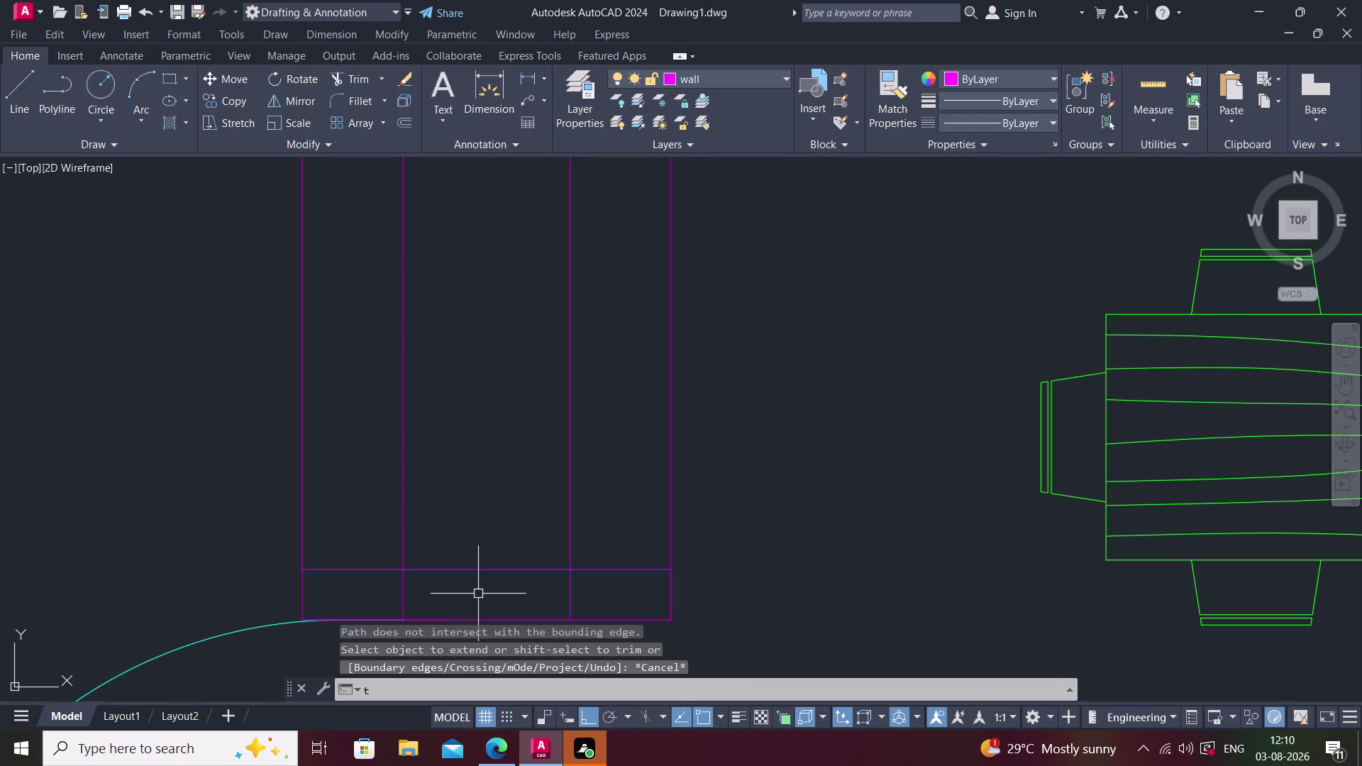
text(r)
key(space)
scroll(down, 3)
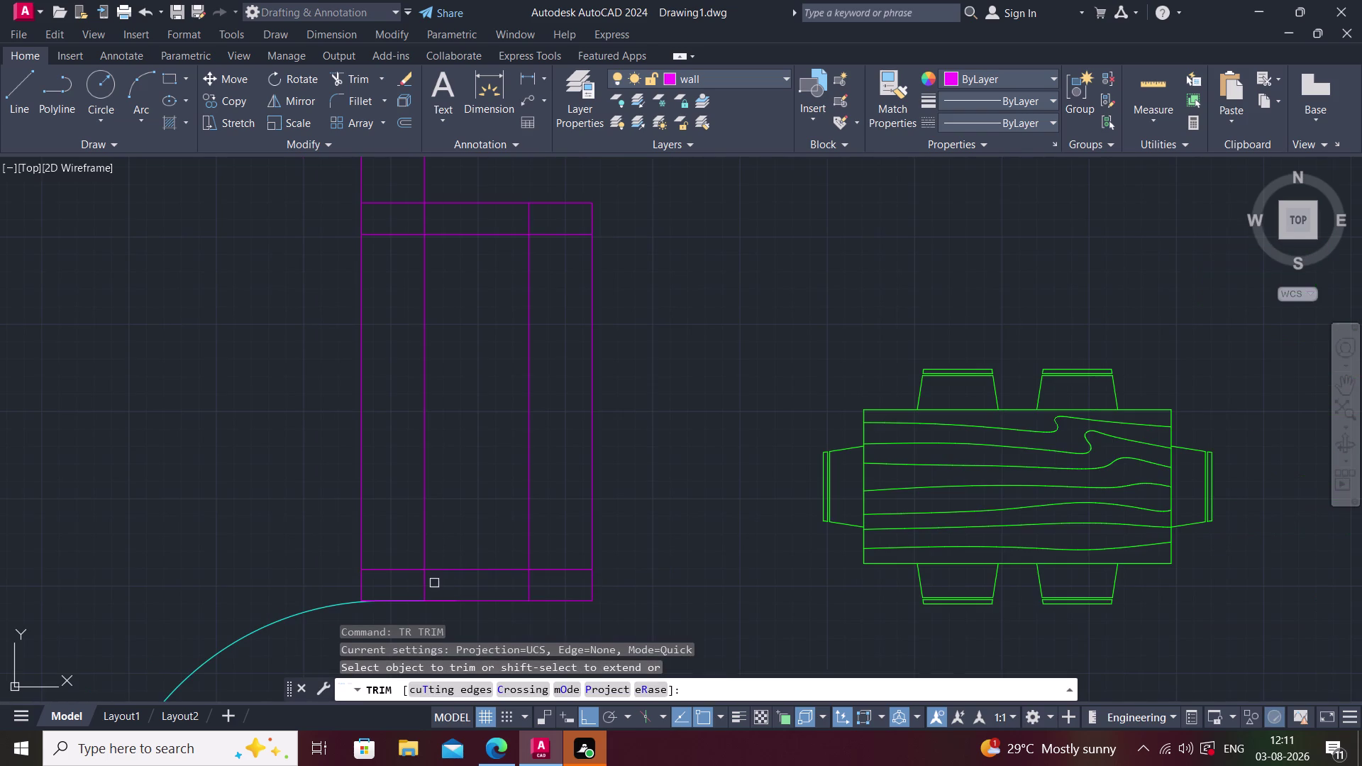
Trim the leftover line segments at the stub's bottom.
click(420, 584)
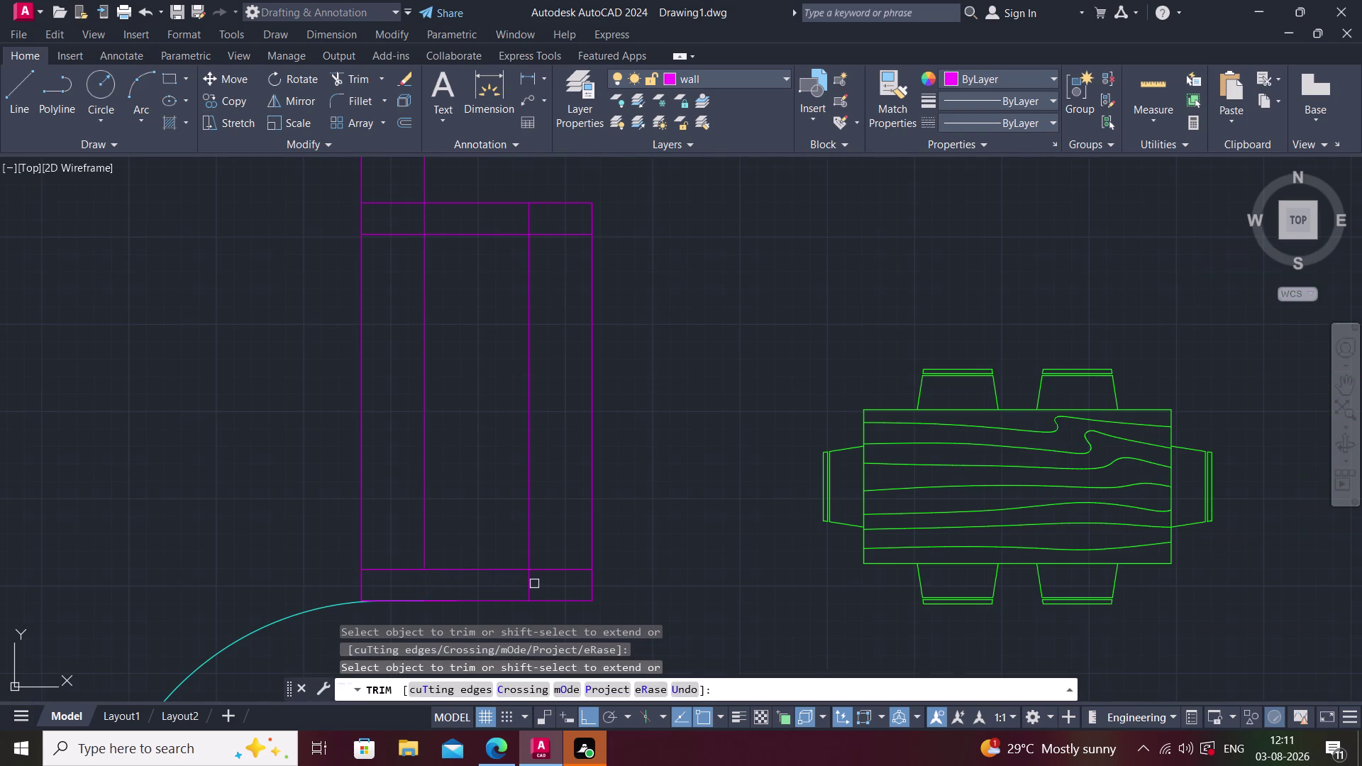
click(531, 584)
click(549, 571)
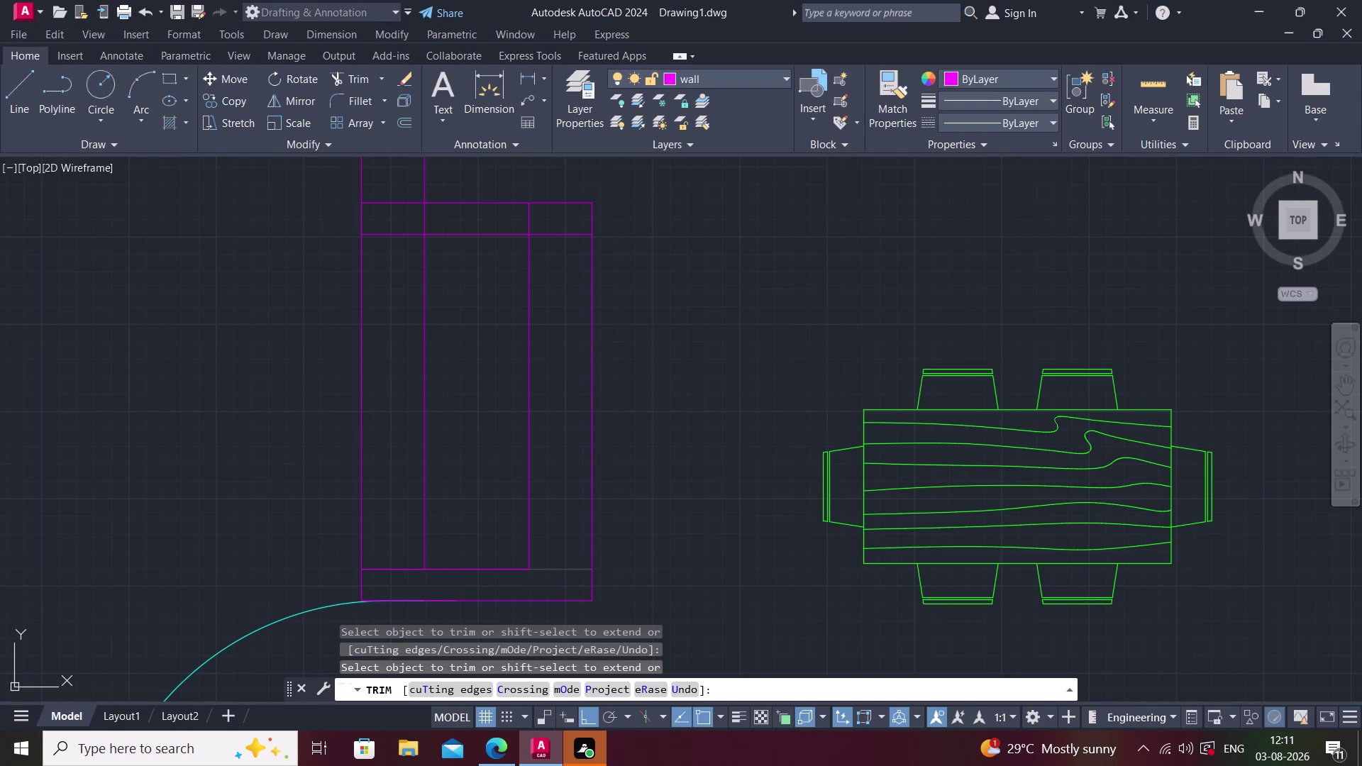
middle_drag(458, 531, 465, 556)
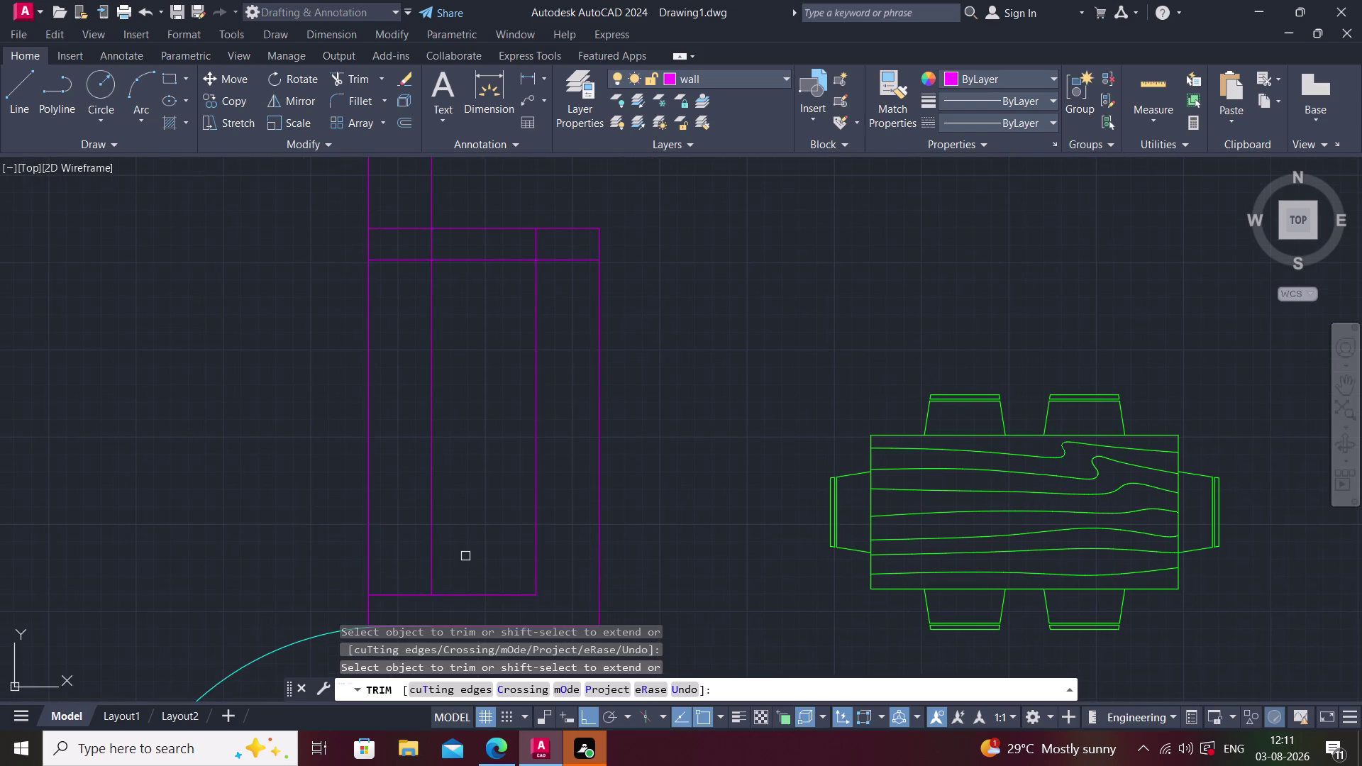
middle_drag(507, 480, 499, 525)
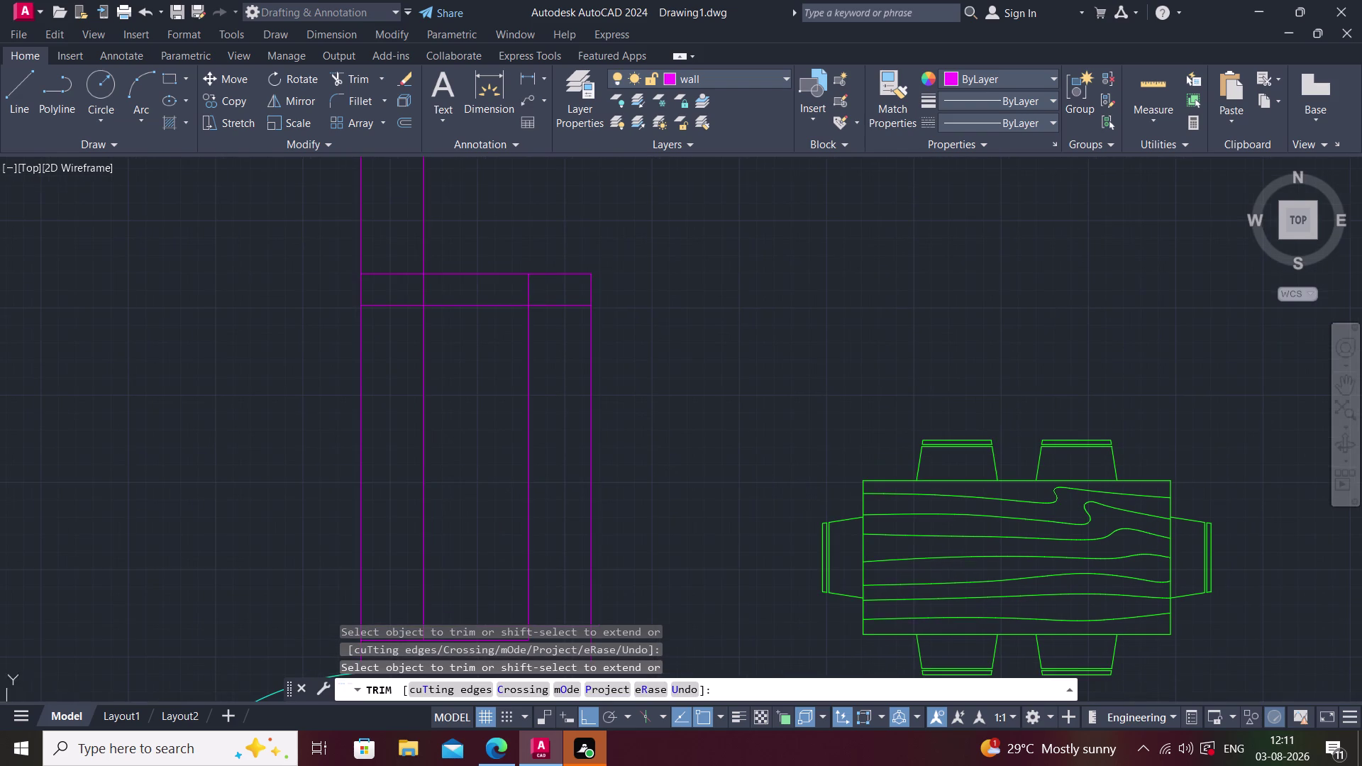
Trim the leftover line ends at the stub's top.
click(424, 292)
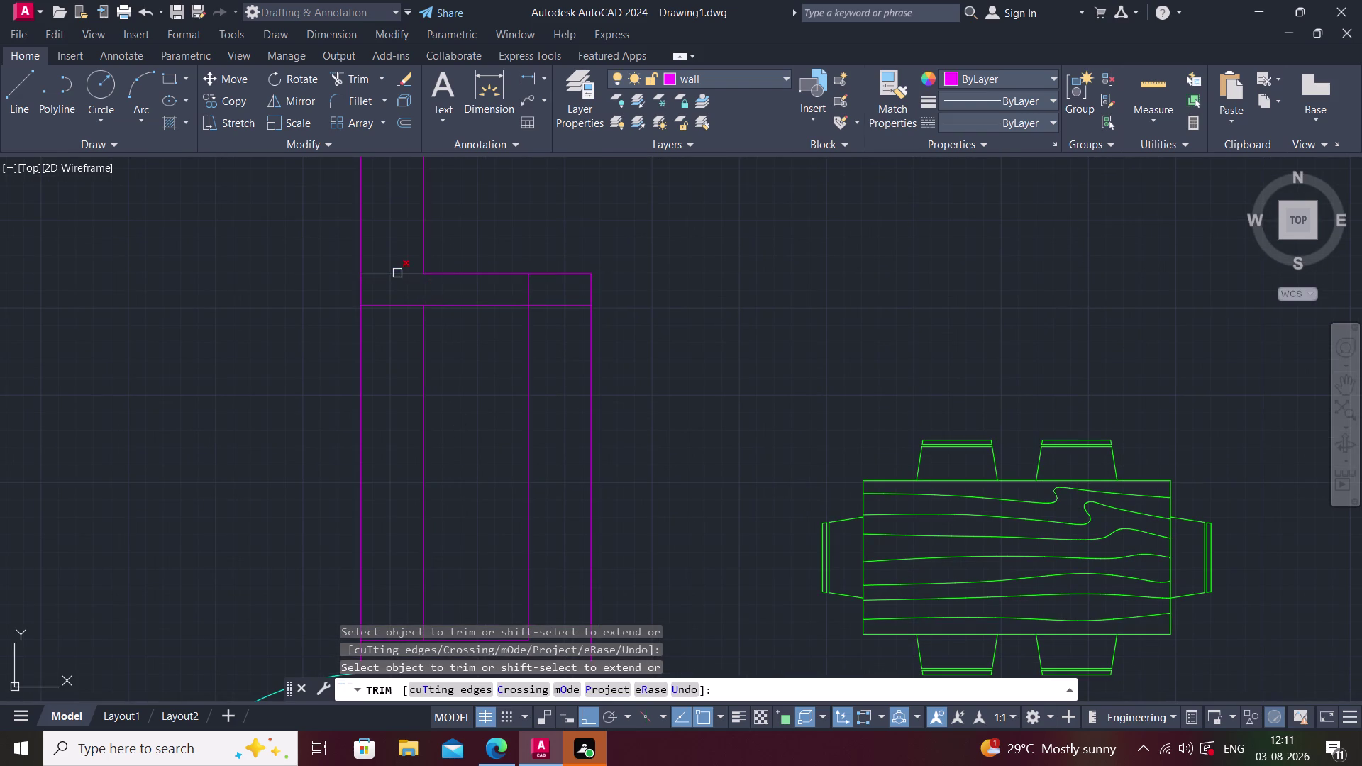
click(397, 273)
click(527, 296)
click(549, 304)
scroll(down, 3)
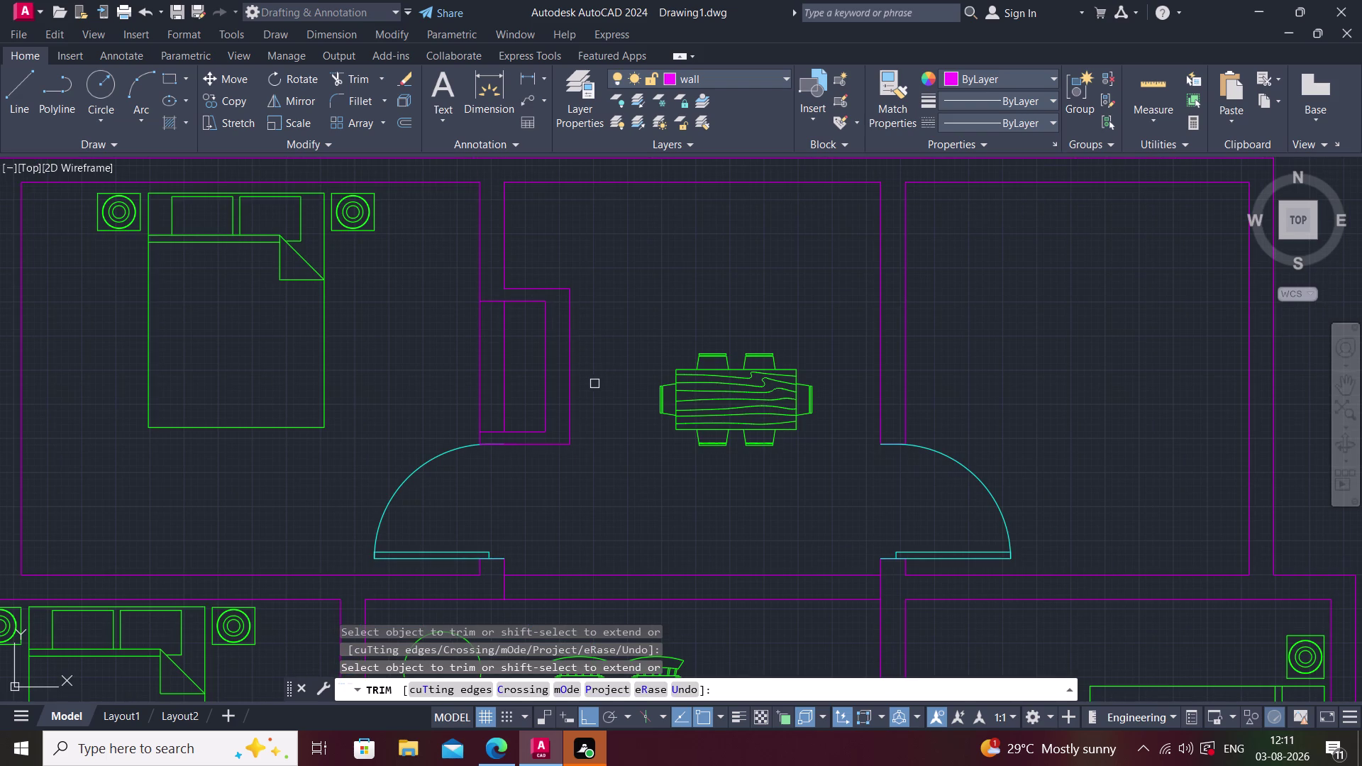
key(Escape)
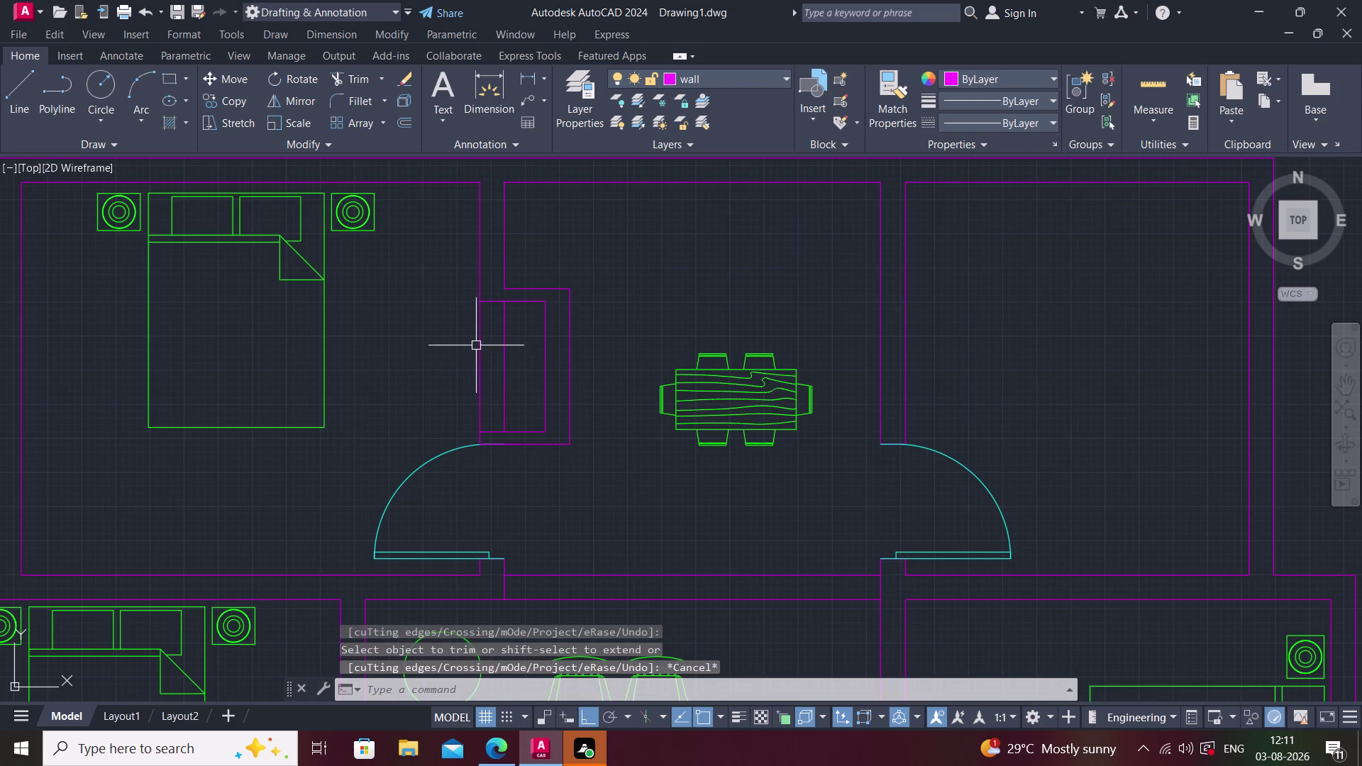
Attempt a trim and a line inside the stub, cancelling both.
click(476, 345)
key(Escape)
text(tr)
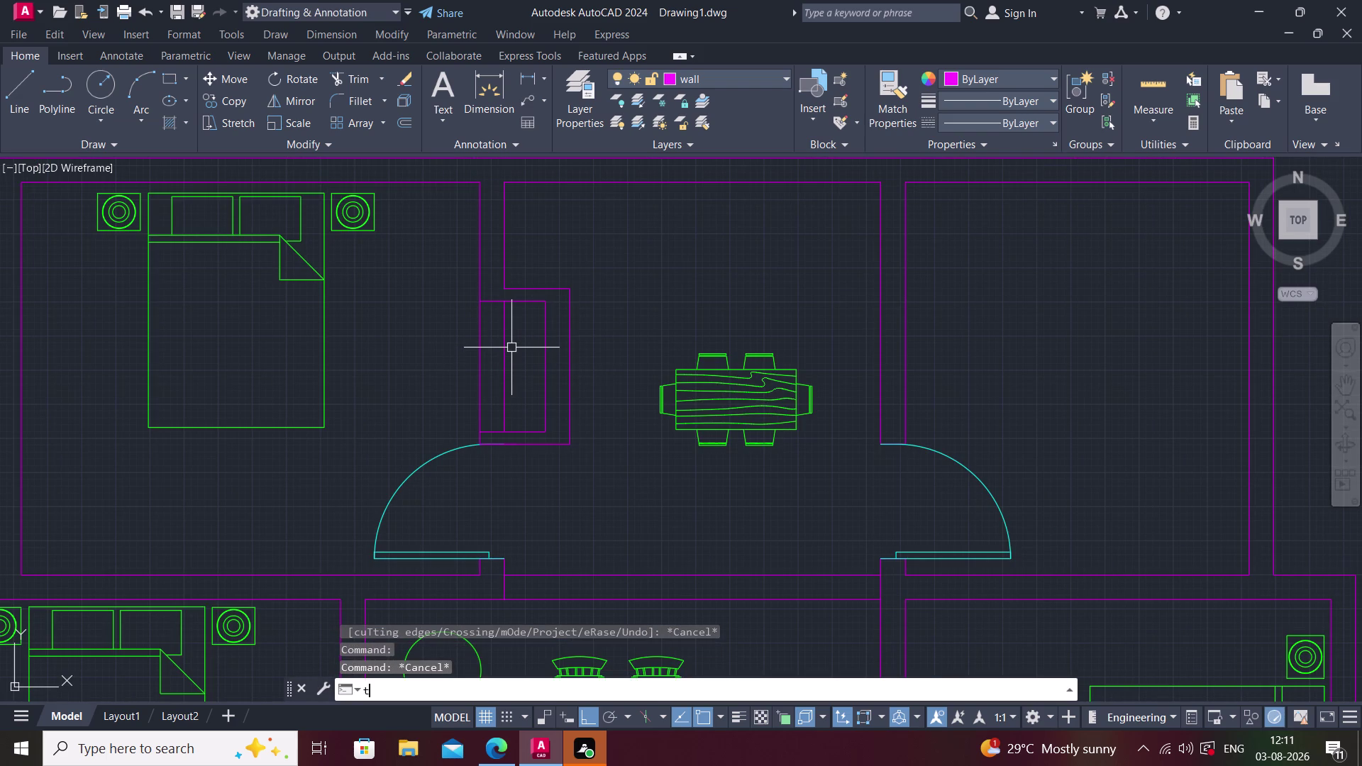
key(space)
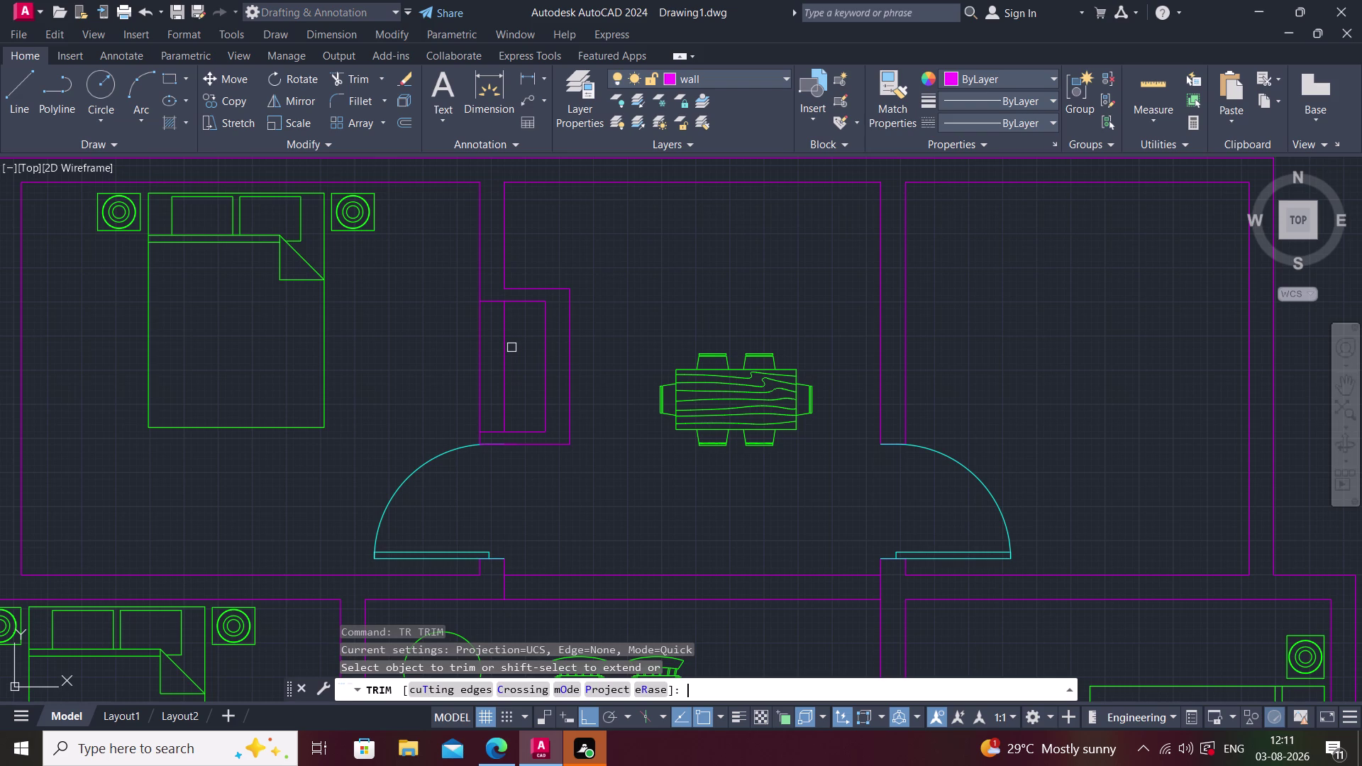
click(500, 336)
key(Escape)
text(l)
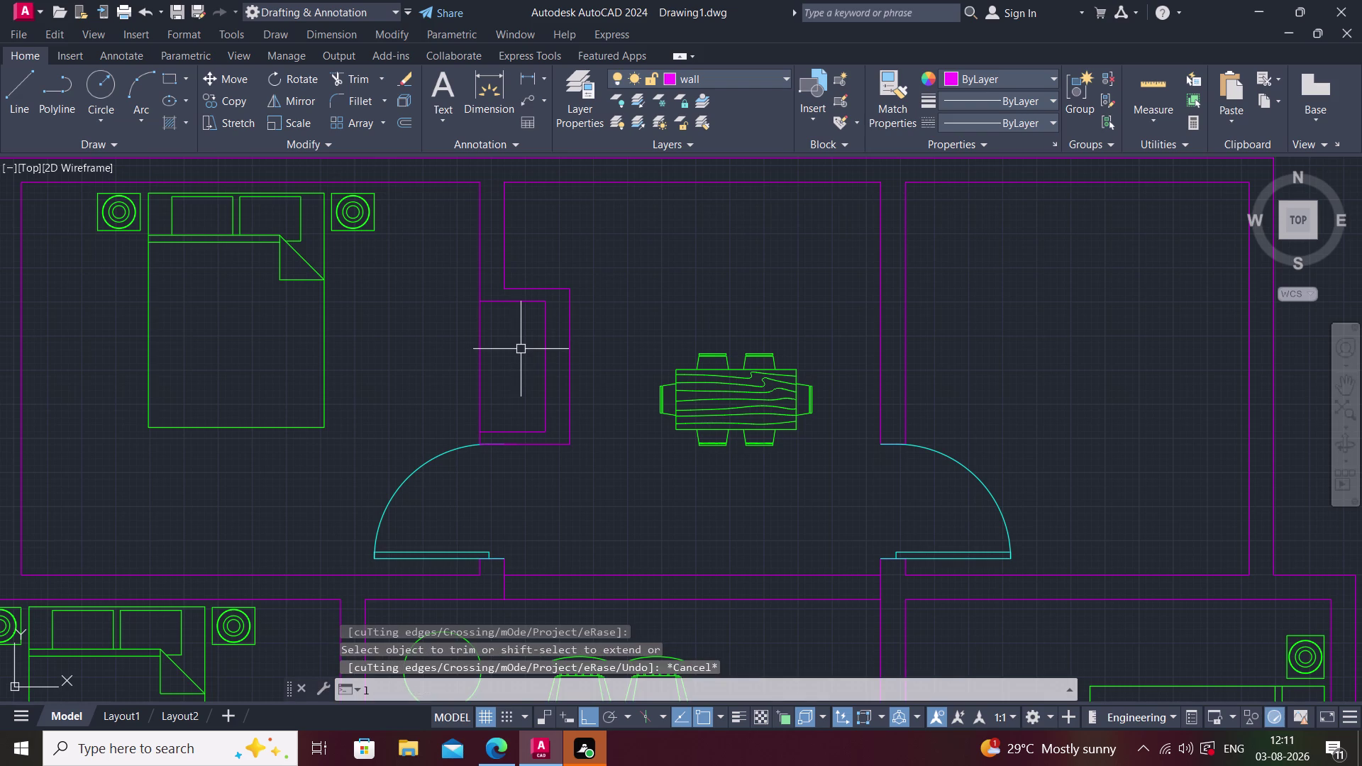
key(space)
click(509, 302)
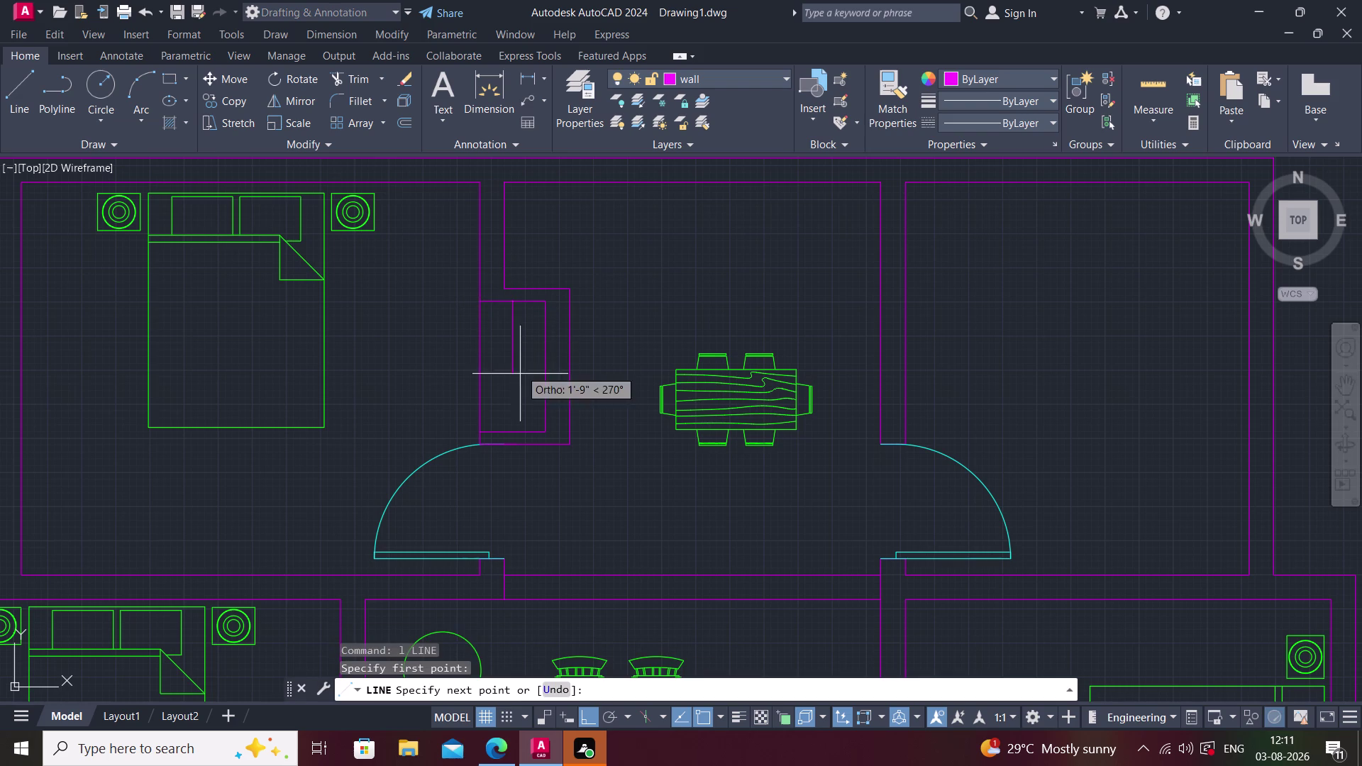
click(516, 427)
key(Escape)
Trim the stub's inner line to finish its outline, then pan out.
scroll(down, 3)
middle_drag(586, 416, 540, 466)
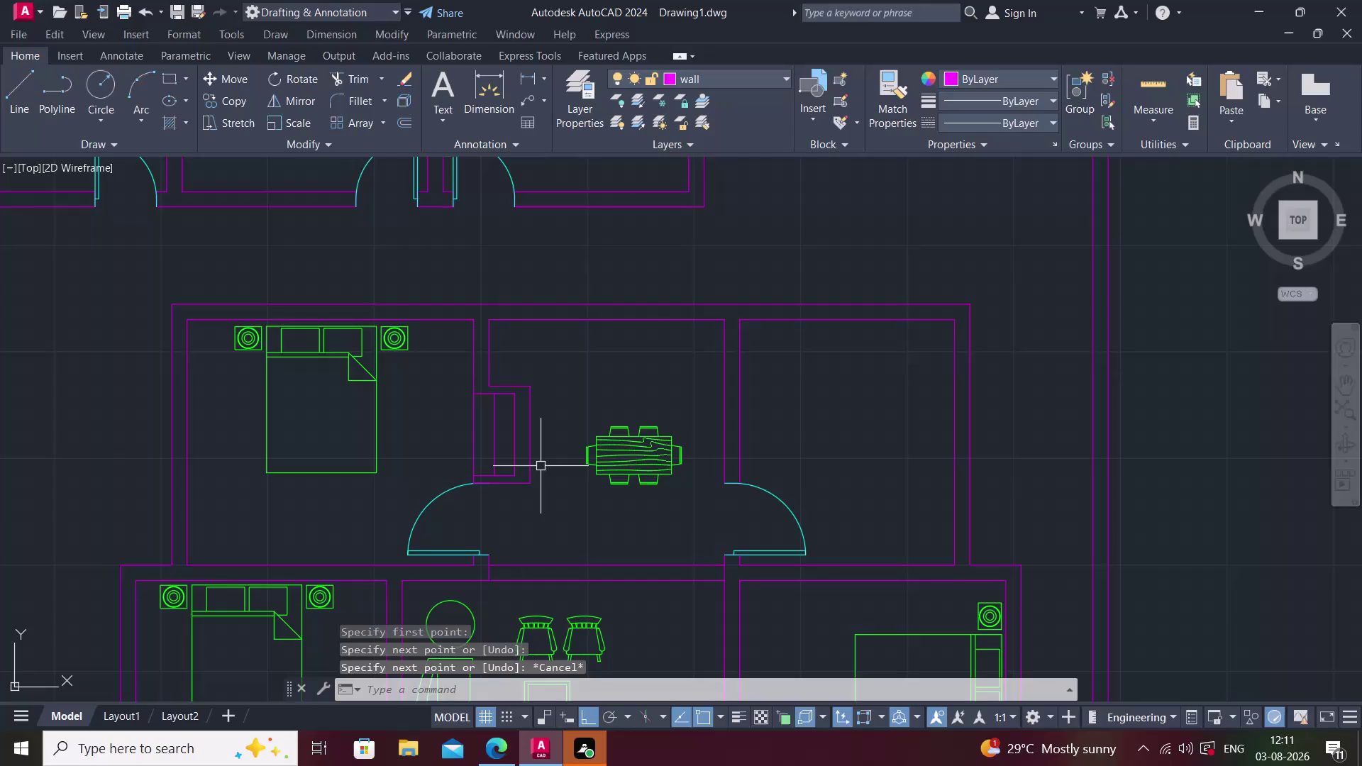
click(474, 431)
key(Escape)
text(tr)
key(space)
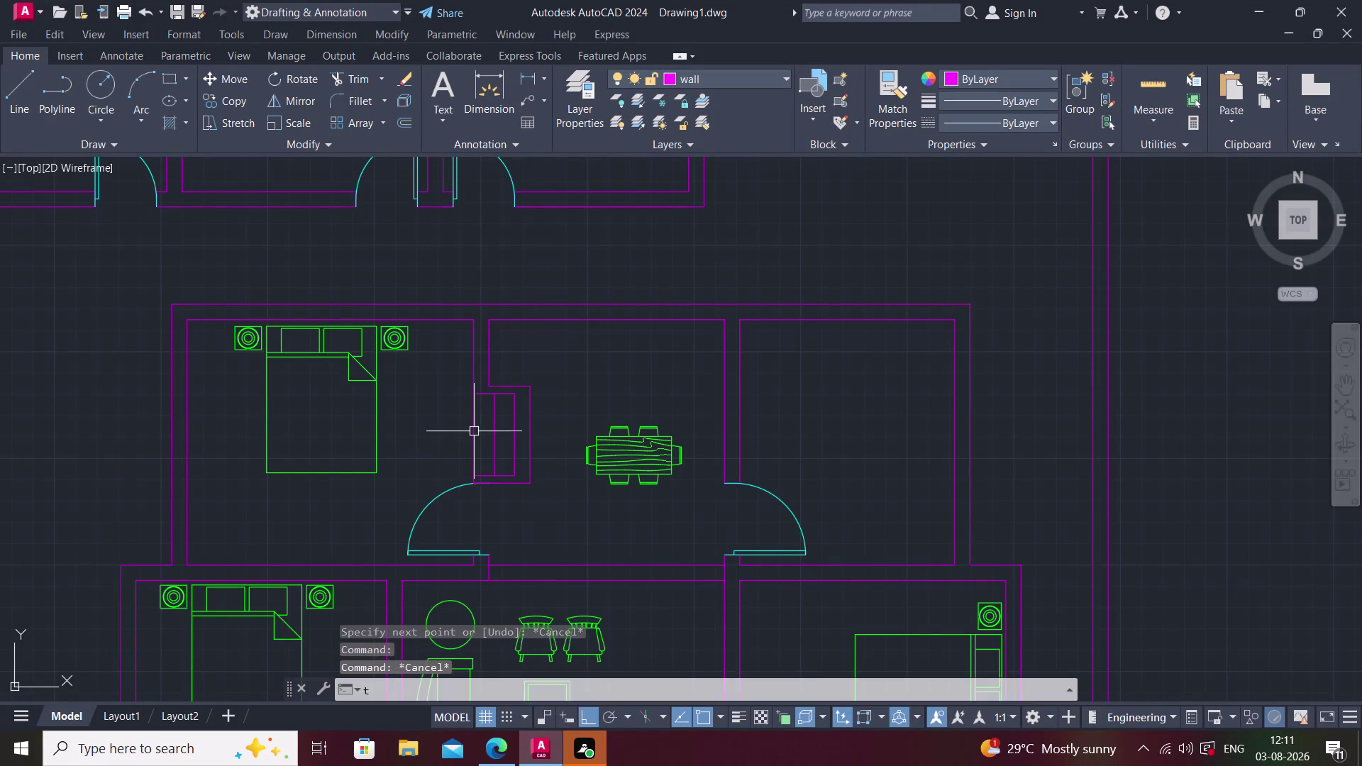
click(473, 428)
key(Escape)
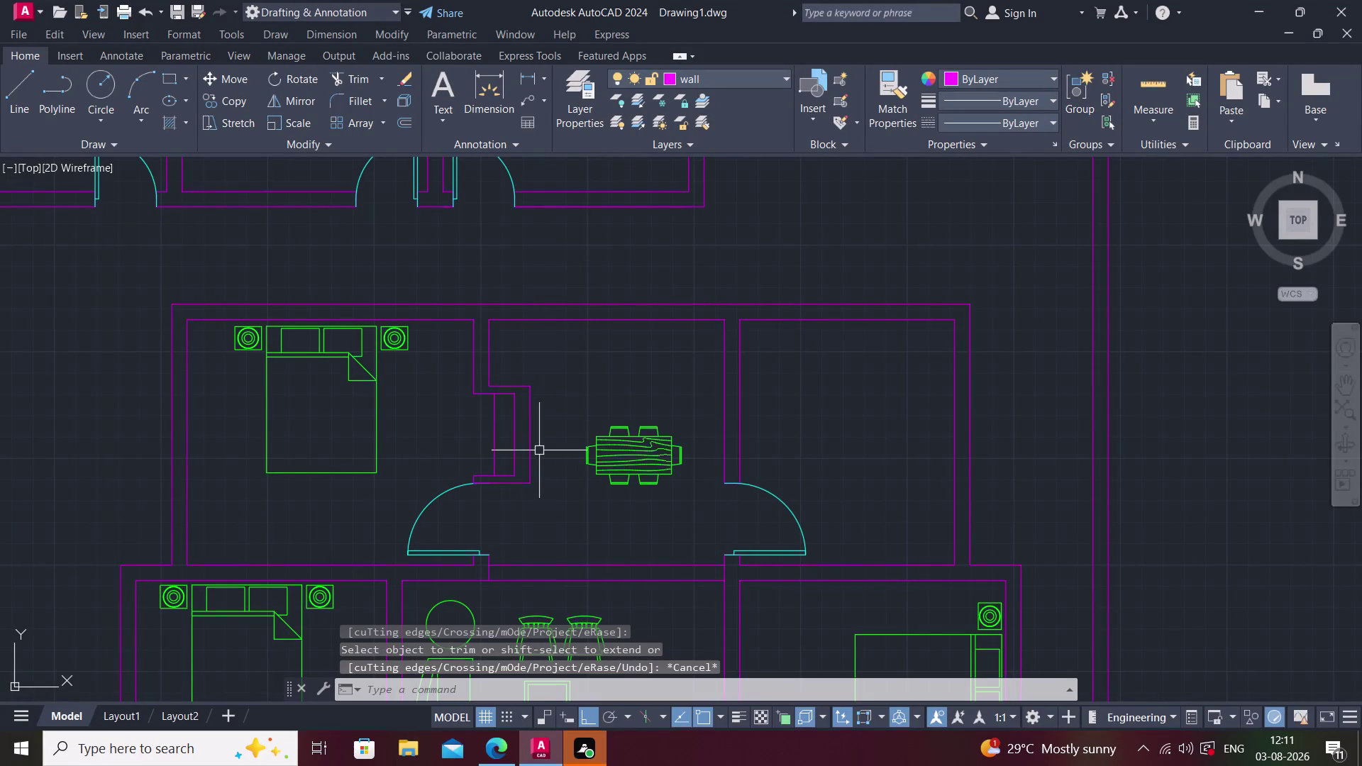
middle_drag(544, 451, 495, 495)
key(Escape)
scroll(down, 3)
middle_drag(529, 538, 483, 505)
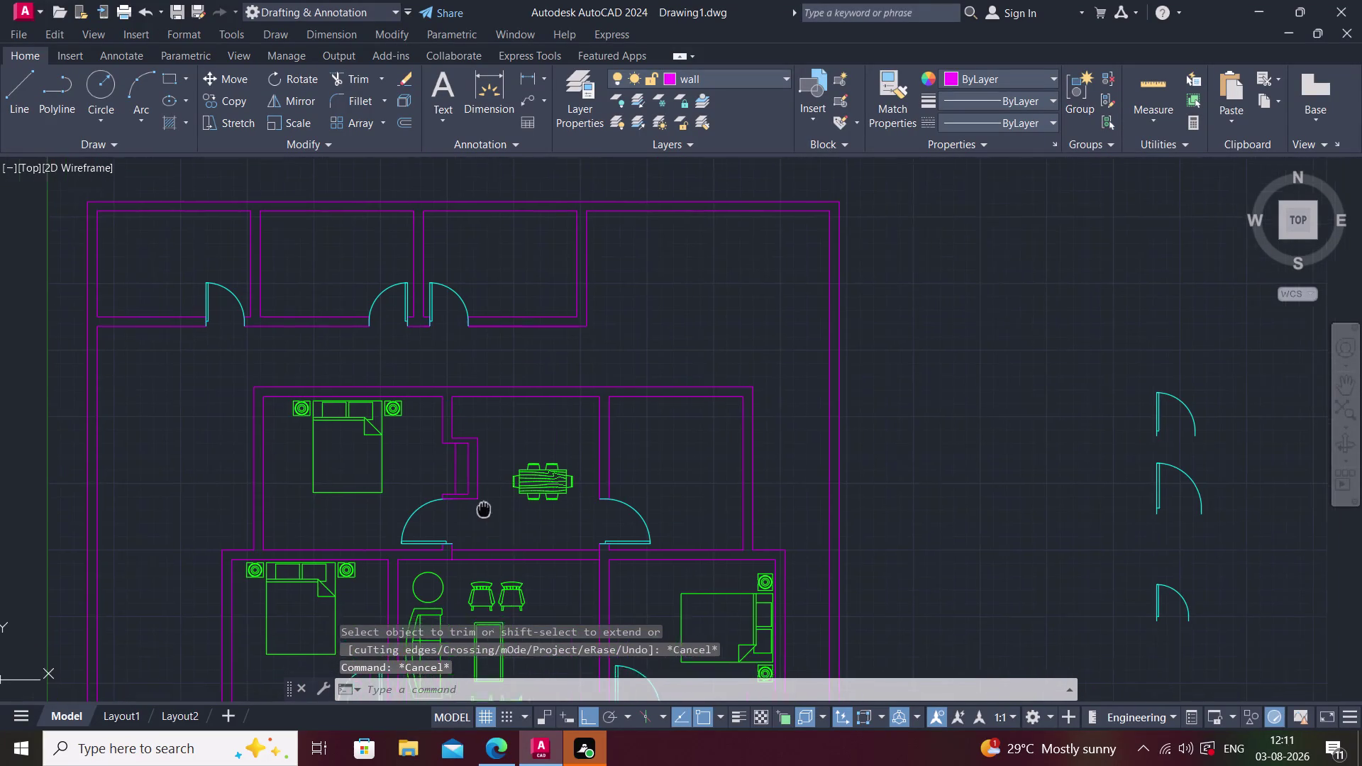
Zoom to the left bedroom wall beside the sofa and start LINE.
middle_drag(483, 506, 483, 504)
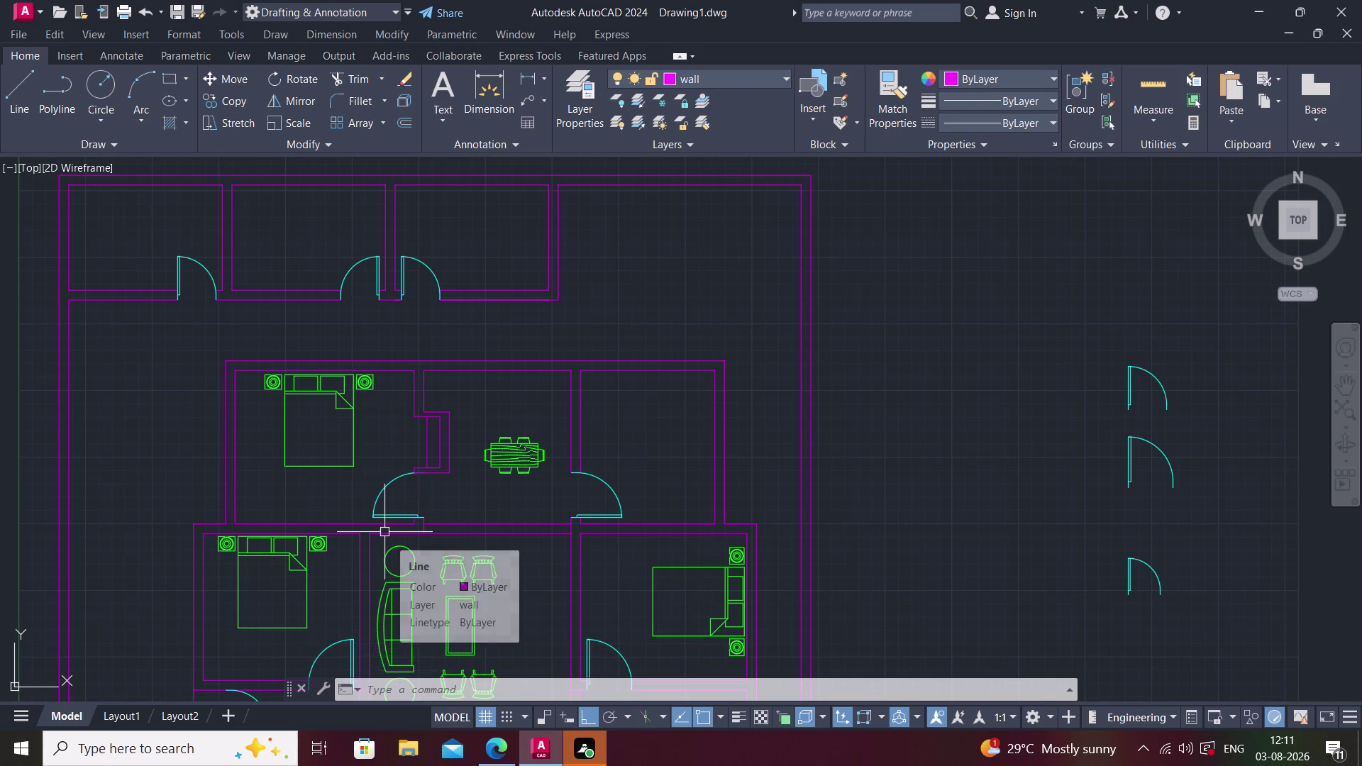
middle_drag(376, 571, 409, 448)
scroll(up, 3)
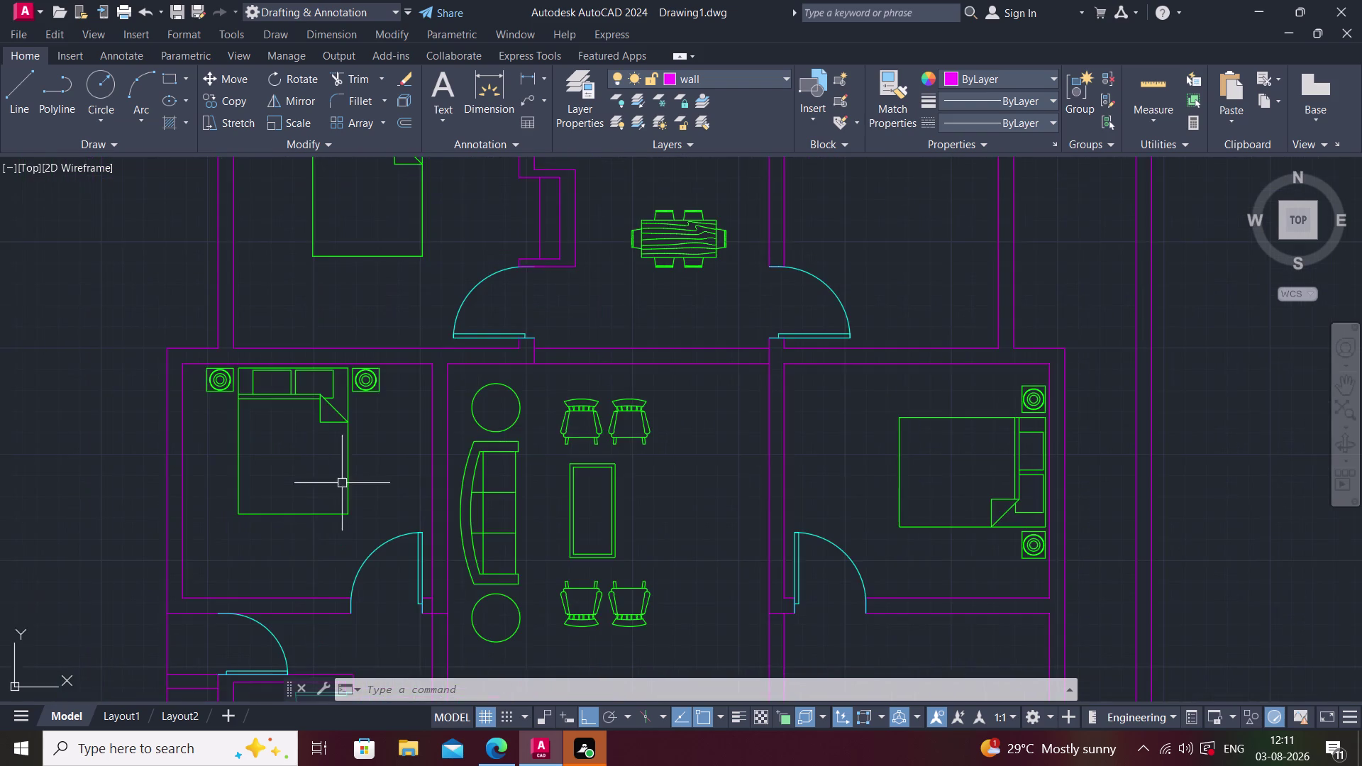
scroll(up, 3)
middle_drag(366, 471, 370, 537)
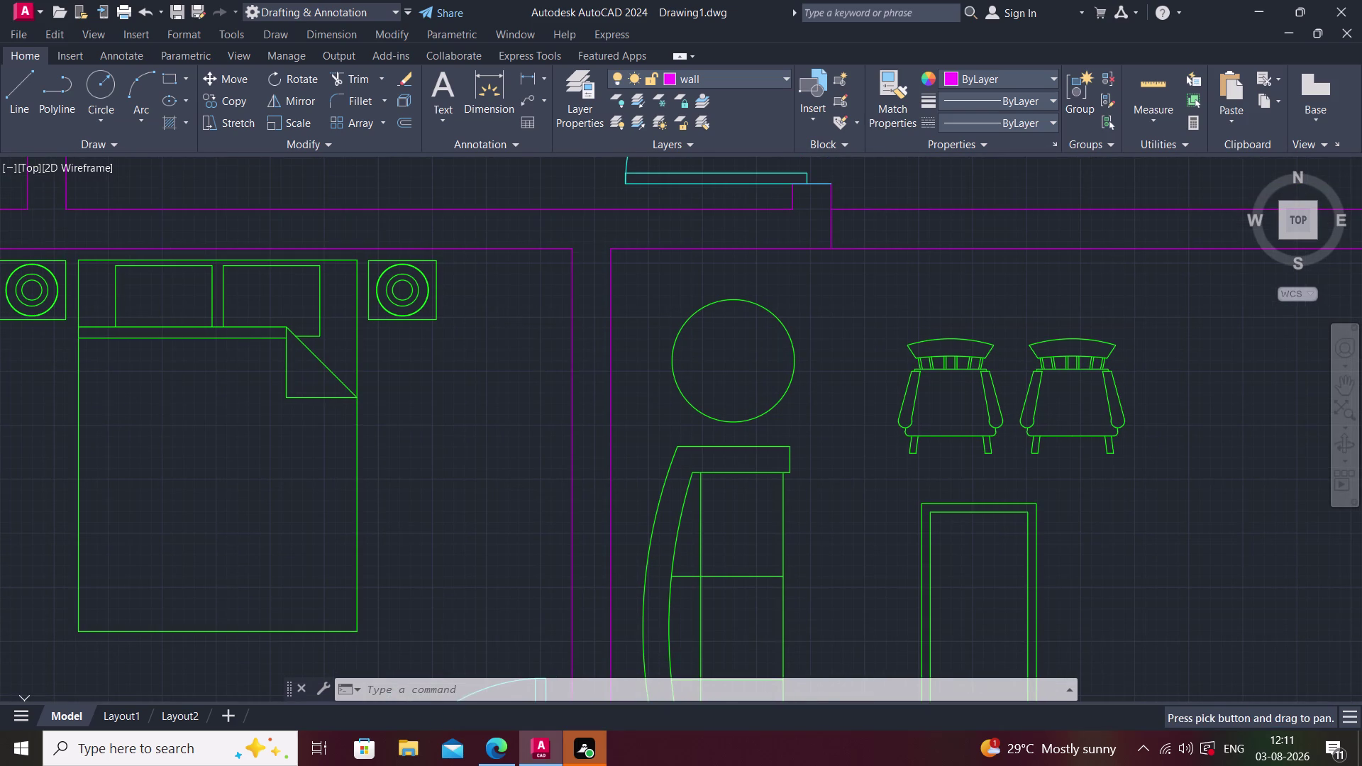
middle_drag(493, 507, 454, 535)
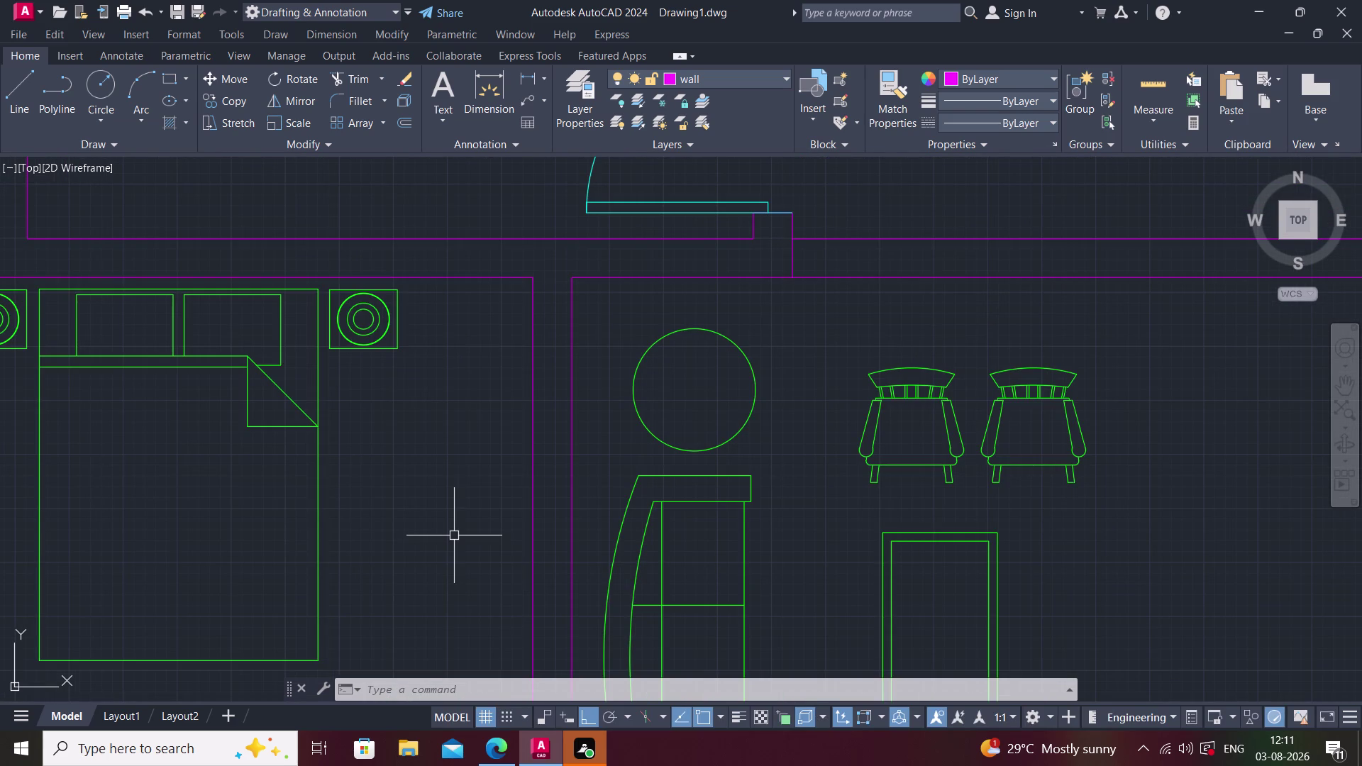
text(l)
key(space)
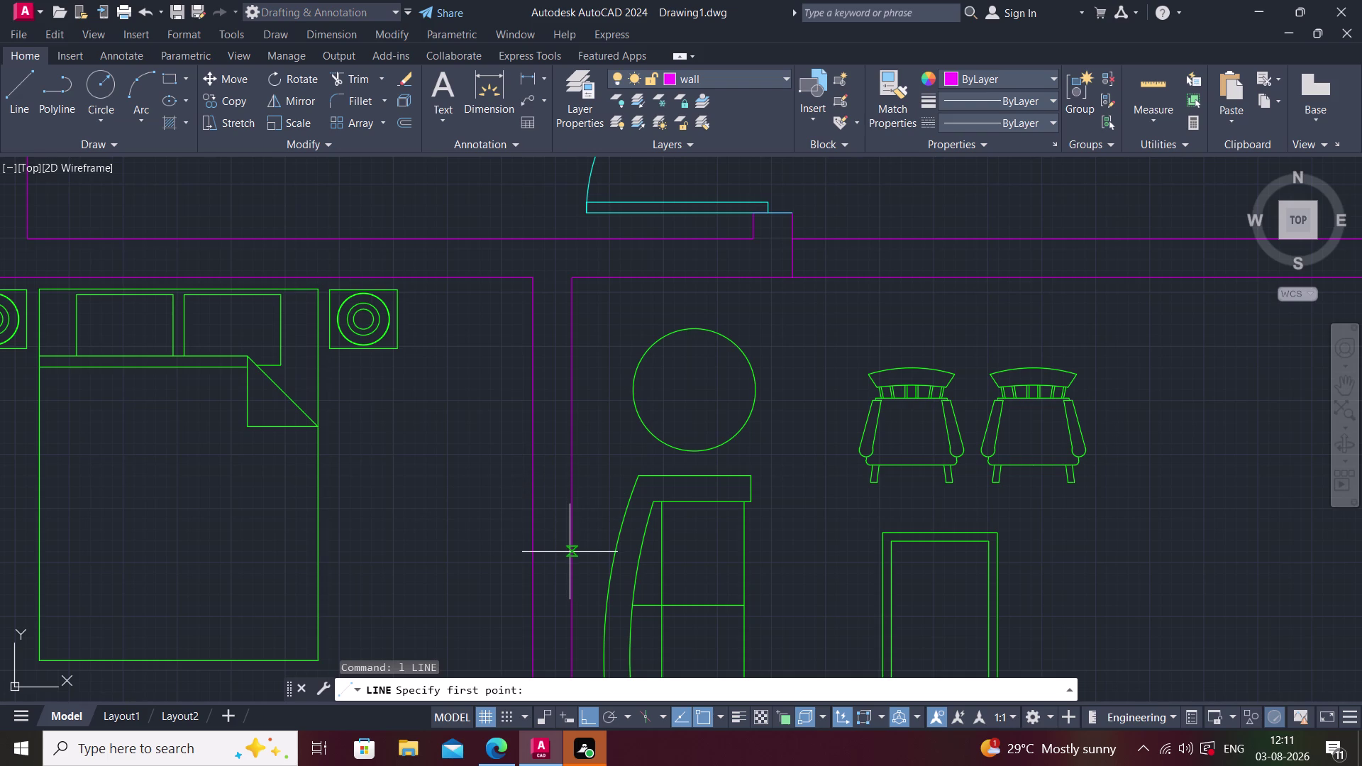
Draw the stub with a 2' leg from the living-room wall up into the bedroom.
key(Escape)
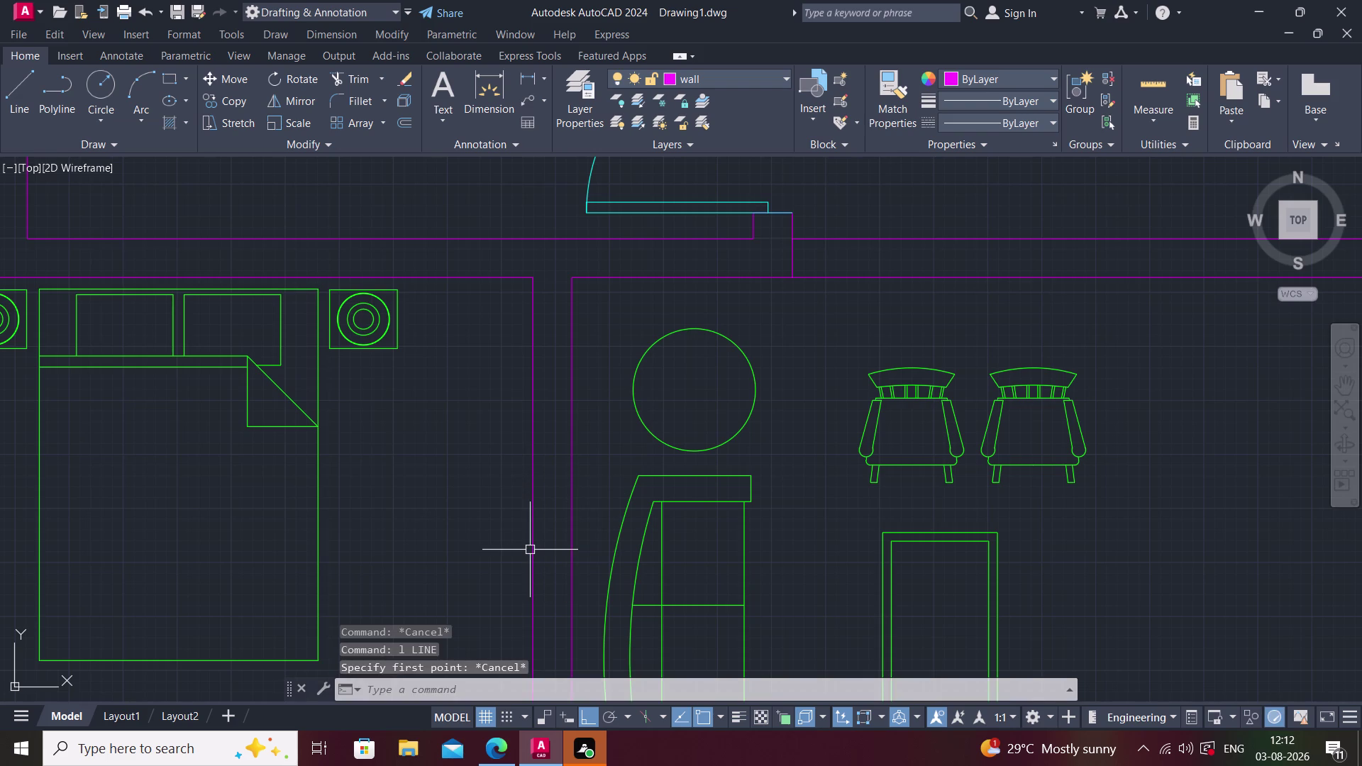
key(space)
click(532, 549)
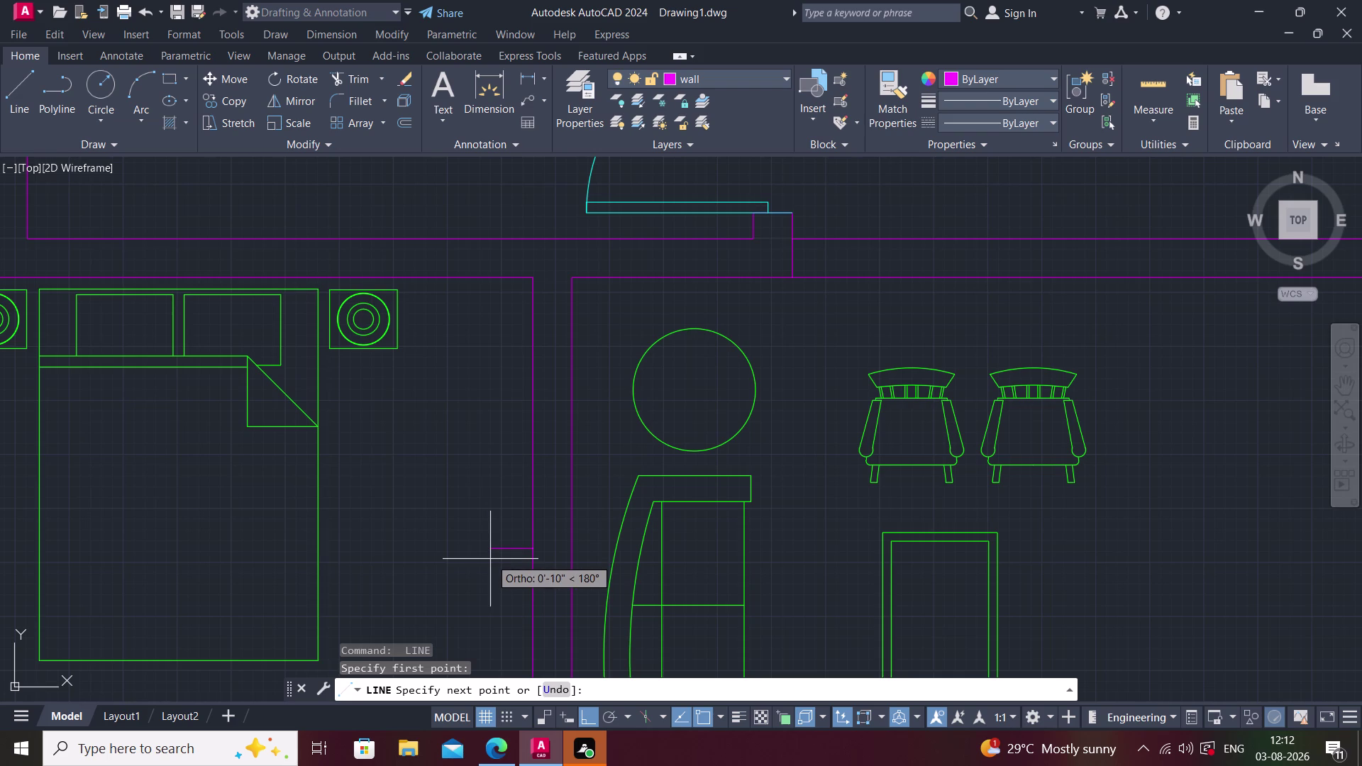
text(2')
key(Return)
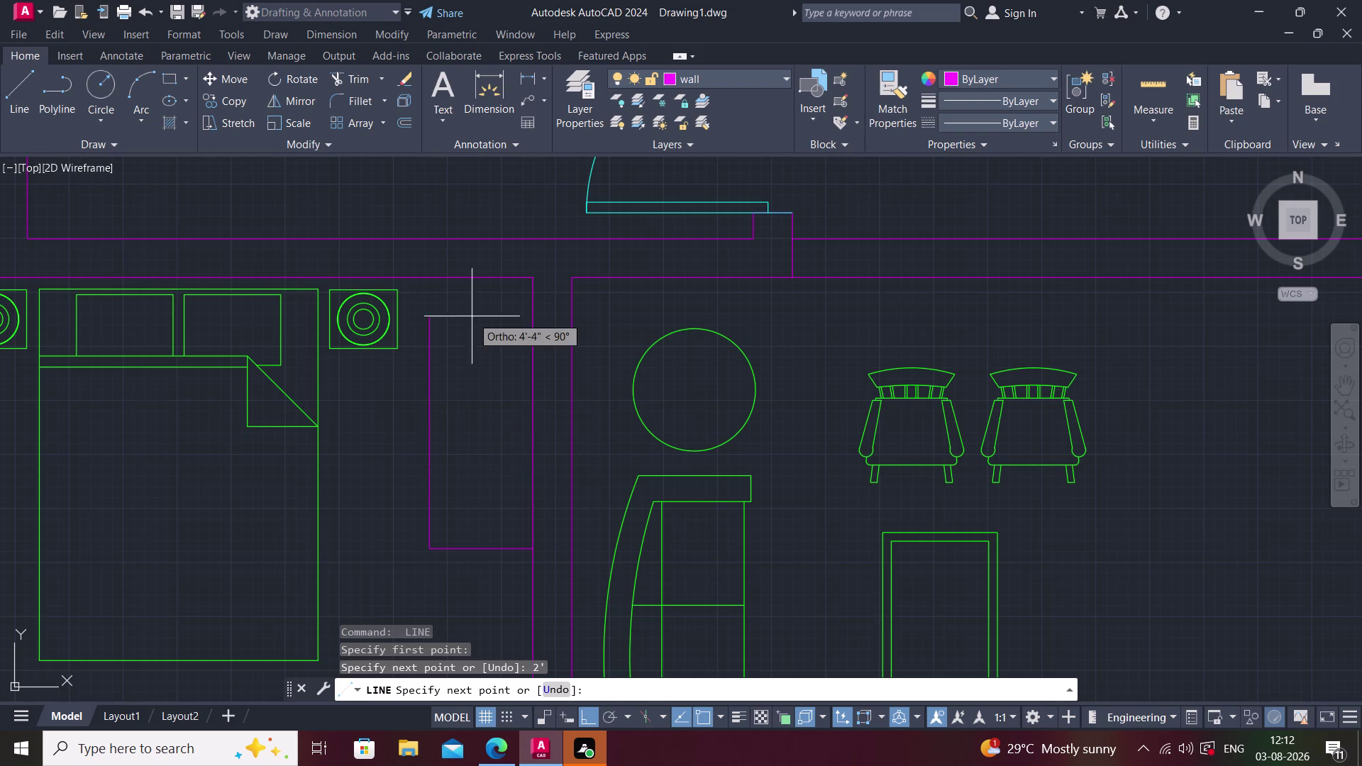
click(432, 278)
key(Escape)
Zoom in on the new stub and select its horizontal line.
scroll(down, 3)
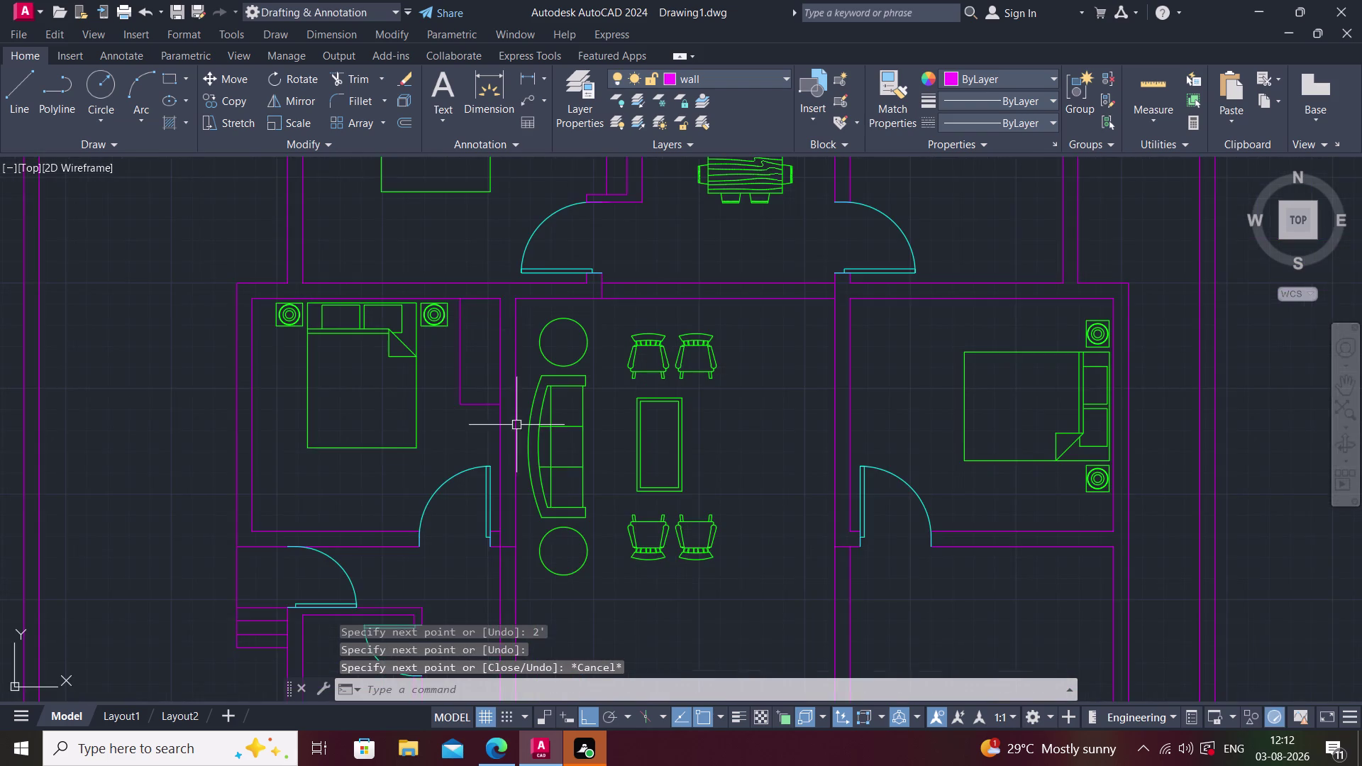
middle_drag(516, 425, 507, 460)
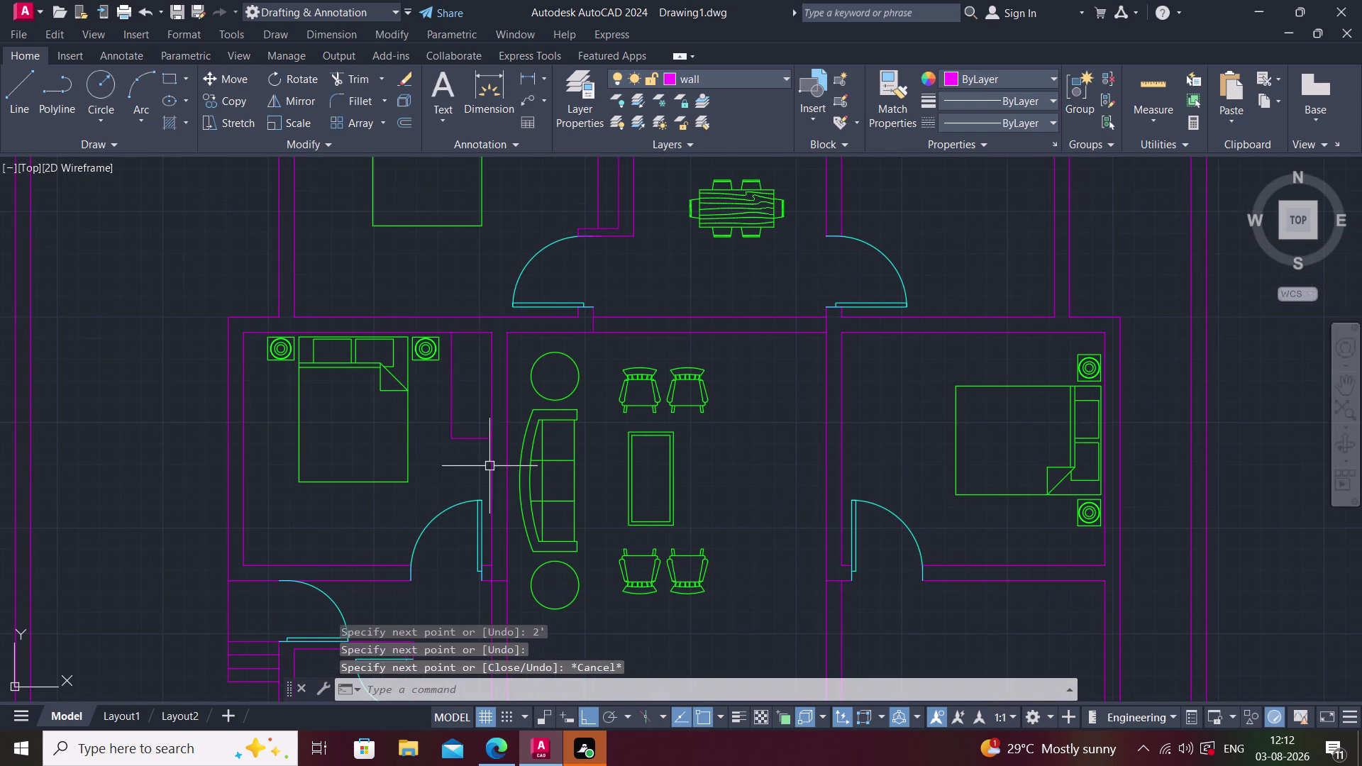
scroll(up, 3)
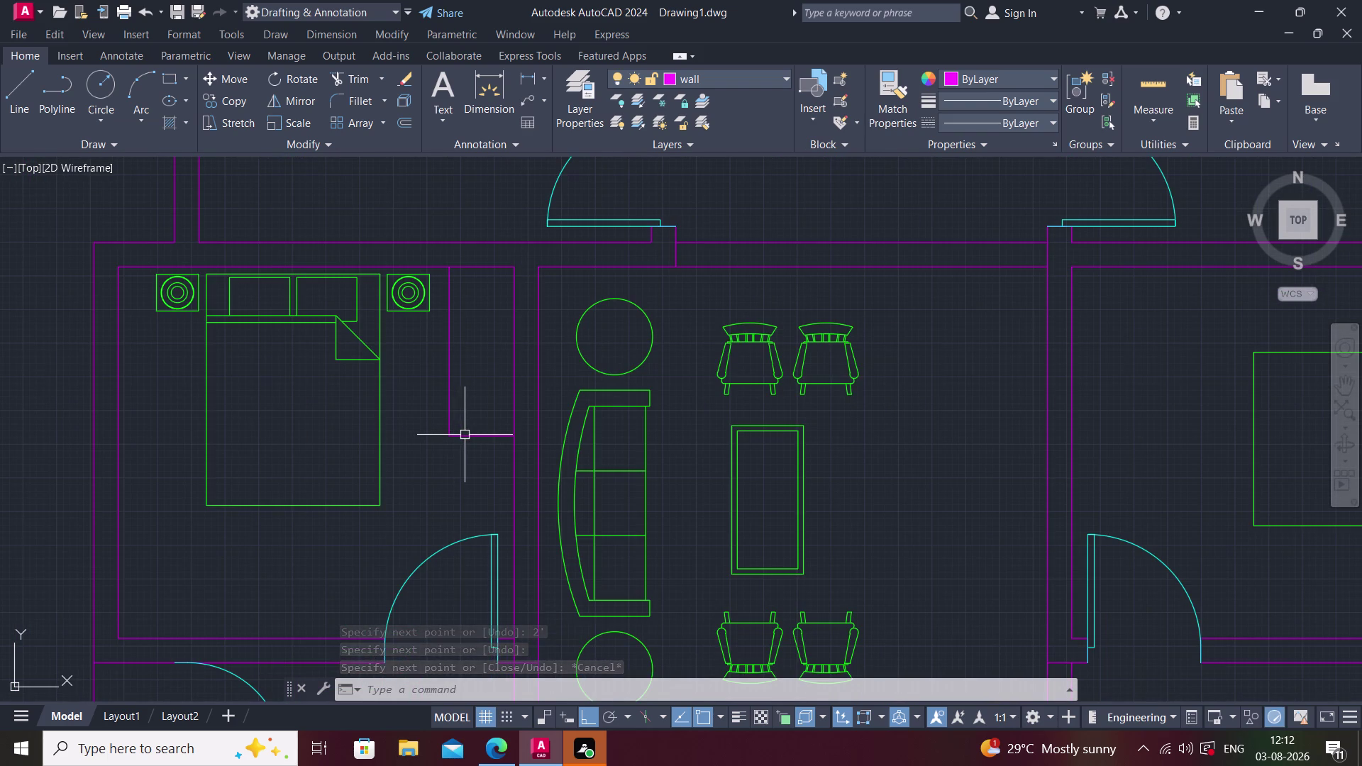
click(464, 435)
scroll(up, 3)
click(392, 437)
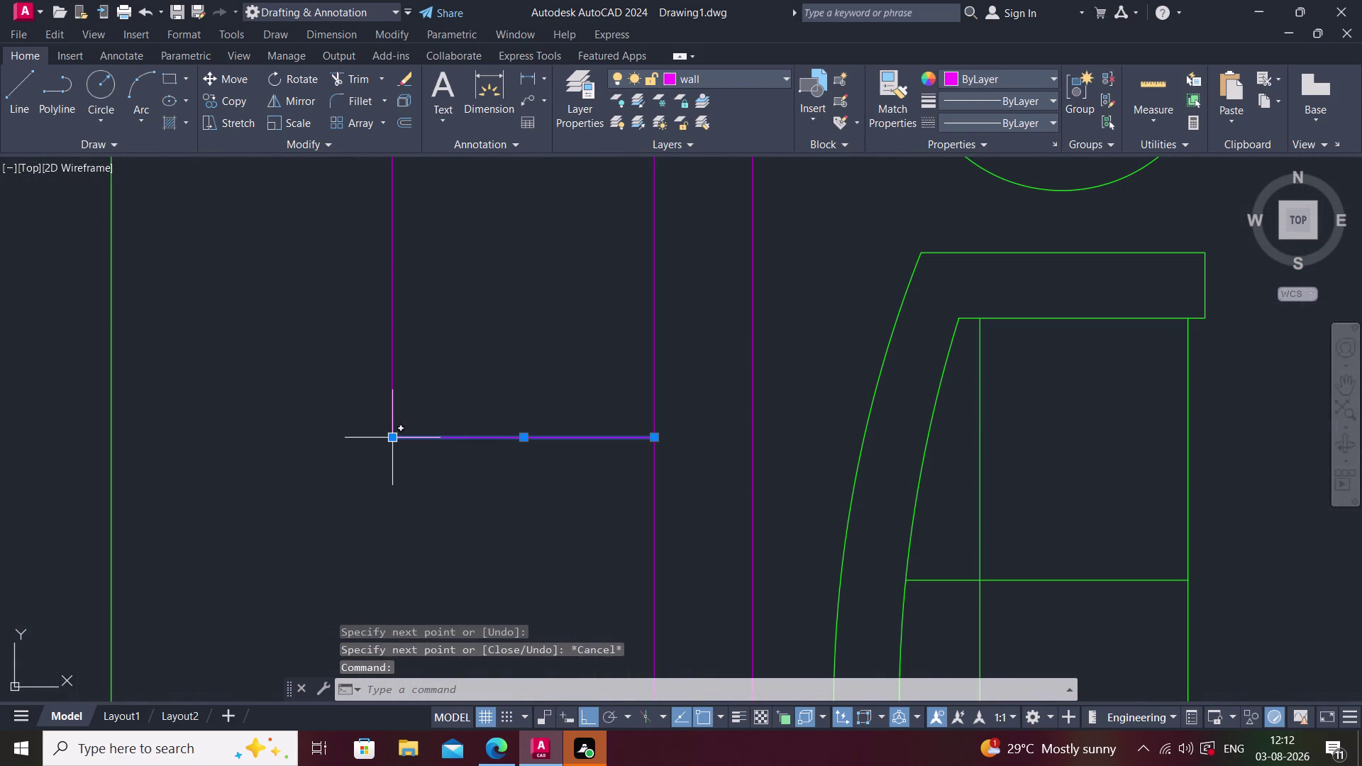
Try grip-stretching the stub's upright line, then delete the slanted line.
click(455, 438)
key(Escape)
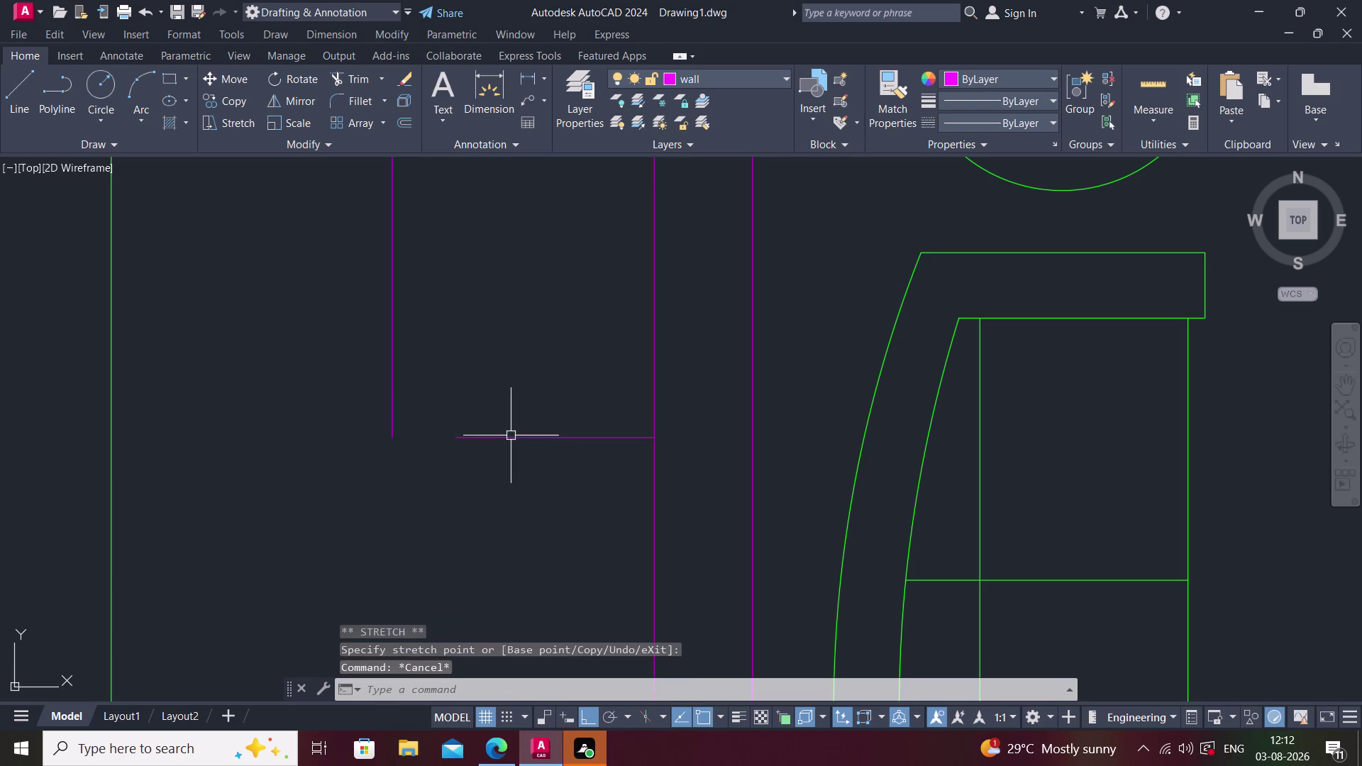
click(390, 413)
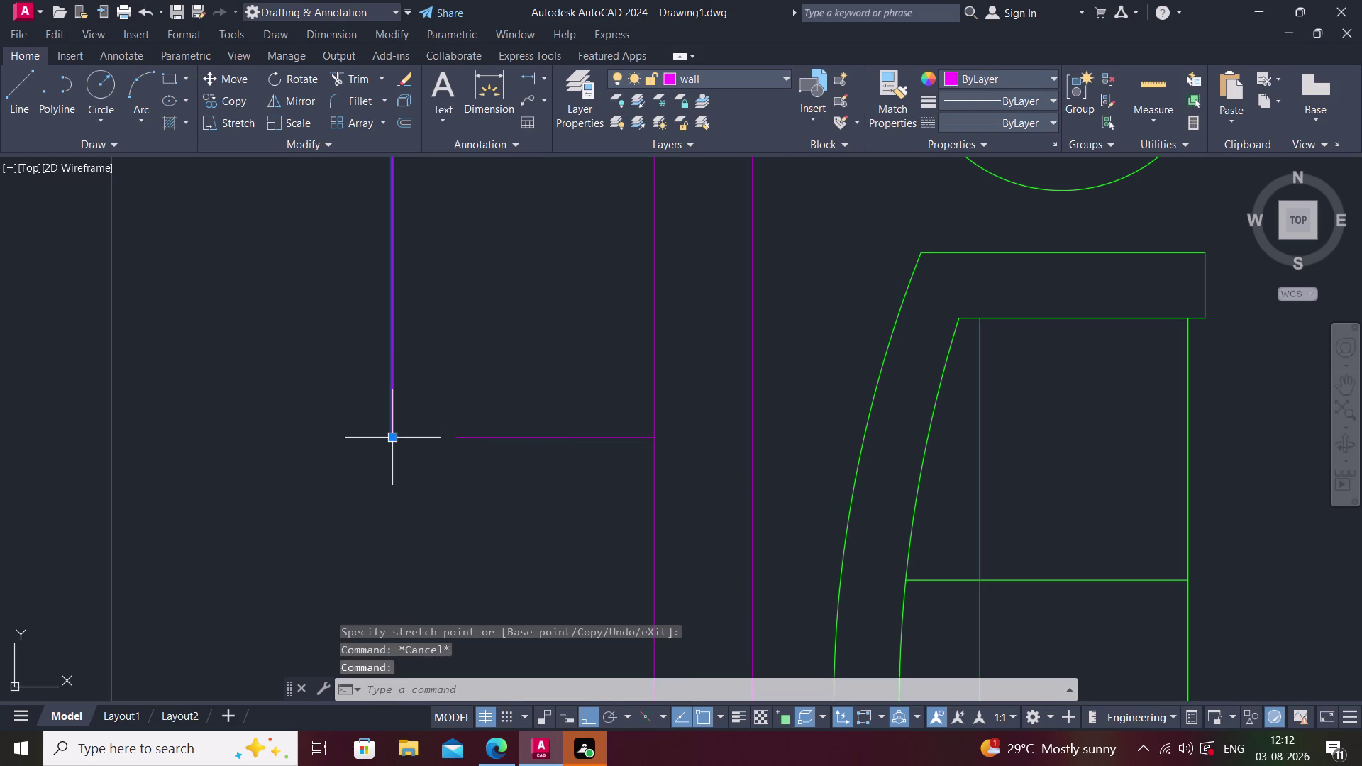
click(394, 437)
click(456, 437)
middle_drag(462, 419, 405, 672)
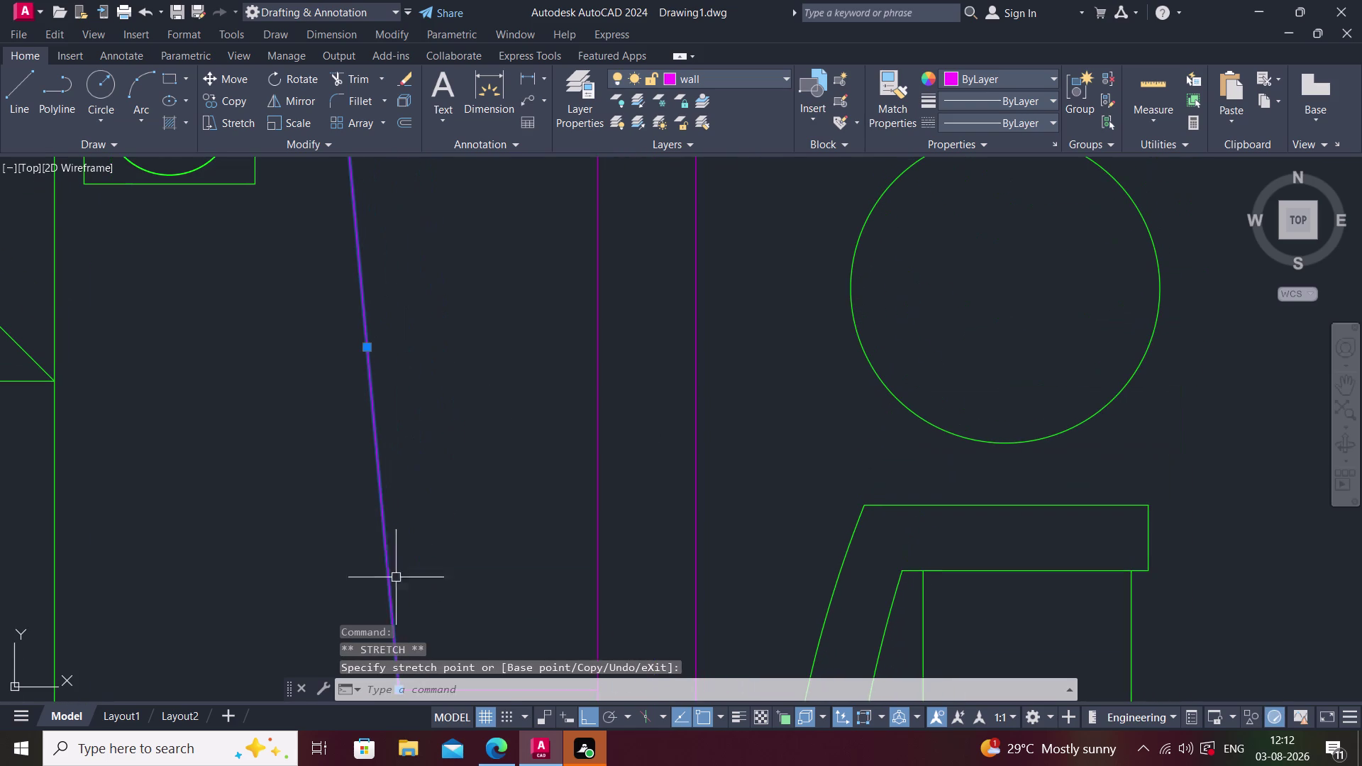
key(Escape)
click(368, 374)
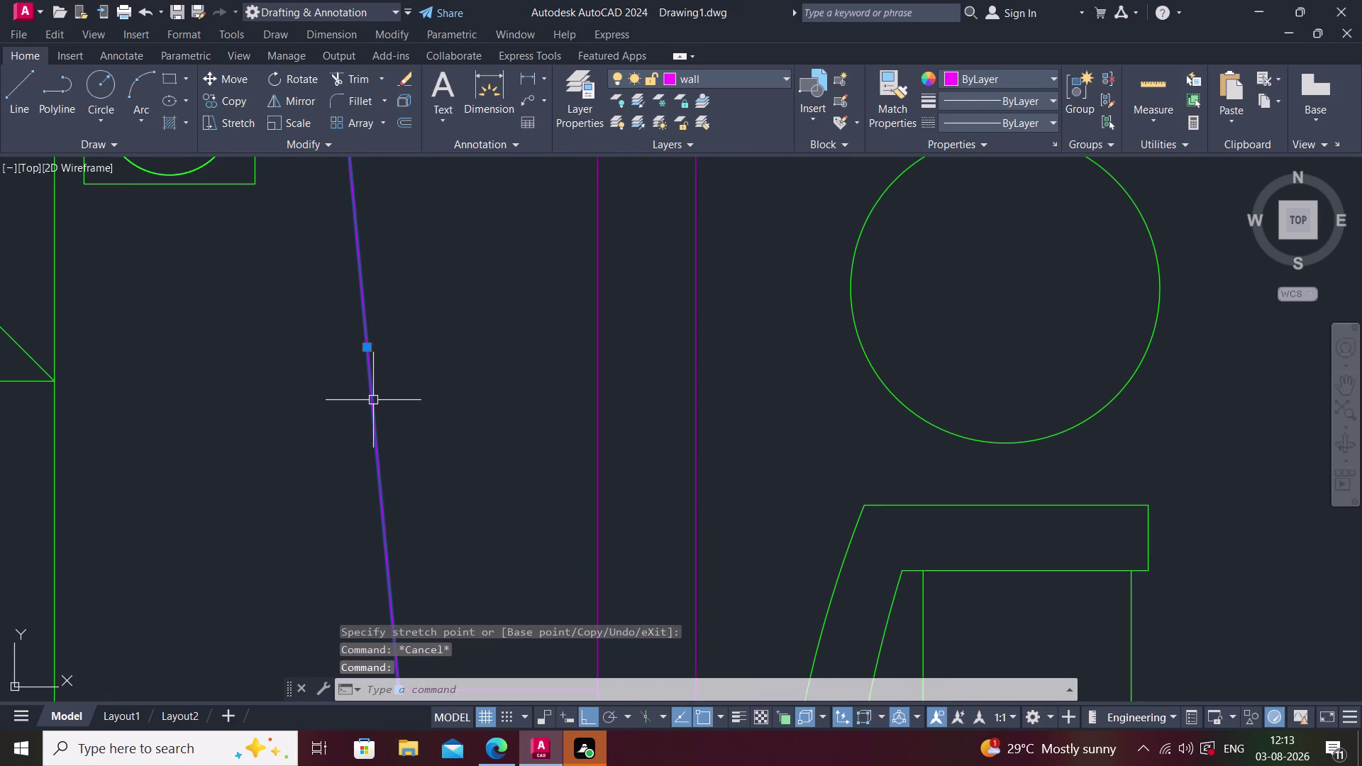
key(Delete)
Draw a replacement line from the bedroom's top wall to the stub's end.
scroll(down, 3)
text(l)
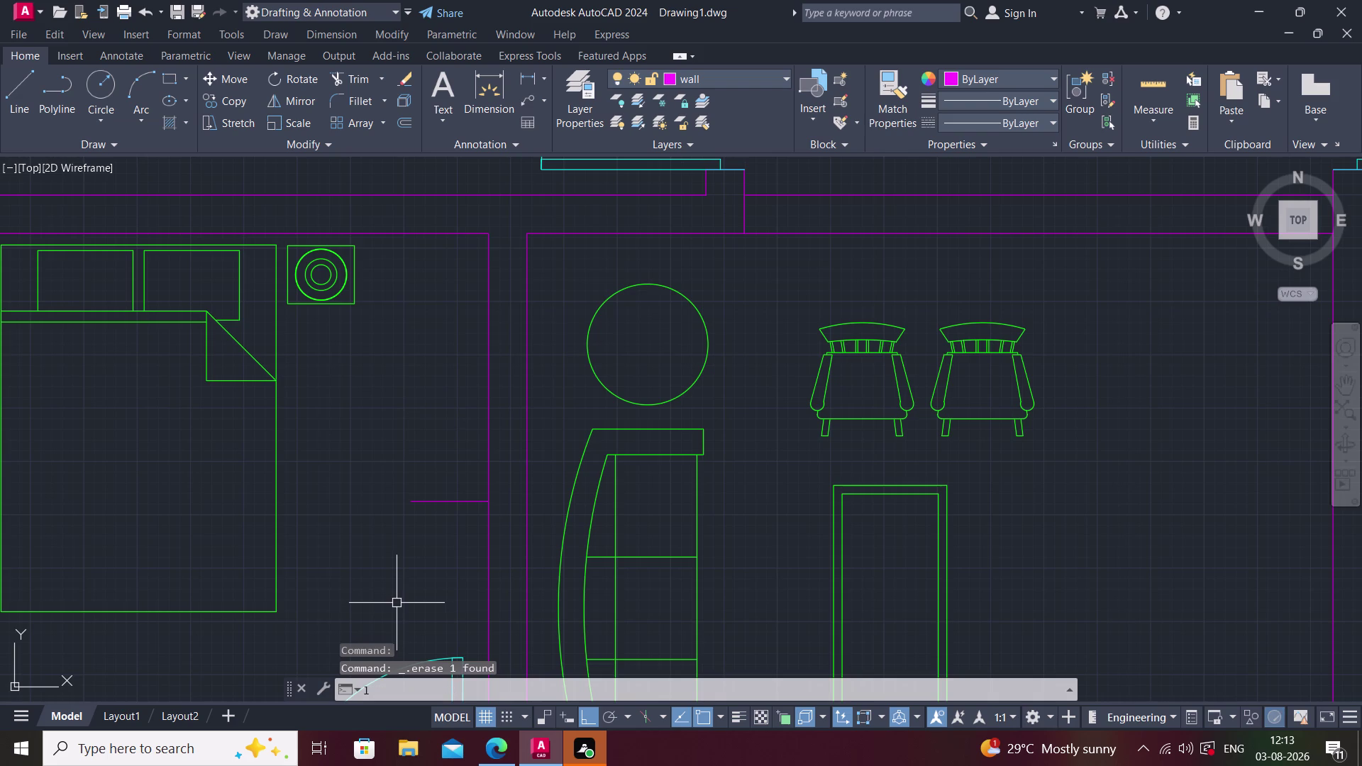
key(space)
click(409, 498)
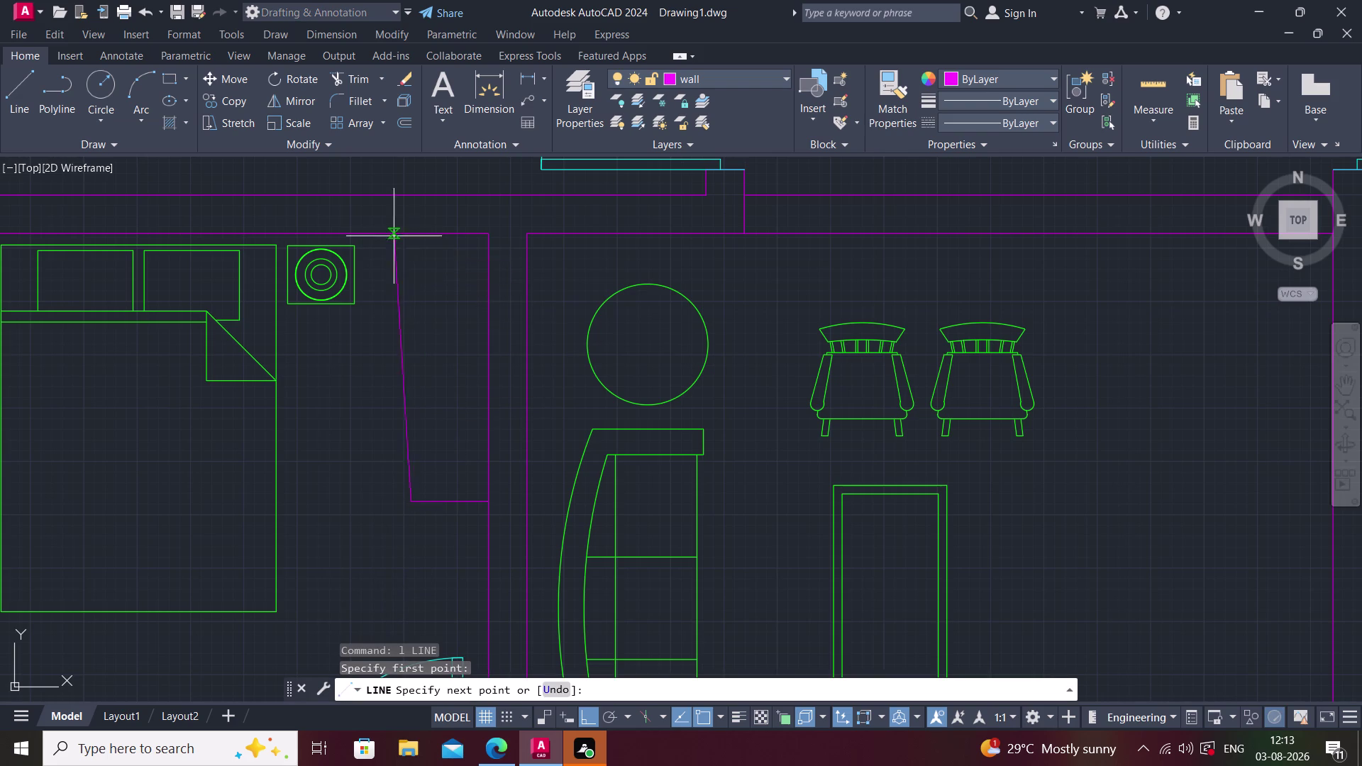
click(411, 236)
key(Escape)
middle_drag(401, 340, 320, 370)
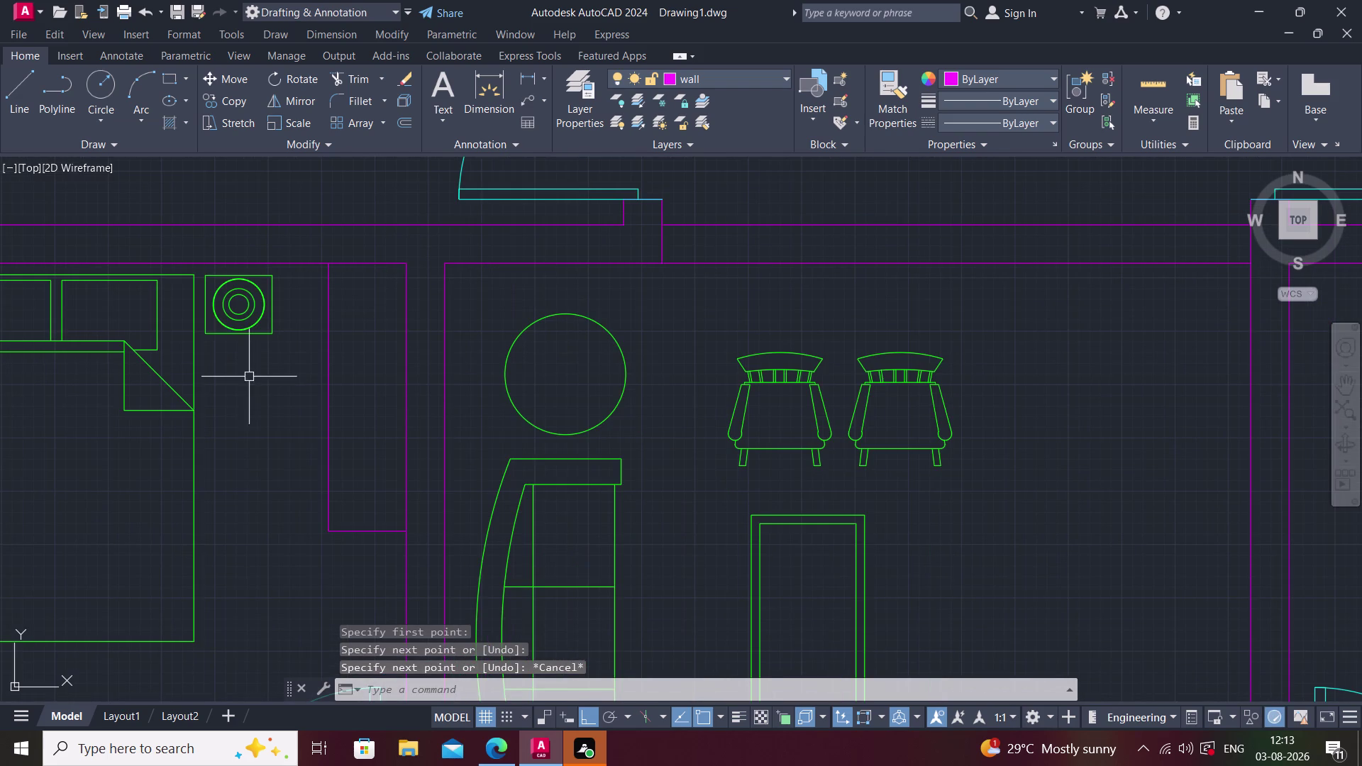